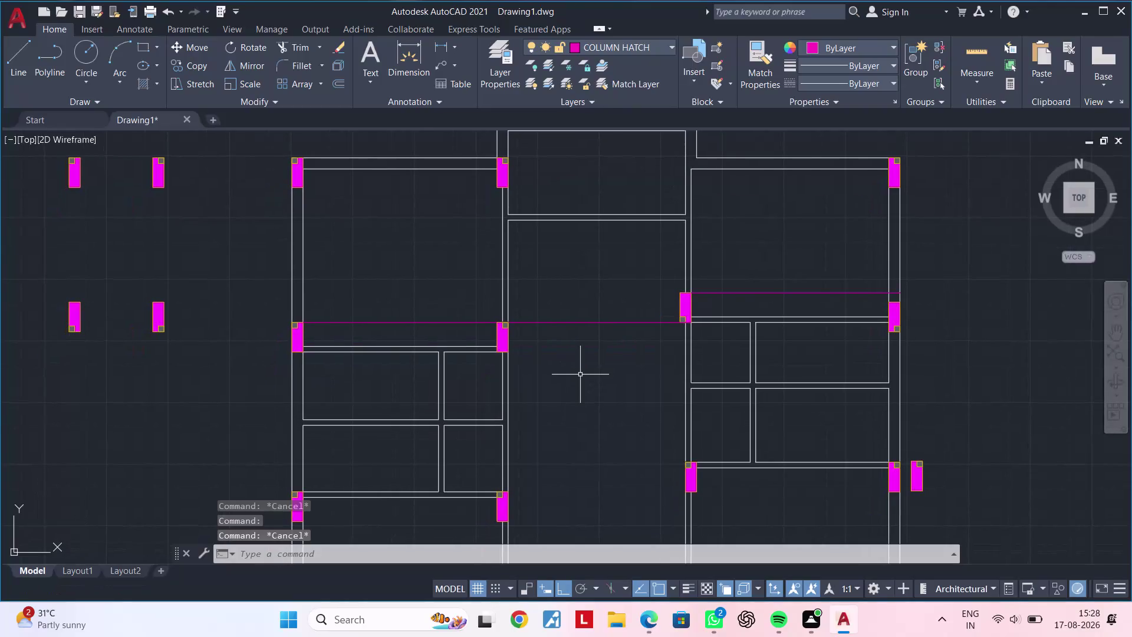
Start trimming at the right room's opening, then abandon the trim.
key(Escape)
key(Escape)
key(Escape)
text(TR)
key(space)
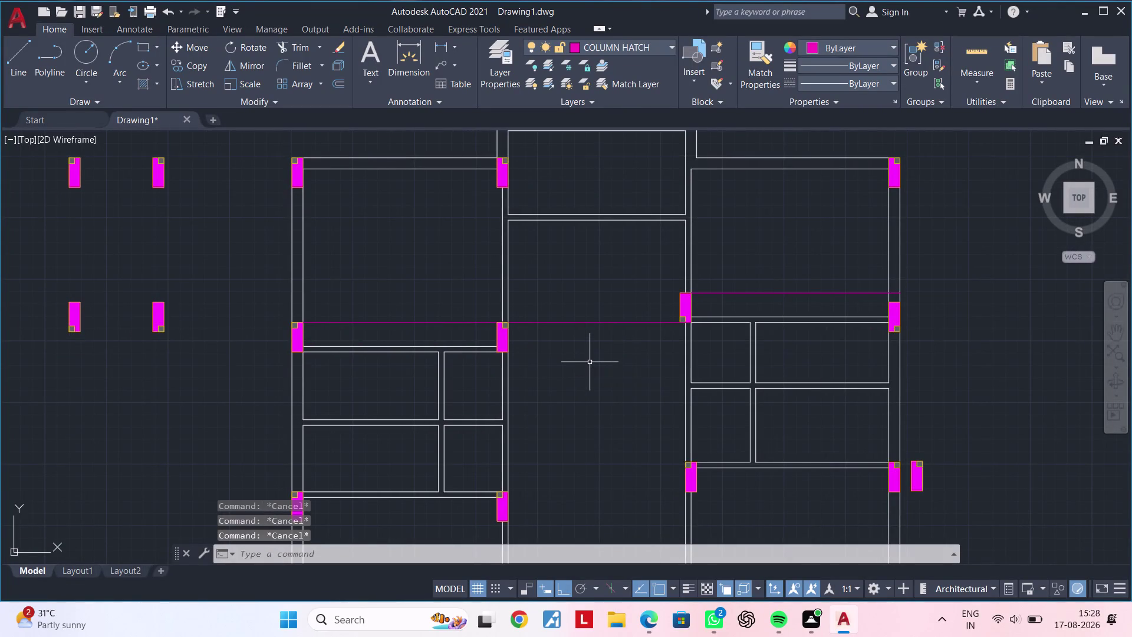
drag(589, 362, 596, 308)
key(Escape)
key(Escape)
Erase the stray magenta line crossing the right room's wall opening.
middle_drag(615, 336, 503, 354)
key(Escape)
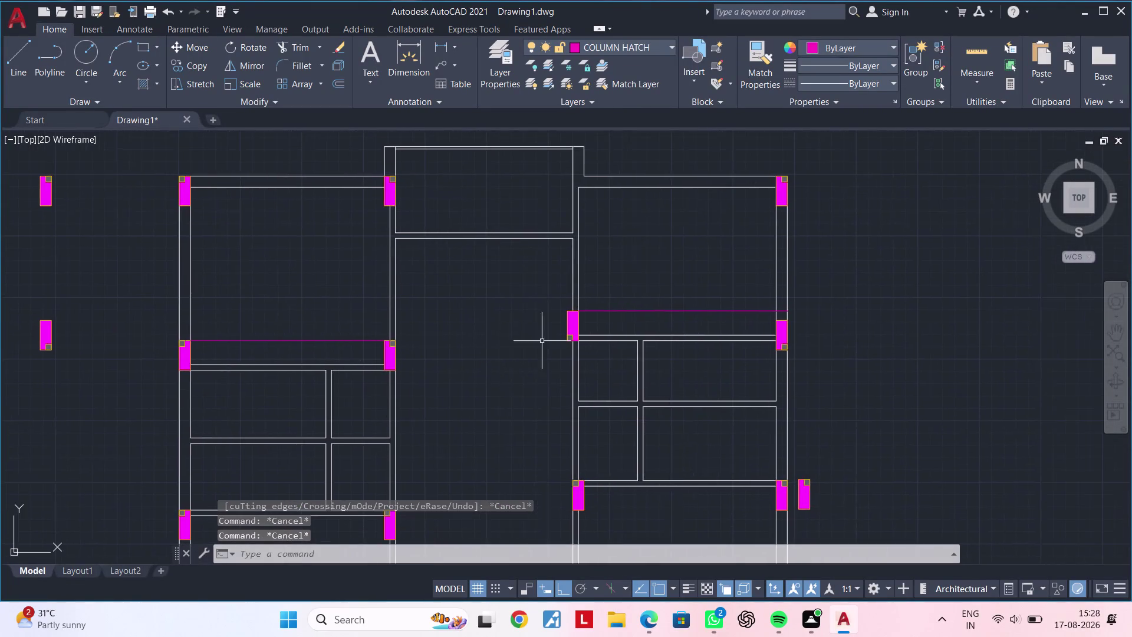
scroll(up, 3)
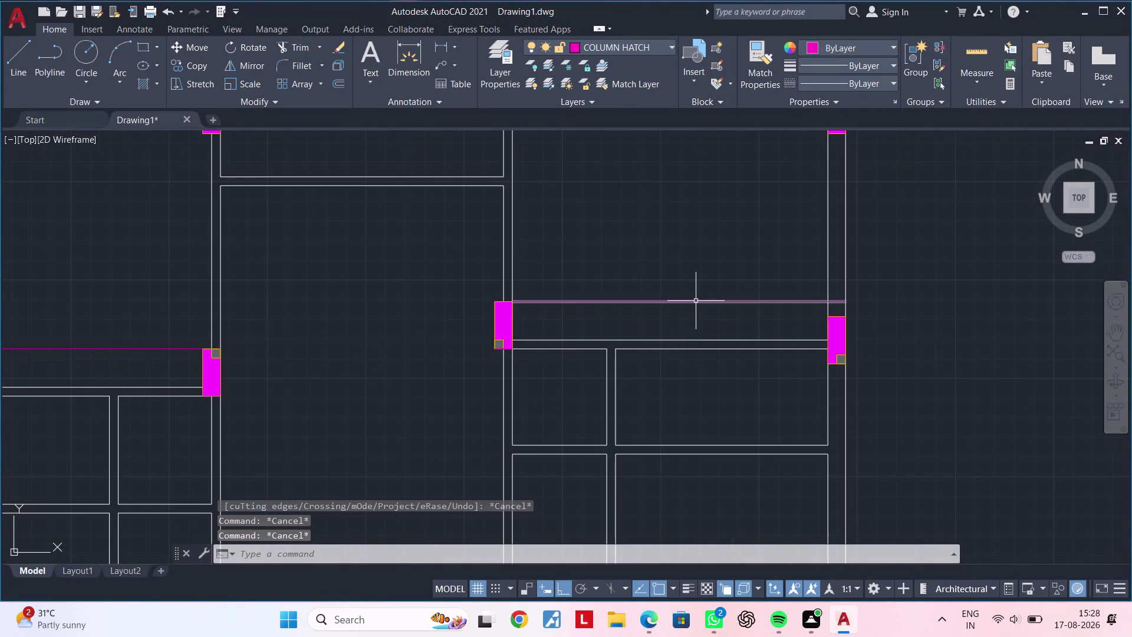
click(696, 300)
key(Delete)
scroll(down, 3)
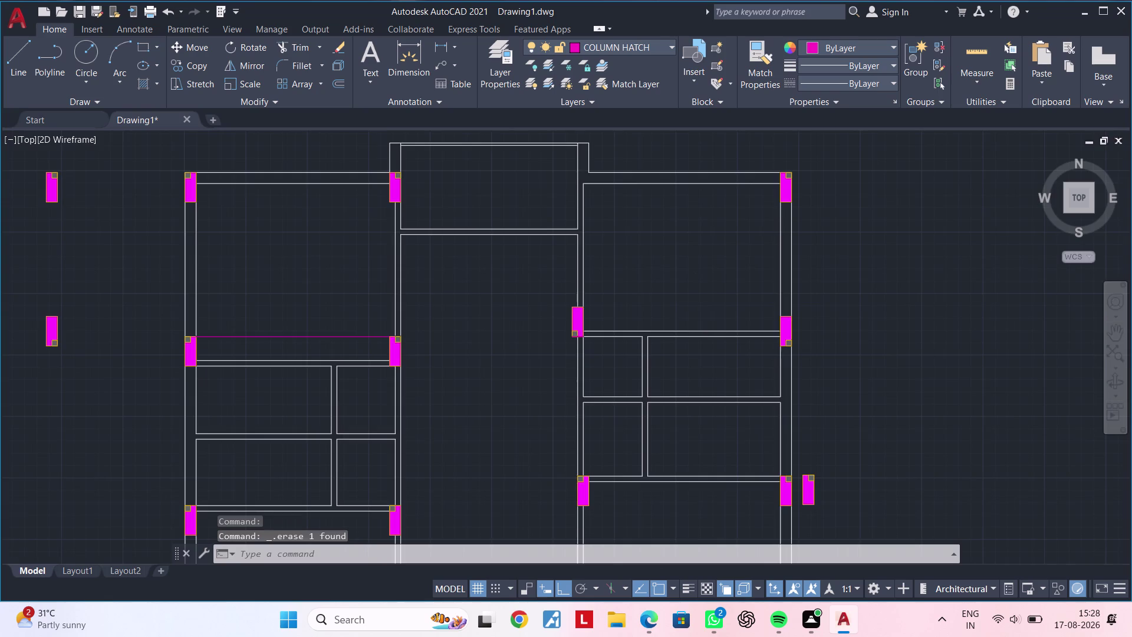
Pan and zoom back to the right room's wall opening.
middle_drag(701, 315, 613, 320)
scroll(up, 3)
middle_drag(643, 350, 674, 459)
key(Escape)
key(Escape)
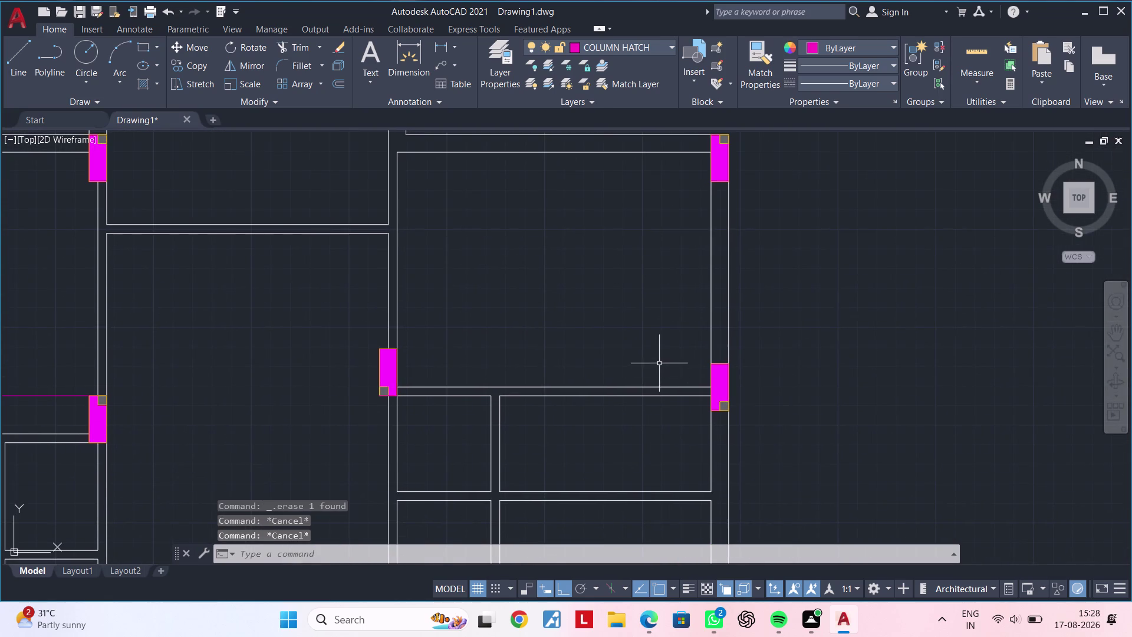
scroll(down, 3)
scroll(down, 3)
scroll(down, 3)
scroll(up, 3)
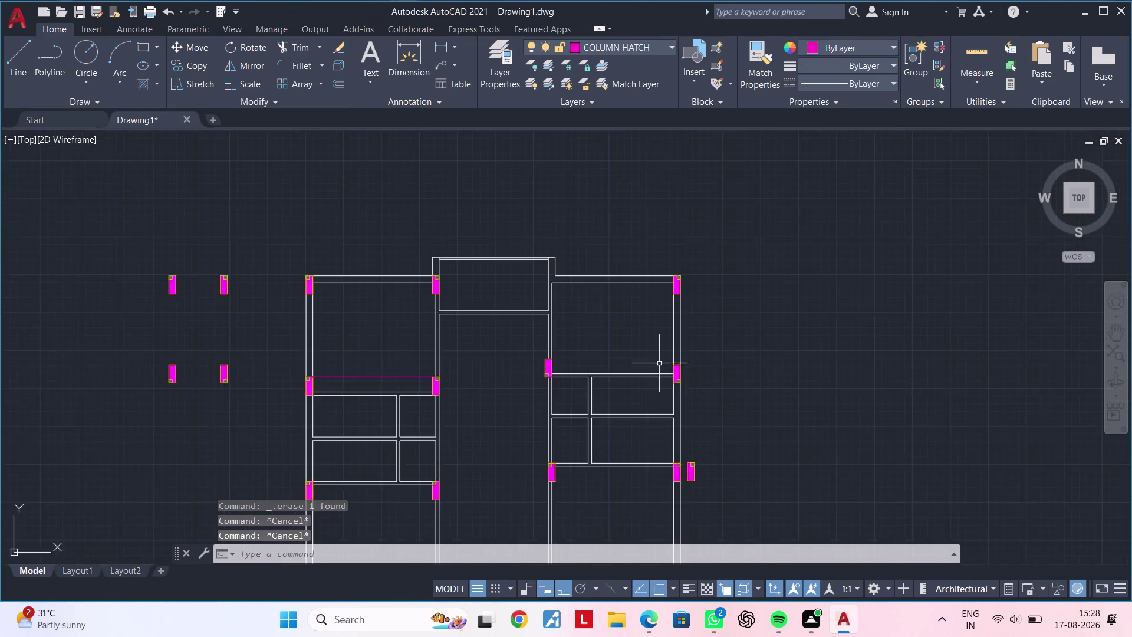
scroll(up, 3)
middle_drag(640, 382, 658, 340)
middle_drag(659, 389, 668, 366)
Begin a linear dimension at the right room's opening.
key(Escape)
key(Escape)
key(Escape)
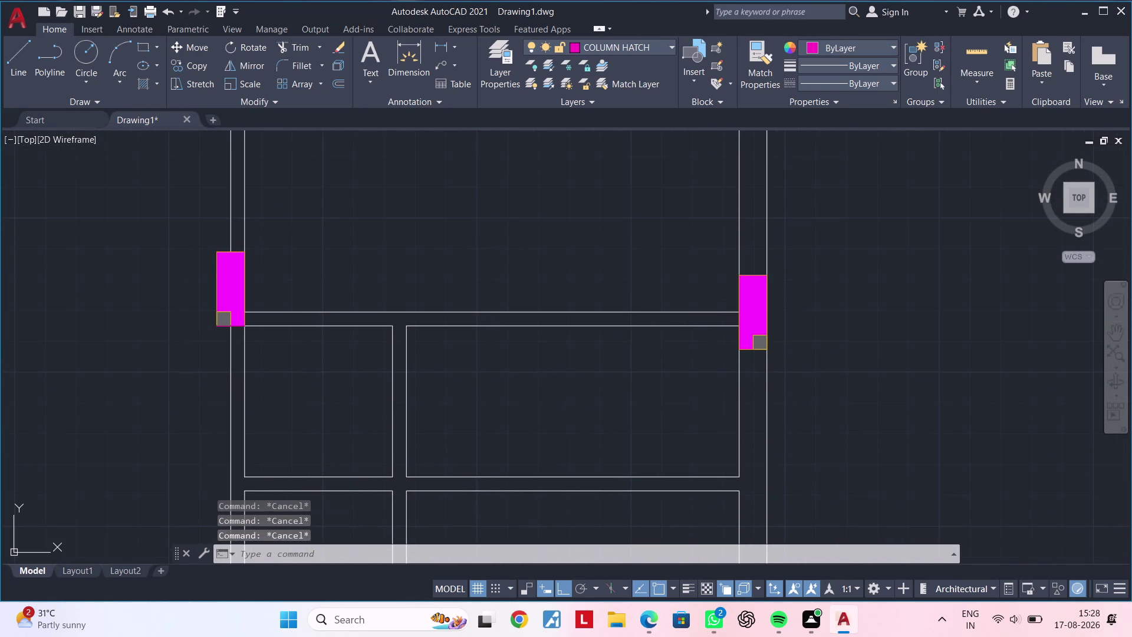
key(o)
key(Escape)
key(Escape)
click(448, 48)
scroll(up, 3)
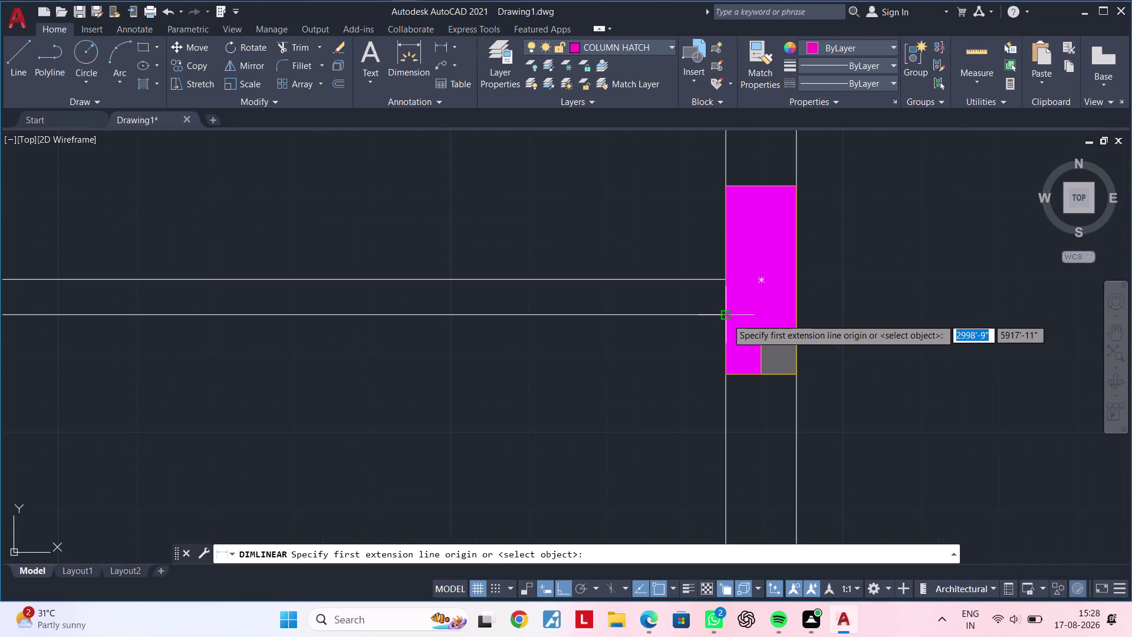
Pick the wall end and the column's lower corner to measure, then abandon the dimension.
click(723, 317)
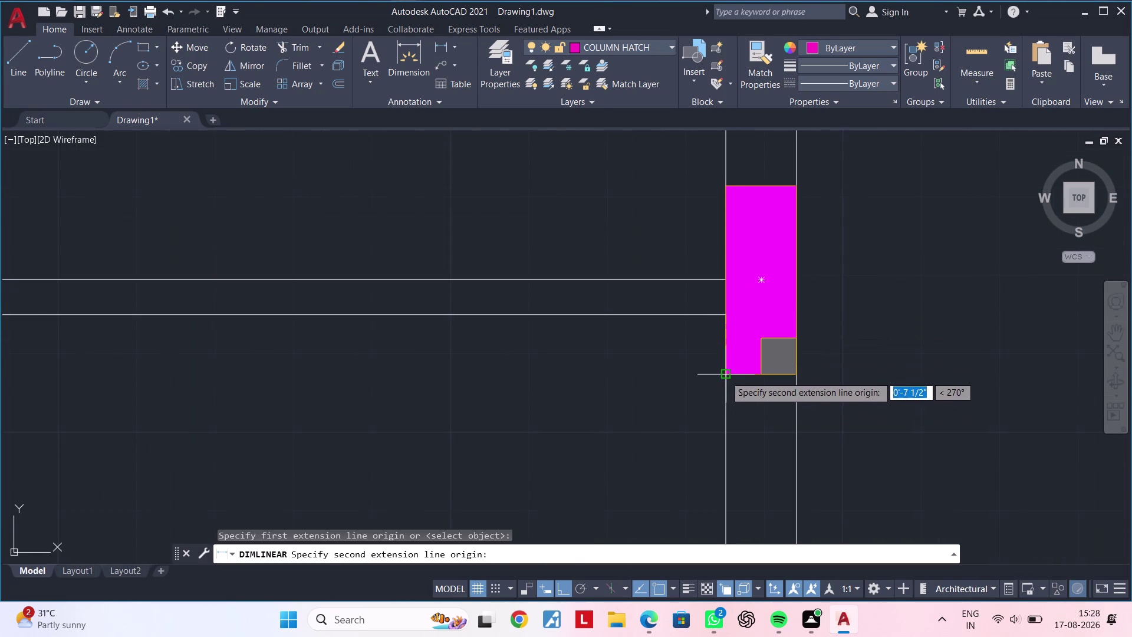
click(725, 374)
key(Escape)
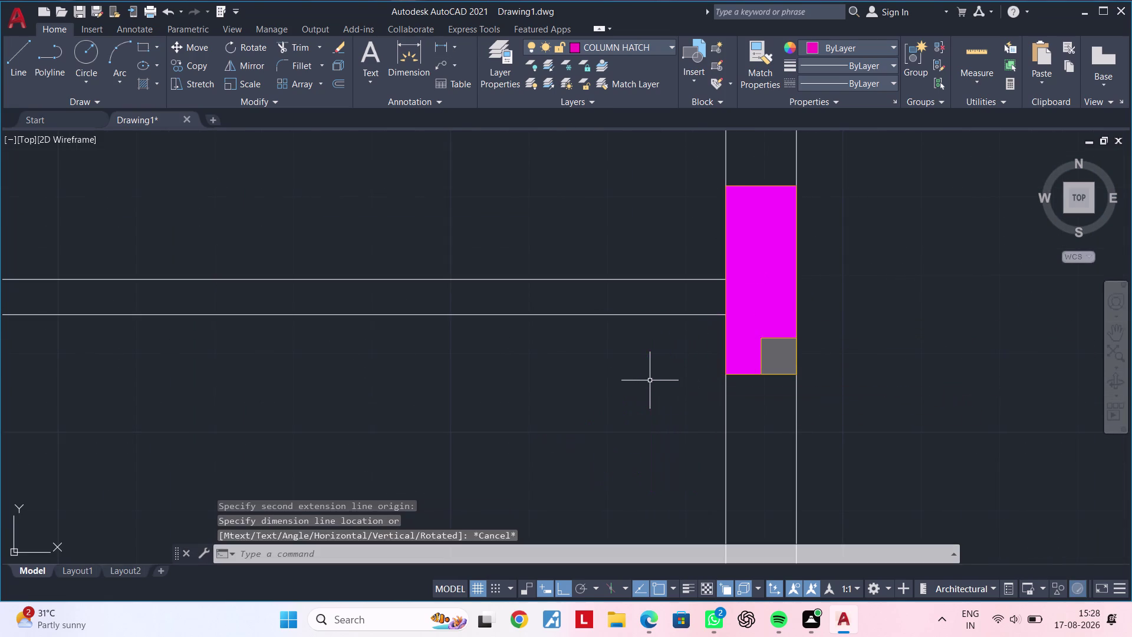
key(Escape)
scroll(down, 3)
middle_drag(649, 380, 651, 427)
key(Escape)
key(Escape)
key(Escape)
middle_drag(652, 324, 657, 318)
key(Escape)
key(Escape)
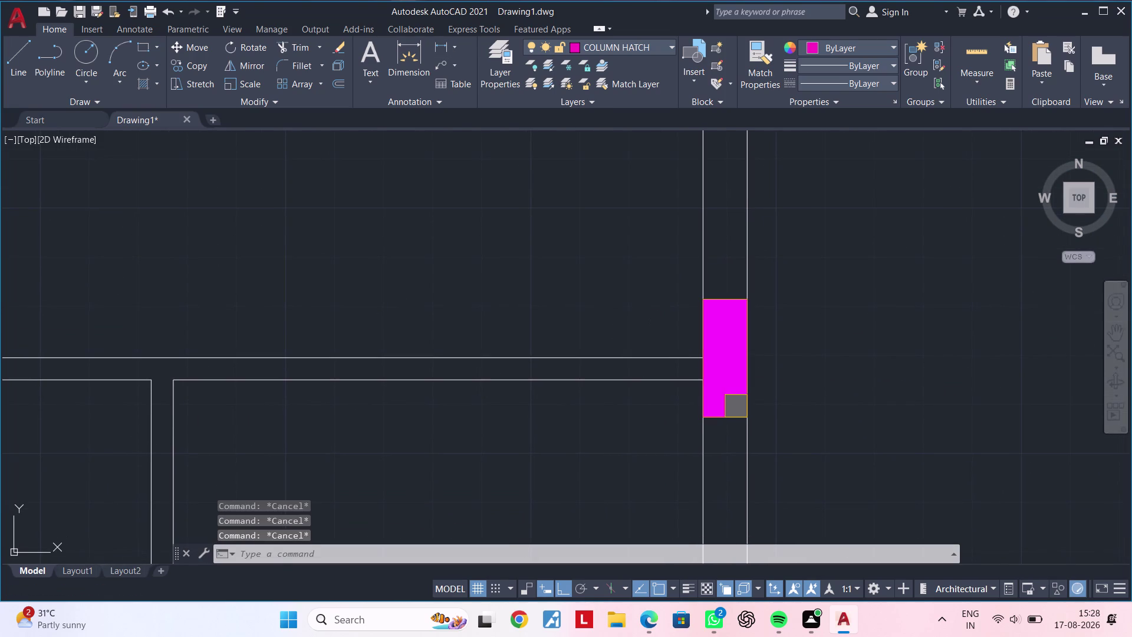
key(Escape)
key(Escape)
Offset the wall line 1'3" upward beside the column.
text(OF)
key(space)
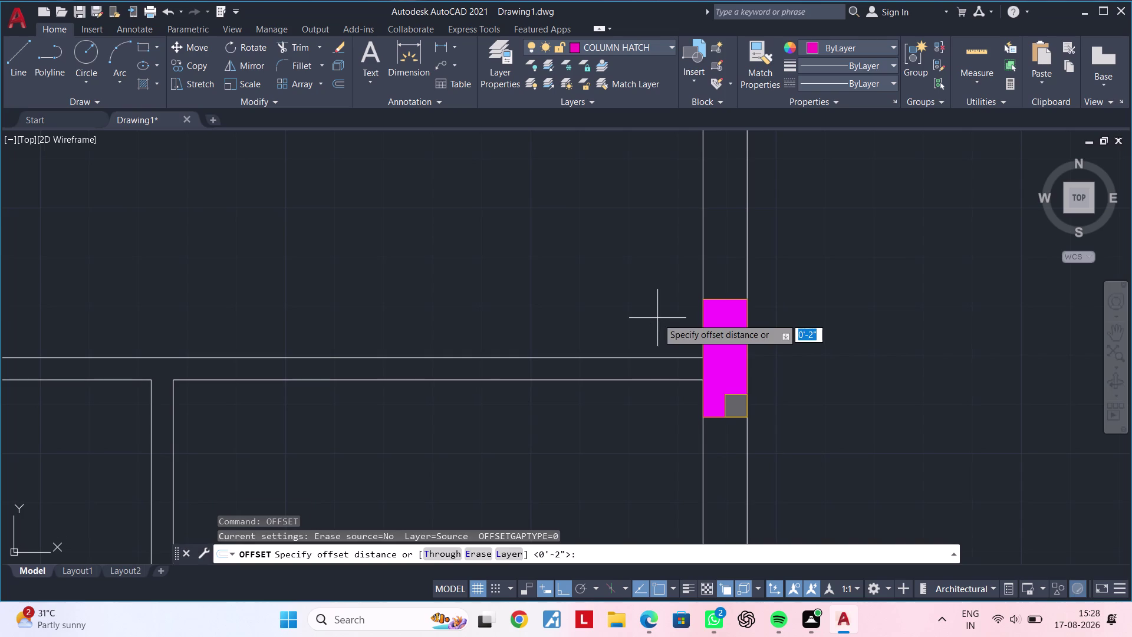
text(1'3")
key(Return)
click(672, 358)
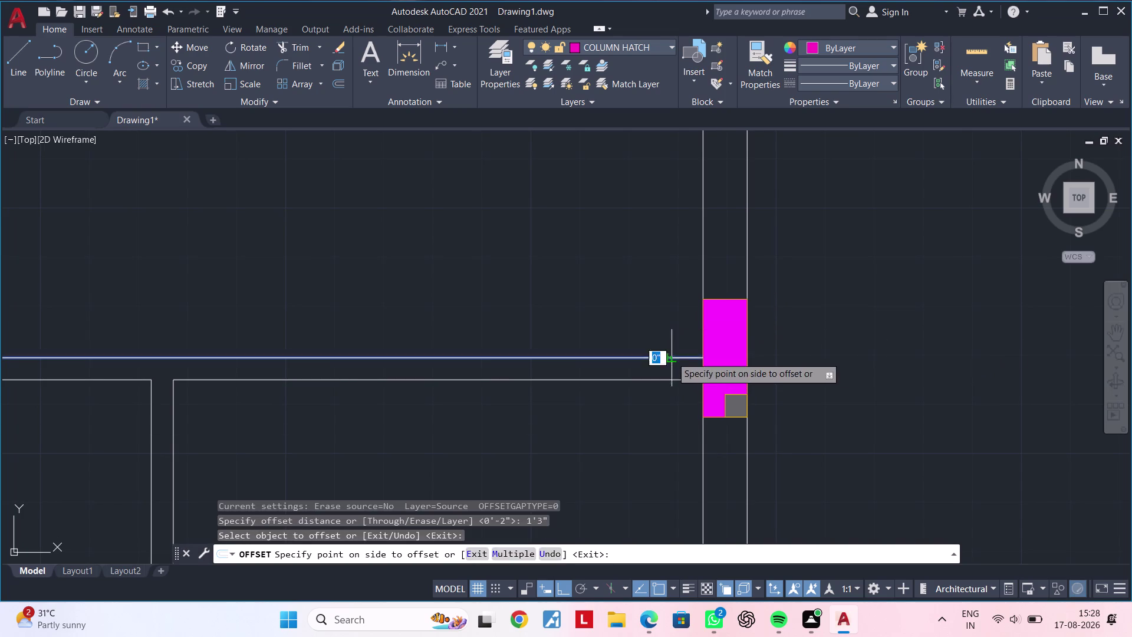
click(674, 294)
key(Escape)
key(Escape)
key(Escape)
middle_drag(699, 311, 660, 327)
key(Escape)
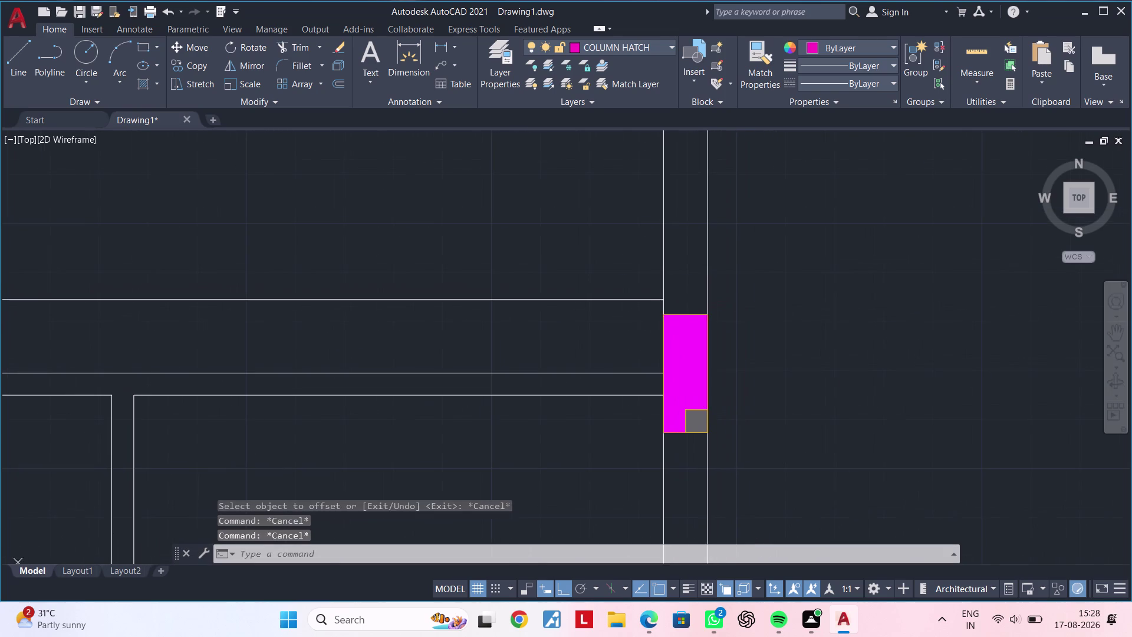
key(Escape)
click(656, 311)
Move the right column and its hatch so its top corner sits on the new wall line.
click(741, 449)
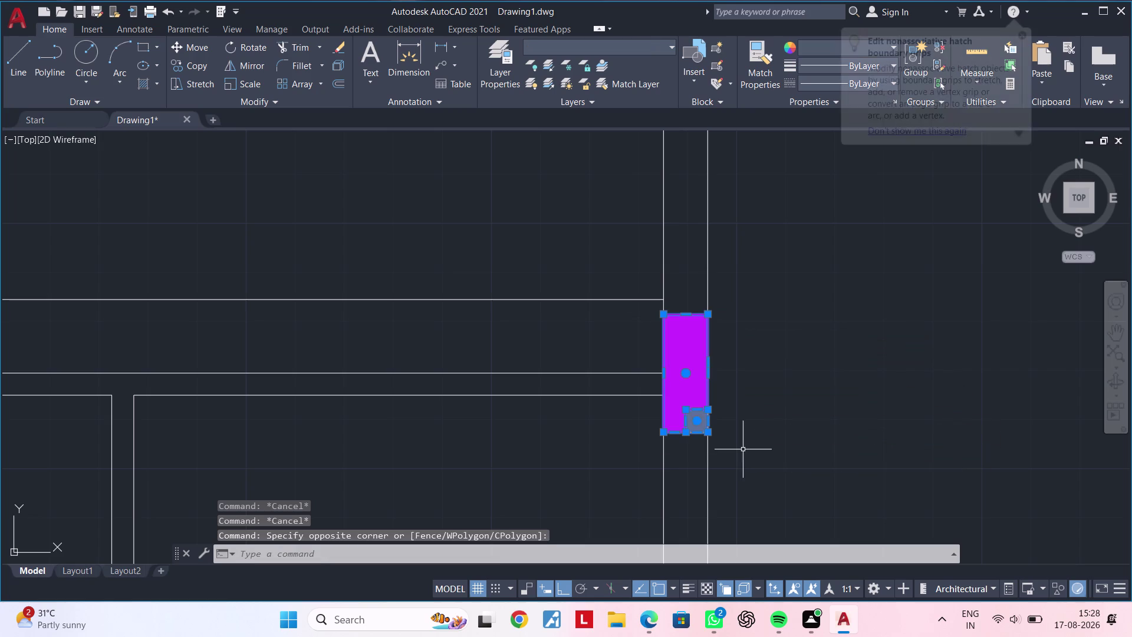
text(M)
key(space)
click(663, 313)
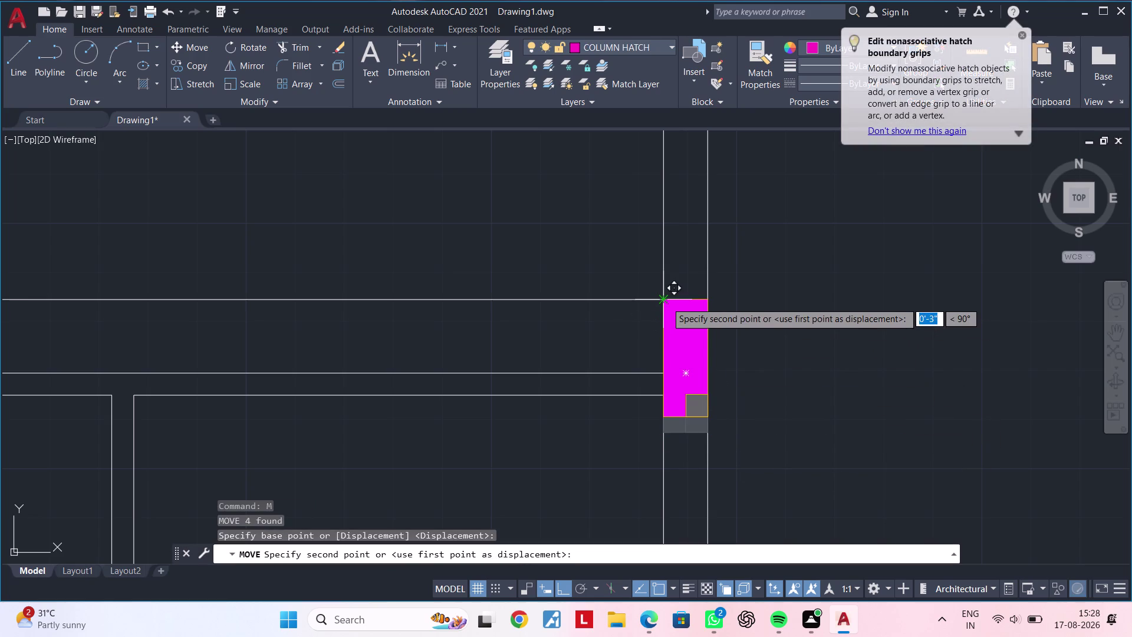
click(666, 301)
scroll(up, 3)
scroll(down, 3)
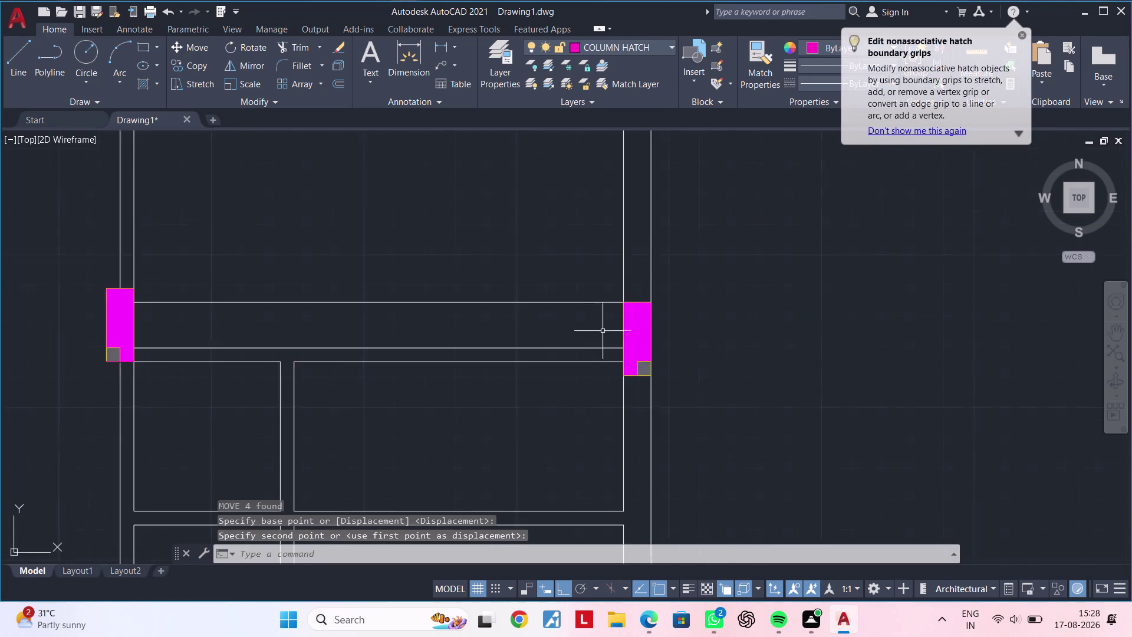
Pan to the opening's left column and make a first, cancelled selection of it.
middle_drag(582, 332, 749, 332)
middle_drag(638, 333, 732, 323)
middle_drag(702, 322, 758, 315)
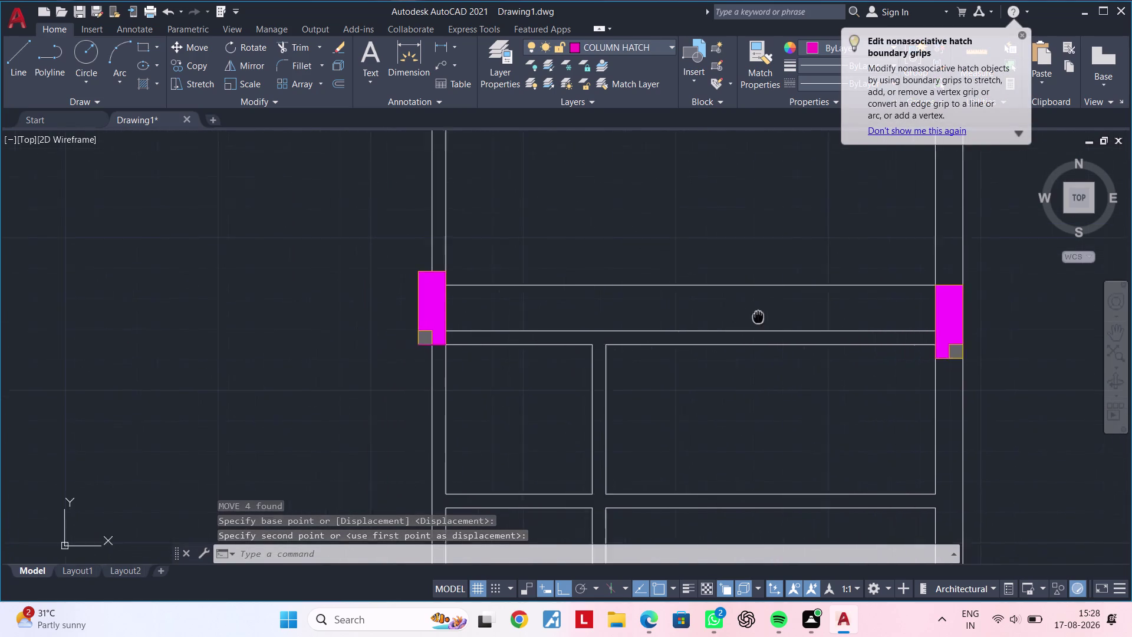
middle_drag(758, 315, 789, 313)
middle_drag(694, 320, 759, 311)
middle_drag(717, 312, 713, 343)
key(Escape)
key(Escape)
click(512, 287)
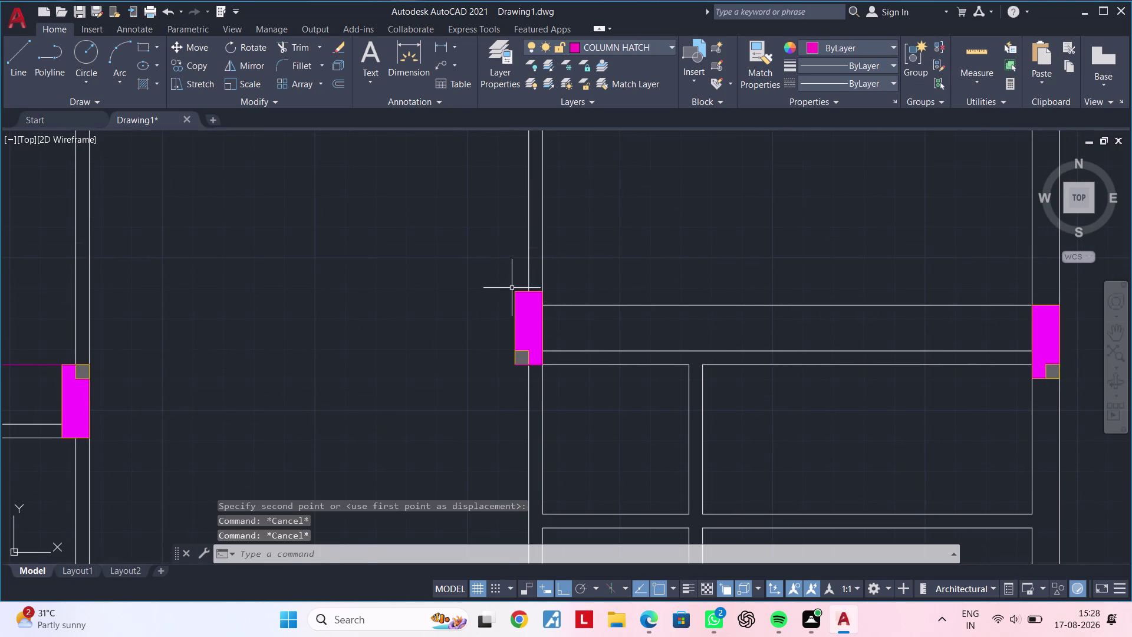
click(567, 376)
key(comma)
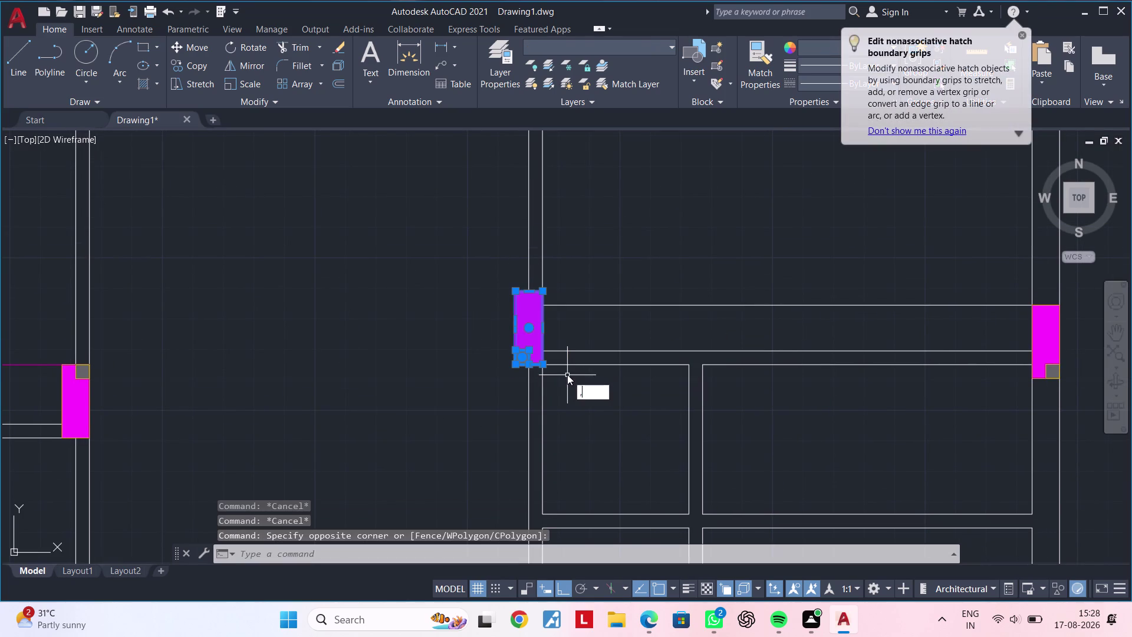
key(Escape)
key(Escape)
Move the left column so its top right corner lands on the upper wall line.
drag(477, 260, 491, 269)
click(606, 390)
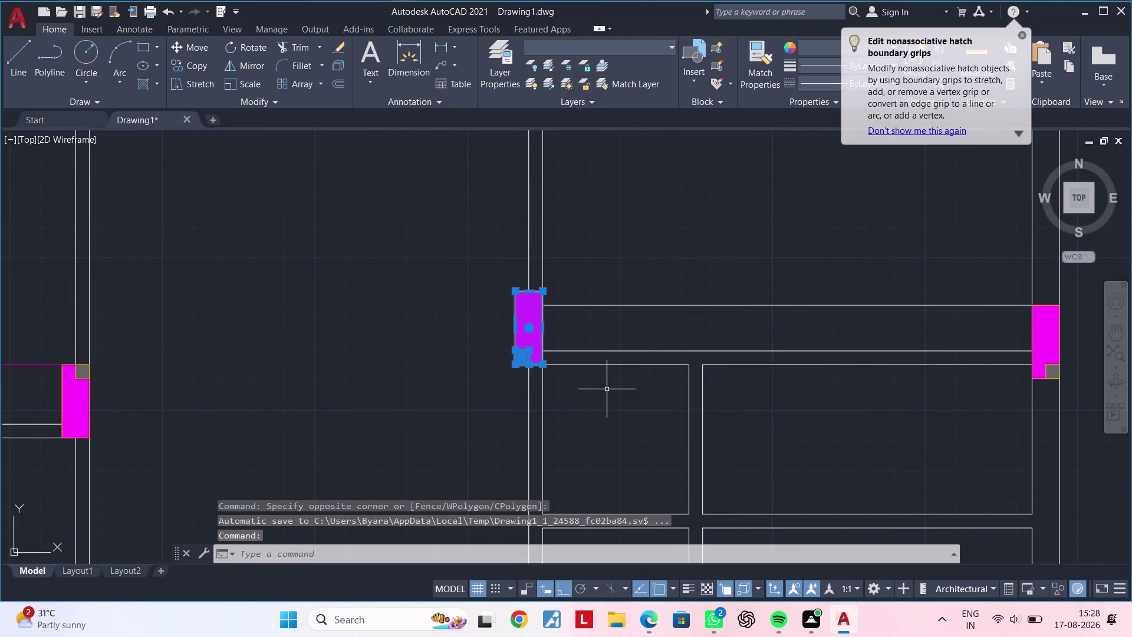
text(M)
key(space)
scroll(up, 3)
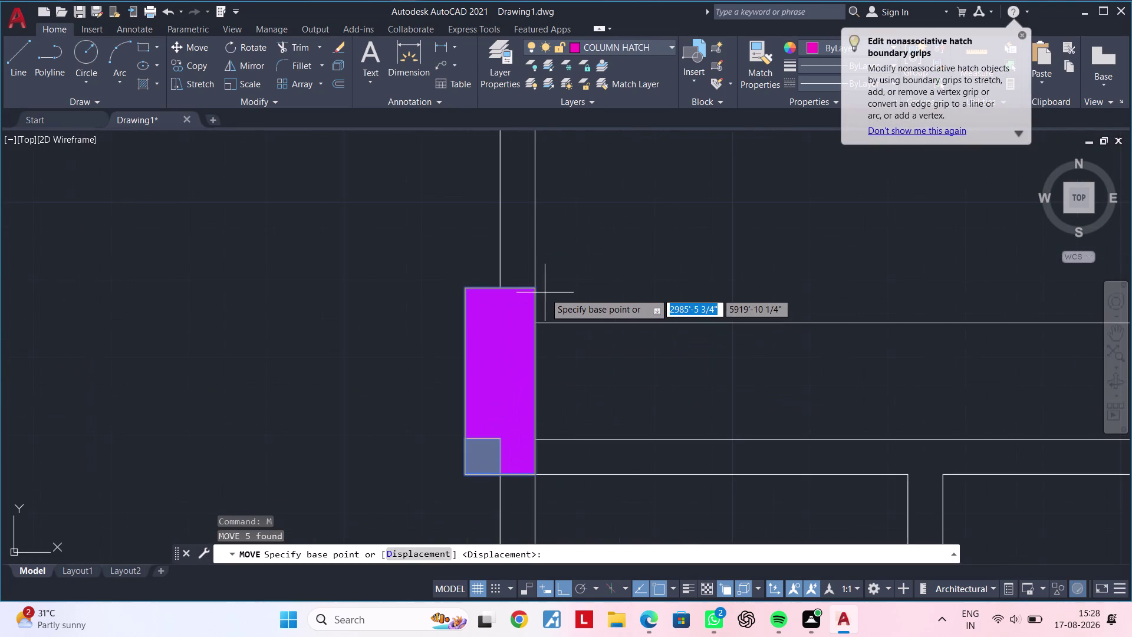
click(534, 288)
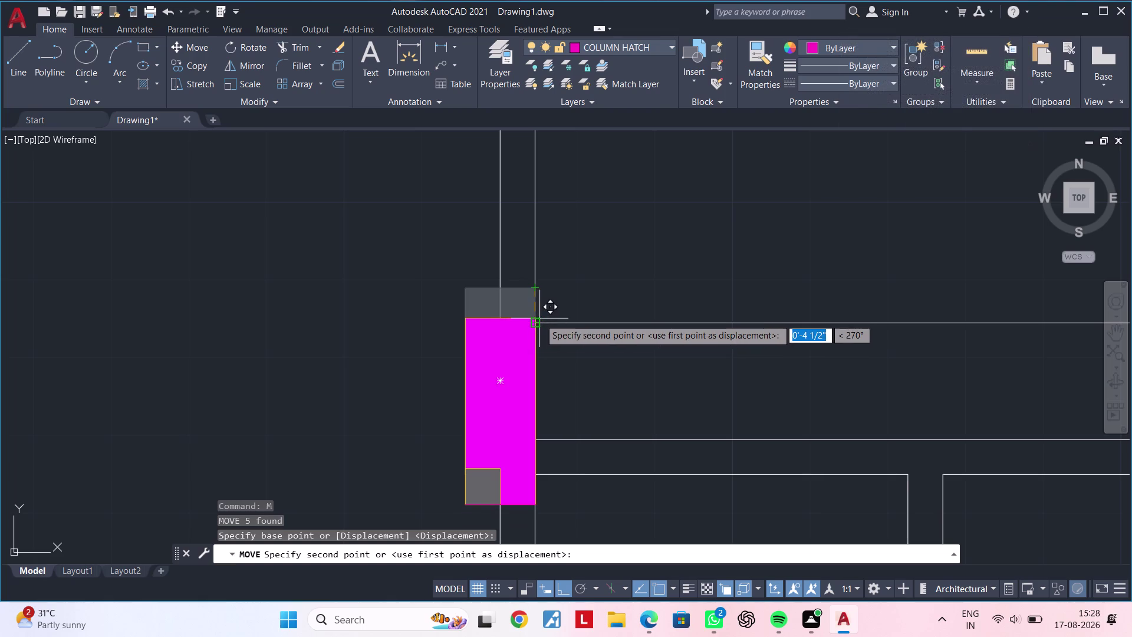
click(540, 318)
Pan out to check both columns, then select the line spanning the opening.
scroll(up, 3)
scroll(down, 3)
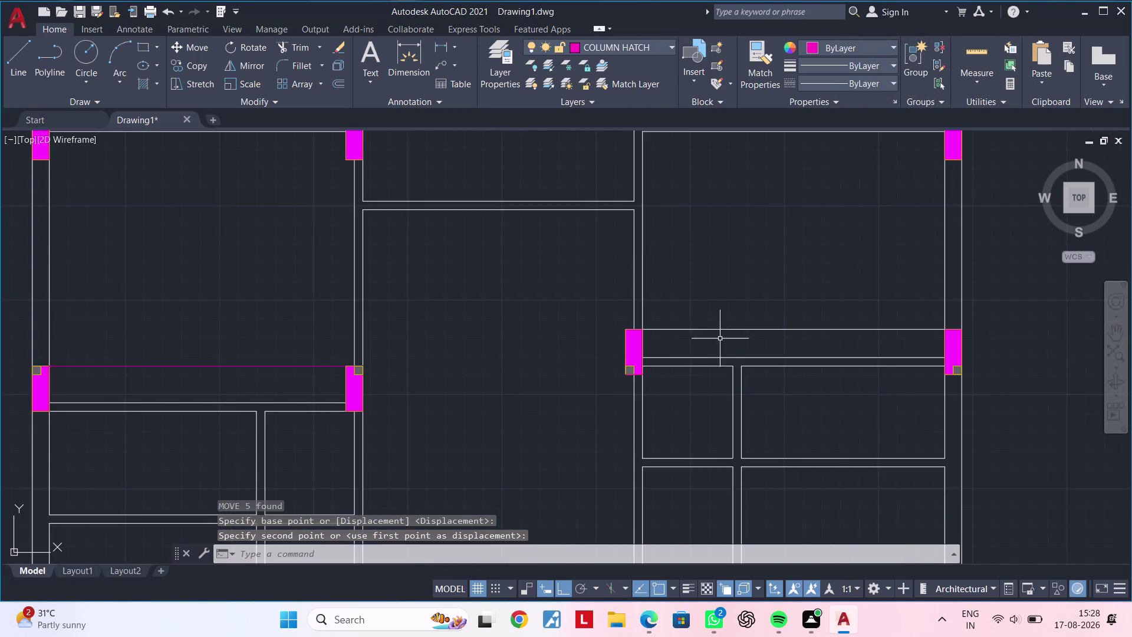
middle_drag(732, 343, 617, 321)
key(Escape)
key(Escape)
click(646, 308)
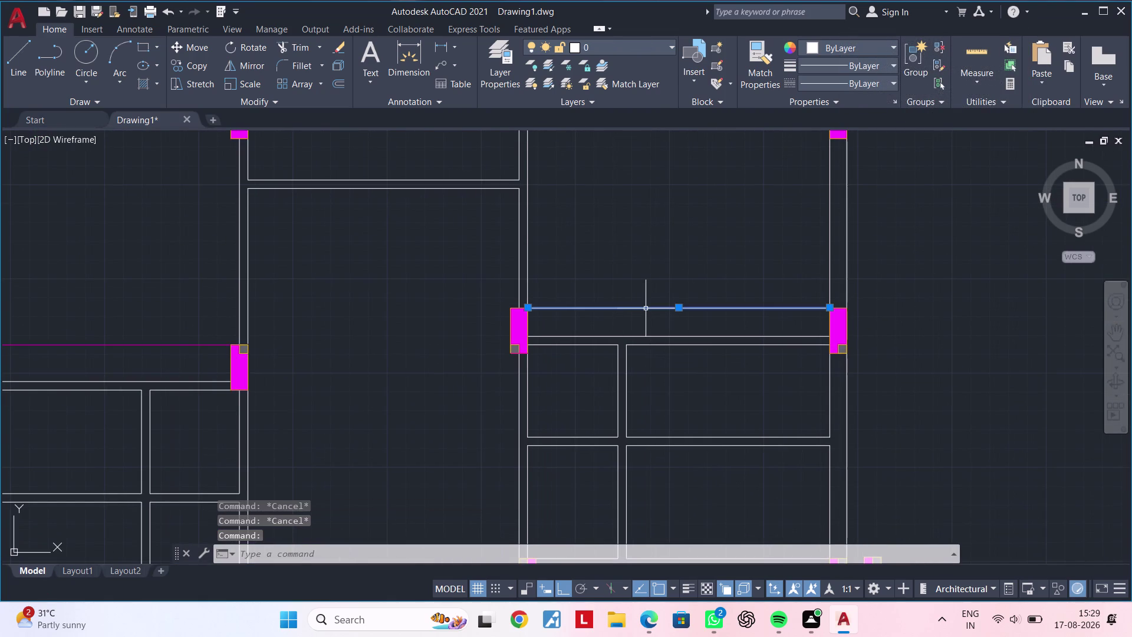
key(Delete)
scroll(down, 3)
middle_drag(646, 317, 730, 278)
middle_drag(728, 318, 790, 283)
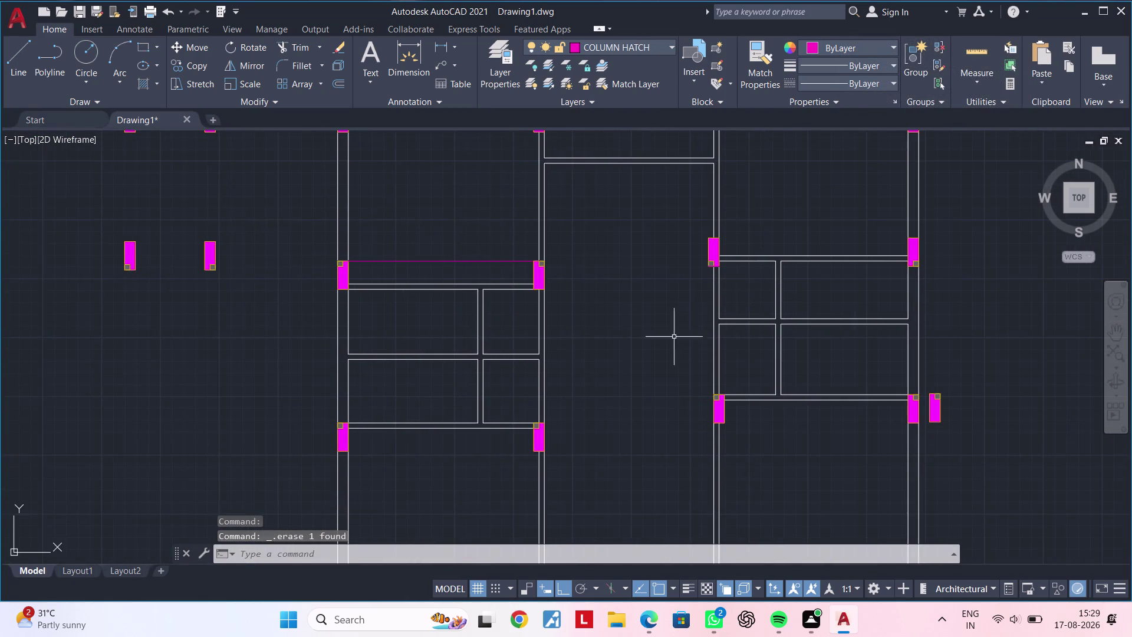
middle_drag(674, 337, 771, 291)
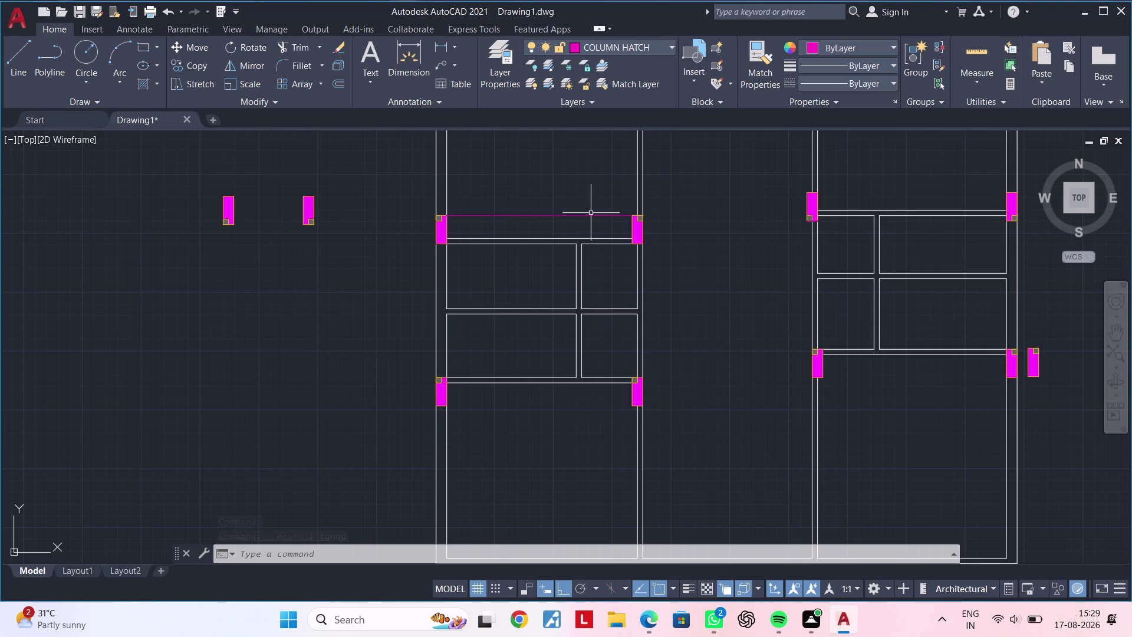
scroll(up, 3)
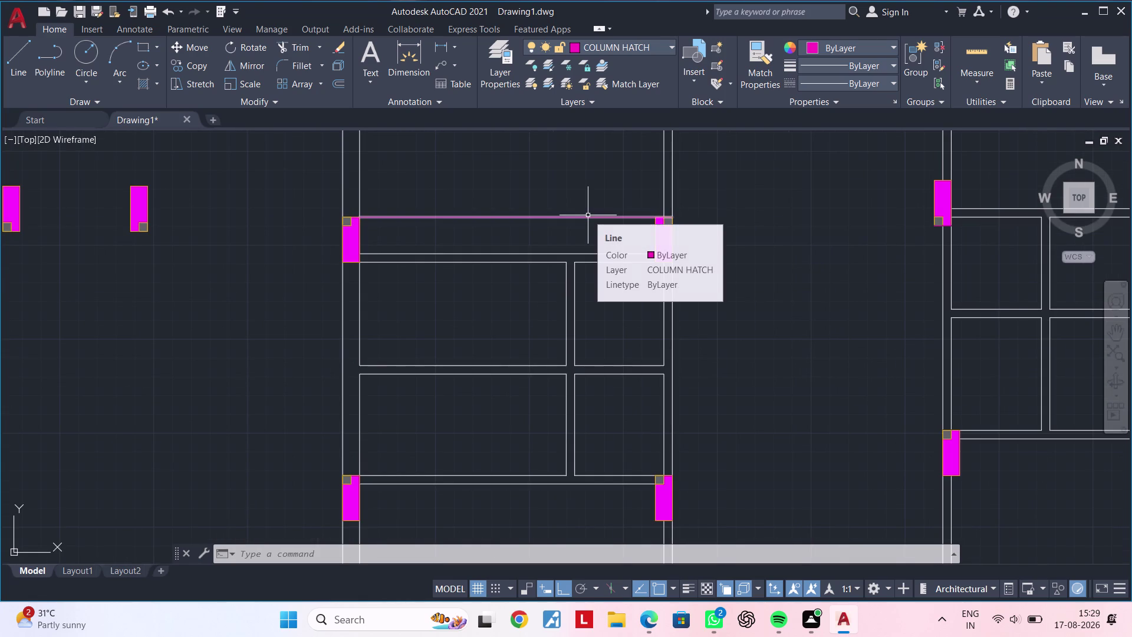
click(588, 215)
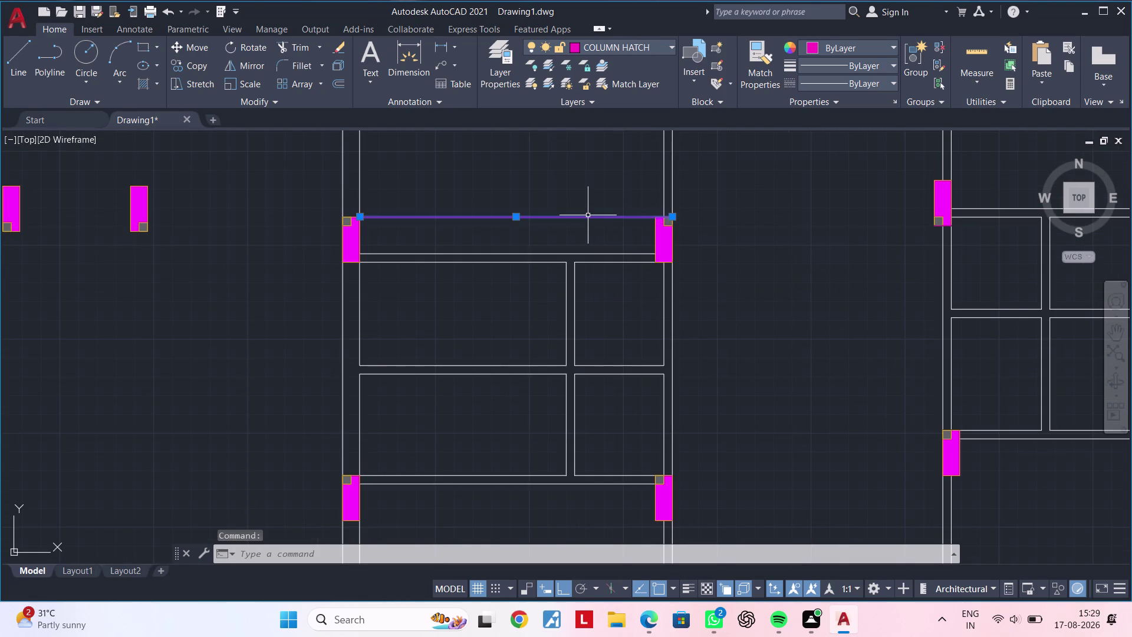
key(Delete)
middle_drag(588, 228, 470, 315)
scroll(down, 3)
middle_drag(556, 326, 571, 240)
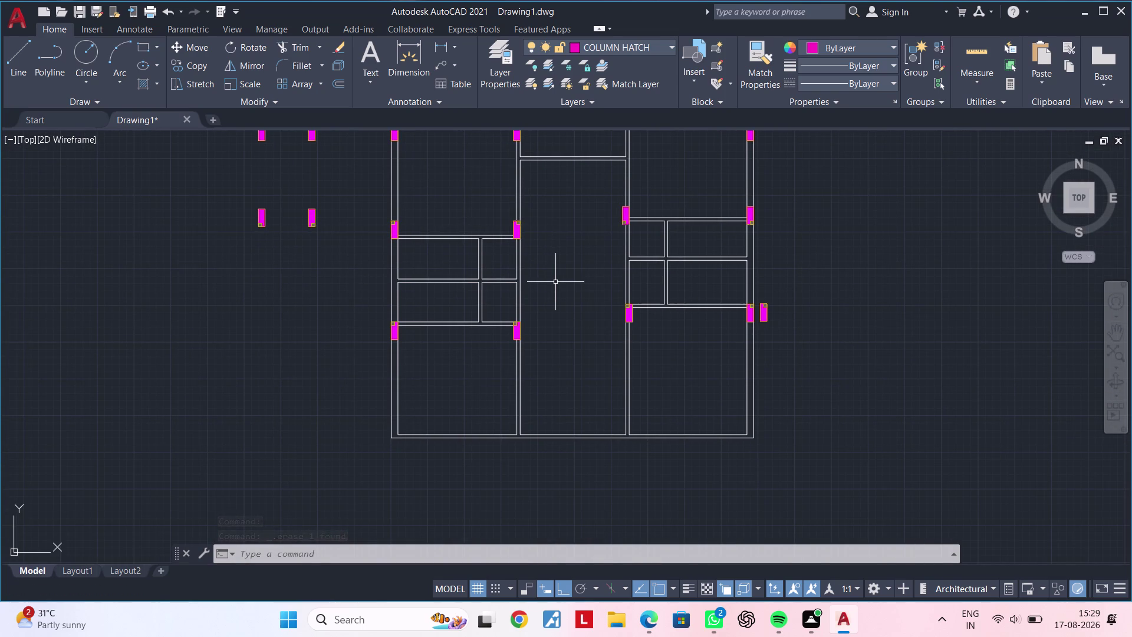
scroll(up, 3)
scroll(up, 3)
middle_drag(548, 333, 663, 332)
scroll(up, 3)
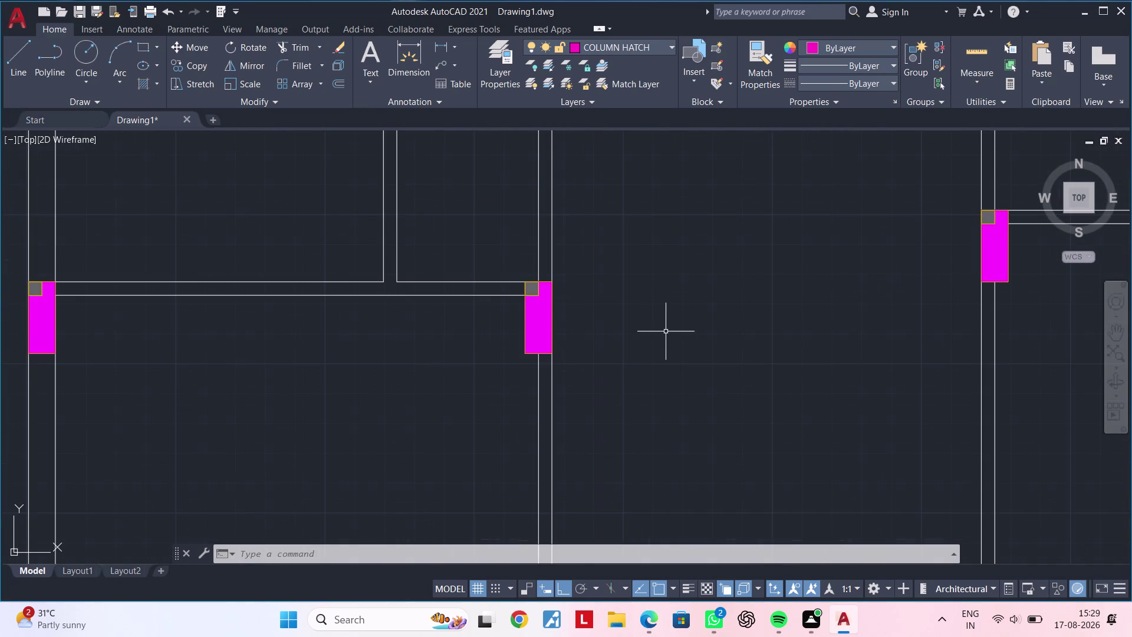
scroll(down, 3)
middle_drag(671, 337, 685, 330)
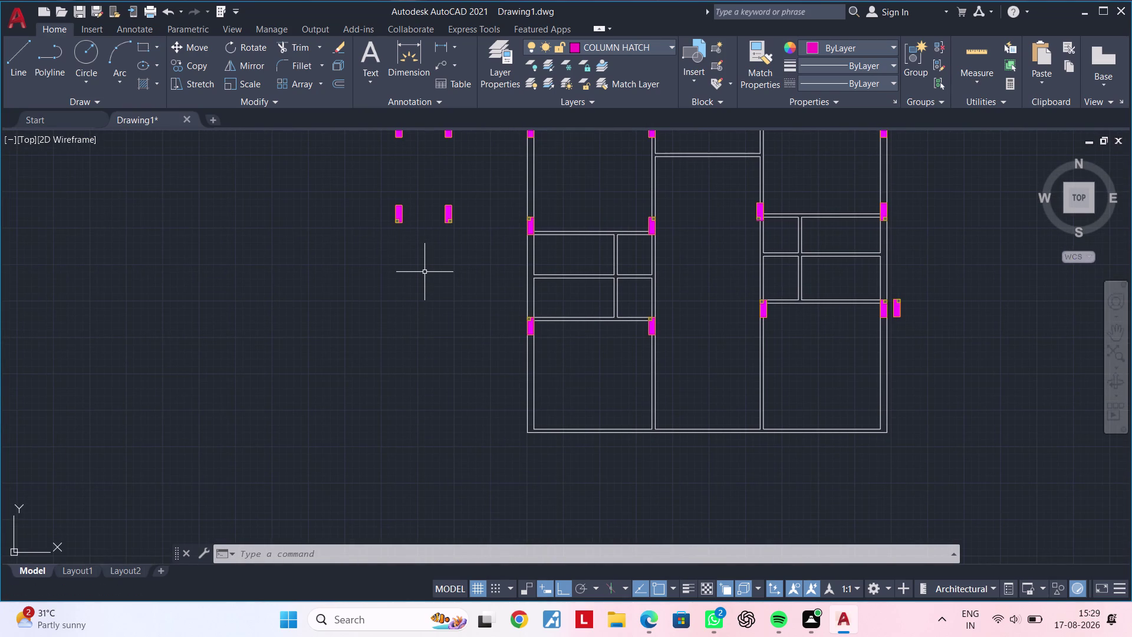
middle_click(422, 272)
scroll(up, 3)
middle_drag(425, 248, 450, 361)
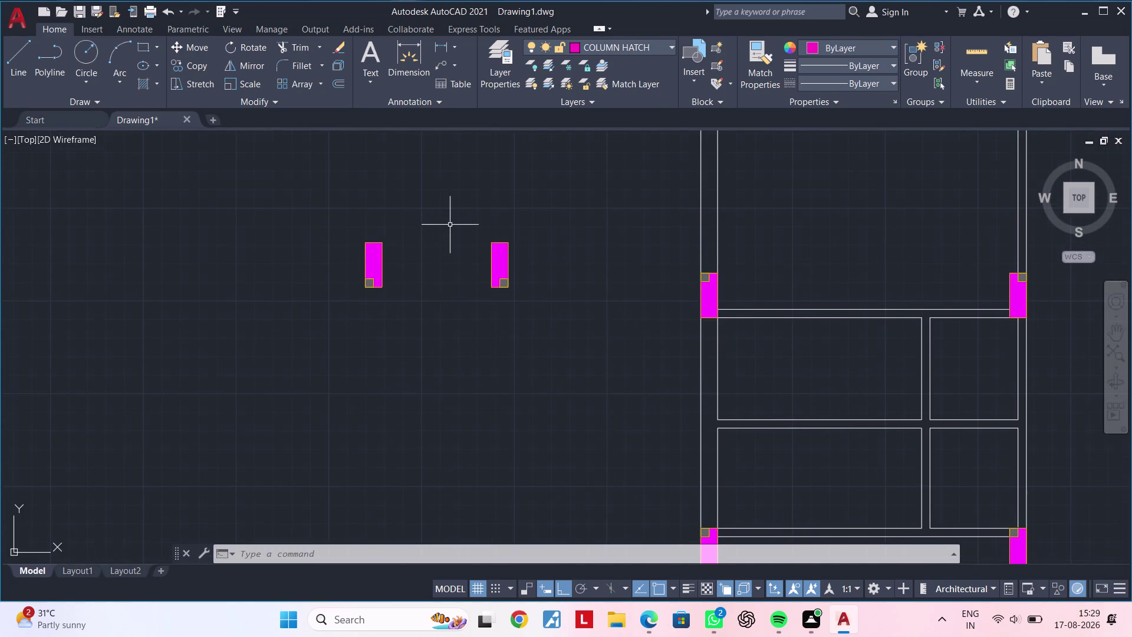
Copy the left hatched column from its corner to the bottom-left wall corner.
click(450, 224)
click(336, 304)
key(c)
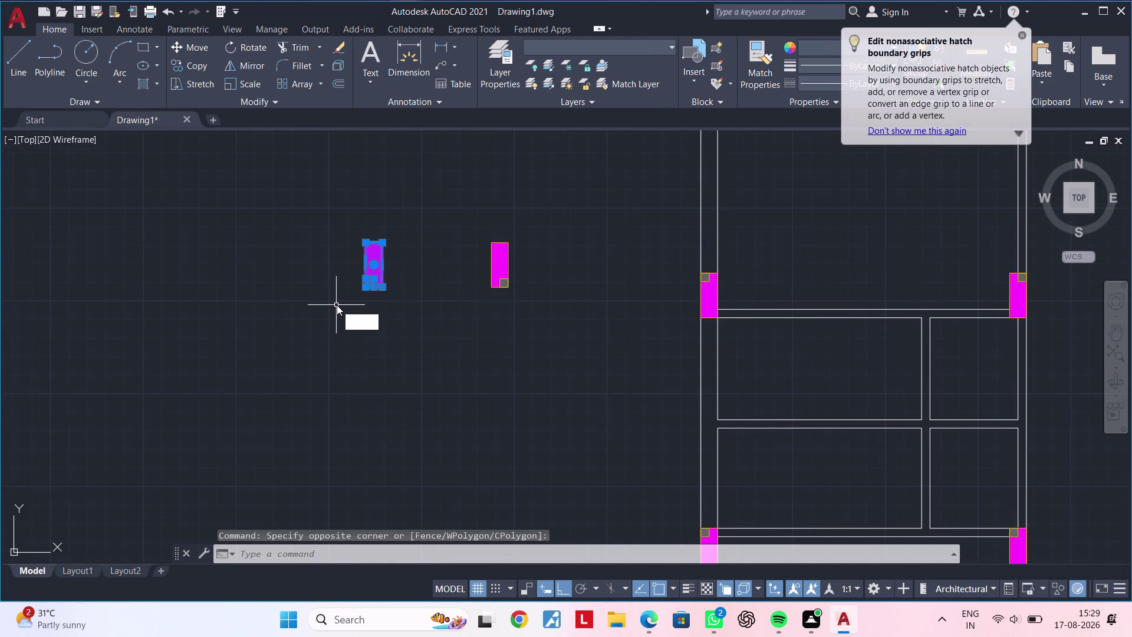
key(o)
key(space)
scroll(up, 3)
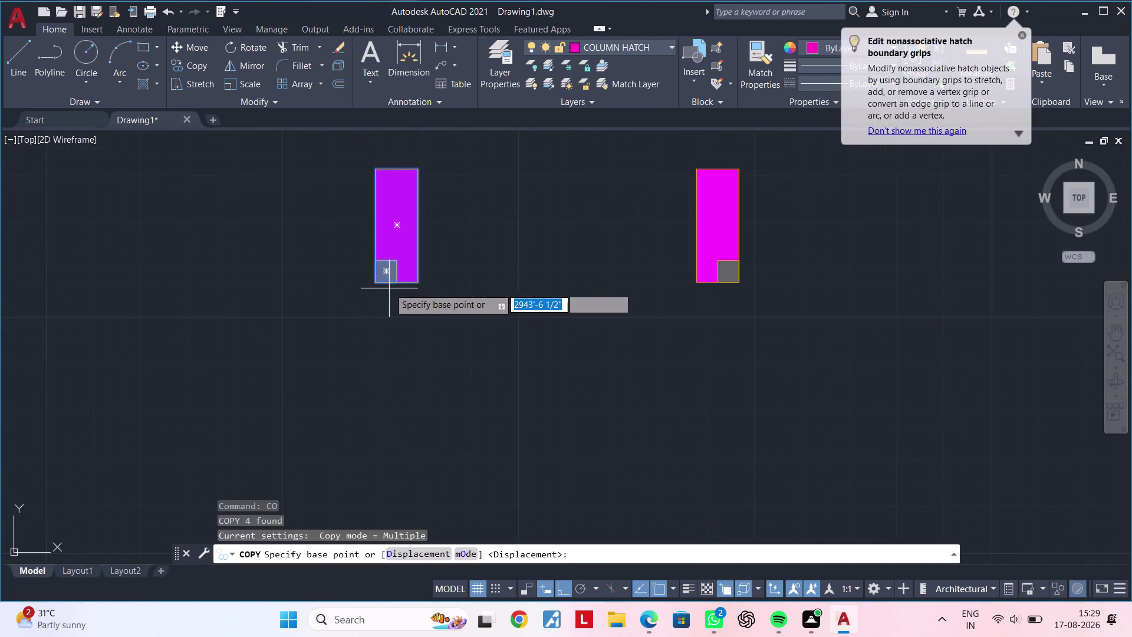
click(379, 284)
scroll(down, 3)
middle_drag(582, 386, 501, 257)
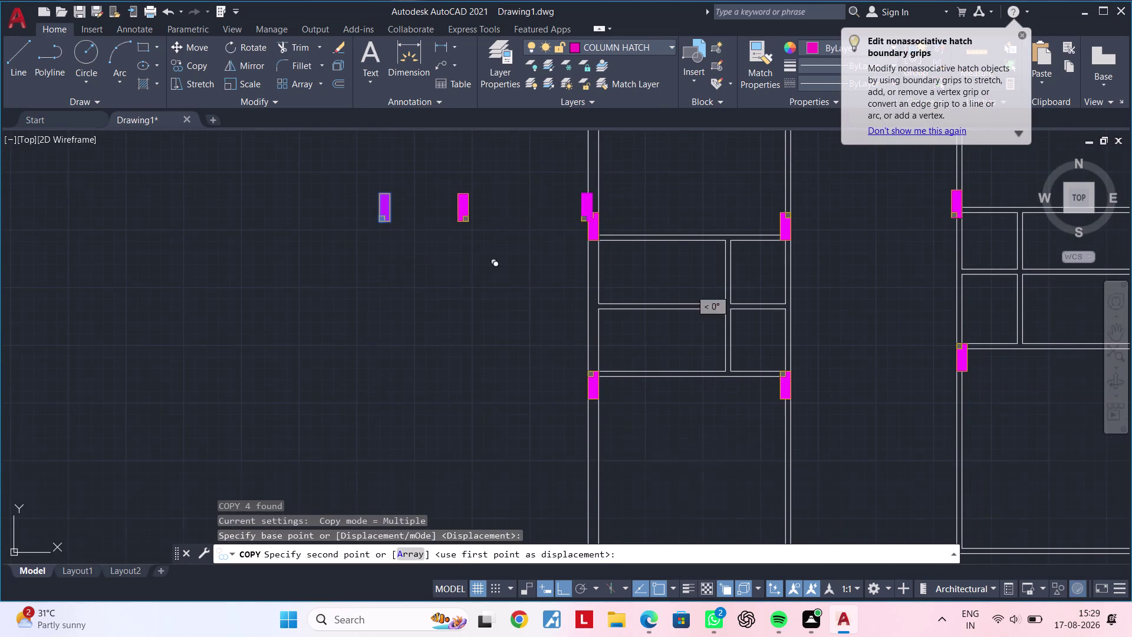
scroll(down, 3)
middle_drag(628, 380, 630, 303)
scroll(up, 3)
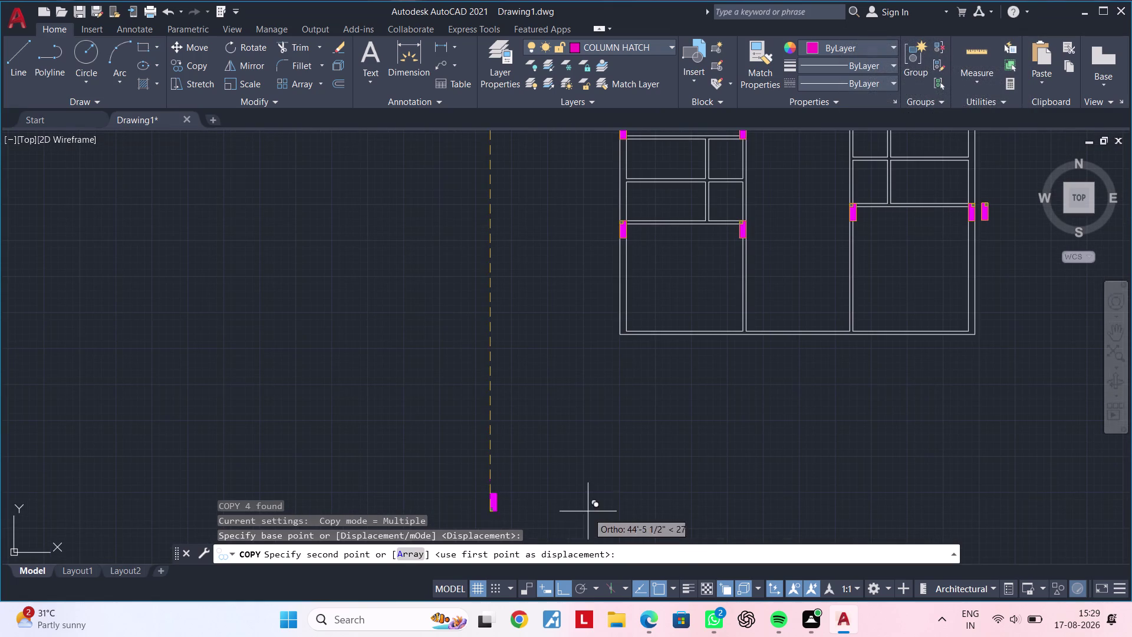
click(569, 588)
scroll(up, 3)
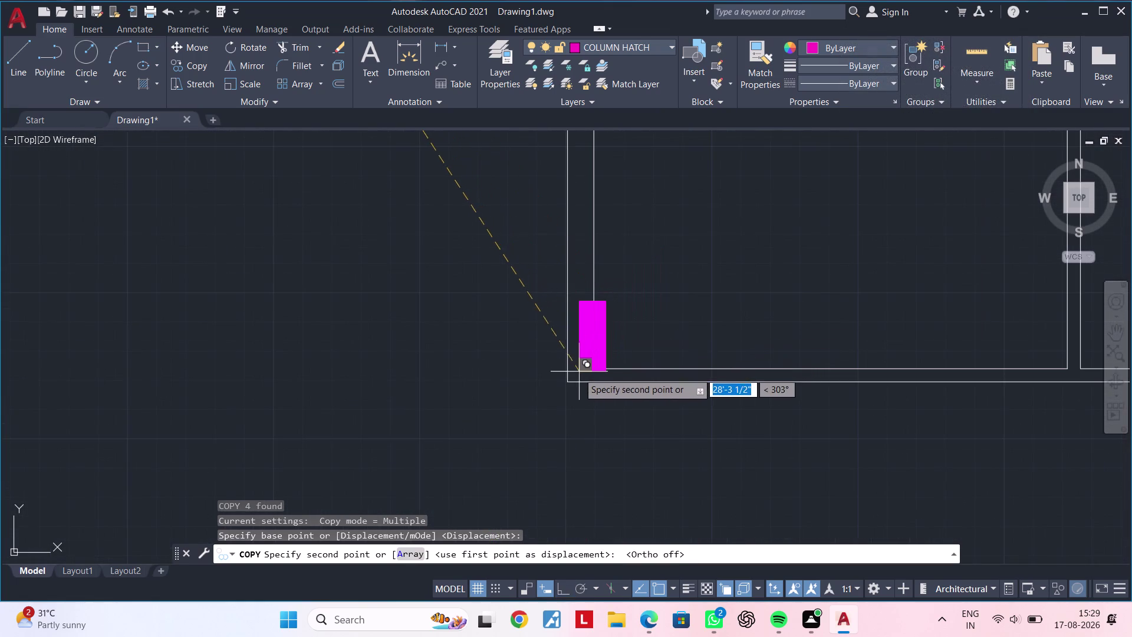
click(569, 382)
Place more column copies at the next bottom-wall junctions and the bottom-right corner.
scroll(down, 3)
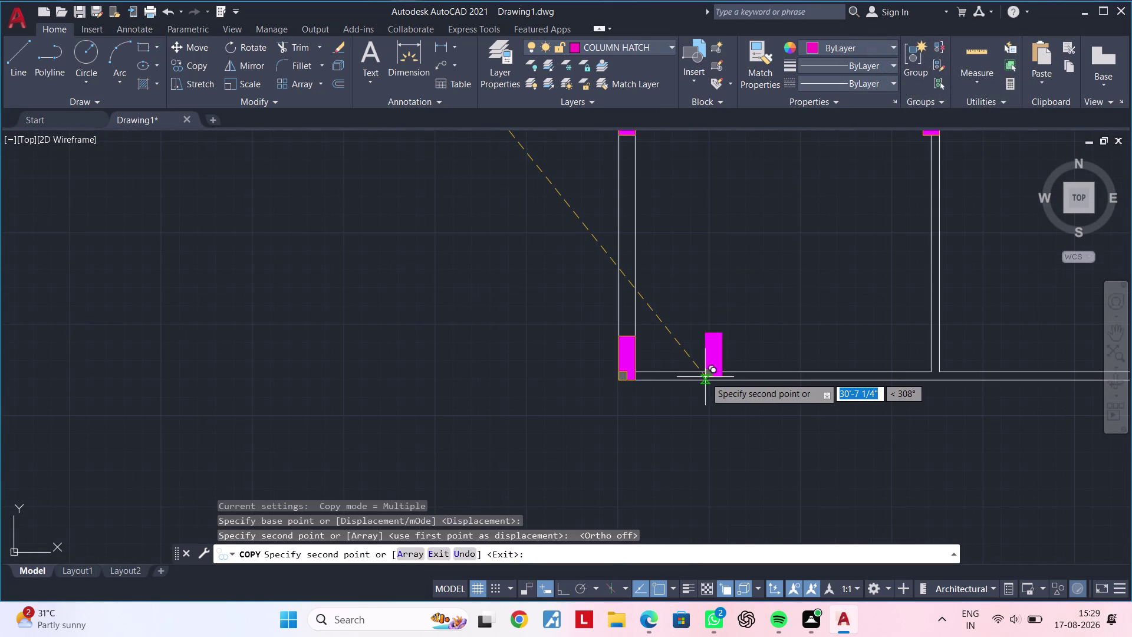
middle_drag(786, 377, 631, 382)
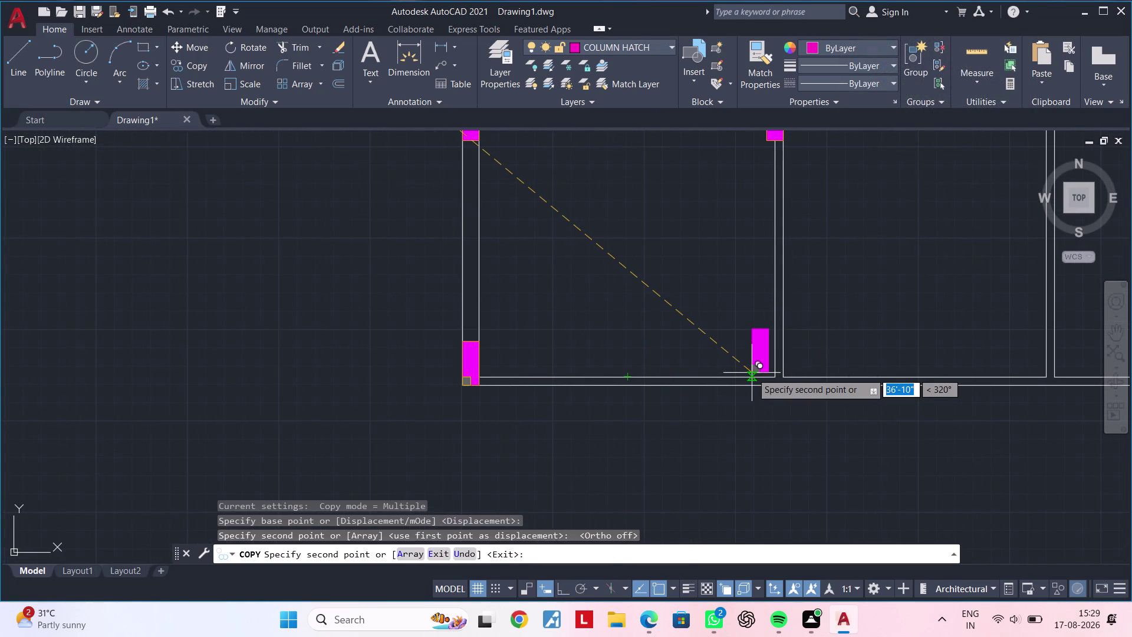
scroll(up, 3)
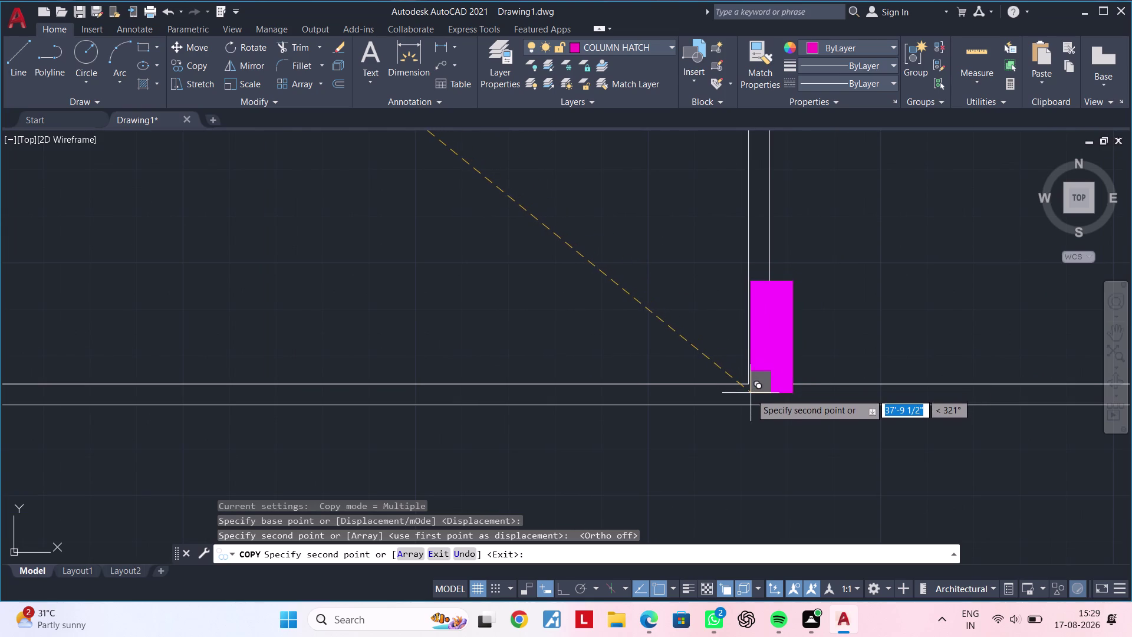
click(749, 384)
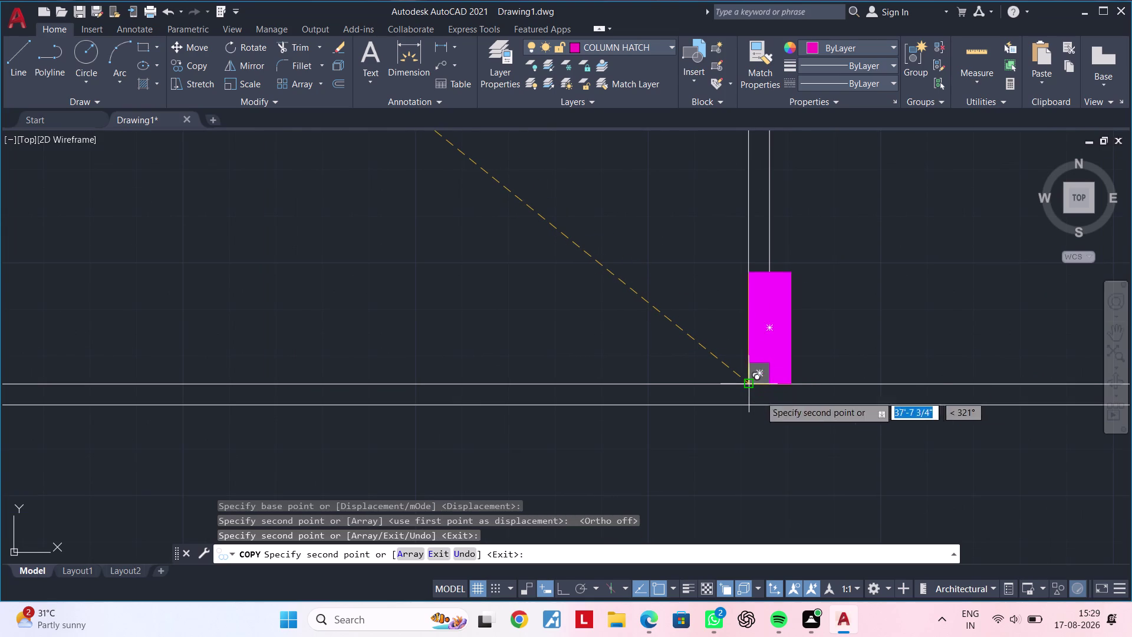
scroll(down, 3)
middle_drag(859, 393, 451, 364)
scroll(down, 3)
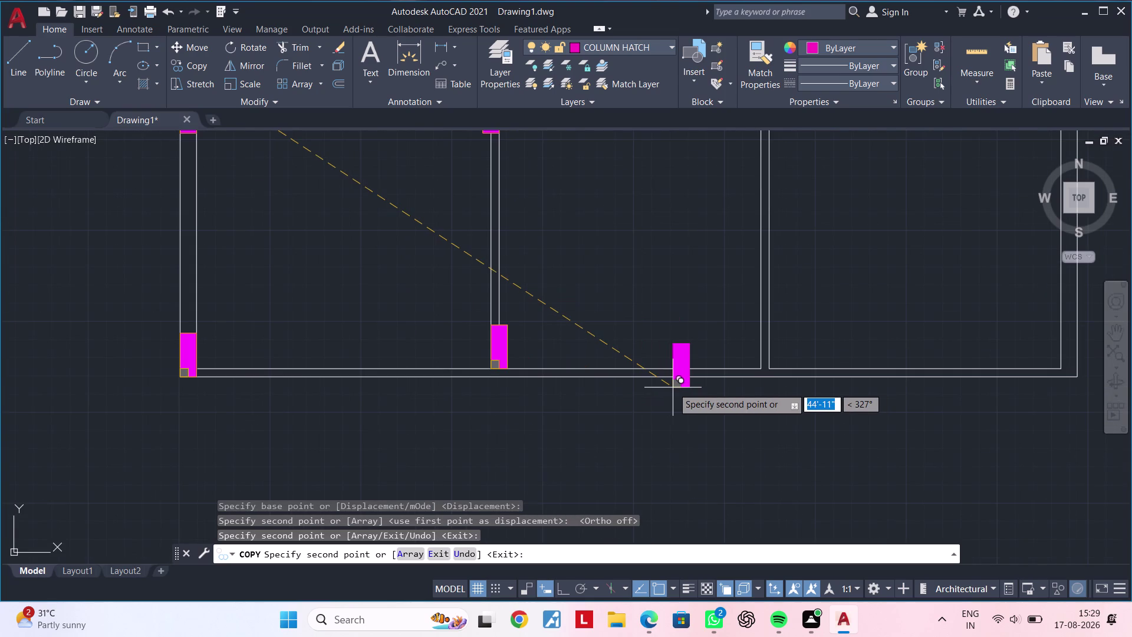
scroll(up, 3)
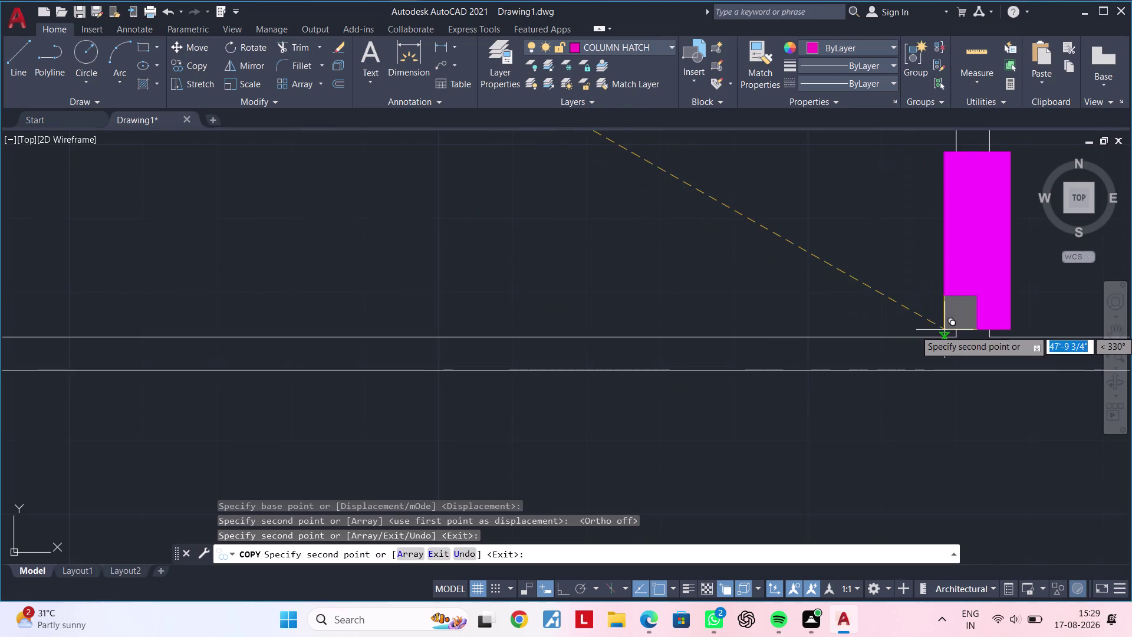
click(959, 342)
scroll(down, 3)
middle_drag(1016, 346, 825, 365)
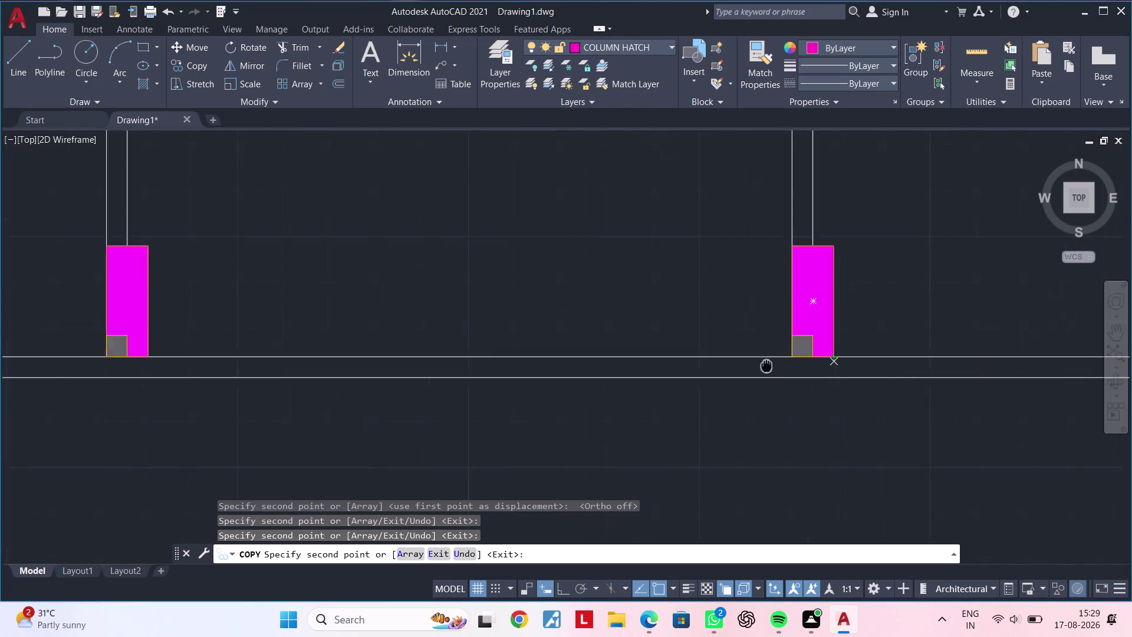
middle_drag(824, 364, 456, 364)
scroll(down, 3)
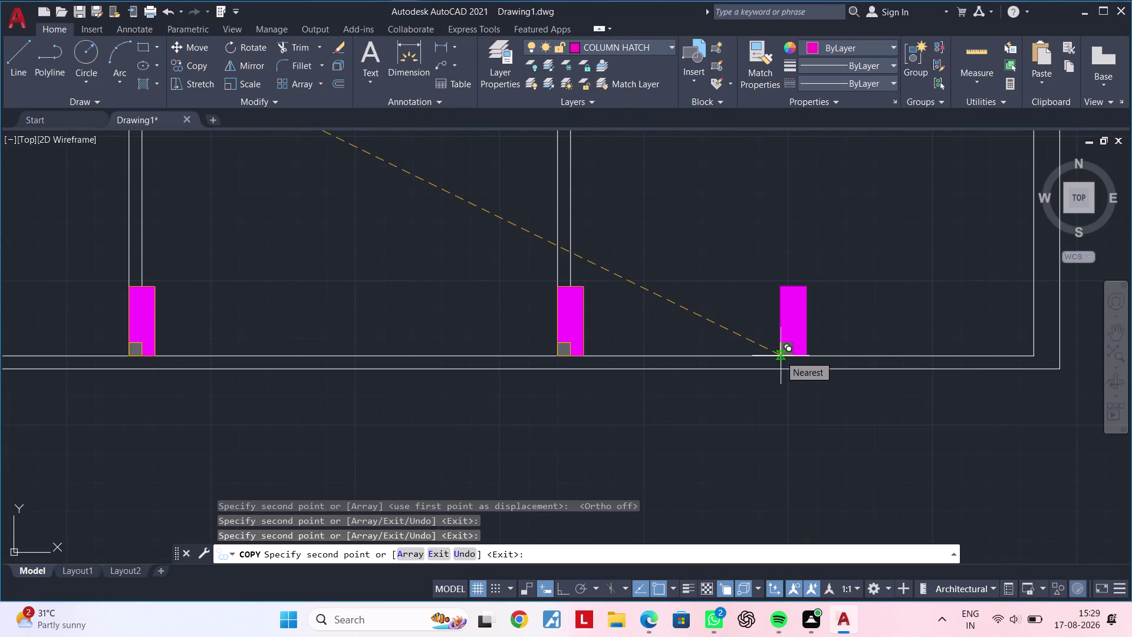
middle_drag(894, 365, 678, 368)
scroll(up, 3)
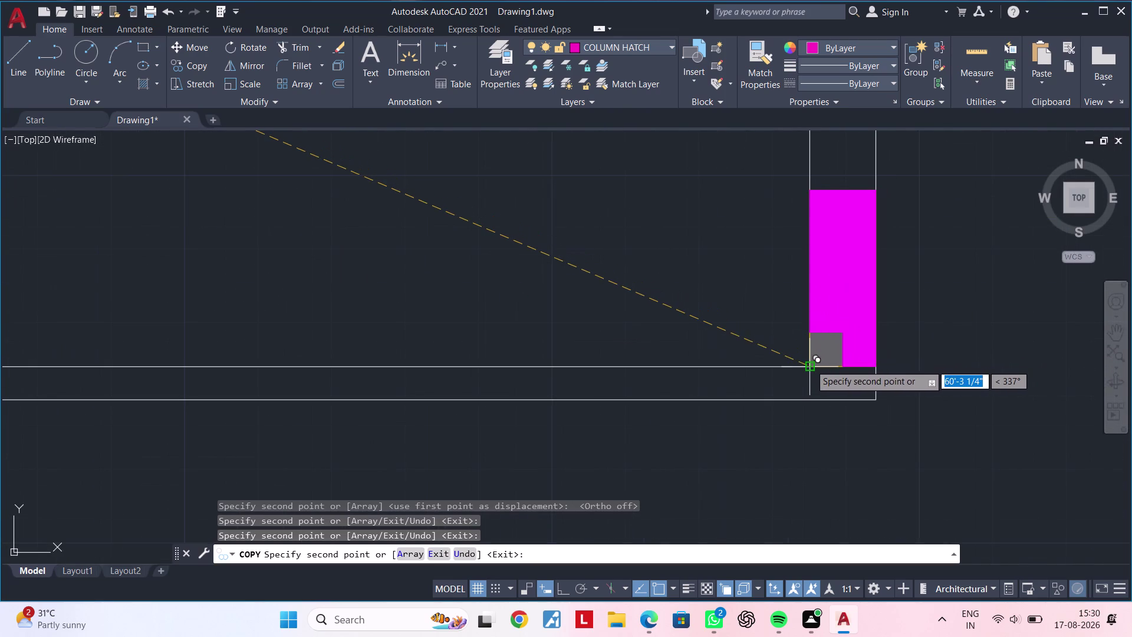
click(810, 364)
key(grave)
key(Escape)
key(Escape)
key(Escape)
Move the first misaligned column copy down 4 1/2" onto the lower wall line.
middle_drag(892, 366, 870, 383)
scroll(down, 3)
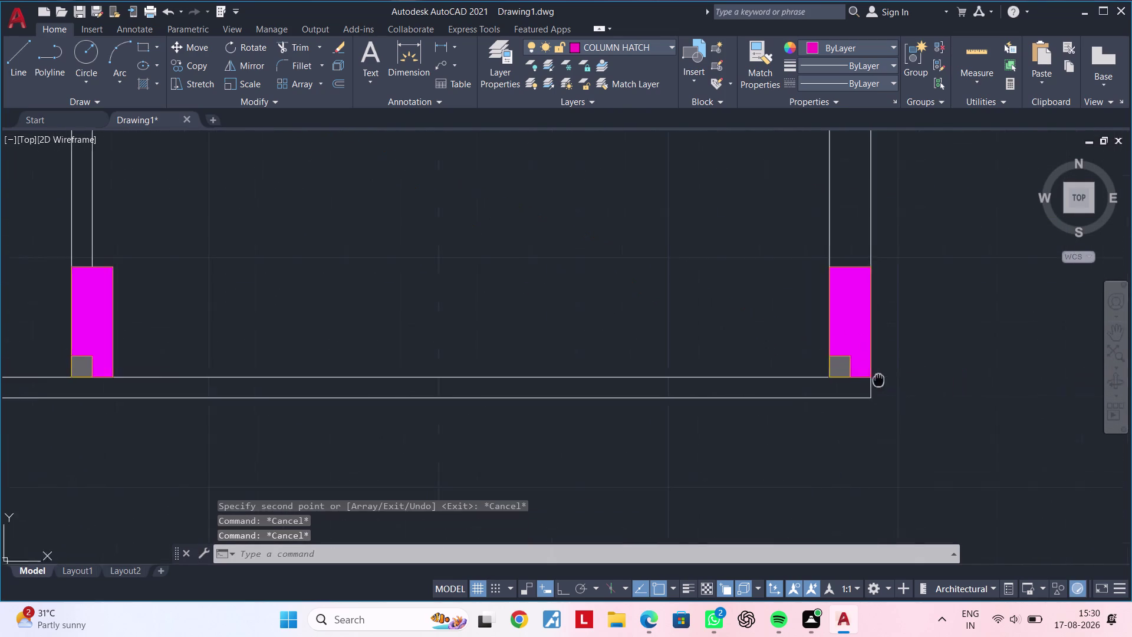
middle_drag(870, 383, 798, 400)
key(Escape)
key(Escape)
click(709, 274)
click(853, 414)
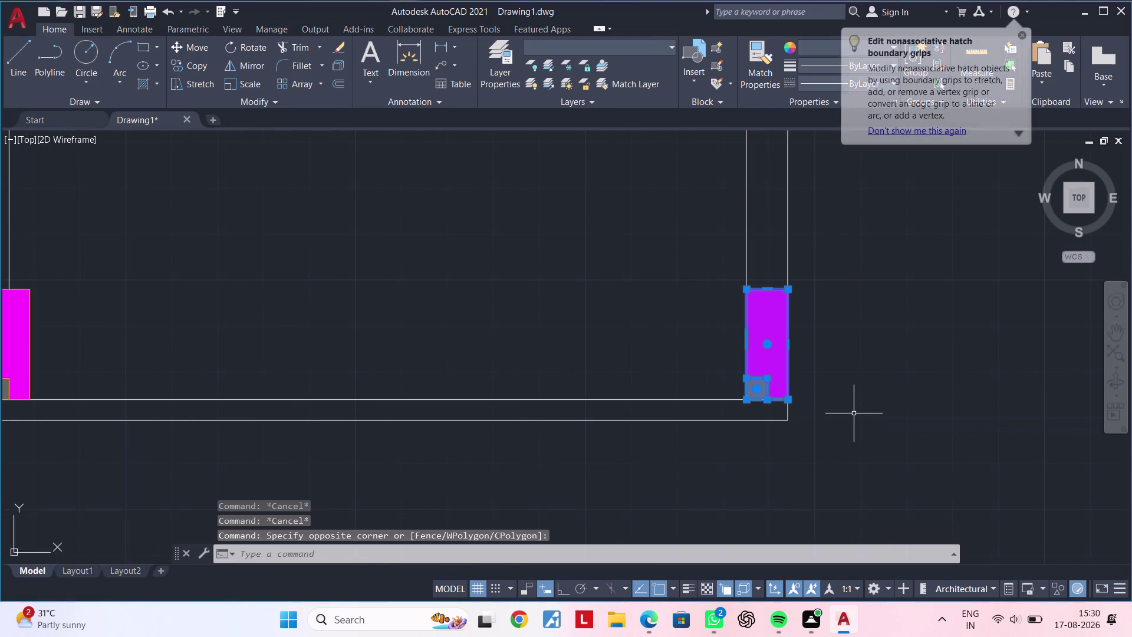
text(M)
key(space)
click(786, 398)
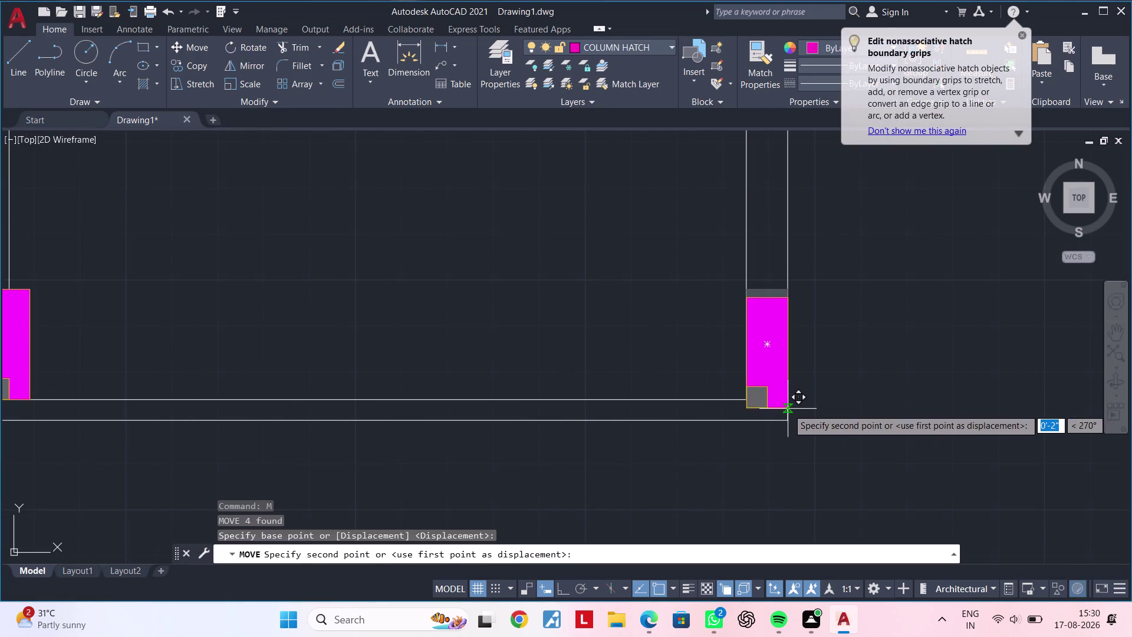
click(788, 421)
Shift the second column copy down onto the outer wall line.
middle_drag(702, 437, 1041, 430)
middle_drag(662, 420, 952, 421)
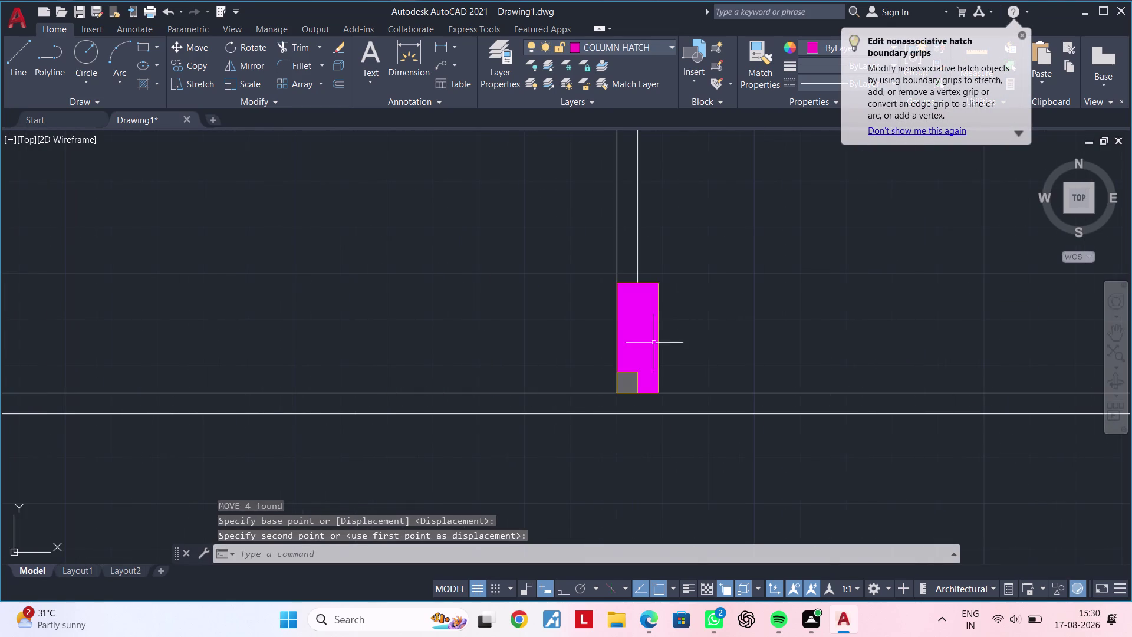
key(Escape)
drag(577, 265, 583, 267)
click(688, 394)
text(M)
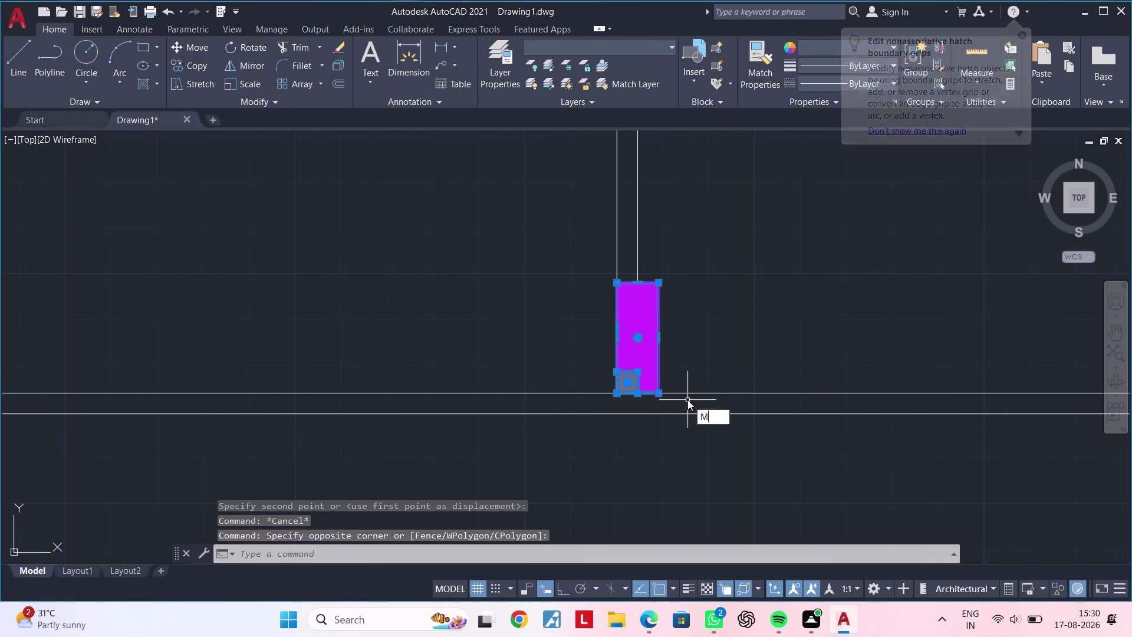
key(space)
click(660, 392)
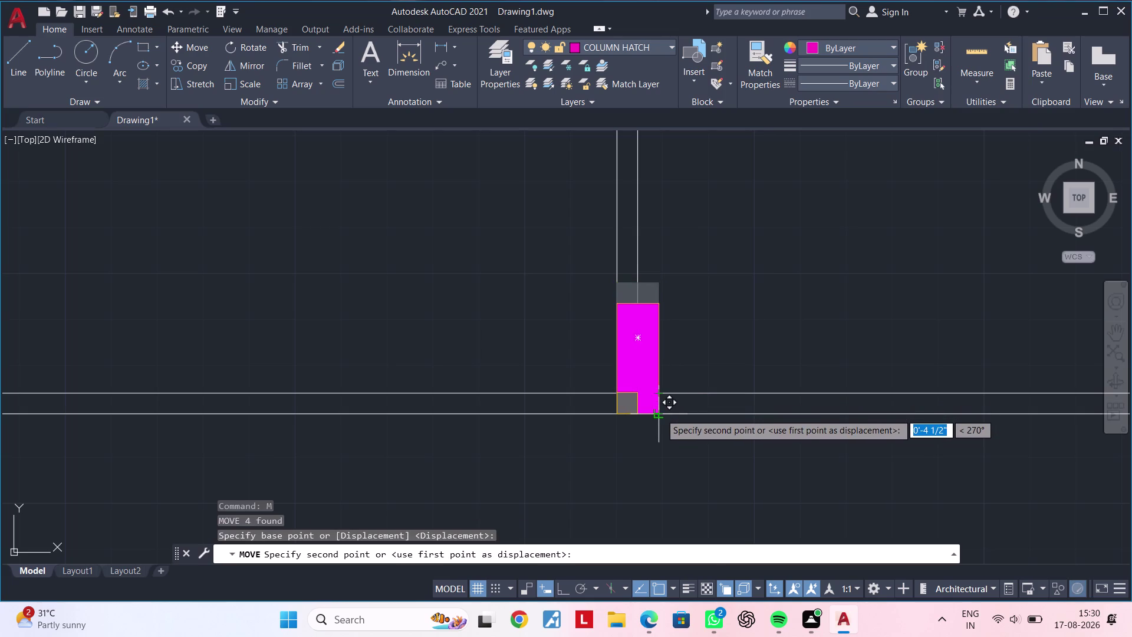
click(660, 413)
Move the third column copy down to the wall line, then review the bottom wall.
scroll(down, 3)
middle_drag(694, 391, 903, 333)
scroll(up, 3)
middle_drag(636, 340, 635, 381)
click(515, 225)
click(645, 395)
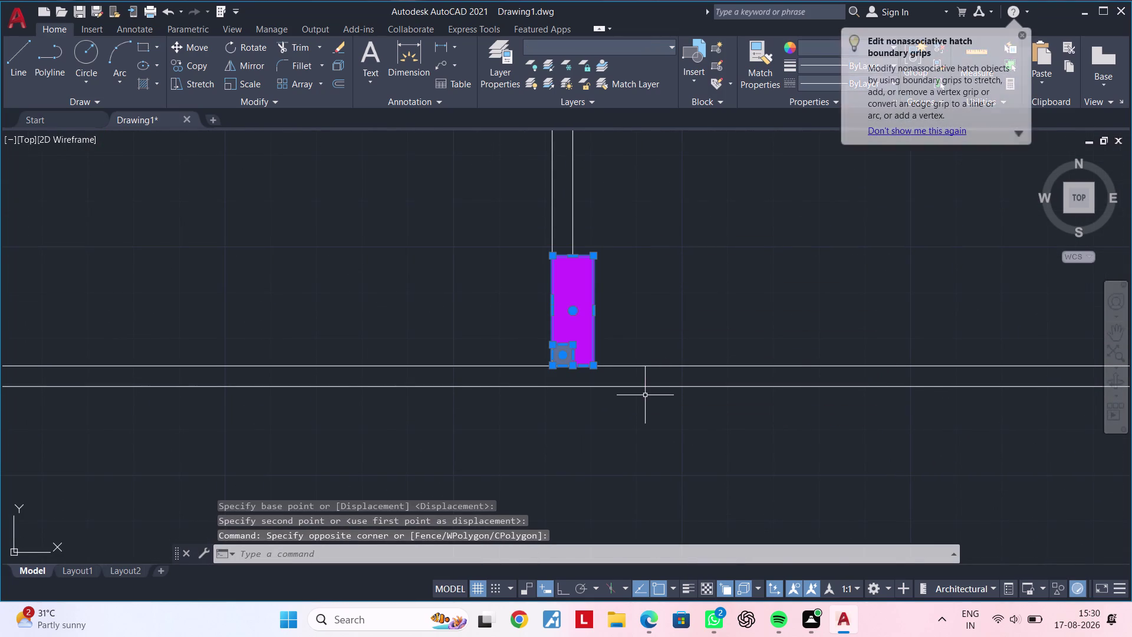
text(M)
key(space)
click(591, 363)
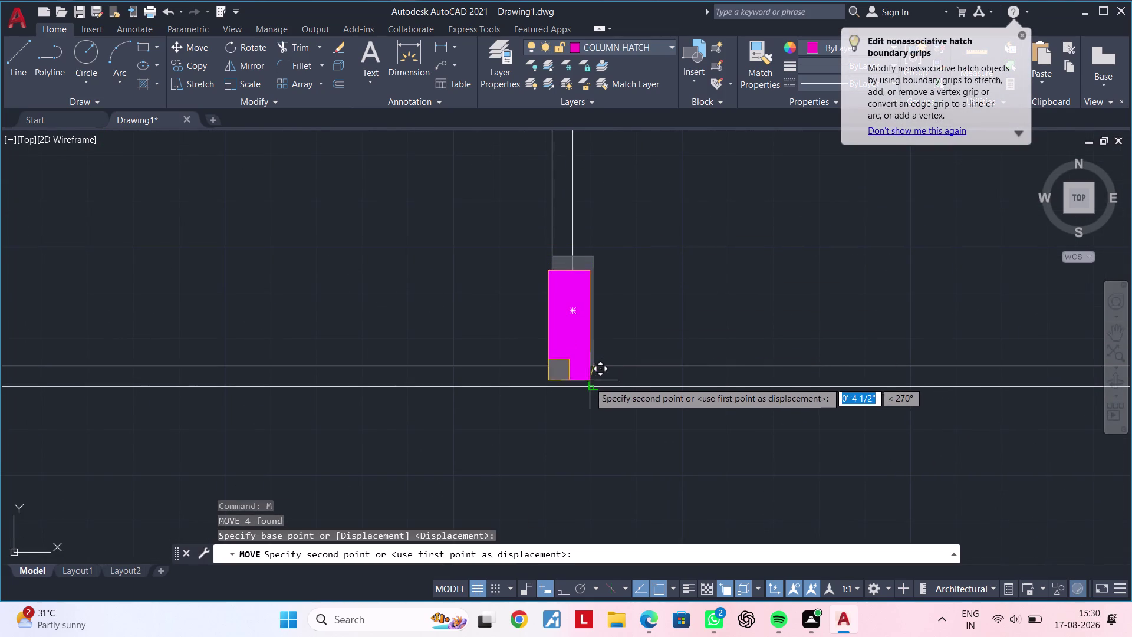
click(589, 385)
scroll(down, 3)
middle_drag(409, 396, 641, 395)
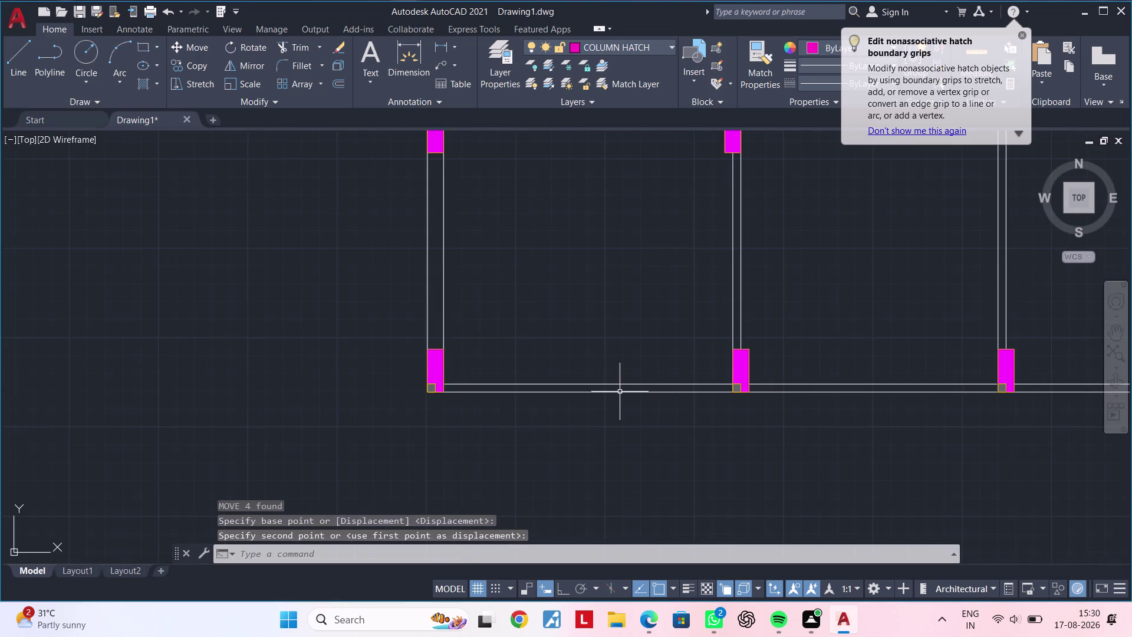
middle_drag(695, 326, 451, 386)
scroll(down, 3)
middle_drag(719, 339, 587, 392)
key(Escape)
key(Escape)
key(Escape)
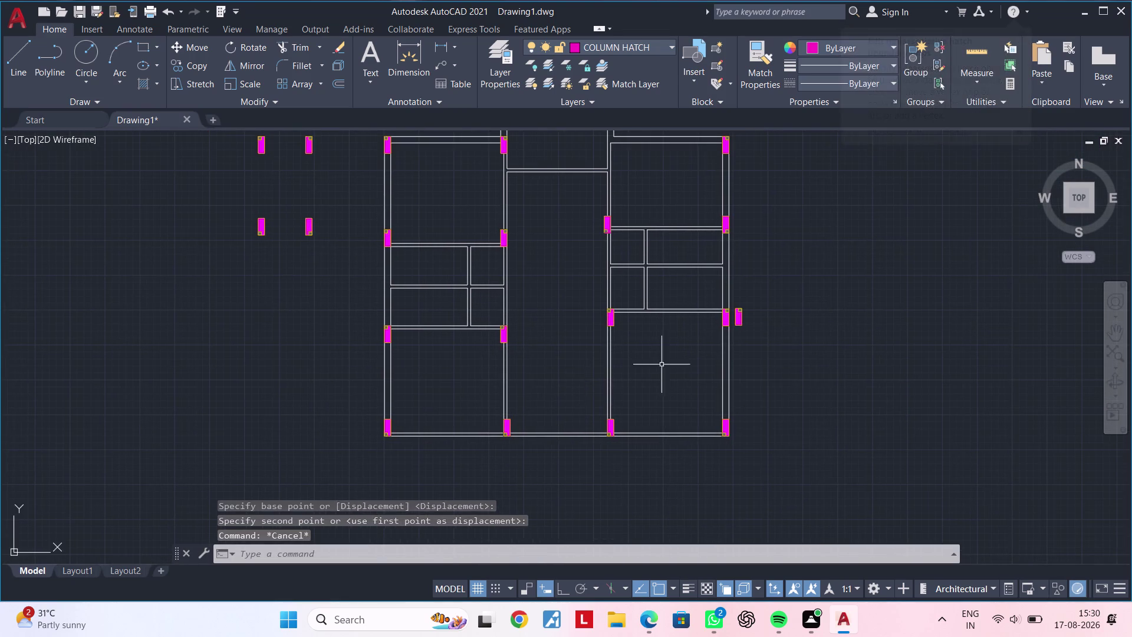
Delete the stray extra column copy and bring the whole plan into view.
scroll(up, 3)
click(676, 224)
click(742, 343)
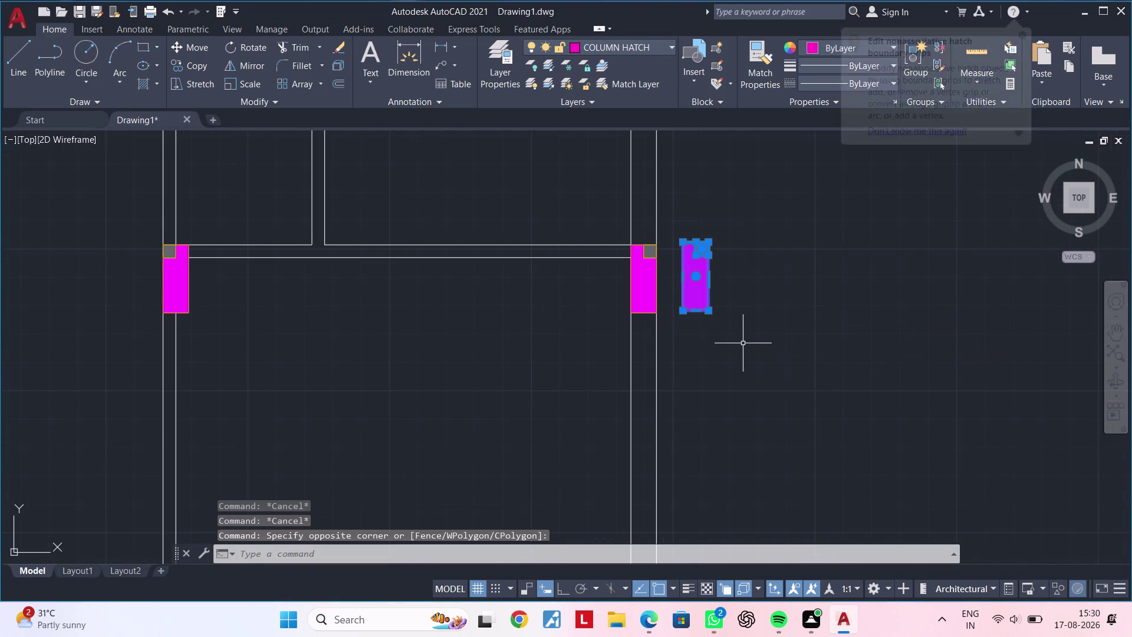
key(Delete)
scroll(down, 3)
middle_drag(748, 329, 746, 486)
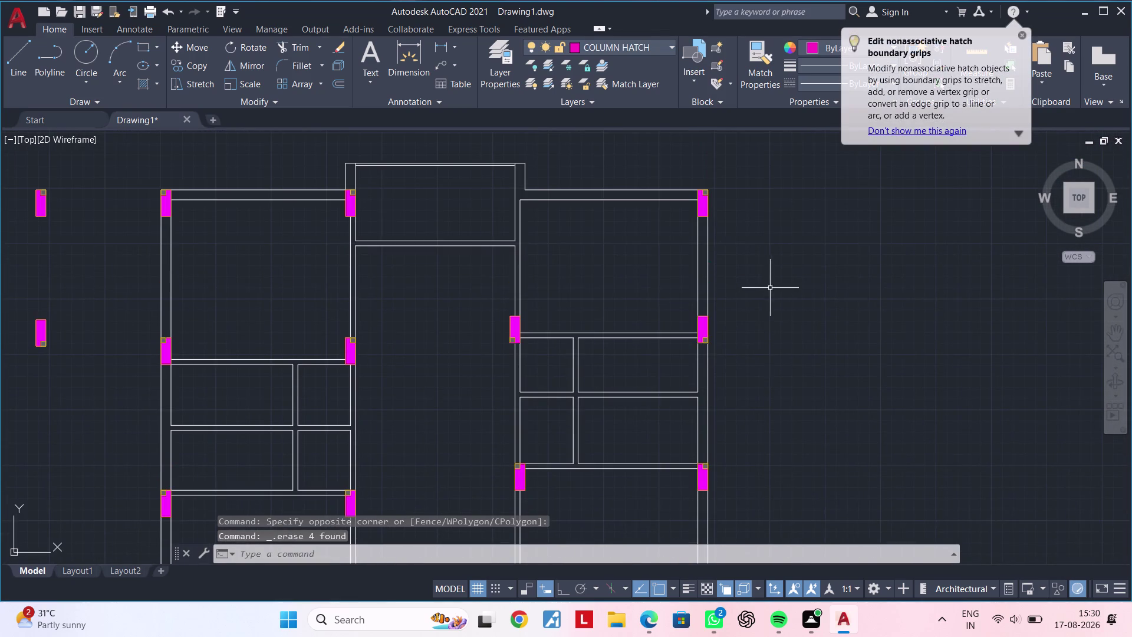
middle_drag(771, 288, 851, 285)
middle_drag(701, 270, 783, 285)
key(Escape)
key(Escape)
key(Escape)
key(Escape)
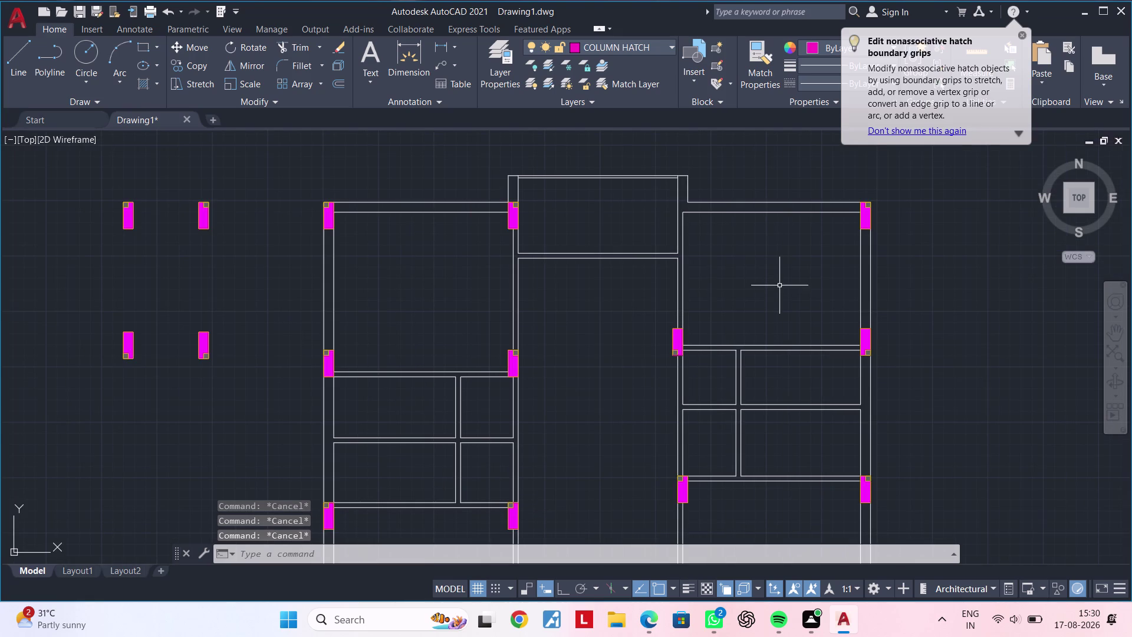
key(Escape)
key(Escape)
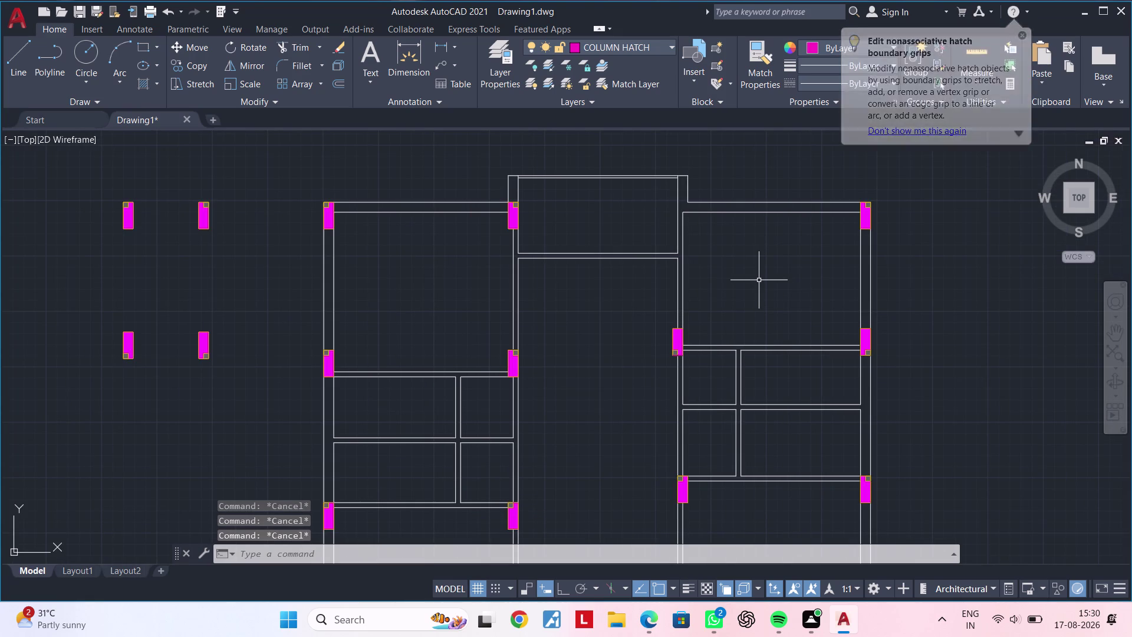
middle_drag(759, 280, 757, 303)
Move the upper-left loose column from its top corner onto the wall corner.
click(96, 207)
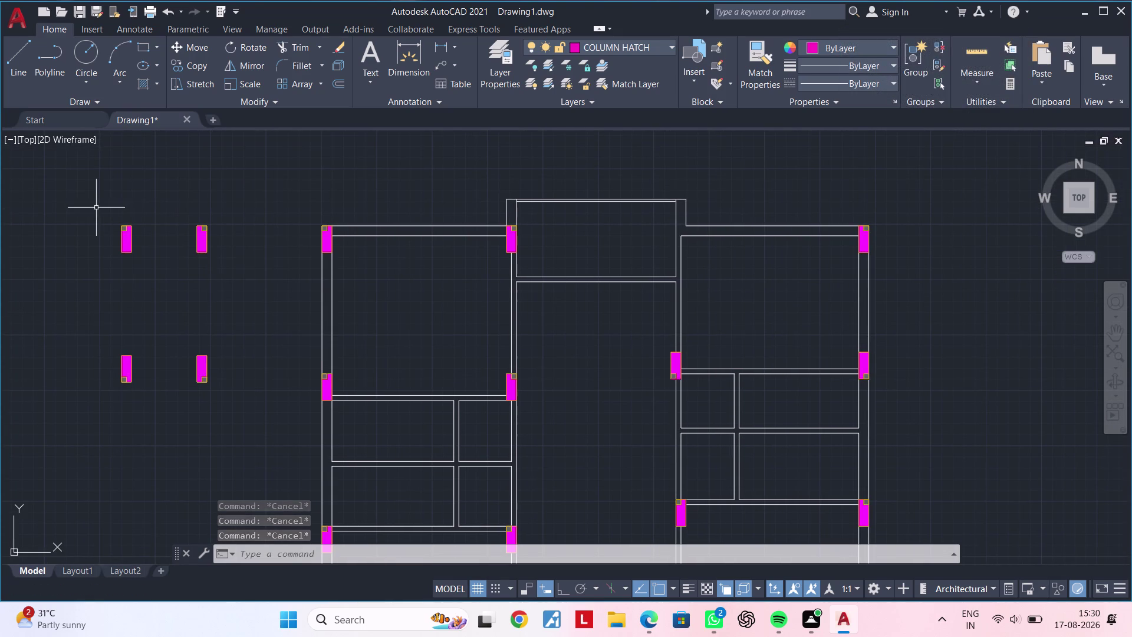
click(168, 263)
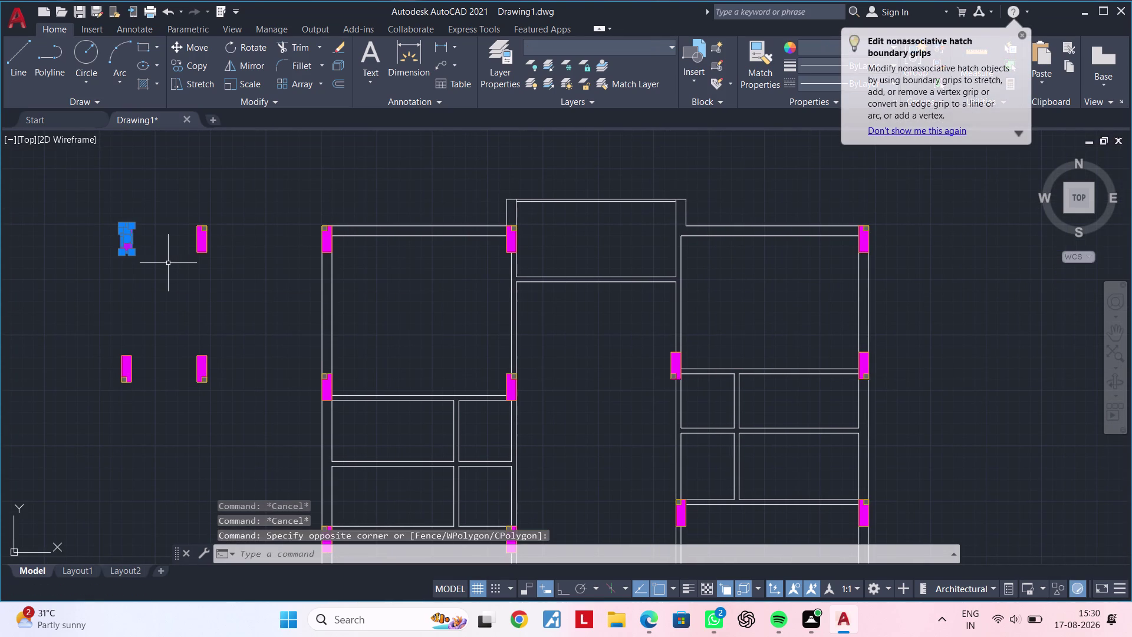
text(M)
key(space)
scroll(up, 3)
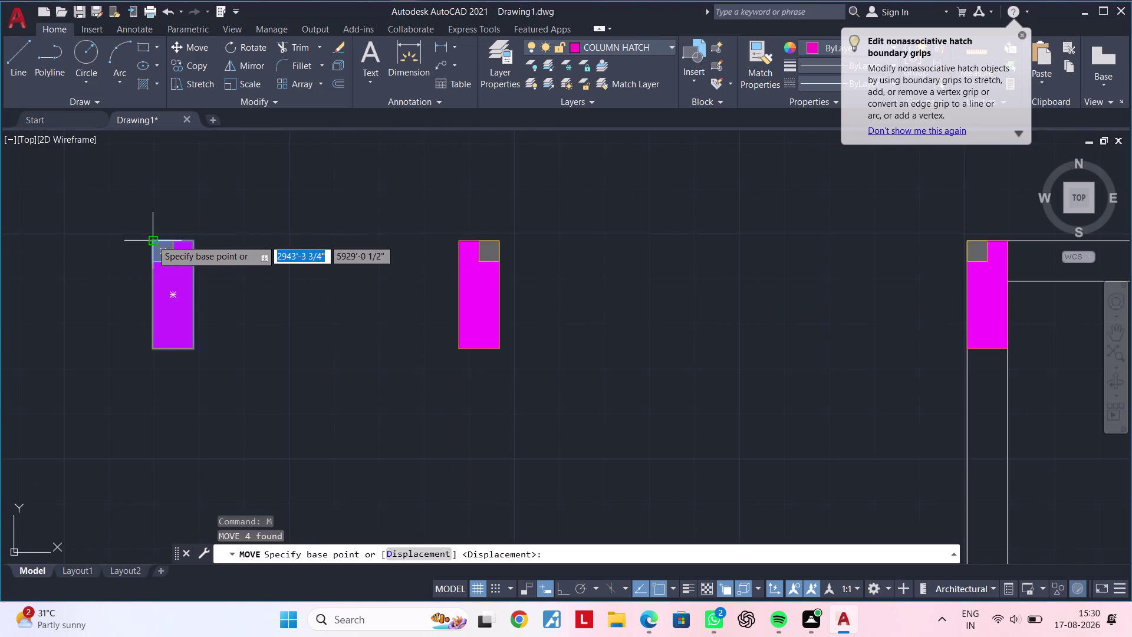
click(152, 240)
scroll(down, 3)
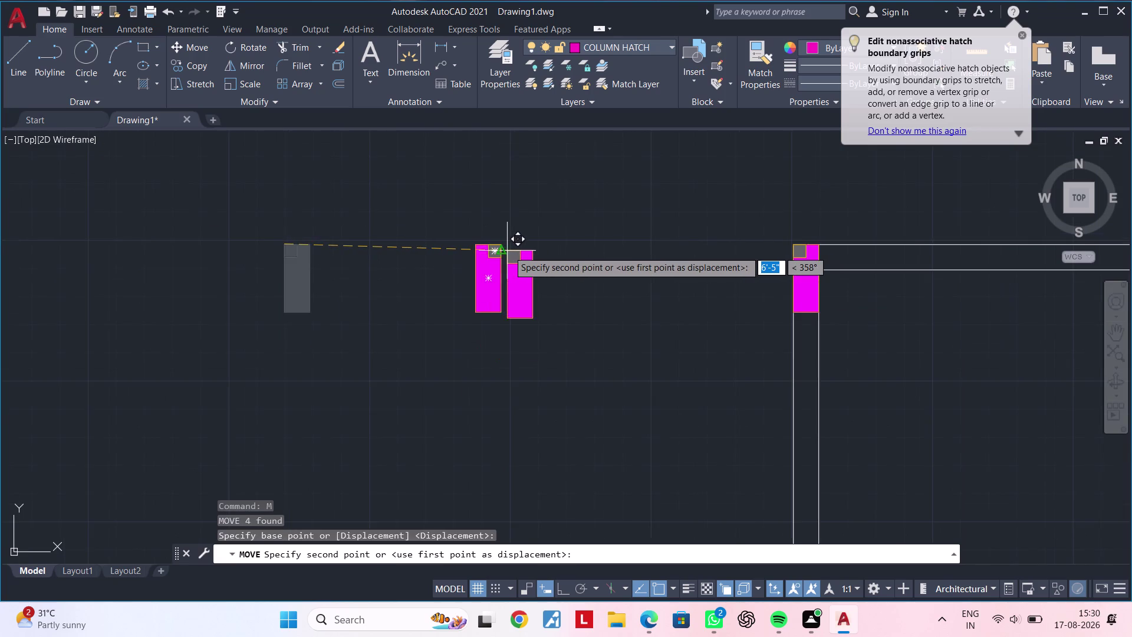
scroll(down, 3)
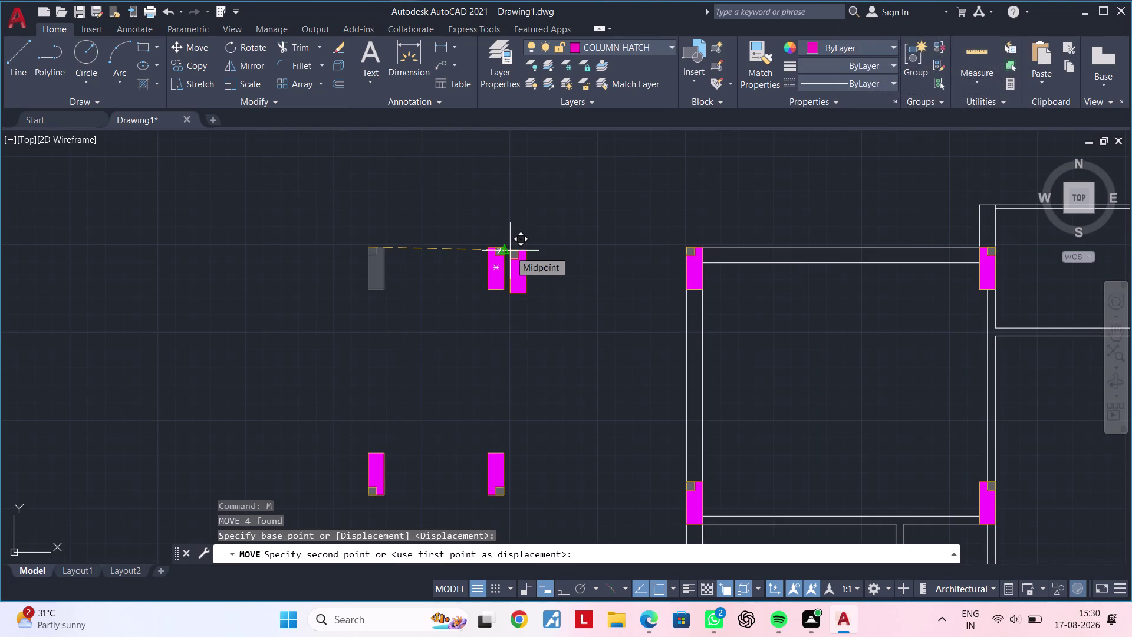
middle_drag(580, 252, 139, 262)
scroll(down, 3)
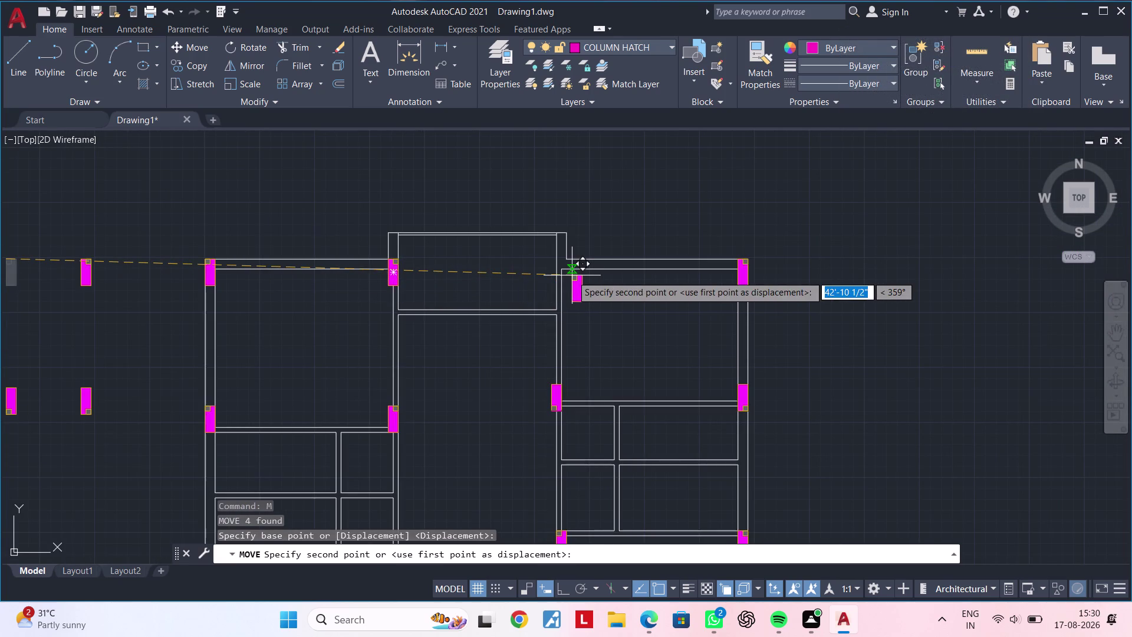
scroll(up, 3)
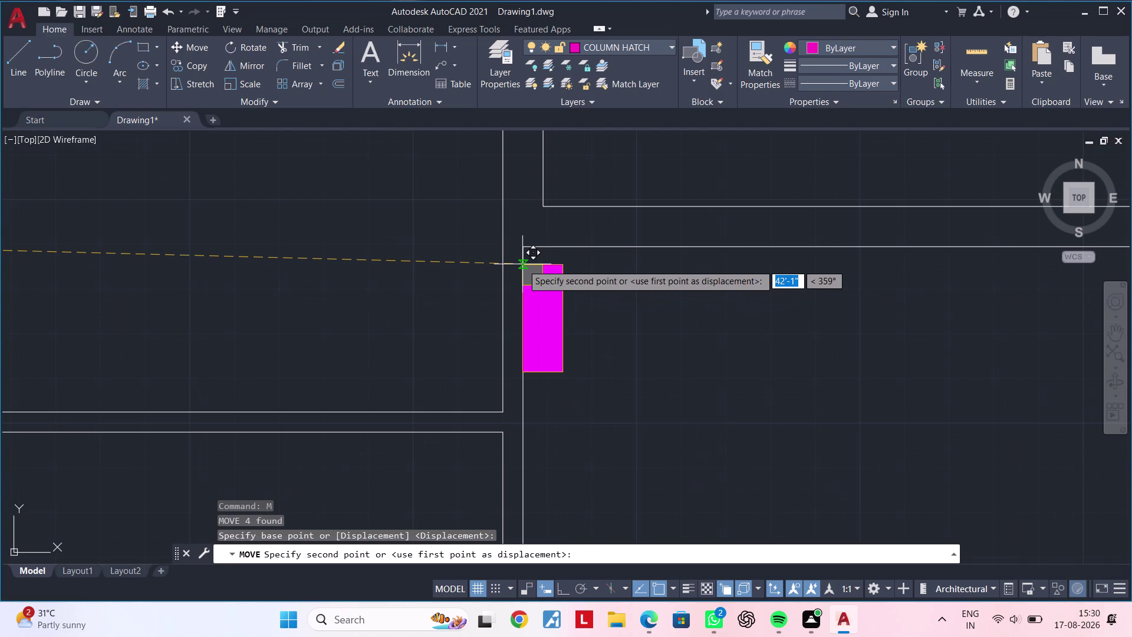
scroll(up, 3)
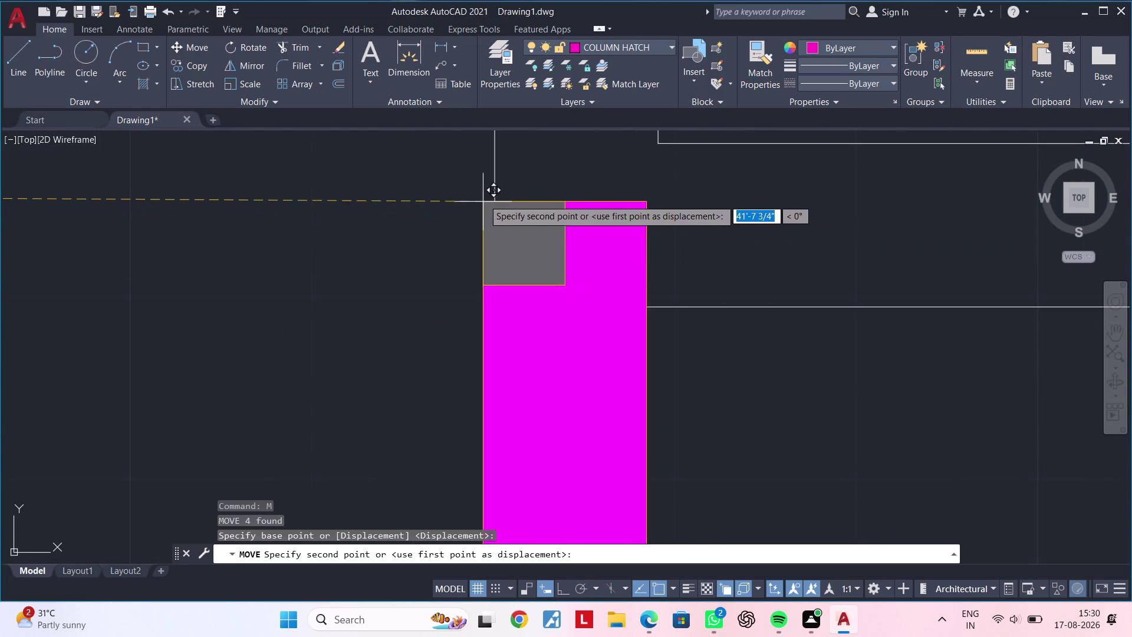
middle_drag(530, 218, 393, 442)
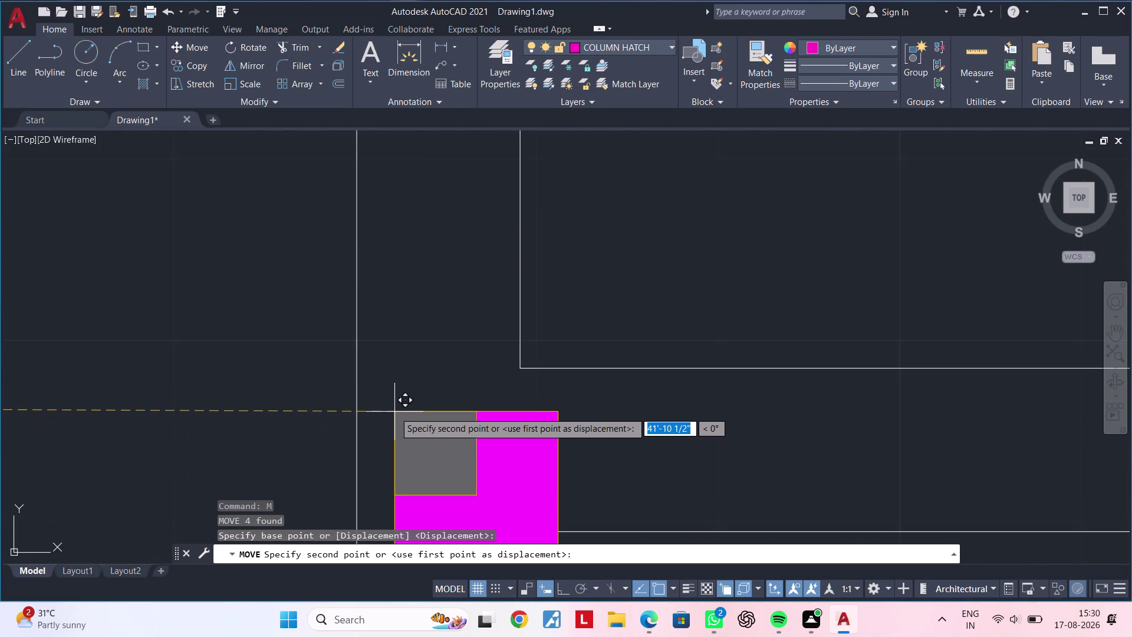
click(383, 379)
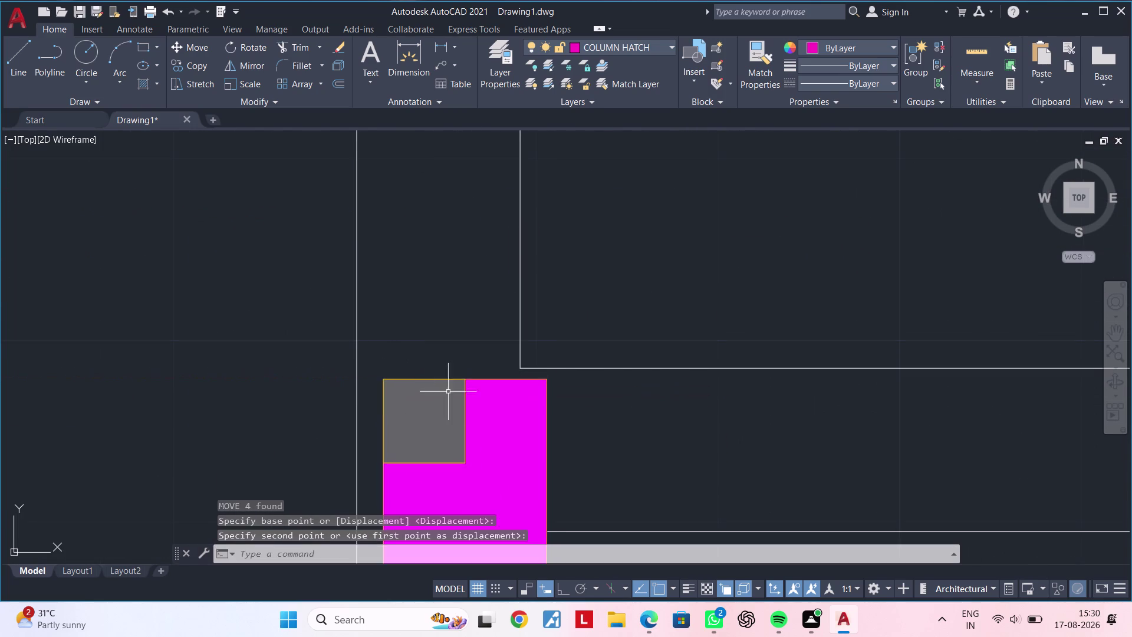
key(Escape)
Move the next column by its corner onto the matching wall corner.
scroll(down, 3)
middle_drag(473, 384, 474, 357)
key(Escape)
click(407, 340)
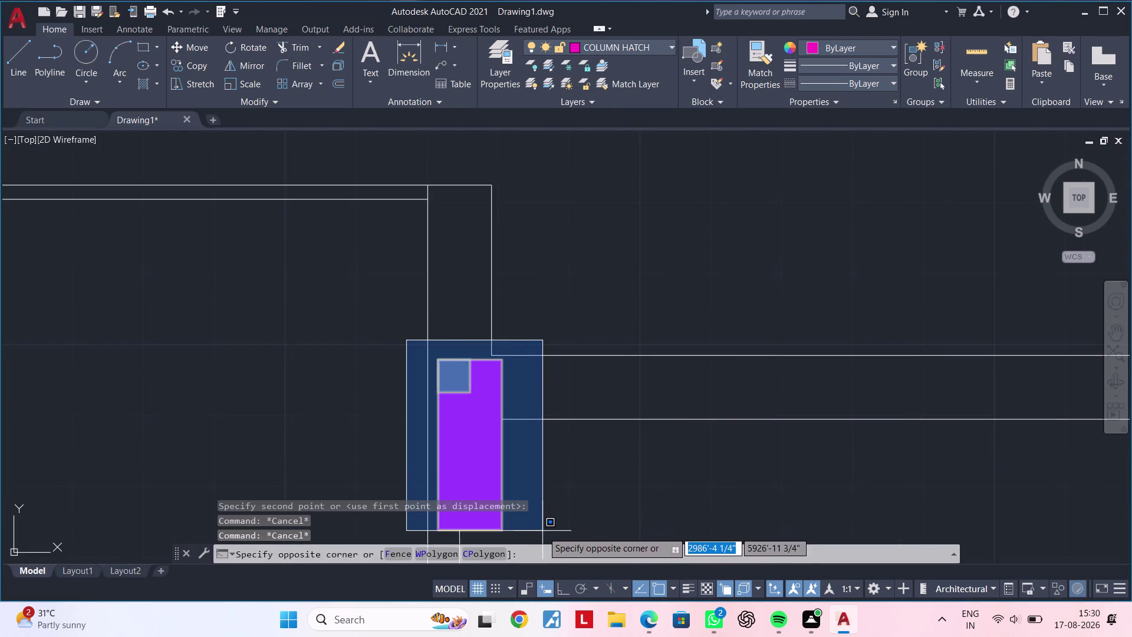
click(545, 536)
key(m)
key(space)
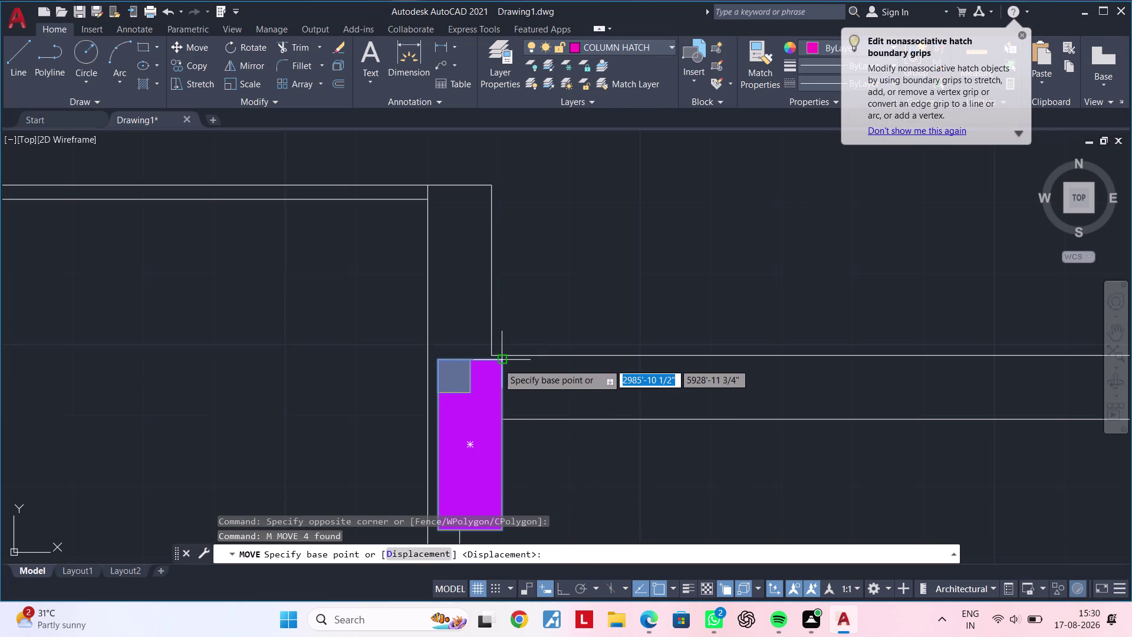
click(499, 363)
click(487, 356)
Pan along the top wall and zoom out to review the placed columns.
scroll(down, 3)
middle_drag(515, 401, 526, 353)
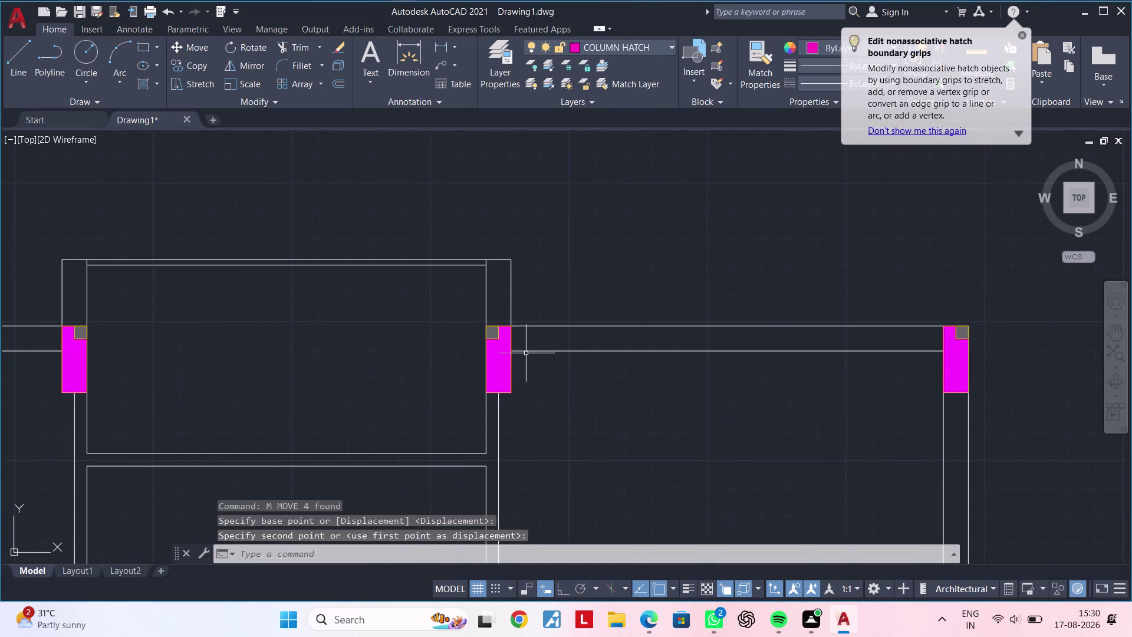
scroll(down, 3)
middle_drag(527, 373, 636, 367)
middle_drag(630, 405, 668, 371)
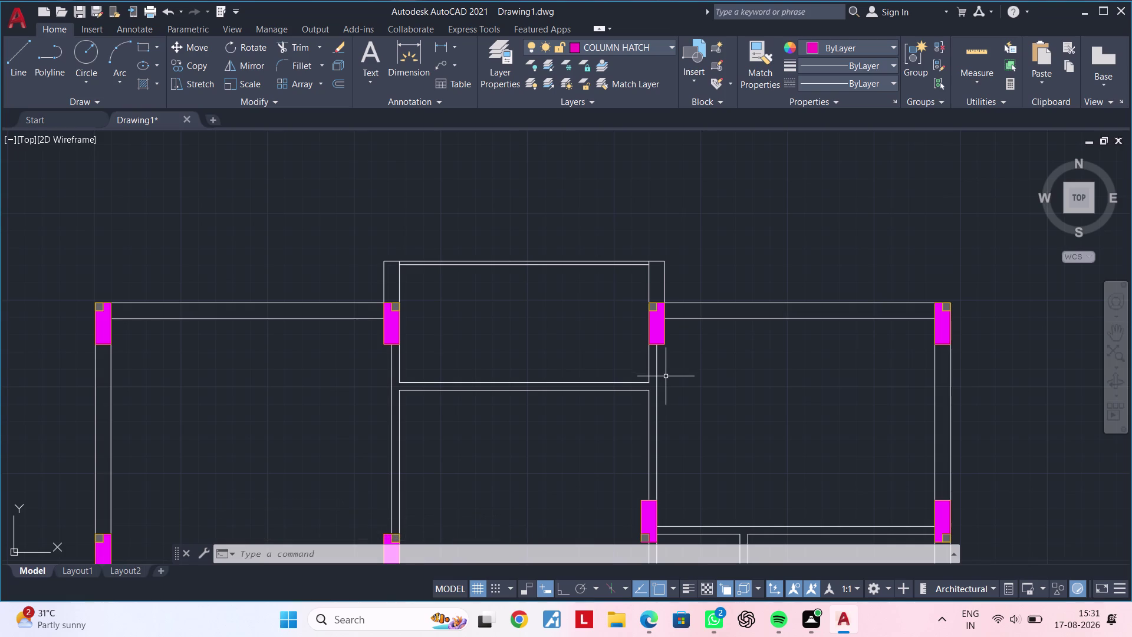
middle_drag(700, 389, 677, 382)
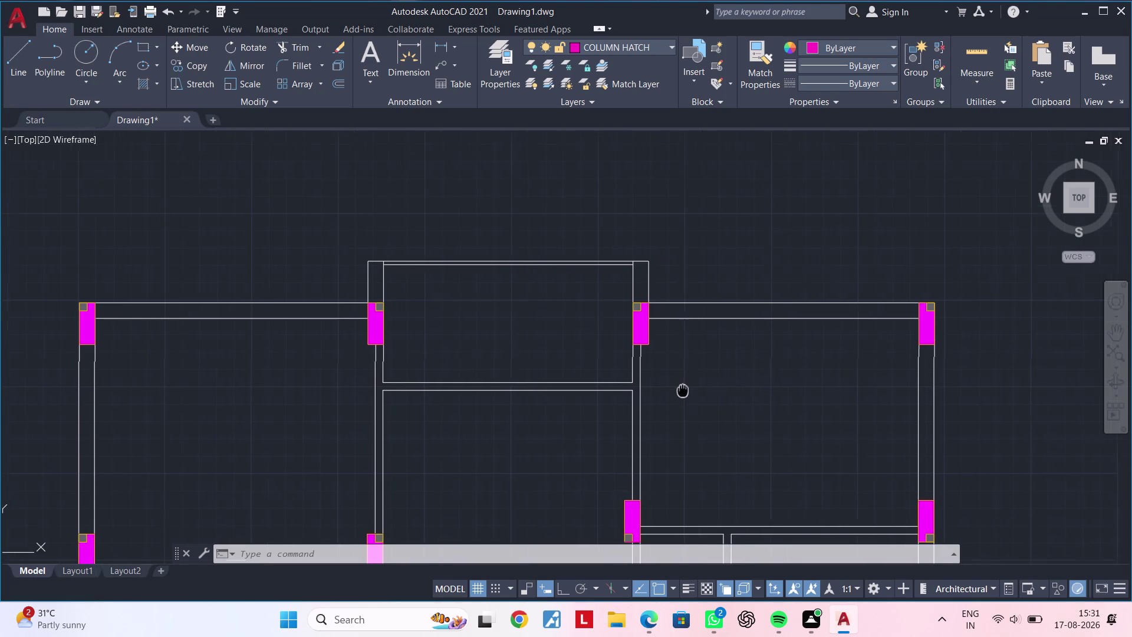
middle_drag(676, 382, 681, 340)
scroll(down, 3)
middle_drag(702, 362, 593, 265)
key(Escape)
middle_drag(452, 312, 569, 309)
key(Escape)
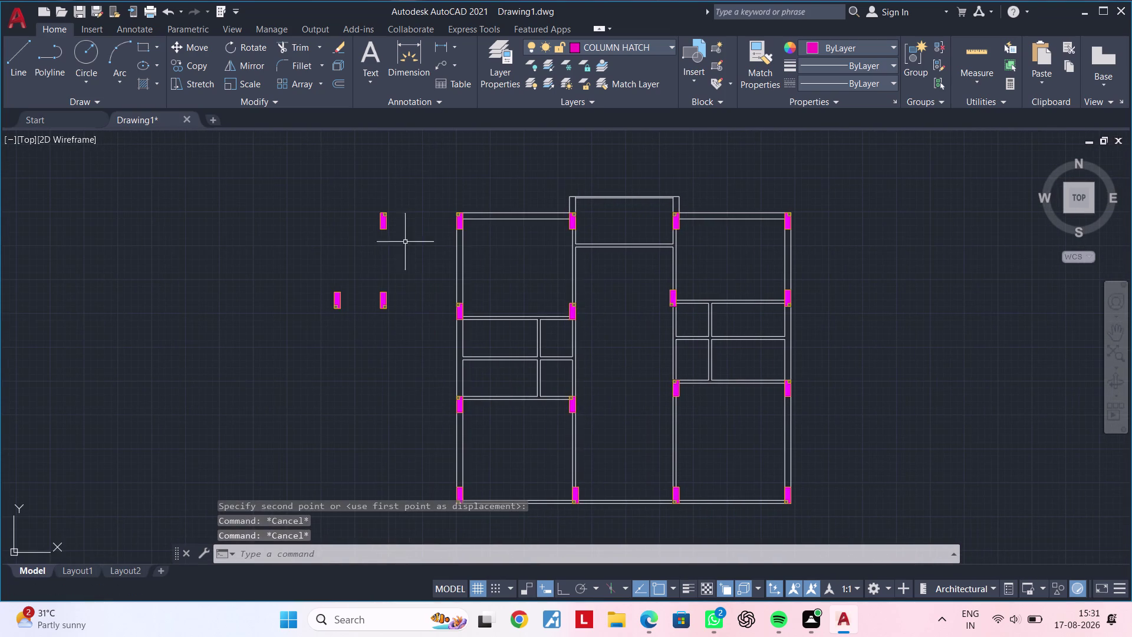
Window-select the spare columns left of the plan and erase them.
click(417, 185)
click(295, 327)
key(Delete)
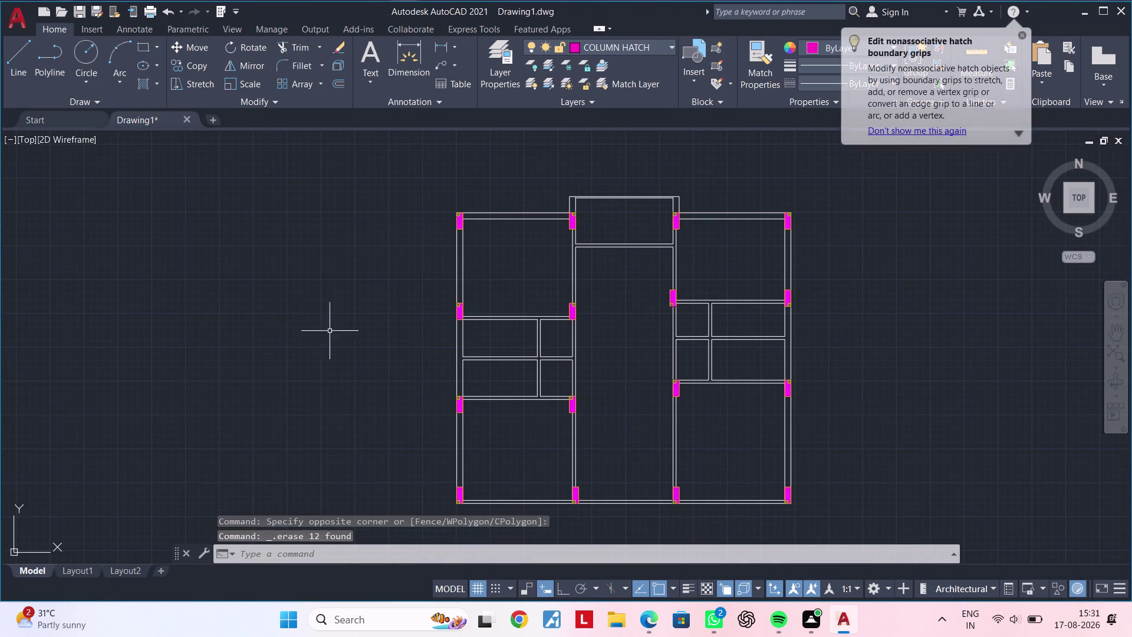
Pan and zoom to the bottom outer wall near its inner-wall junction.
middle_drag(677, 369, 486, 356)
scroll(down, 3)
middle_drag(676, 356, 472, 355)
middle_drag(887, 398, 683, 383)
scroll(up, 3)
middle_drag(707, 364, 673, 434)
scroll(up, 3)
scroll(up, 3)
middle_drag(664, 396, 677, 320)
key(Escape)
key(Escape)
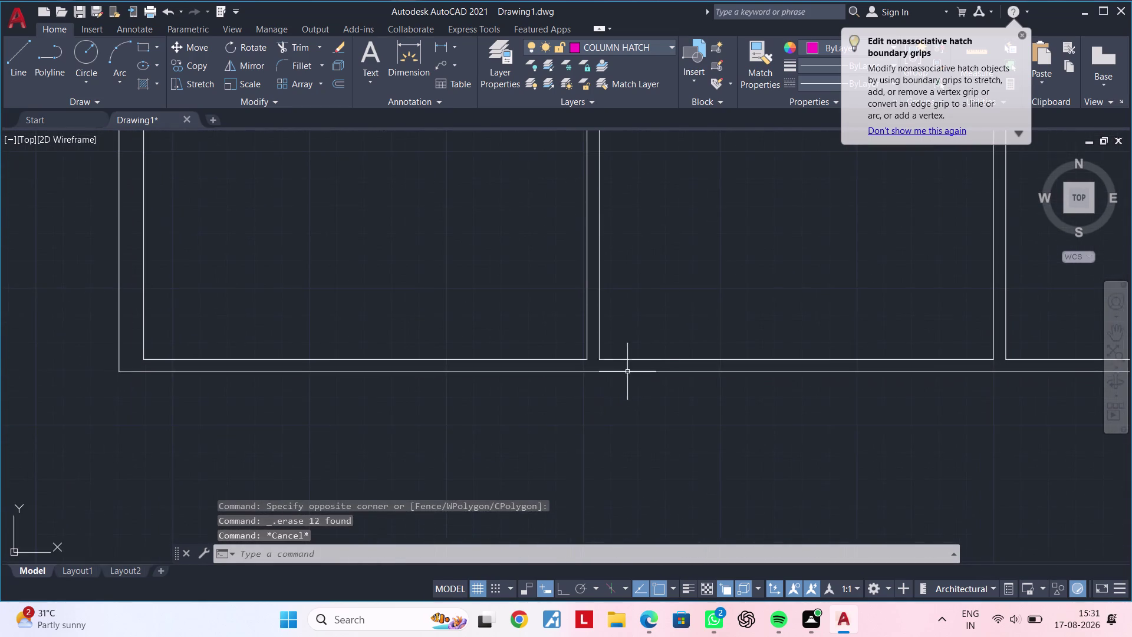
middle_drag(628, 371, 647, 340)
key(Escape)
key(Escape)
middle_drag(638, 339, 631, 364)
scroll(up, 3)
middle_drag(619, 377, 602, 419)
key(Escape)
scroll(down, 3)
scroll(down, 3)
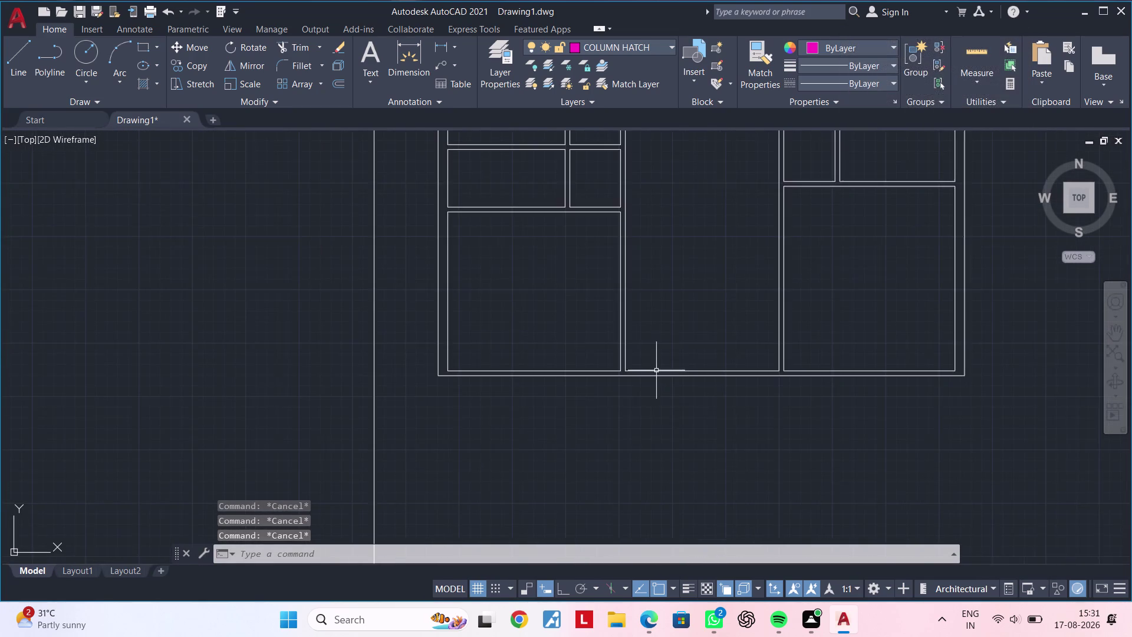
middle_drag(647, 399, 574, 437)
scroll(up, 3)
middle_drag(560, 409, 631, 376)
key(Escape)
scroll(up, 3)
middle_drag(605, 373, 635, 368)
key(Escape)
key(Escape)
key(Escape)
key(Escape)
key(Escape)
key(e)
text(X)
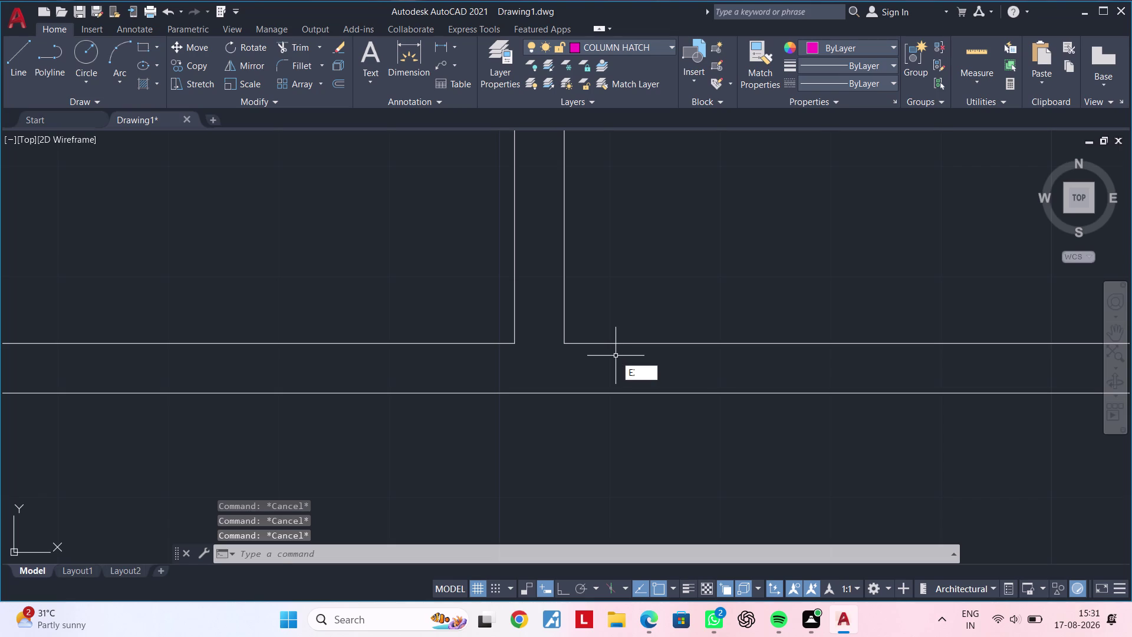
Offset the inner wall line 4" to the right.
key(space)
click(564, 324)
key(Escape)
key(Escape)
key(Escape)
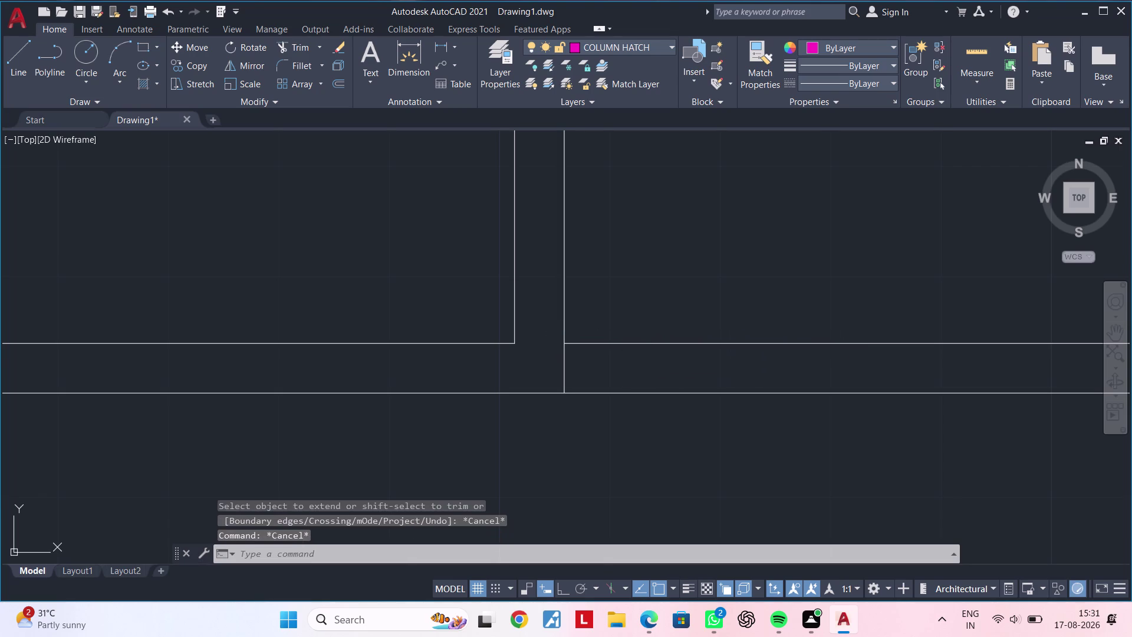
text(OF 4)
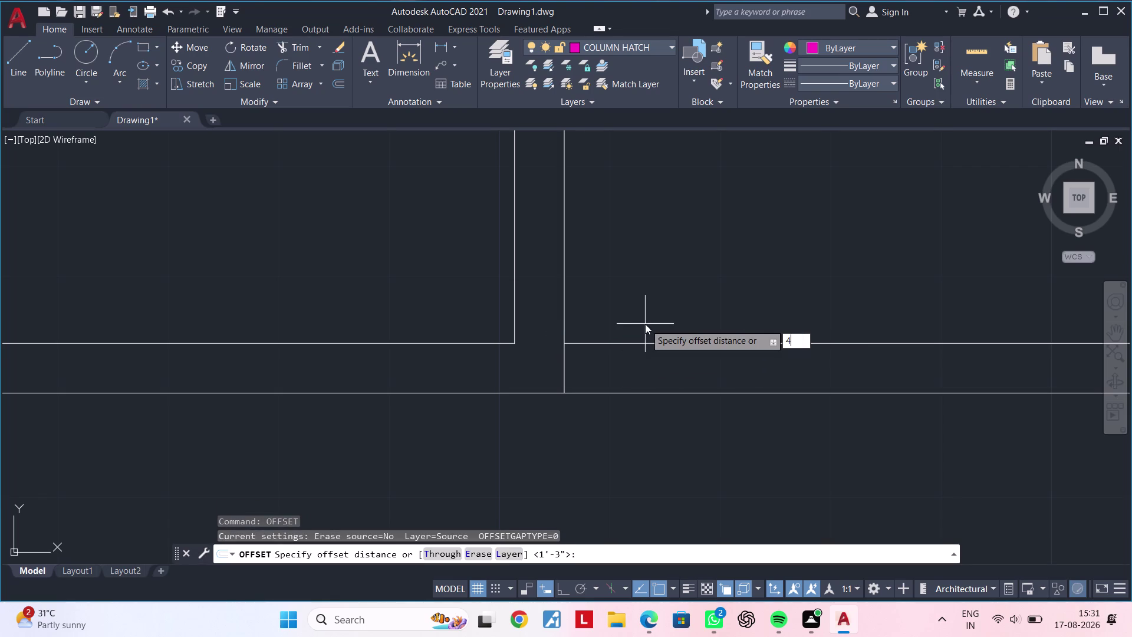
text(")
key(Return)
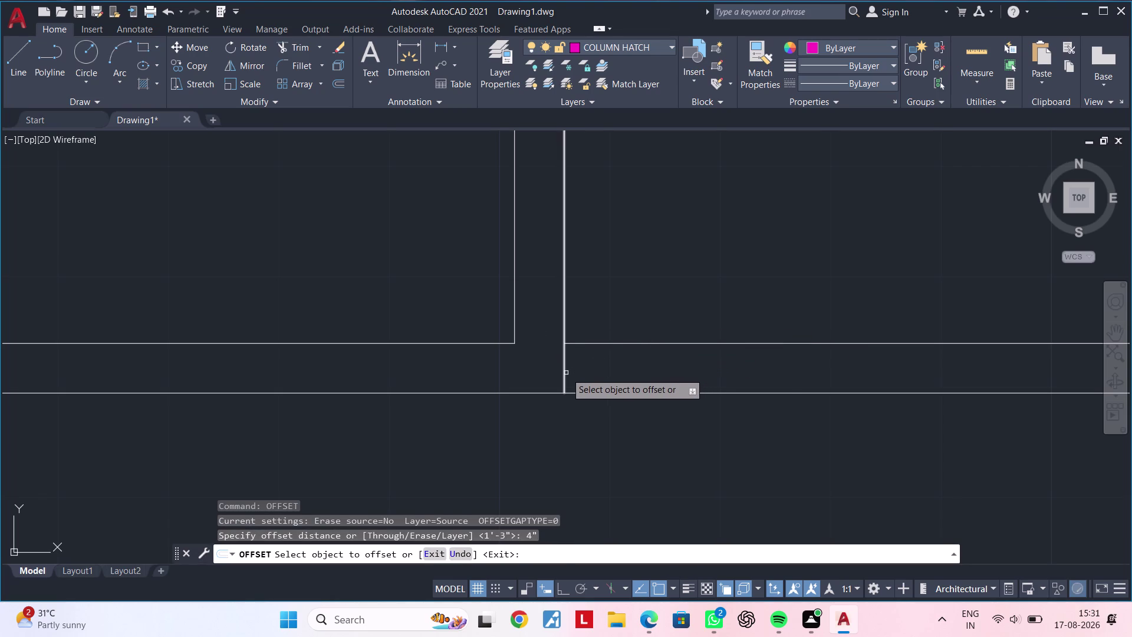
click(566, 372)
click(624, 369)
key(Escape)
key(Escape)
Trim the new line above the wall and the inner wall line between the wall faces.
text(TR)
key(space)
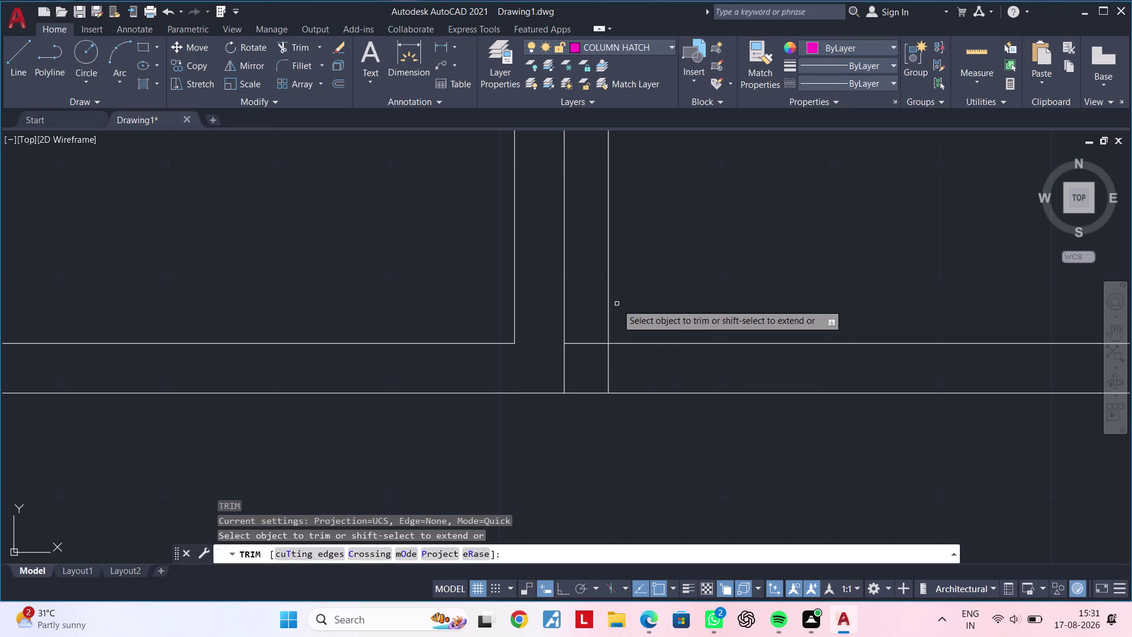
click(607, 289)
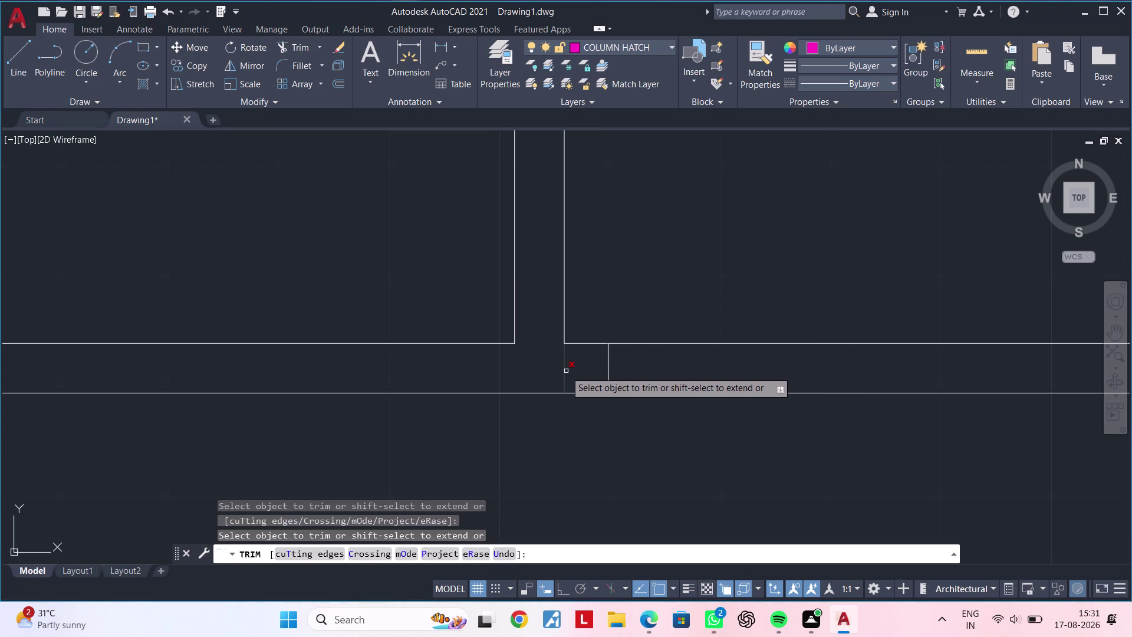
click(564, 372)
middle_drag(695, 339, 461, 342)
key(Escape)
key(Escape)
key(Escape)
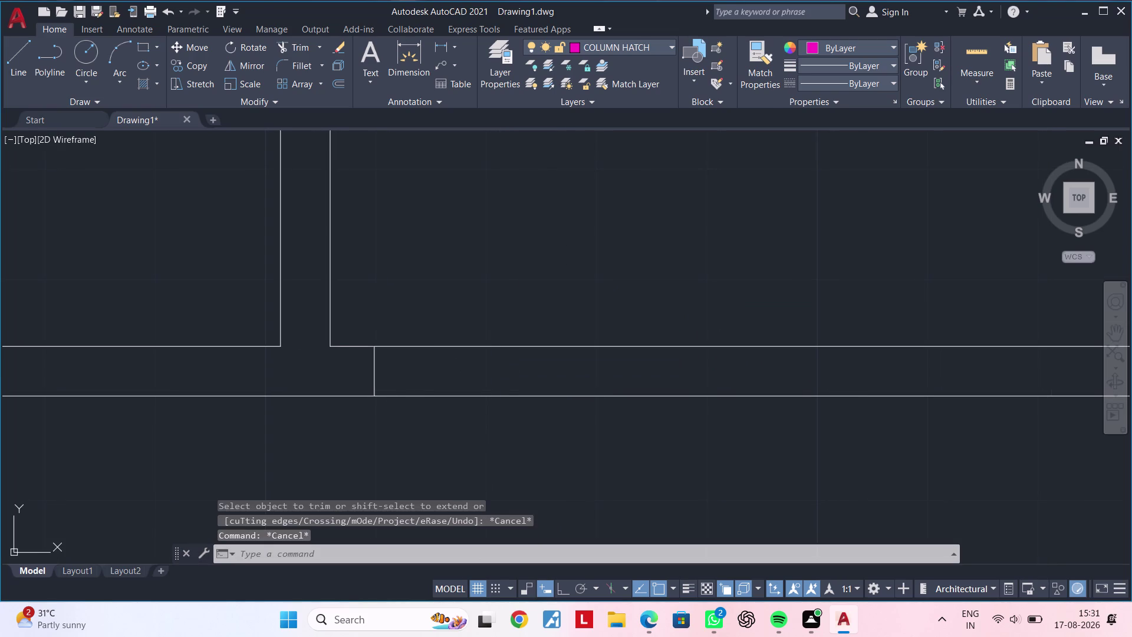
Offset the jamb line 4' to the right to create the second jamb.
text(OF 4)
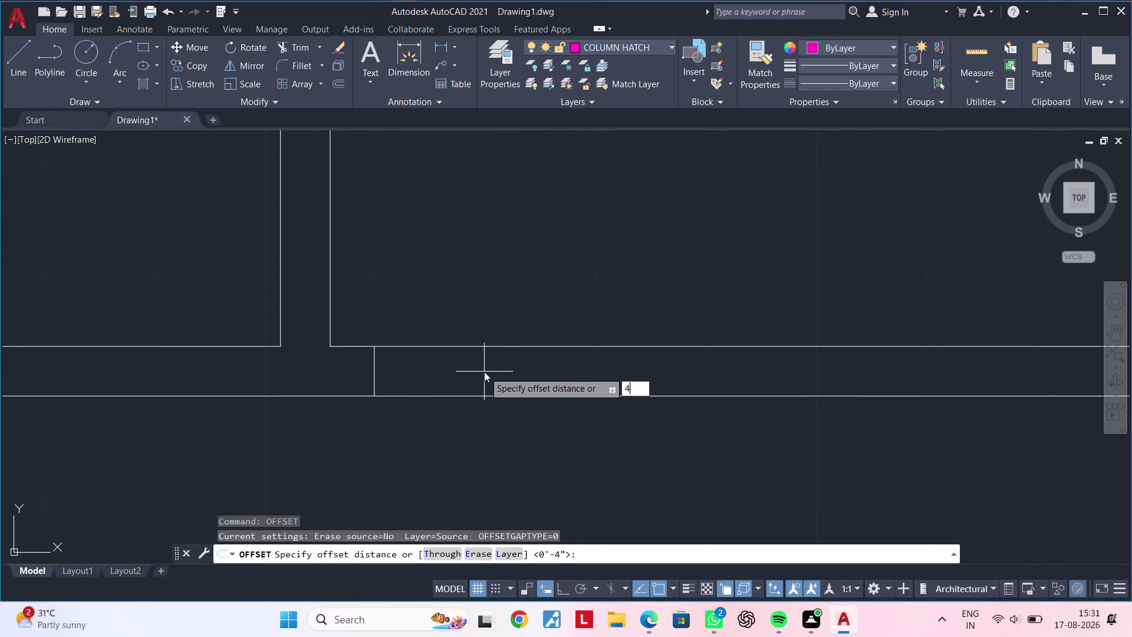
text(')
key(Return)
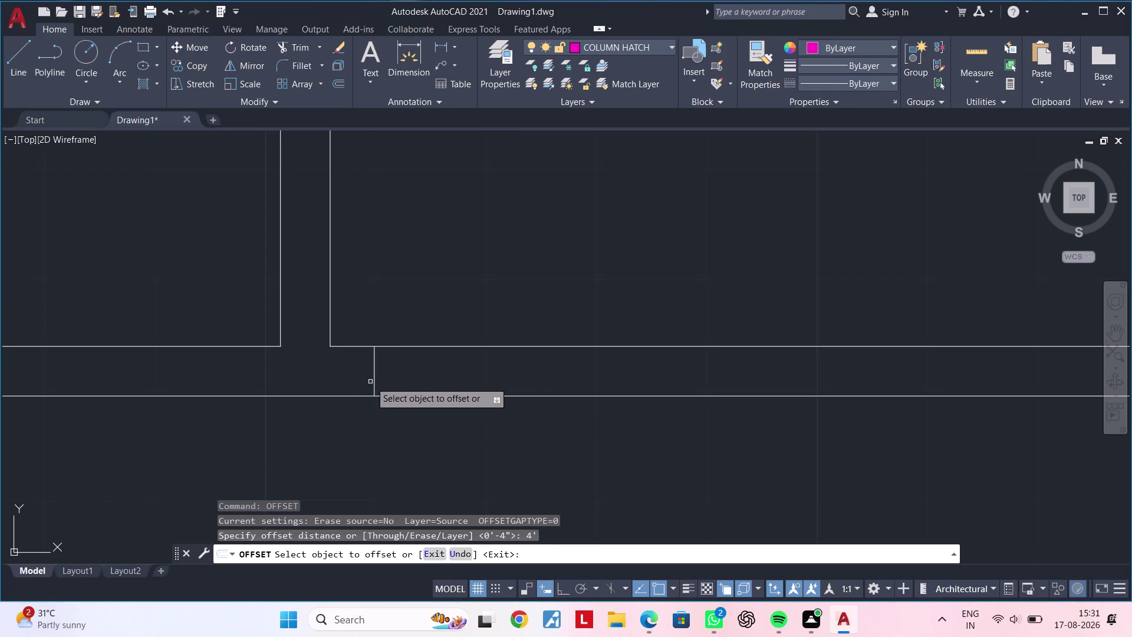
click(373, 380)
double_click(609, 382)
key(Escape)
key(Escape)
Fence-trim the wall lines between the two jambs, then zoom out to check the opening.
text(T)
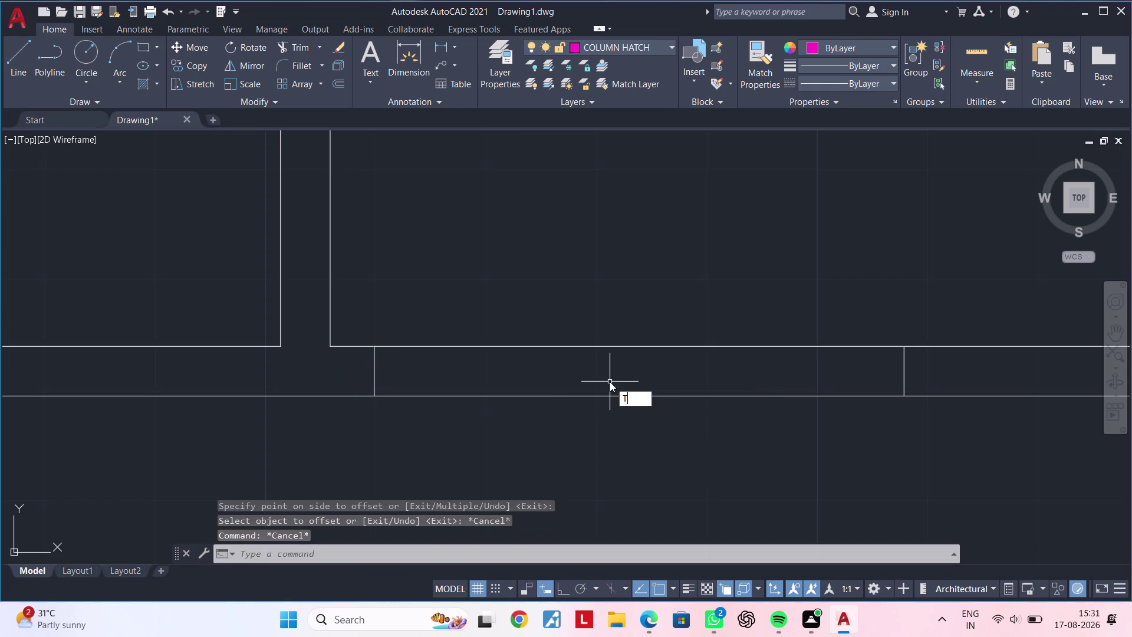
text(R)
key(space)
drag(610, 341, 611, 445)
scroll(down, 3)
middle_drag(685, 408, 596, 452)
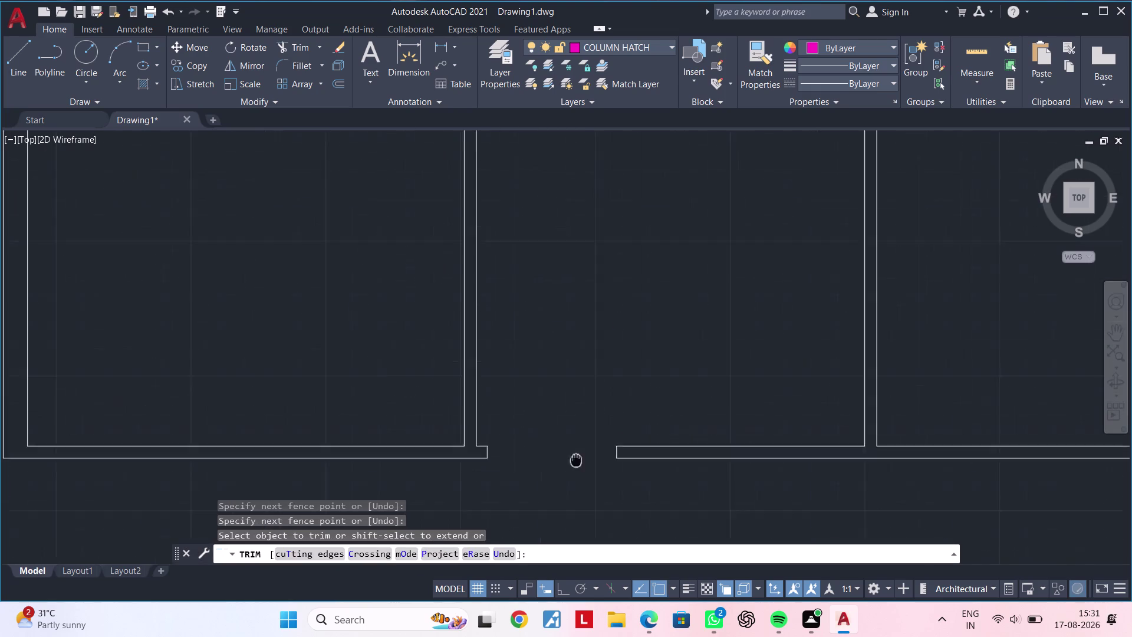
middle_drag(596, 452, 538, 476)
key(Escape)
key(Escape)
middle_drag(677, 349, 583, 439)
scroll(down, 3)
middle_drag(601, 411, 562, 434)
key(Escape)
key(Escape)
middle_drag(589, 377, 516, 405)
key(Escape)
key(Escape)
key(Escape)
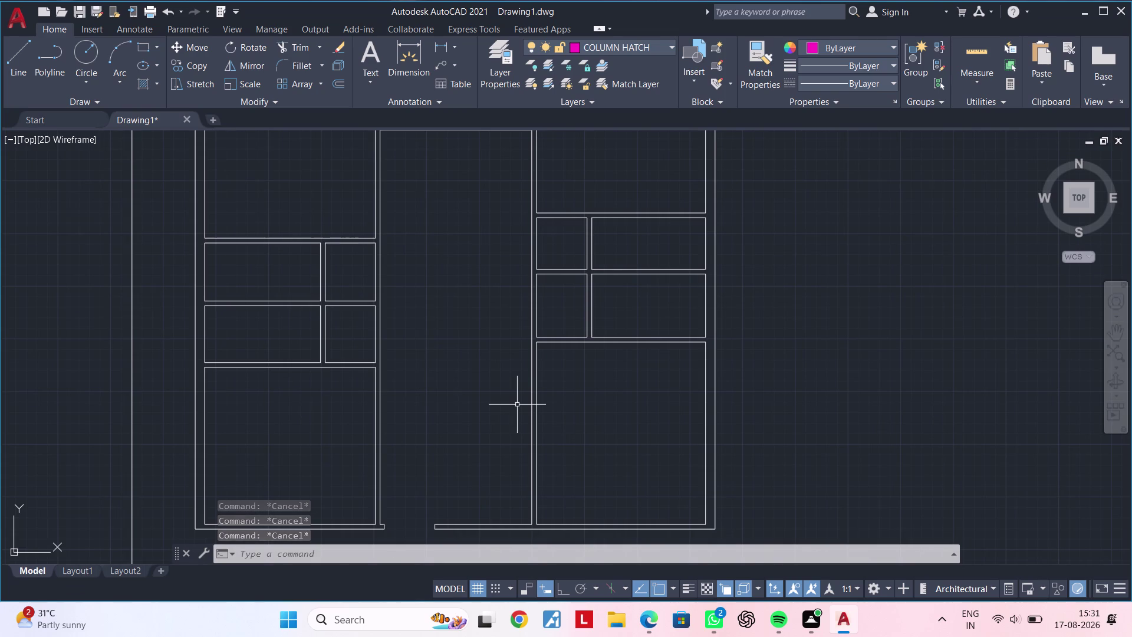
key(Escape)
key(Escape)
key(Escape)
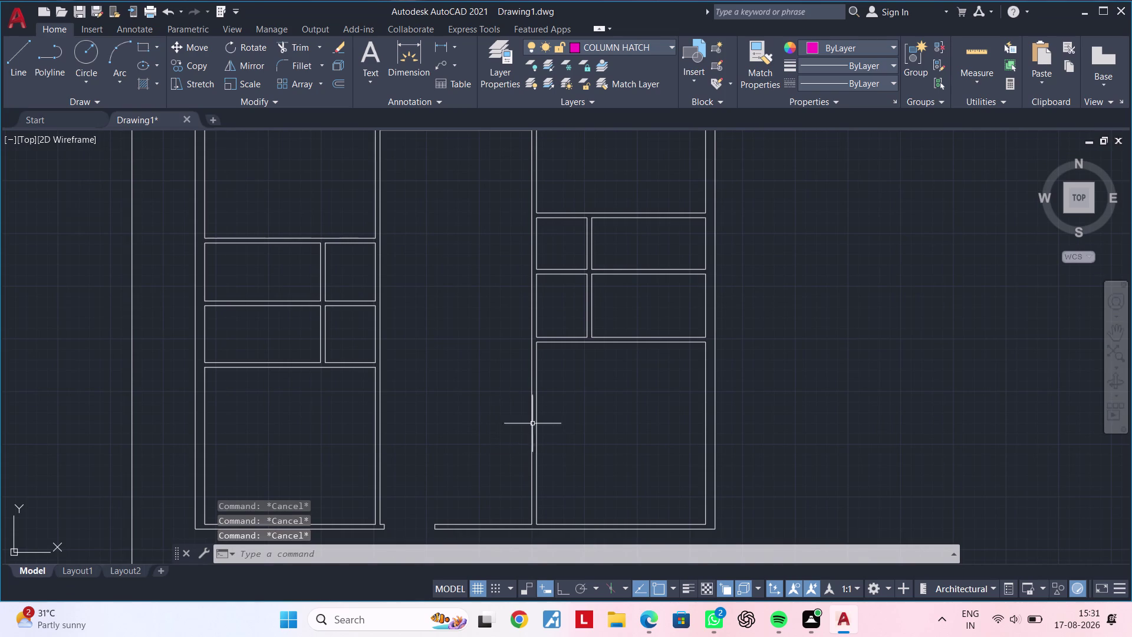
middle_drag(560, 378, 586, 332)
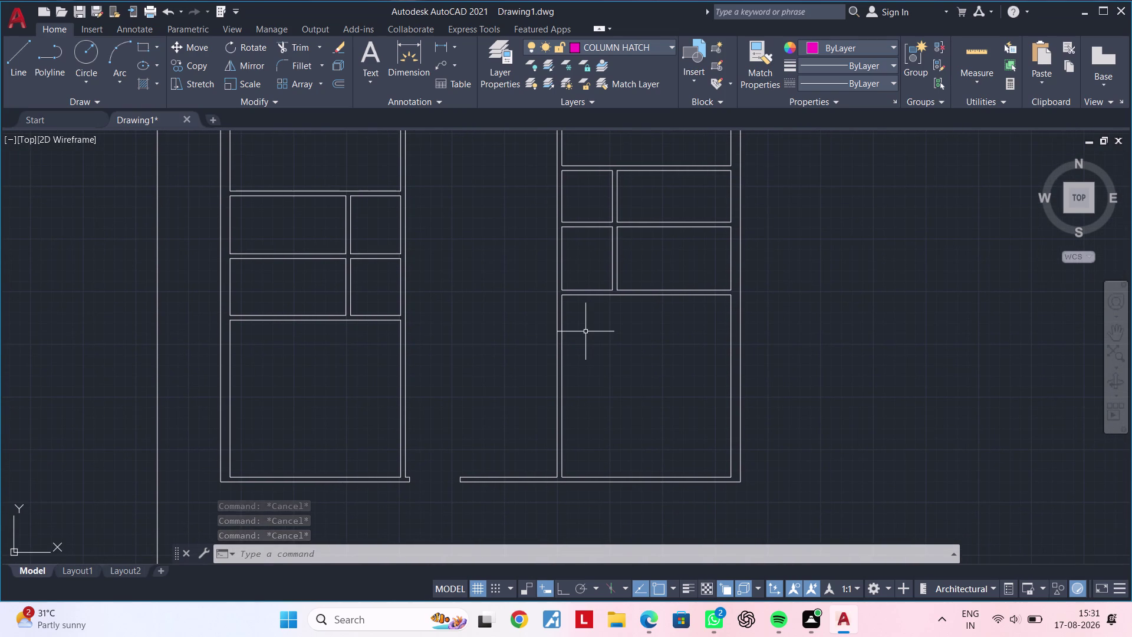
scroll(down, 3)
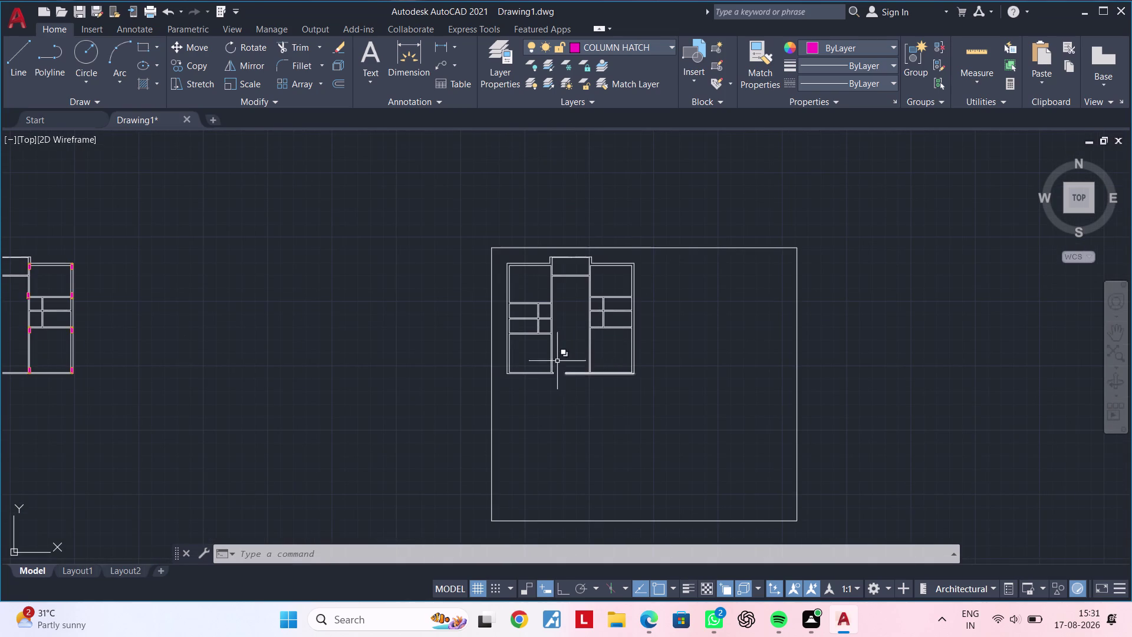
scroll(up, 3)
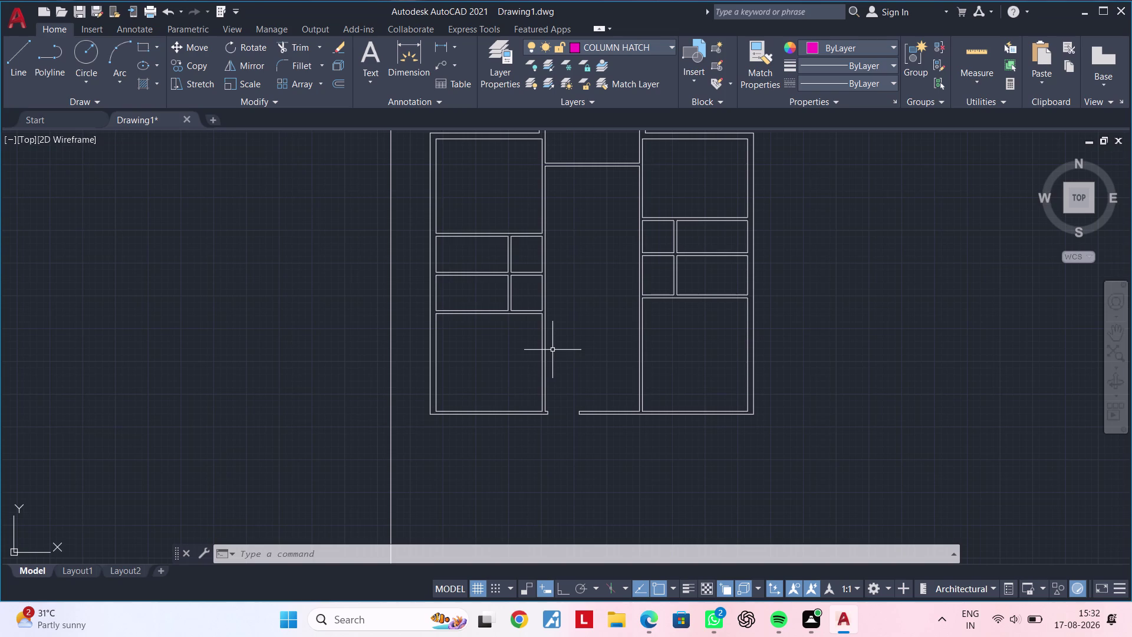
scroll(up, 3)
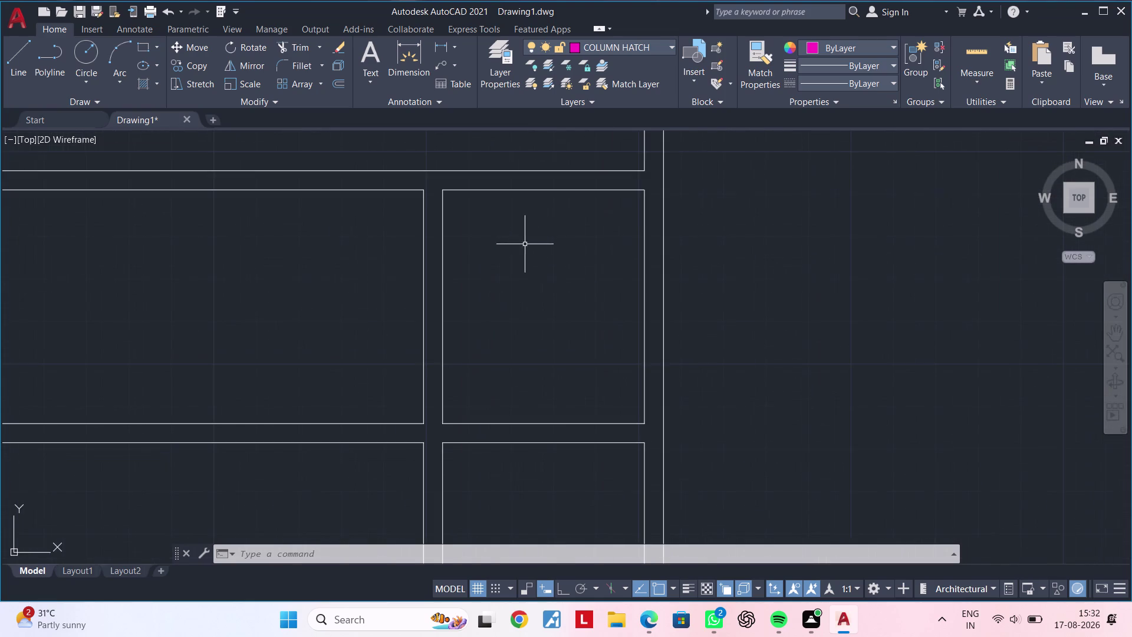
middle_drag(578, 250, 563, 391)
middle_drag(571, 358, 552, 395)
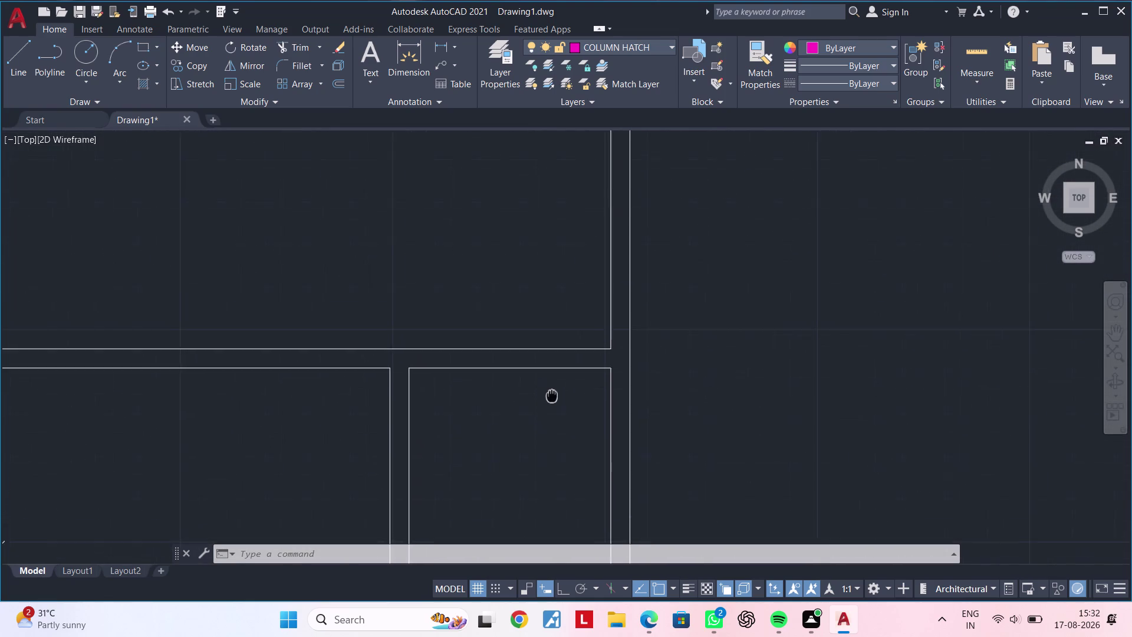
middle_drag(552, 396, 568, 314)
scroll(down, 3)
middle_drag(562, 328, 521, 392)
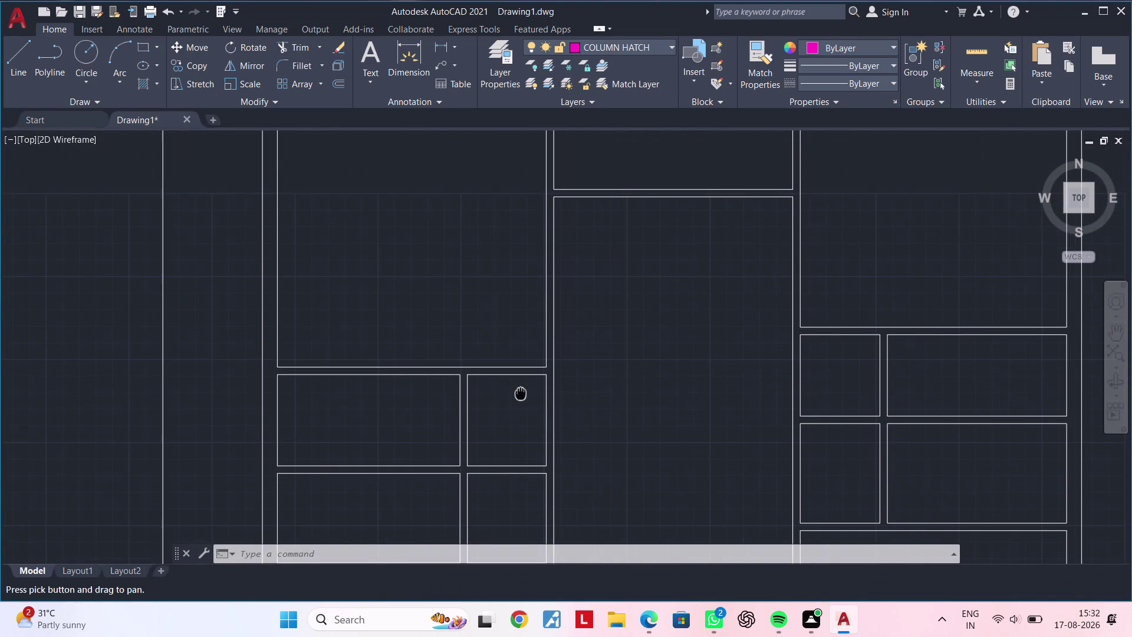
scroll(down, 3)
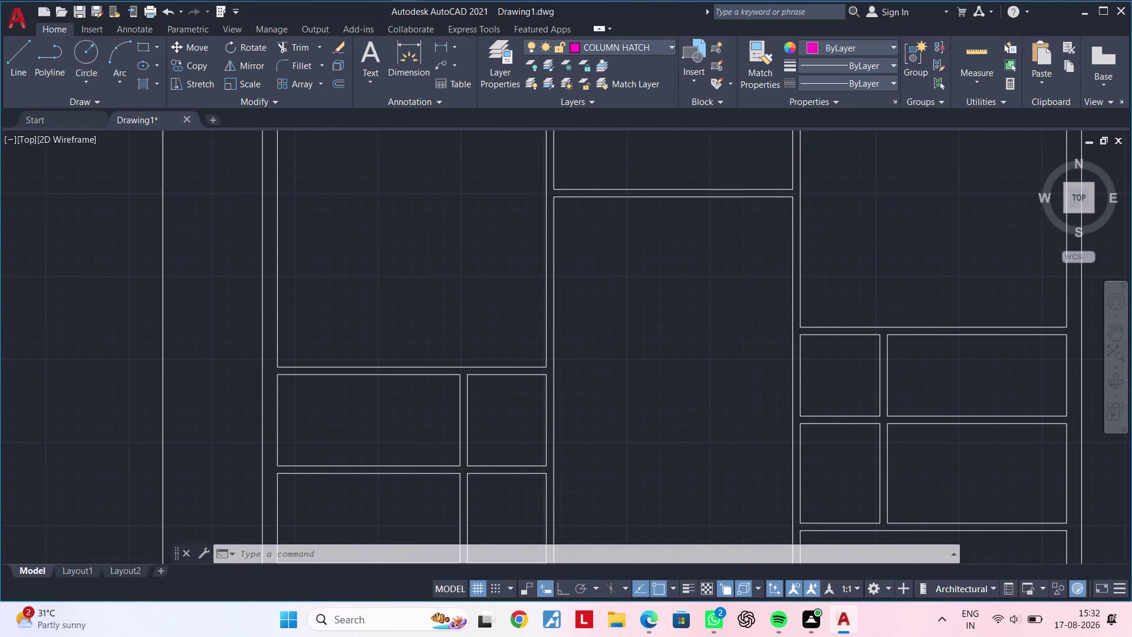
scroll(down, 3)
middle_drag(524, 390, 828, 318)
scroll(down, 3)
middle_drag(382, 345, 399, 343)
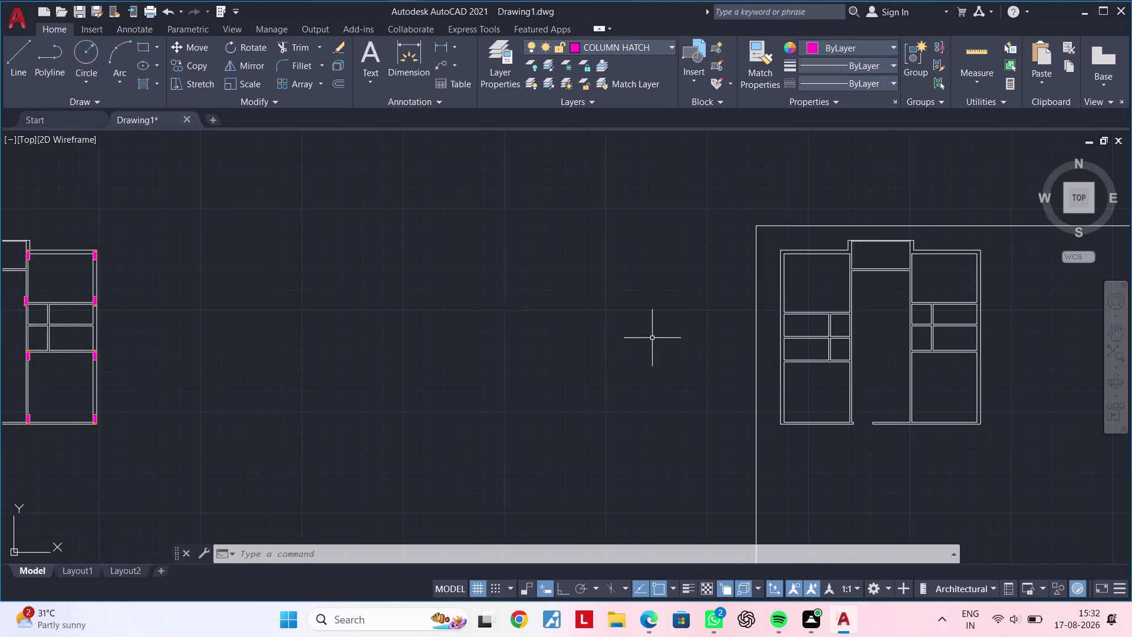
middle_drag(729, 341, 811, 342)
middle_drag(543, 339, 451, 337)
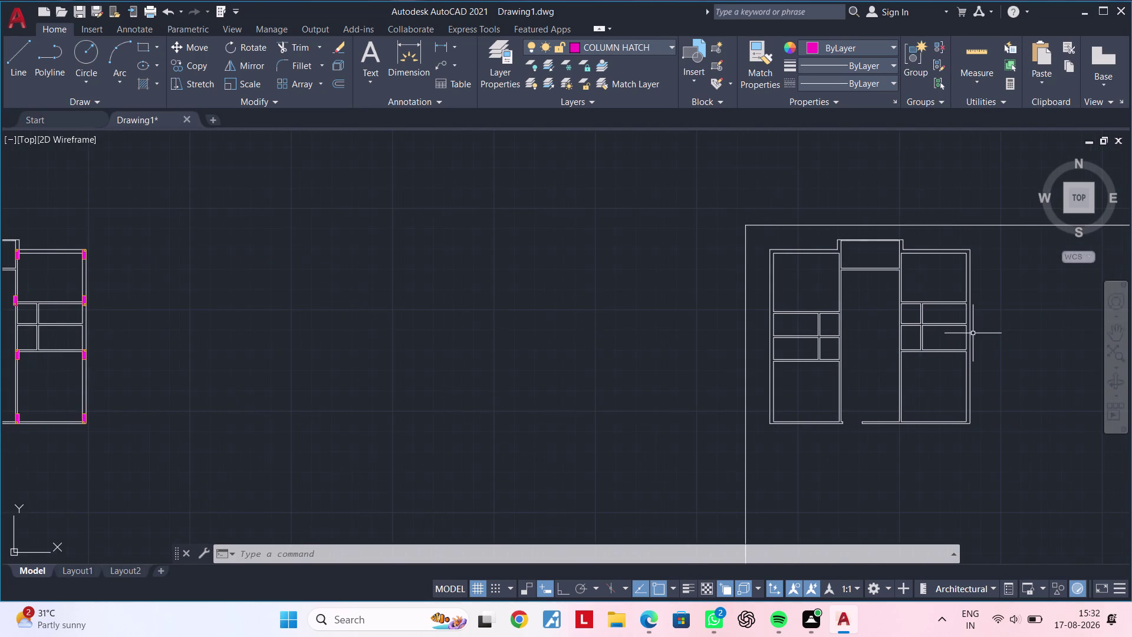
scroll(up, 3)
scroll(up, 3)
middle_drag(856, 308, 623, 388)
scroll(up, 3)
middle_drag(624, 379, 543, 433)
Try extending the vertical wall line with EXTEND, then cancel it.
middle_drag(527, 406, 528, 385)
key(Escape)
key(Escape)
text(EX)
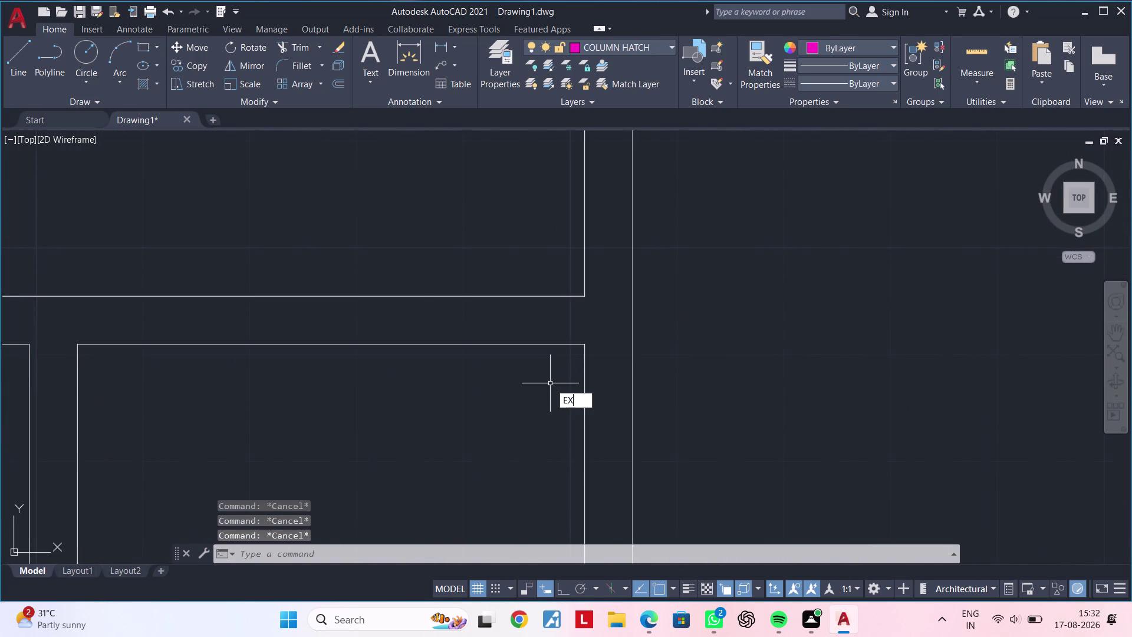
key(space)
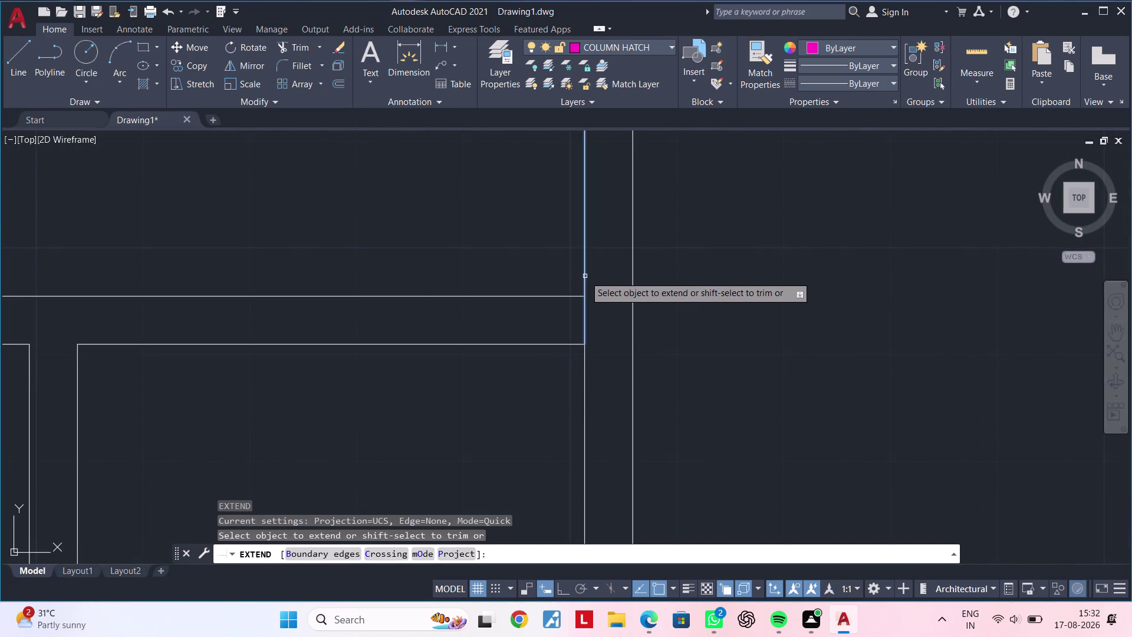
click(585, 276)
key(Escape)
middle_drag(537, 359, 580, 360)
key(Escape)
key(Escape)
key(Escape)
key(Escape)
Start an offset, then abandon it after mistyping the distance '4.'.
text(O)
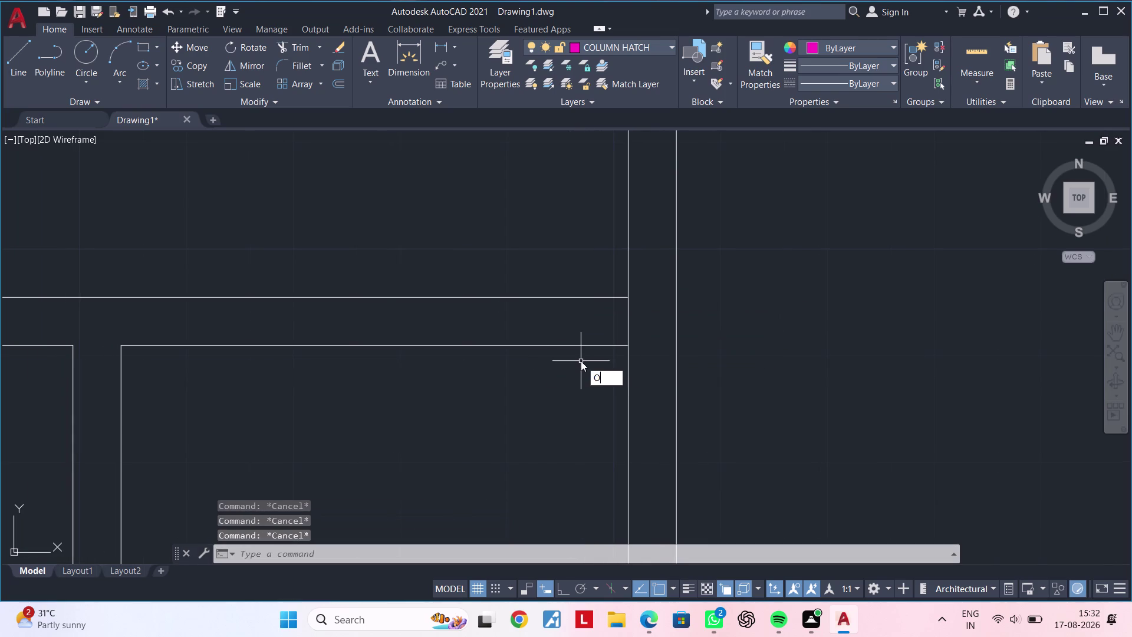
text(F)
key(space)
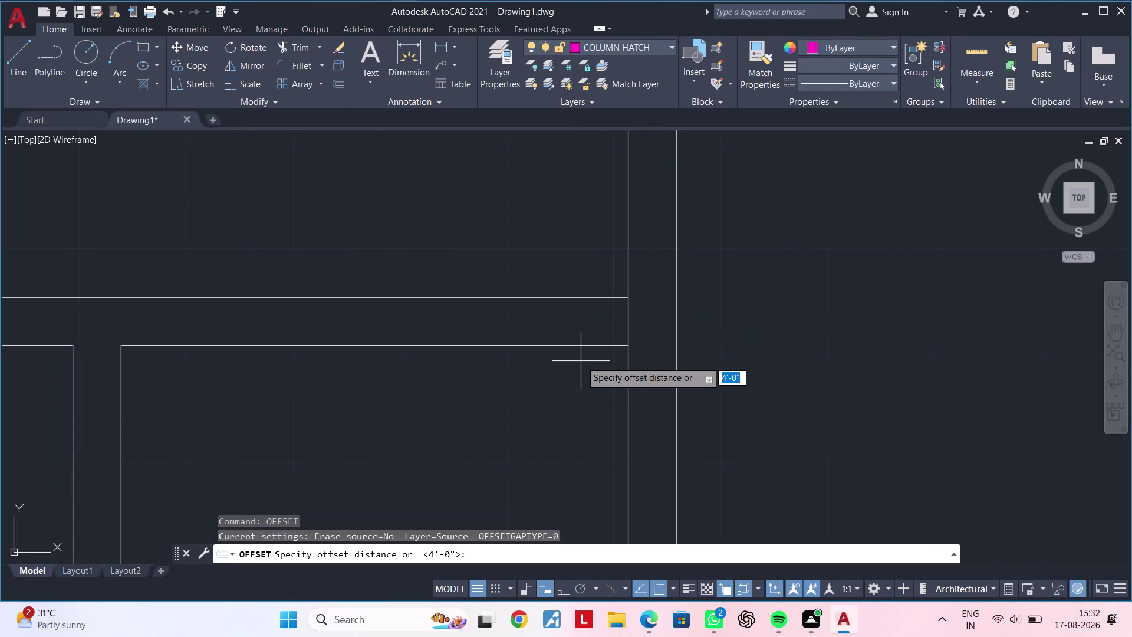
text(4.)
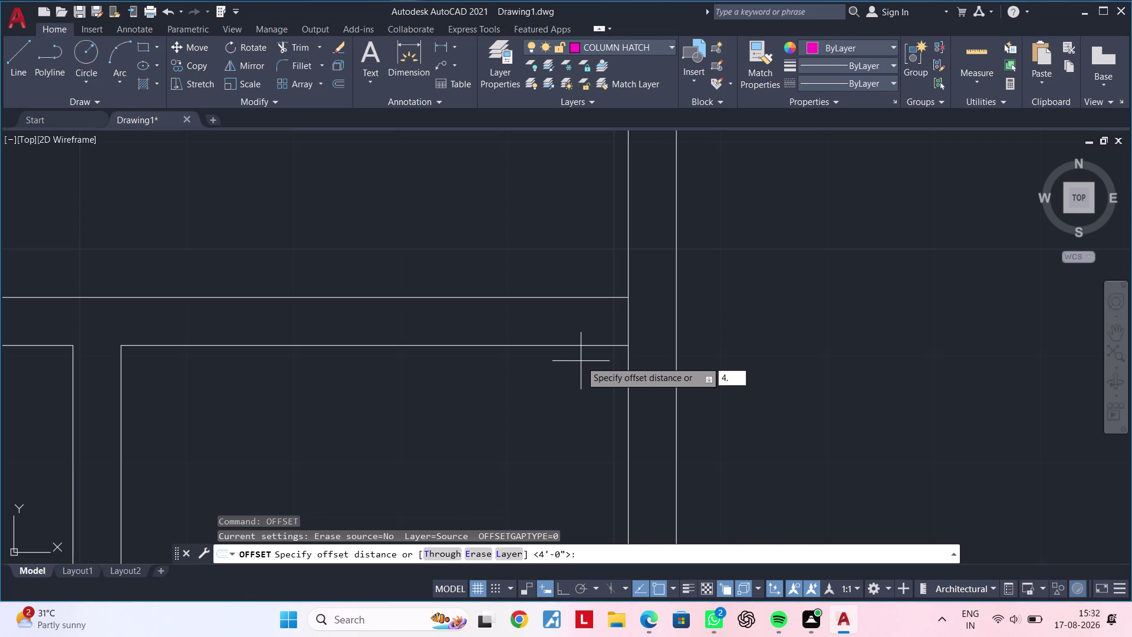
key(Escape)
key(Escape)
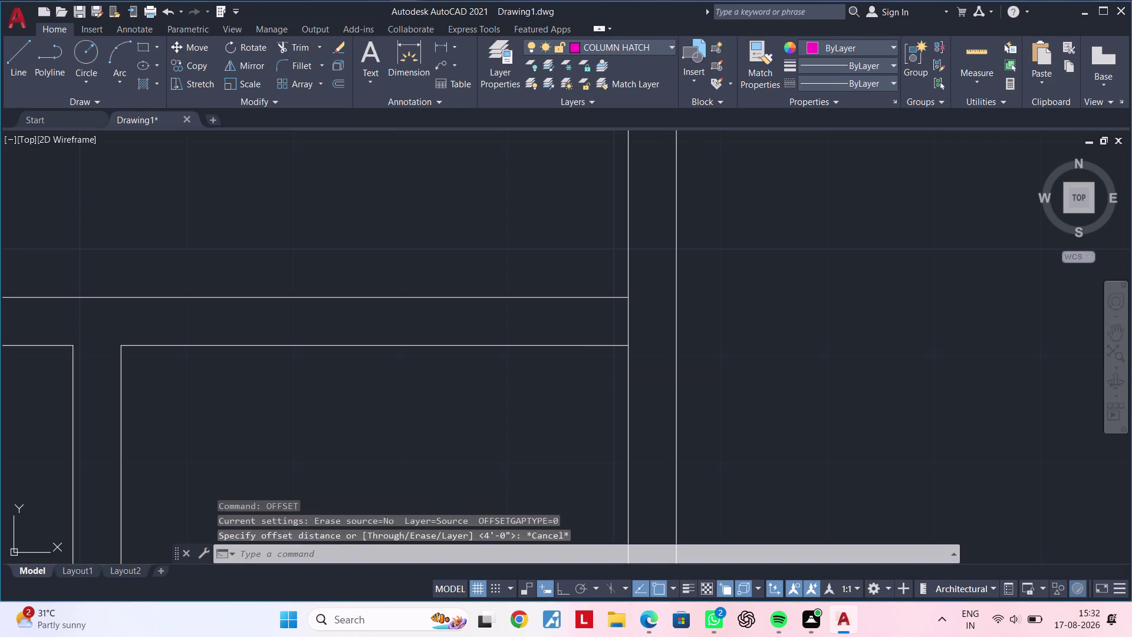
key(Escape)
key(Escape)
key(Escape)
Offset the vertical wall line 5" to the inner side as the first jamb line.
text(OF)
key(space)
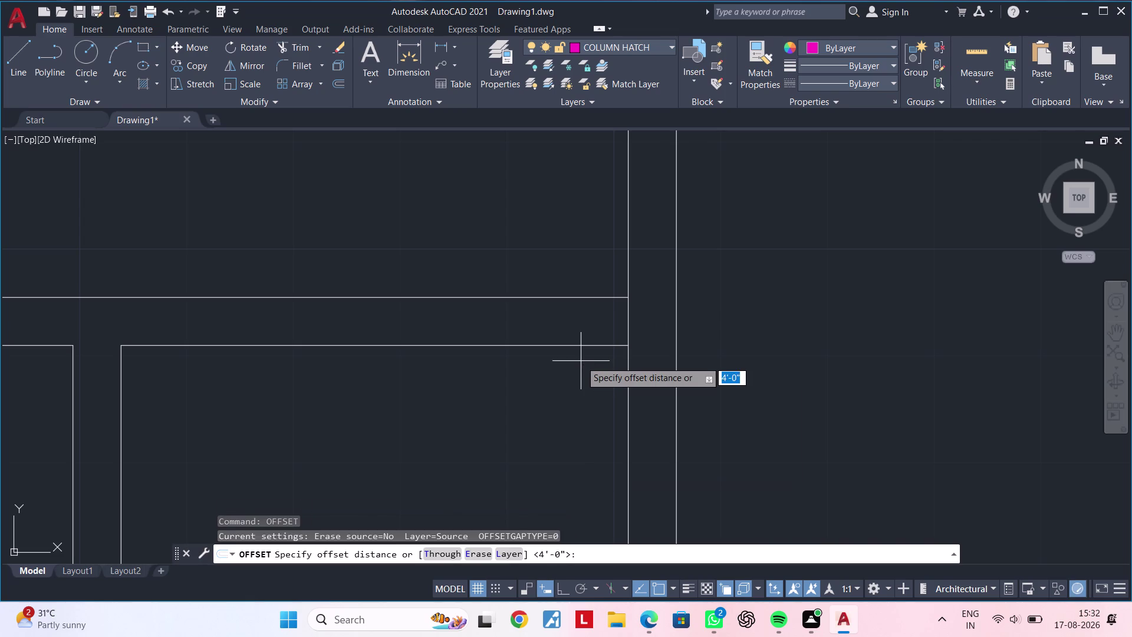
text(5")
key(Return)
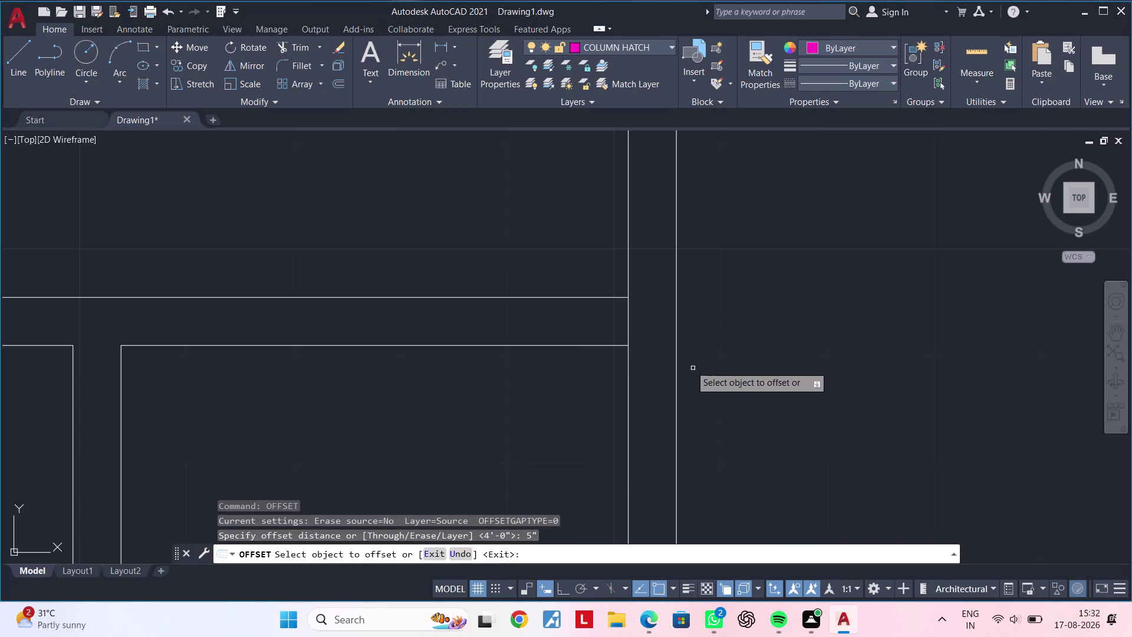
click(625, 320)
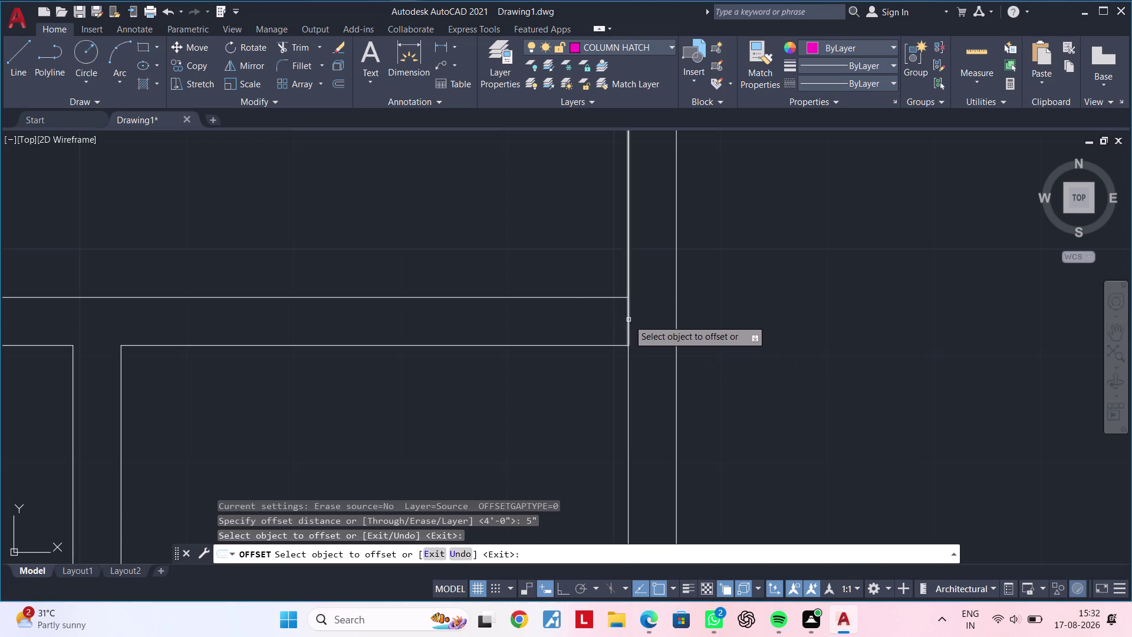
click(628, 319)
click(535, 323)
key(Escape)
key(Escape)
Trim away the excess wall segment beside the new jamb line.
text(TR)
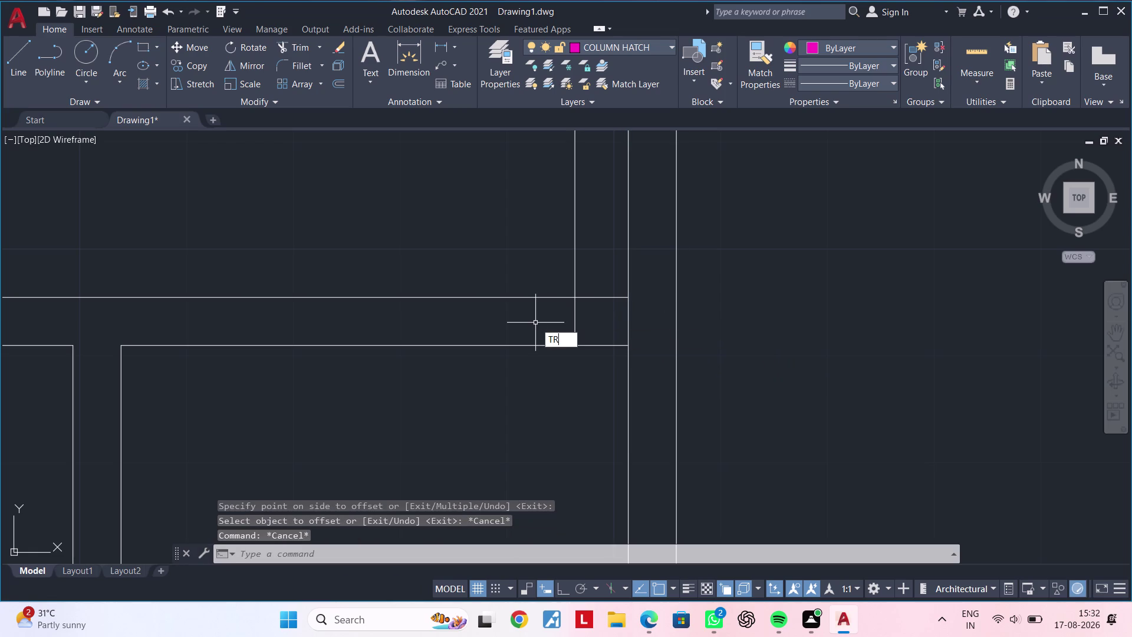
key(space)
click(575, 223)
scroll(down, 3)
middle_drag(543, 271, 630, 269)
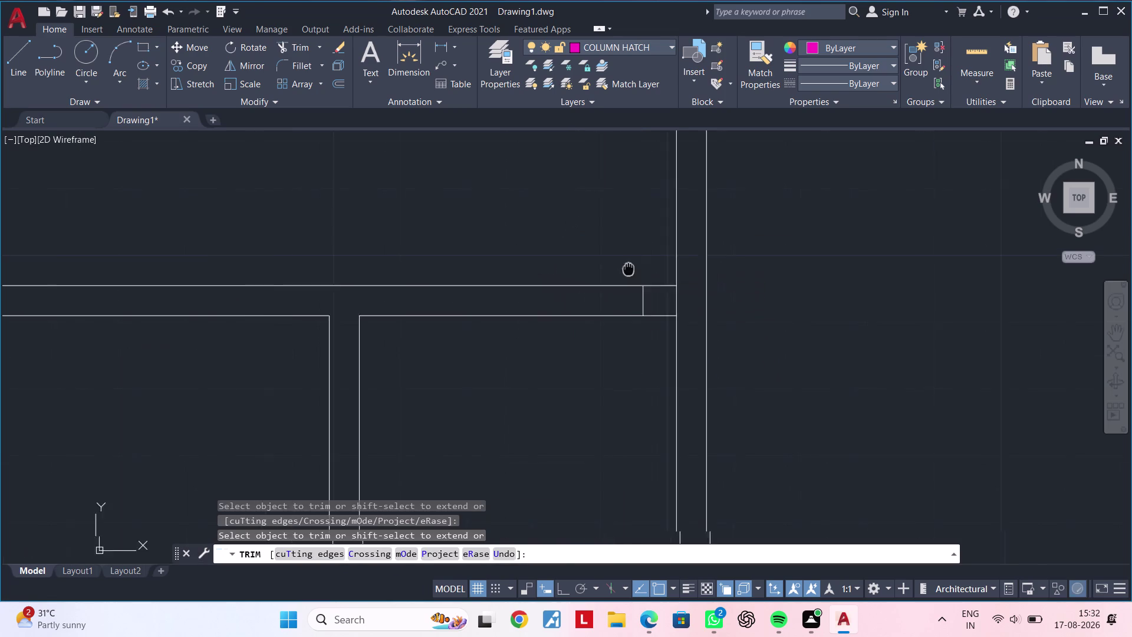
middle_drag(629, 269, 630, 269)
key(Escape)
key(Escape)
middle_drag(590, 301, 643, 302)
key(Escape)
key(Escape)
key(Escape)
Offset the jamb line 3' to the left to form the second jamb.
text(OF)
key(space)
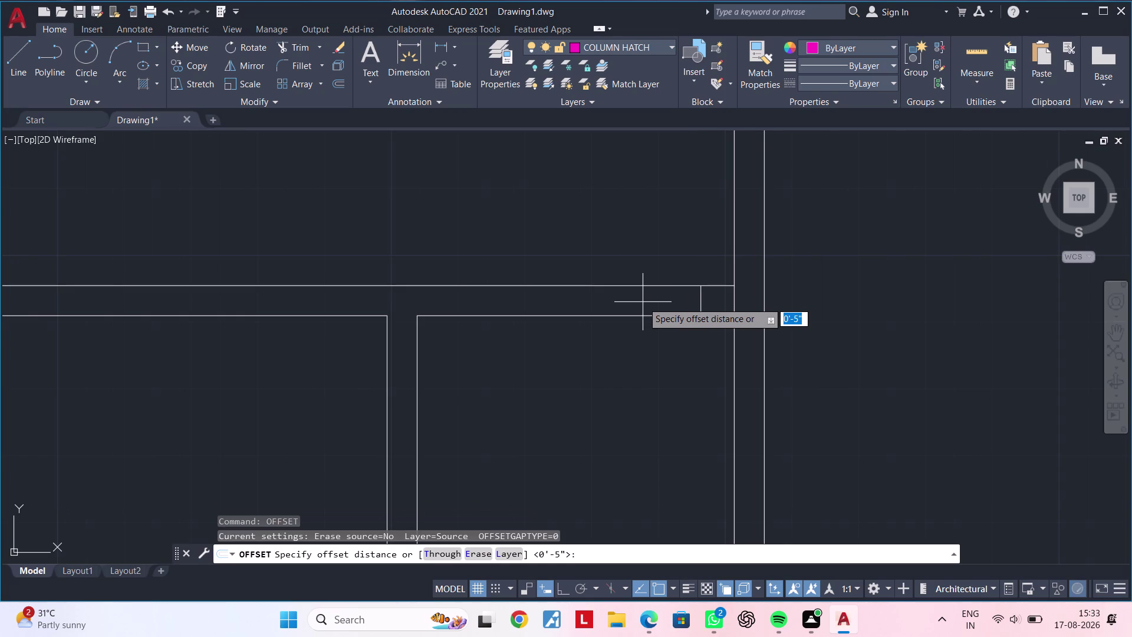
text(3')
key(Return)
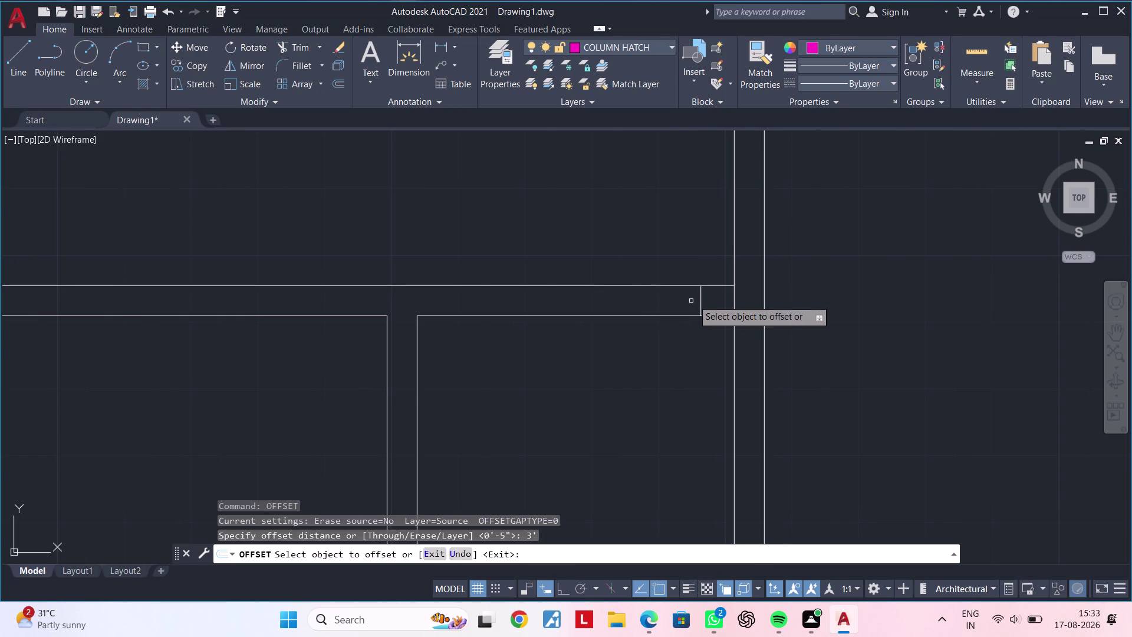
click(703, 300)
click(528, 298)
key(Escape)
key(Escape)
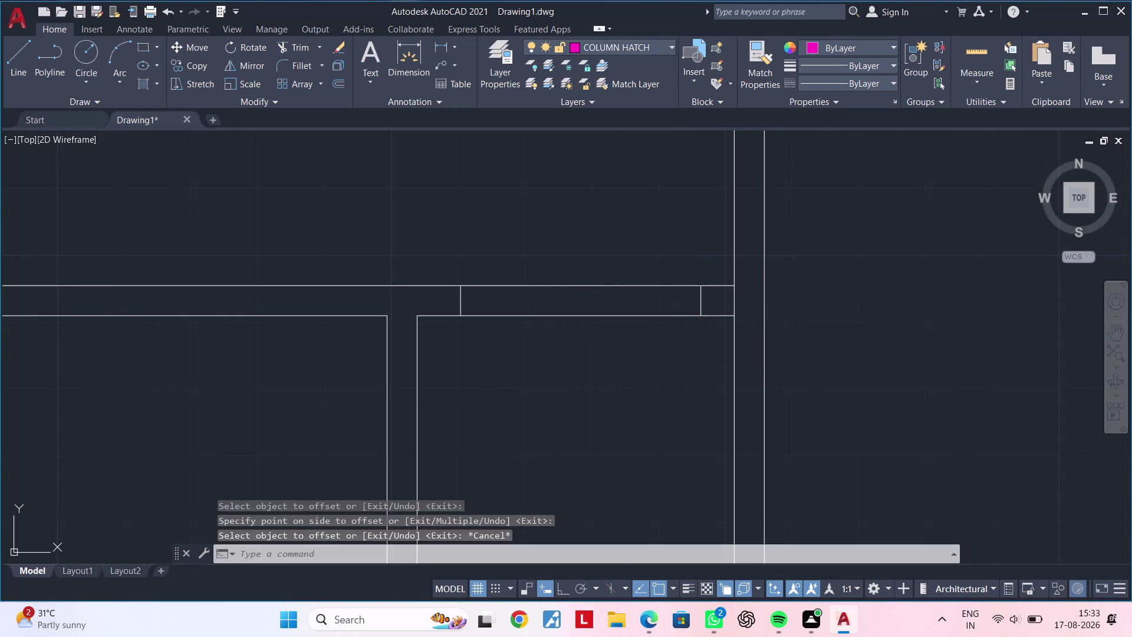
Fence-trim the wall lines between the two jambs to open the doorway.
text(TR)
key(space)
drag(569, 242, 554, 357)
click(554, 359)
middle_drag(572, 361, 633, 348)
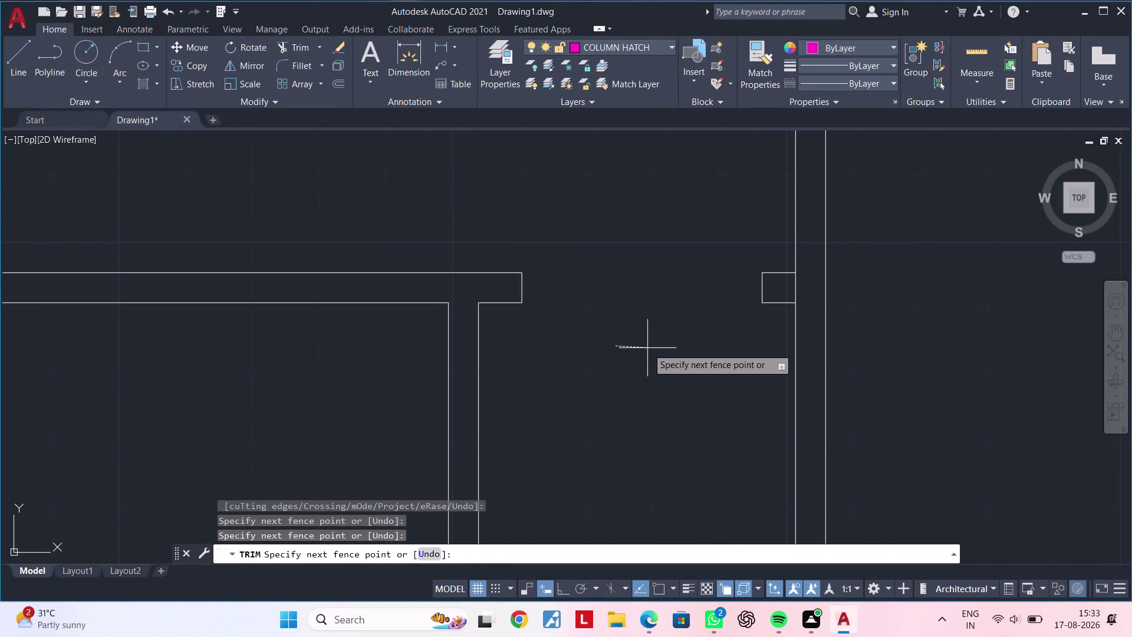
middle_drag(674, 348, 521, 370)
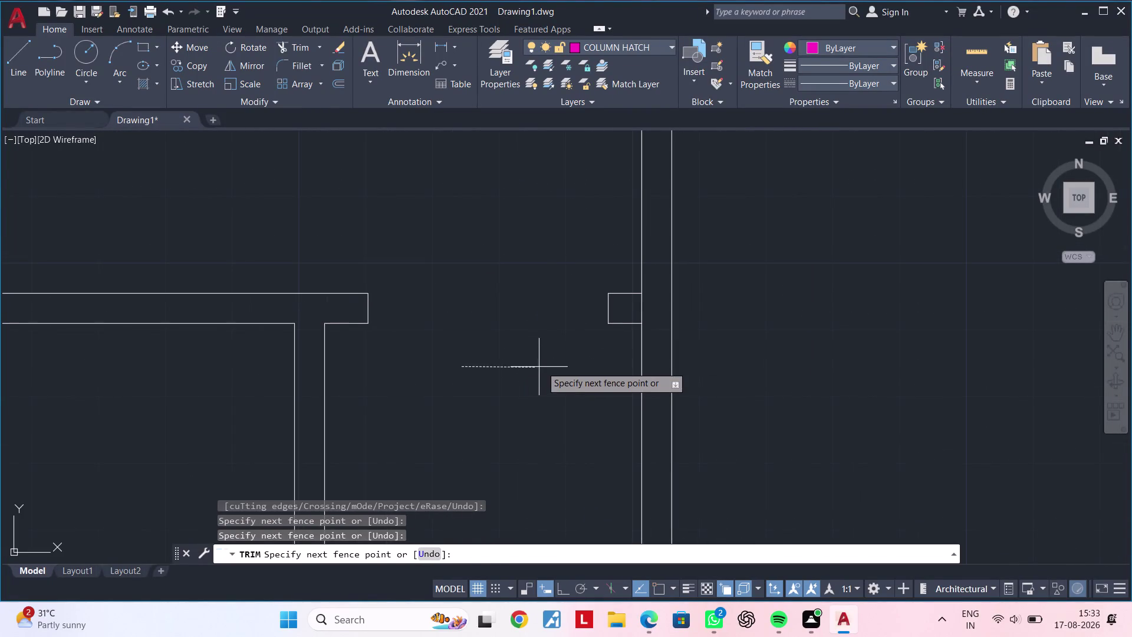
key(Escape)
key(Escape)
Try extending a jamb line with EXTEND, then cancel it.
text(EX)
key(space)
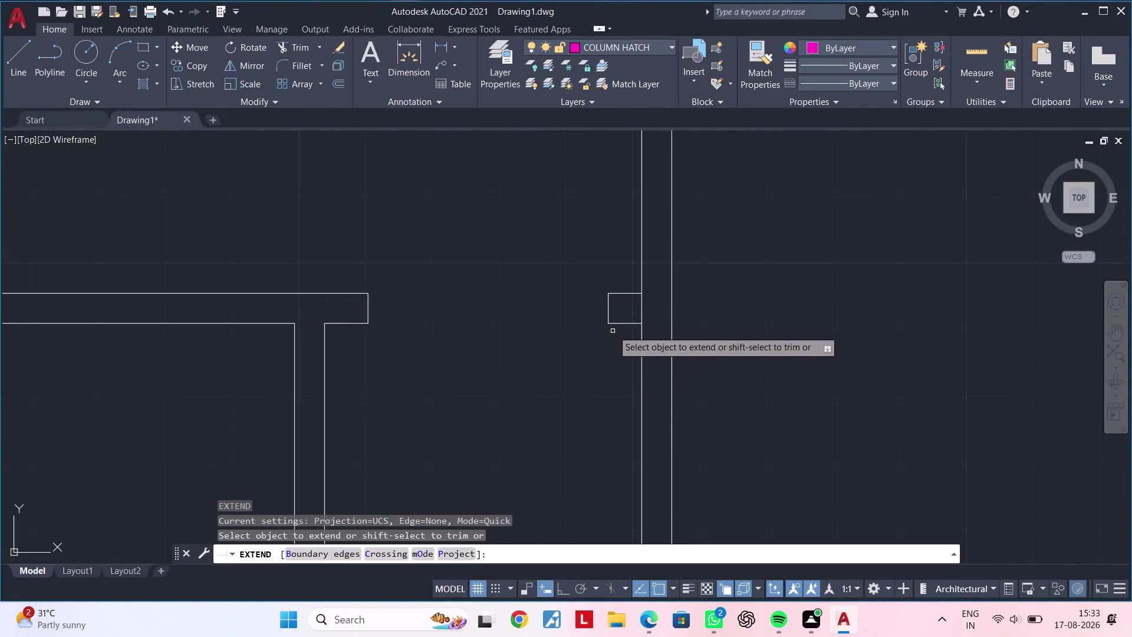
click(626, 322)
scroll(down, 3)
middle_drag(594, 387, 635, 364)
middle_drag(619, 372, 629, 333)
middle_drag(630, 336, 558, 359)
key(Escape)
key(Escape)
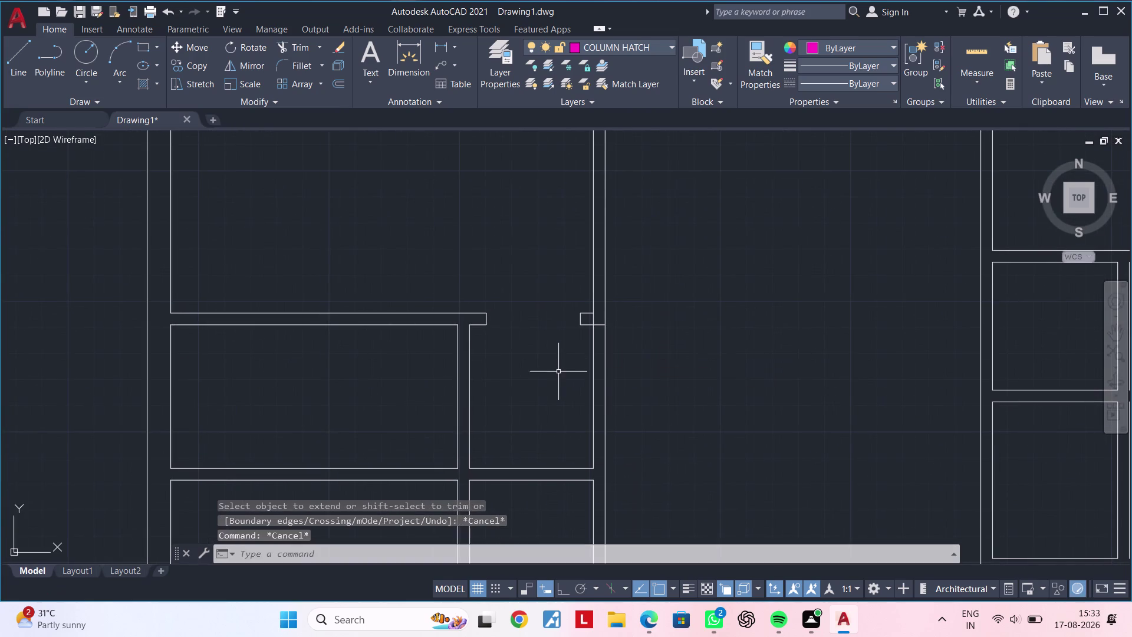
Stretch the partition line's end grip across to meet the wall.
middle_drag(558, 384, 571, 297)
middle_drag(563, 361, 569, 314)
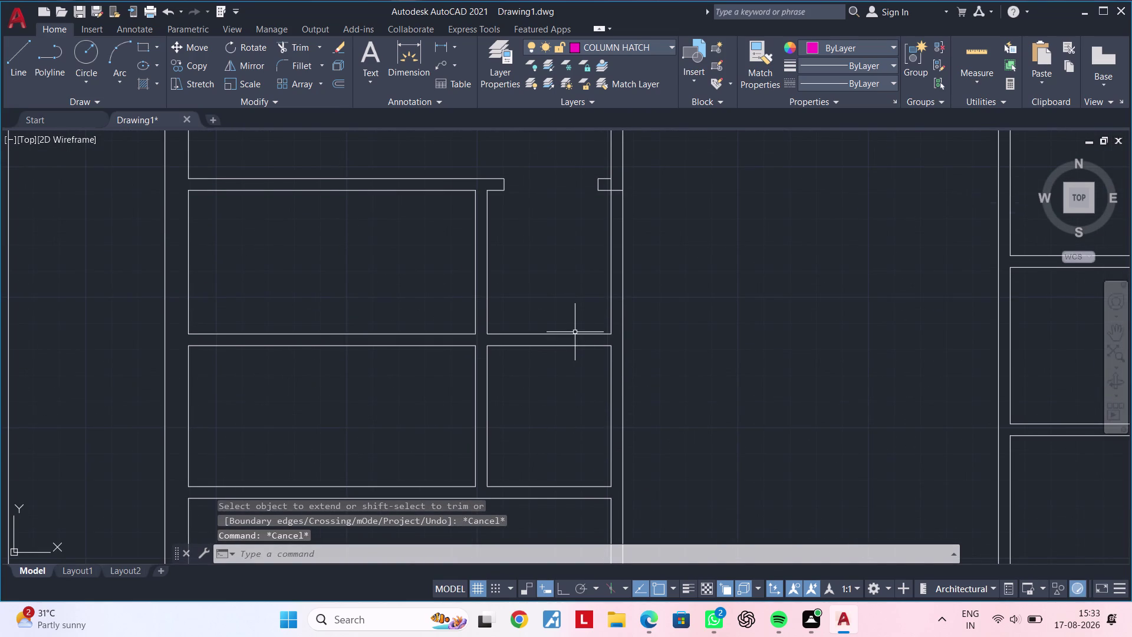
click(574, 332)
scroll(up, 3)
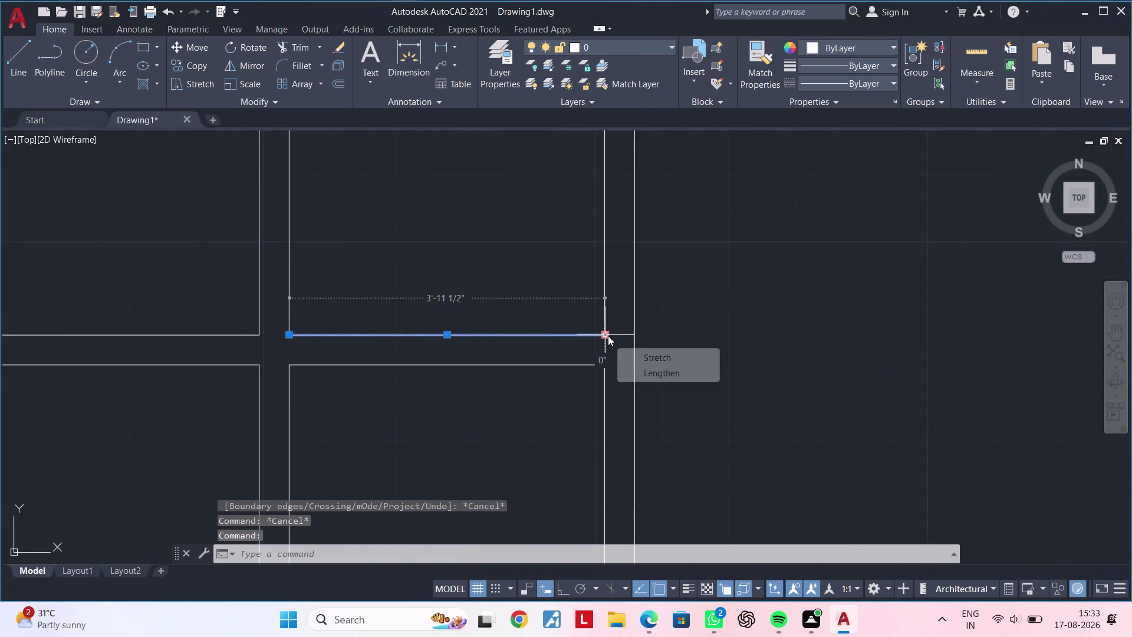
click(607, 335)
click(630, 334)
scroll(down, 3)
middle_drag(587, 301, 558, 319)
key(Escape)
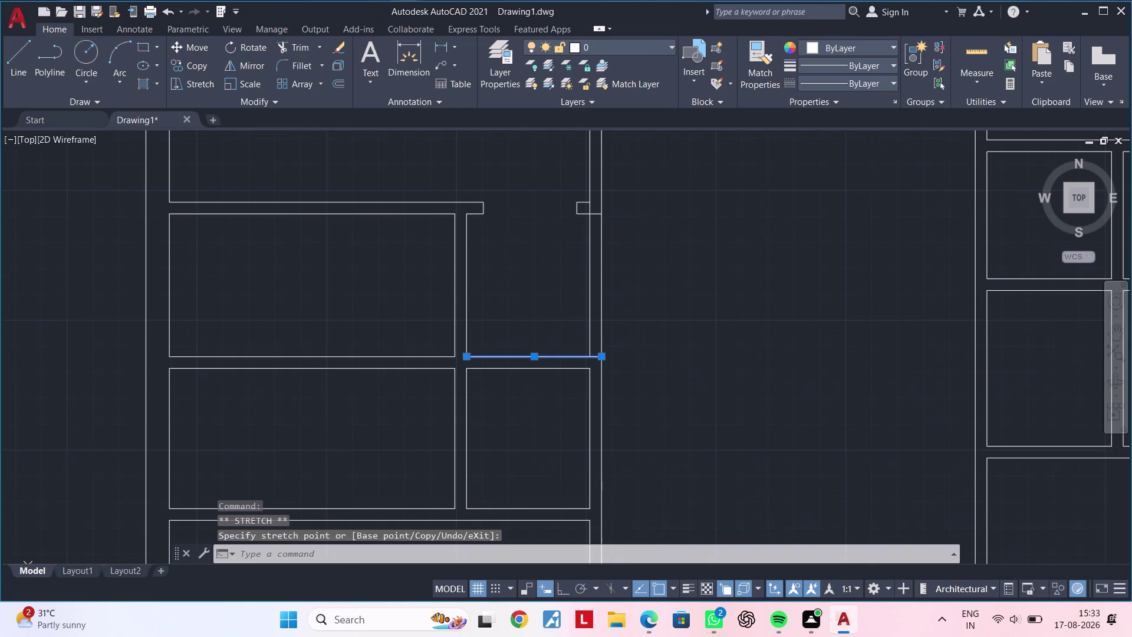
key(Escape)
Fence-trim the wall lines inside the opening and remove two leftover line pieces.
text(TR)
key(space)
drag(622, 297, 580, 299)
middle_drag(572, 297, 555, 355)
scroll(up, 3)
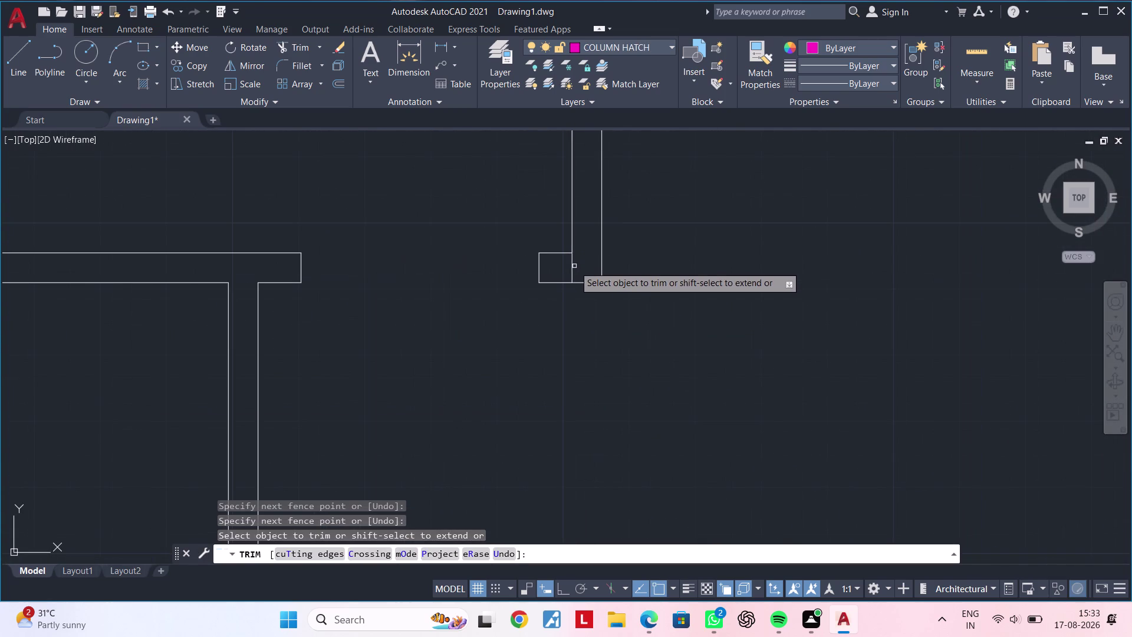
click(574, 266)
click(563, 269)
scroll(down, 3)
middle_drag(540, 323, 580, 269)
middle_drag(582, 288, 597, 265)
middle_drag(589, 255, 619, 288)
key(Escape)
key(Escape)
key(Escape)
Pan to review the cleaned opening and move toward the next wall opening.
middle_drag(607, 284, 617, 295)
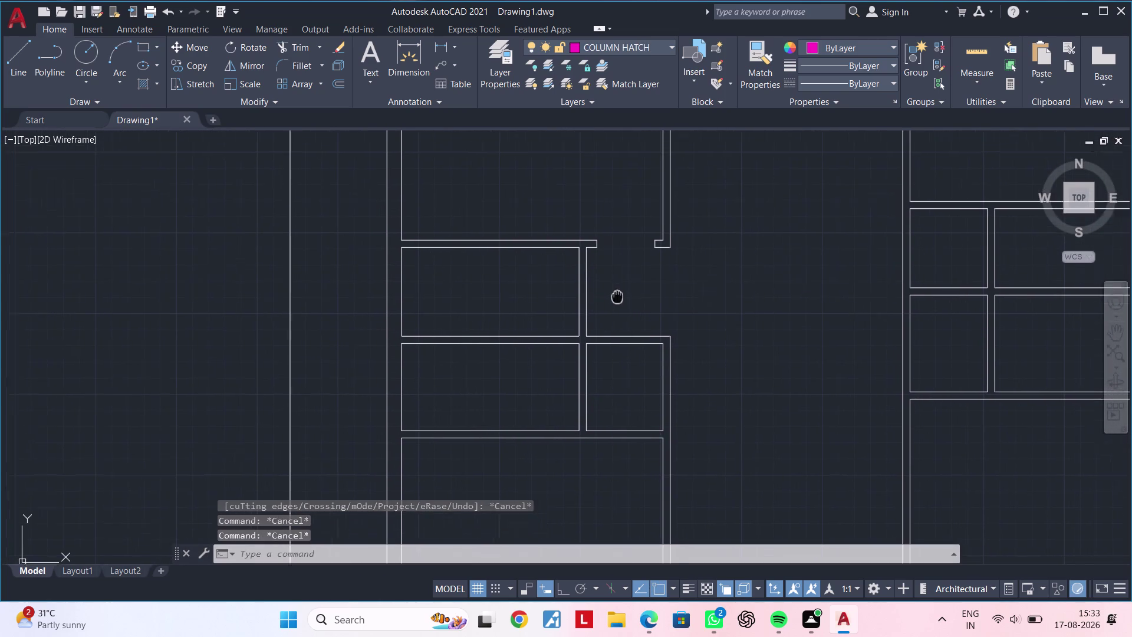
middle_drag(617, 296, 633, 315)
key(Escape)
scroll(up, 3)
middle_drag(589, 284, 563, 361)
key(Escape)
key(Escape)
key(Escape)
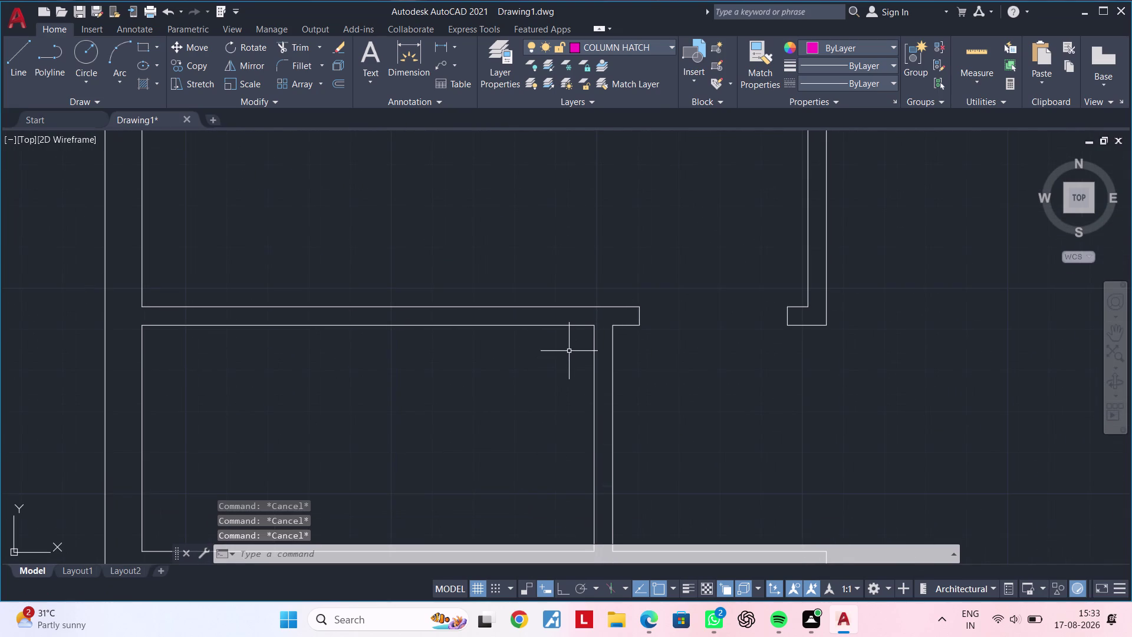
Extend a wall line near the column opening, then center the wall T-junction.
scroll(up, 3)
middle_drag(570, 360, 544, 388)
key(Escape)
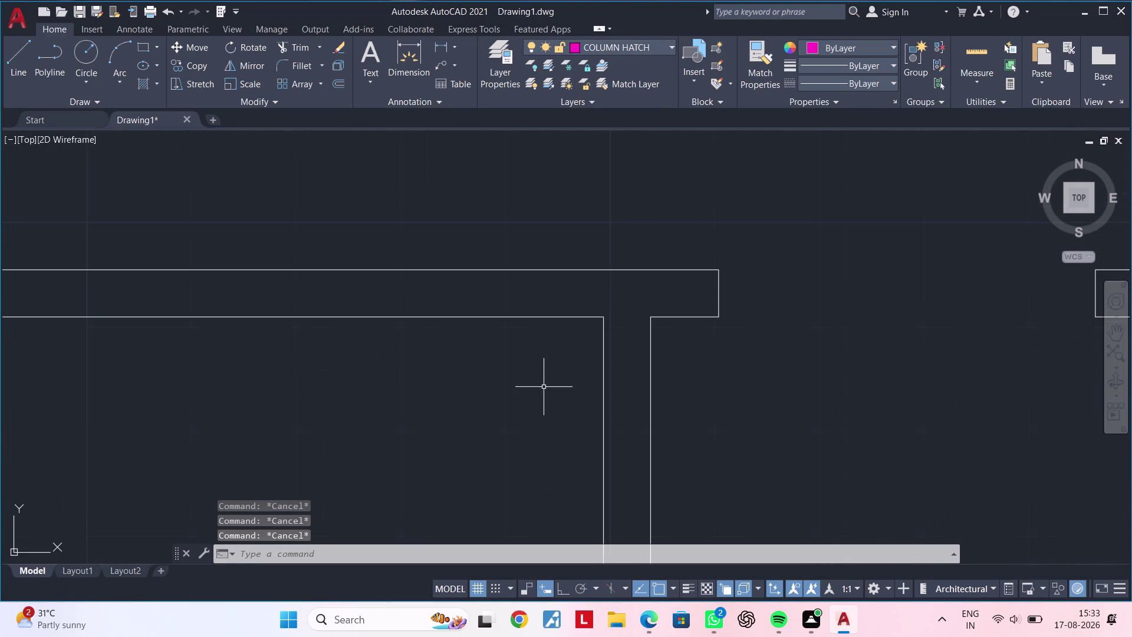
key(Escape)
key(e)
text(X)
key(space)
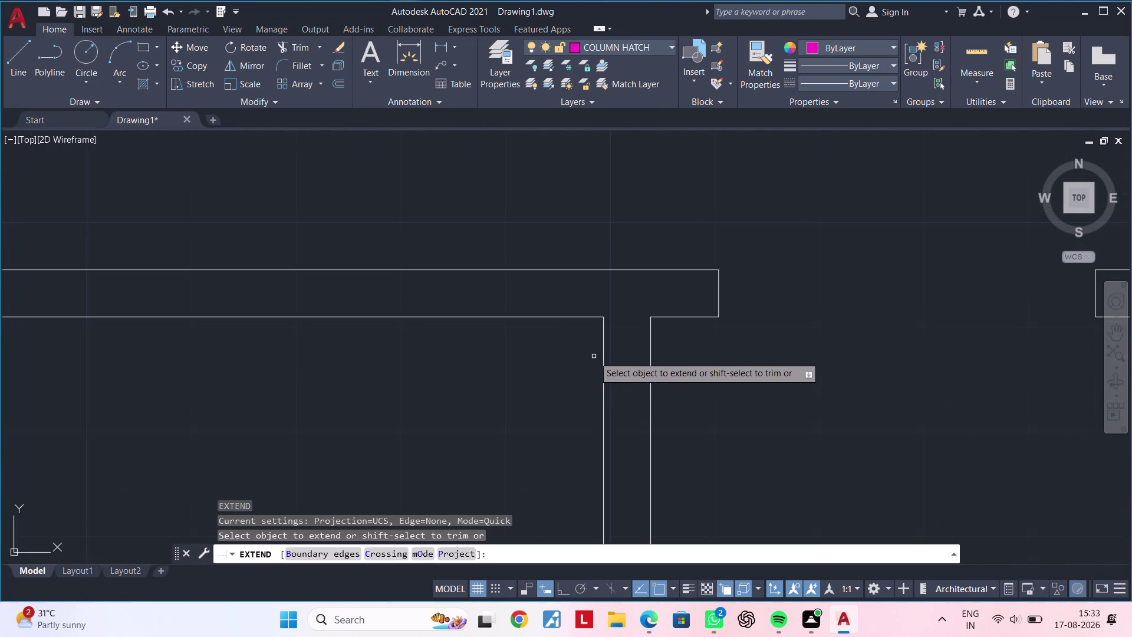
click(603, 351)
scroll(down, 3)
middle_drag(534, 367, 609, 366)
key(Escape)
key(Escape)
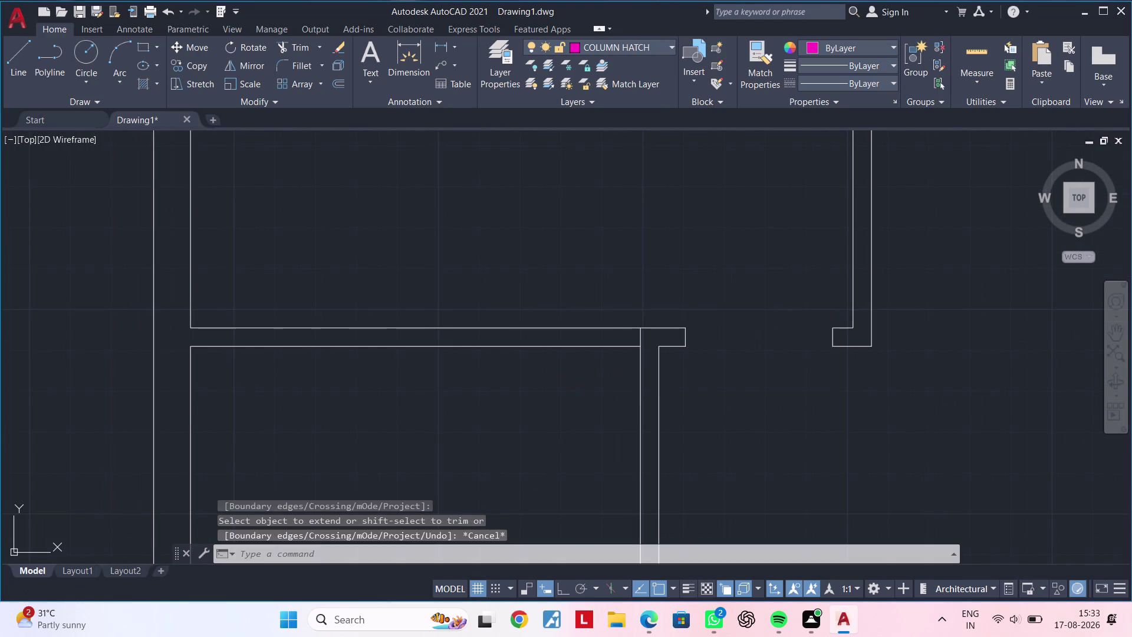
key(Escape)
key(Escape)
key(Escape)
key(Escape)
middle_drag(612, 369, 604, 417)
scroll(up, 3)
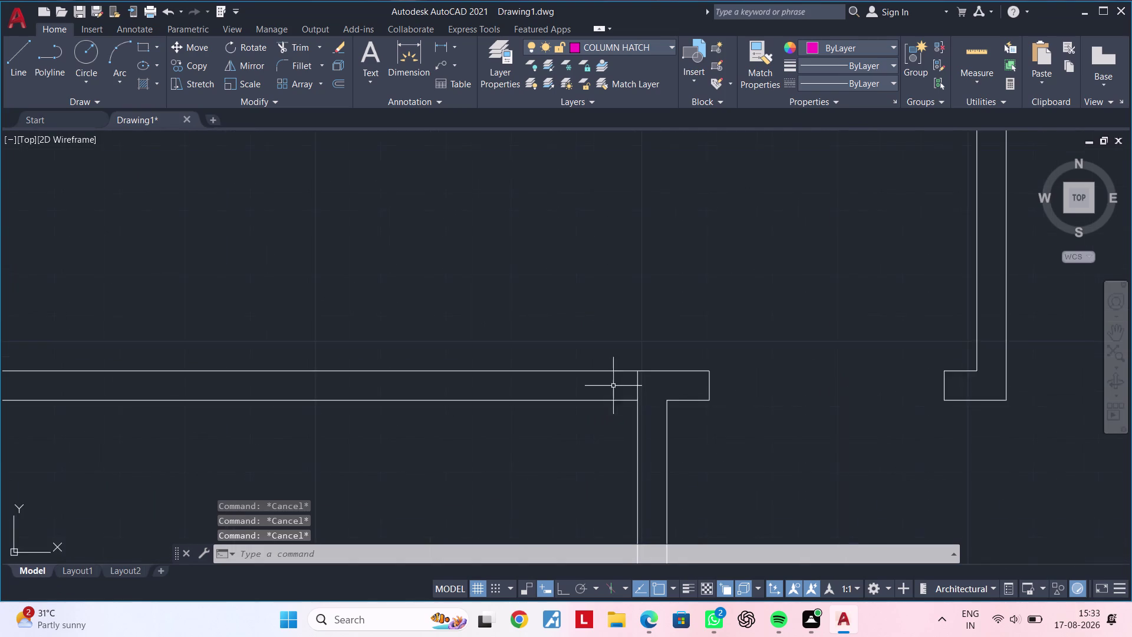
middle_drag(612, 385, 643, 376)
key(Escape)
key(Escape)
key(Escape)
Offset the wall line 4" to create the first jamb line.
text(OF)
key(space)
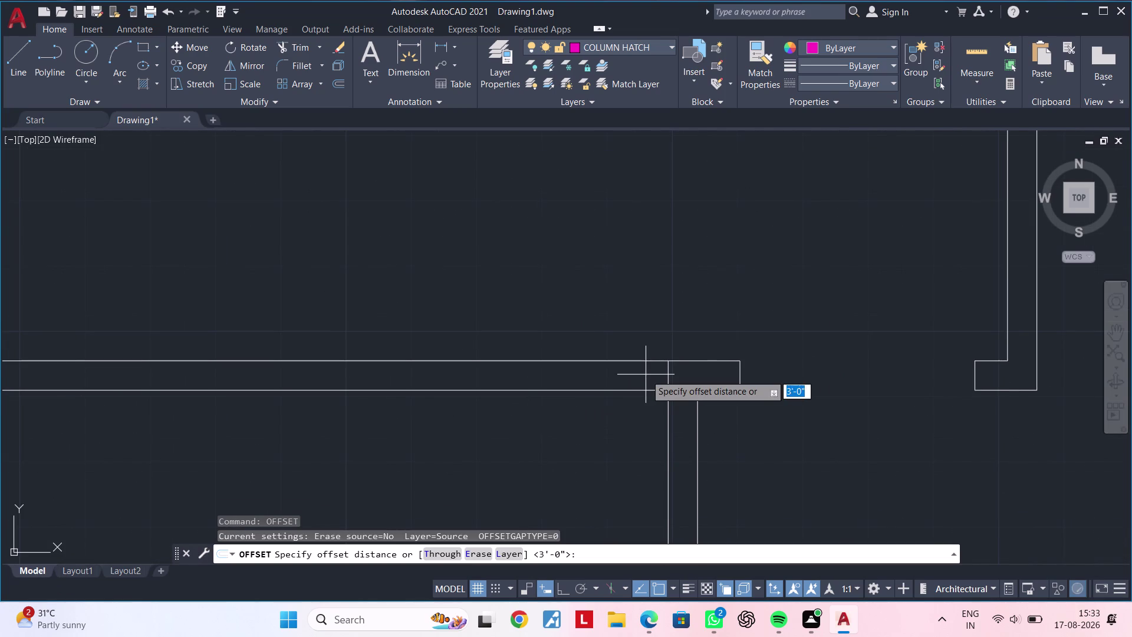
text(4")
key(Return)
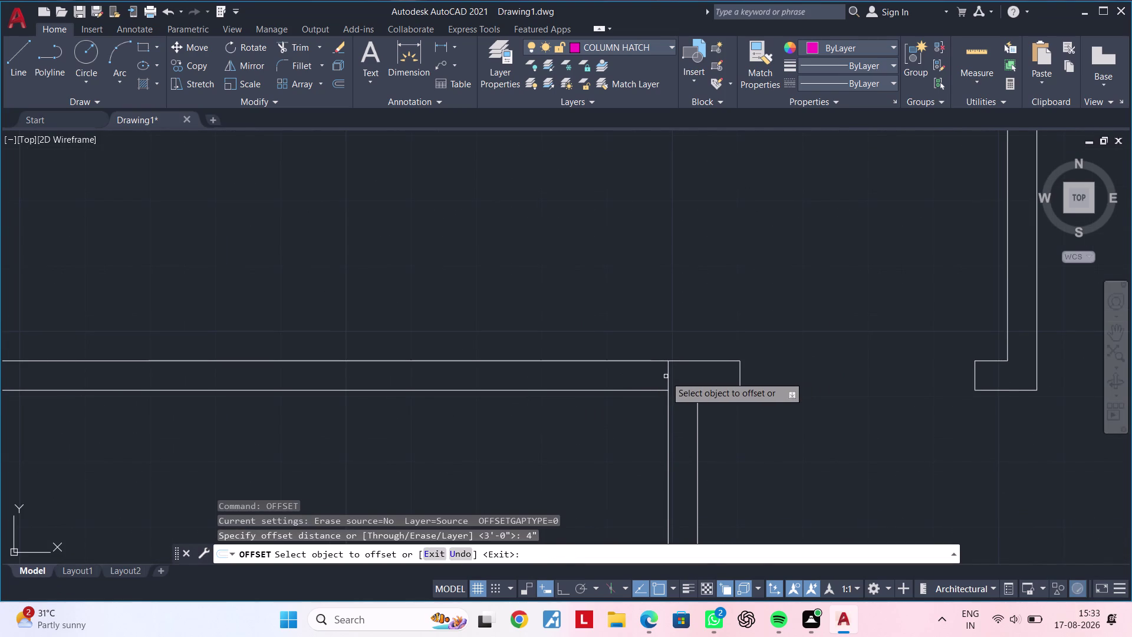
click(668, 375)
click(647, 375)
key(Escape)
key(Escape)
Trim the new 4" jamb line where it runs below the wall.
text(TR)
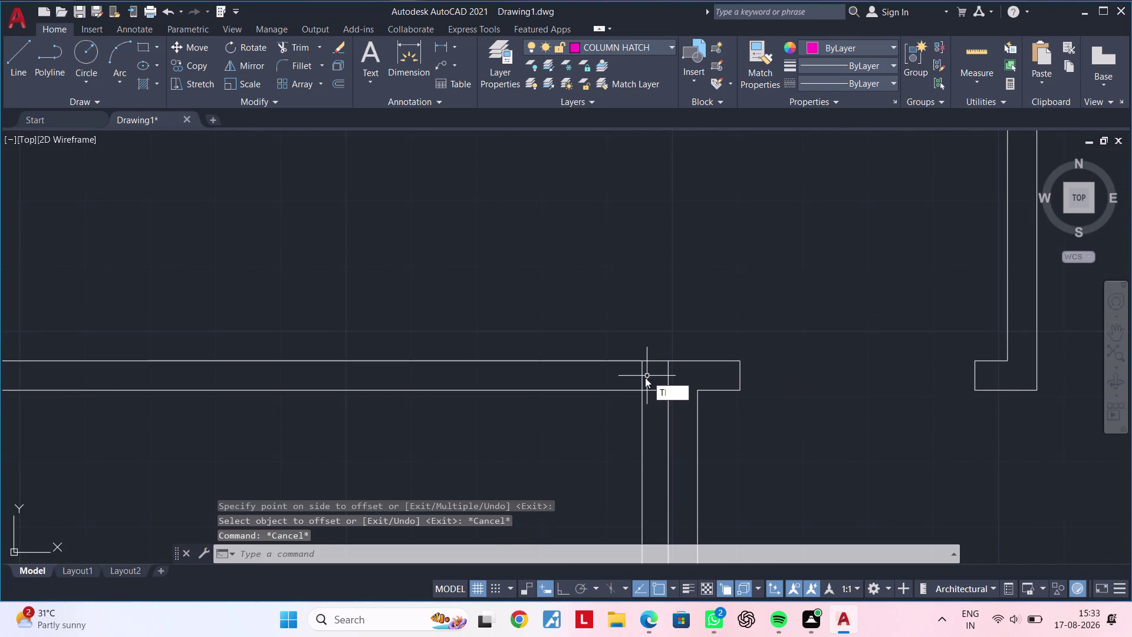
key(space)
click(642, 421)
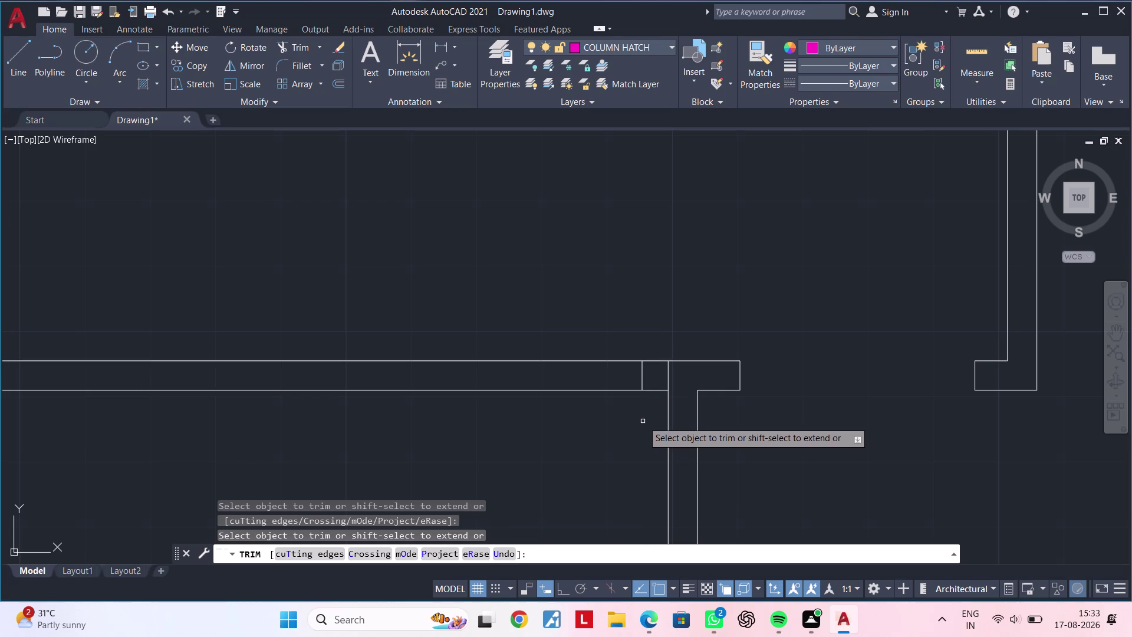
middle_drag(627, 424, 623, 462)
key(Escape)
key(Escape)
key(Escape)
key(Escape)
Offset the jamb line 2'6" to the left for the second jamb.
text(OF)
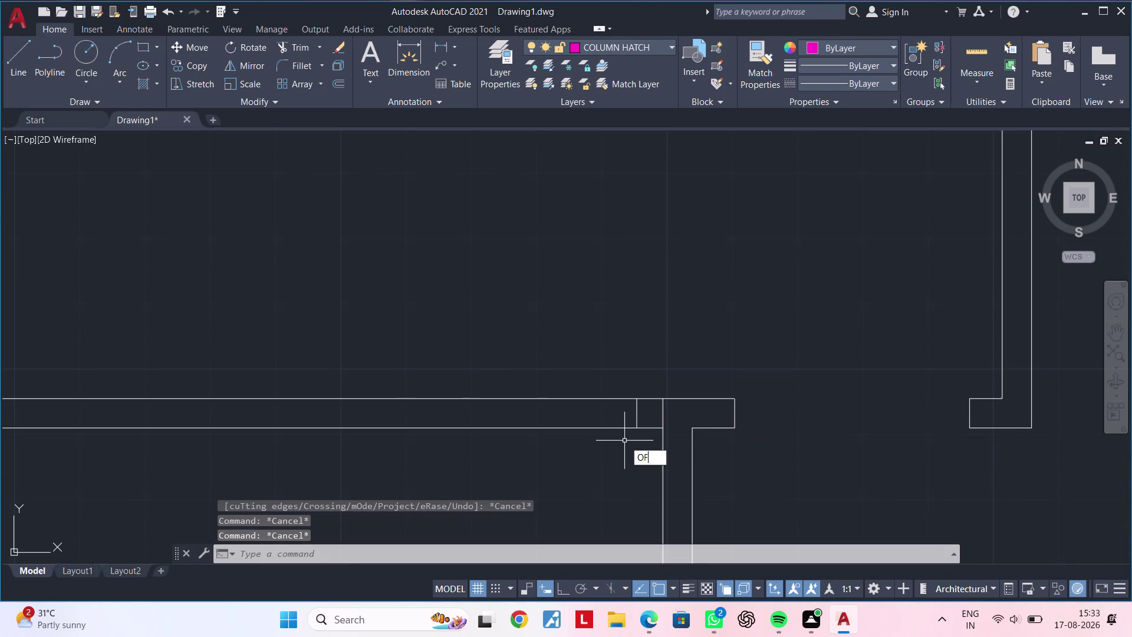
key(space)
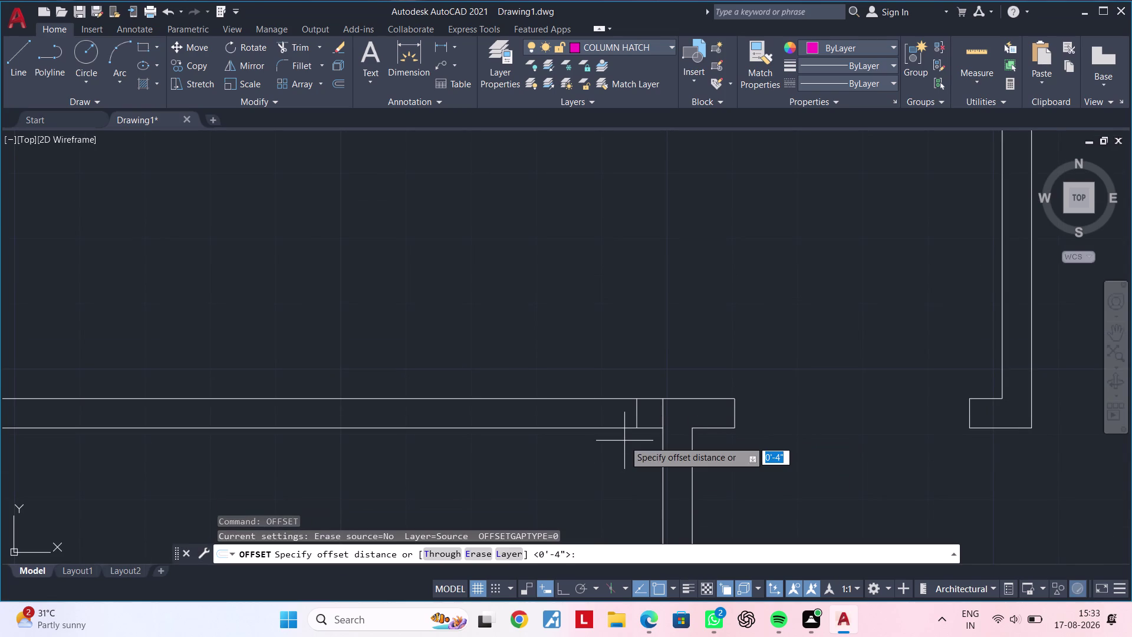
text(2')
text(6")
key(Return)
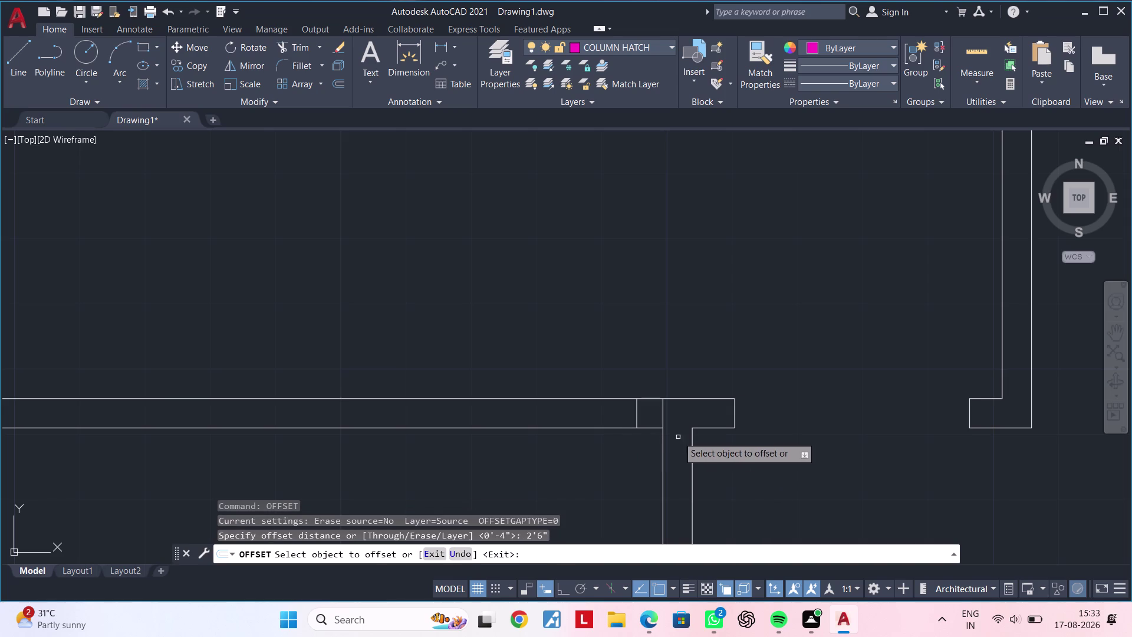
click(635, 412)
click(512, 416)
key(Escape)
key(Escape)
Trim the jamb line ends and leftover wall segments across the opening.
text(TR)
key(space)
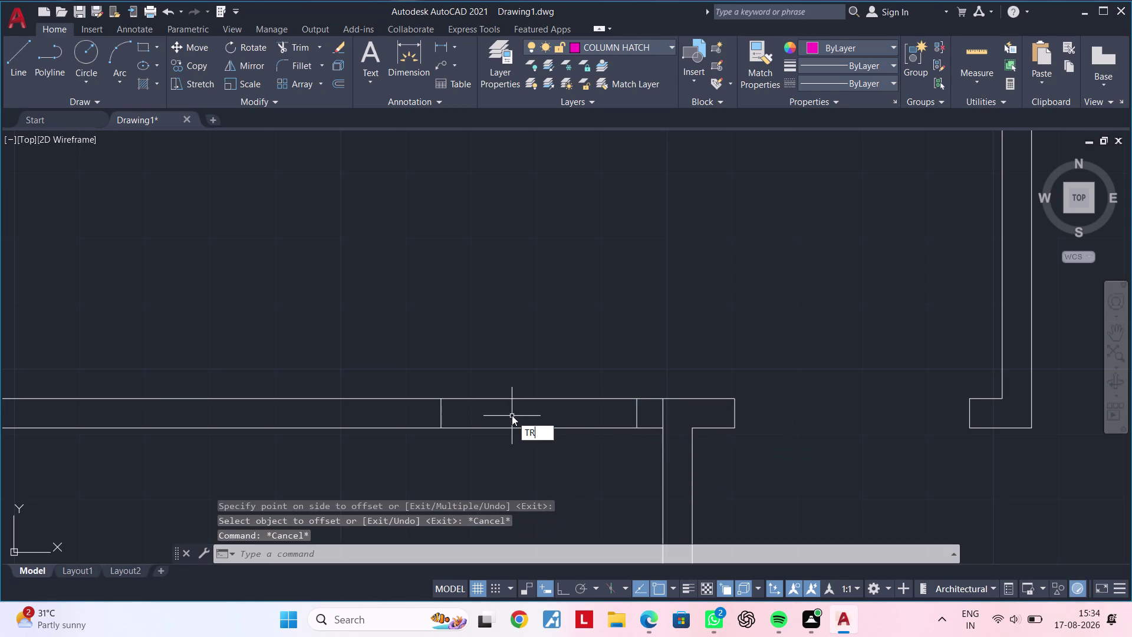
drag(536, 380, 530, 445)
click(530, 445)
middle_drag(598, 446, 558, 449)
scroll(up, 3)
click(545, 453)
click(656, 401)
scroll(down, 3)
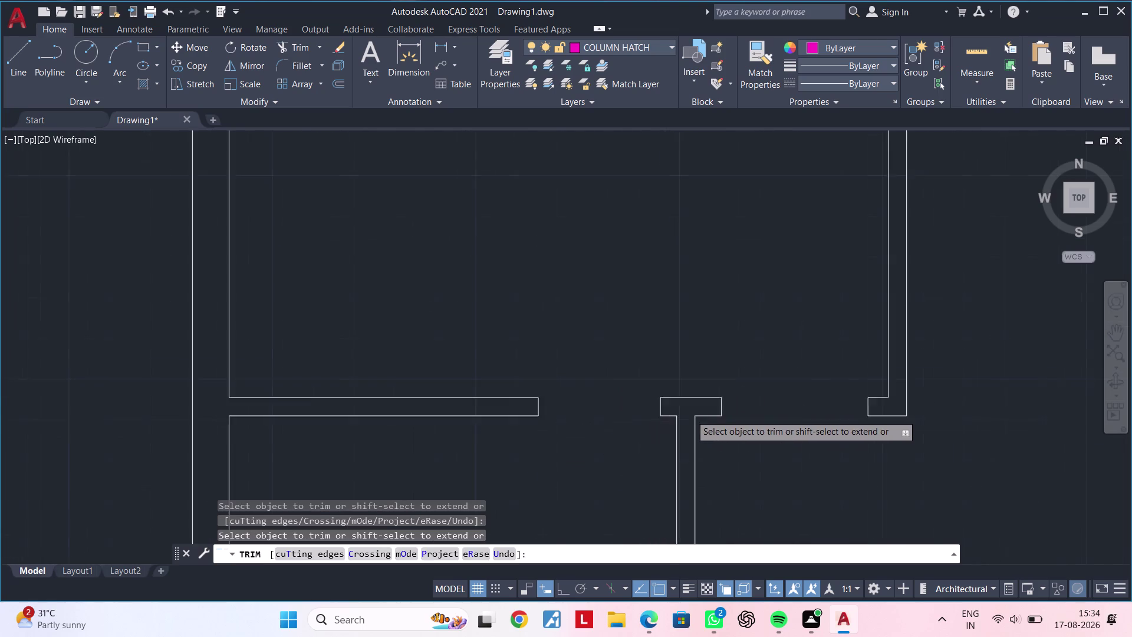
middle_drag(690, 414, 634, 305)
middle_drag(574, 358, 568, 304)
key(Escape)
key(Escape)
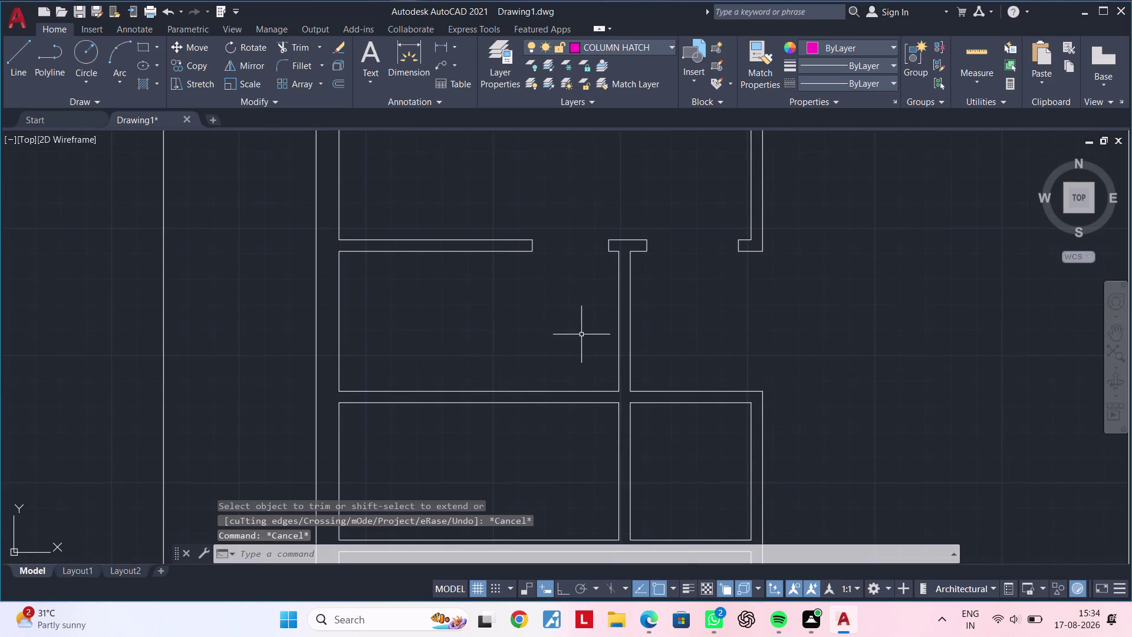
scroll(down, 3)
middle_drag(581, 334, 551, 305)
key(Escape)
key(Escape)
key(Escape)
key(Escape)
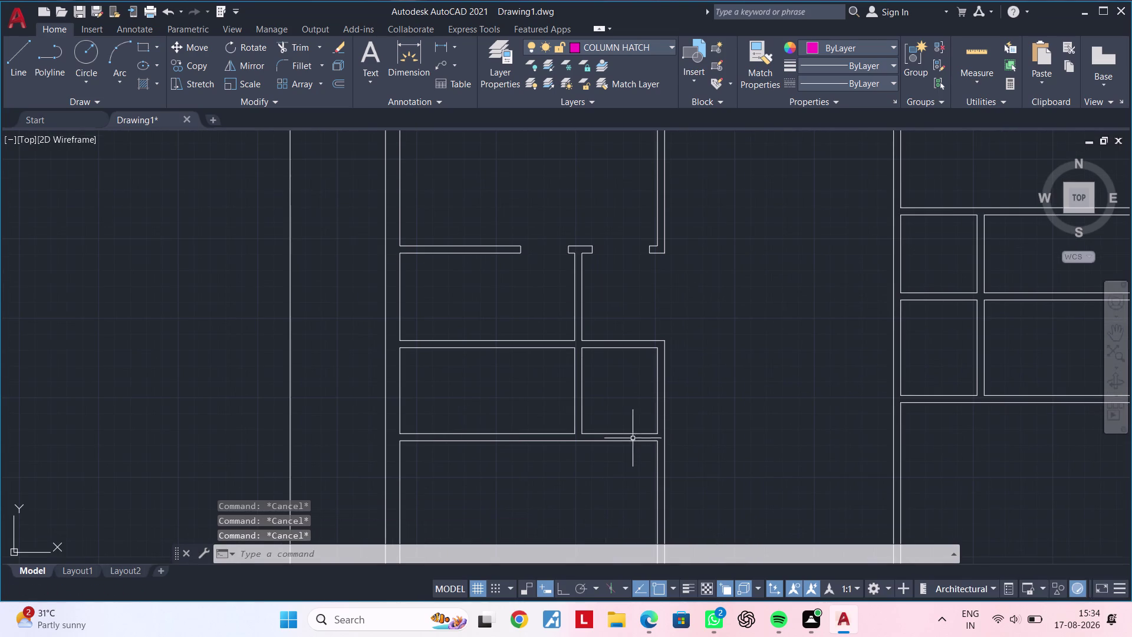
Extend a wall line at the junction below the small room.
middle_drag(592, 464, 594, 388)
scroll(up, 3)
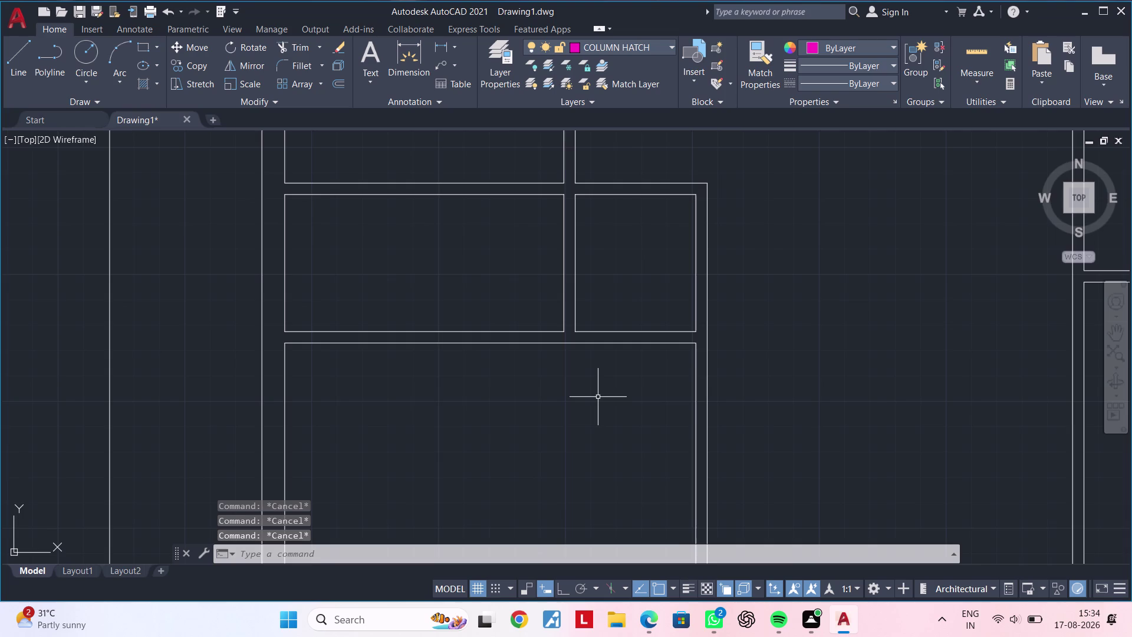
middle_drag(597, 397, 606, 372)
middle_drag(605, 372, 598, 418)
key(Escape)
key(Escape)
key(e)
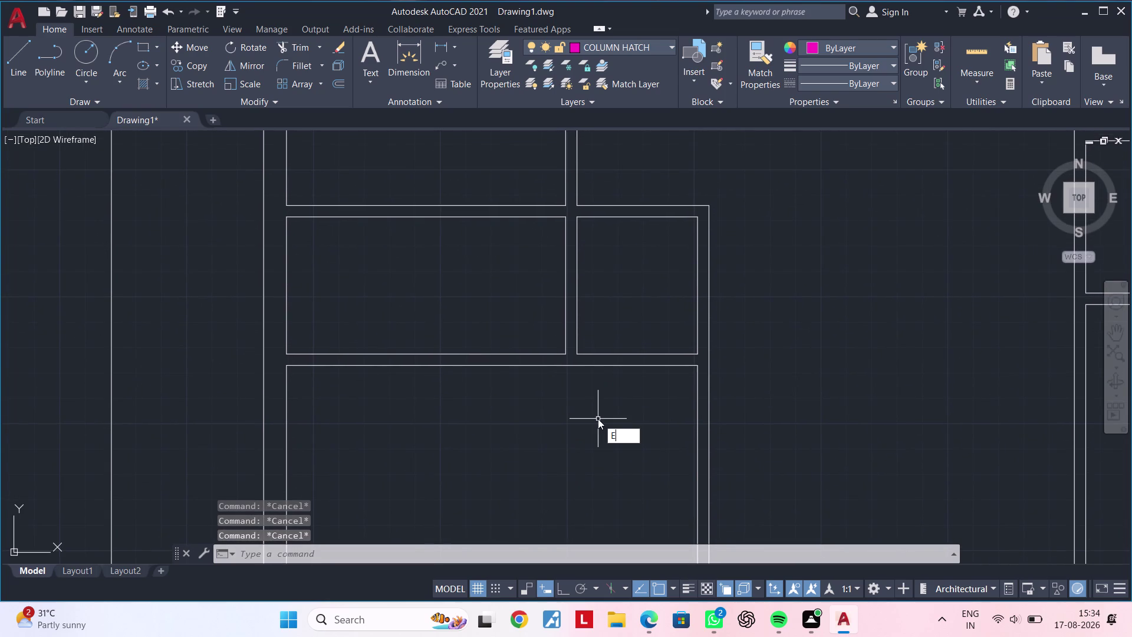
key(x)
key(space)
click(577, 338)
key(Escape)
key(Escape)
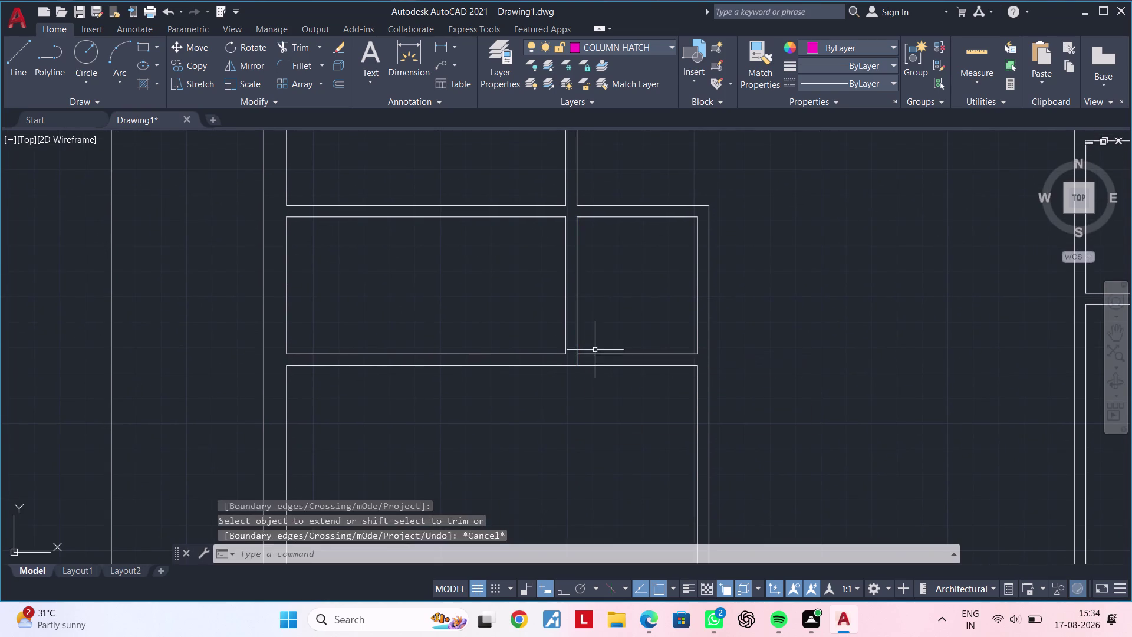
key(Escape)
text(TR)
key(space)
key(Escape)
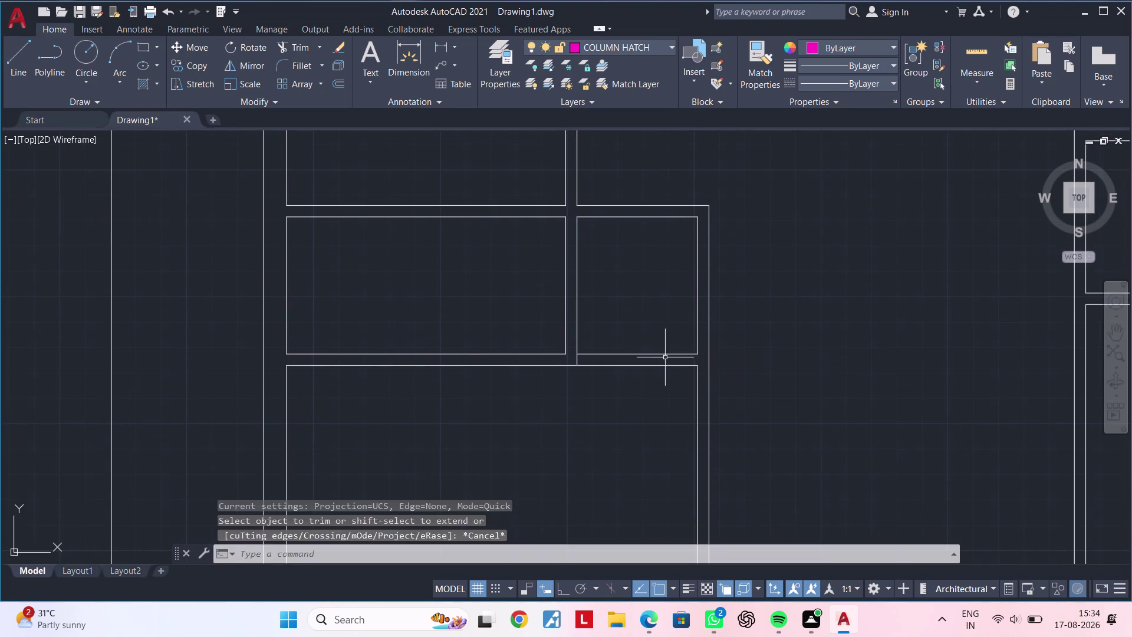
key(Escape)
key(Escape)
Extend the lower room's top wall line to the boundary and trim the crossing lines.
text(EX)
key(space)
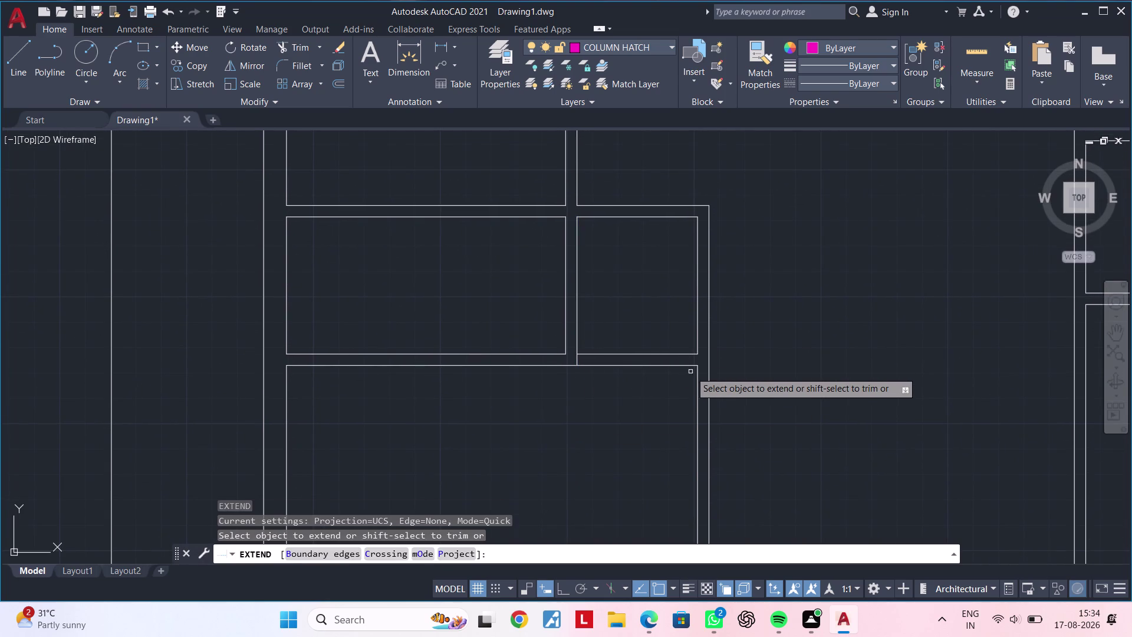
click(699, 373)
key(Escape)
key(Escape)
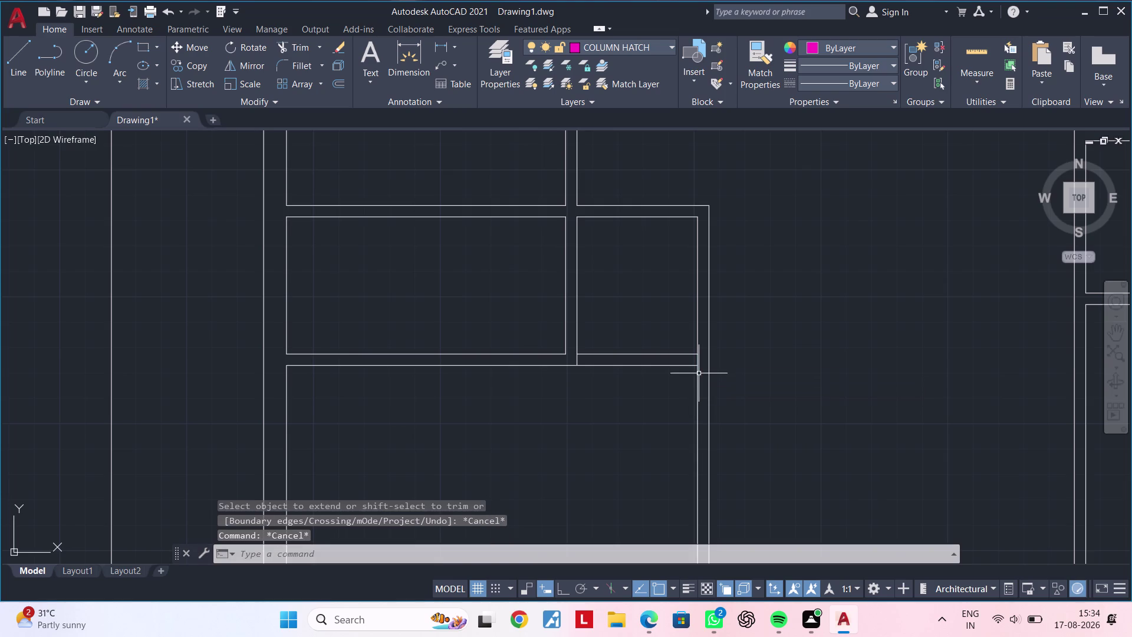
text(TR)
key(space)
drag(658, 329, 657, 397)
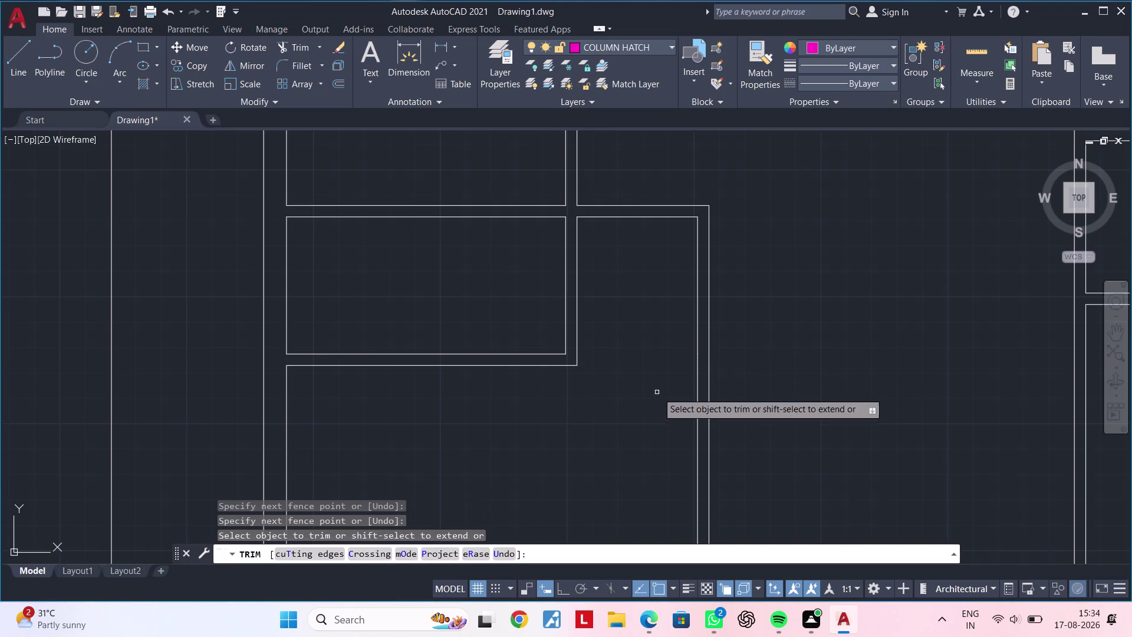
middle_drag(657, 391, 584, 399)
key(Escape)
click(623, 389)
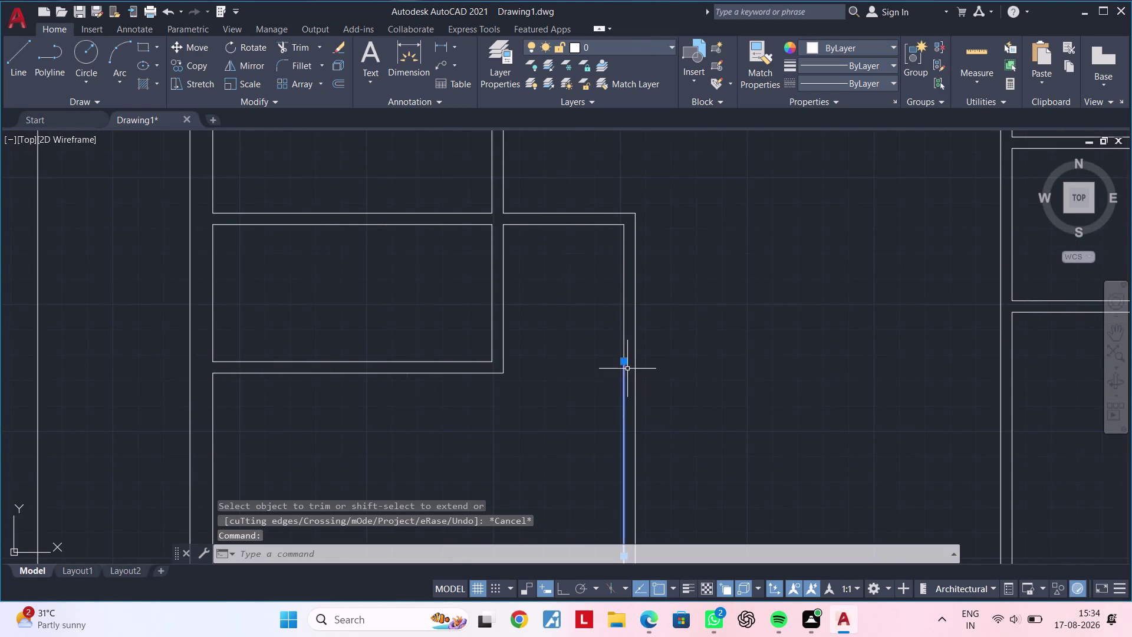
Erase the stray vertical line and grip-stretch the short wall line down to the bottom outer wall.
key(Delete)
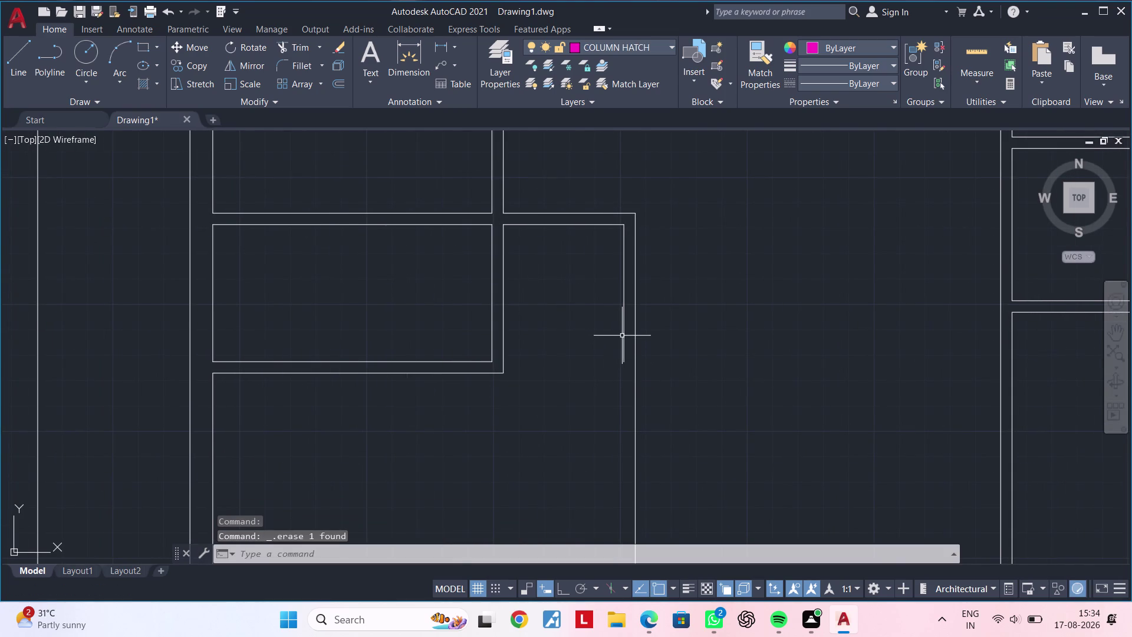
click(621, 336)
drag(625, 360, 627, 371)
scroll(down, 3)
middle_drag(631, 452, 648, 253)
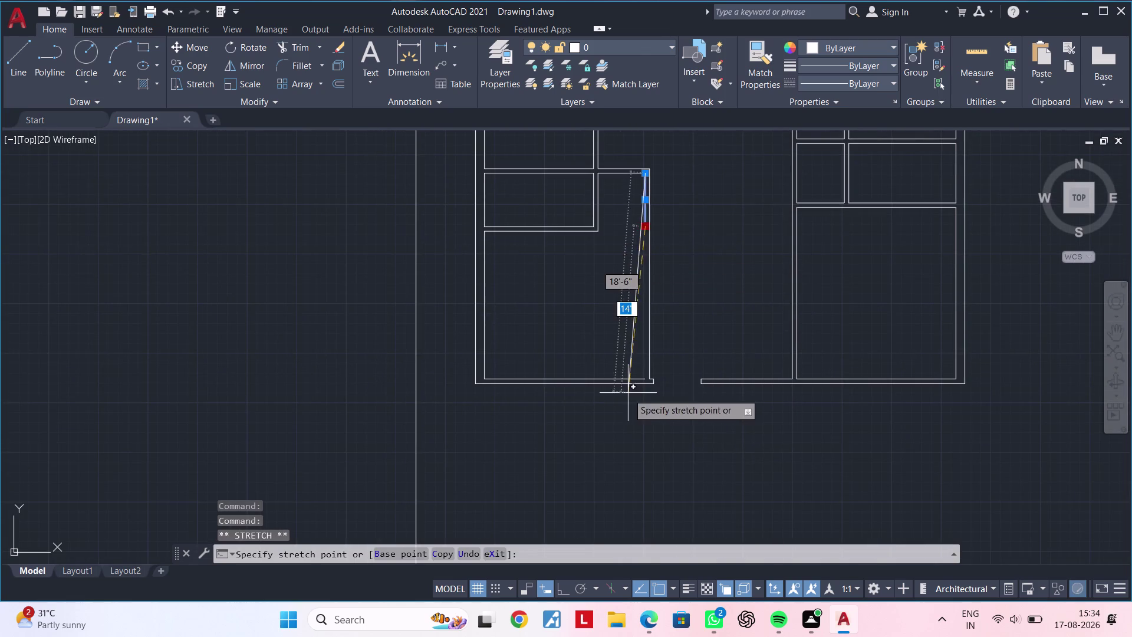
click(559, 585)
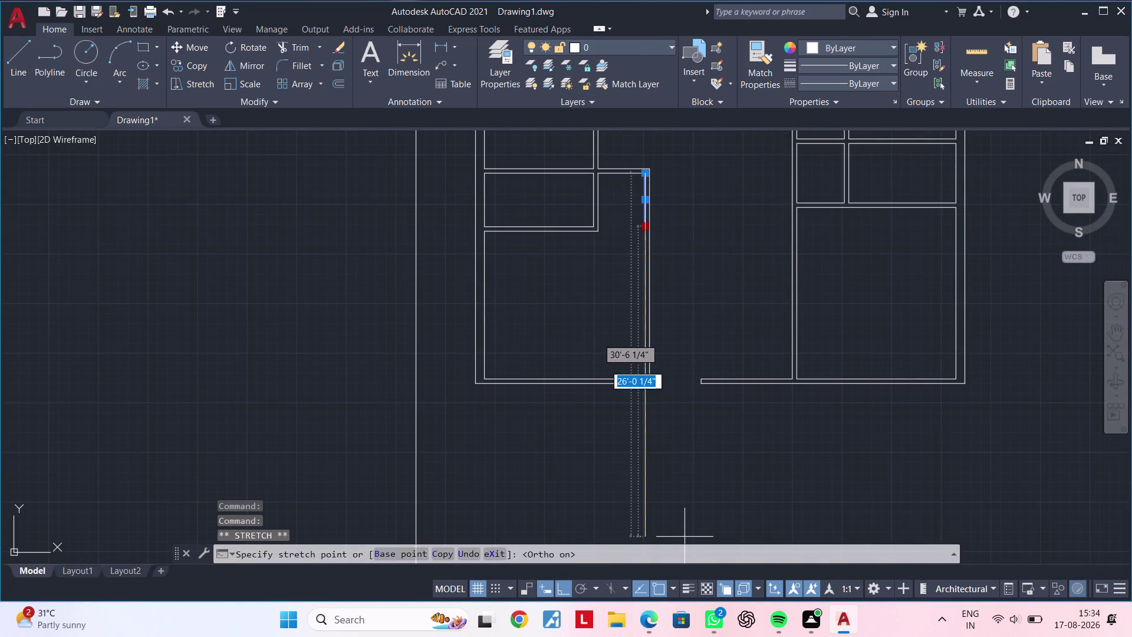
scroll(up, 3)
click(546, 485)
scroll(down, 3)
key(Escape)
key(Escape)
middle_drag(517, 357, 521, 456)
key(Escape)
middle_drag(531, 396, 585, 396)
key(Escape)
key(Escape)
scroll(up, 3)
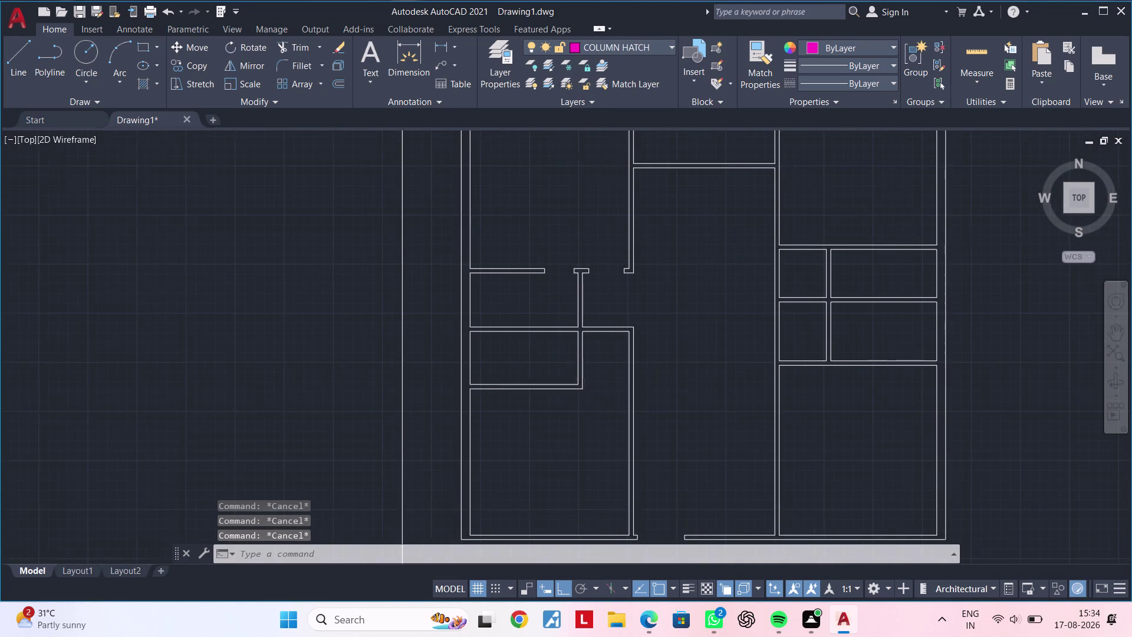
Extend the partition and bottom outer wall lines with EX to close the lower-right corner.
scroll(up, 3)
middle_drag(589, 377, 536, 387)
key(Escape)
key(Escape)
key(Escape)
key(Escape)
scroll(up, 3)
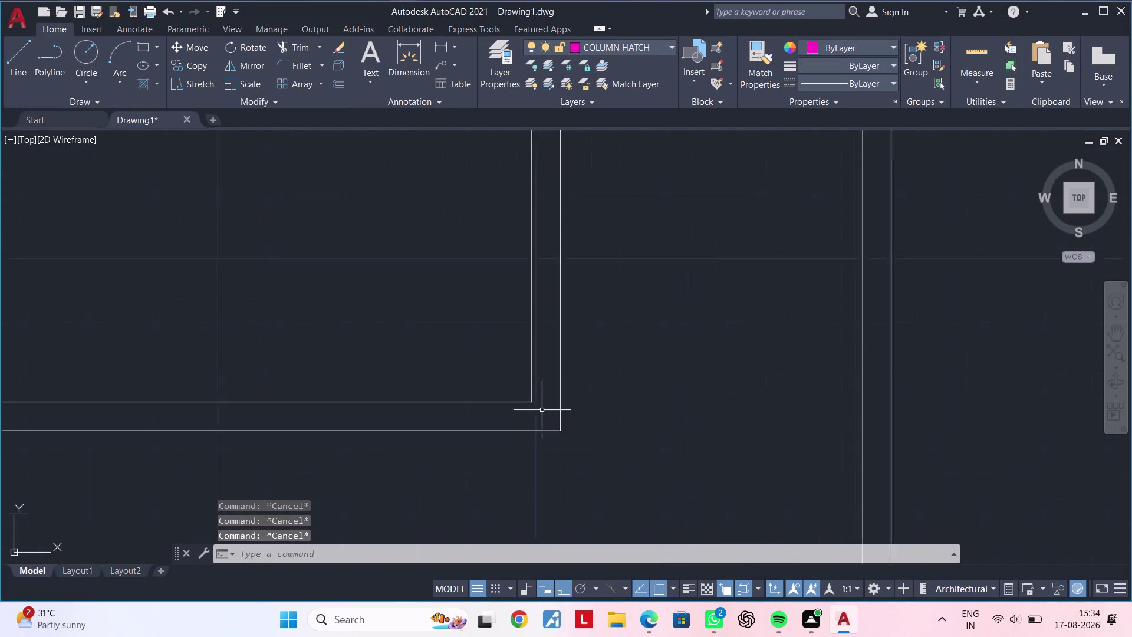
scroll(up, 3)
middle_drag(542, 422, 613, 421)
key(Escape)
key(Escape)
key(Escape)
key(Escape)
key(e)
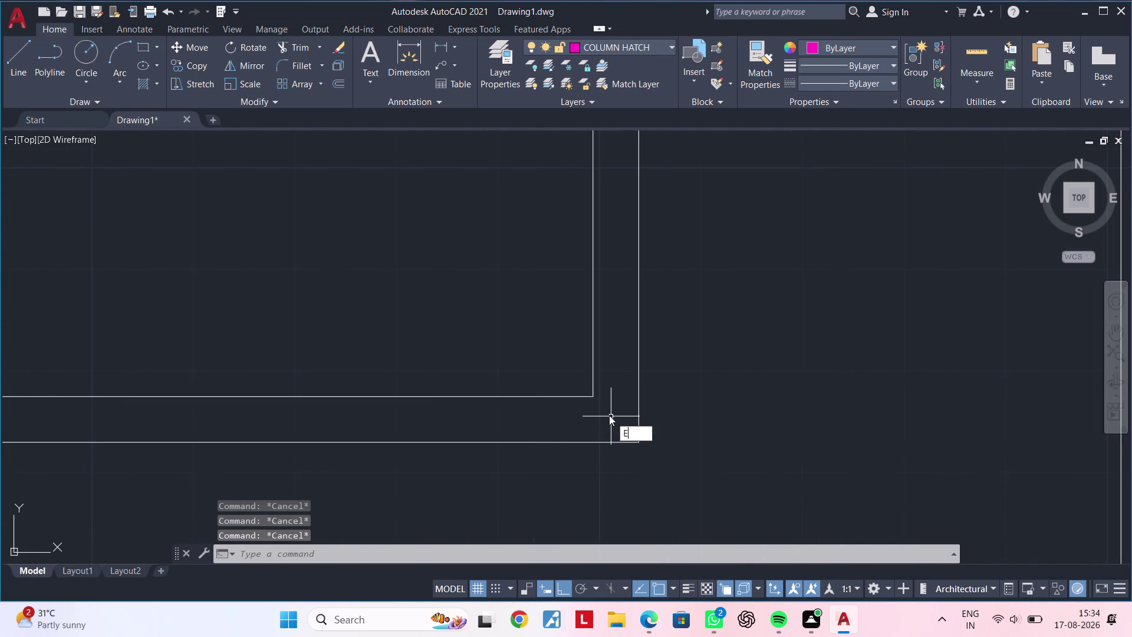
key(x)
key(space)
click(584, 396)
key(Escape)
key(Escape)
key(Escape)
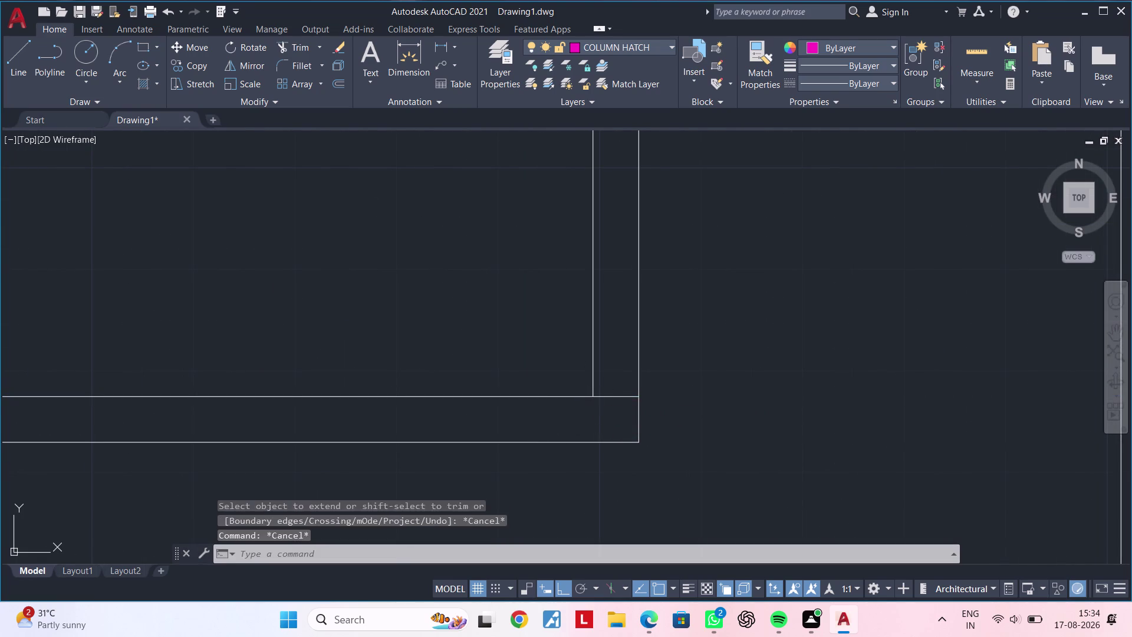
key(Escape)
key(Escape)
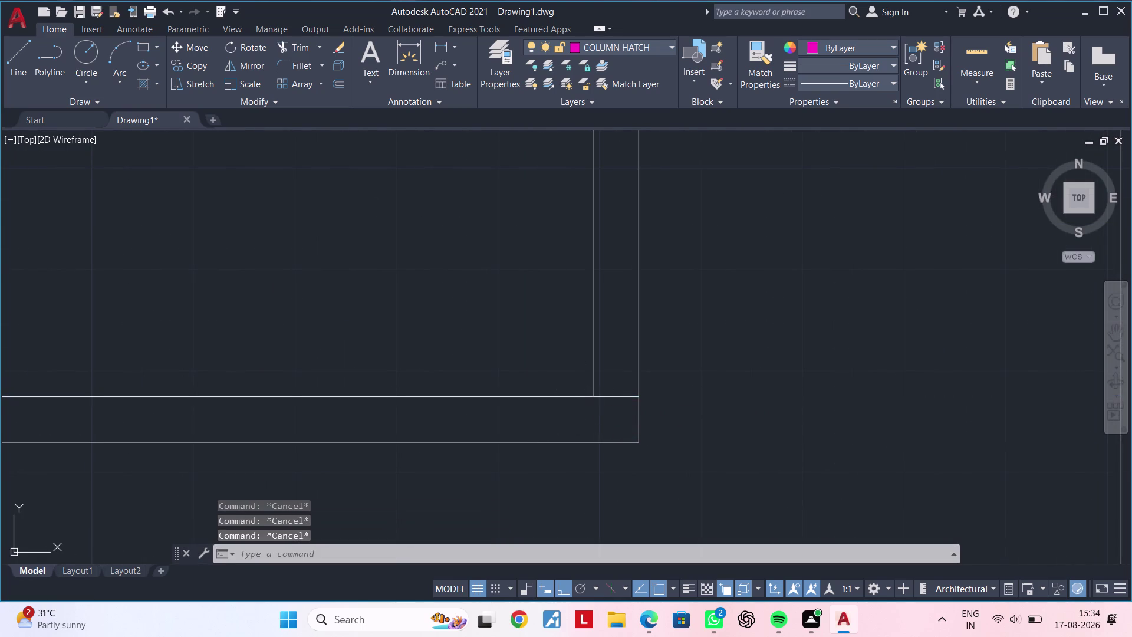
key(Escape)
scroll(down, 3)
middle_drag(573, 401, 570, 490)
key(Escape)
key(Escape)
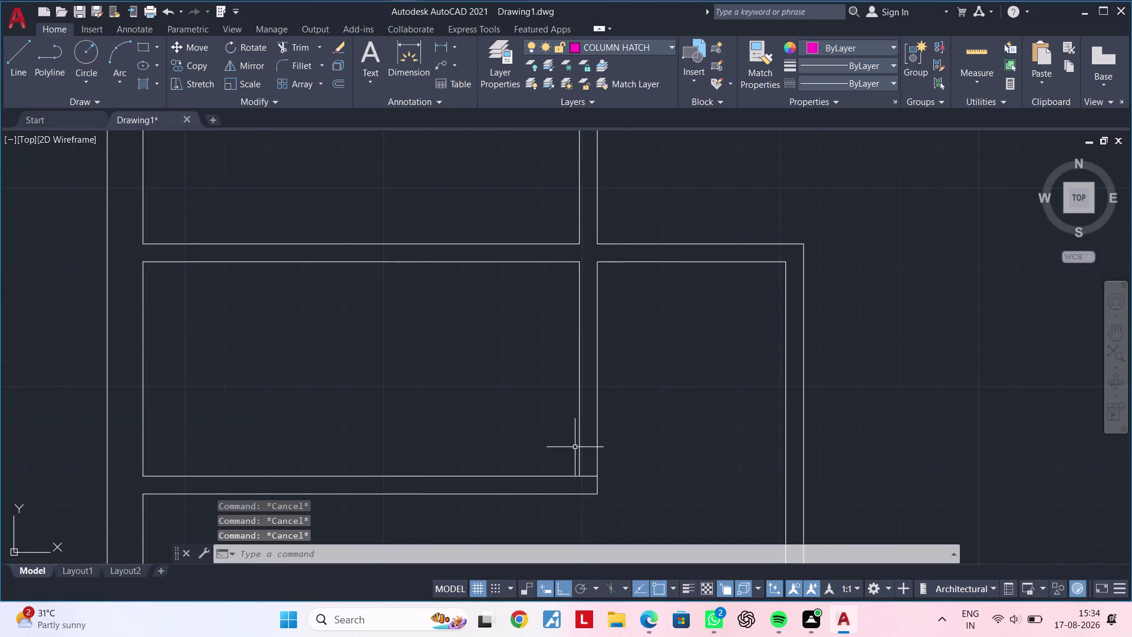
Try a 4" offset of the wall line, then cancel it.
text(OF 4)
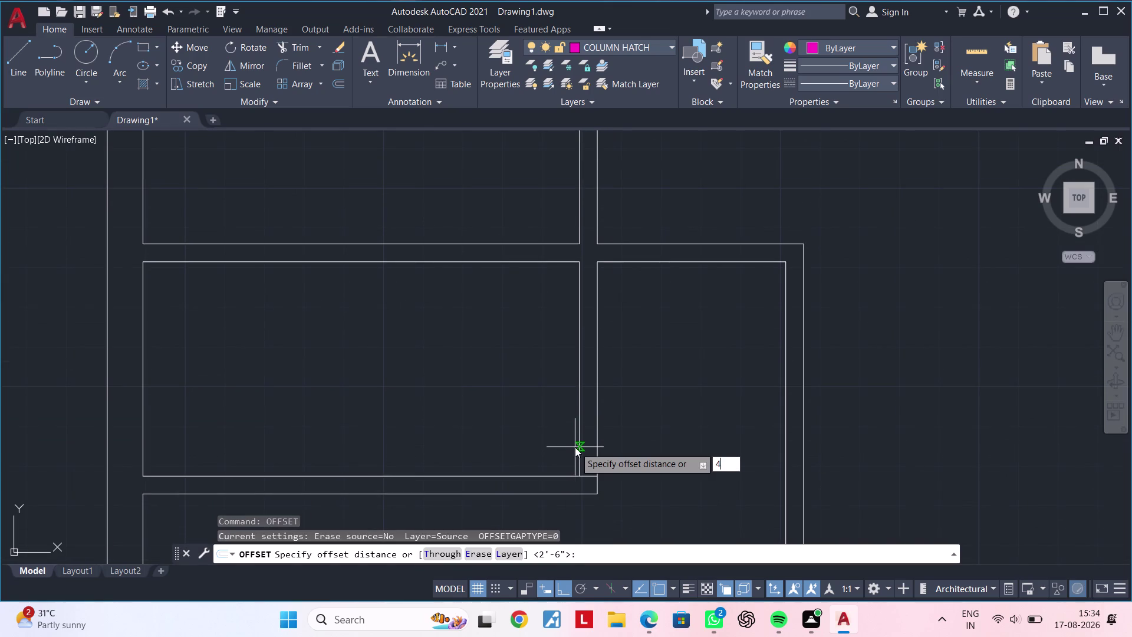
text(")
key(Return)
scroll(up, 3)
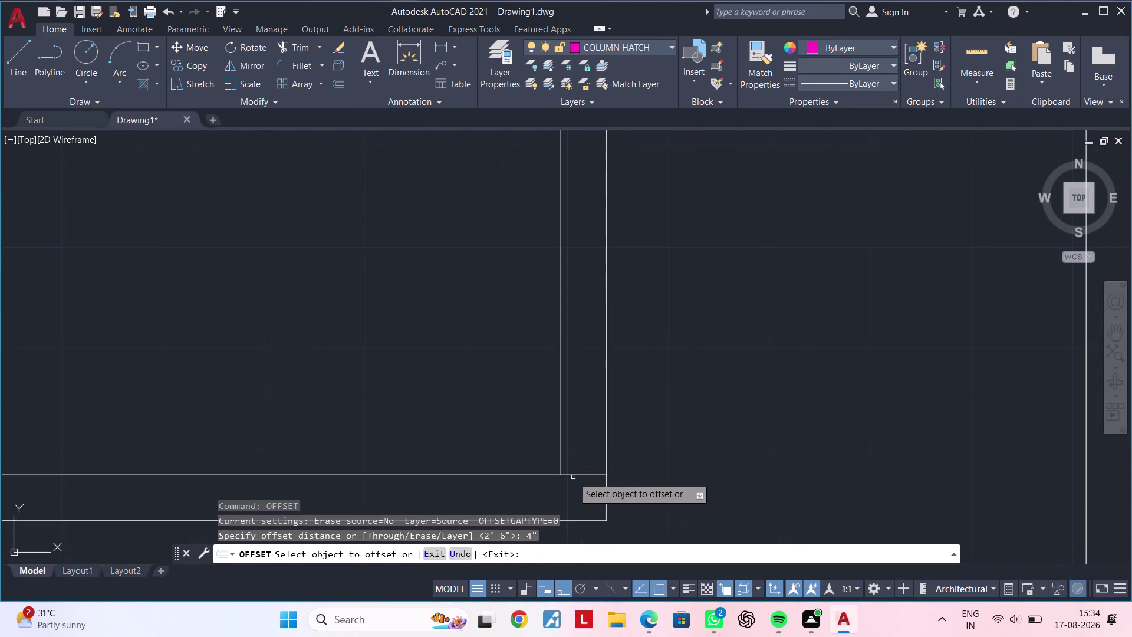
click(574, 473)
click(579, 410)
key(Escape)
key(Escape)
middle_drag(580, 426, 581, 456)
key(Escape)
key(Escape)
Offset the lower horizontal wall line 2'6" upward to mark the opening.
text(OF)
key(space)
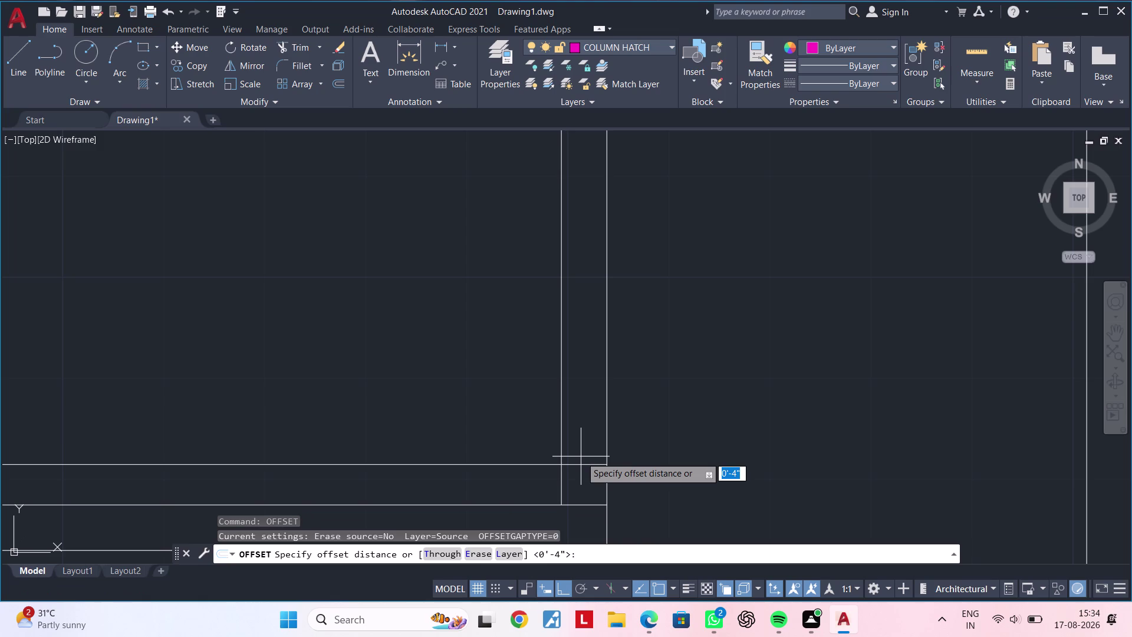
text(2'6)
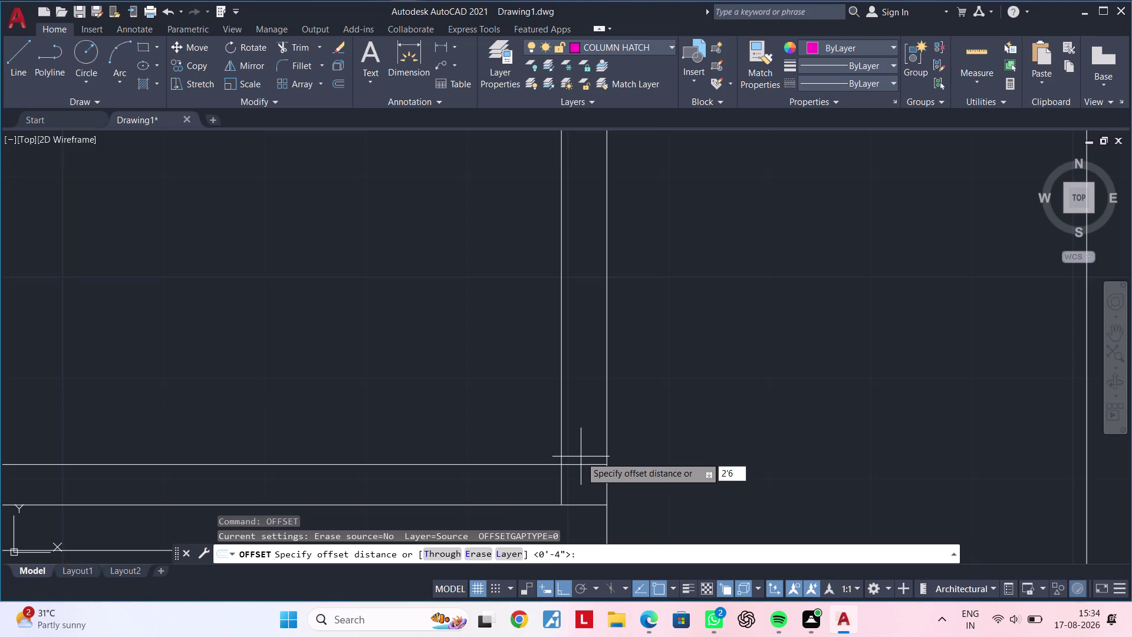
text(")
key(Return)
click(585, 464)
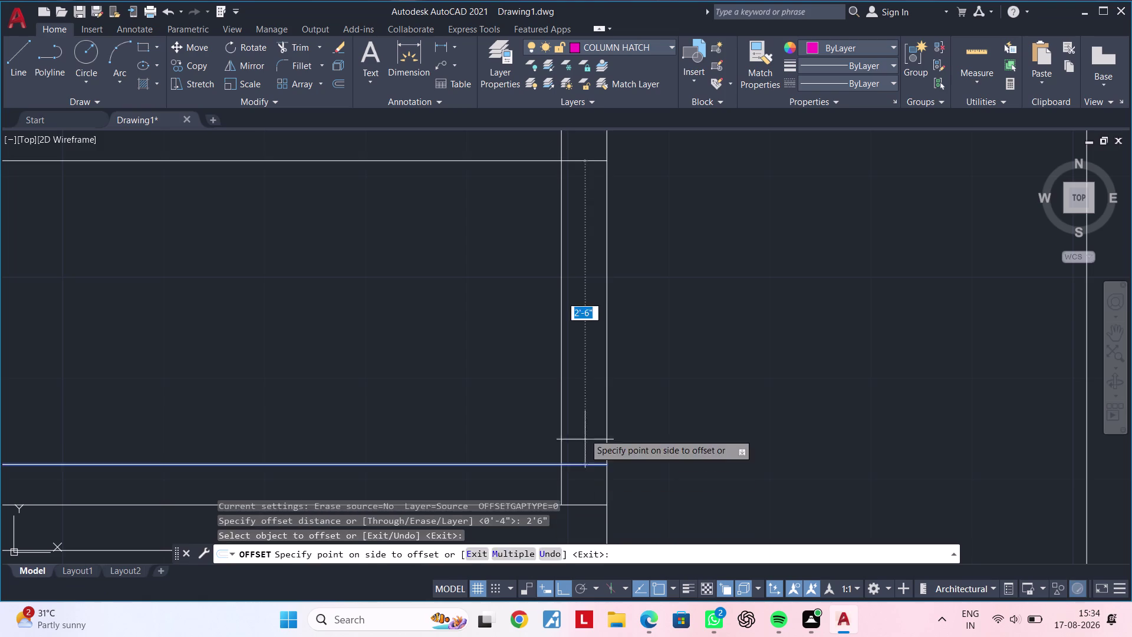
click(582, 410)
scroll(down, 3)
middle_drag(583, 411, 581, 448)
key(Escape)
key(Escape)
key(Escape)
key(Escape)
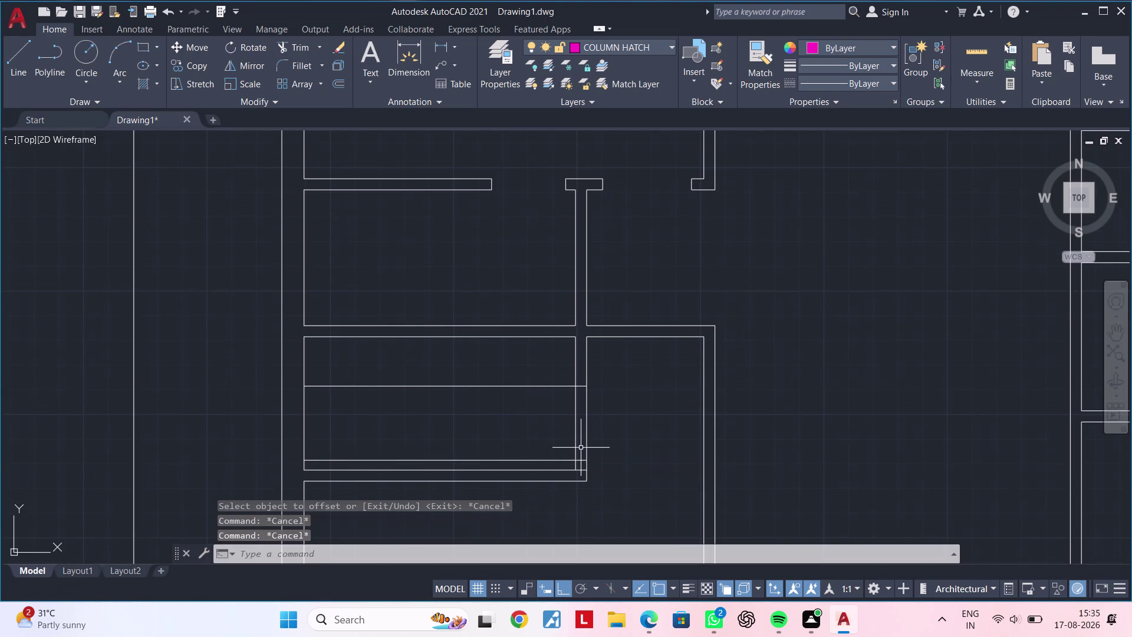
Trim the partition wall lines between the two offset lines to open the doorway.
text(TR)
key(space)
drag(558, 432, 609, 430)
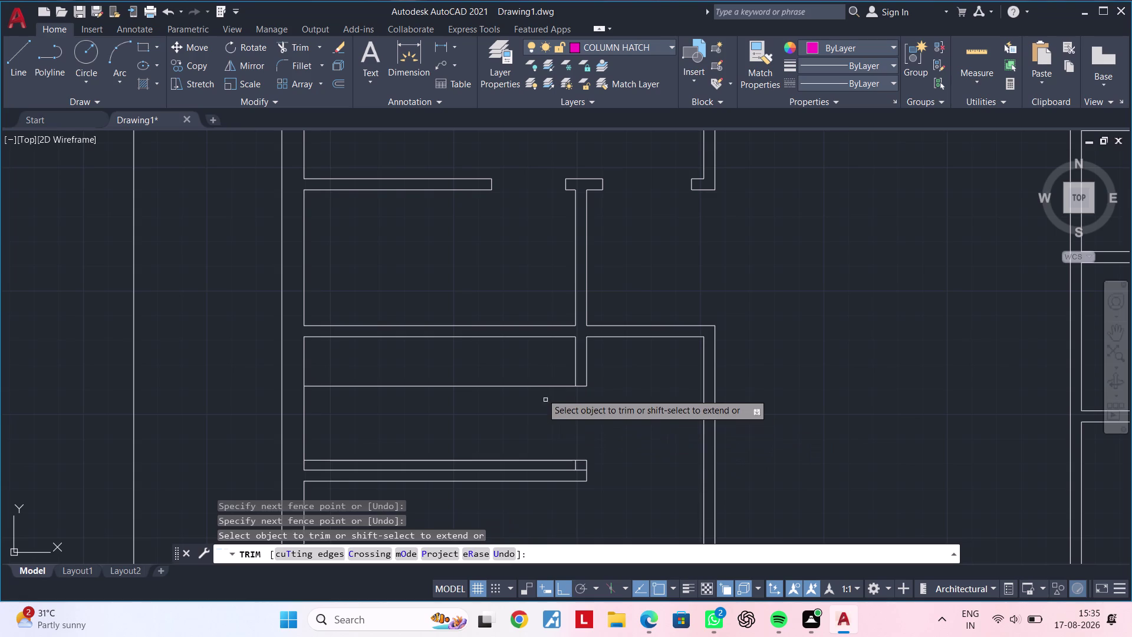
drag(538, 362, 539, 400)
click(543, 462)
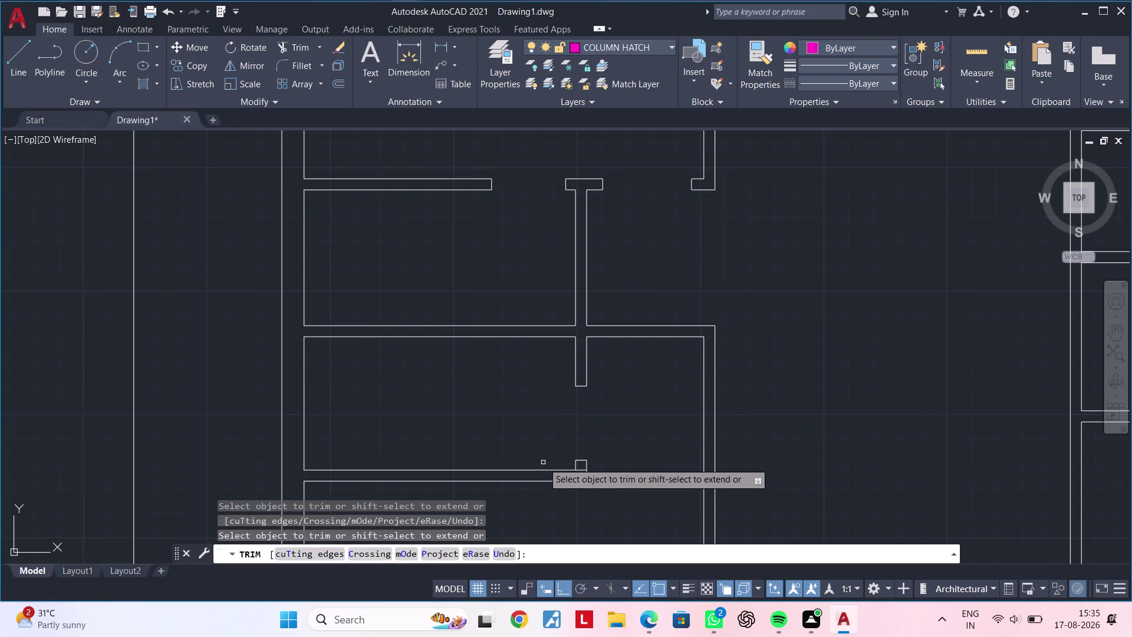
scroll(up, 3)
click(588, 471)
scroll(down, 3)
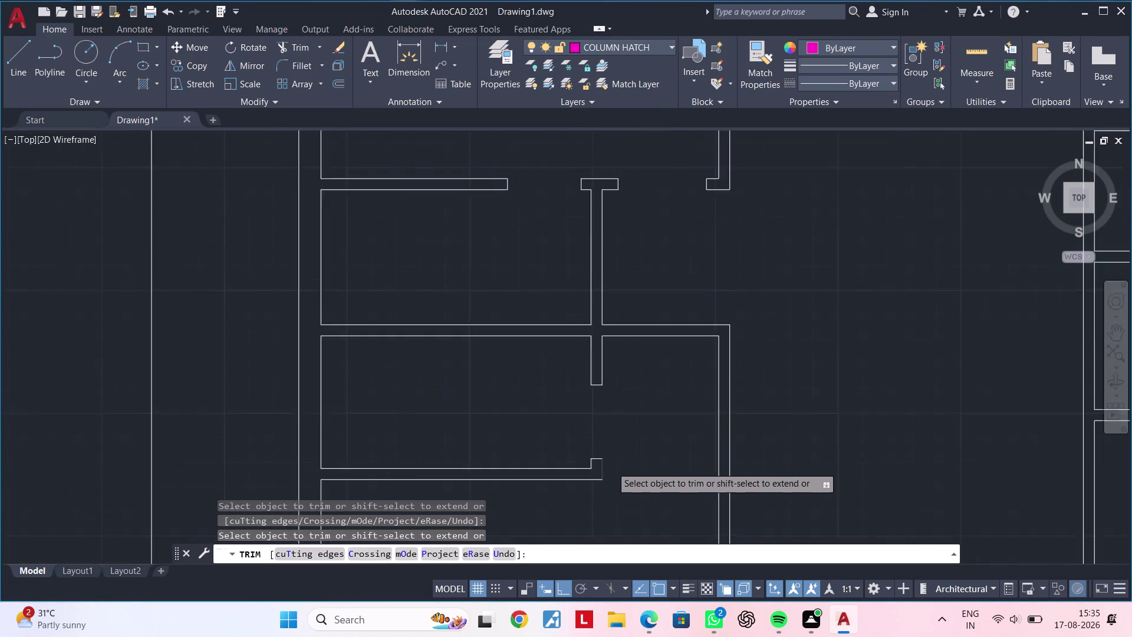
middle_drag(636, 447, 623, 371)
scroll(down, 3)
middle_drag(617, 384, 536, 388)
key(Escape)
key(Escape)
key(Escape)
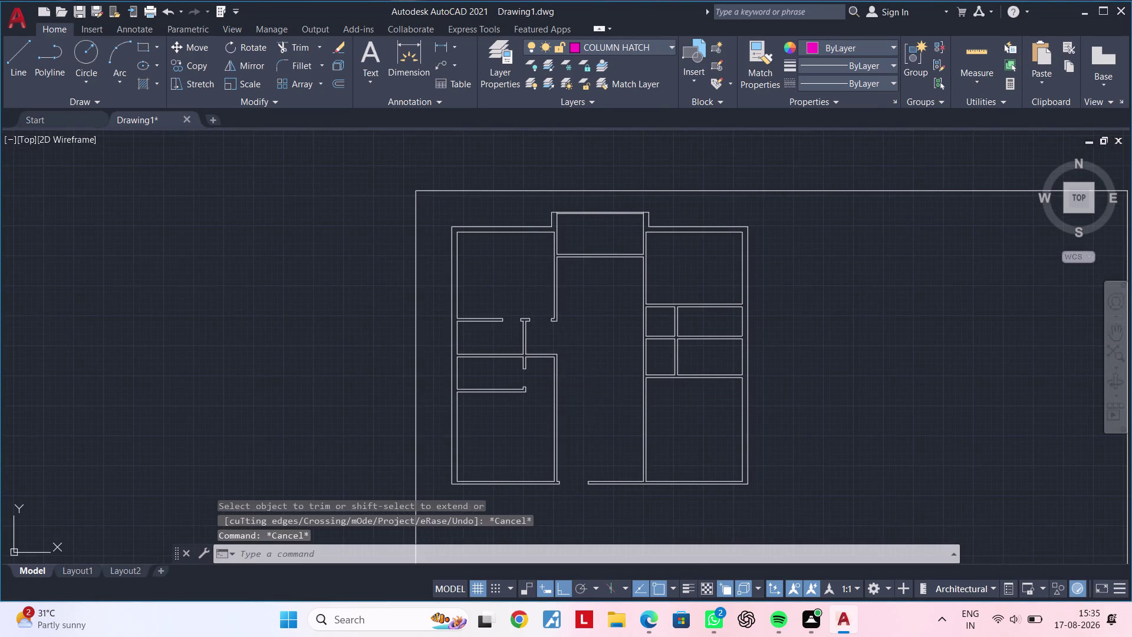
middle_drag(593, 416, 601, 386)
key(Escape)
key(Escape)
key(Escape)
key(Escape)
key(Escape)
key(Escape)
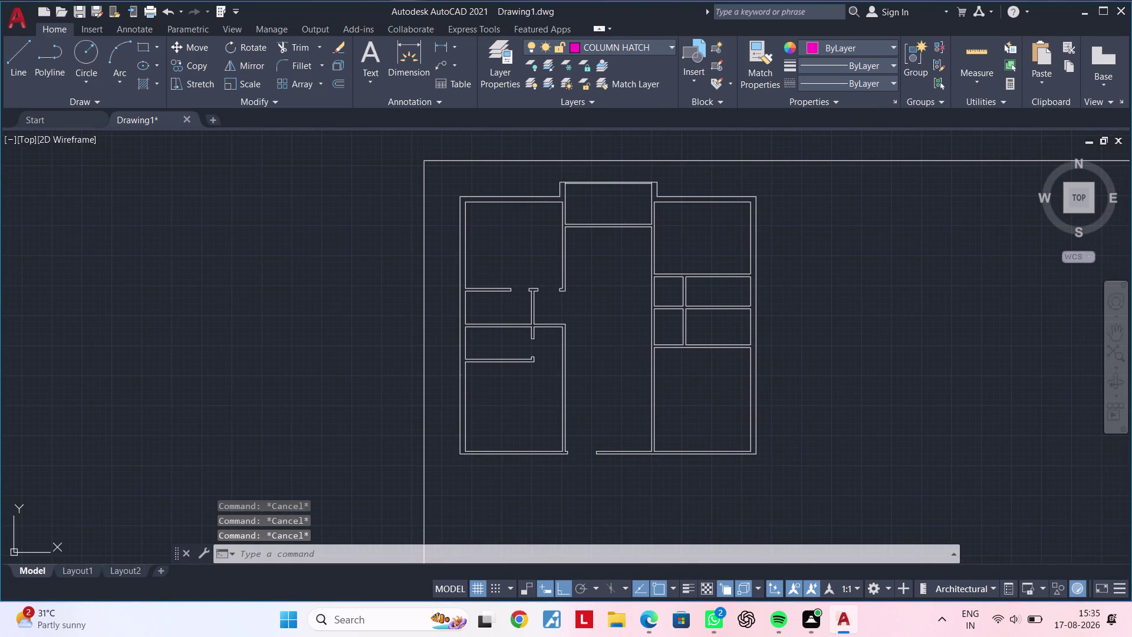
key(Escape)
key(Escape)
scroll(up, 3)
middle_drag(554, 376, 447, 421)
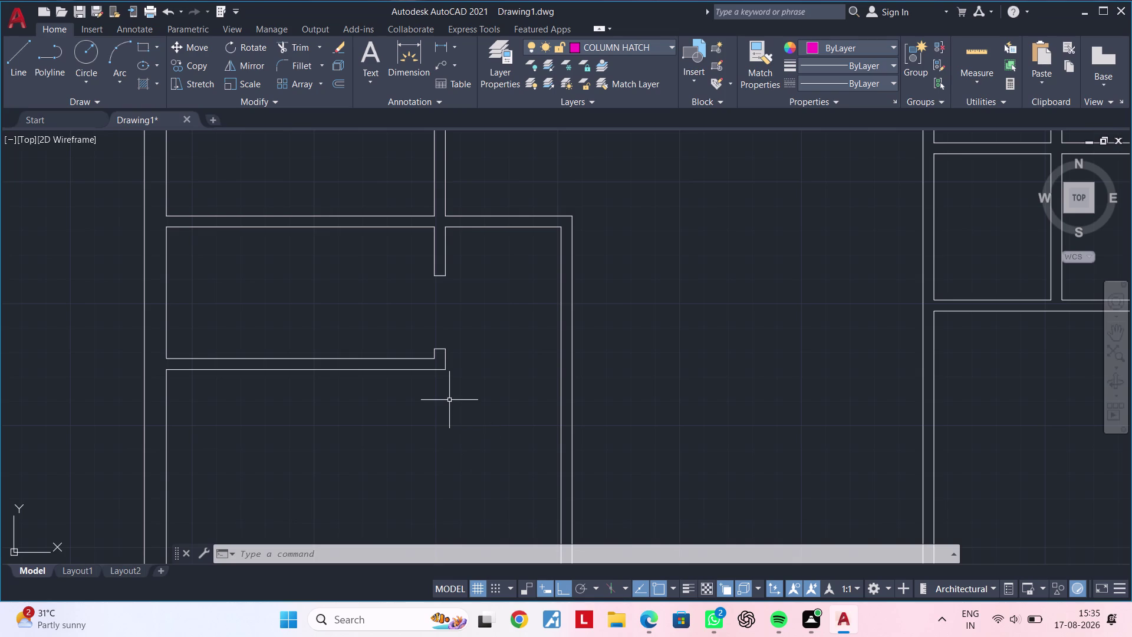
Offset the lower-left room's upper wall line 2' downward.
middle_drag(449, 399, 509, 400)
key(Escape)
key(Escape)
text(O)
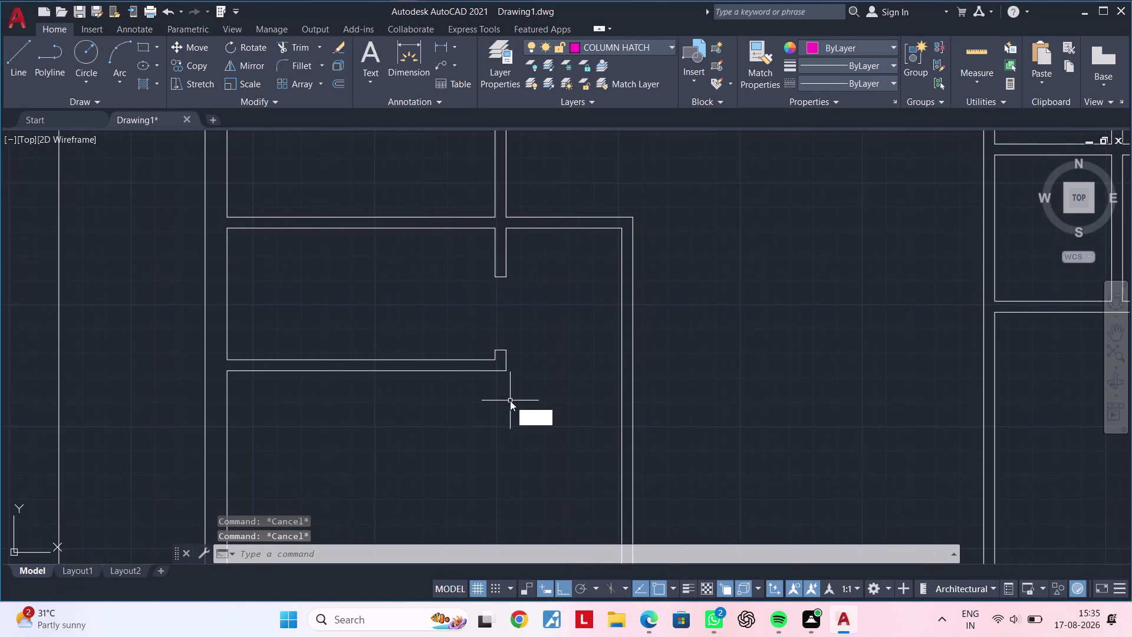
text(F)
key(space)
text(2)
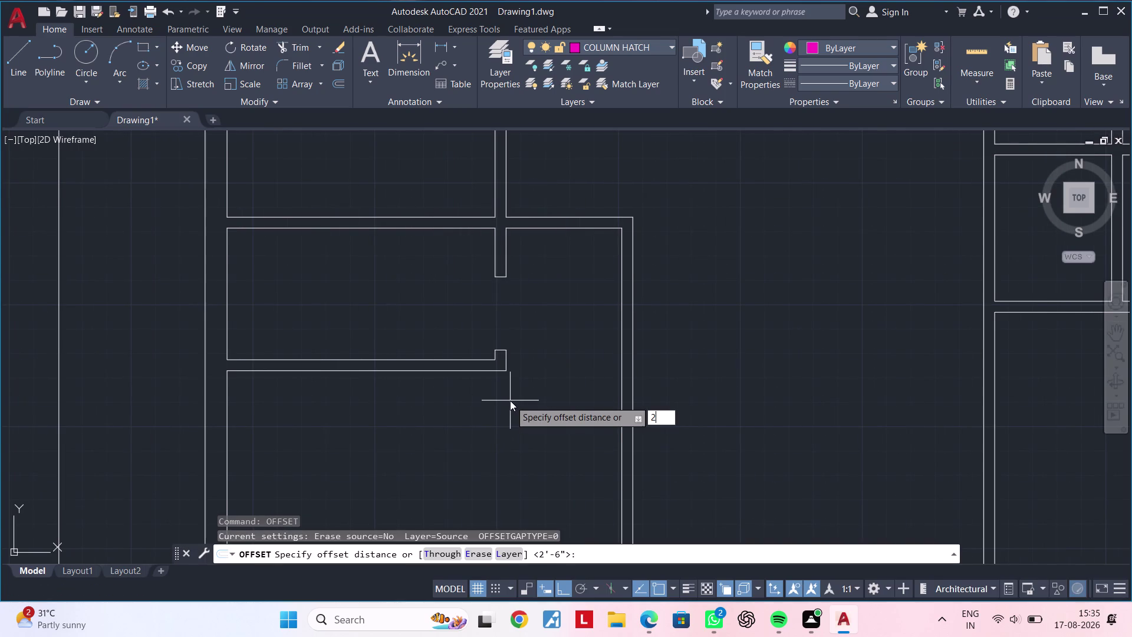
text(')
key(Return)
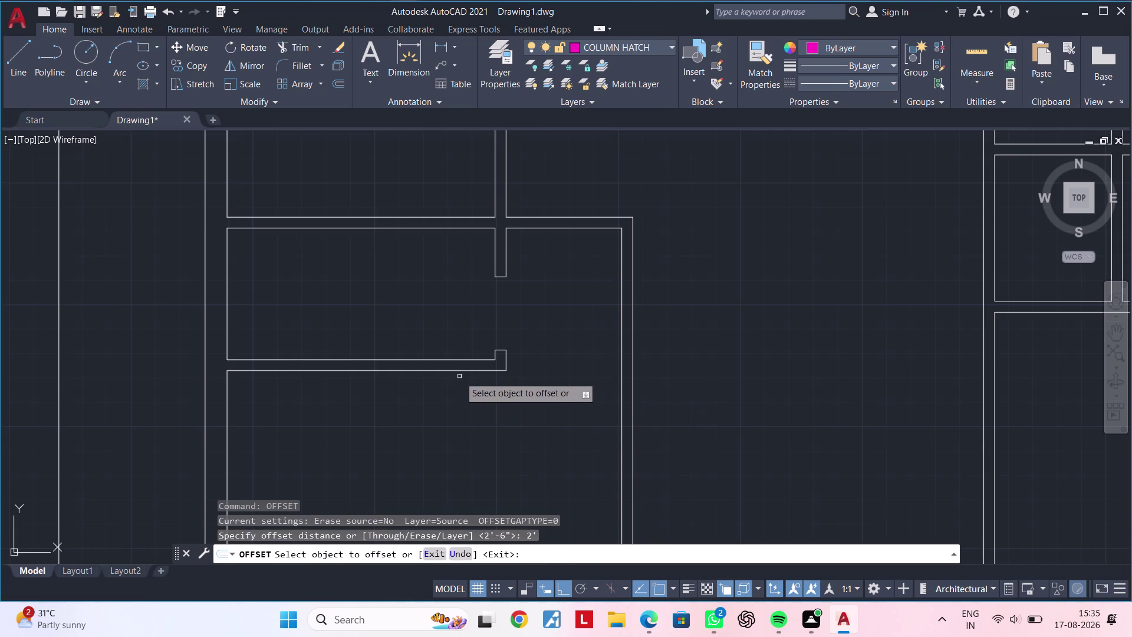
click(466, 359)
click(467, 439)
key(Escape)
key(Escape)
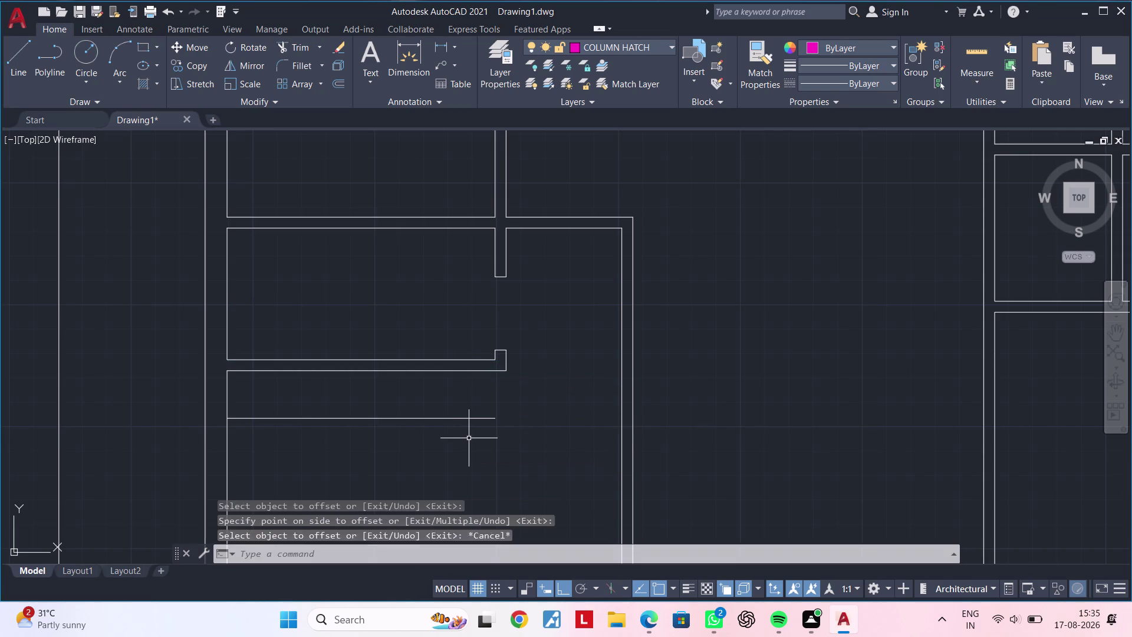
Extend the new 2' offset line across to the right-hand wall.
text(EX)
key(space)
drag(473, 410, 472, 446)
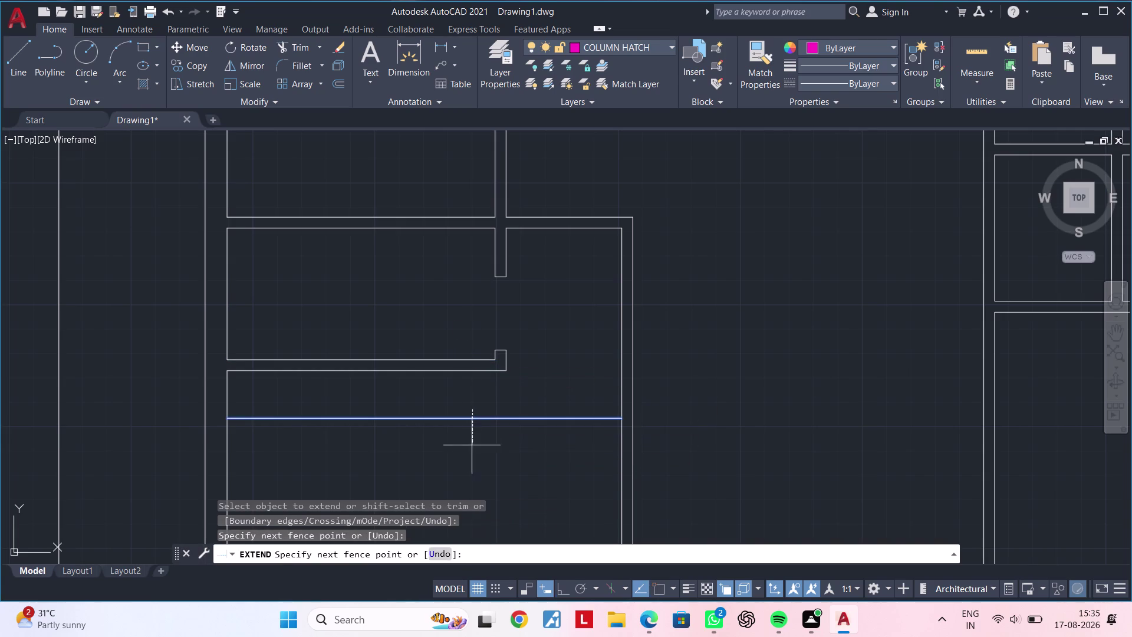
drag(471, 445, 471, 446)
drag(575, 388, 570, 438)
key(Escape)
key(Escape)
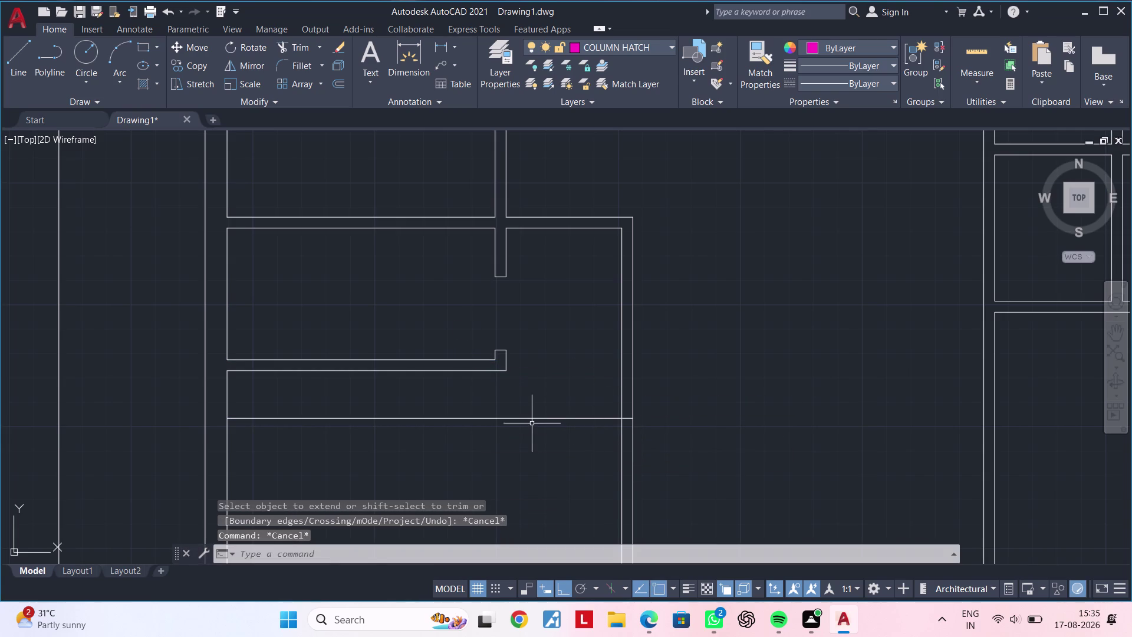
middle_drag(558, 457, 481, 440)
key(Escape)
key(Escape)
key(Escape)
key(Escape)
key(Escape)
key(Escape)
key(Escape)
key(Escape)
key(Escape)
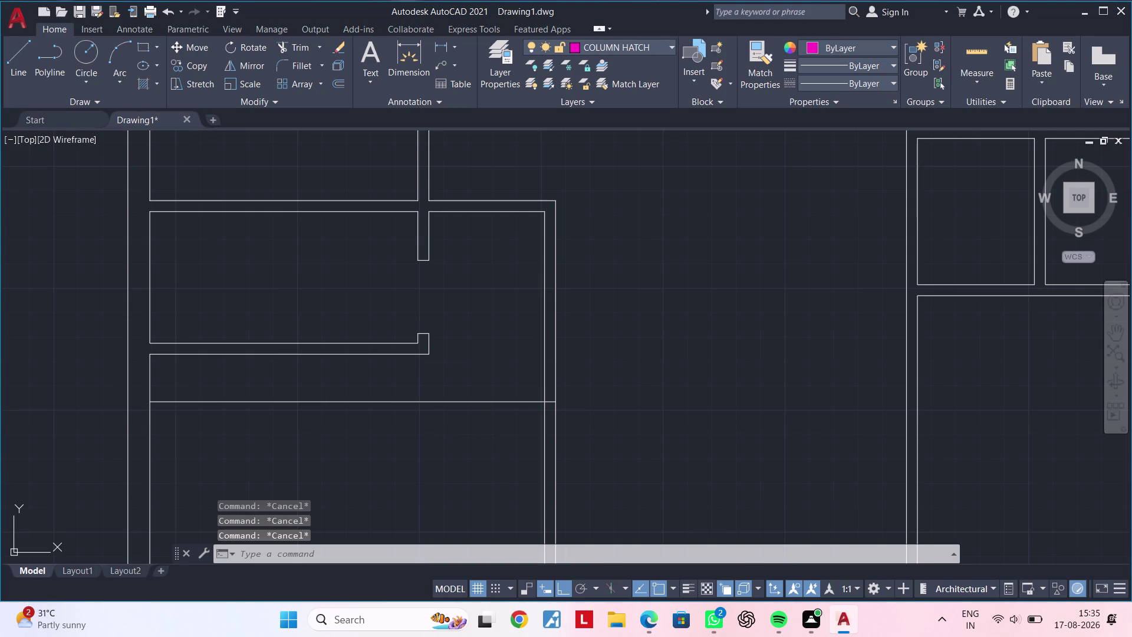
key(Escape)
key(Escape)
key(Escape)
middle_drag(496, 429, 492, 432)
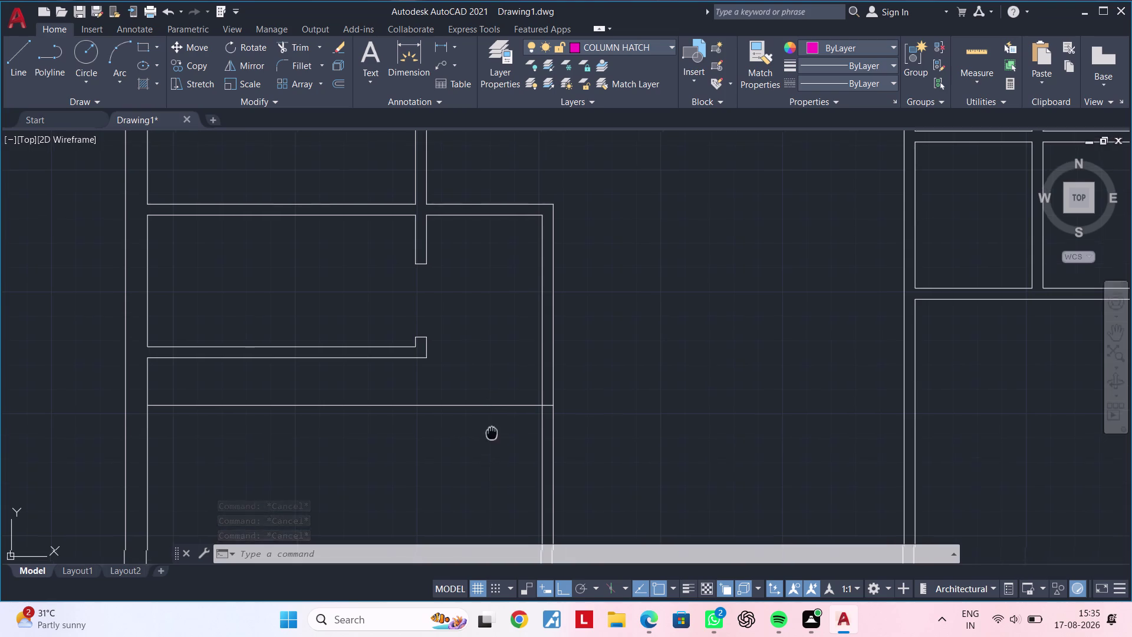
Trim the long line back to the right wall's thickness as a jamb line.
middle_drag(493, 432, 448, 424)
key(Escape)
key(Escape)
key(t)
key(r)
key(space)
drag(453, 417, 456, 378)
key(Escape)
scroll(up, 3)
middle_drag(479, 432, 413, 448)
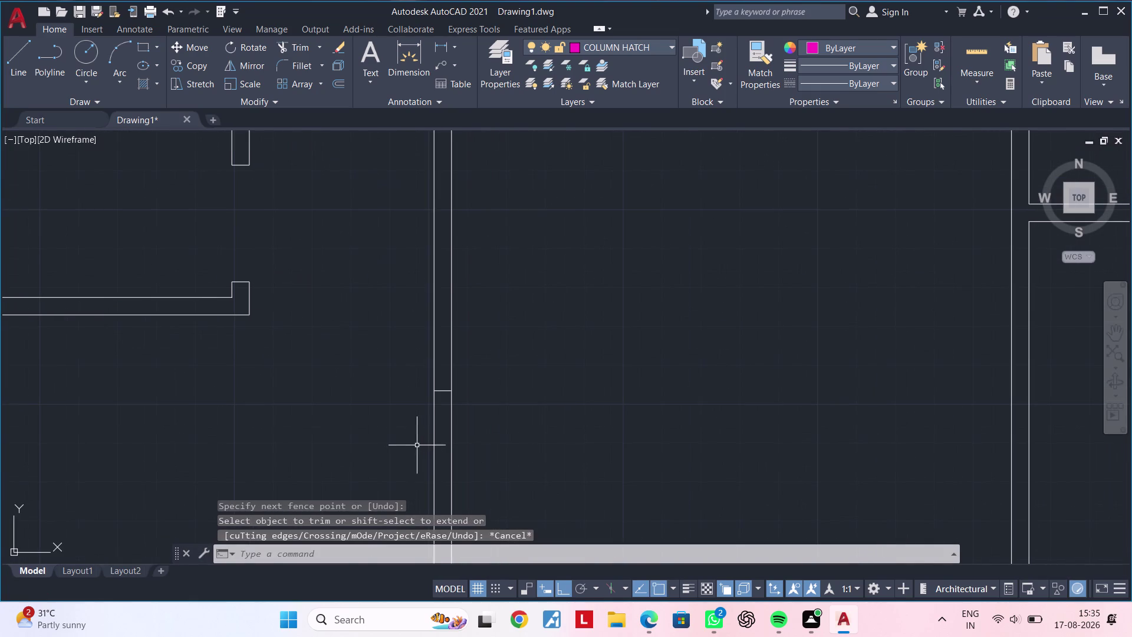
scroll(up, 3)
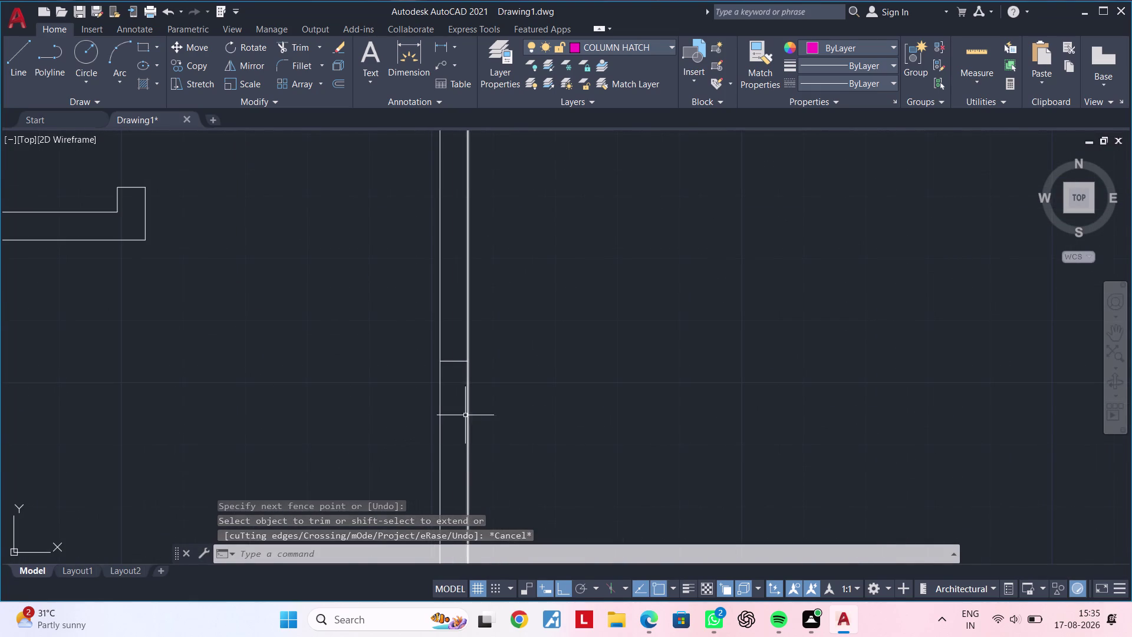
middle_drag(459, 417, 457, 454)
scroll(up, 3)
middle_drag(473, 422, 548, 421)
key(Escape)
key(Escape)
key(Escape)
key(Escape)
key(Escape)
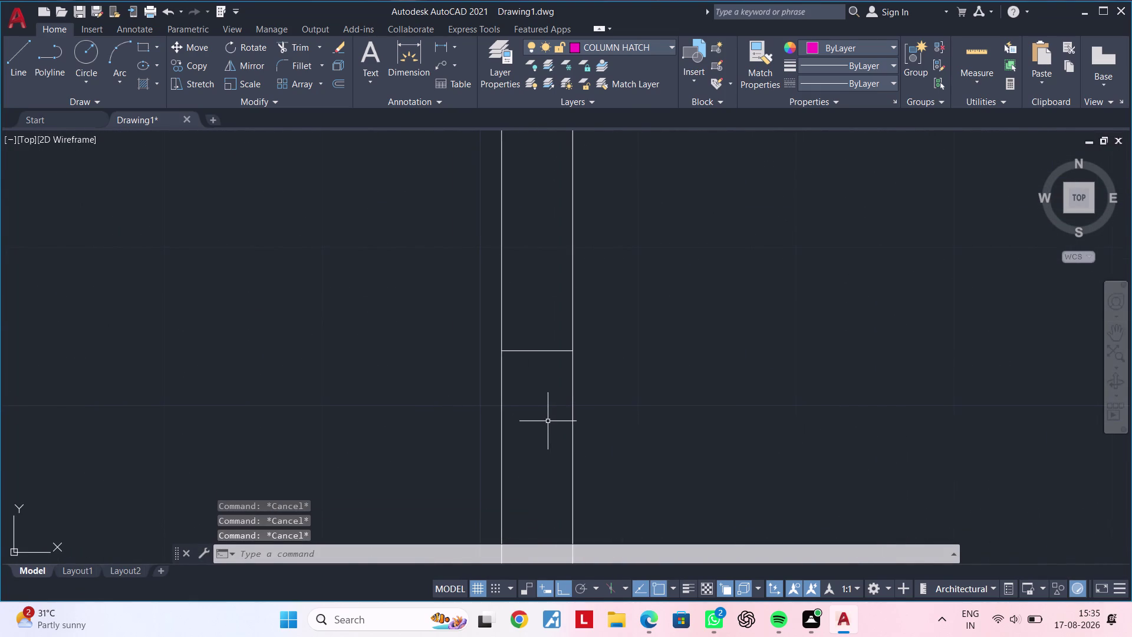
key(Escape)
key(Escape)
key(Escape)
key(Escape)
key(Escape)
key(Escape)
key(Escape)
key(Escape)
Offset the jamb line 3' along the wall to form the second jamb.
text(OF)
key(space)
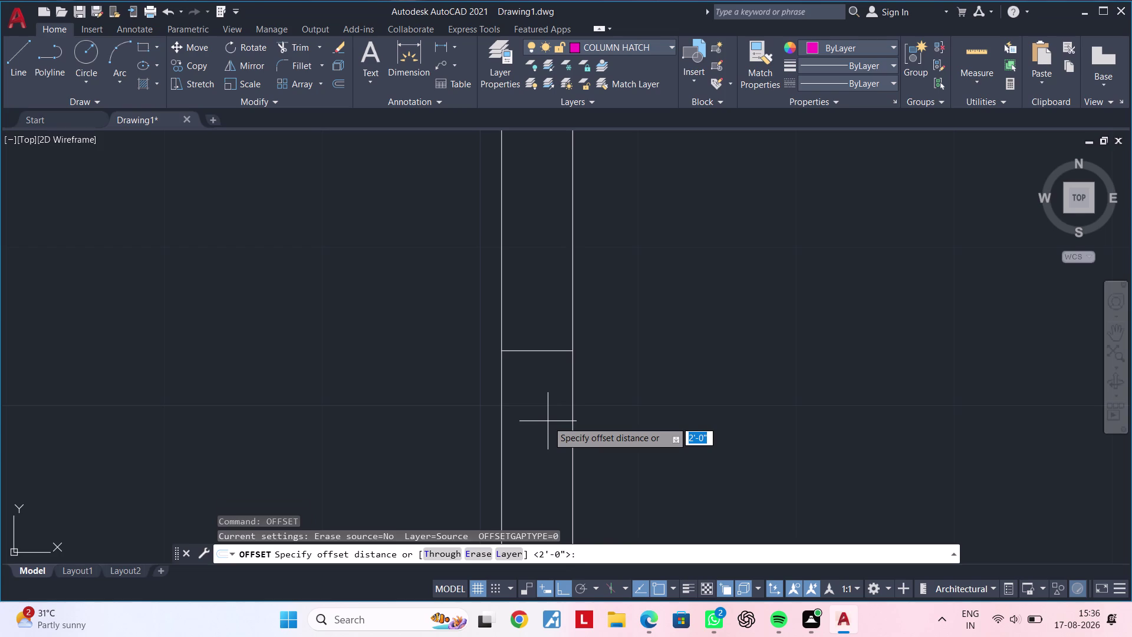
text(3')
key(Return)
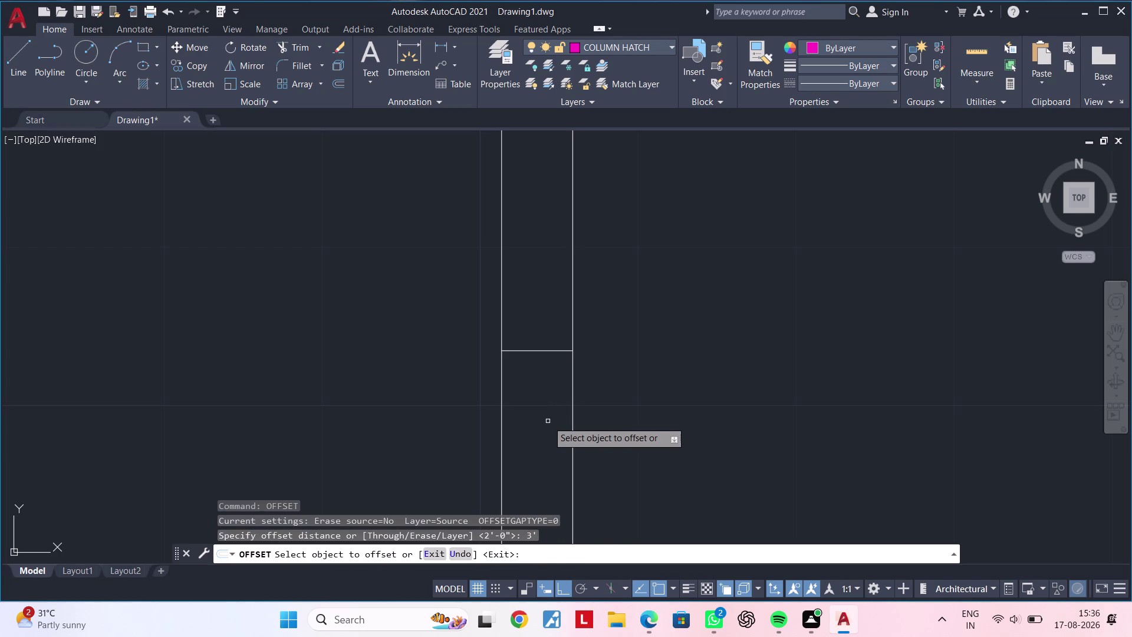
click(540, 347)
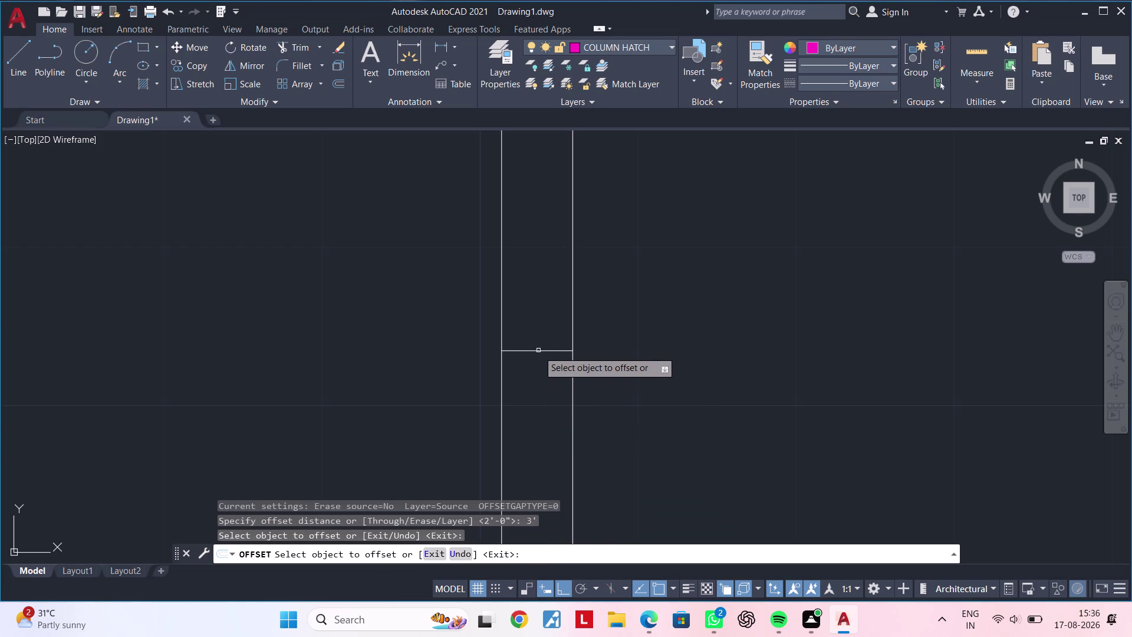
click(537, 350)
scroll(down, 3)
middle_drag(539, 438, 557, 337)
scroll(down, 3)
middle_drag(579, 461, 596, 322)
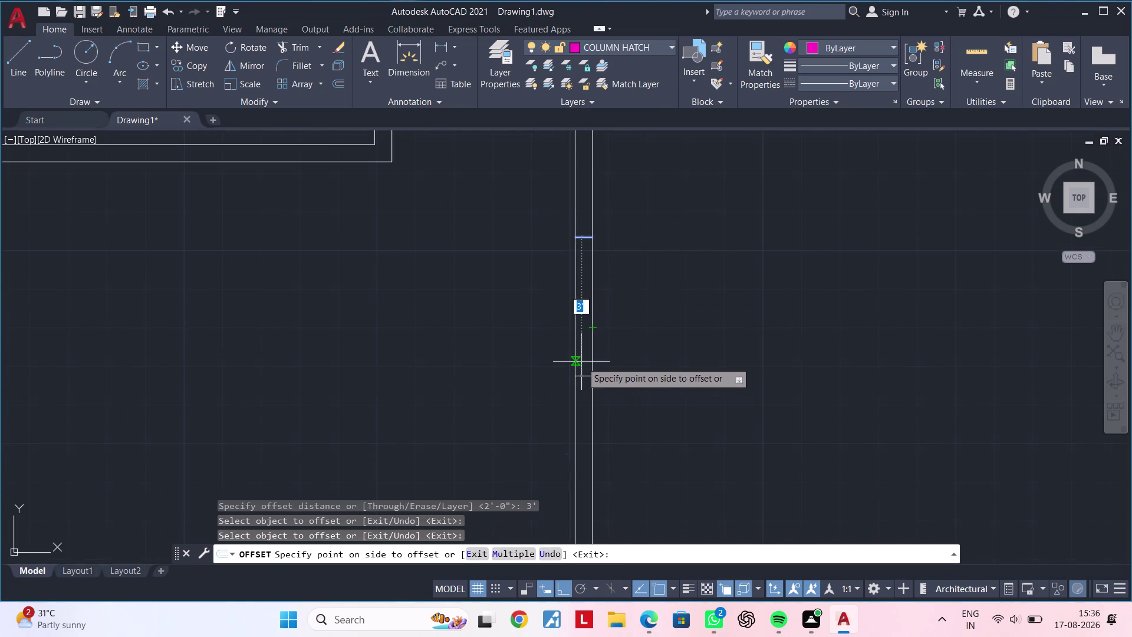
click(583, 361)
key(Escape)
key(Escape)
key(Escape)
Trim the wall lines between the two jambs to open the 3' doorway.
text(TR)
key(space)
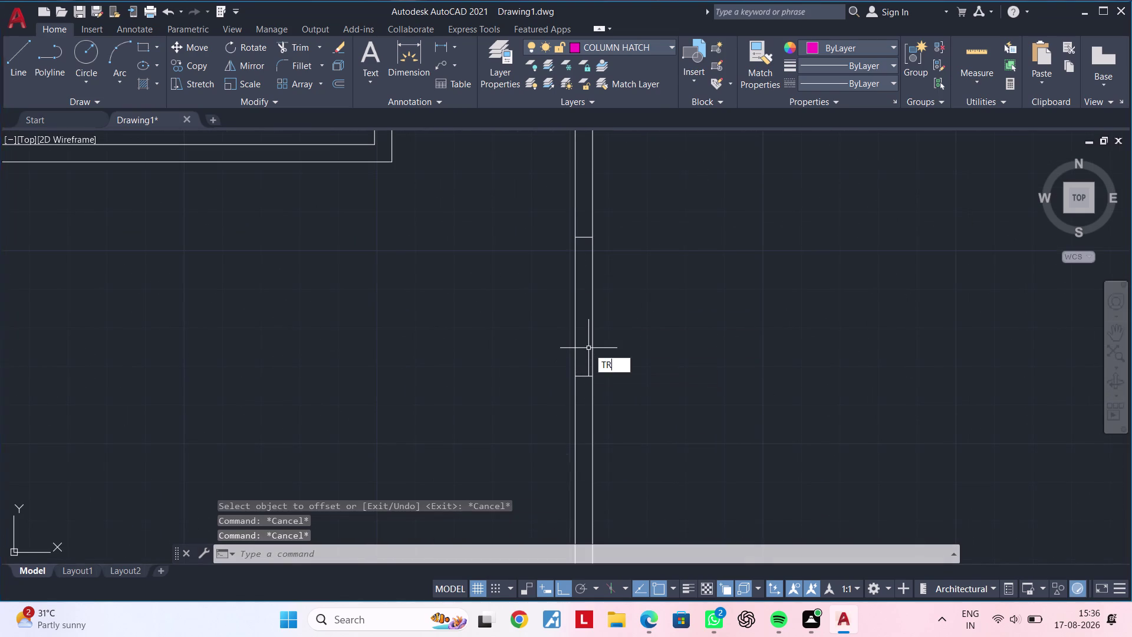
drag(617, 323, 555, 329)
scroll(down, 3)
middle_drag(537, 325, 538, 448)
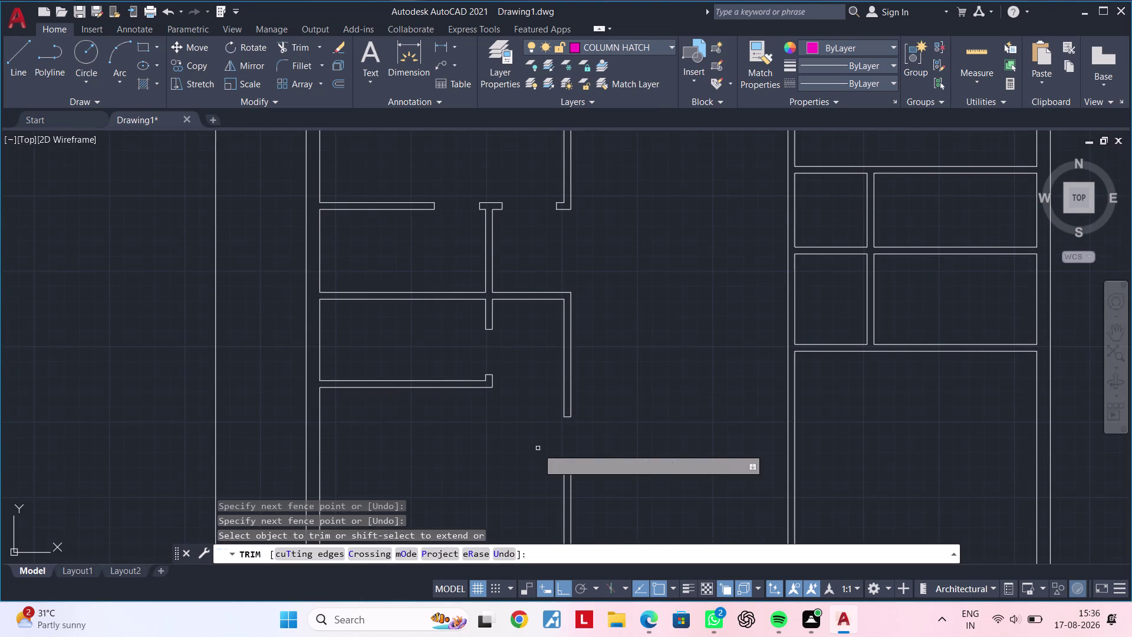
key(Escape)
key(Escape)
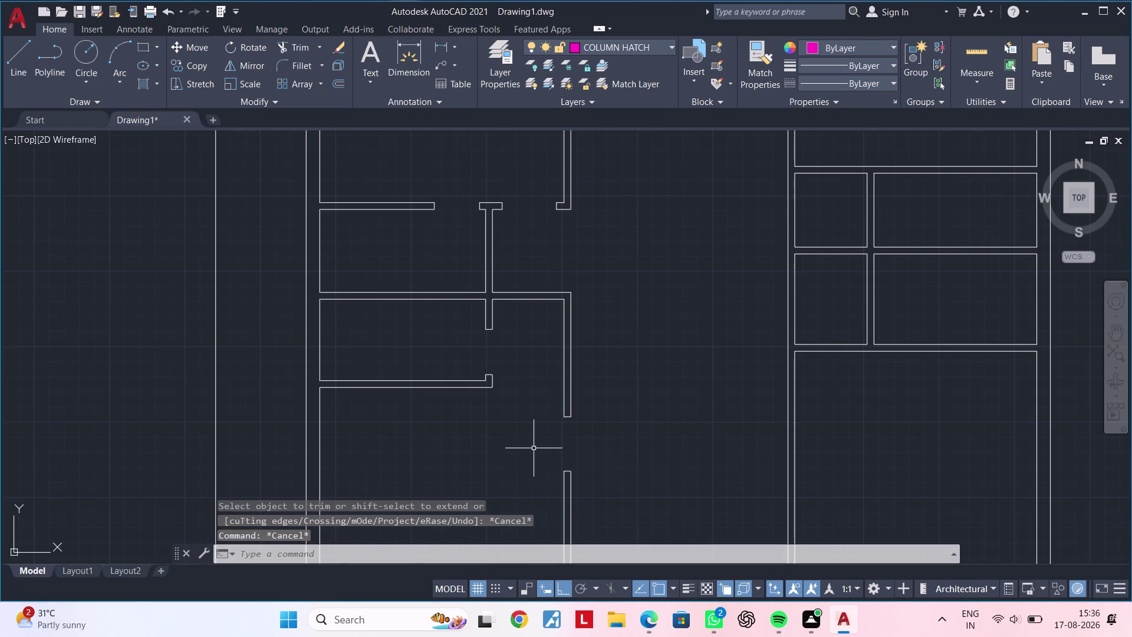
Cancel the unfinished line and survey the central and upper rooms.
middle_drag(533, 448, 497, 414)
key(Escape)
scroll(up, 3)
scroll(down, 3)
middle_drag(617, 392, 613, 392)
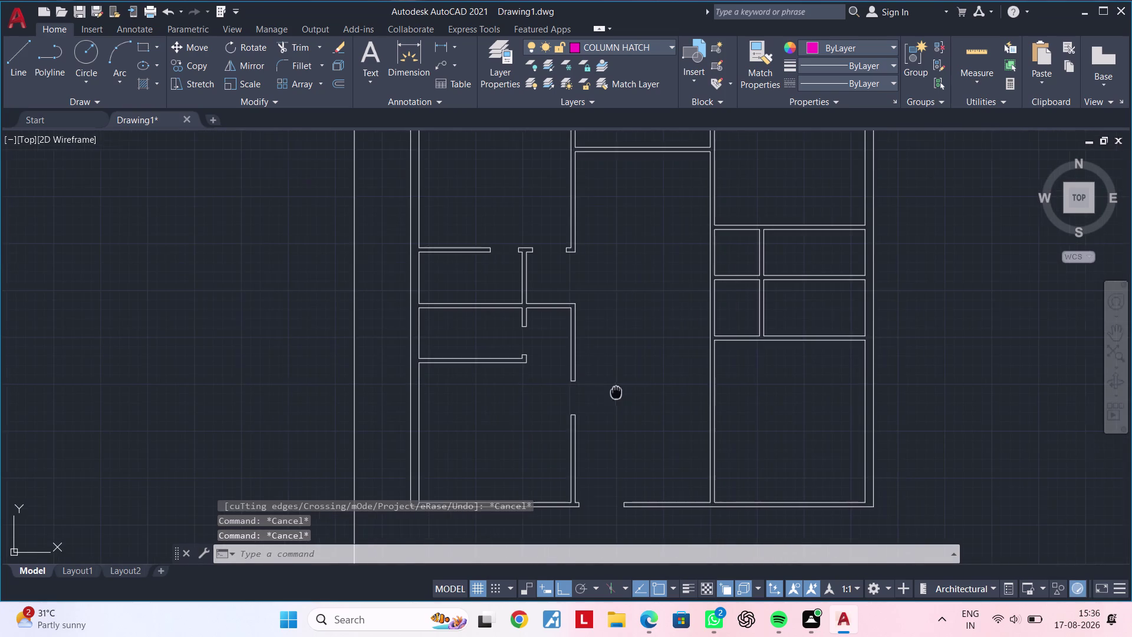
middle_drag(612, 392, 426, 395)
middle_drag(488, 378, 529, 265)
middle_drag(523, 279, 490, 400)
scroll(down, 3)
middle_drag(504, 376, 454, 410)
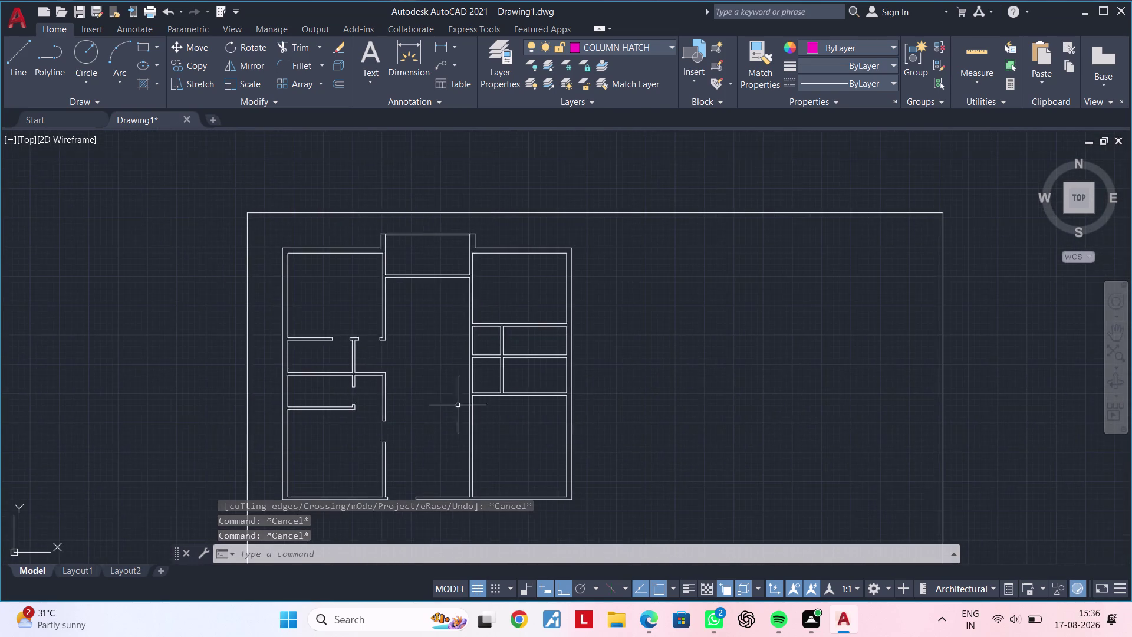
scroll(up, 3)
middle_drag(506, 319, 593, 446)
scroll(down, 3)
middle_drag(565, 412, 652, 392)
scroll(up, 3)
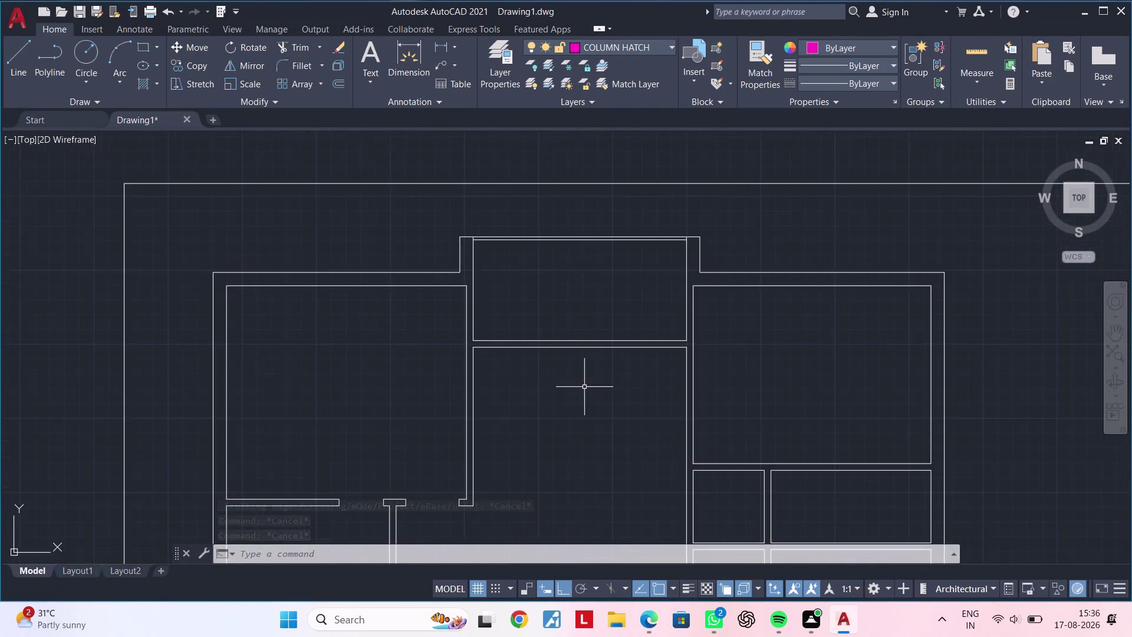
middle_drag(588, 395, 548, 418)
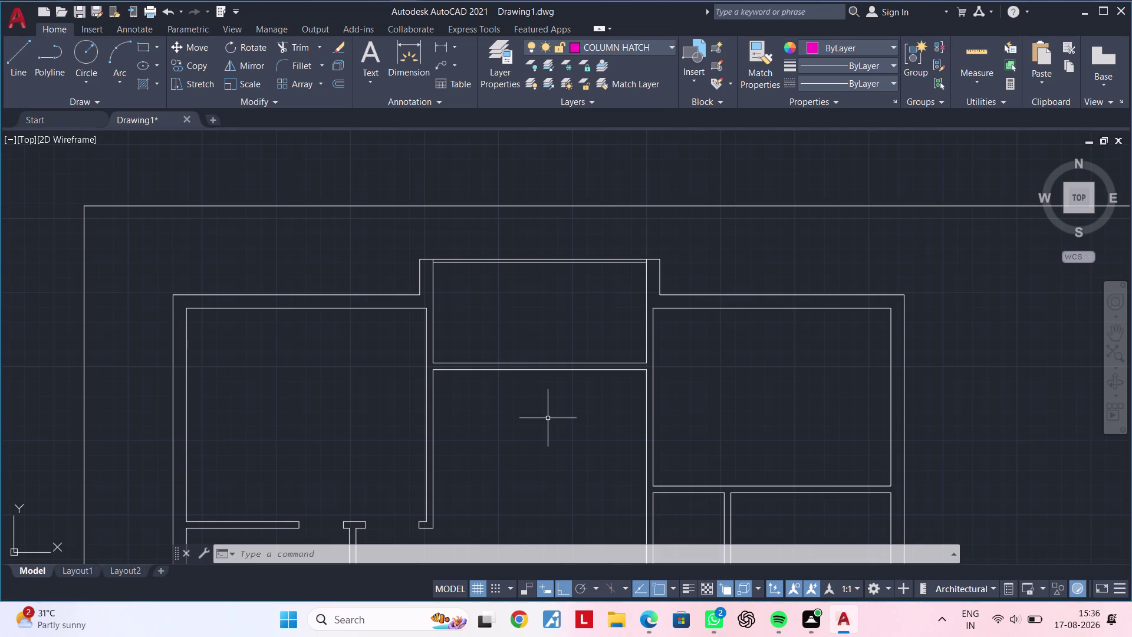
Clear running commands and bring the columns beside the right-hand rooms into view.
key(Escape)
key(Escape)
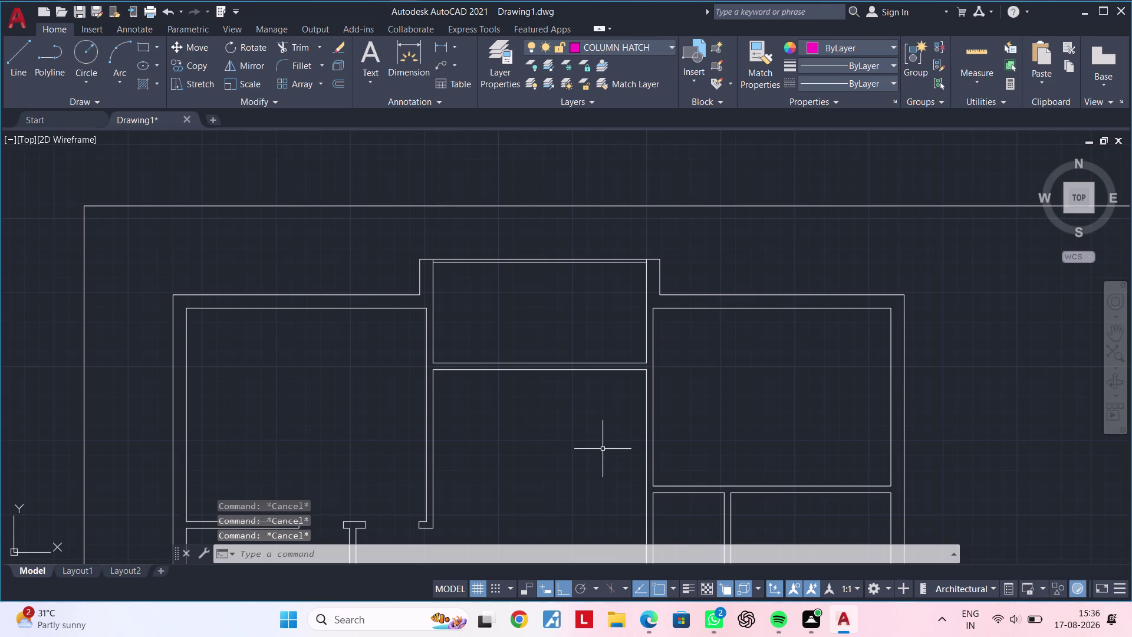
middle_drag(590, 424, 590, 366)
middle_drag(754, 425, 744, 383)
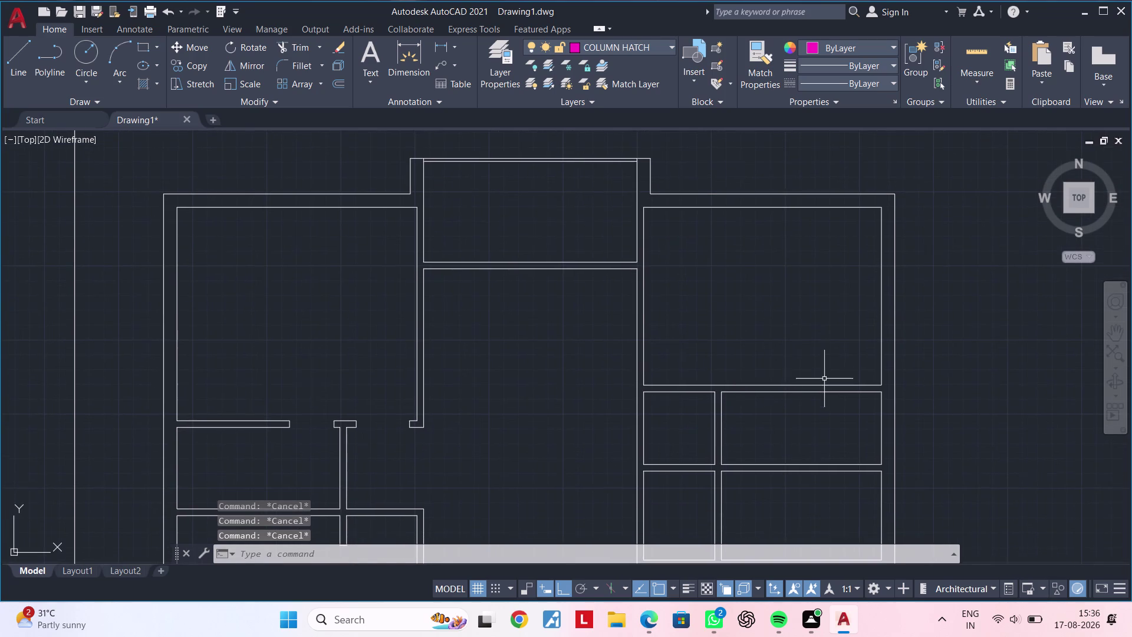
scroll(down, 3)
middle_drag(803, 388, 888, 366)
scroll(down, 3)
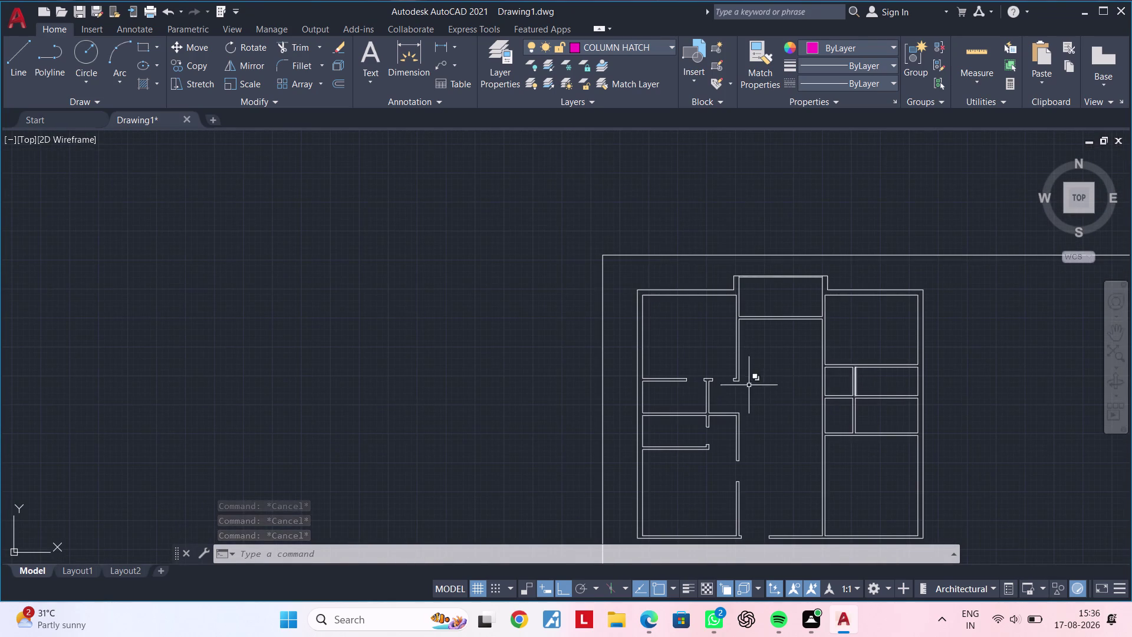
middle_drag(718, 385, 1037, 369)
middle_drag(649, 368, 990, 316)
middle_drag(599, 346, 839, 339)
scroll(up, 3)
middle_drag(496, 306, 629, 327)
middle_drag(619, 308, 625, 352)
key(Escape)
key(Escape)
key(Escape)
key(Escape)
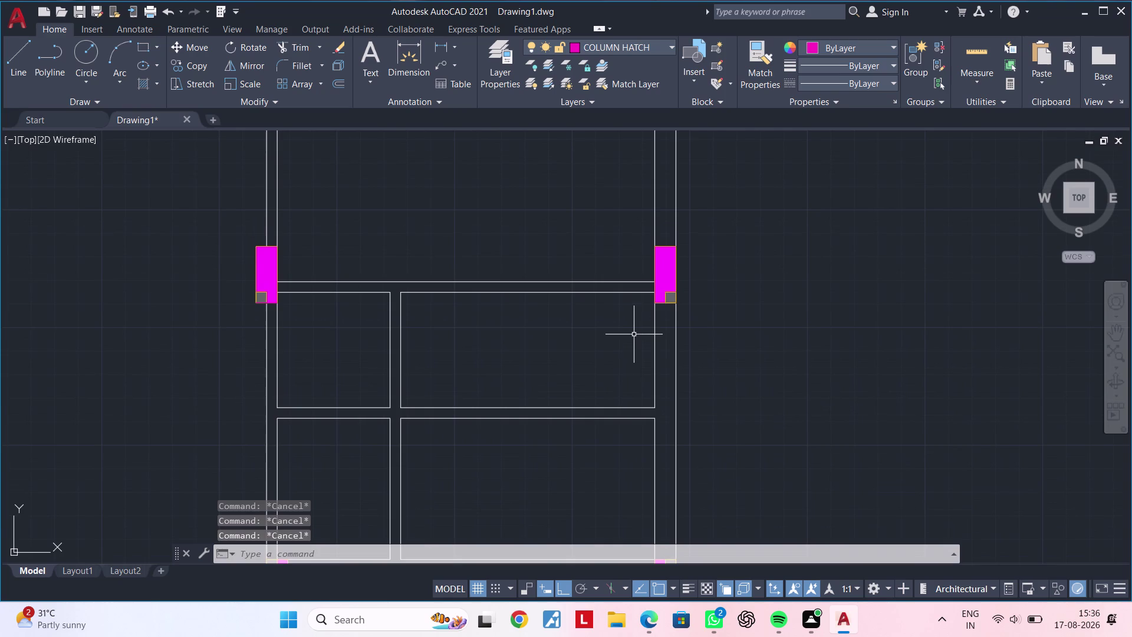
Start a line with L, then cancel it without drawing anything.
text(L)
key(space)
scroll(up, 3)
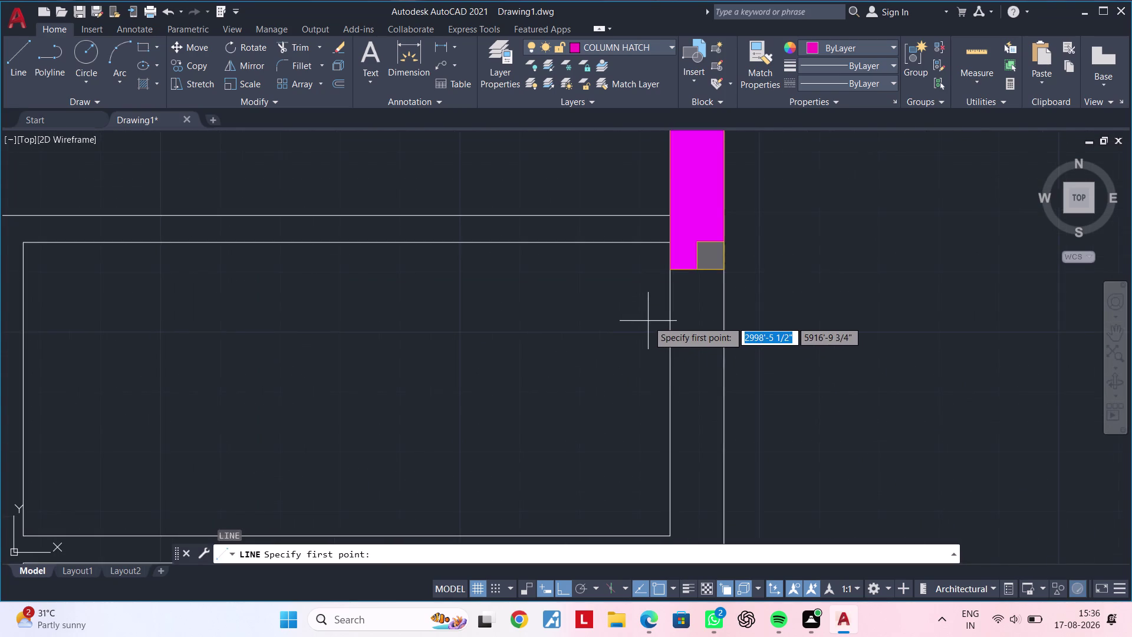
scroll(down, 3)
scroll(up, 3)
key(Escape)
key(Escape)
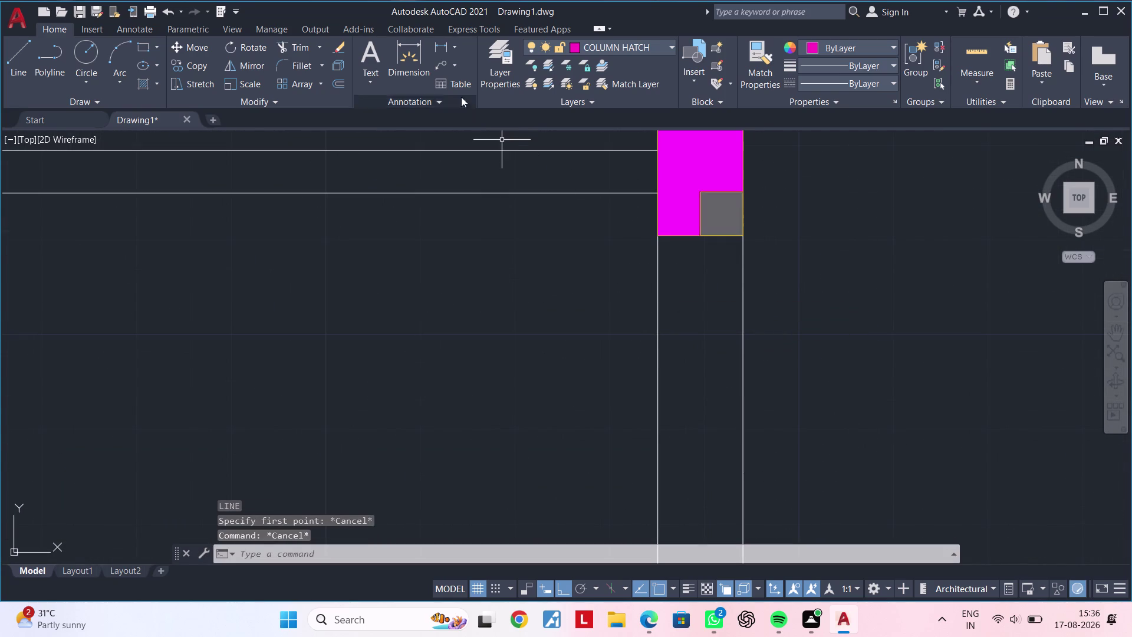
Start a linear dimension from the Annotation panel beside the columns.
click(444, 45)
scroll(down, 3)
middle_drag(440, 290, 565, 290)
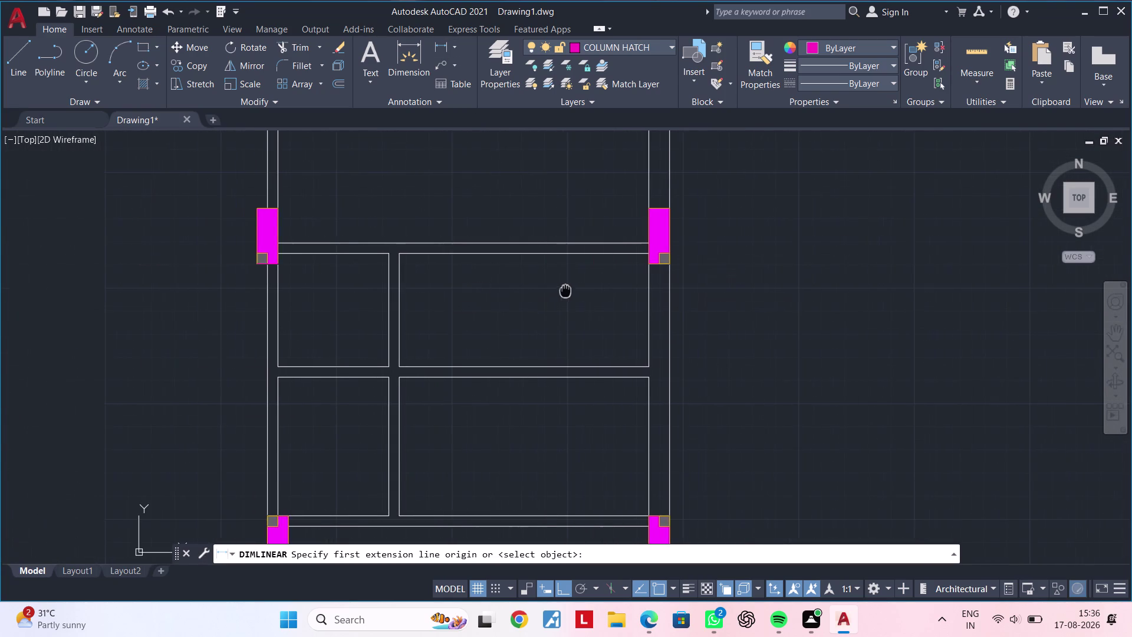
Preview a linear dimension from the upper column corner to the wall line, then cancel it.
middle_drag(564, 290, 566, 291)
middle_drag(571, 291, 620, 291)
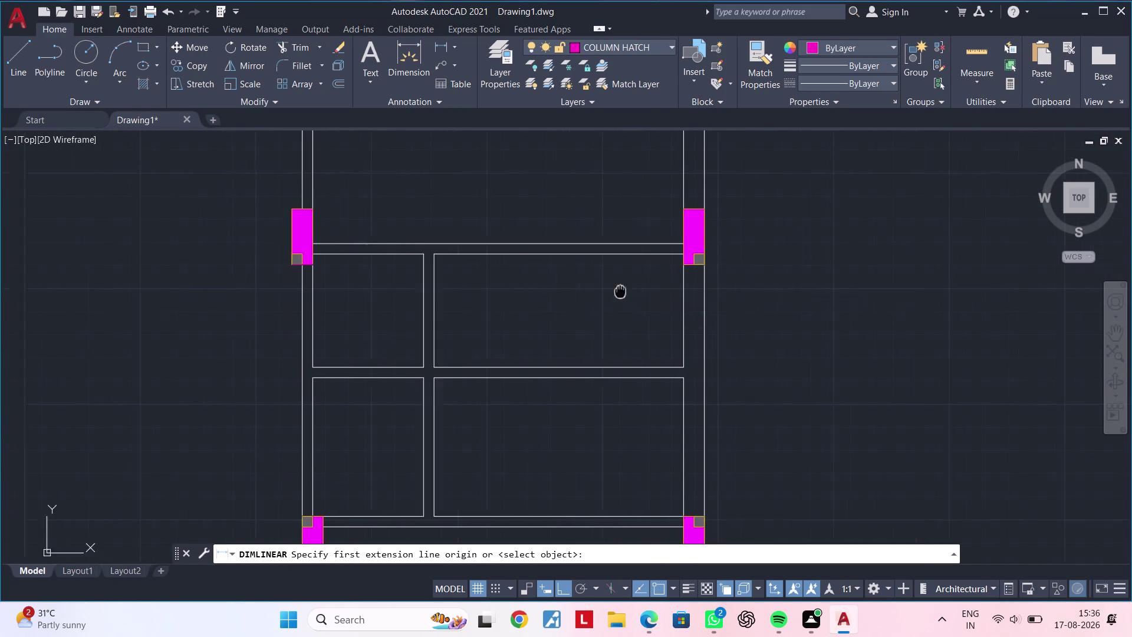
middle_drag(620, 291, 689, 291)
scroll(up, 3)
scroll(up, 3)
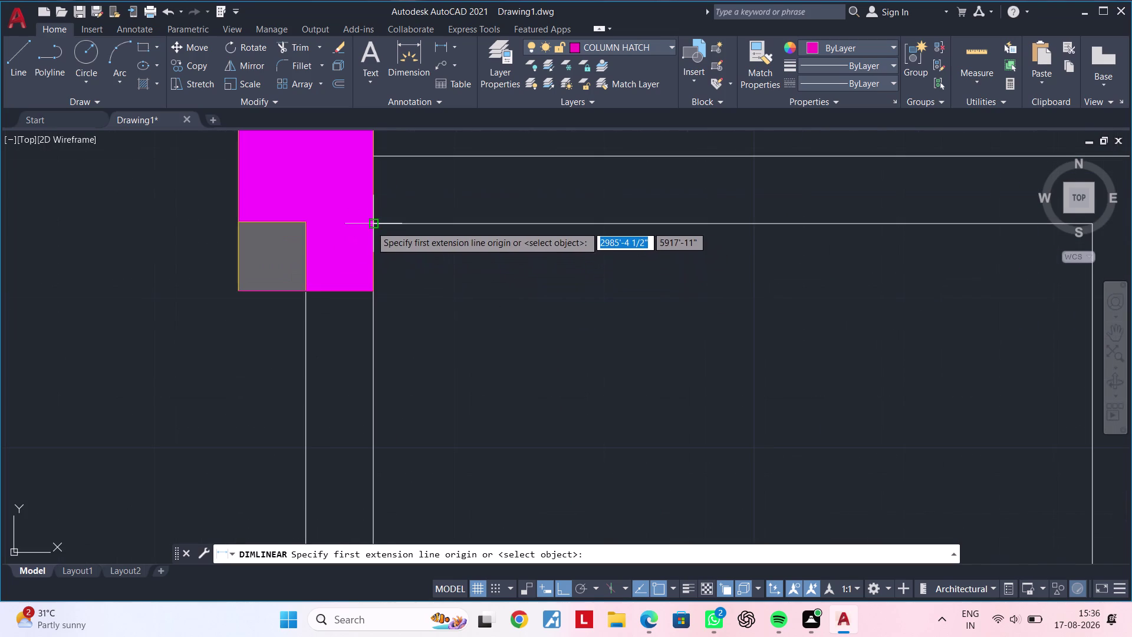
click(373, 225)
click(372, 290)
scroll(down, 3)
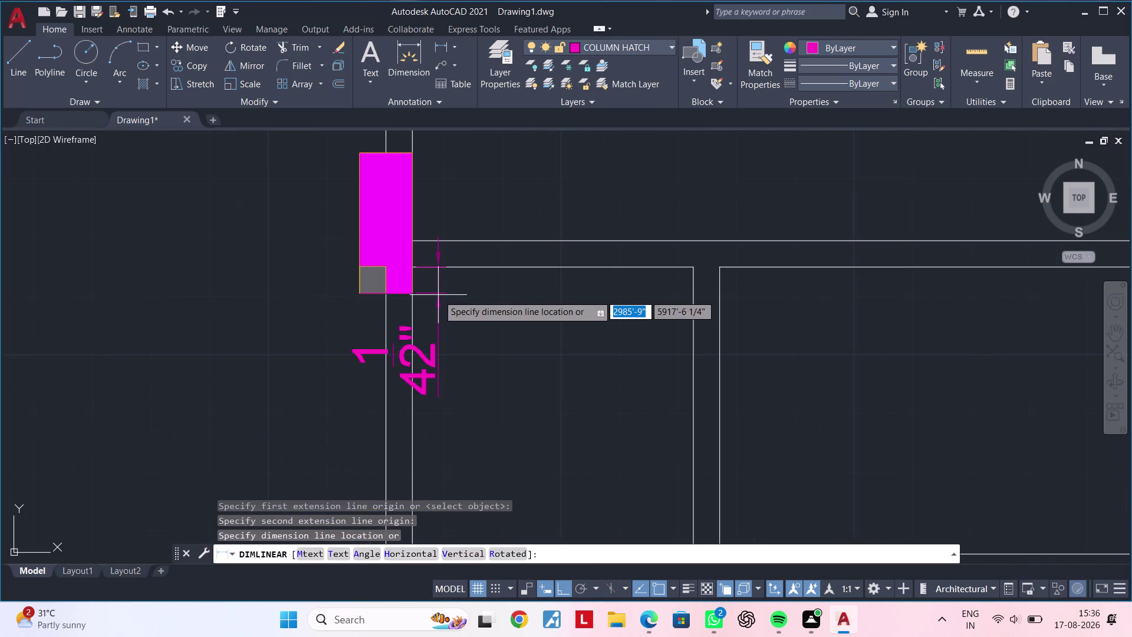
key(Escape)
key(Escape)
scroll(down, 3)
middle_drag(786, 321, 525, 322)
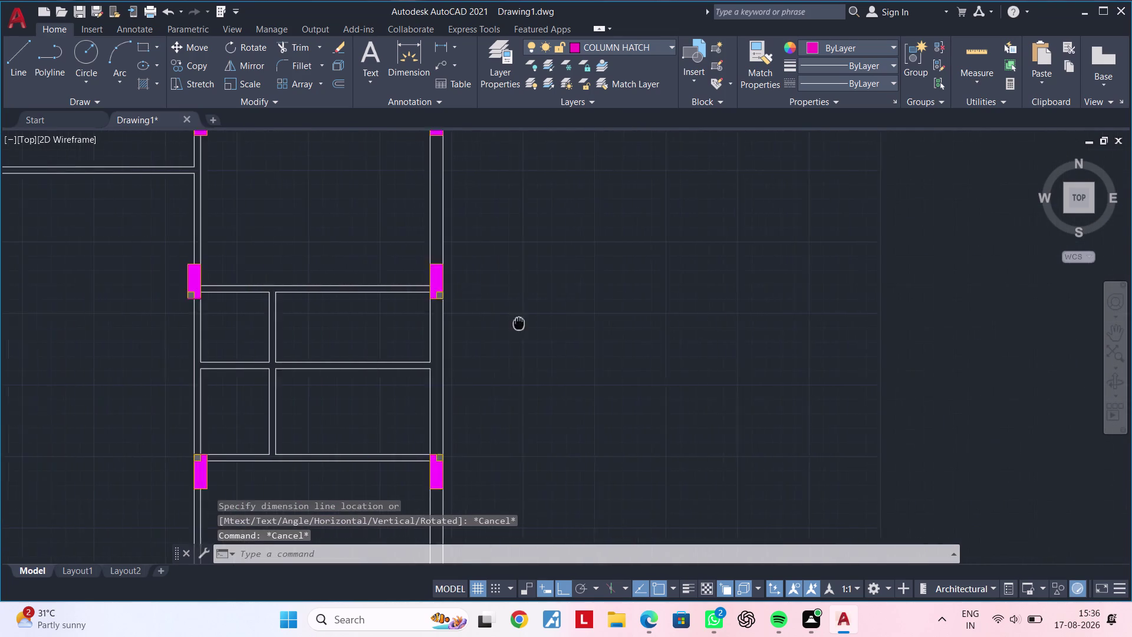
Look across the plan and over the small right-hand rooms.
middle_drag(526, 322, 477, 322)
scroll(down, 3)
middle_drag(882, 320, 383, 309)
scroll(down, 3)
middle_drag(813, 339, 393, 329)
scroll(up, 3)
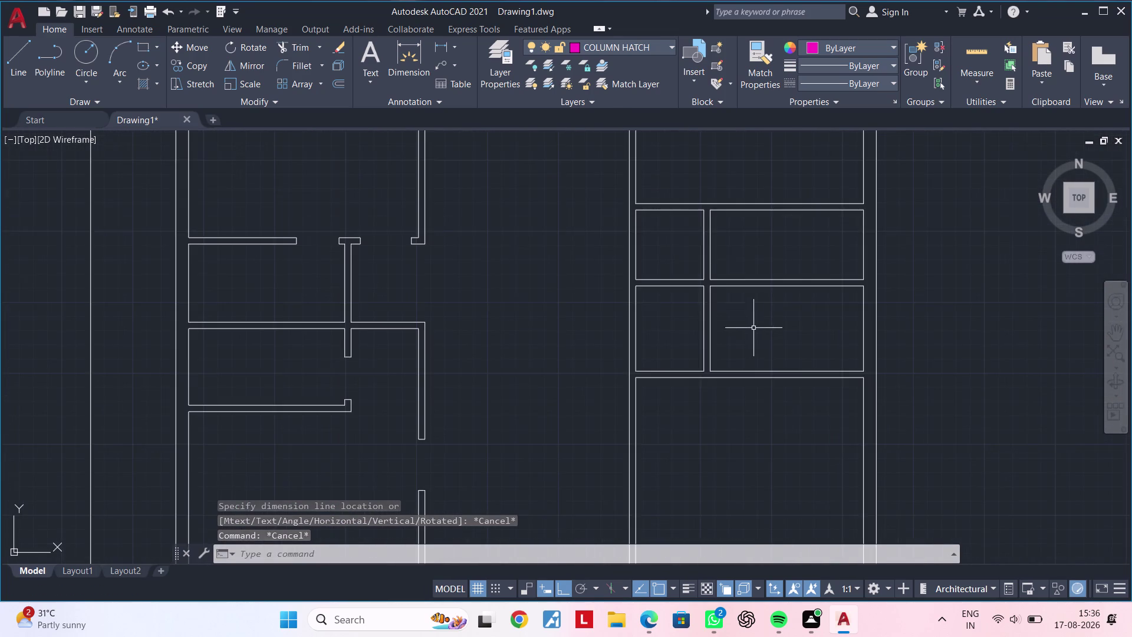
scroll(up, 3)
middle_drag(671, 232, 692, 358)
middle_drag(646, 337, 534, 373)
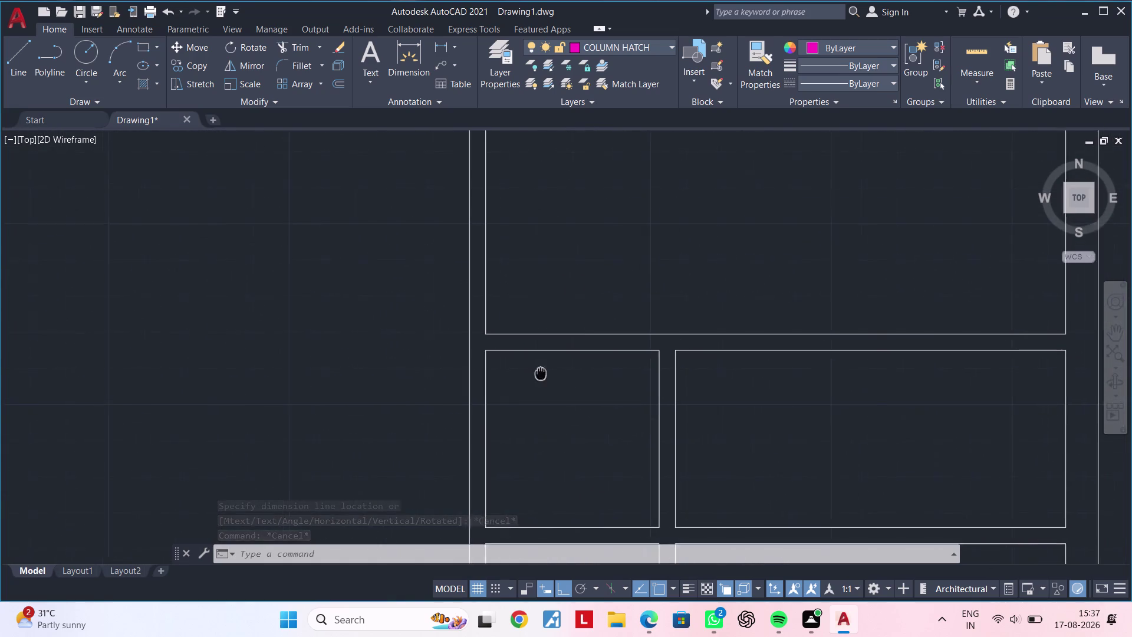
middle_drag(534, 374, 621, 338)
scroll(down, 3)
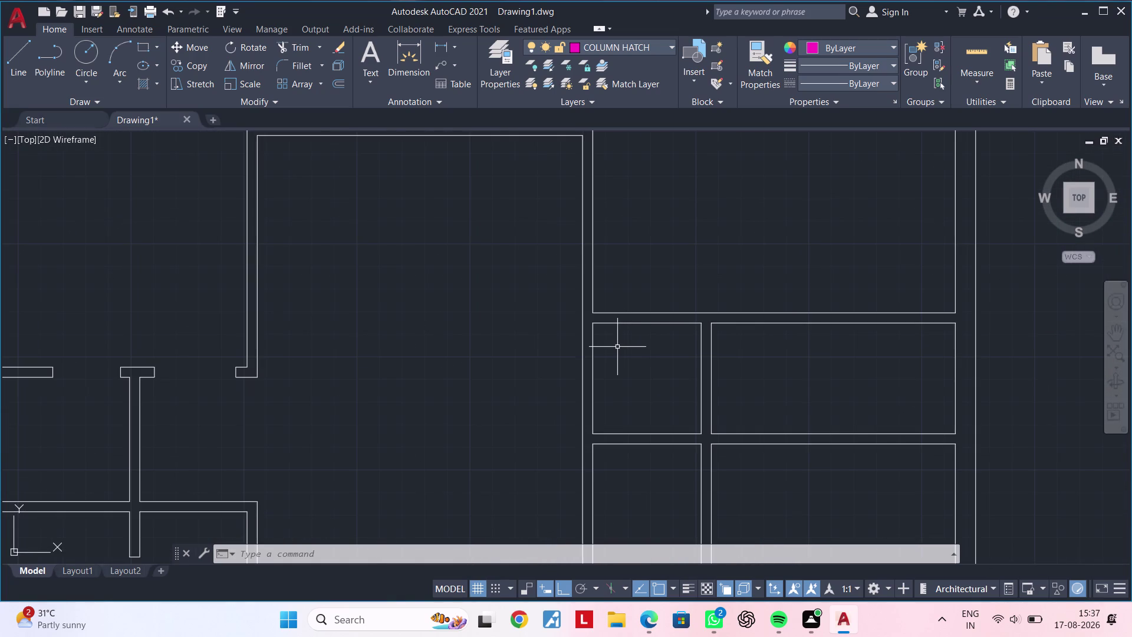
Clear any running command and zoom out to survey the full plan and hatched columns.
key(Escape)
key(Escape)
key(Escape)
scroll(down, 3)
scroll(down, 3)
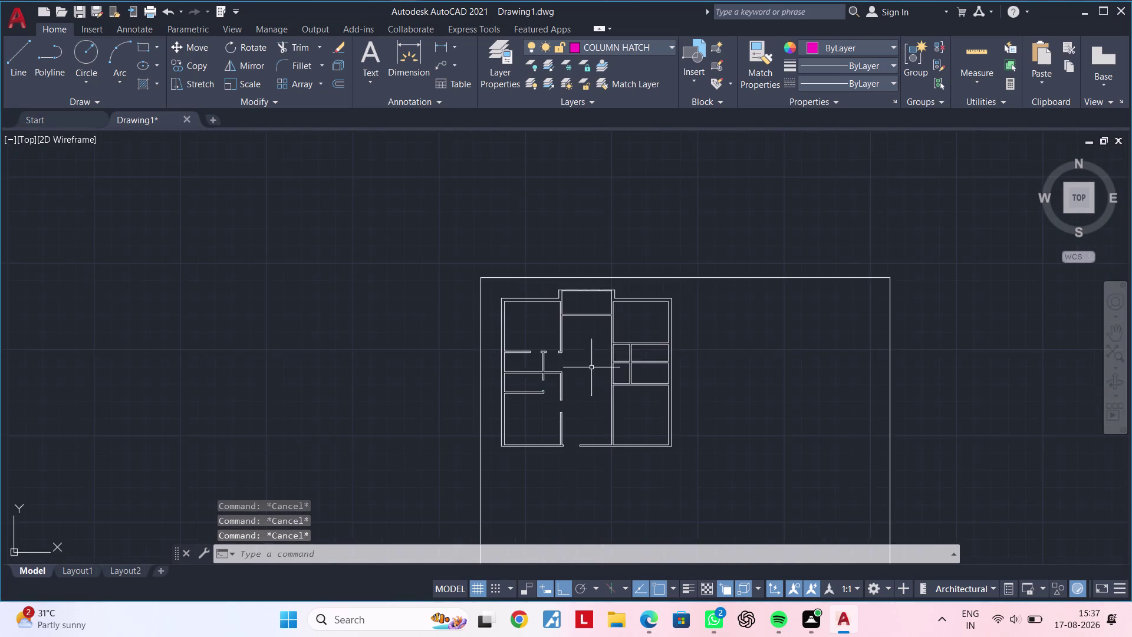
middle_drag(525, 375, 947, 333)
scroll(down, 3)
scroll(up, 3)
middle_drag(819, 353, 901, 351)
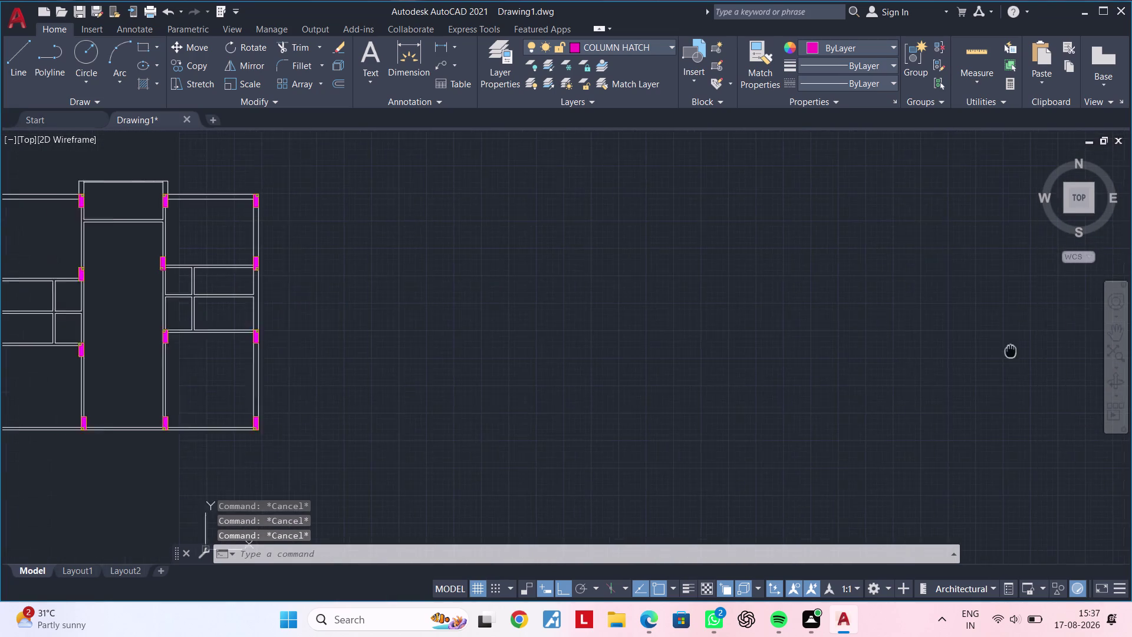
middle_drag(901, 351, 496, 357)
middle_drag(971, 353, 754, 372)
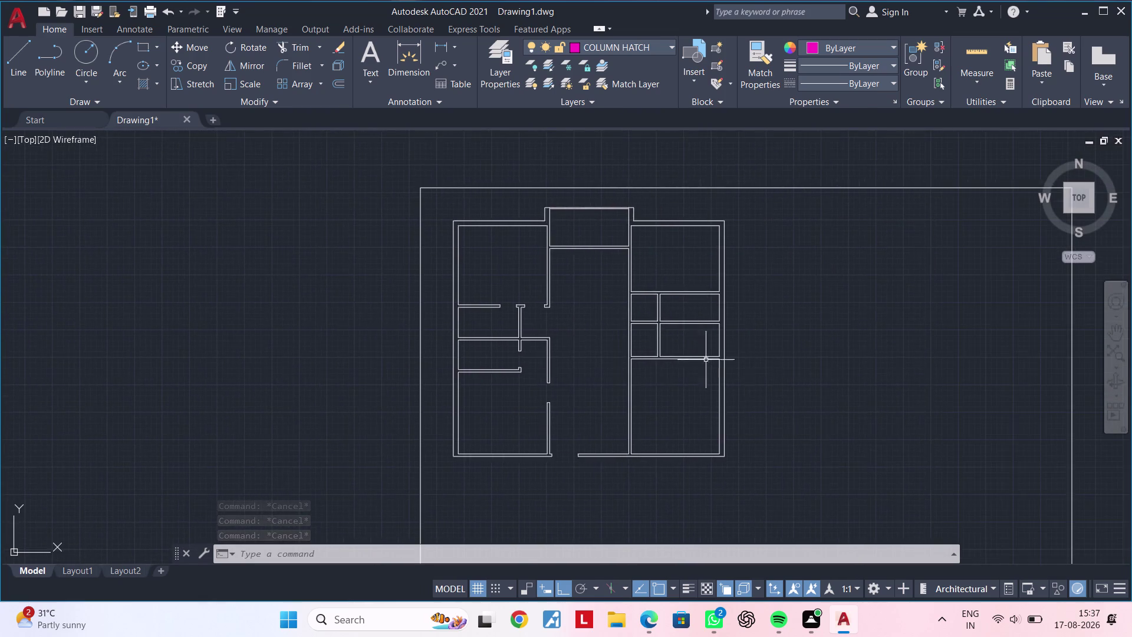
scroll(up, 3)
scroll(down, 3)
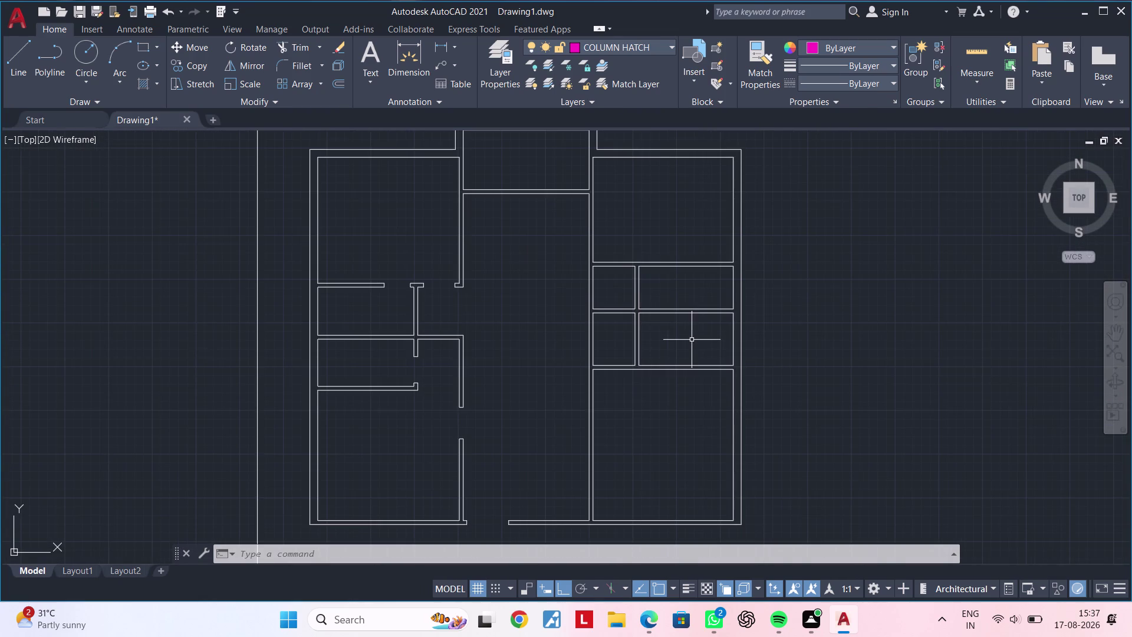
Zoom in on the small right-hand rooms and enter EX to start EXTEND.
middle_drag(610, 285, 605, 329)
scroll(up, 3)
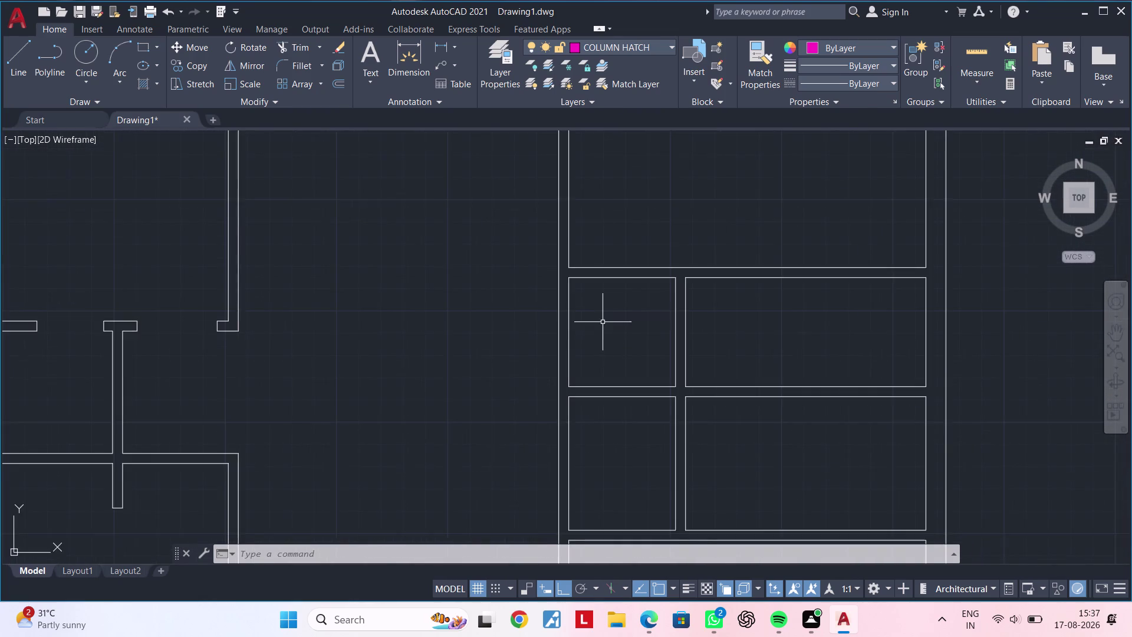
middle_drag(603, 322, 589, 372)
scroll(up, 3)
key(e)
text(X)
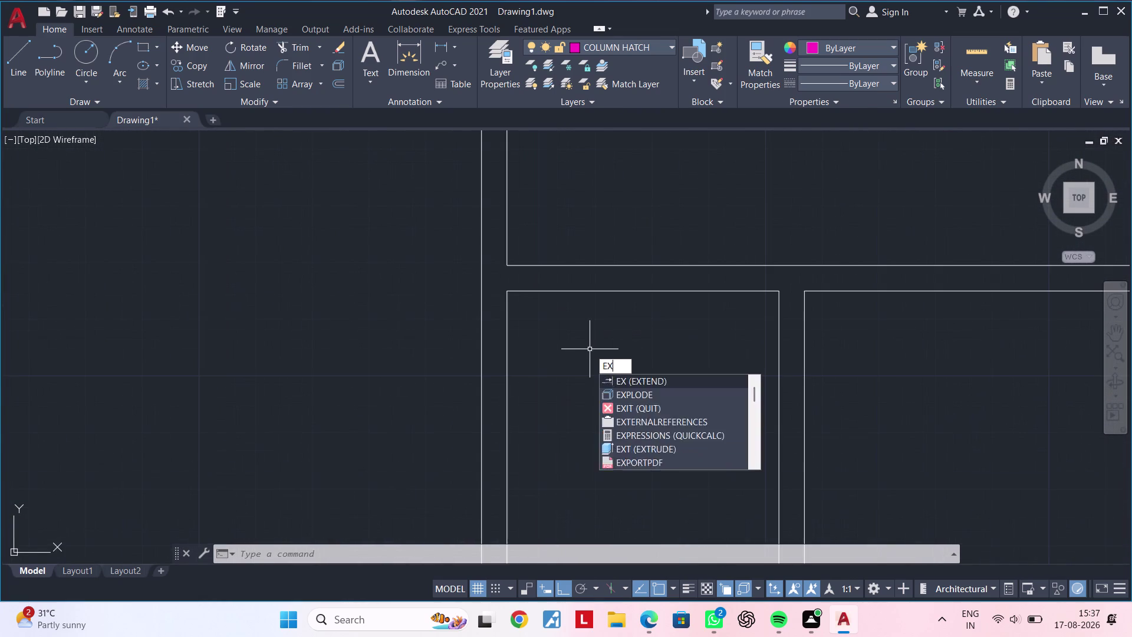
key(space)
click(576, 291)
scroll(down, 3)
middle_drag(577, 346, 578, 344)
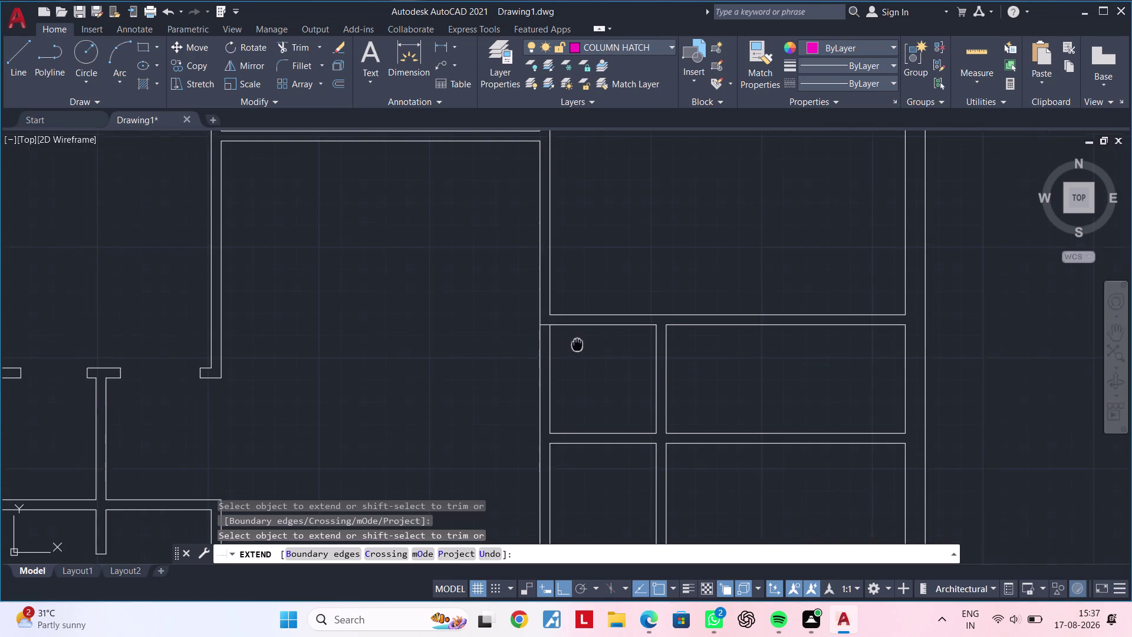
middle_drag(577, 343, 586, 311)
click(579, 398)
middle_drag(597, 331, 594, 342)
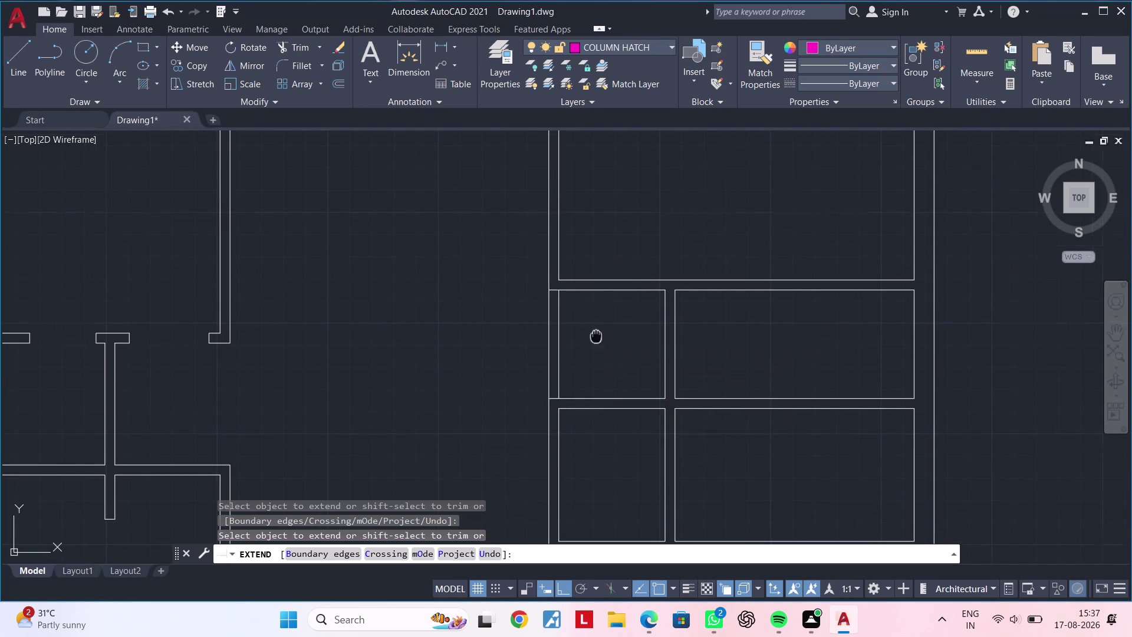
middle_drag(594, 342, 580, 393)
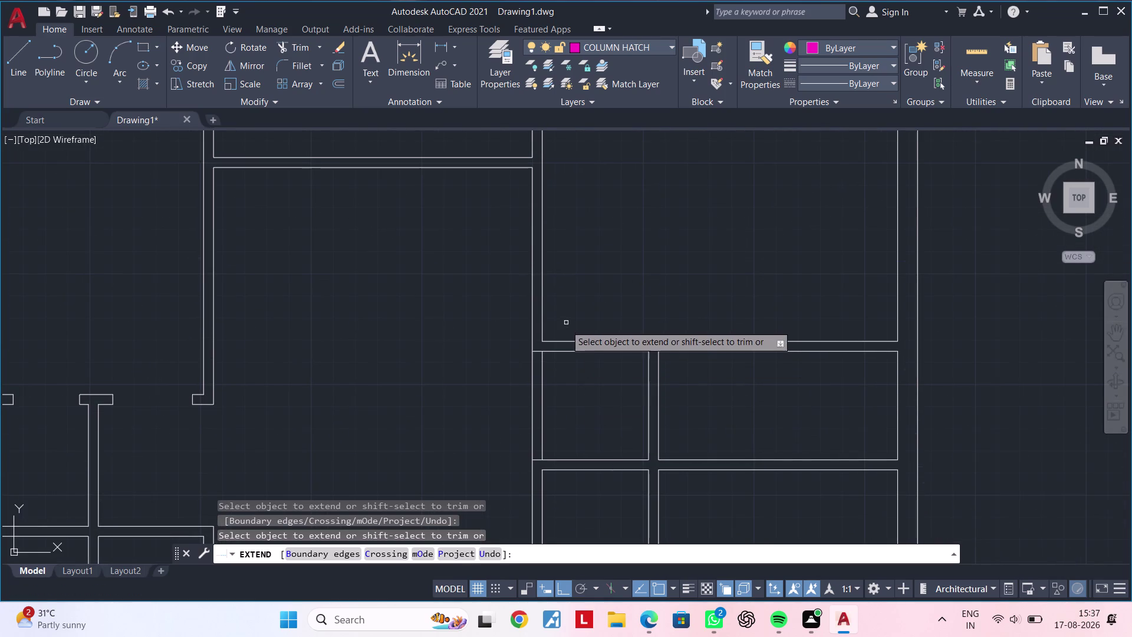
click(560, 340)
key(Escape)
key(Escape)
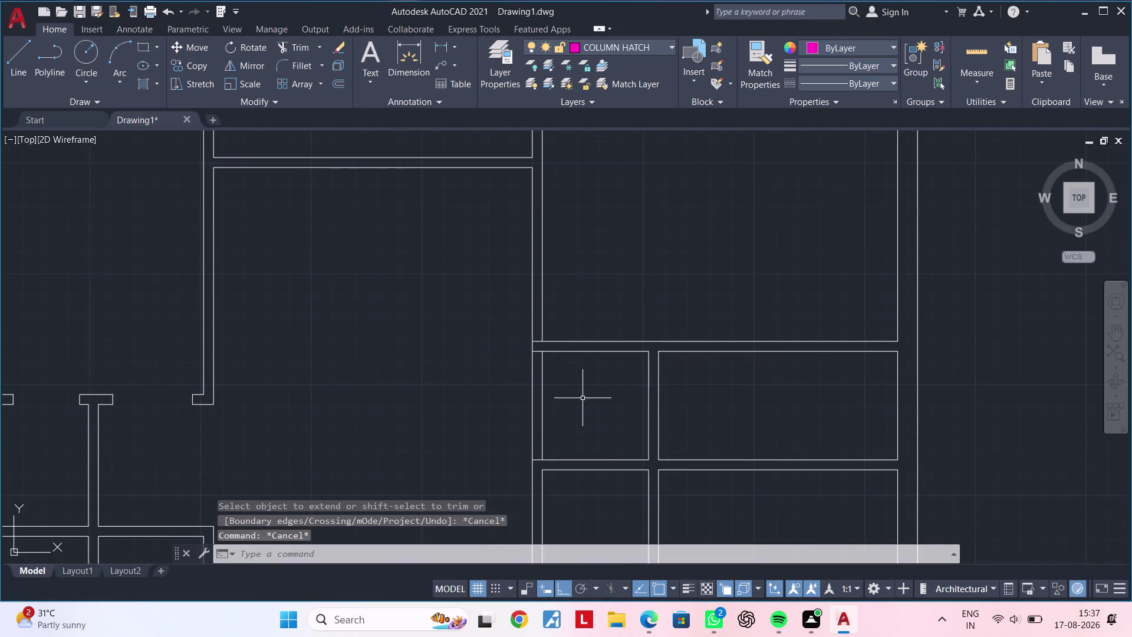
middle_drag(595, 388, 512, 413)
key(Escape)
key(Escape)
middle_drag(514, 406, 558, 376)
key(Escape)
key(Escape)
key(Escape)
key(Escape)
key(Escape)
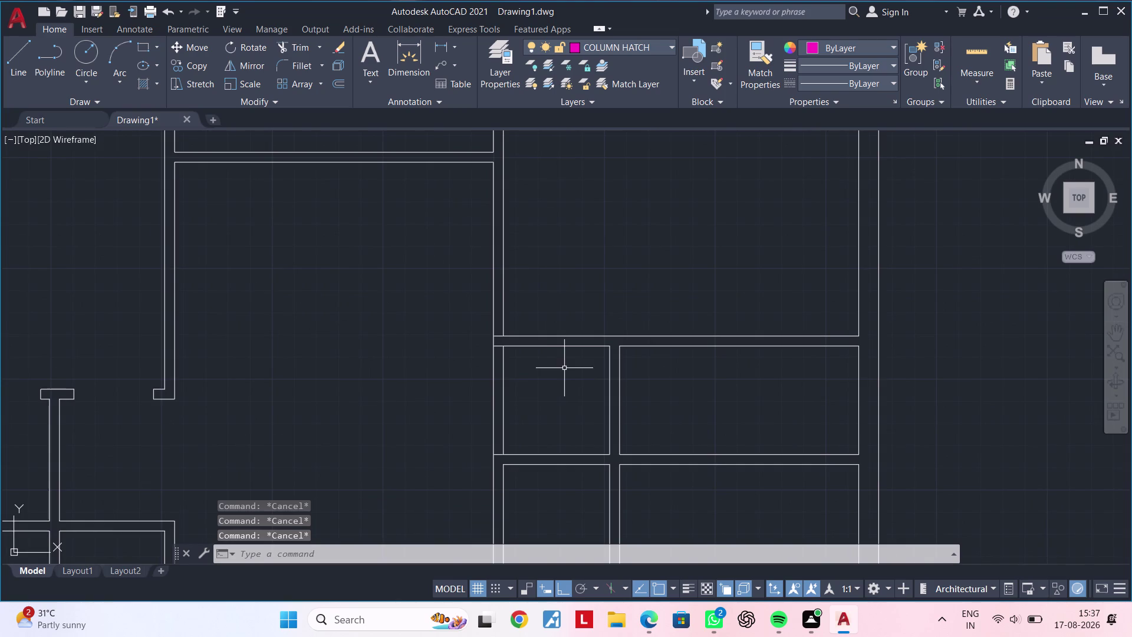
scroll(down, 3)
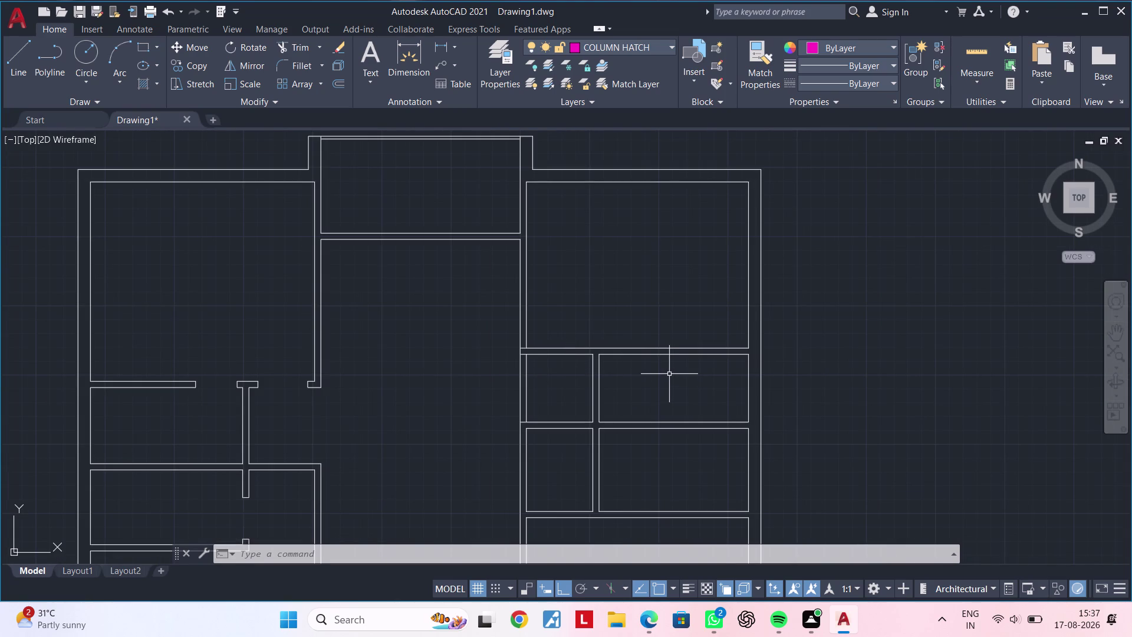
Offset the wall line 1'4.5" into the small room.
key(Escape)
key(Escape)
text(OF 1)
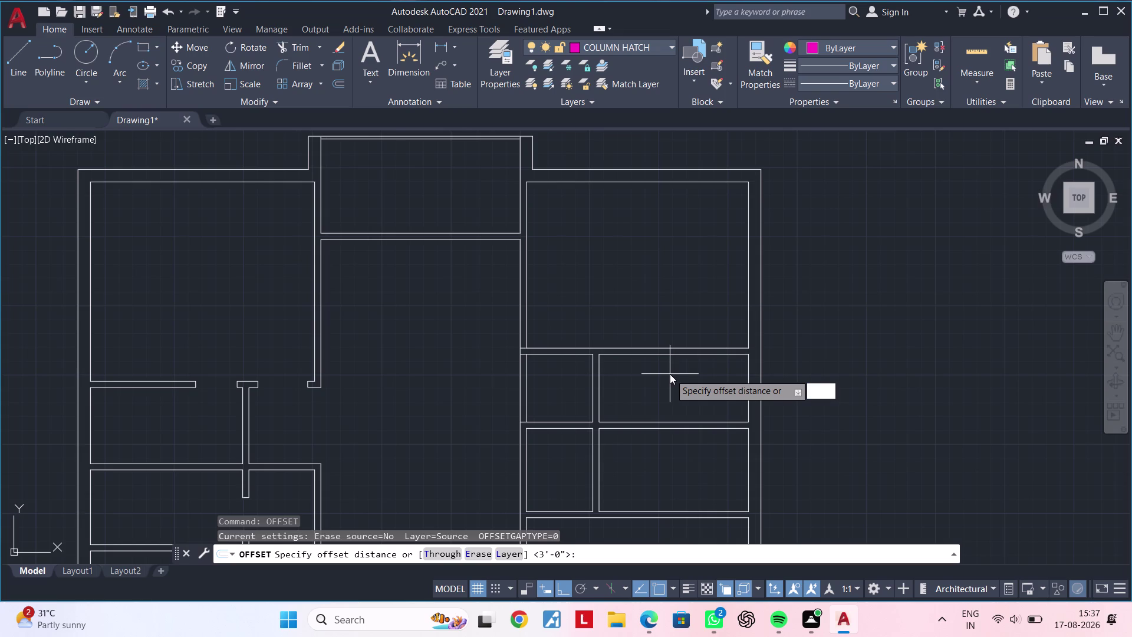
text('4.5)
text(")
key(Return)
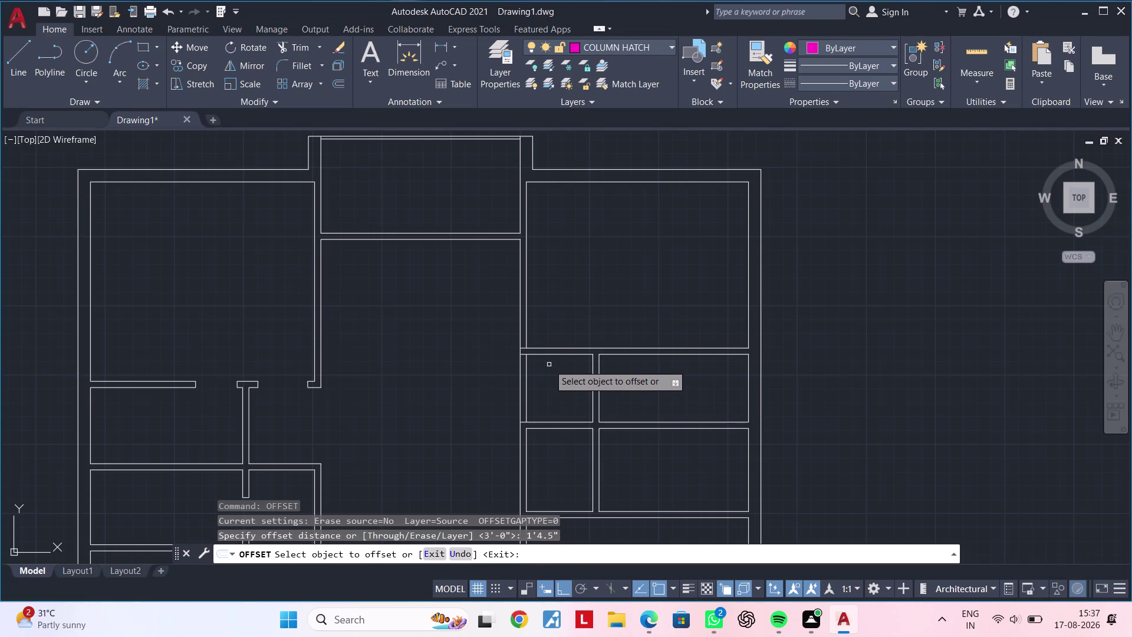
scroll(up, 3)
click(554, 350)
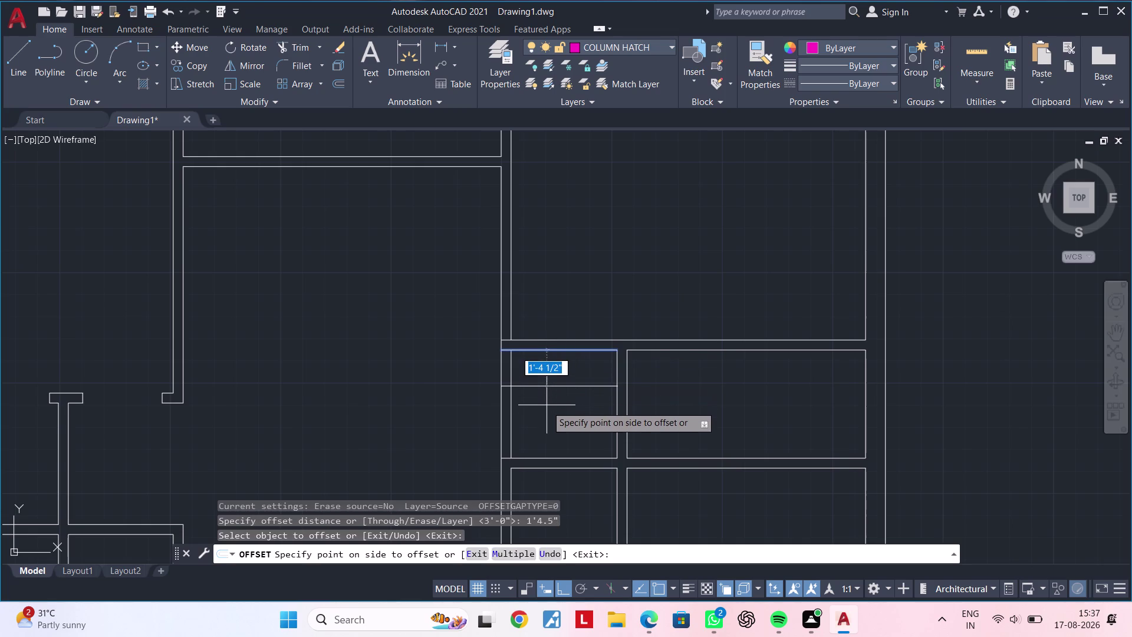
click(547, 405)
key(Escape)
key(Escape)
key(Escape)
Trim away the excess piece of the new offset line.
text(TR)
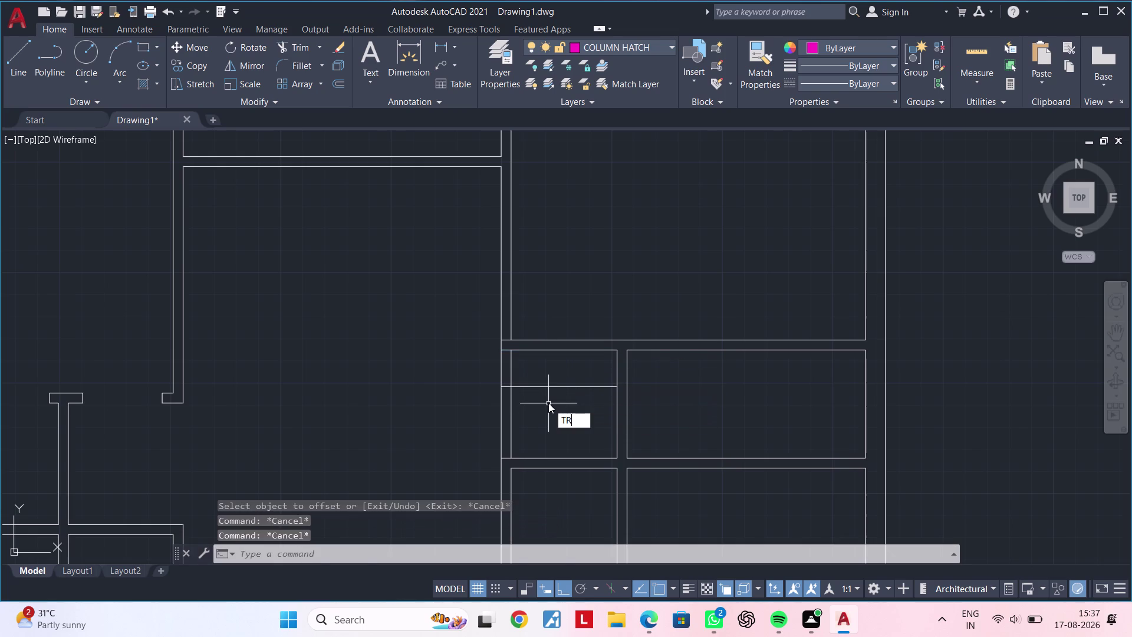
key(space)
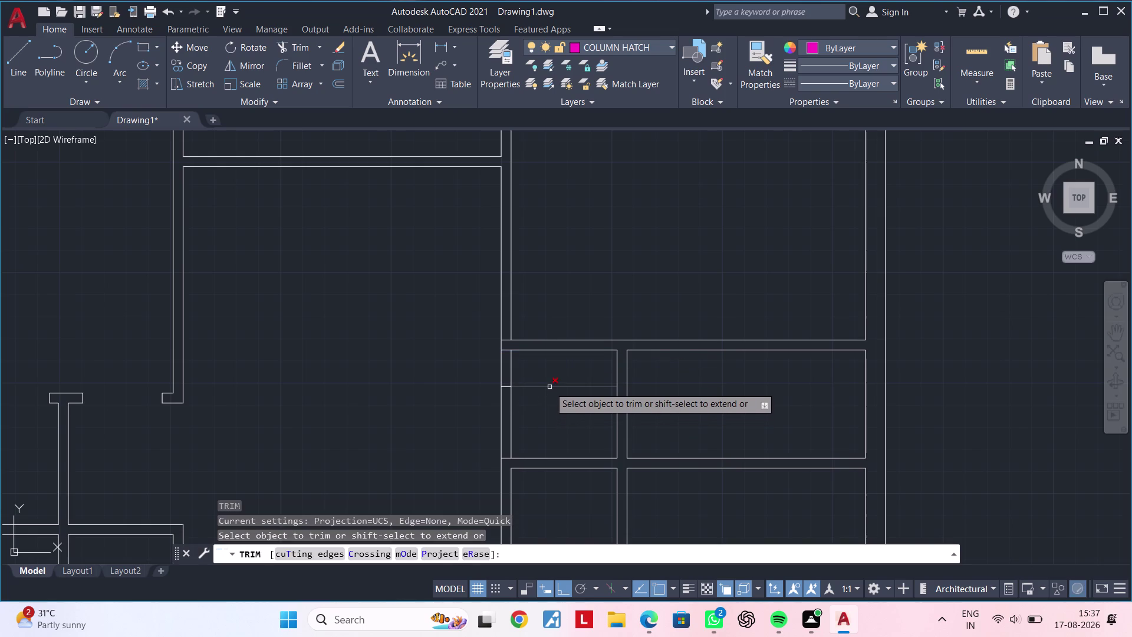
click(550, 386)
key(Escape)
key(Escape)
key(Escape)
Start extending the jamb line to a boundary, then cancel it.
text(E)
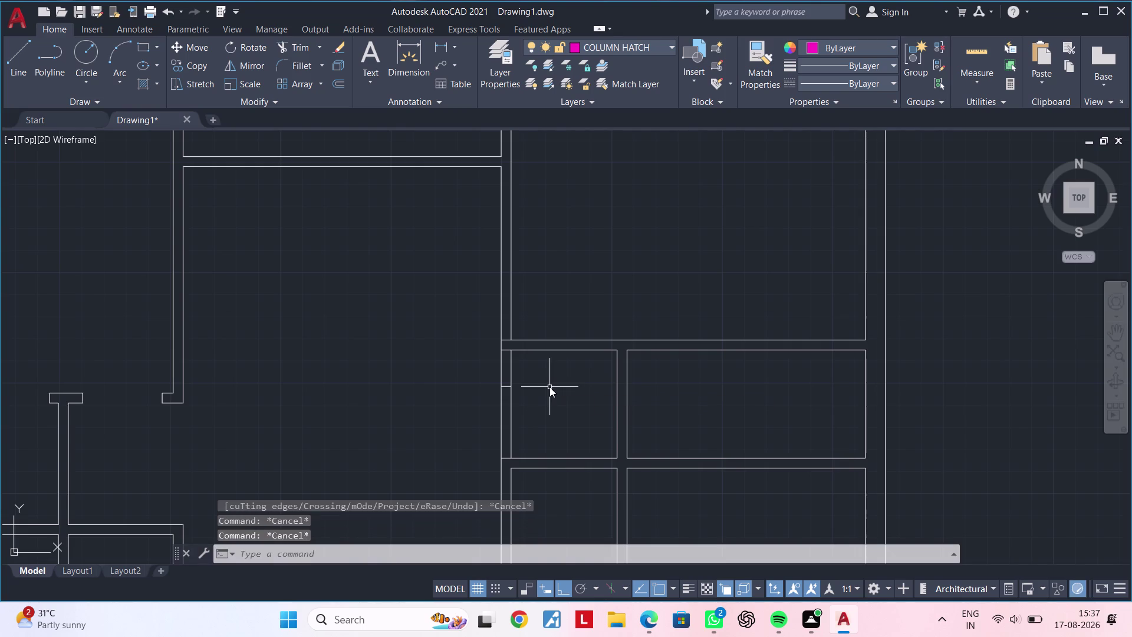
text(X)
key(space)
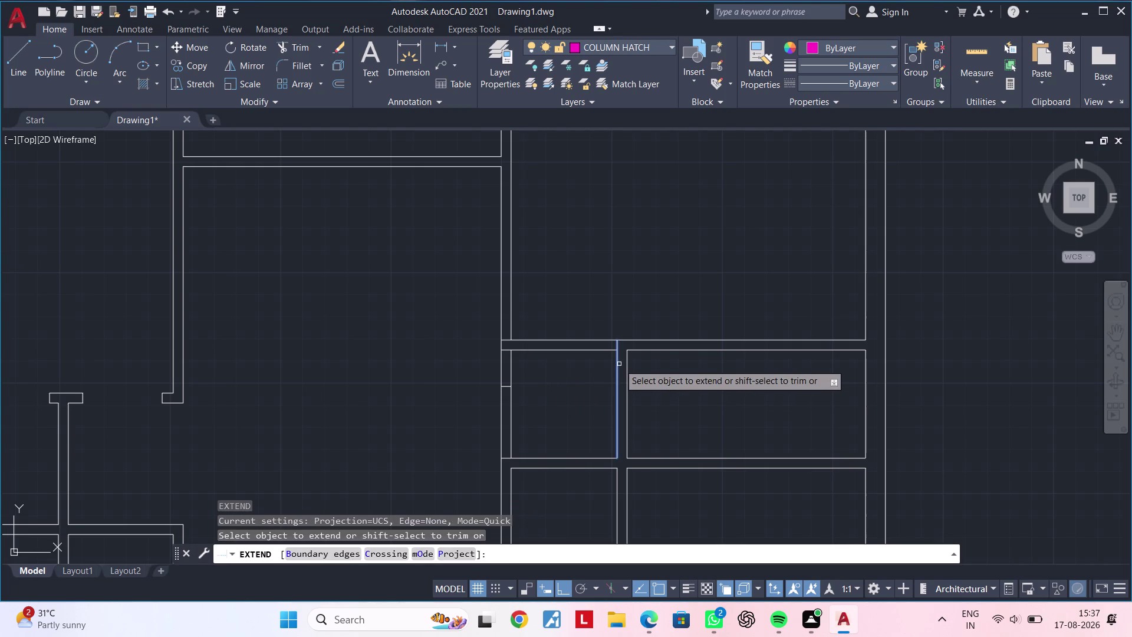
click(619, 363)
key(Escape)
key(Escape)
key(Escape)
Fence-trim the jamb lines crossing the opening and a short segment beside them.
text(TR)
key(space)
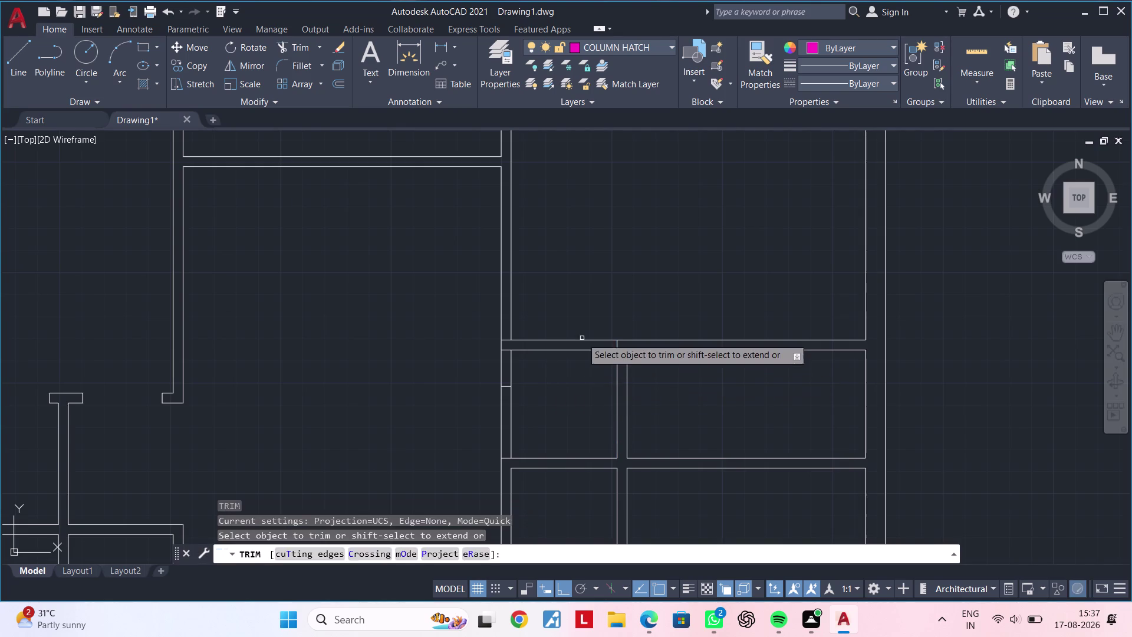
drag(585, 300, 579, 362)
drag(579, 364, 578, 372)
click(553, 384)
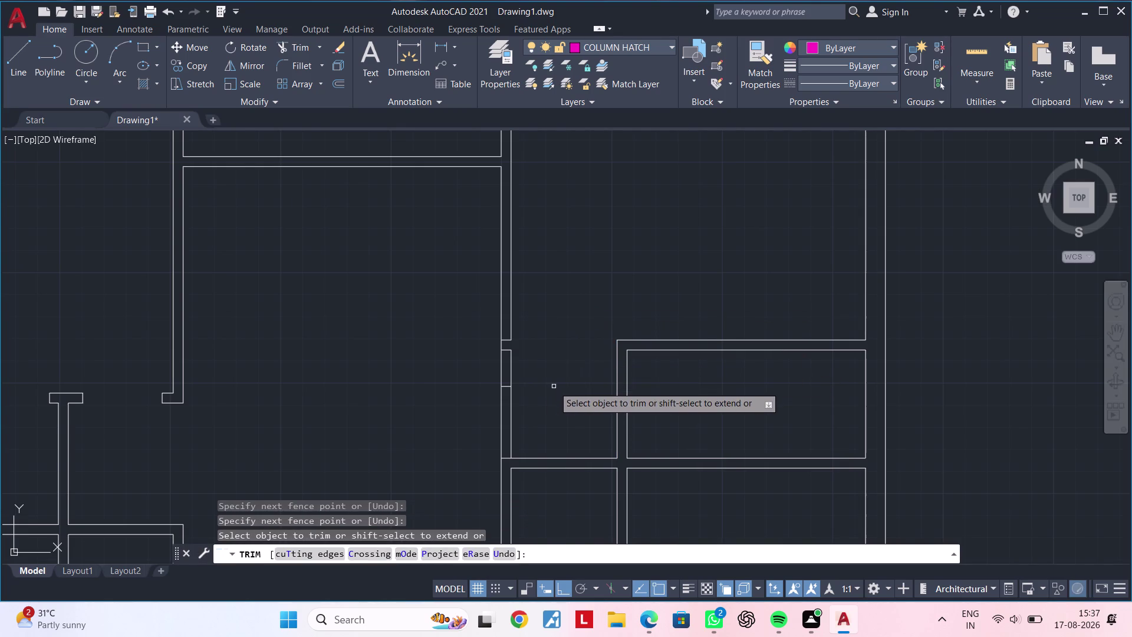
middle_drag(560, 383, 613, 382)
key(Escape)
key(Escape)
scroll(up, 3)
middle_drag(606, 347, 648, 346)
scroll(up, 3)
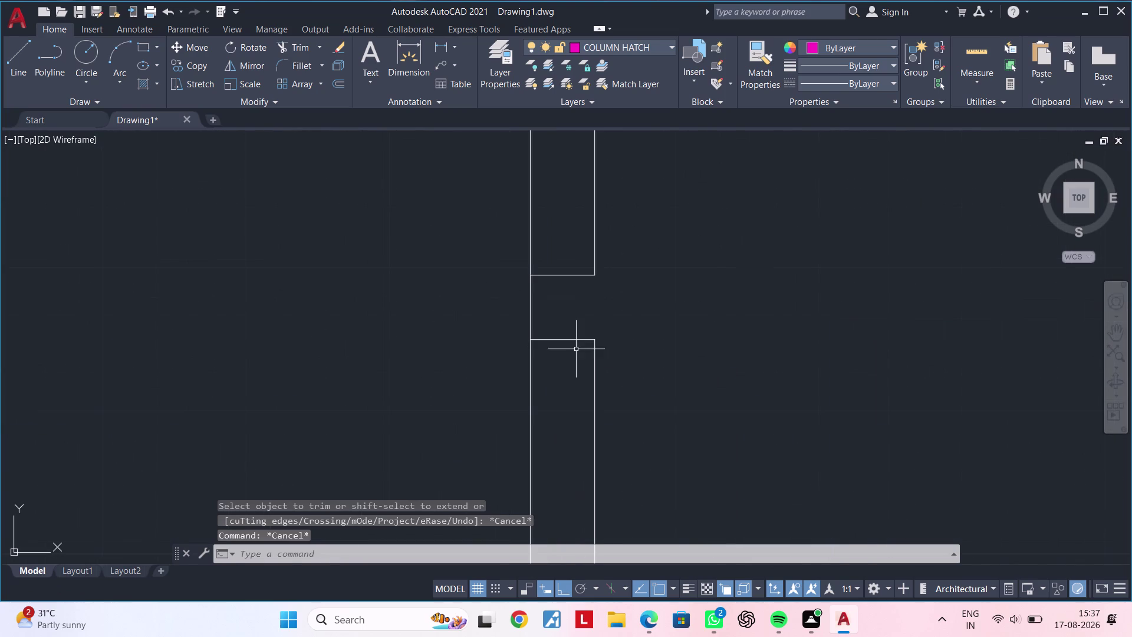
Erase the leftover jamb stub lines beside the column.
click(572, 358)
click(564, 263)
key(Delete)
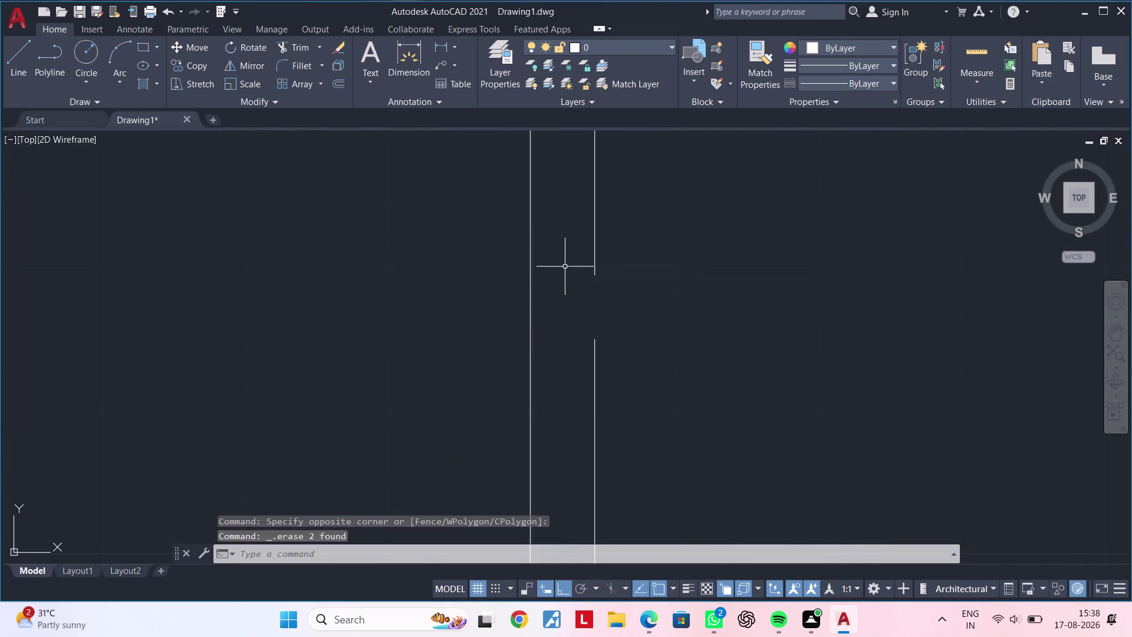
click(596, 272)
scroll(down, 3)
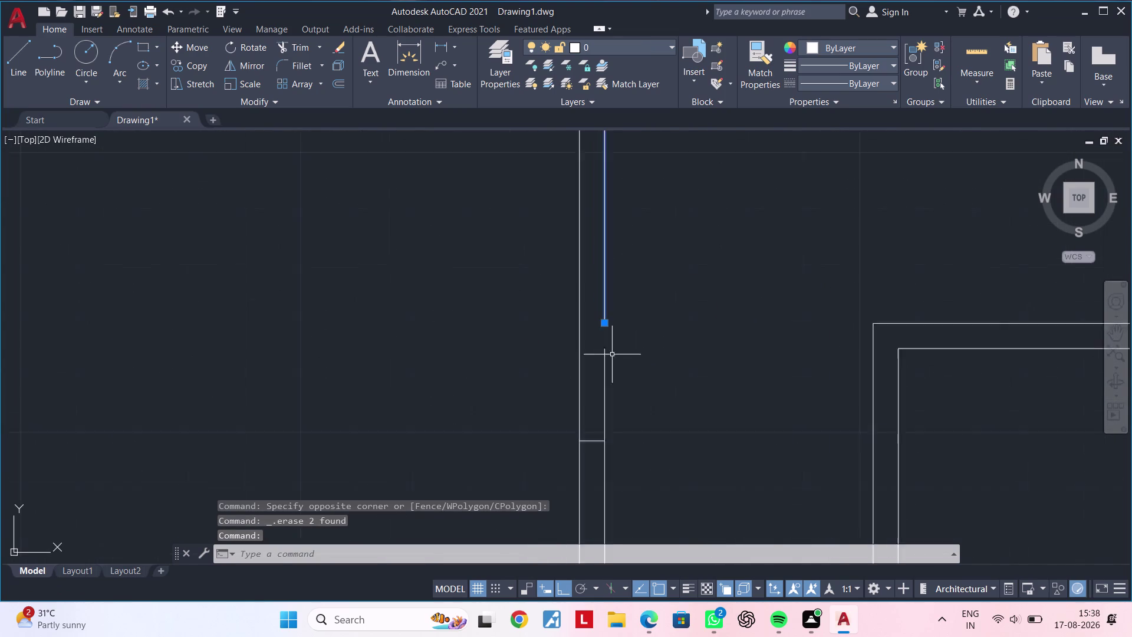
scroll(down, 3)
middle_drag(633, 375, 641, 325)
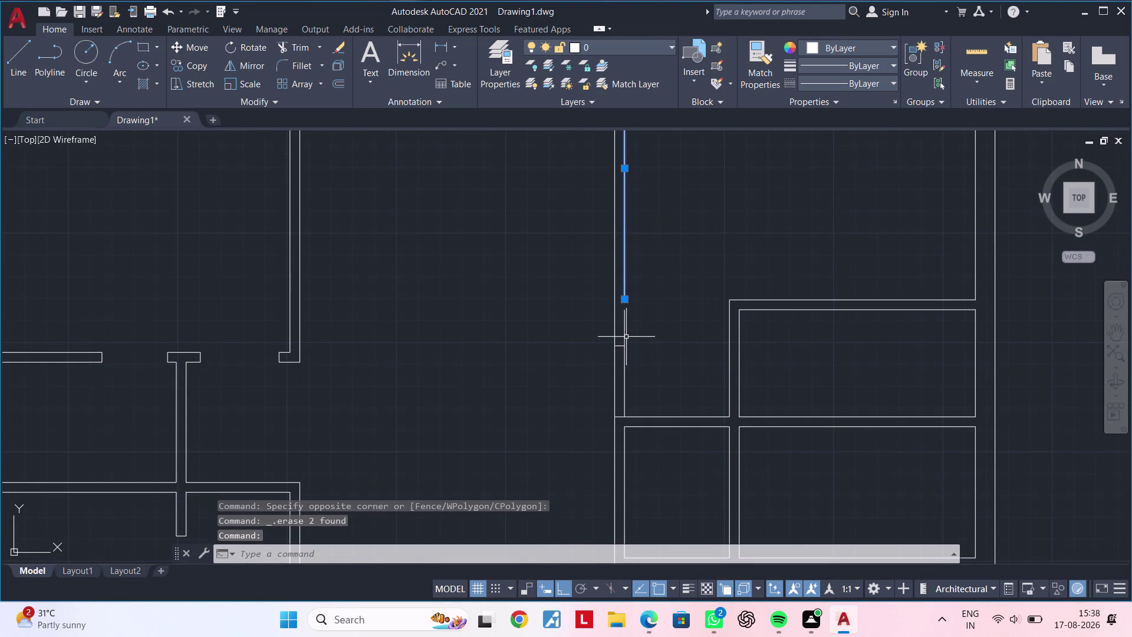
Erase the remaining short stub, restoring the wall line after an accidental deletion.
click(624, 336)
key(Delete)
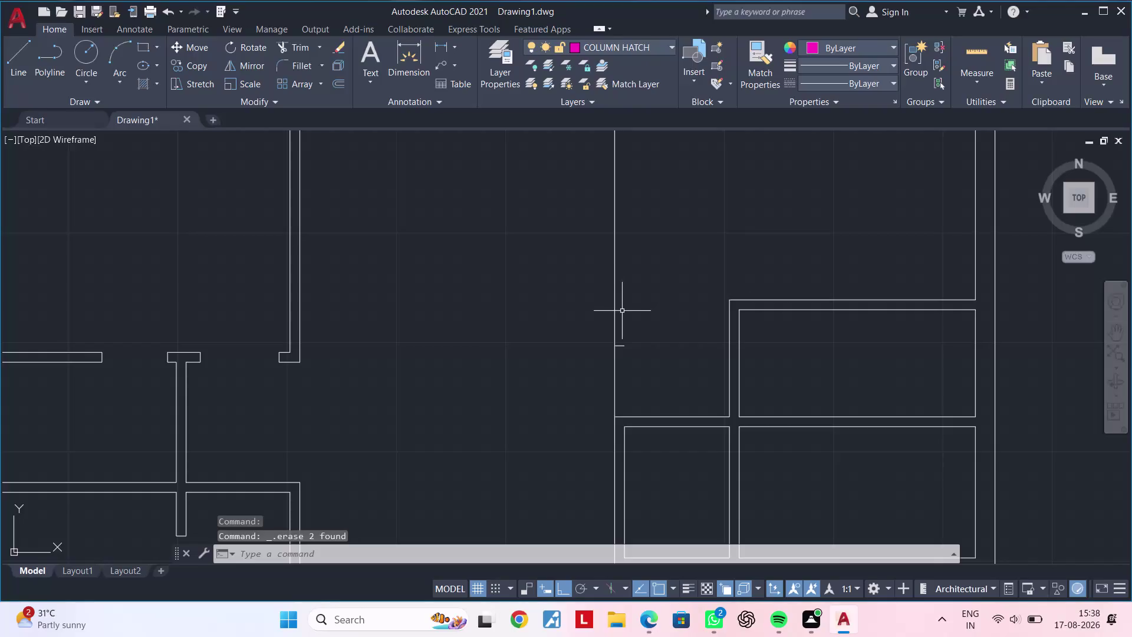
key(ctrl+z)
key(Escape)
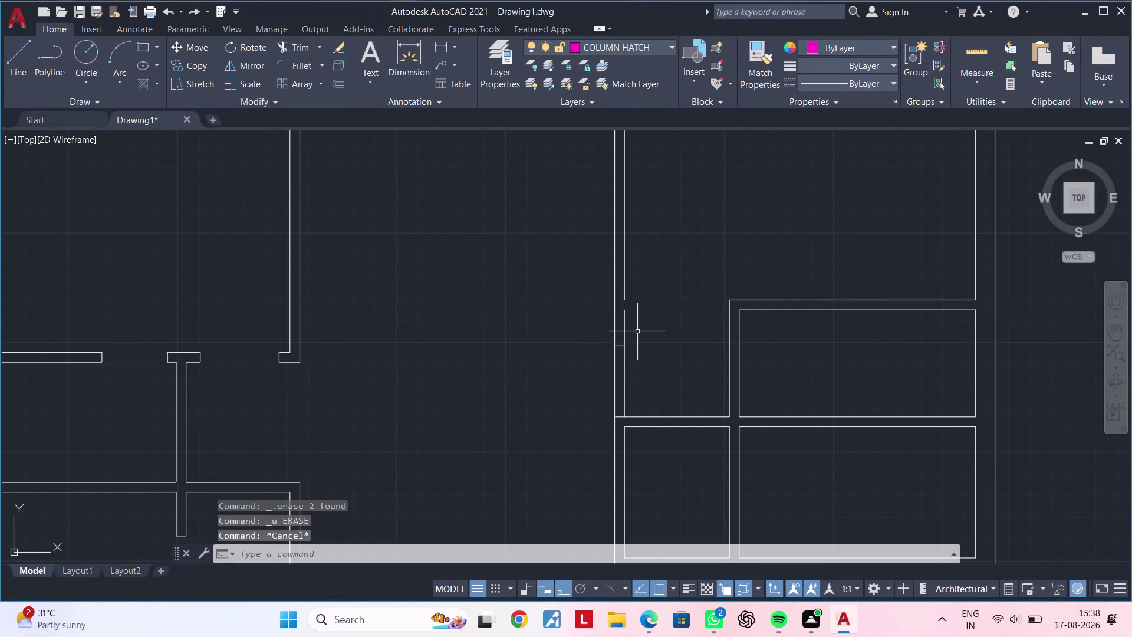
click(624, 331)
key(Delete)
Grip-stretch the vertical wall line's lower end down to the corner.
scroll(up, 3)
click(618, 292)
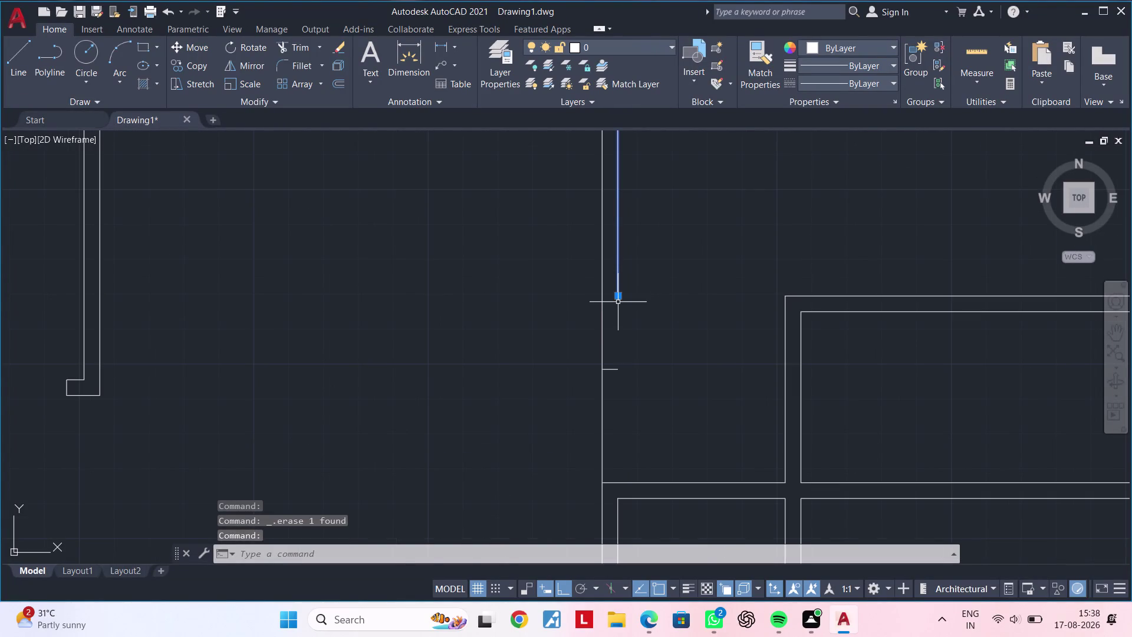
click(617, 298)
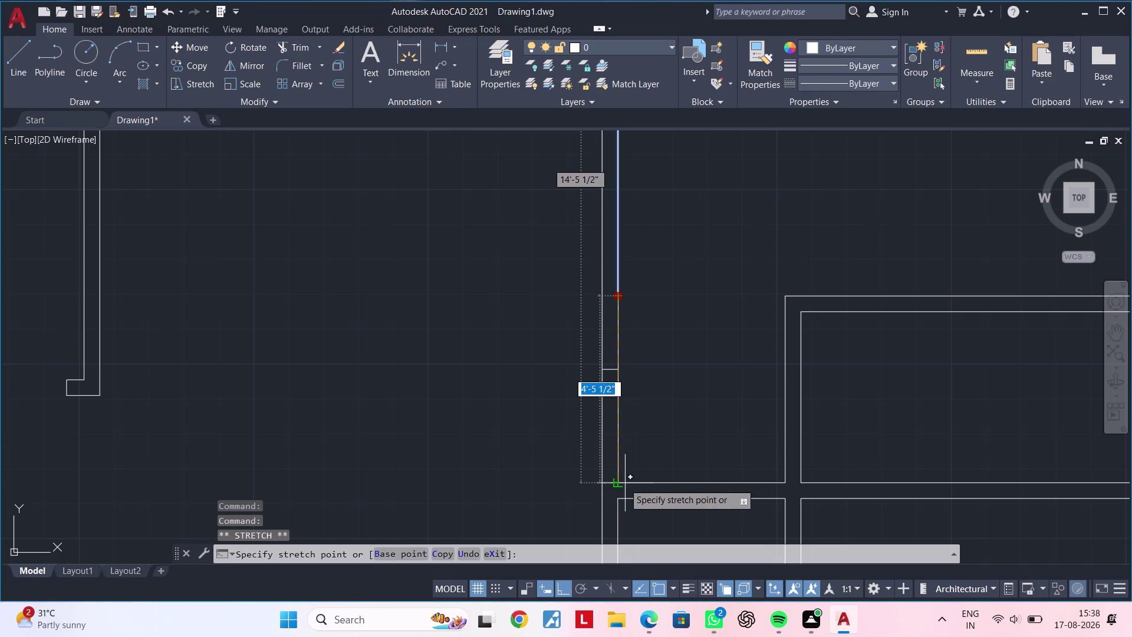
click(620, 480)
scroll(up, 3)
scroll(down, 3)
middle_drag(682, 409, 685, 406)
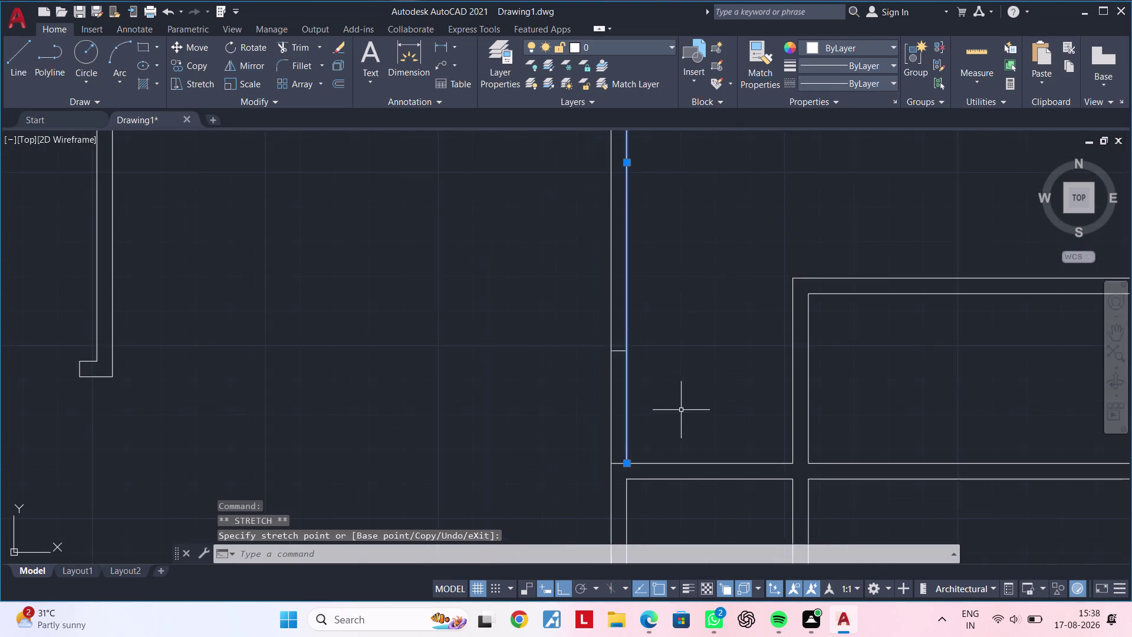
middle_drag(685, 406, 697, 395)
key(Escape)
key(Escape)
key(Escape)
key(Escape)
Fence-trim the jamb stub at the wall end.
scroll(up, 3)
middle_drag(689, 374, 707, 363)
scroll(down, 3)
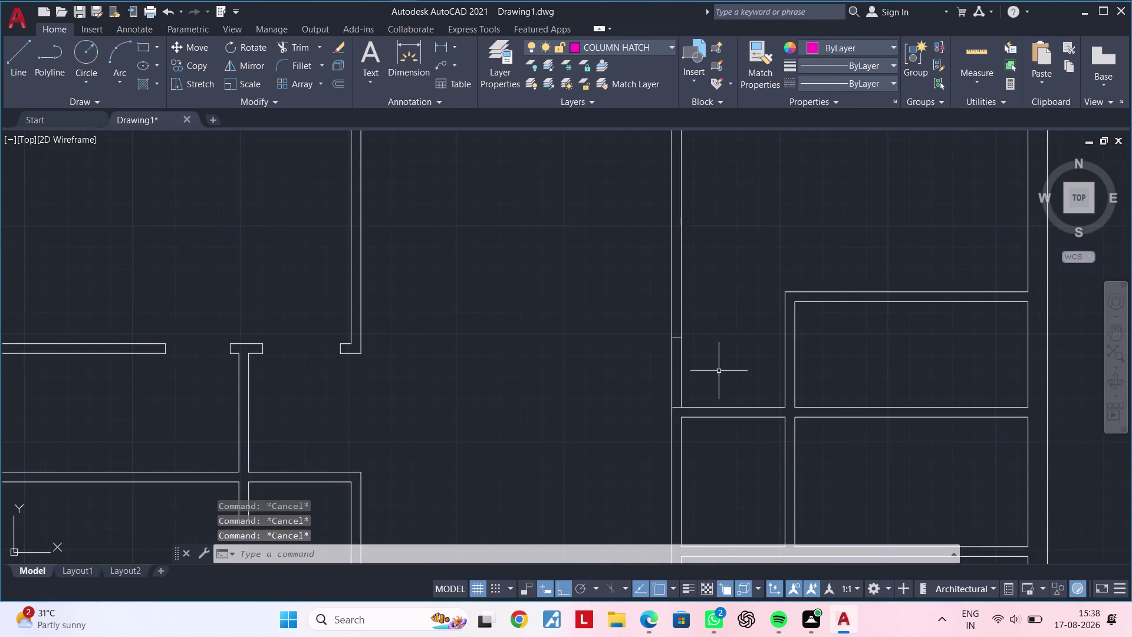
middle_drag(702, 377, 629, 390)
key(Escape)
key(Escape)
key(Escape)
key(Escape)
text(TR)
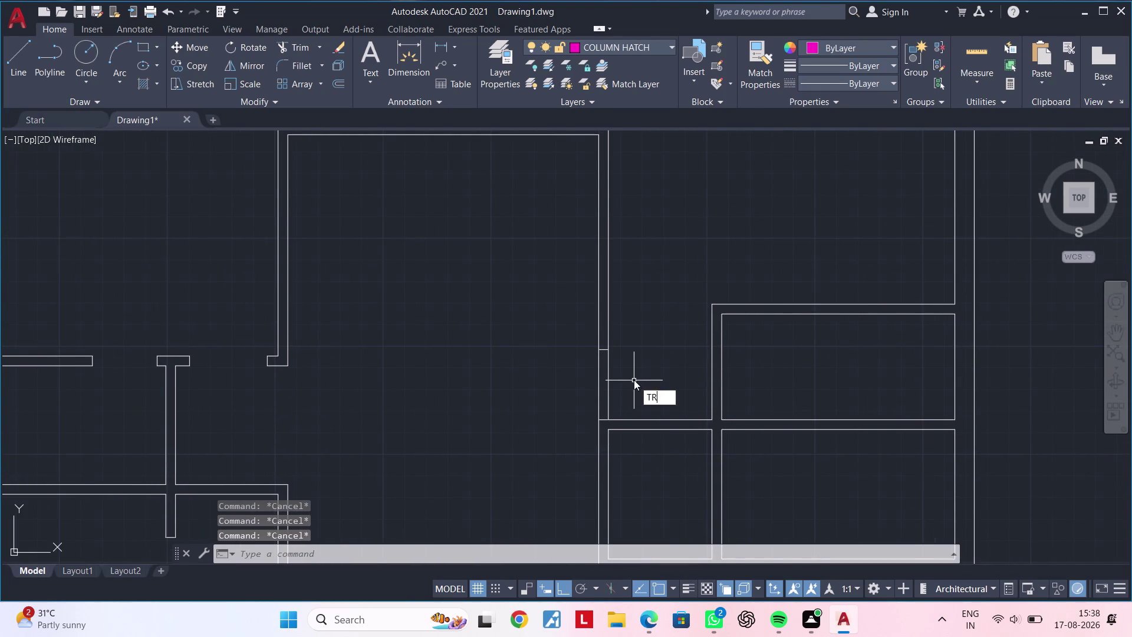
key(space)
drag(641, 383, 548, 391)
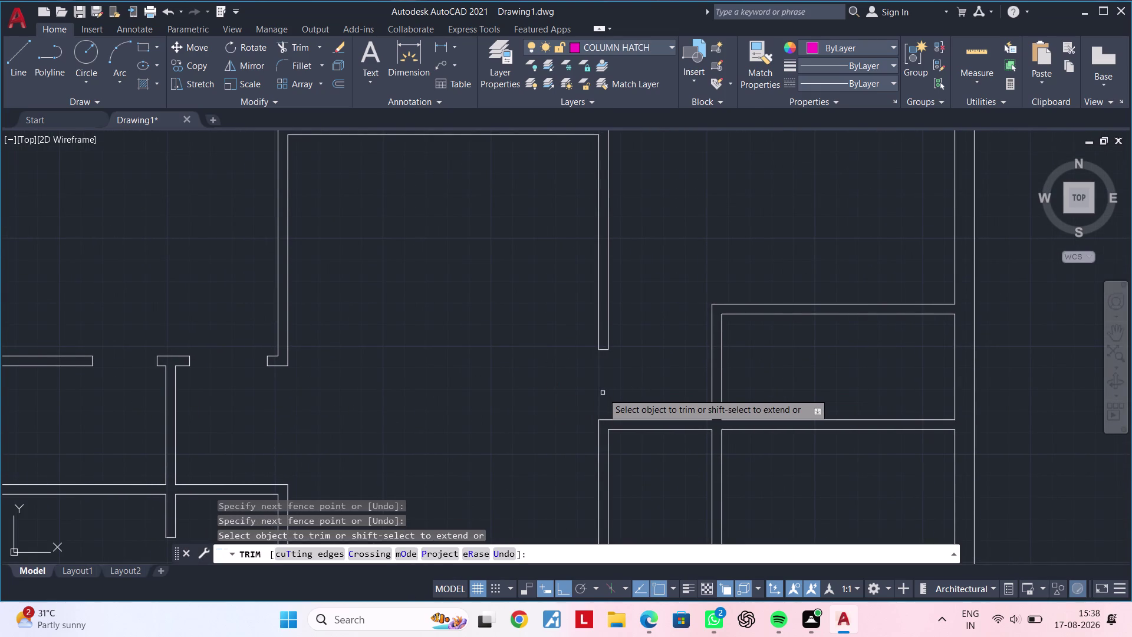
scroll(down, 3)
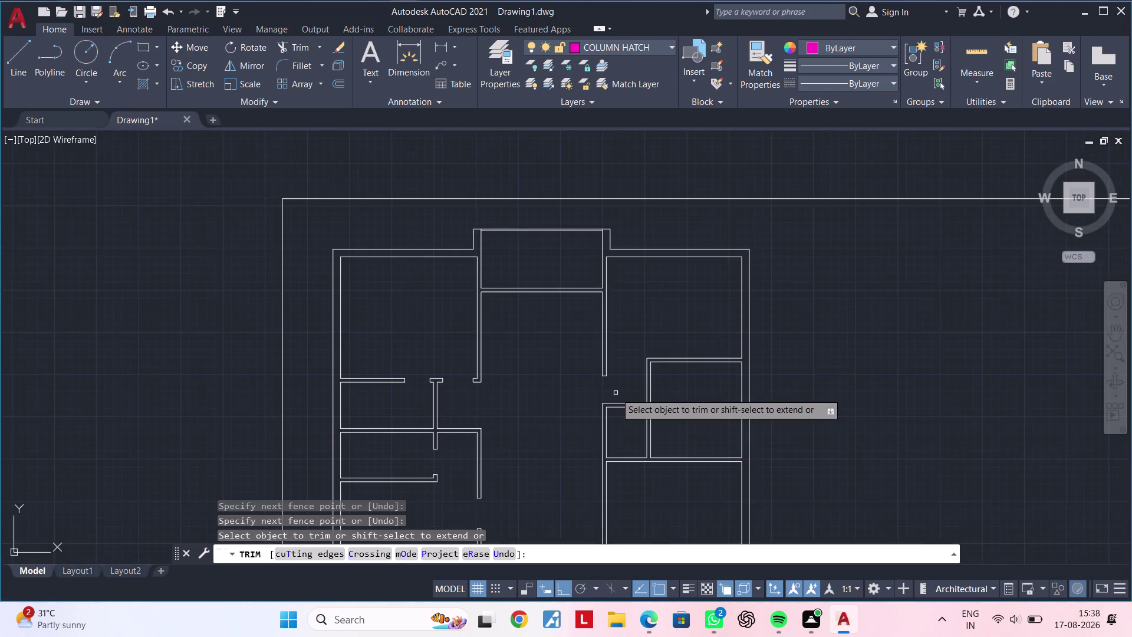
middle_drag(615, 392, 664, 346)
scroll(up, 3)
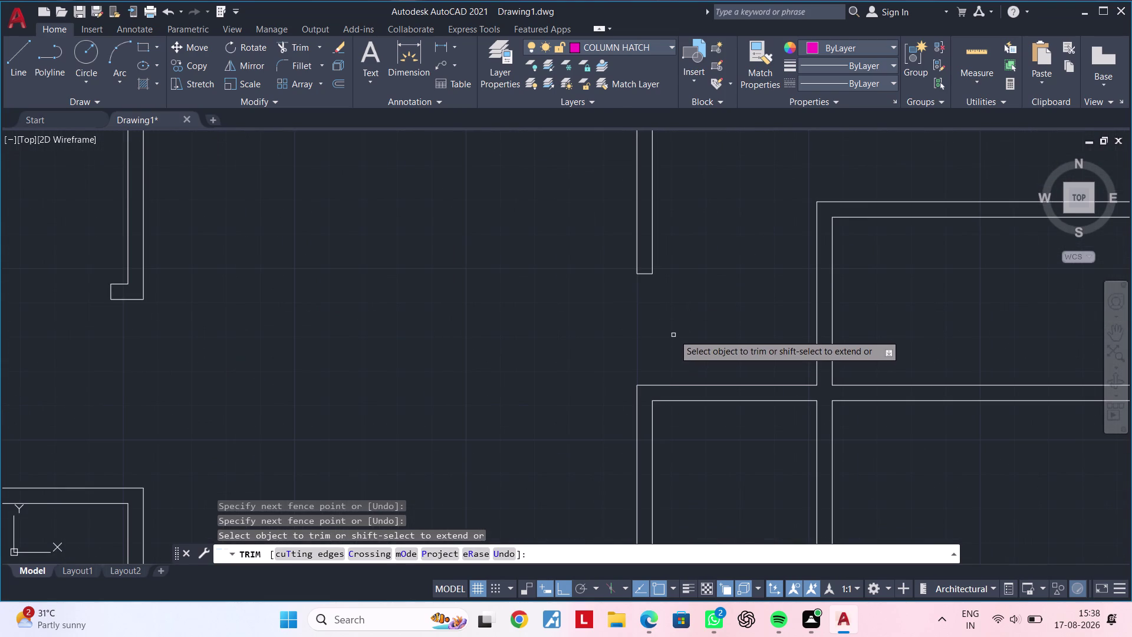
middle_drag(675, 334, 553, 421)
middle_drag(554, 405, 627, 391)
Finish trimming and pan the view to the next wall end.
key(Escape)
key(Escape)
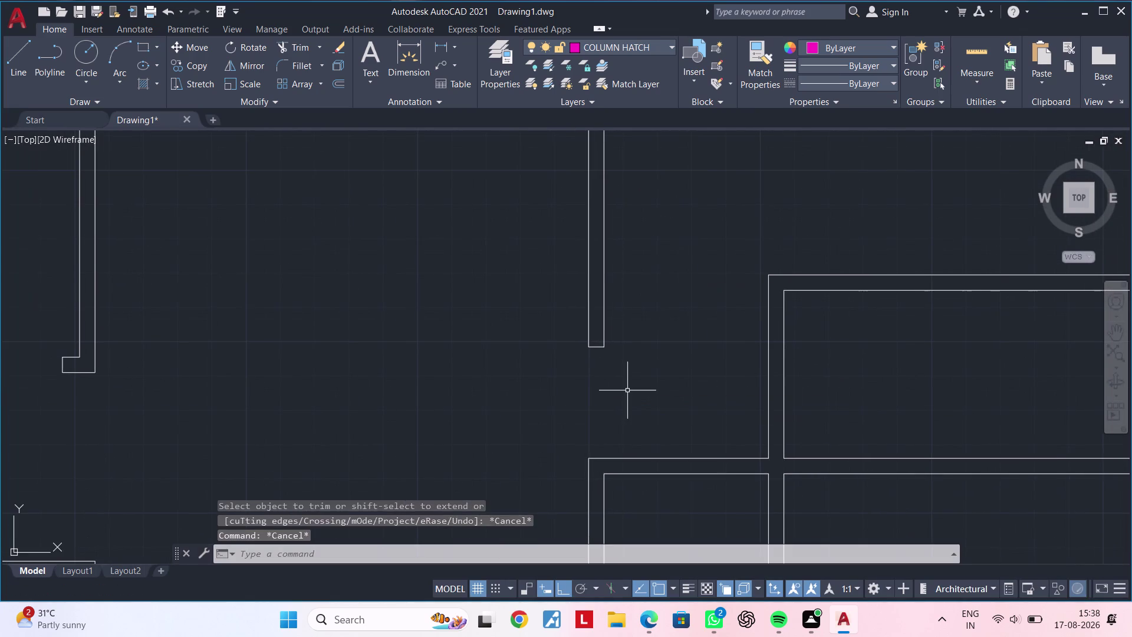
key(Escape)
scroll(up, 3)
middle_drag(605, 350, 619, 426)
scroll(down, 3)
key(Escape)
scroll(up, 3)
middle_drag(608, 420, 640, 418)
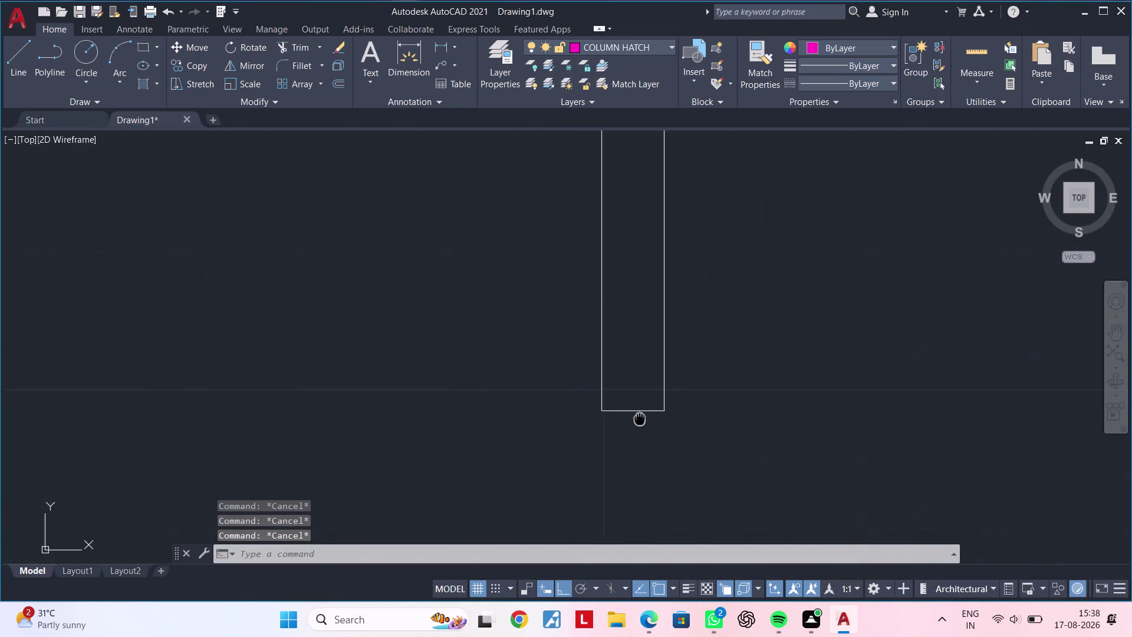
middle_drag(640, 418, 643, 417)
click(635, 411)
key(Escape)
key(Escape)
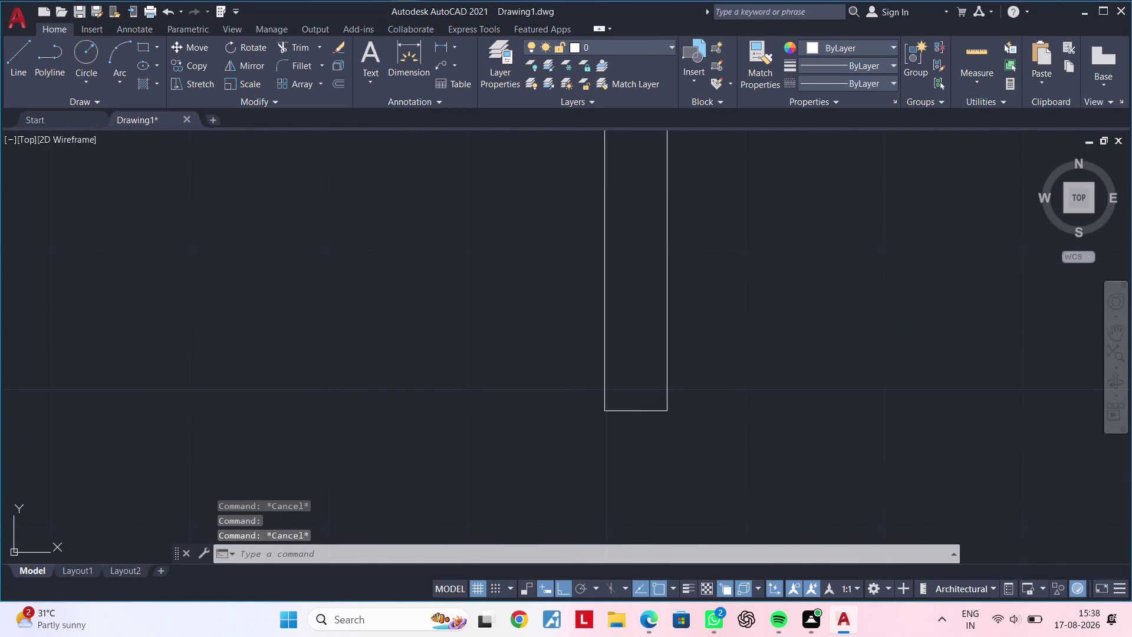
key(Escape)
click(627, 408)
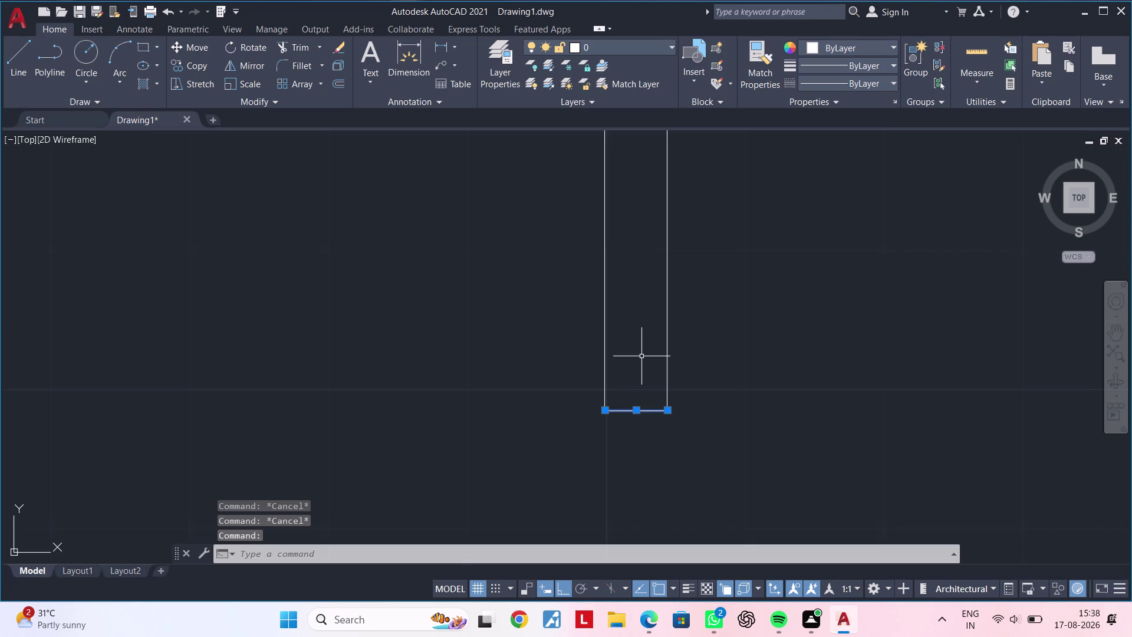
text(OF)
key(space)
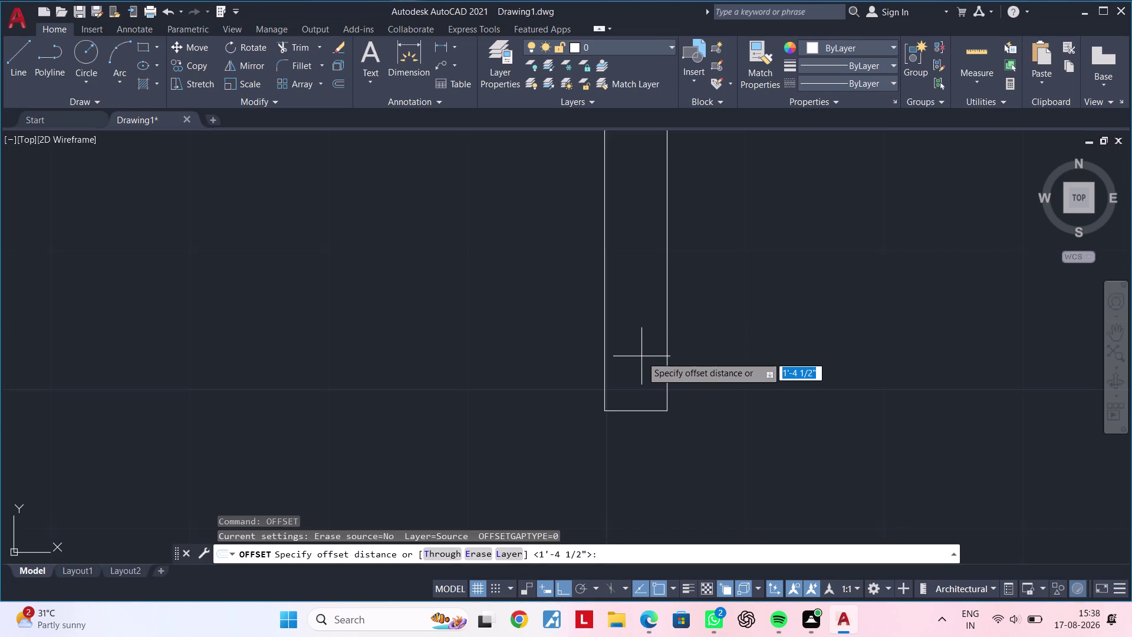
text(2')
key(Return)
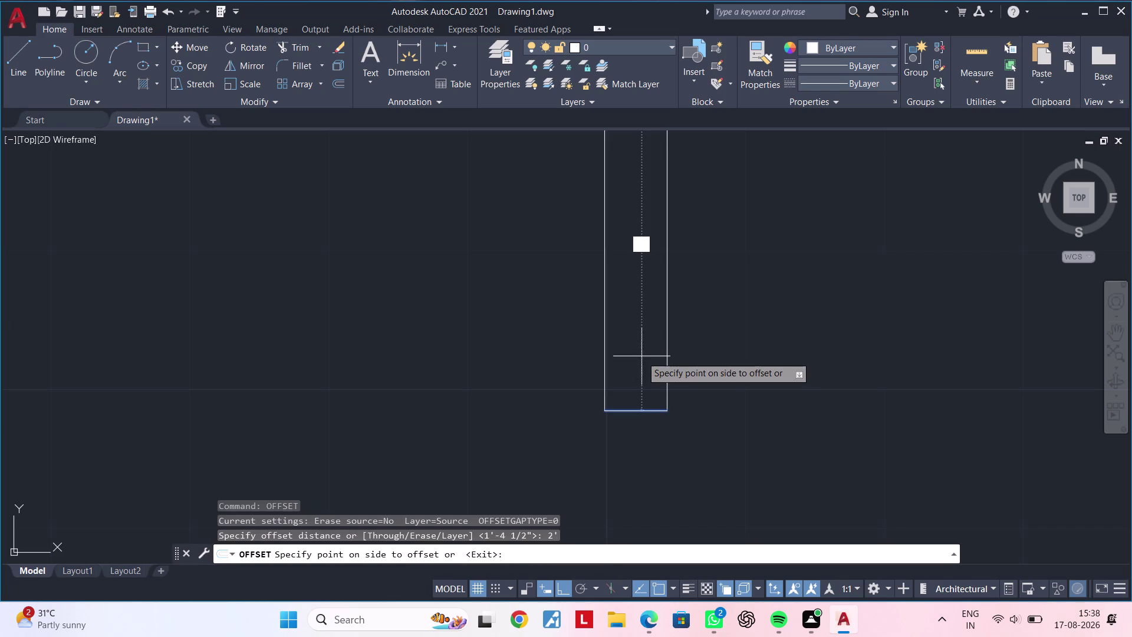
scroll(down, 3)
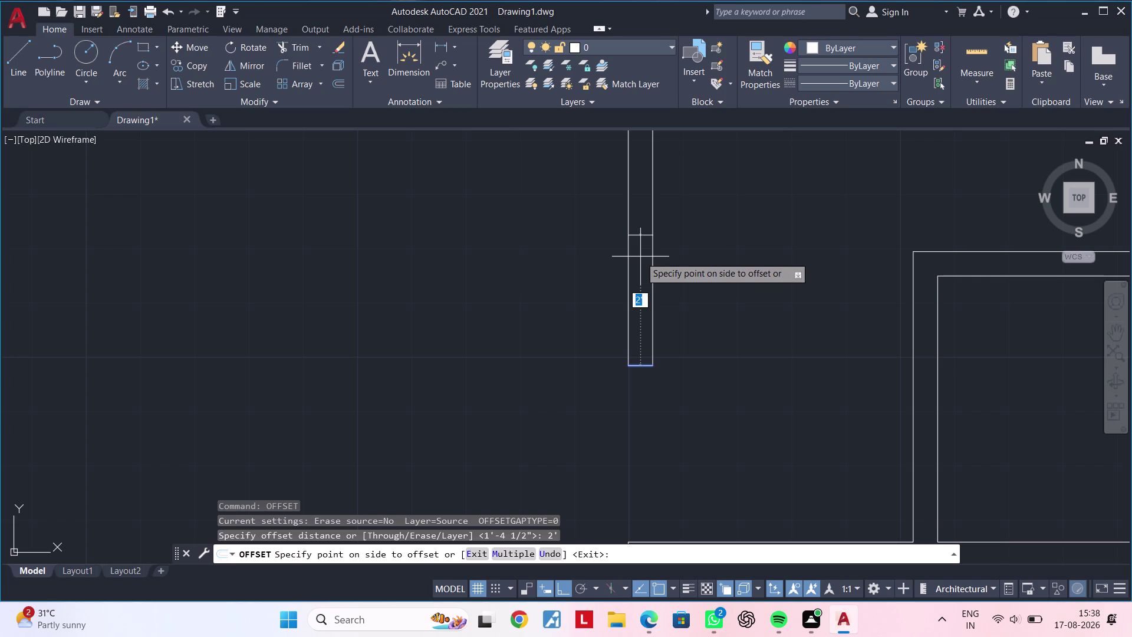
key(Escape)
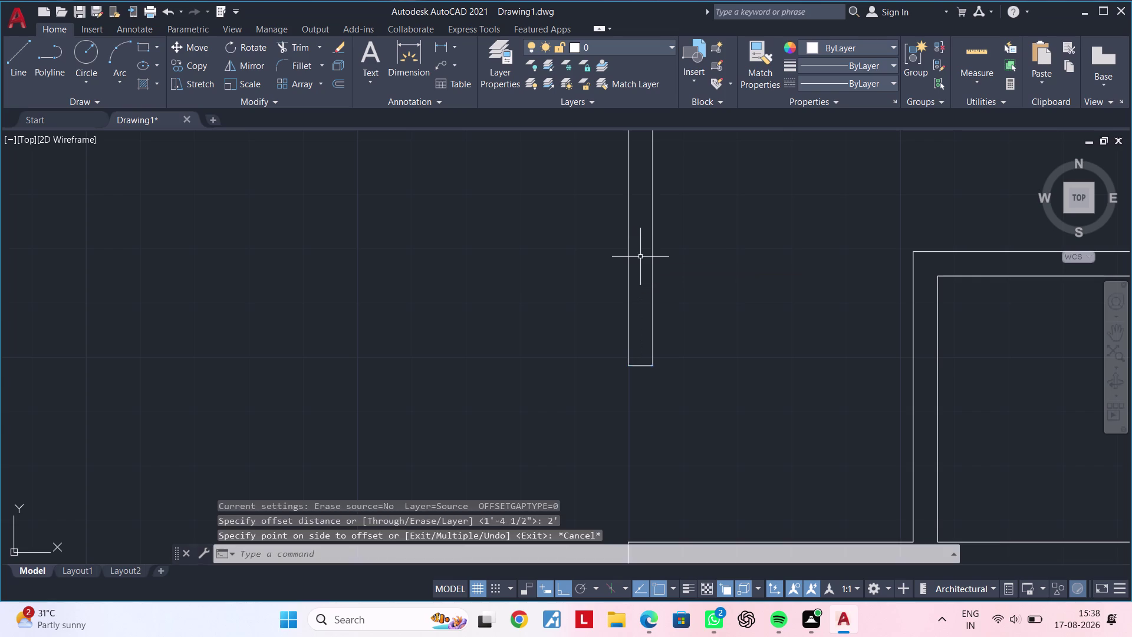
key(Escape)
scroll(down, 3)
middle_drag(701, 299, 688, 239)
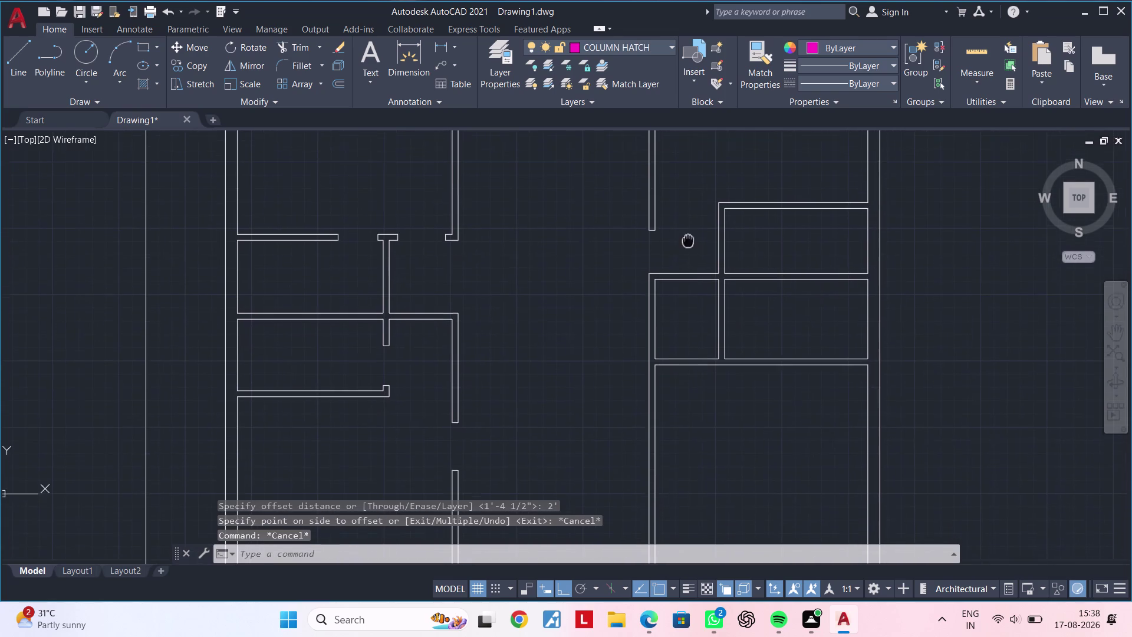
middle_drag(688, 240, 688, 238)
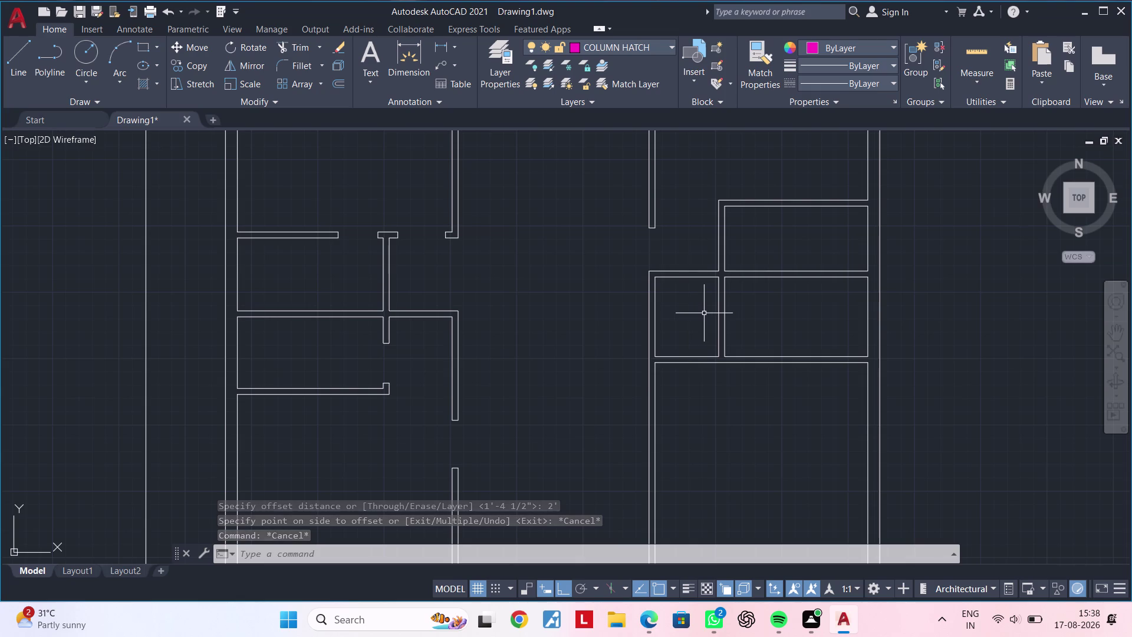
scroll(up, 3)
middle_drag(750, 229, 728, 339)
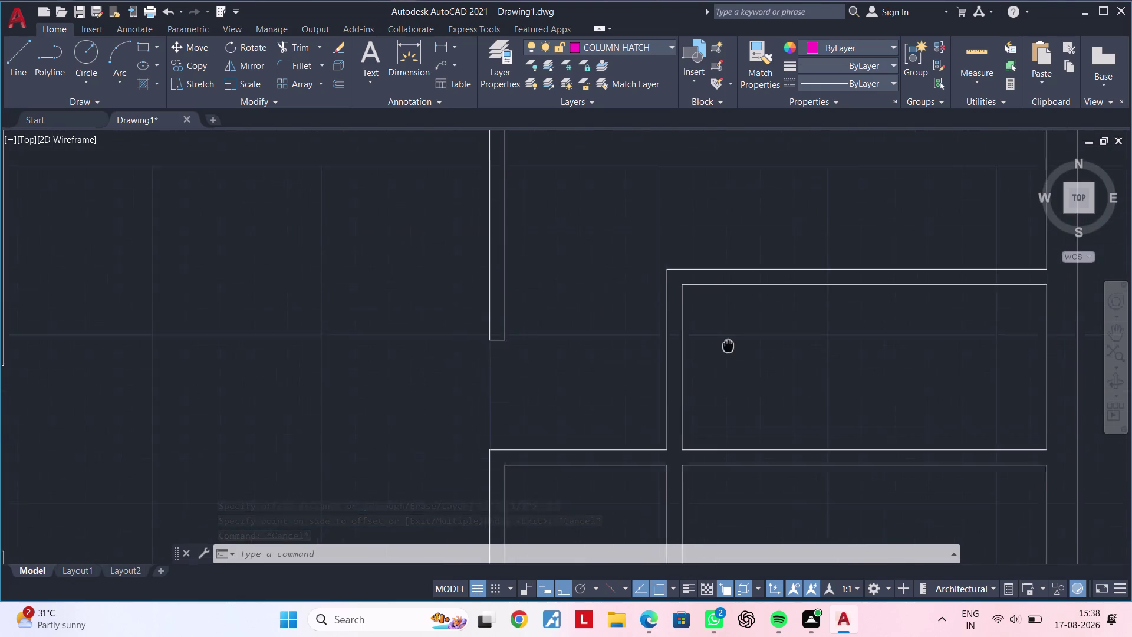
middle_drag(728, 339, 727, 356)
scroll(up, 3)
Pan to the inner wall corner and start, then cancel, extending the inner wall line.
middle_drag(699, 336, 685, 418)
key(Escape)
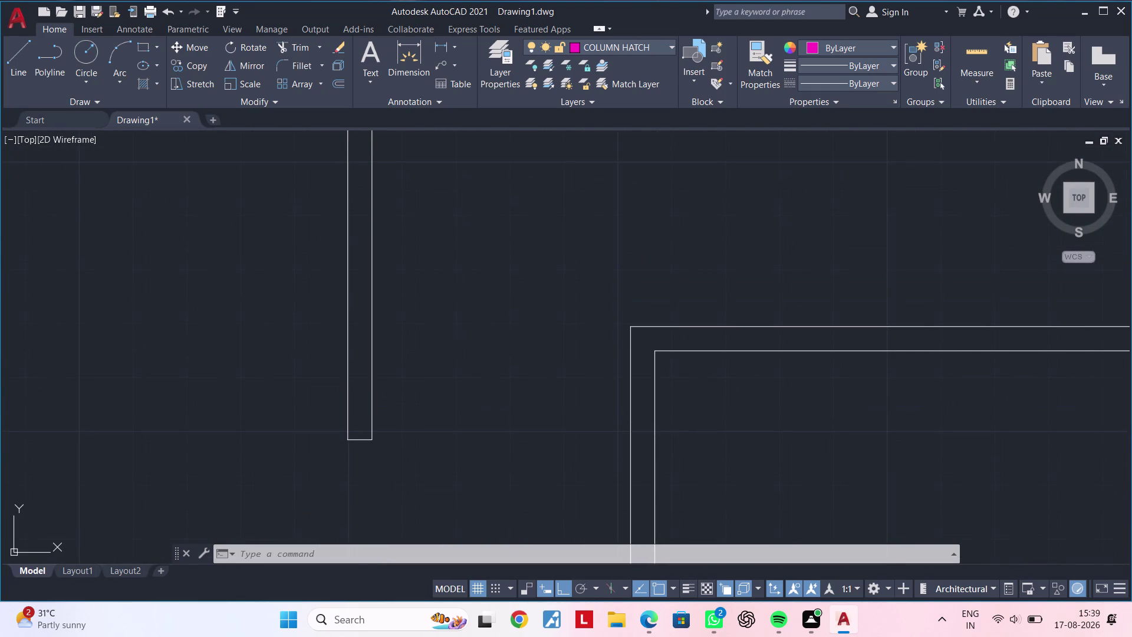
key(Escape)
key(Escape)
key(e)
text(X)
key(space)
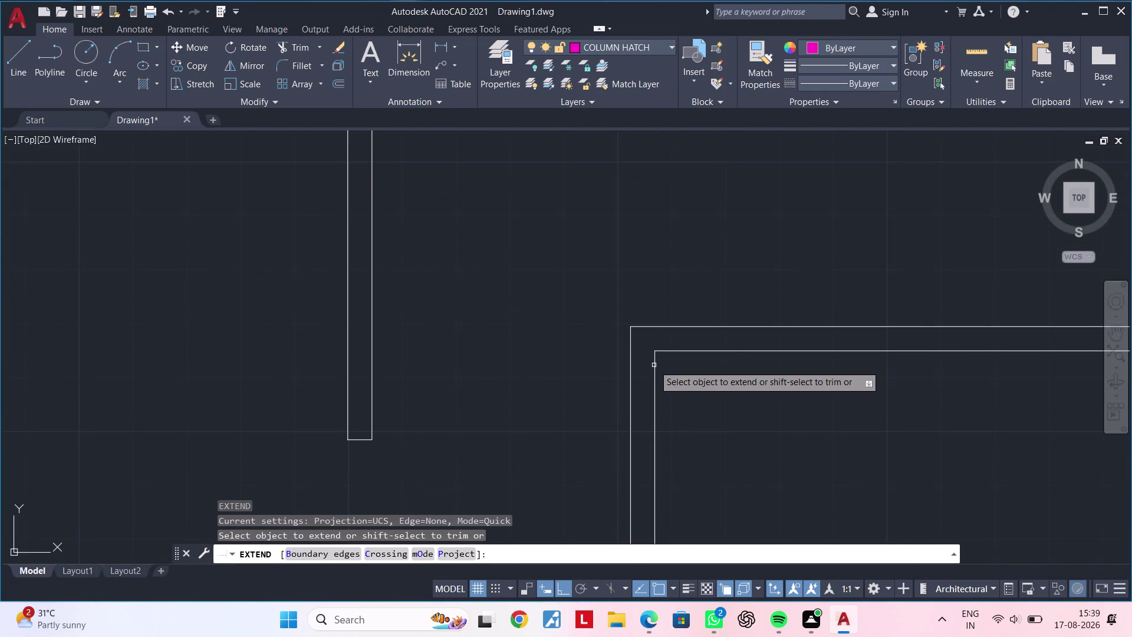
click(654, 365)
key(Escape)
key(Escape)
key(Escape)
Offset the wall line 4" to the right and trim the new jamb's excess.
text(O)
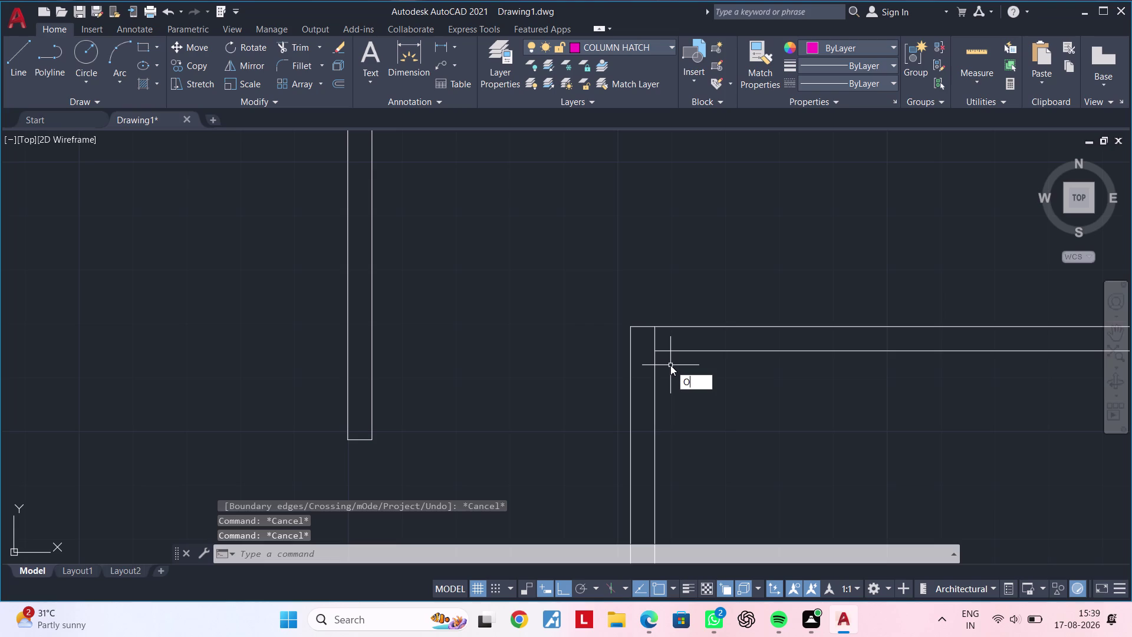
text(F 4")
key(Return)
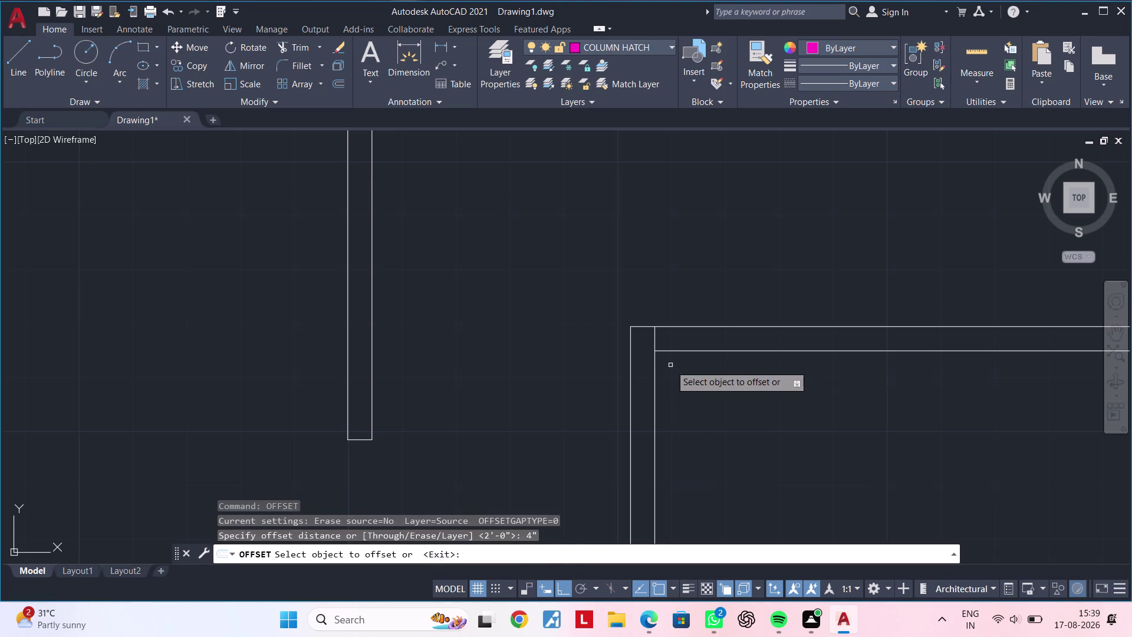
click(655, 342)
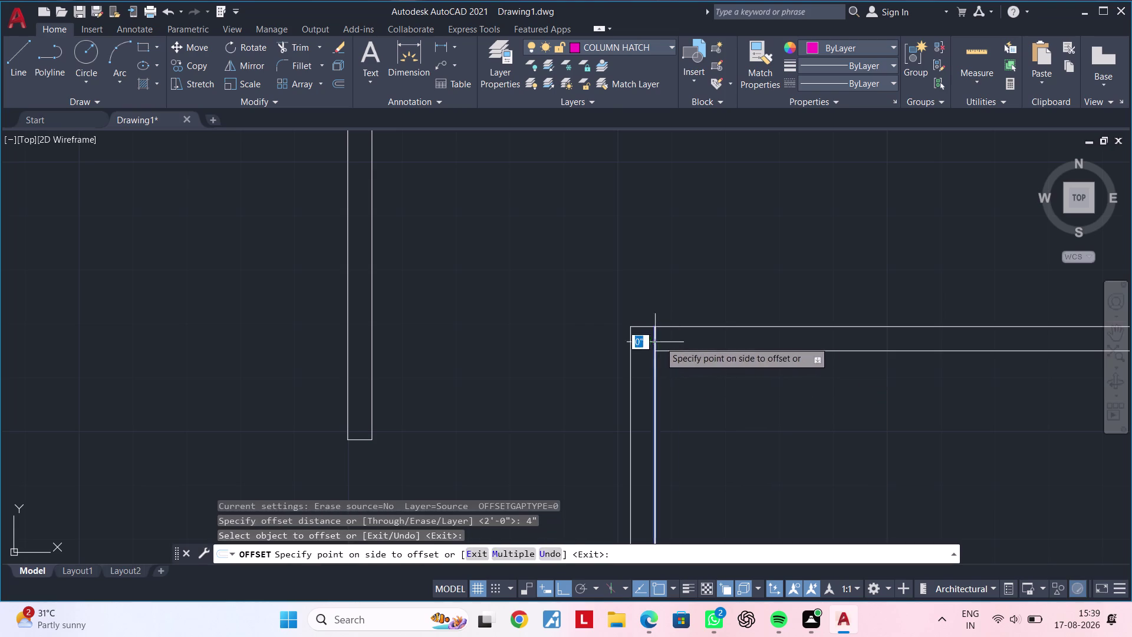
click(684, 339)
key(Escape)
key(Escape)
text(TR)
key(space)
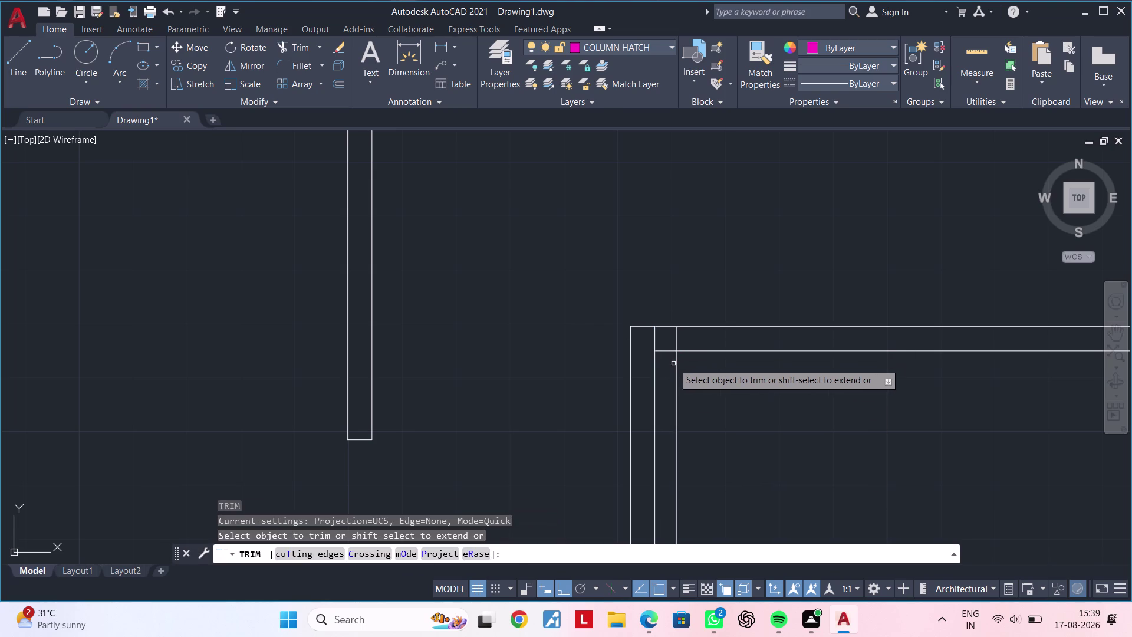
click(676, 363)
click(656, 339)
key(Escape)
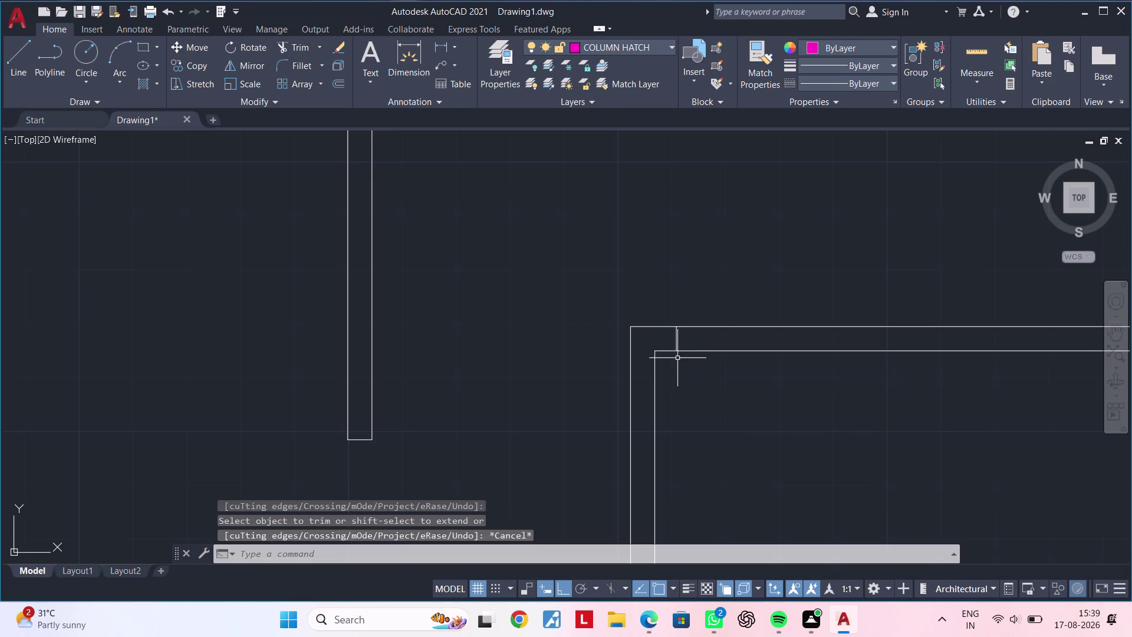
key(Escape)
Offset the new jamb line 2'6" to the right for the second jamb.
scroll(up, 3)
middle_drag(683, 382, 655, 410)
key(Escape)
key(Escape)
key(Escape)
text(OF)
key(space)
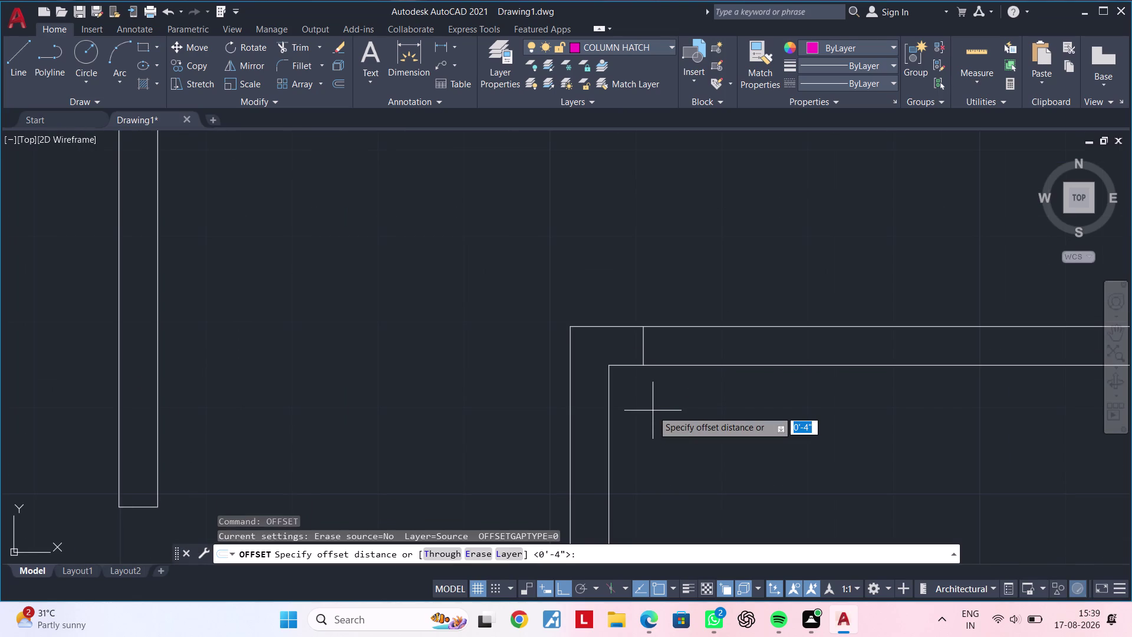
text(2')
text(6")
key(Return)
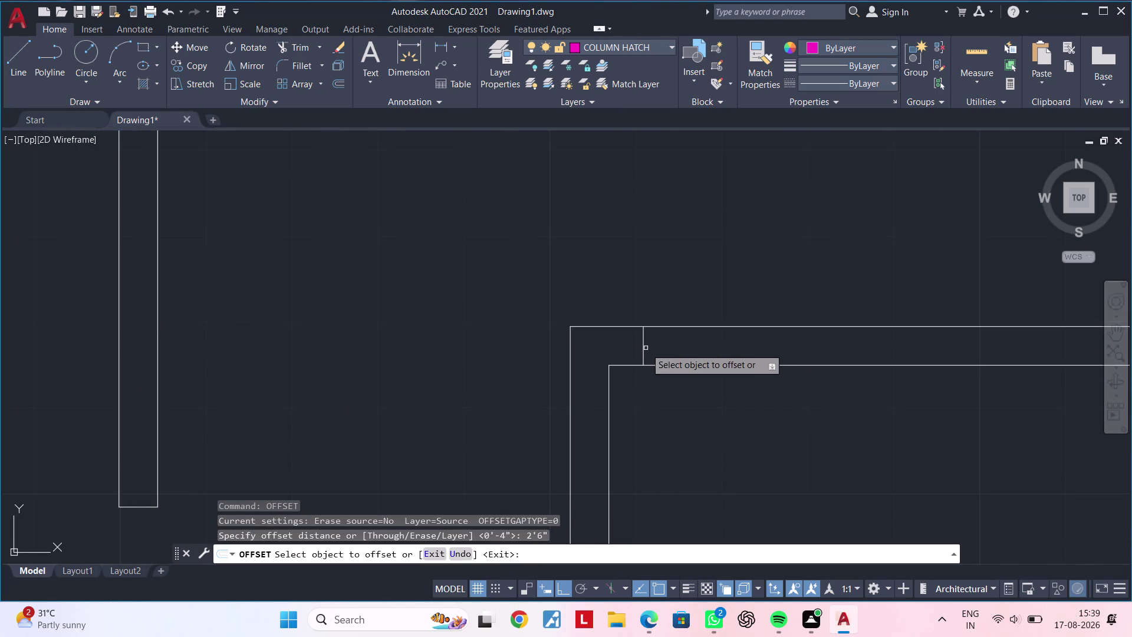
click(644, 351)
click(703, 349)
scroll(down, 3)
middle_drag(719, 352, 581, 385)
key(Escape)
Trim away the wall lines between the two jambs with fence cuts.
key(Escape)
key(t)
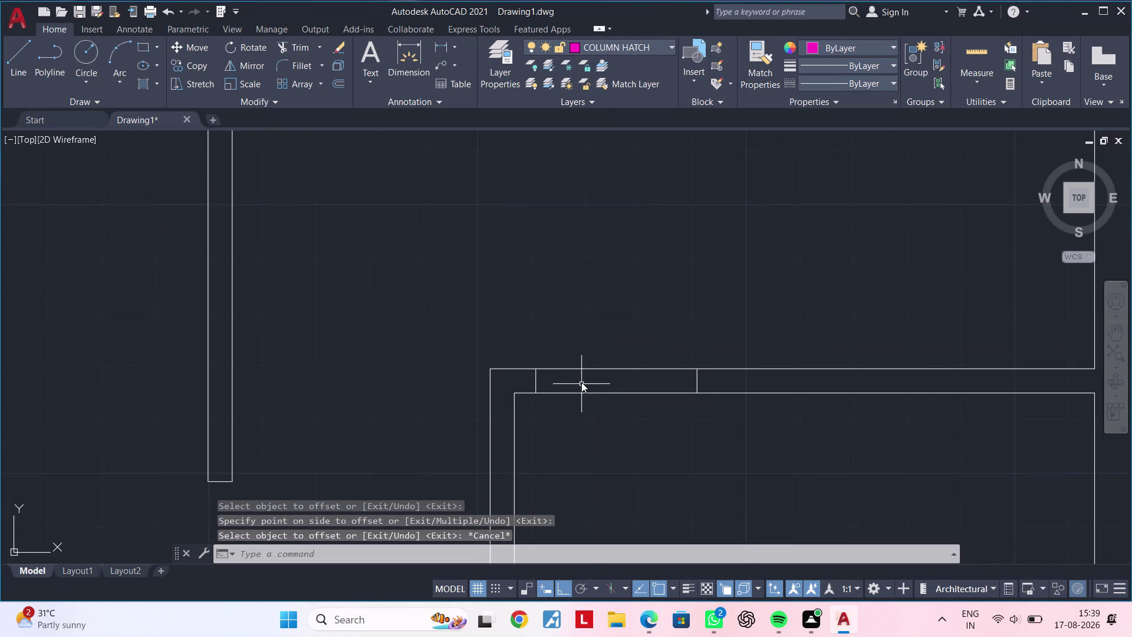
key(r)
key(space)
drag(596, 348, 596, 366)
drag(597, 379, 597, 401)
drag(596, 407, 596, 413)
scroll(down, 3)
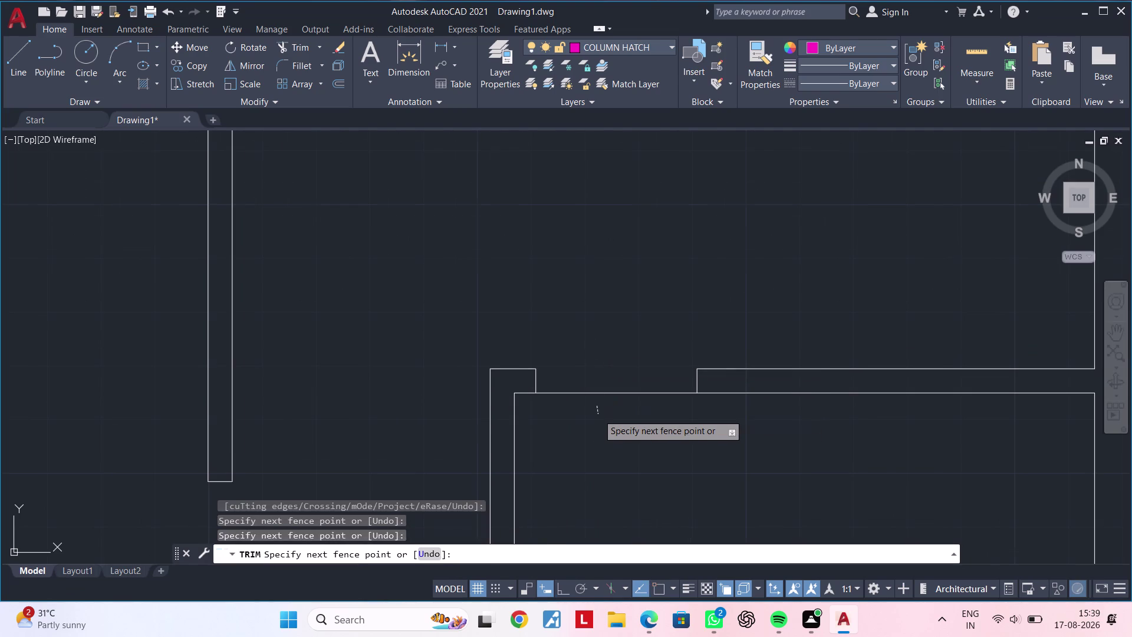
click(606, 383)
scroll(down, 3)
Pan across the floor plan and zoom in on the next wall junction.
middle_drag(619, 419, 637, 282)
scroll(up, 3)
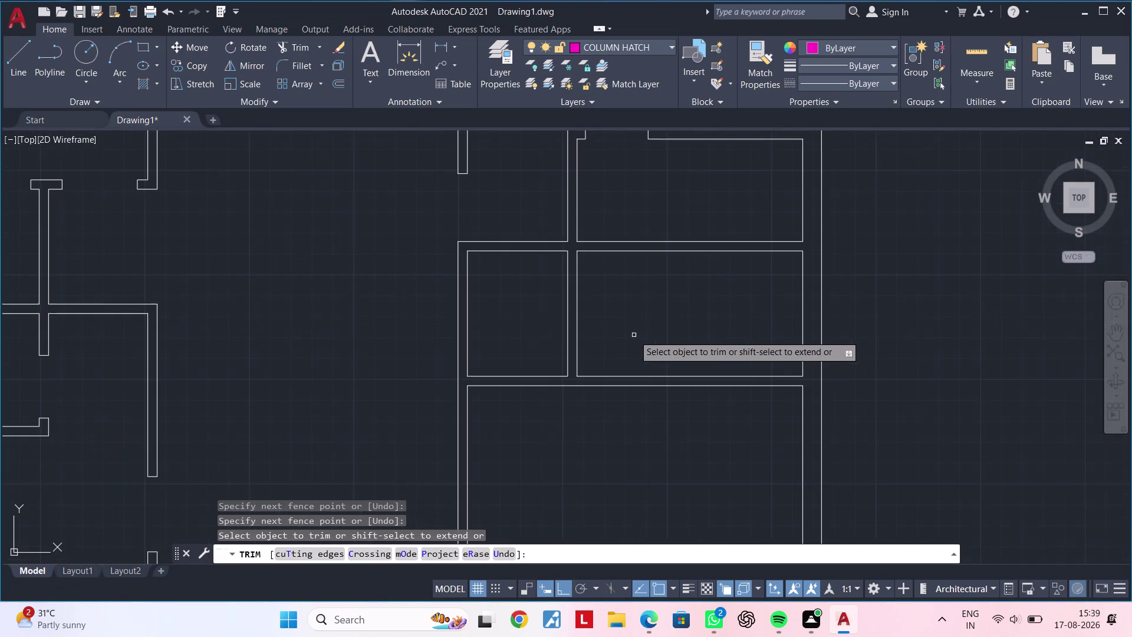
middle_drag(629, 323, 630, 423)
scroll(down, 3)
middle_drag(630, 413, 684, 289)
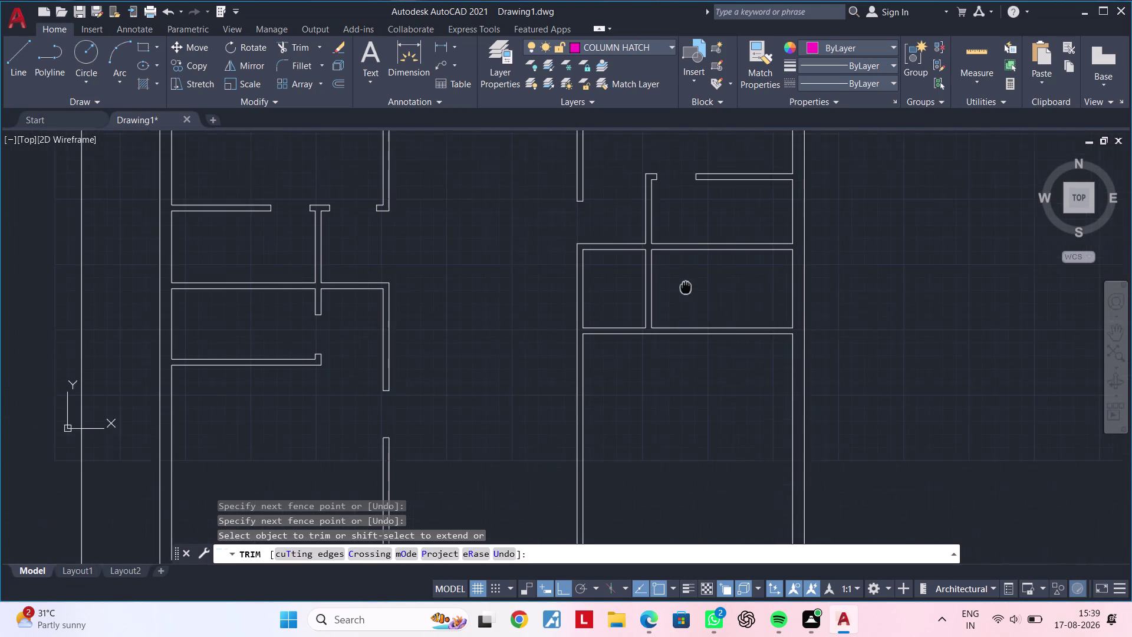
middle_drag(683, 290, 685, 287)
middle_drag(645, 362, 686, 345)
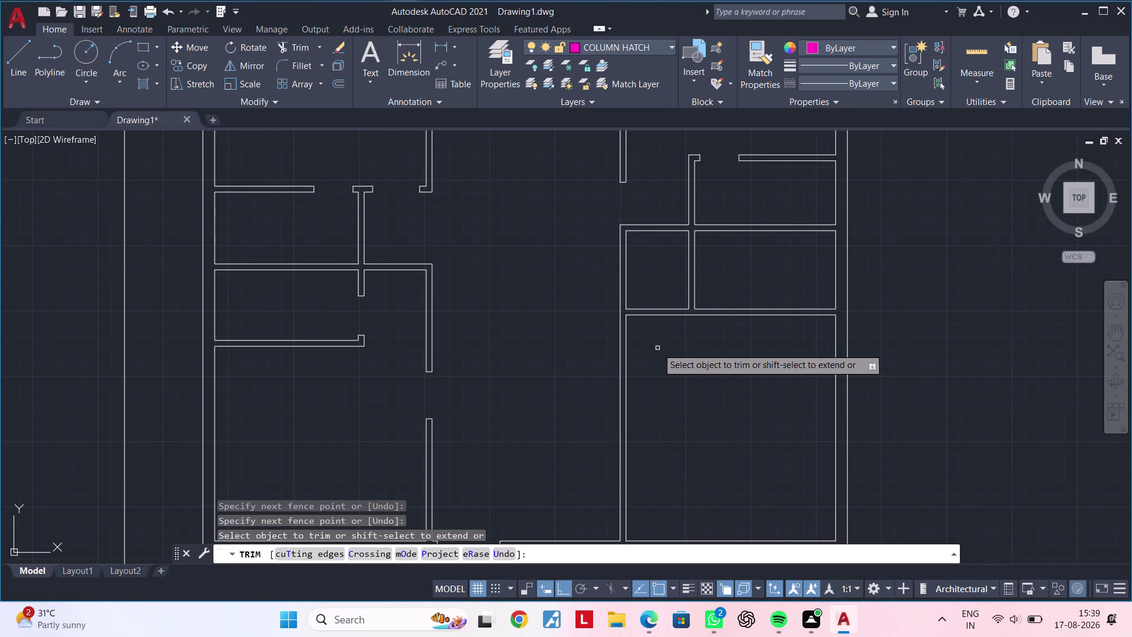
key(Escape)
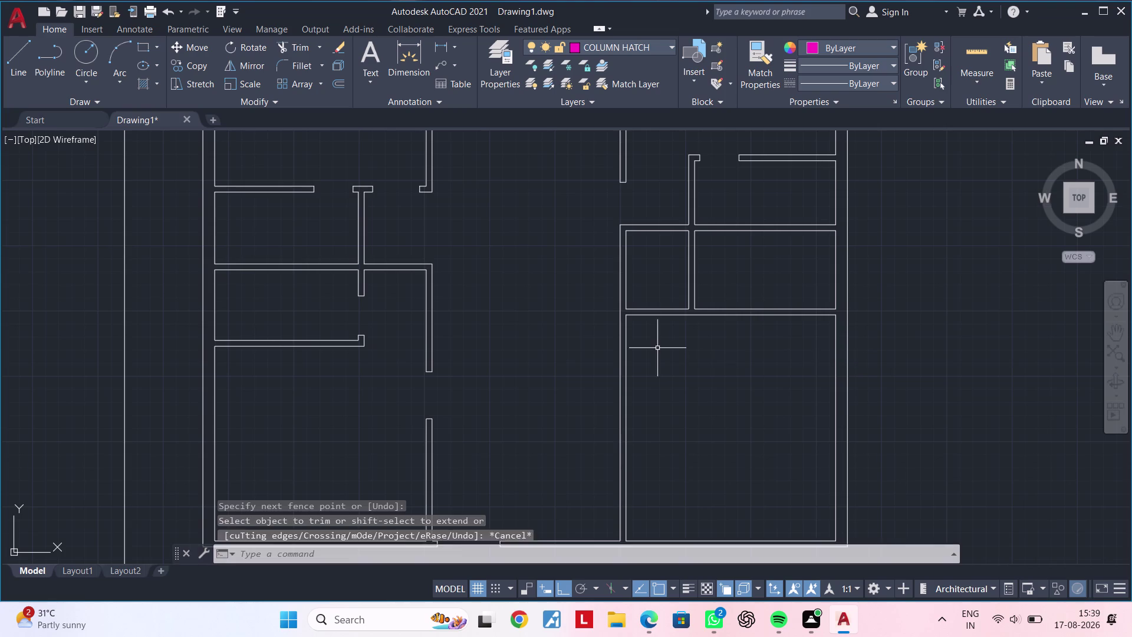
key(Escape)
key(Escape)
scroll(up, 3)
middle_drag(639, 327, 626, 395)
Cancel an accidental Extend command and recenter the view on the wall junction.
key(Escape)
key(Escape)
key(Escape)
key(e)
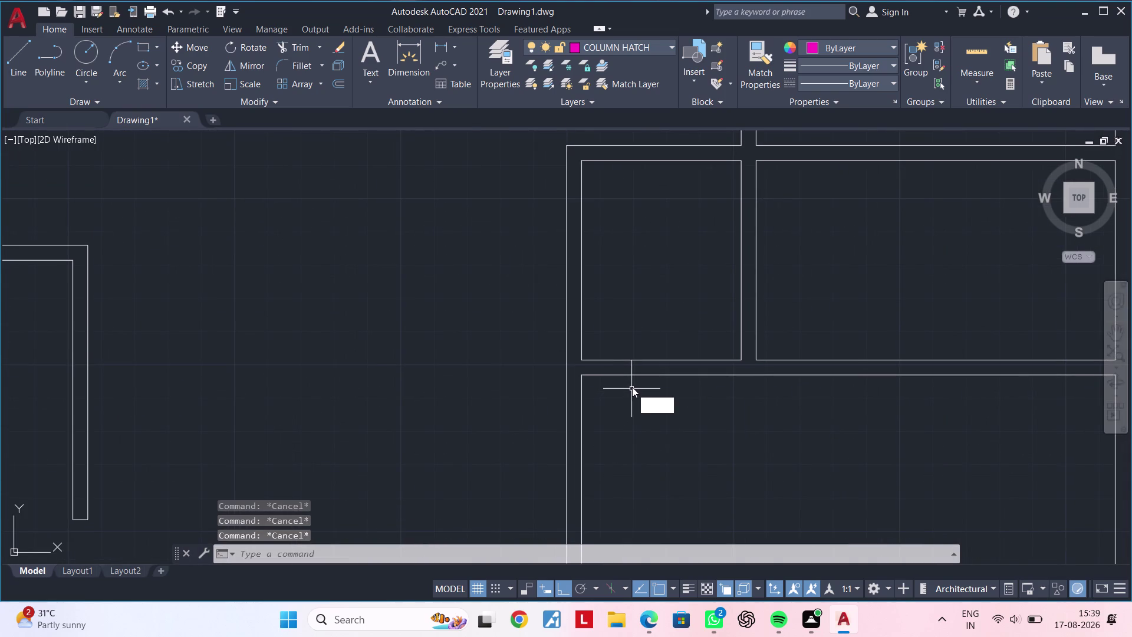
key(x)
key(space)
click(631, 359)
key(Escape)
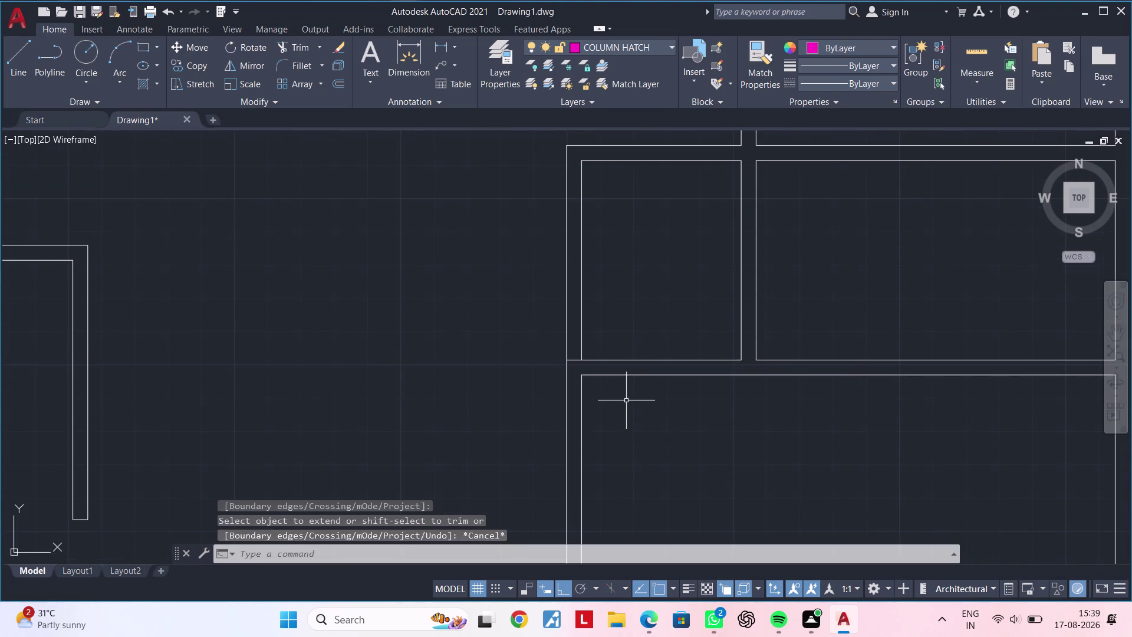
key(Escape)
middle_click(645, 375)
key(Escape)
key(Escape)
middle_drag(649, 369, 659, 343)
key(Escape)
key(Escape)
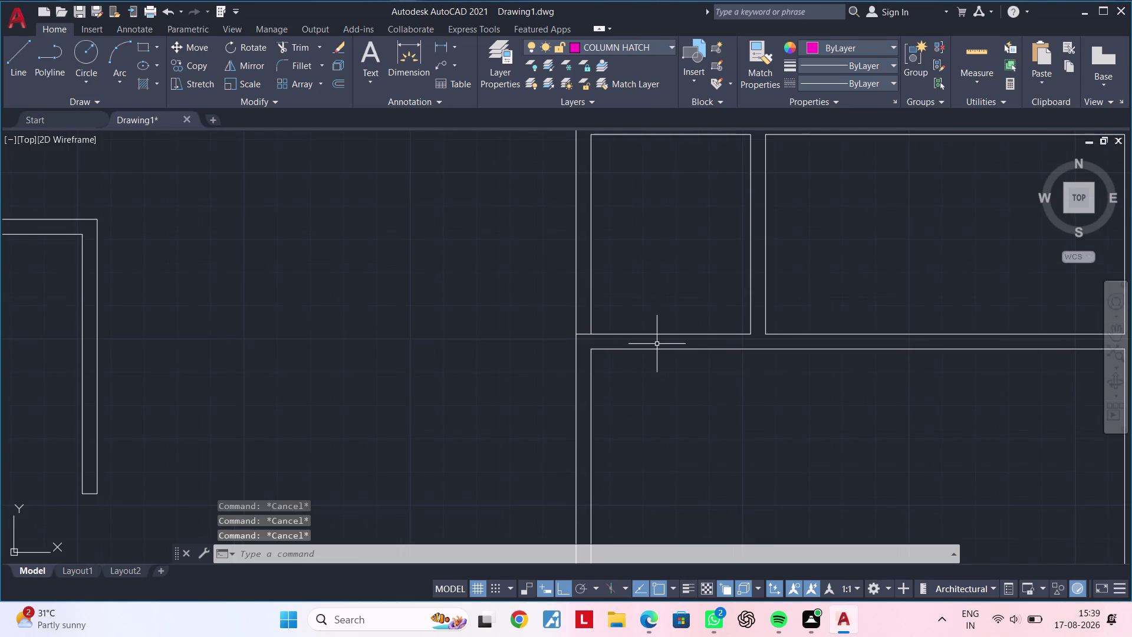
Offset the horizontal wall line 2' down and trim it to the wall thickness.
text(OF 2')
key(Return)
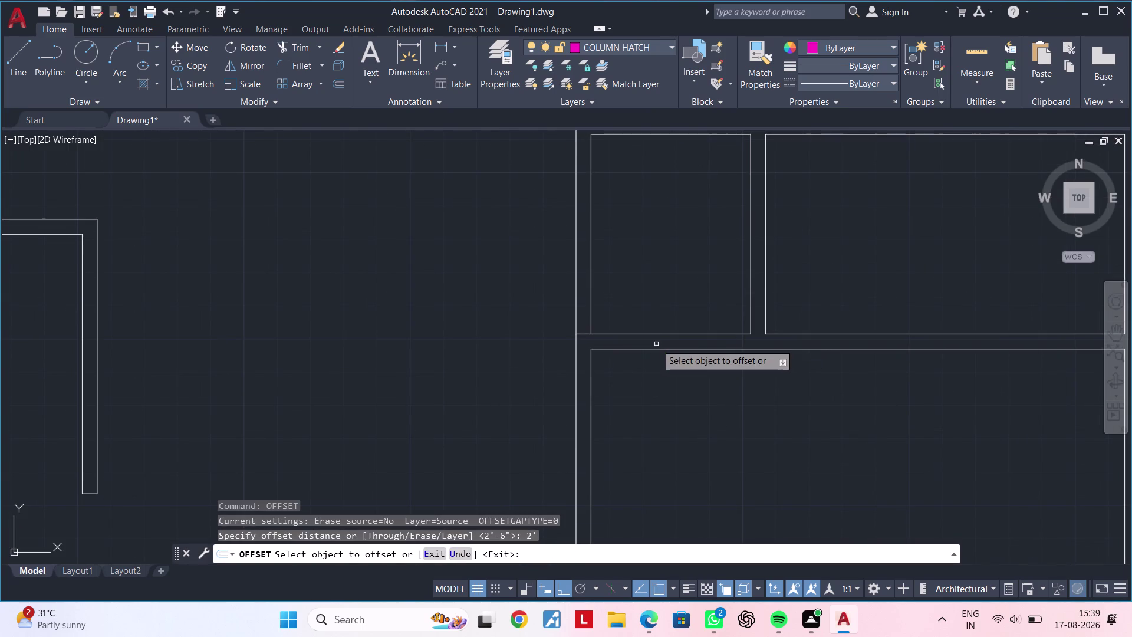
click(649, 332)
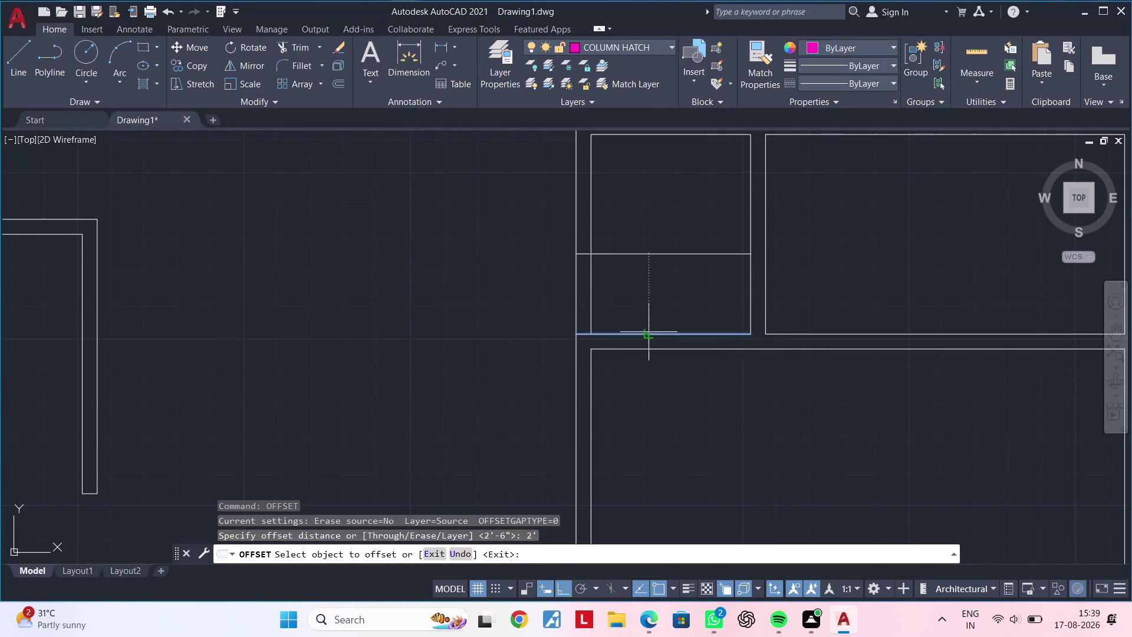
click(650, 426)
middle_drag(657, 445, 661, 395)
key(Escape)
key(Escape)
text(TR)
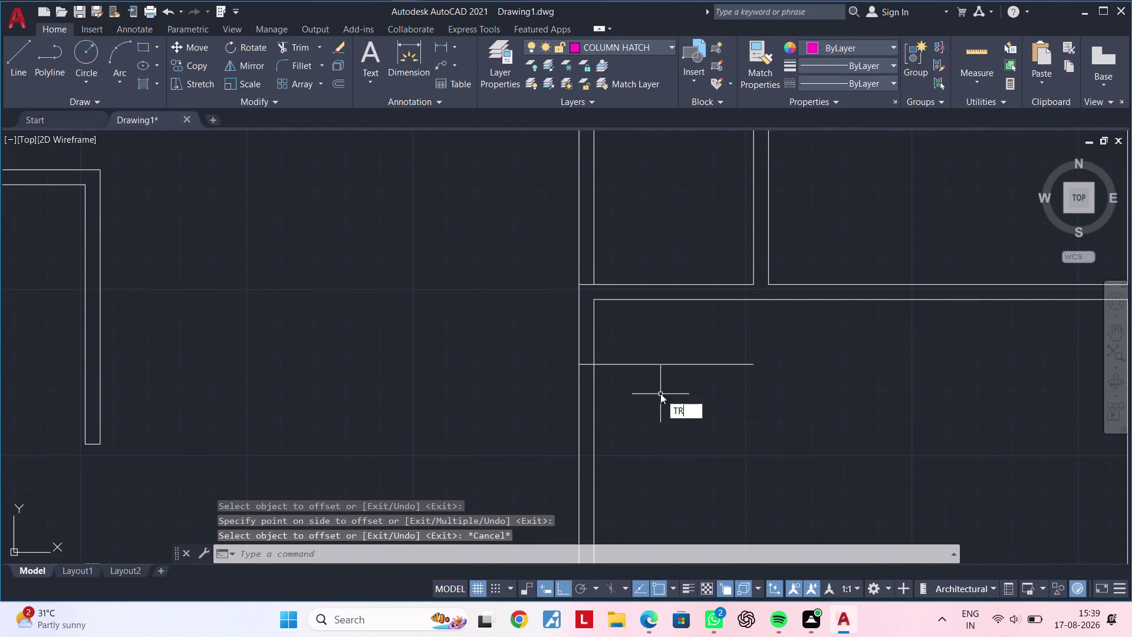
key(space)
drag(655, 391, 663, 343)
middle_drag(655, 357, 715, 310)
key(Escape)
key(Escape)
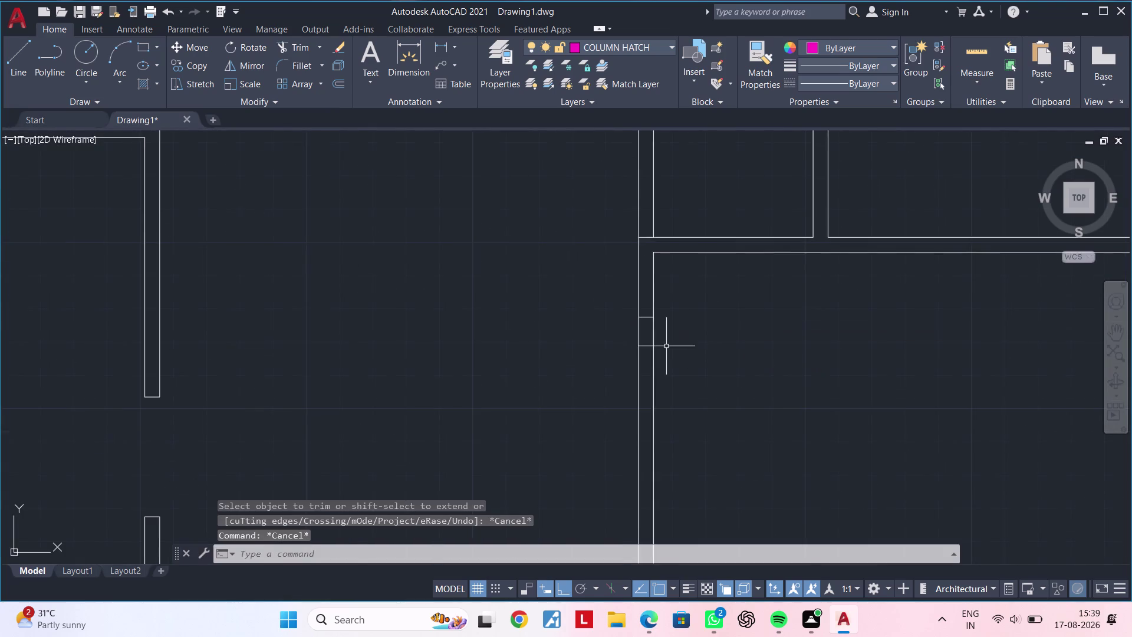
Offset the short jamb line 3' downward to form the second jamb.
scroll(up, 3)
middle_drag(662, 342, 686, 345)
key(Escape)
key(Escape)
text(OF)
key(space)
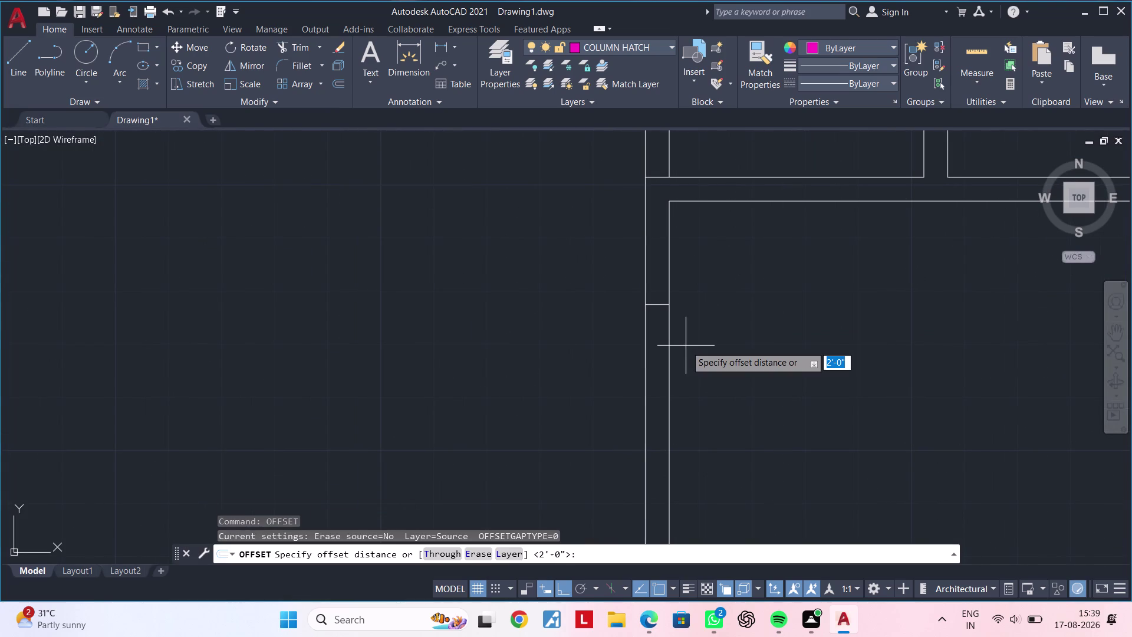
text(3)
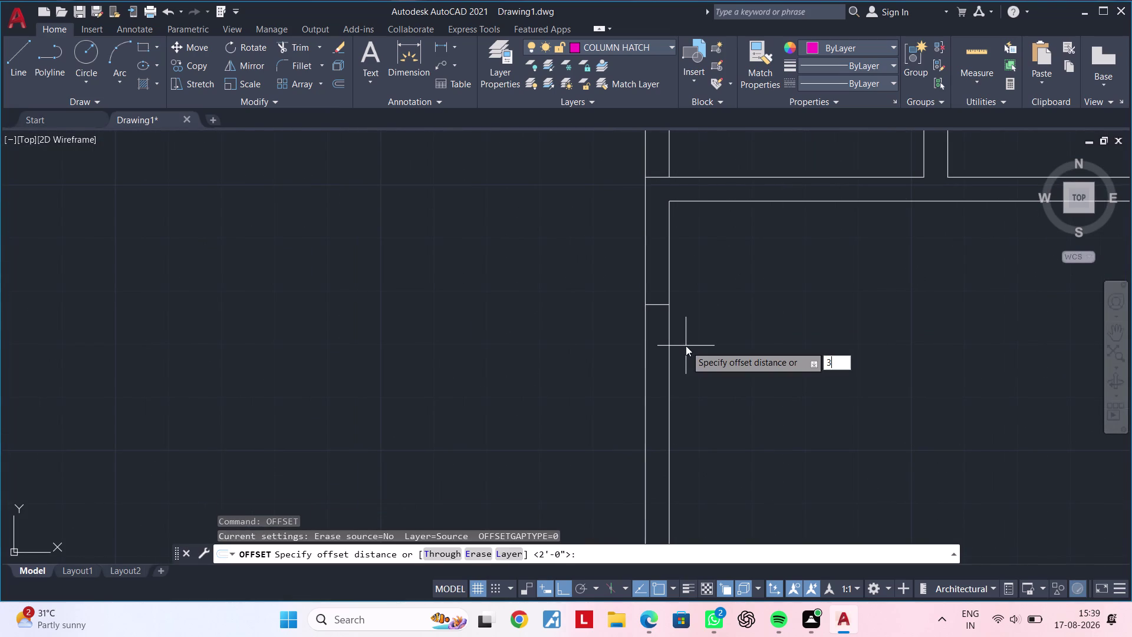
text(')
key(Return)
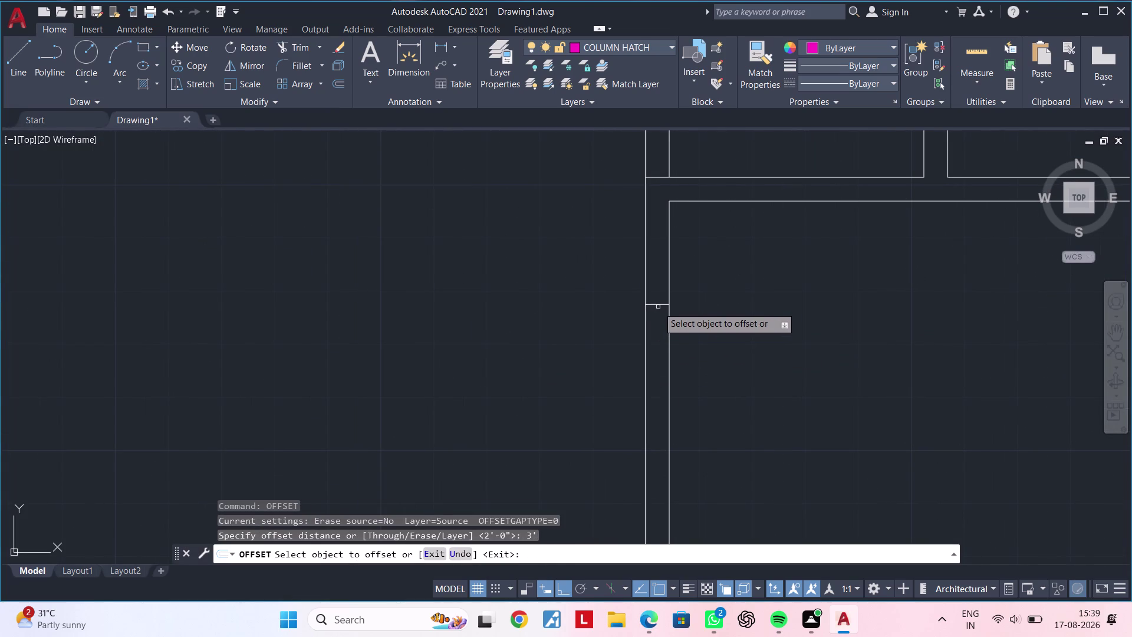
click(658, 304)
click(662, 352)
middle_drag(664, 360, 659, 312)
scroll(down, 3)
key(Escape)
key(Escape)
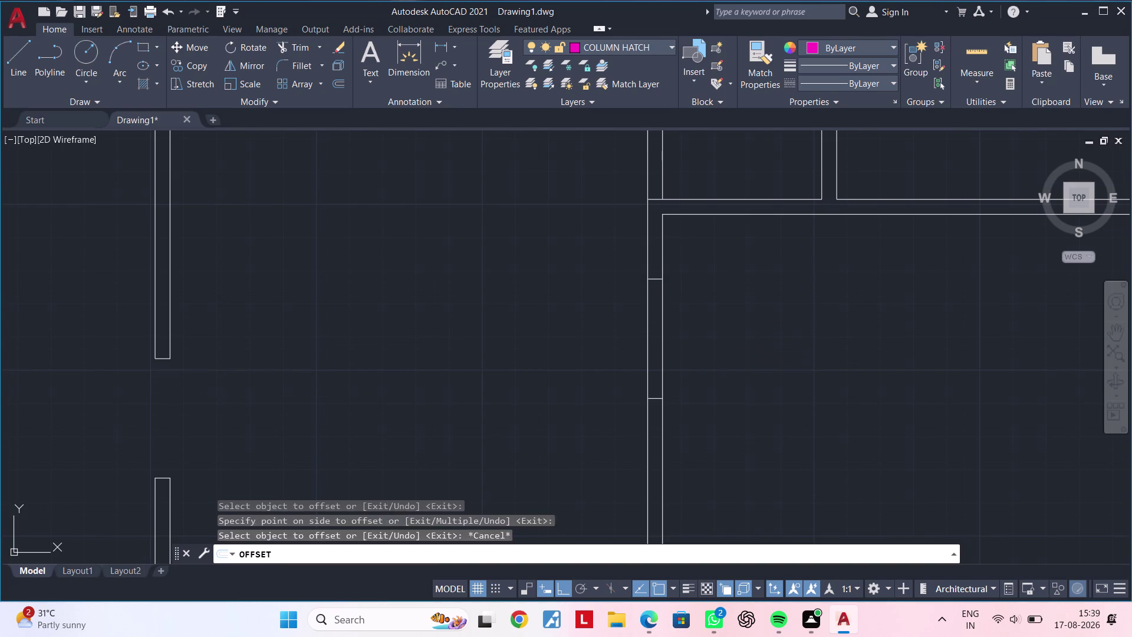
key(Escape)
Trim the vertical wall lines between the two jambs to open the gap.
text(TR)
key(space)
drag(701, 320, 620, 336)
middle_drag(722, 301, 659, 433)
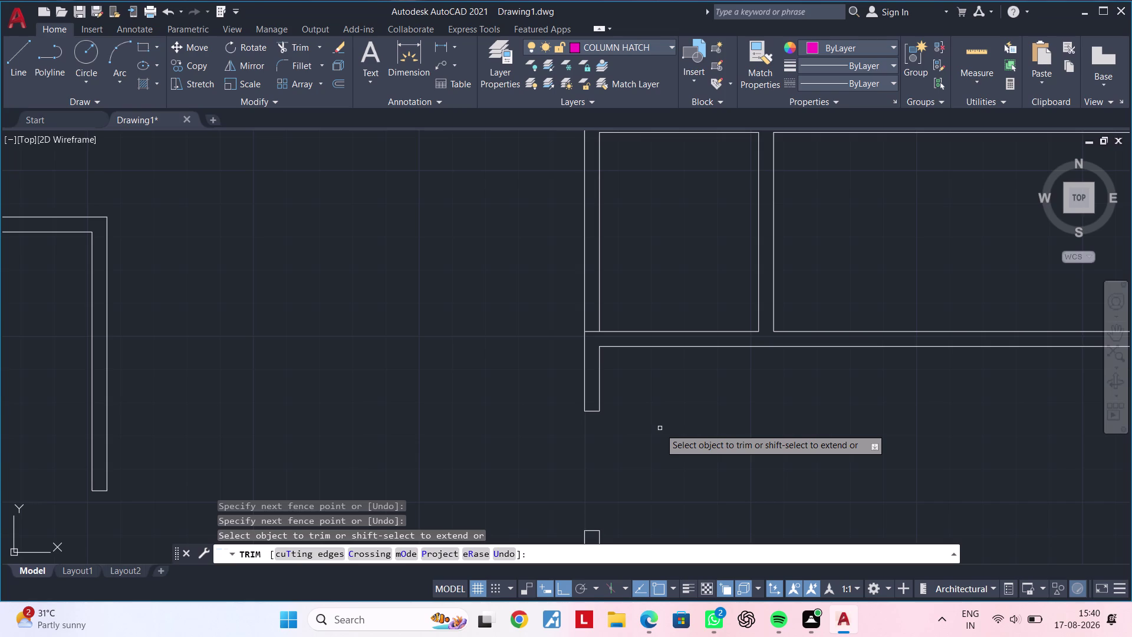
scroll(up, 3)
middle_drag(672, 385, 645, 416)
key(Escape)
key(Escape)
key(Escape)
key(Escape)
key(Escape)
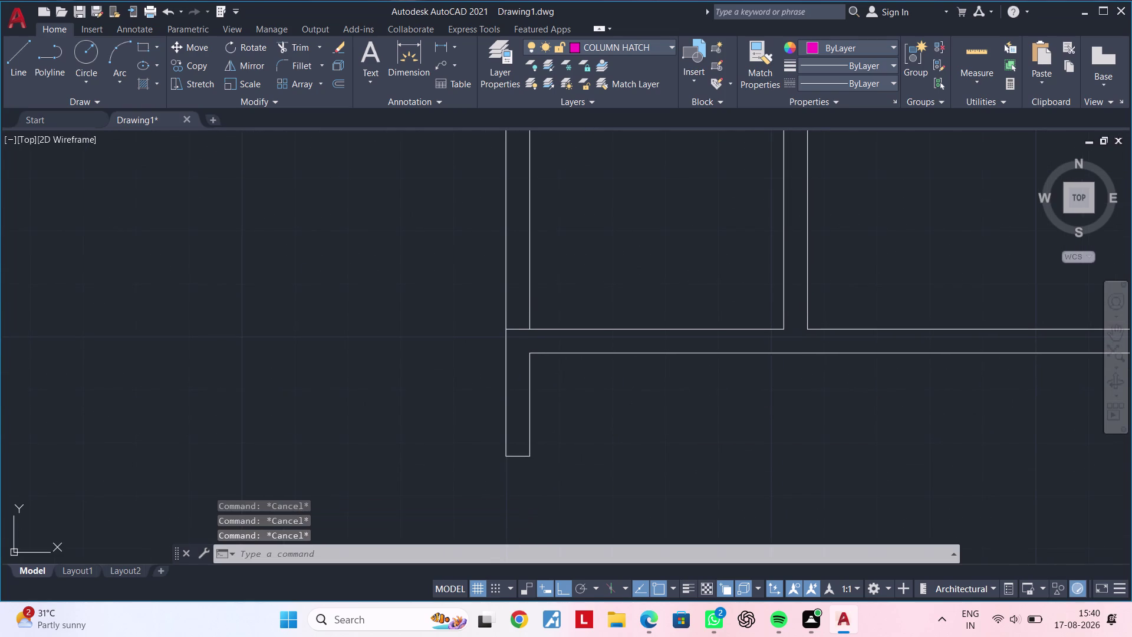
Start a line, then a 2" offset of the vertical wall line, cancelling both.
text(L)
key(space)
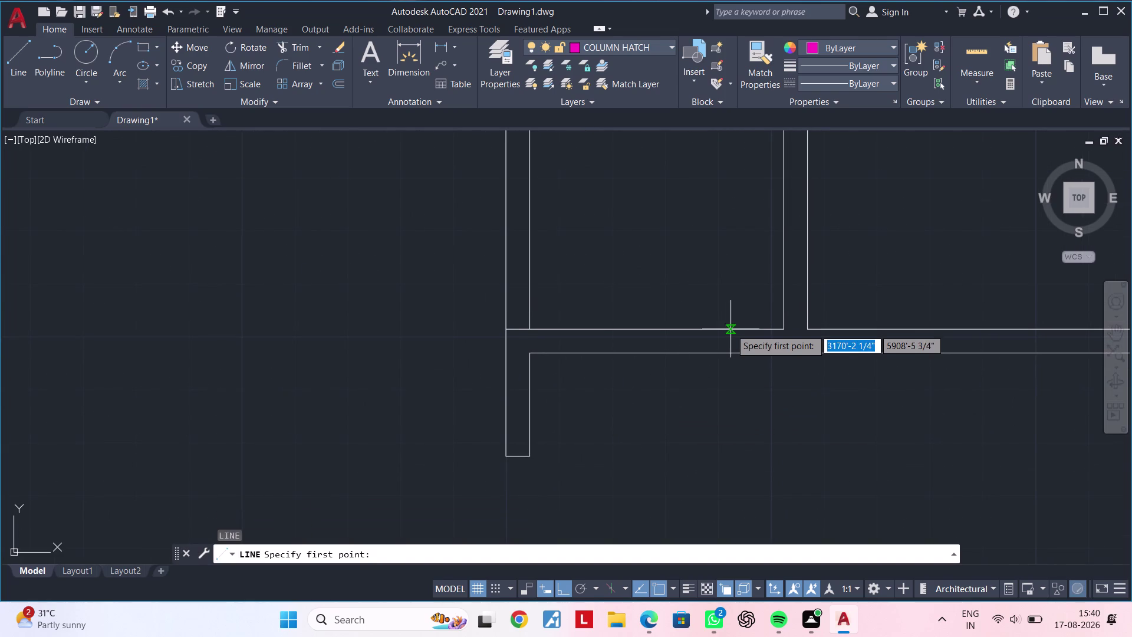
key(Escape)
key(Escape)
key(Escape)
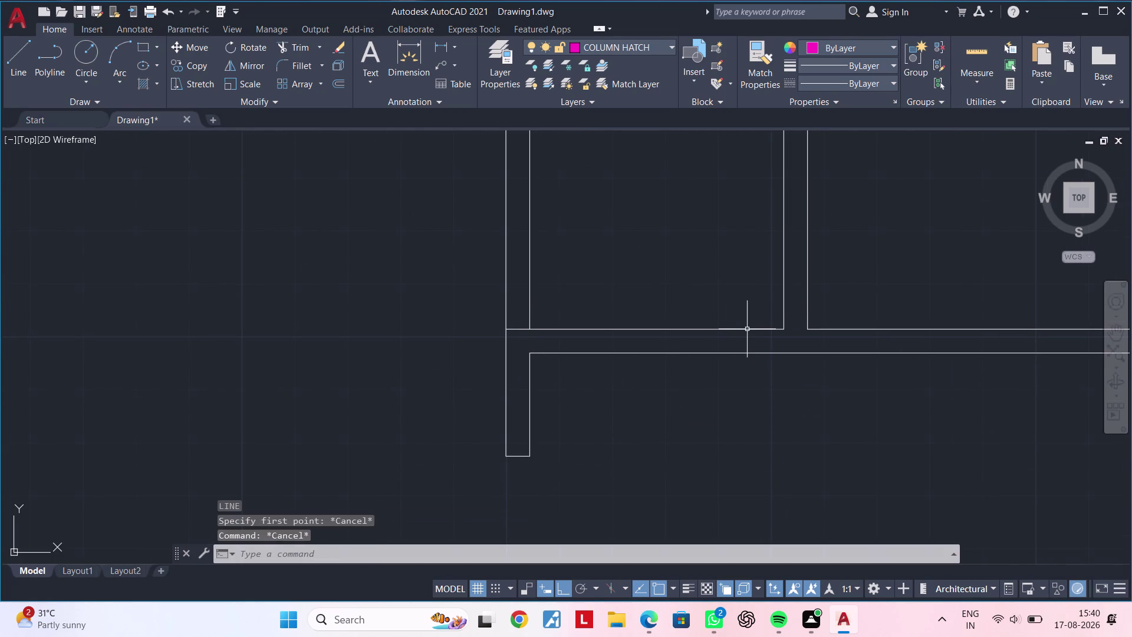
text(OF 2")
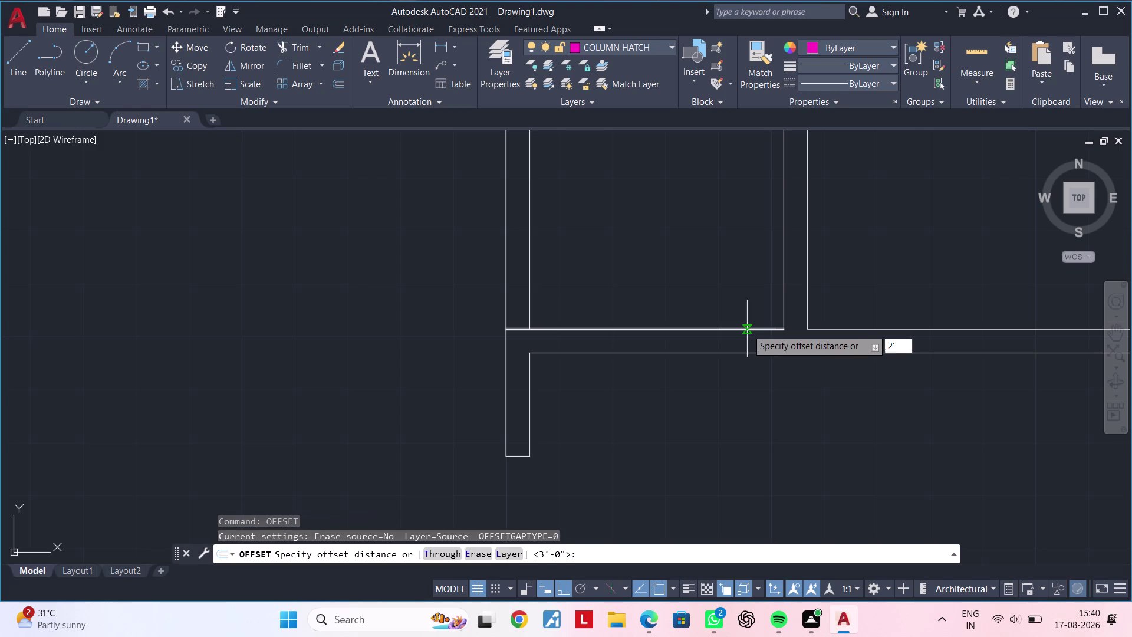
key(Return)
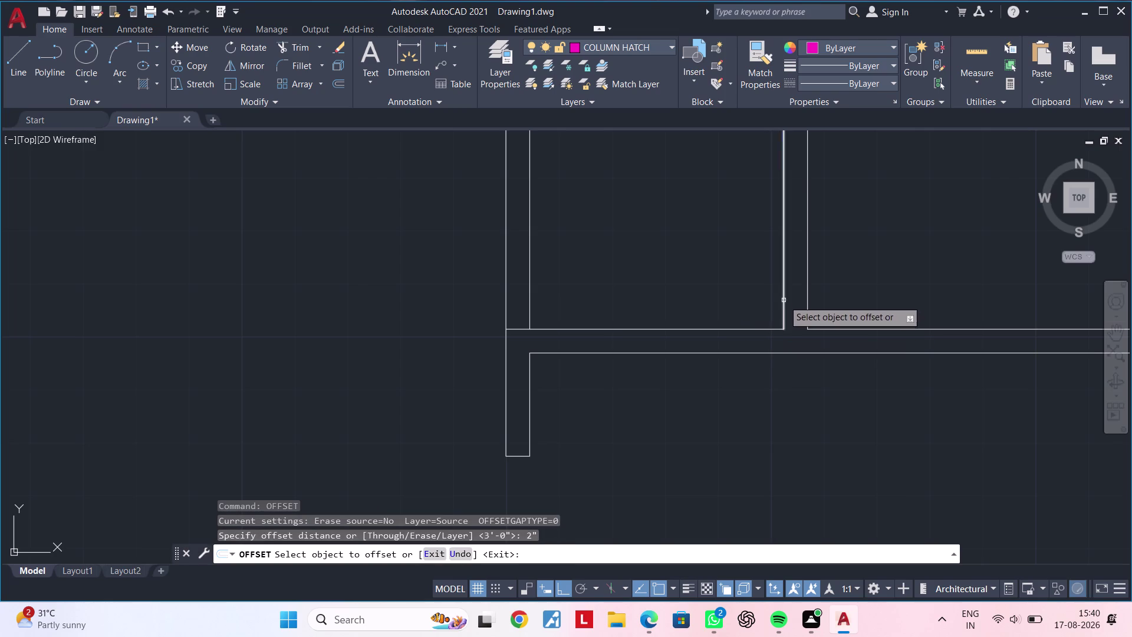
click(783, 300)
key(Escape)
key(Escape)
key(Escape)
key(Escape)
key(Escape)
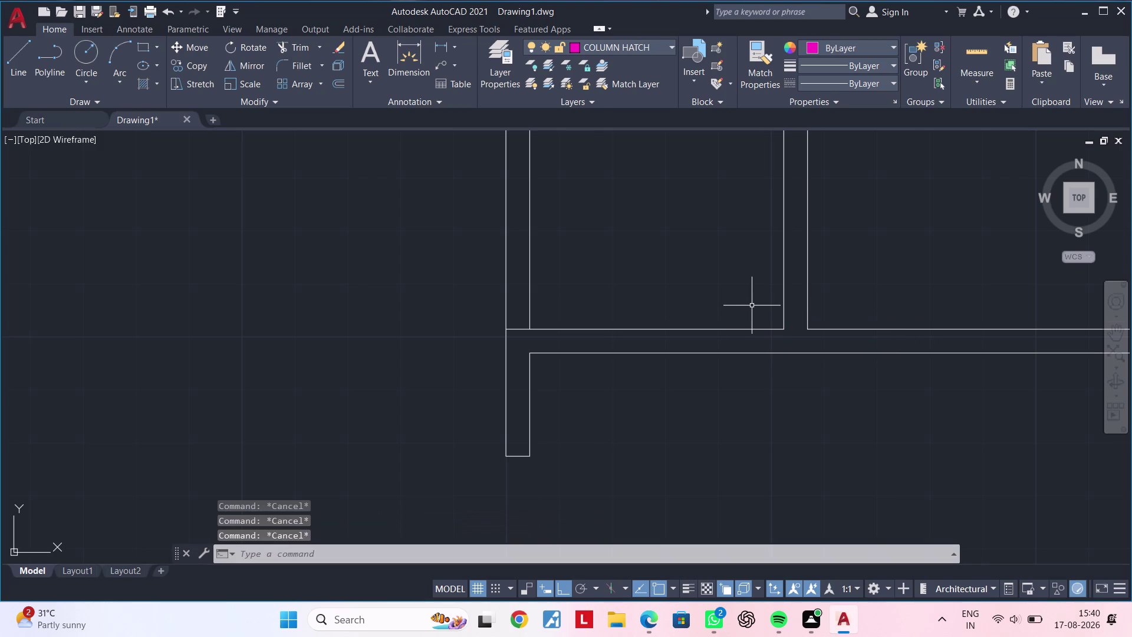
key(Escape)
Try a 1' offset of the wall line and an Extend, abandoning both.
text(OF 1)
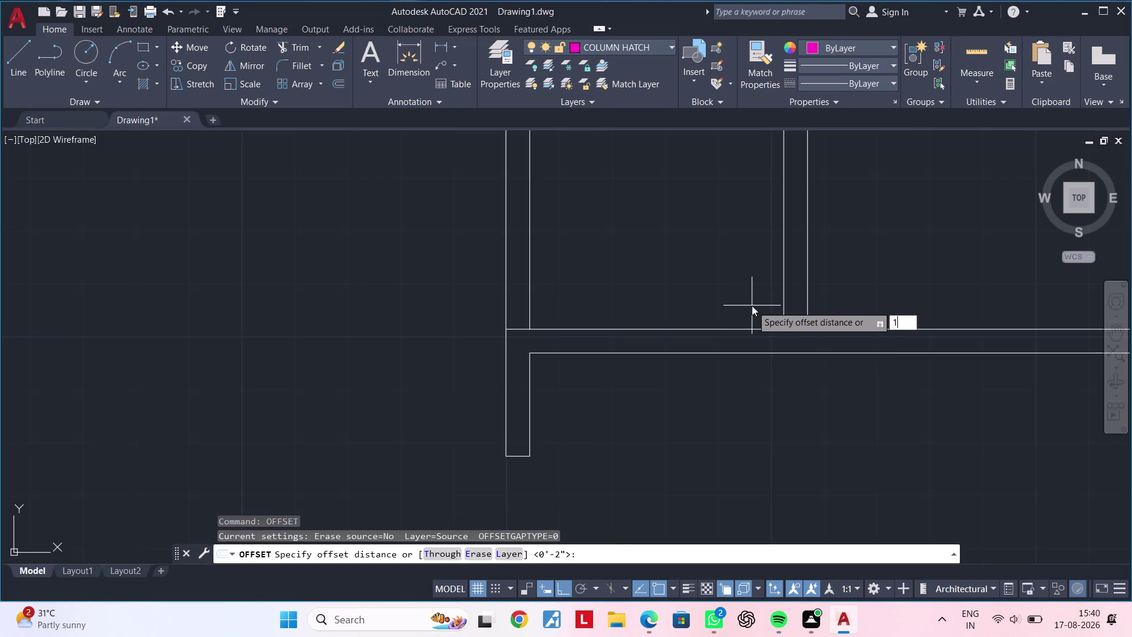
text(')
key(Return)
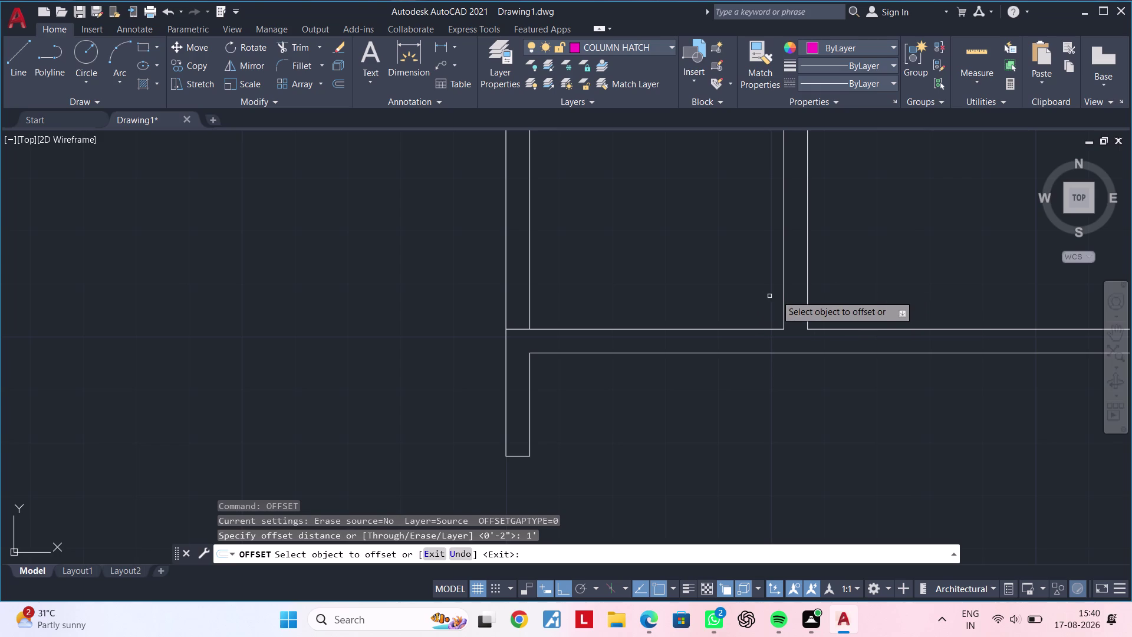
click(782, 294)
click(709, 304)
key(Escape)
key(Escape)
key(Escape)
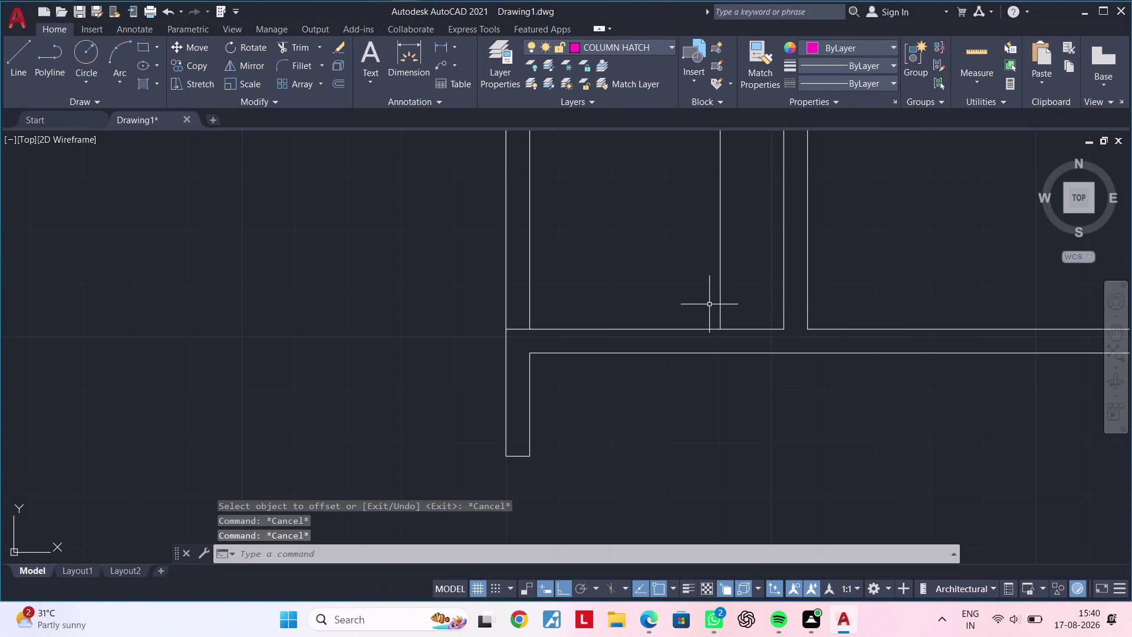
text(EX)
key(space)
click(719, 298)
key(Escape)
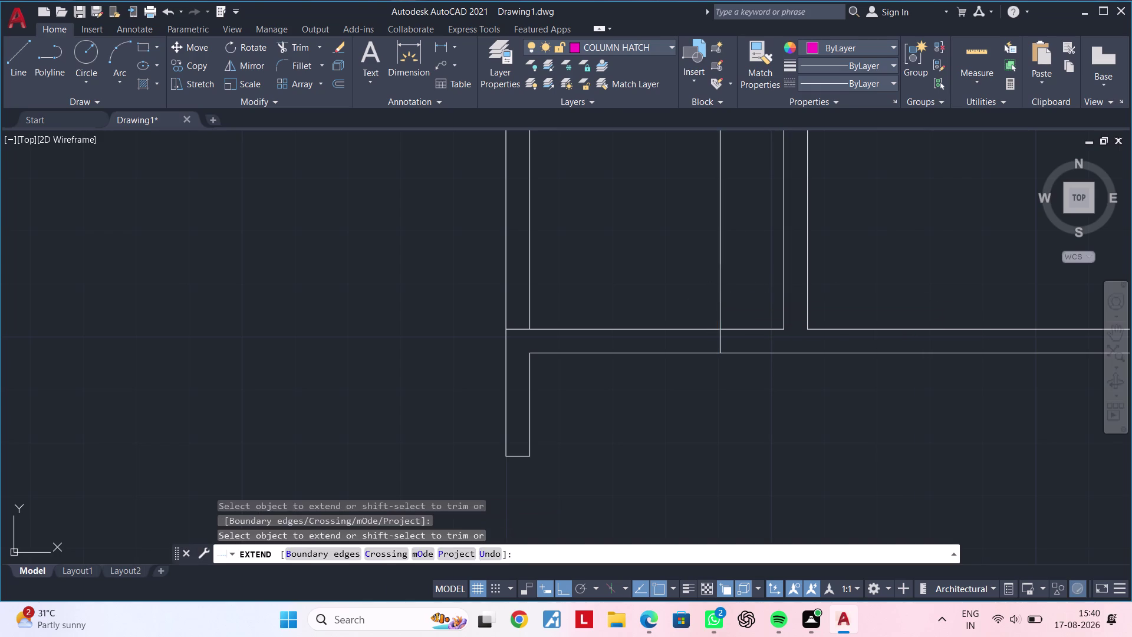
Trim the jamb line above the wall junction with a fence.
text(TR)
key(space)
drag(732, 296, 692, 304)
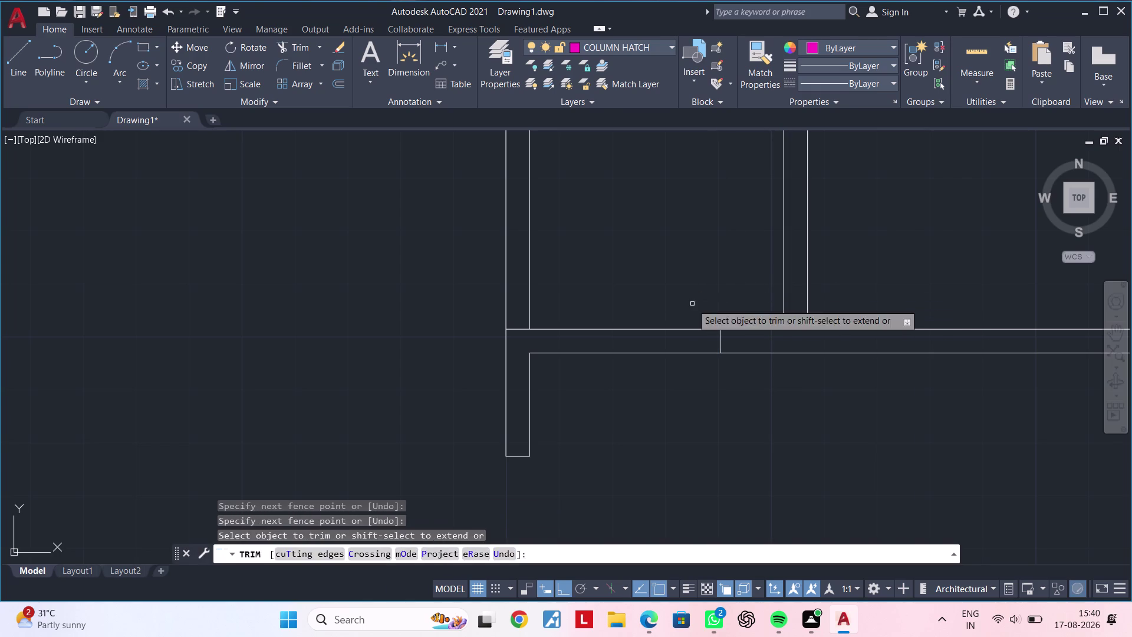
key(Escape)
middle_drag(708, 317, 763, 280)
key(Escape)
key(Escape)
key(Escape)
key(Escape)
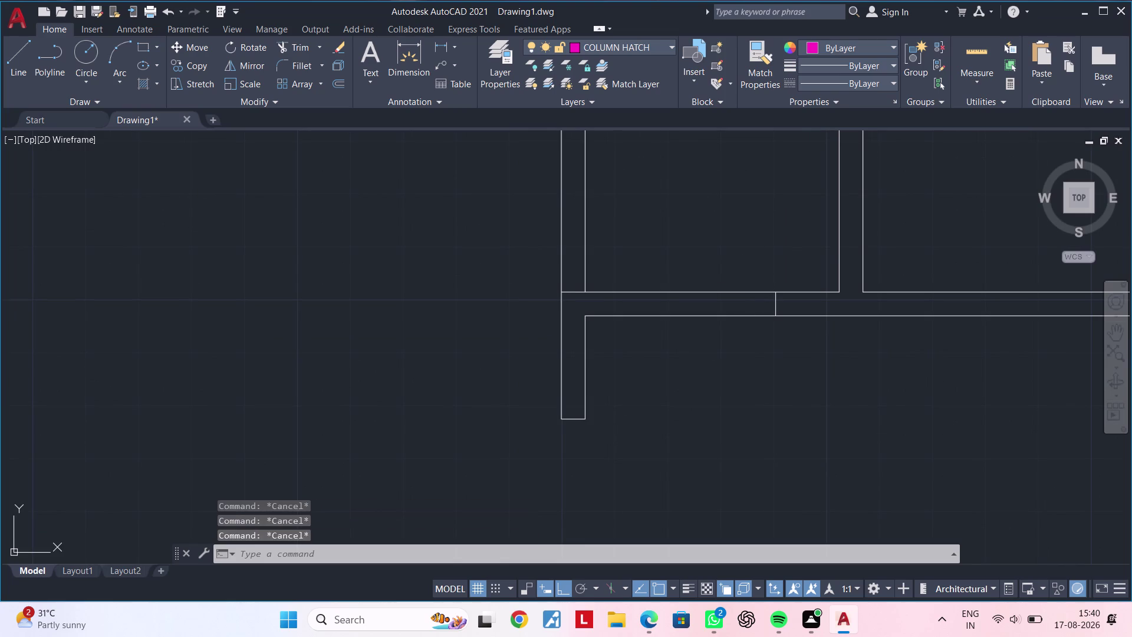
key(Escape)
key(Escape)
Fence-trim the short jamb stub between the wall lines, then center on the broken wall.
text(T)
text(R)
key(space)
drag(722, 270, 713, 340)
middle_drag(696, 341, 724, 401)
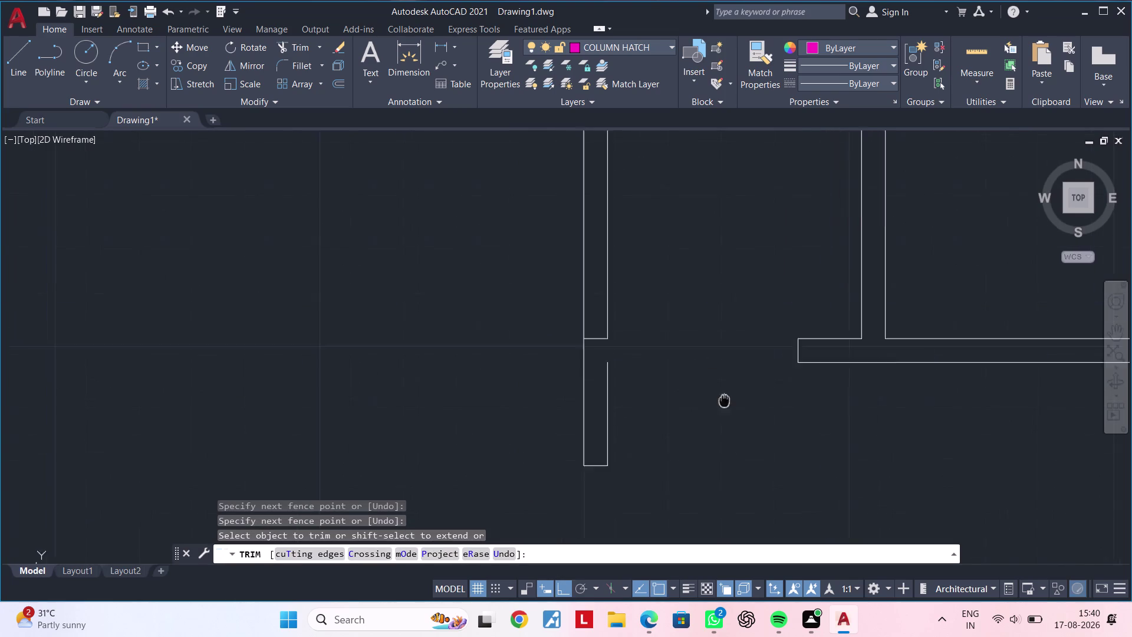
middle_drag(725, 400, 734, 425)
middle_drag(702, 403, 753, 371)
key(Escape)
key(Escape)
key(Escape)
Delete the short stray wall line.
key(e)
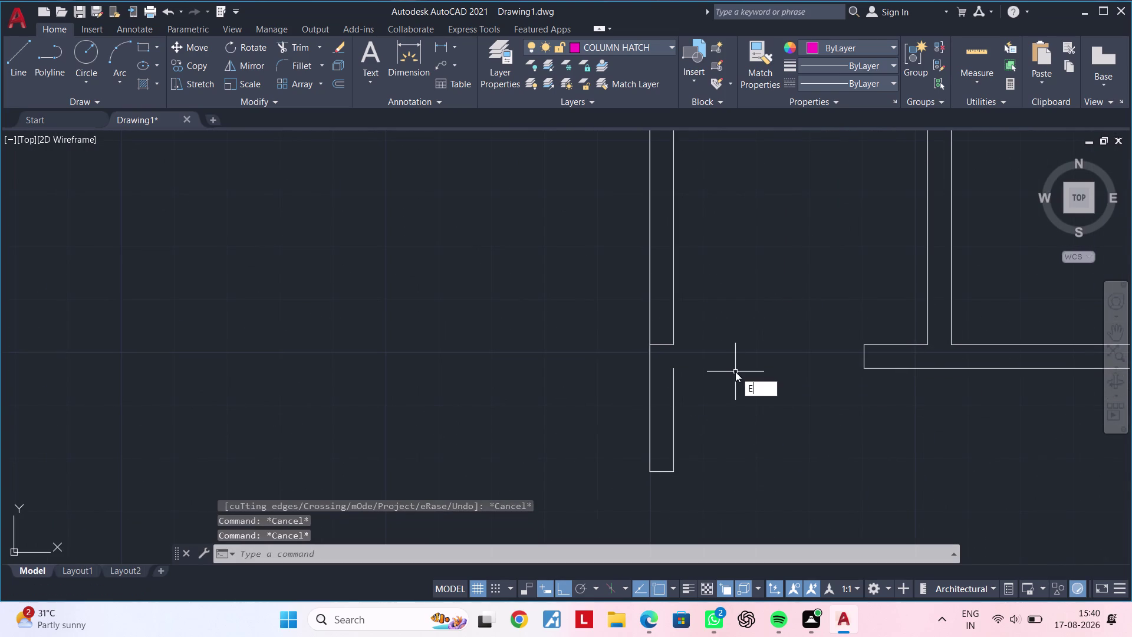
key(Escape)
click(673, 377)
key(Delete)
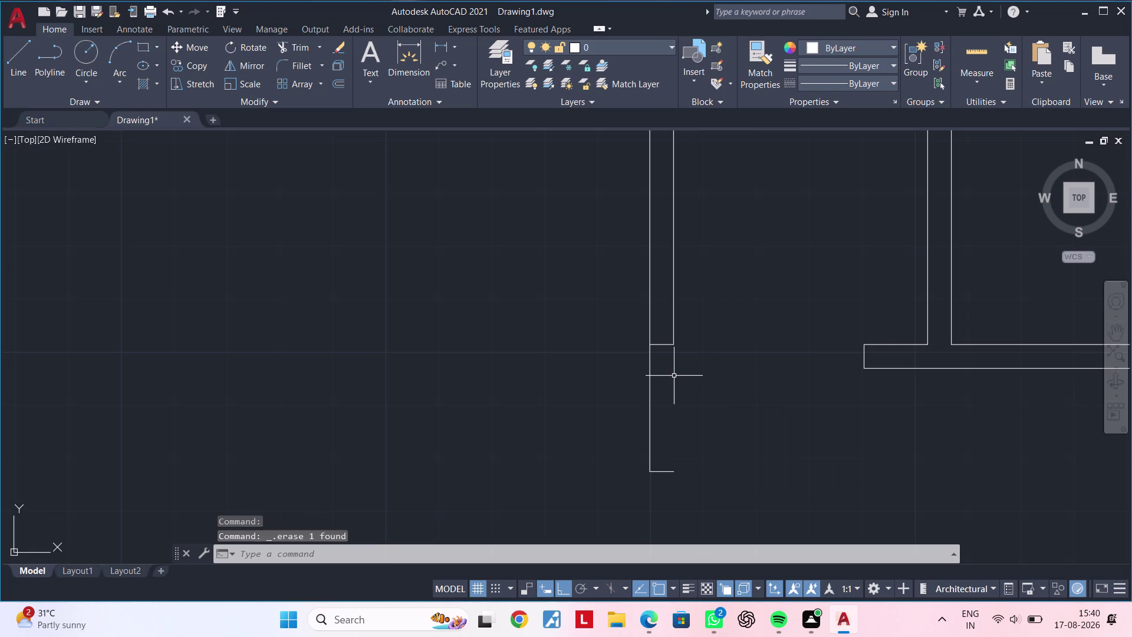
Grip-stretch the wall line above the gap down to the bottom edge.
click(676, 309)
click(673, 314)
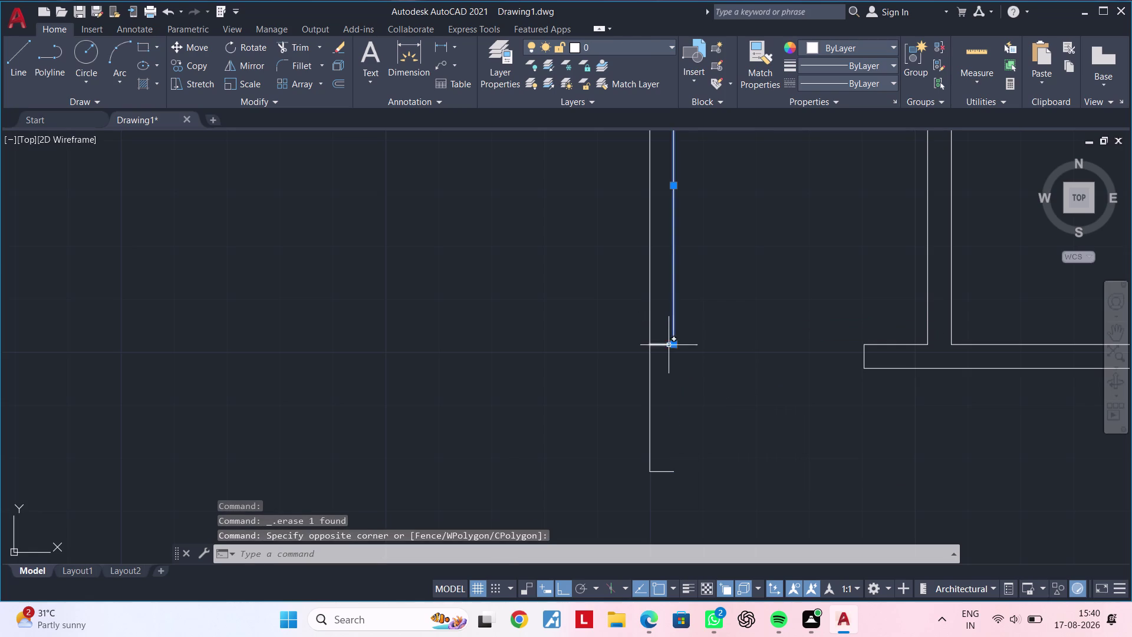
click(674, 345)
click(676, 470)
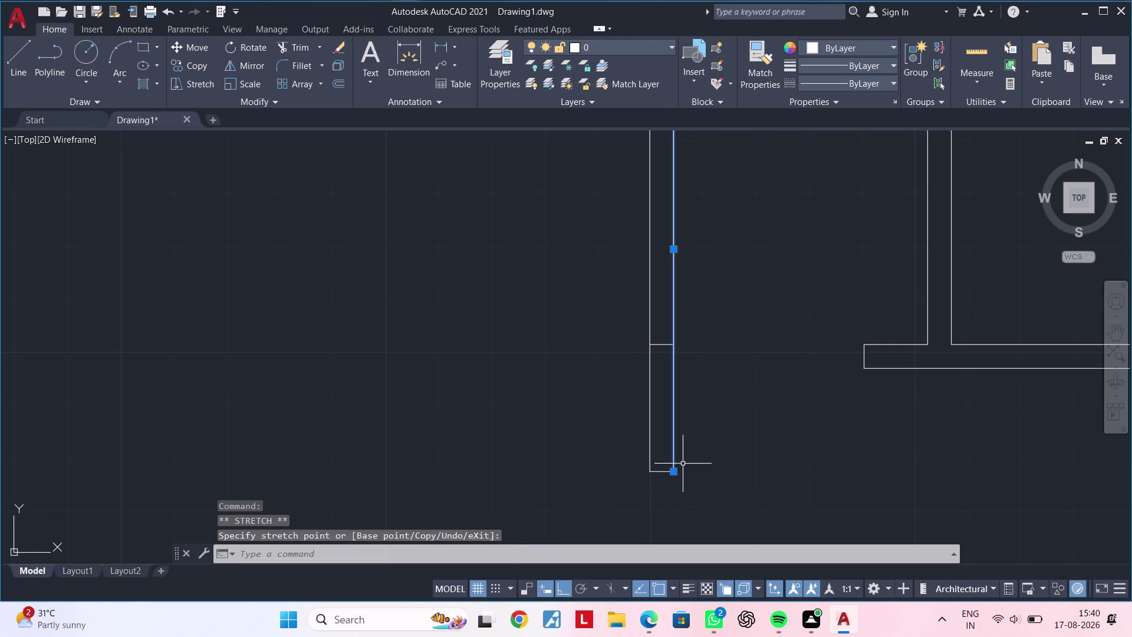
key(Escape)
Zoom and pan out to show the whole upper part of the plan.
scroll(down, 3)
key(Escape)
middle_drag(765, 443, 661, 415)
key(Escape)
key(Escape)
scroll(down, 3)
middle_drag(663, 418, 627, 361)
key(Escape)
scroll(up, 3)
scroll(down, 3)
middle_drag(646, 358, 559, 372)
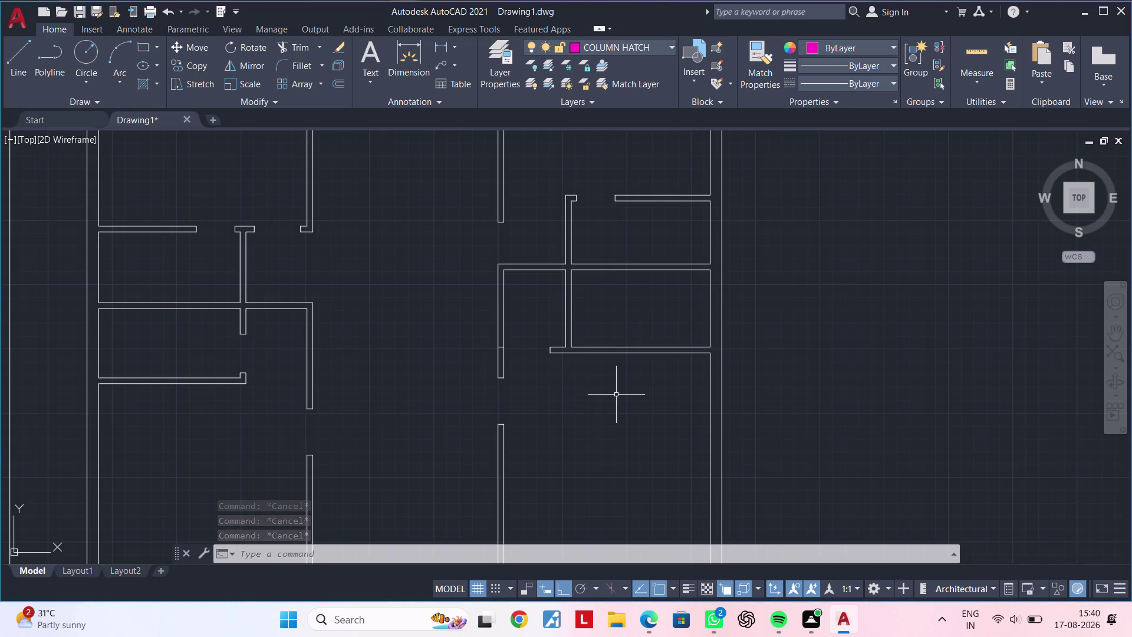
Zoom in on the T-shaped wall junction; an EXtend attempt is abandoned.
middle_drag(607, 394, 671, 393)
scroll(up, 3)
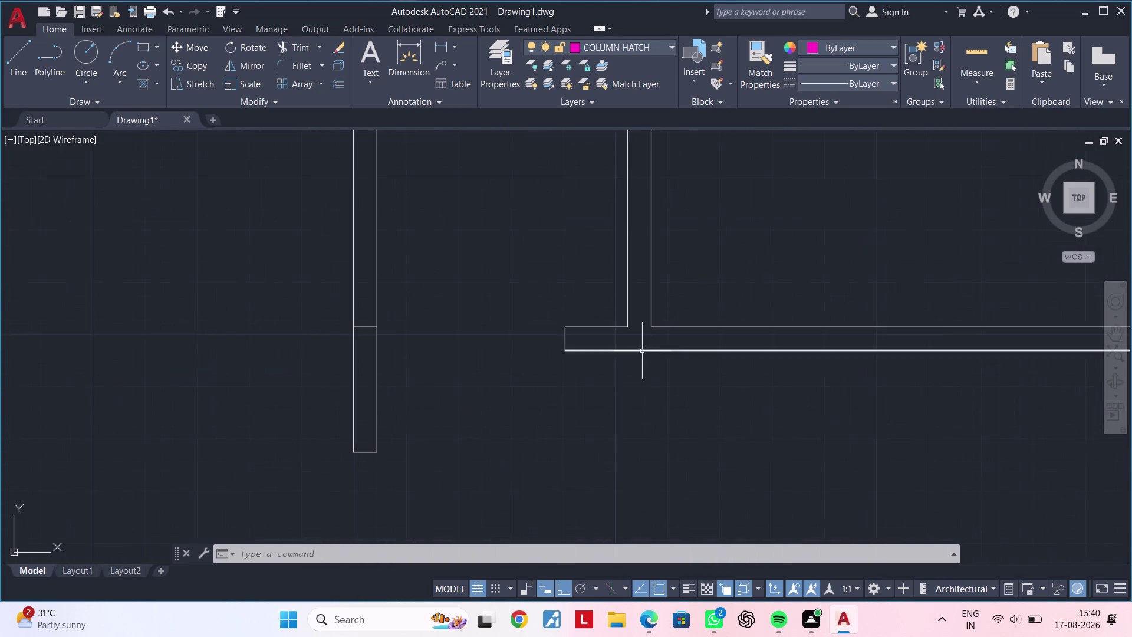
middle_drag(642, 354, 631, 398)
scroll(up, 3)
middle_drag(629, 380, 603, 388)
key(Escape)
key(Escape)
text(E)
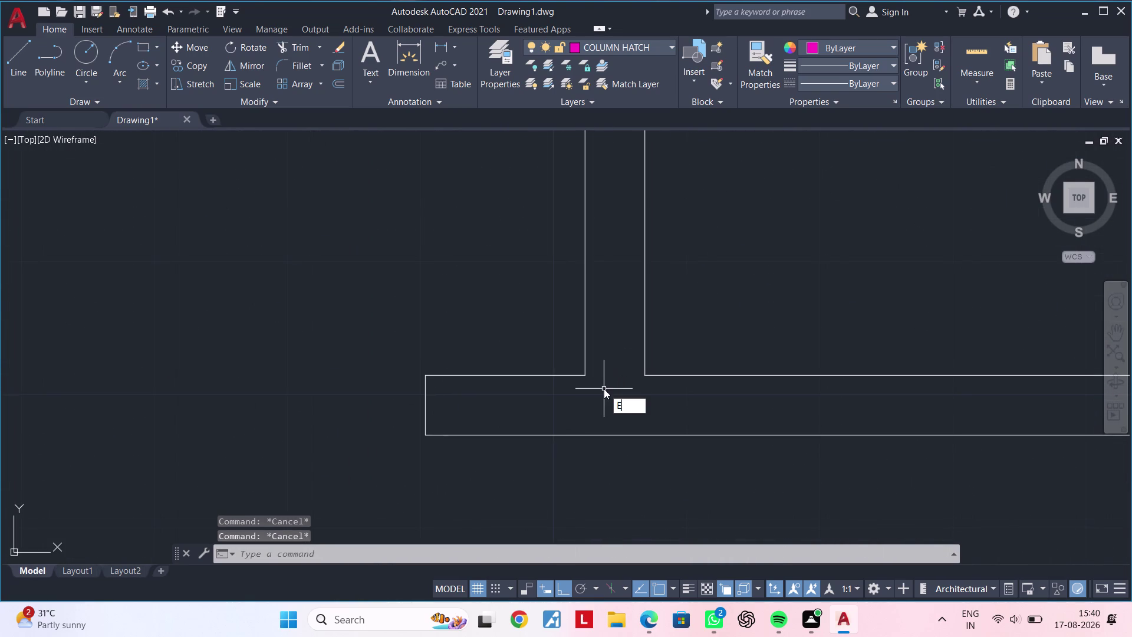
text(X)
key(space)
click(576, 374)
key(Escape)
key(Escape)
Offset the wall line 2'6" toward the room side.
middle_drag(606, 389, 606, 391)
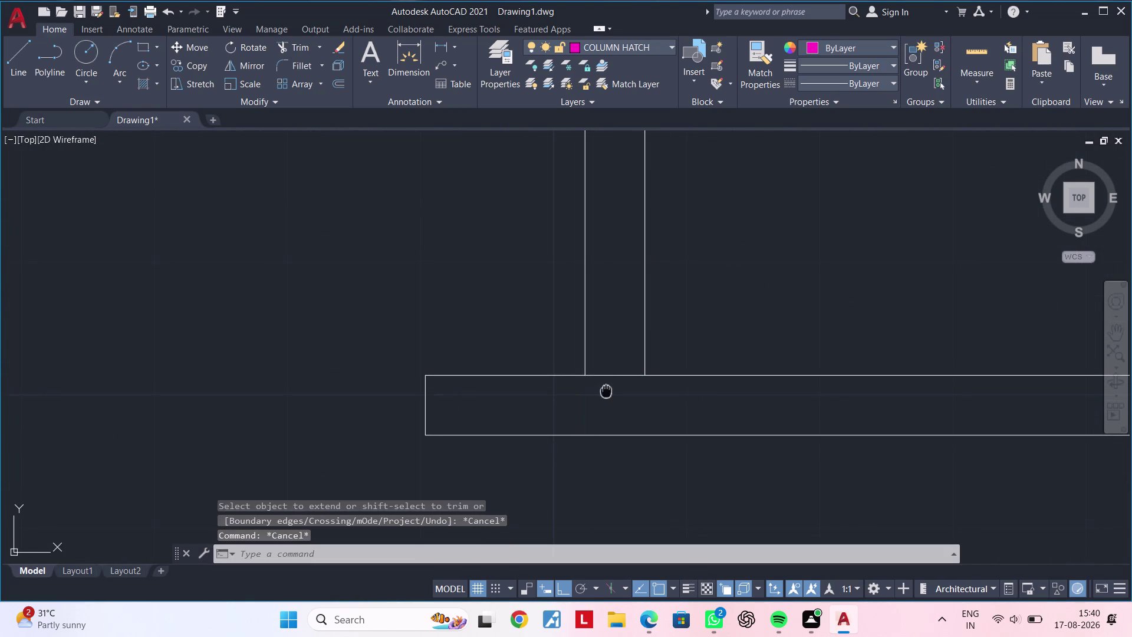
middle_drag(606, 391, 606, 424)
key(Escape)
key(Escape)
key(Escape)
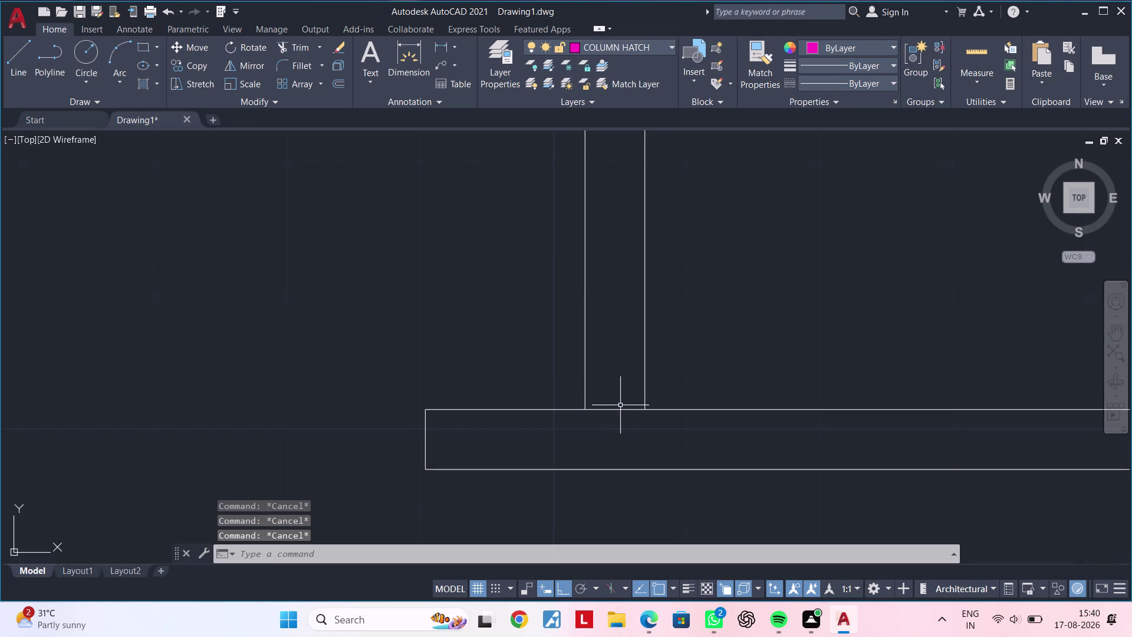
text(OF)
key(space)
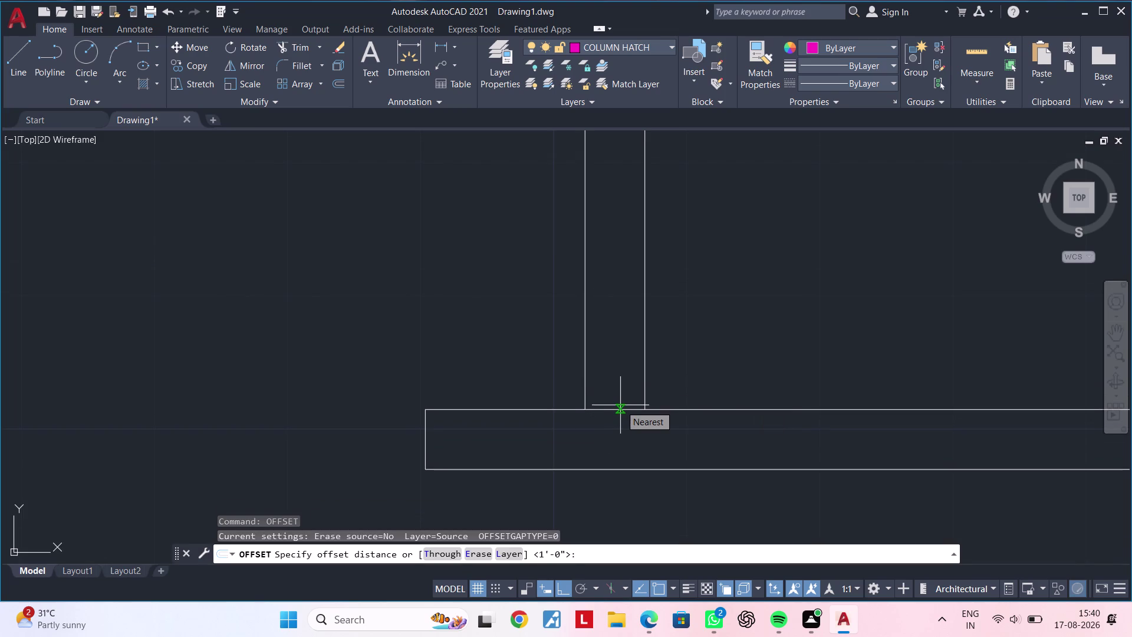
text(2)
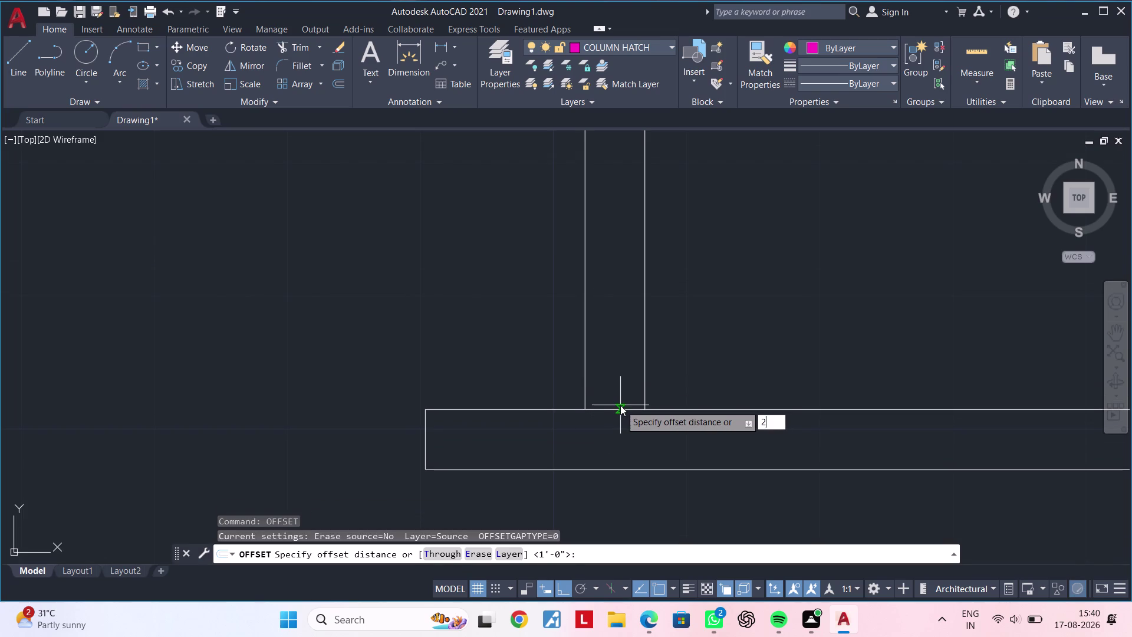
text(\6|)
key(BackSpace)
key(BackSpace)
key(BackSpace)
key(apostrophe)
text(6")
key(Return)
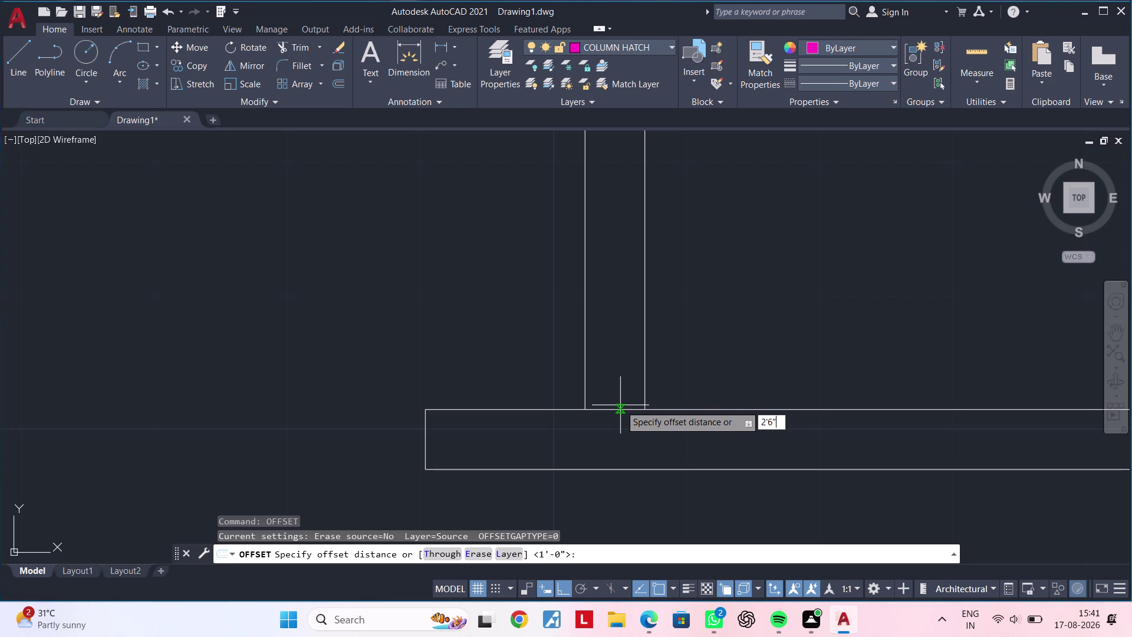
click(630, 410)
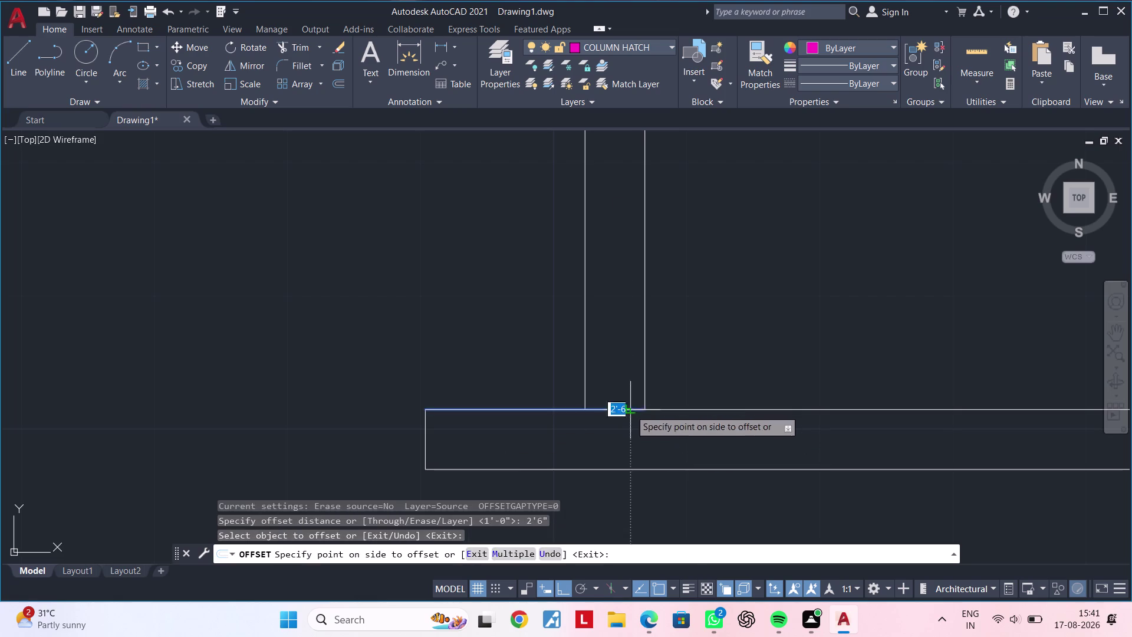
click(629, 319)
key(Escape)
key(Escape)
key(Escape)
Trim the copied line back to the wall, then cancel the trim.
text(TR)
key(space)
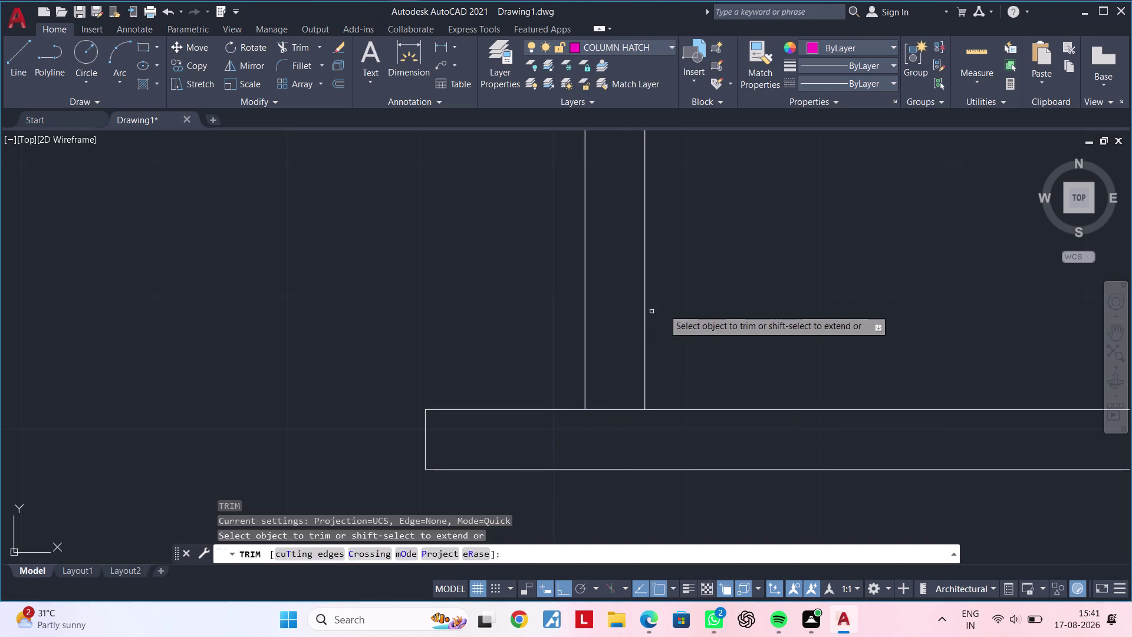
drag(681, 307, 544, 308)
scroll(down, 3)
middle_drag(615, 311, 597, 362)
key(Escape)
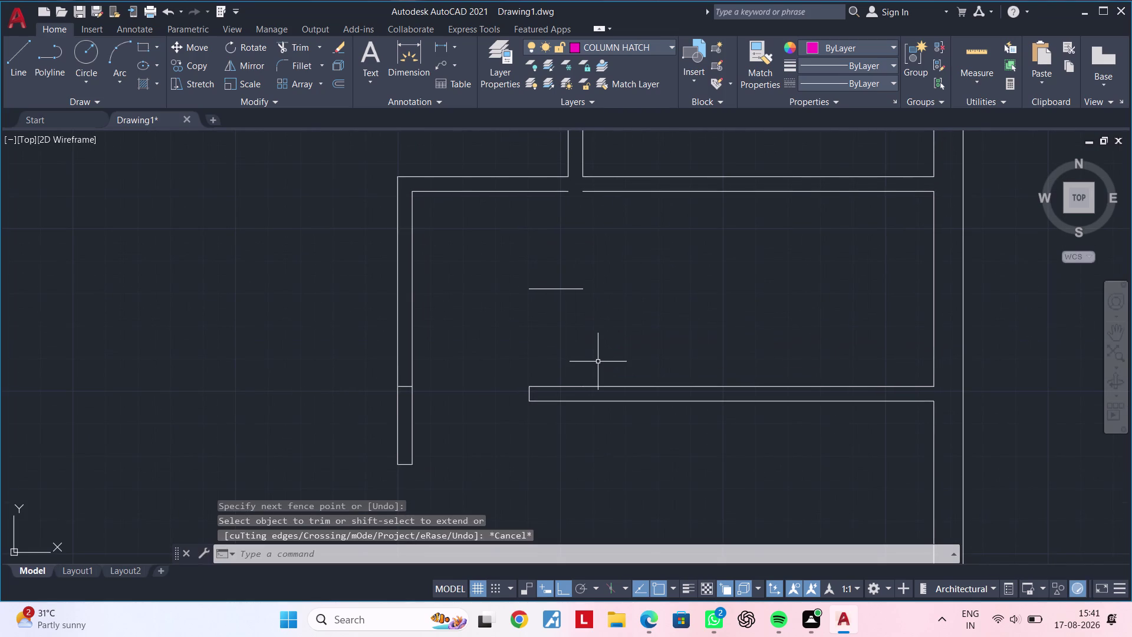
Cancel the accidental CUTCLIP and undo the last trim.
key(ctrl+x)
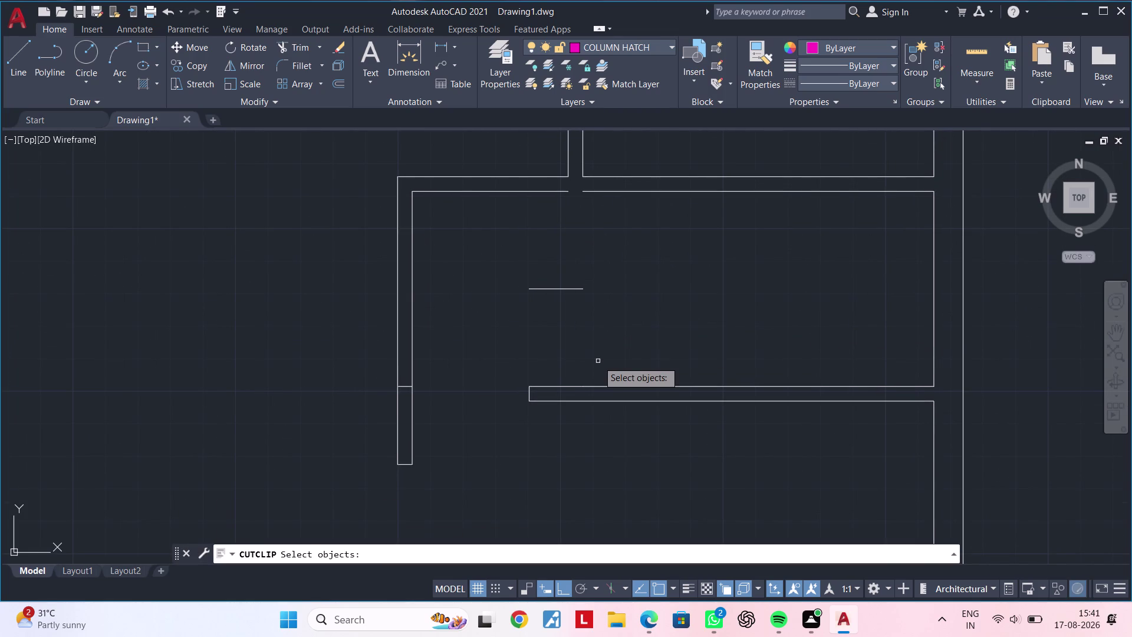
key(ctrl+x)
key(Escape)
key(Escape)
key(ctrl+z)
key(ctrl+z)
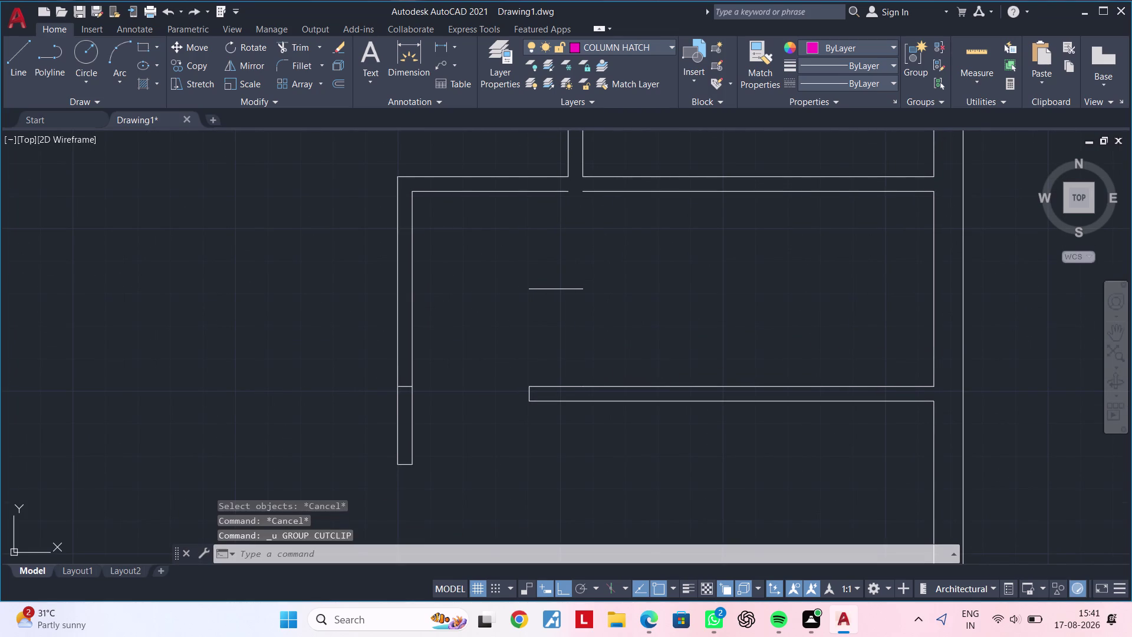
key(ctrl+z)
Trim the wall open between the two cross lines for the 2'6" doorway.
scroll(down, 3)
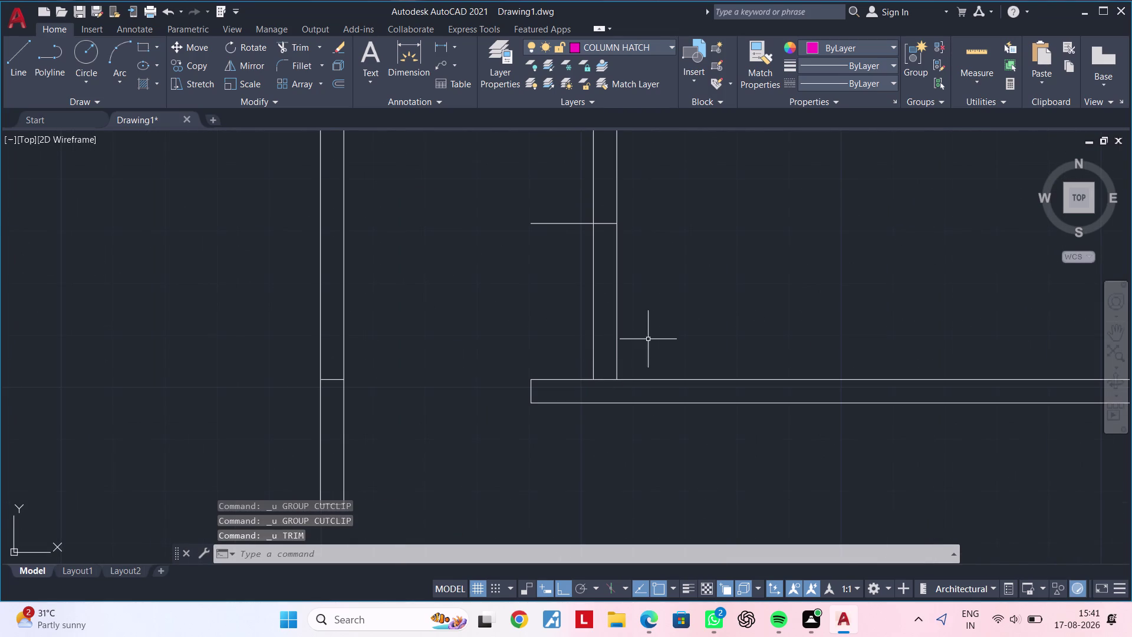
middle_drag(649, 339, 643, 365)
key(Escape)
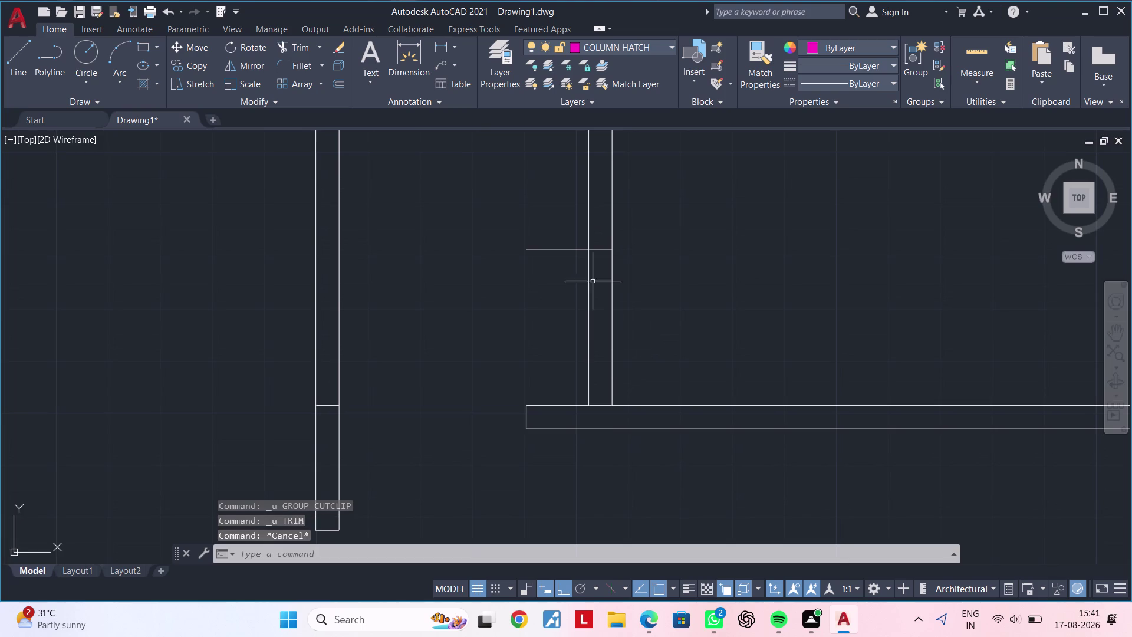
scroll(up, 3)
scroll(down, 3)
key(Escape)
key(Escape)
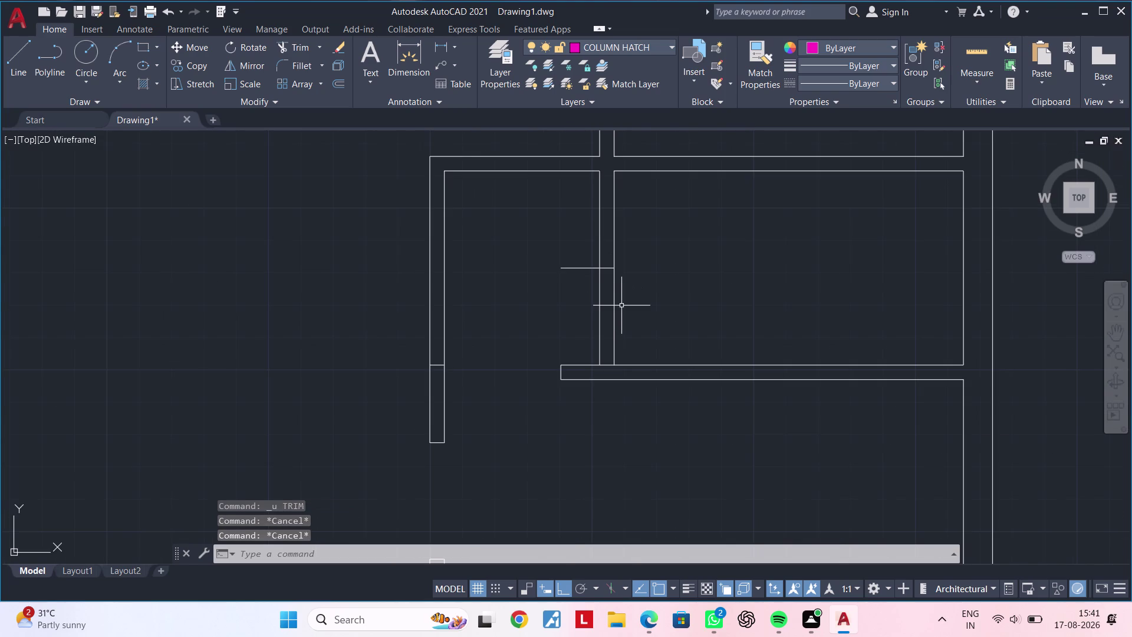
key(t)
key(r)
key(space)
drag(639, 306, 589, 305)
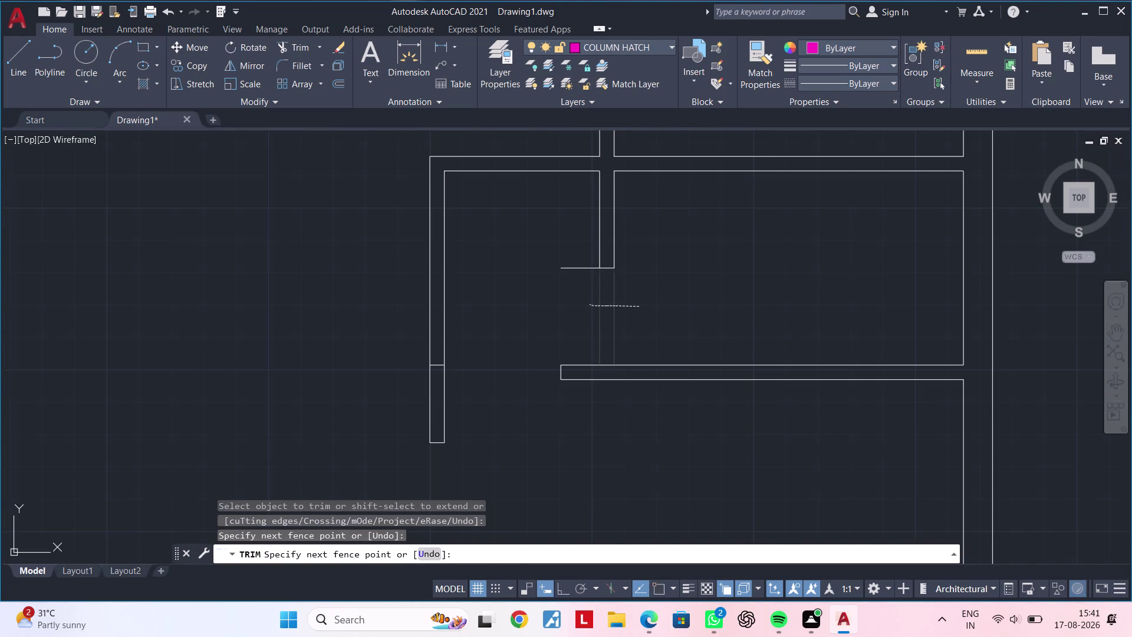
click(590, 266)
Delete the stray wall line along the wall.
scroll(up, 3)
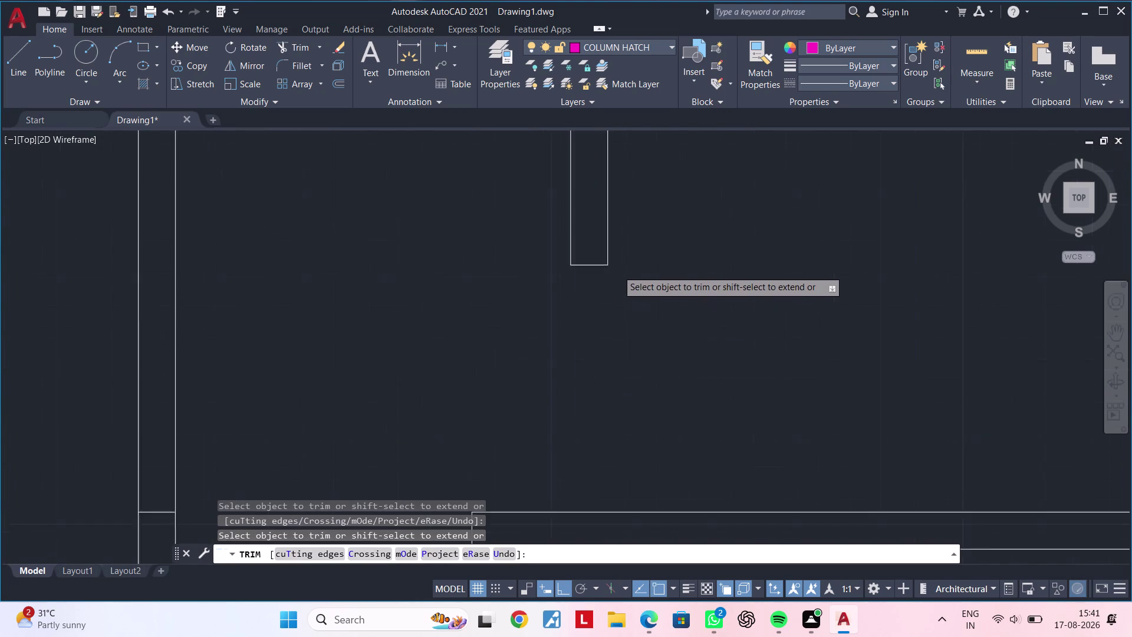
scroll(up, 3)
scroll(down, 3)
middle_drag(612, 312, 640, 273)
scroll(up, 3)
key(Escape)
key(Escape)
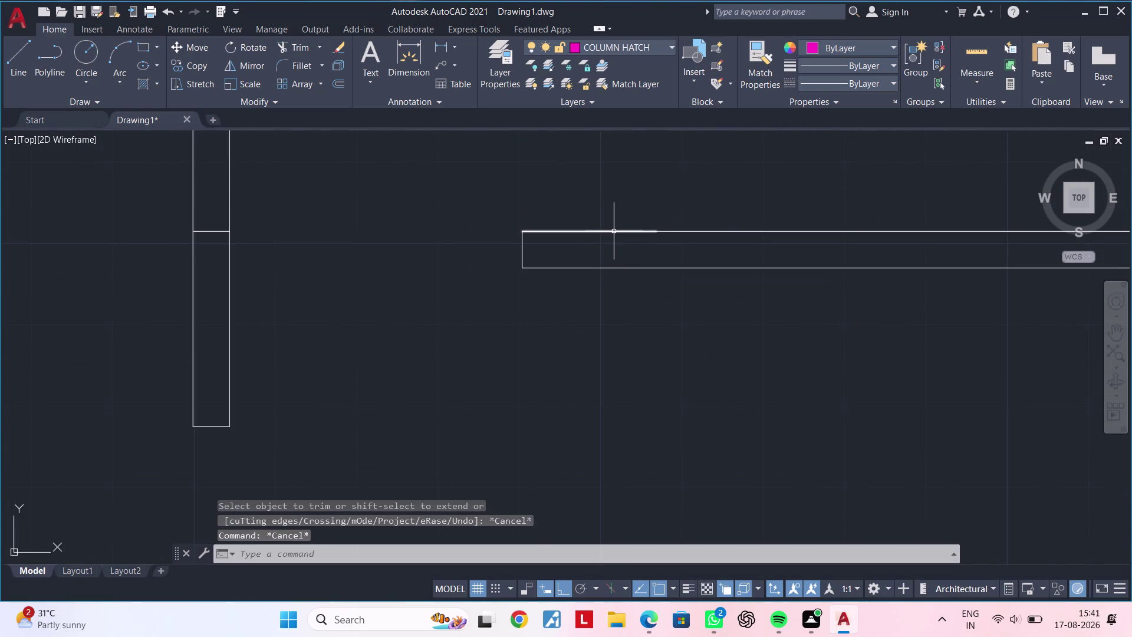
click(614, 231)
middle_drag(630, 243, 577, 289)
key(Delete)
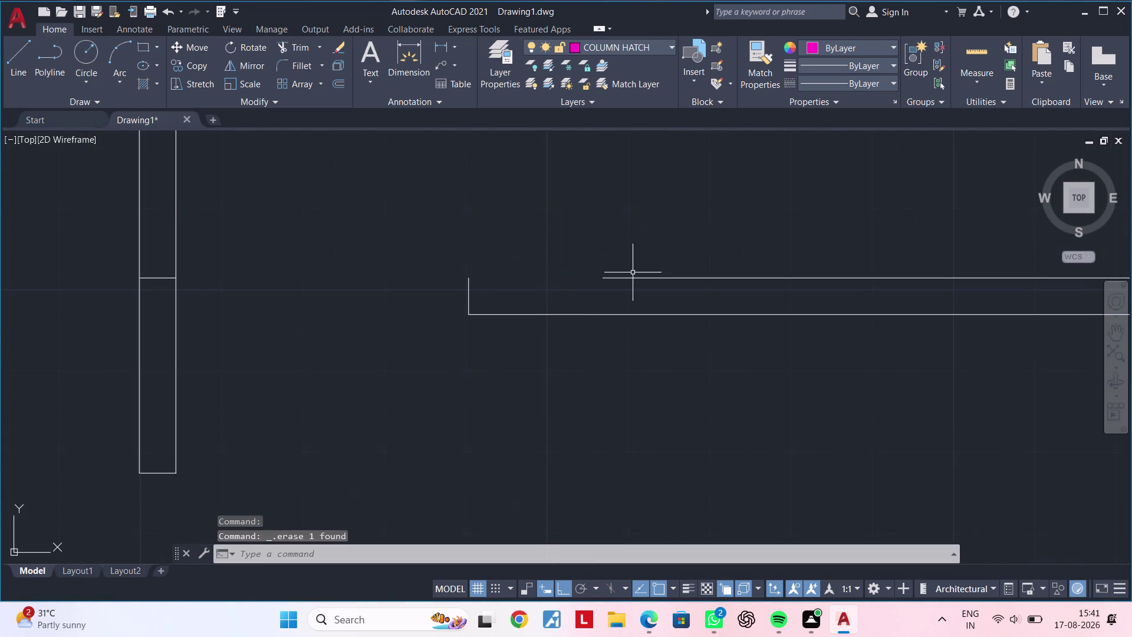
Grip-stretch the remaining wall line's left end to the corner, then zoom out to the whole plan.
click(634, 277)
click(603, 276)
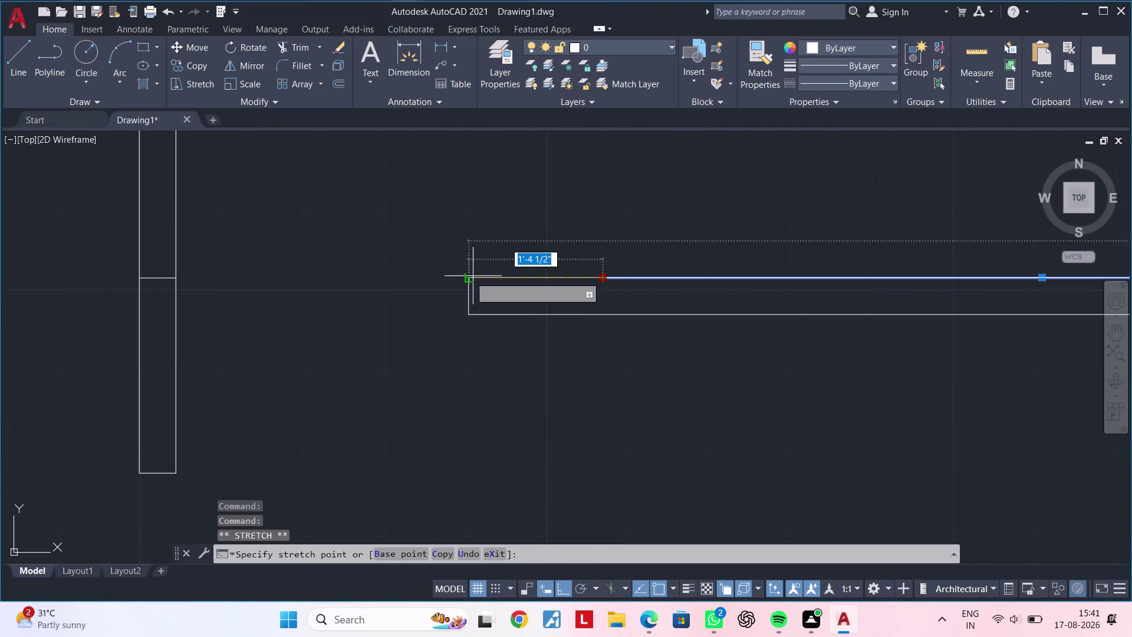
click(468, 276)
key(Escape)
scroll(down, 3)
key(Escape)
key(Escape)
scroll(down, 3)
middle_drag(523, 318, 587, 305)
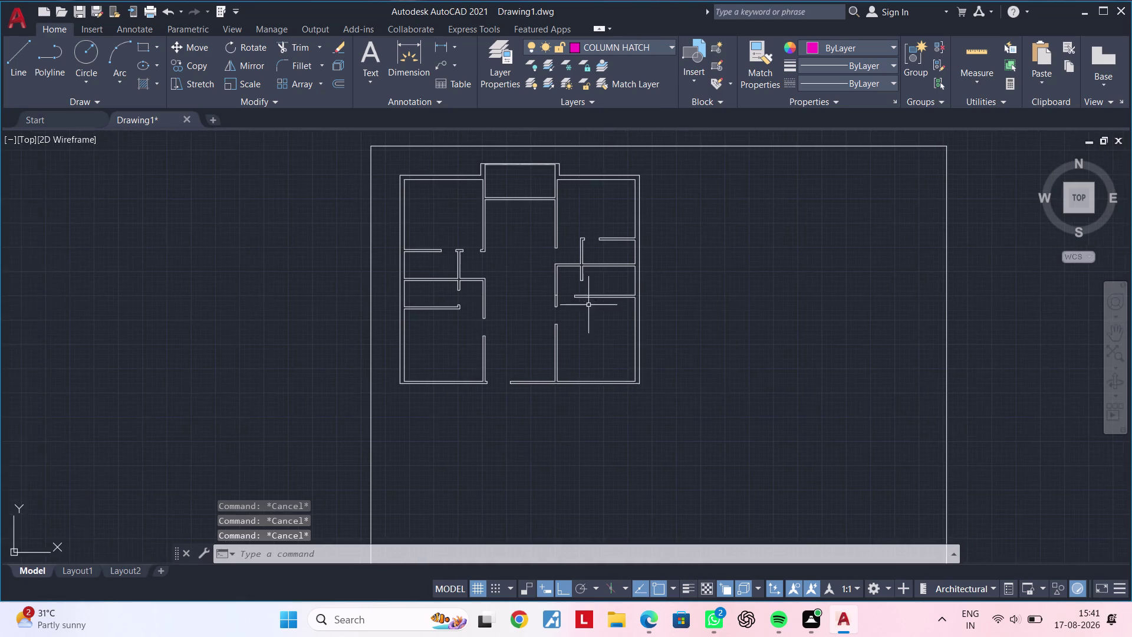
Pan and zoom across the wall plan toward the central wall openings.
scroll(up, 3)
scroll(down, 3)
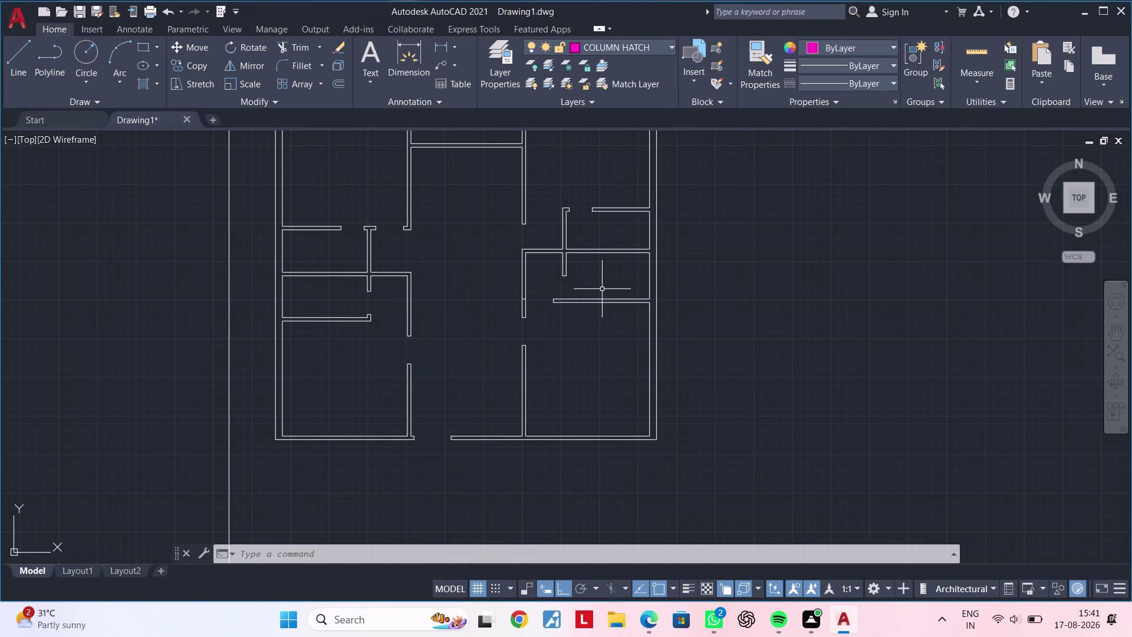
key(Escape)
key(Escape)
key(Escape)
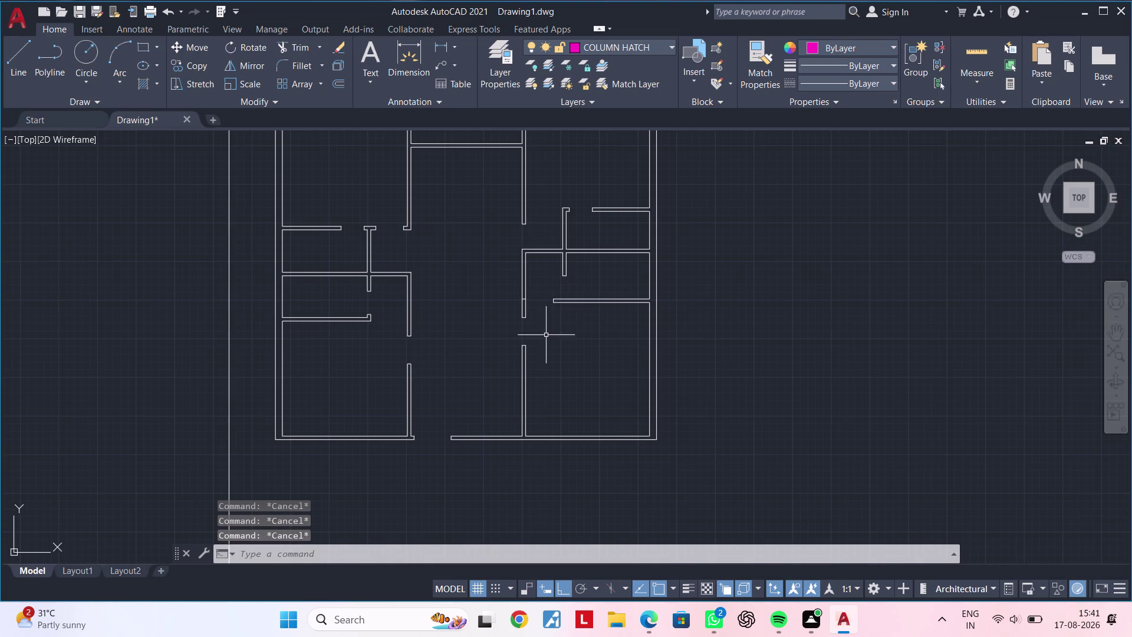
middle_drag(545, 334, 619, 303)
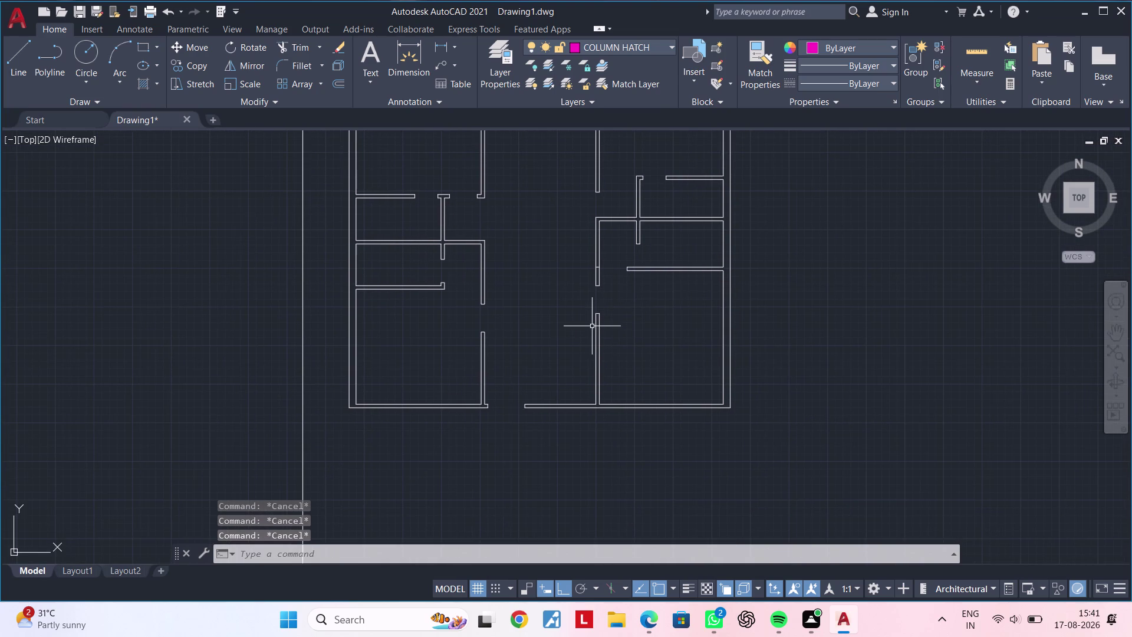
key(Escape)
key(Escape)
scroll(down, 3)
middle_drag(572, 369, 549, 473)
scroll(up, 3)
middle_drag(514, 388, 594, 370)
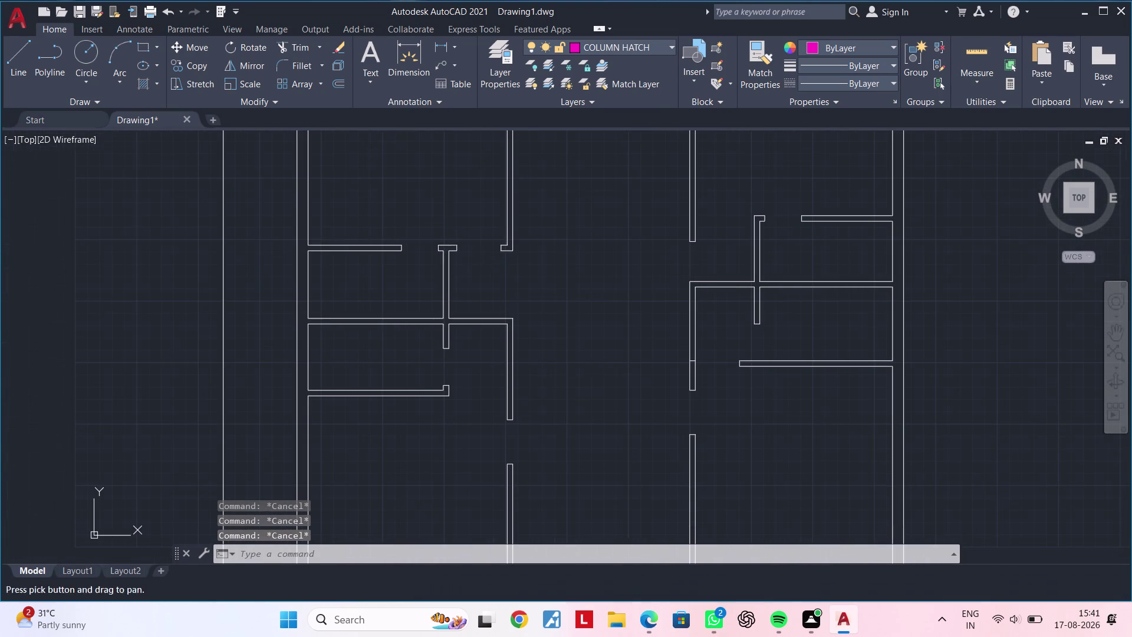
Delete the stray short line at the wall end near the corridor.
middle_drag(601, 410, 613, 345)
scroll(up, 3)
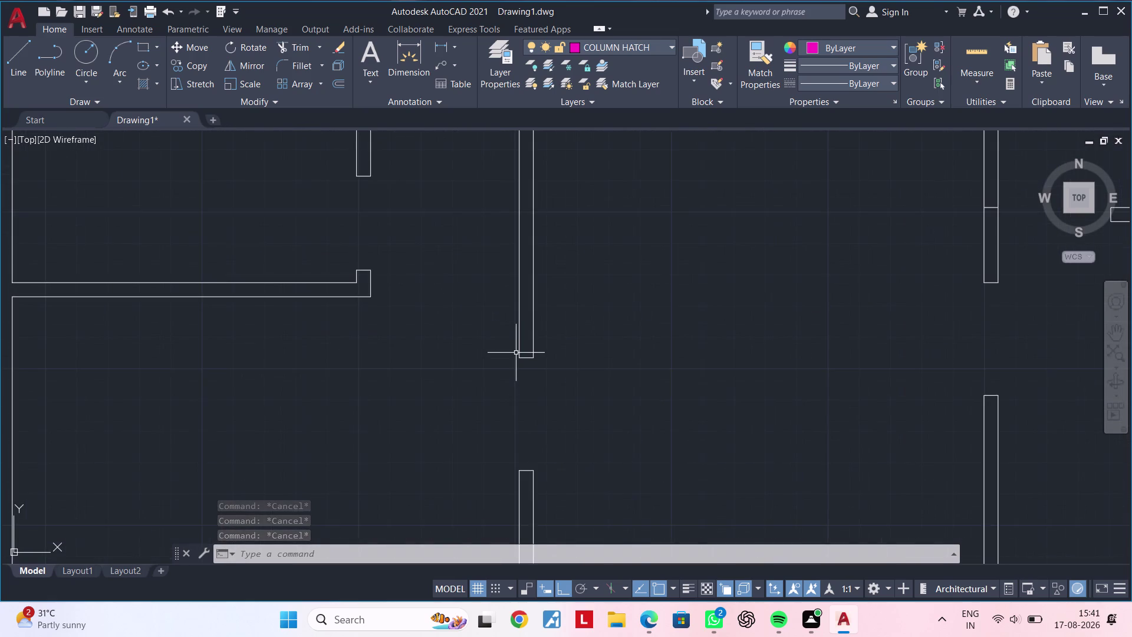
scroll(down, 3)
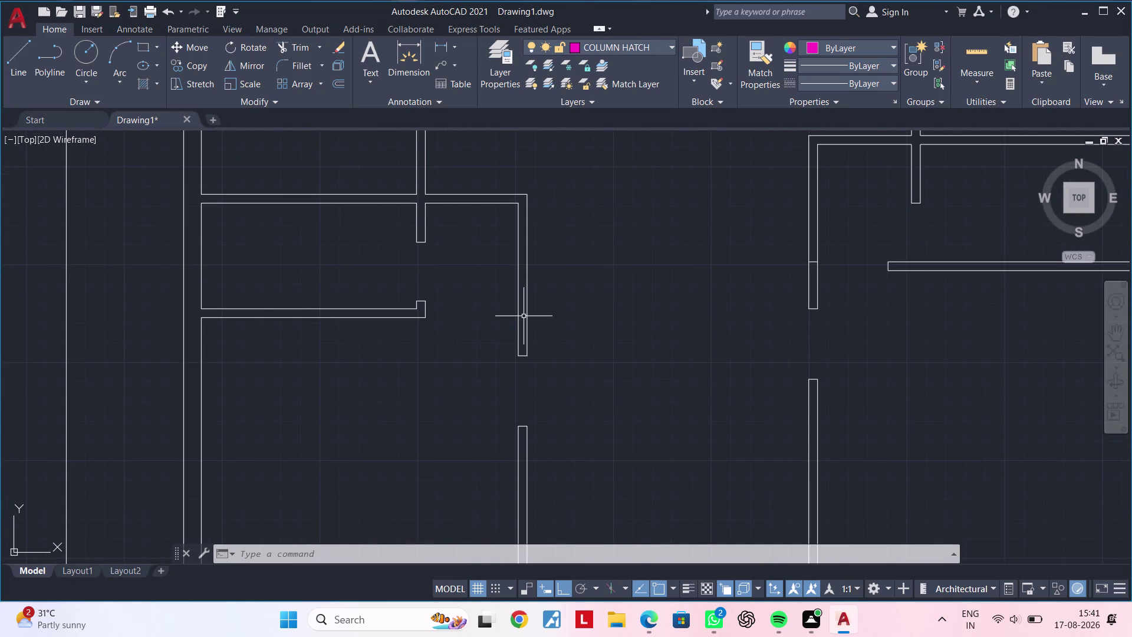
scroll(down, 3)
scroll(up, 3)
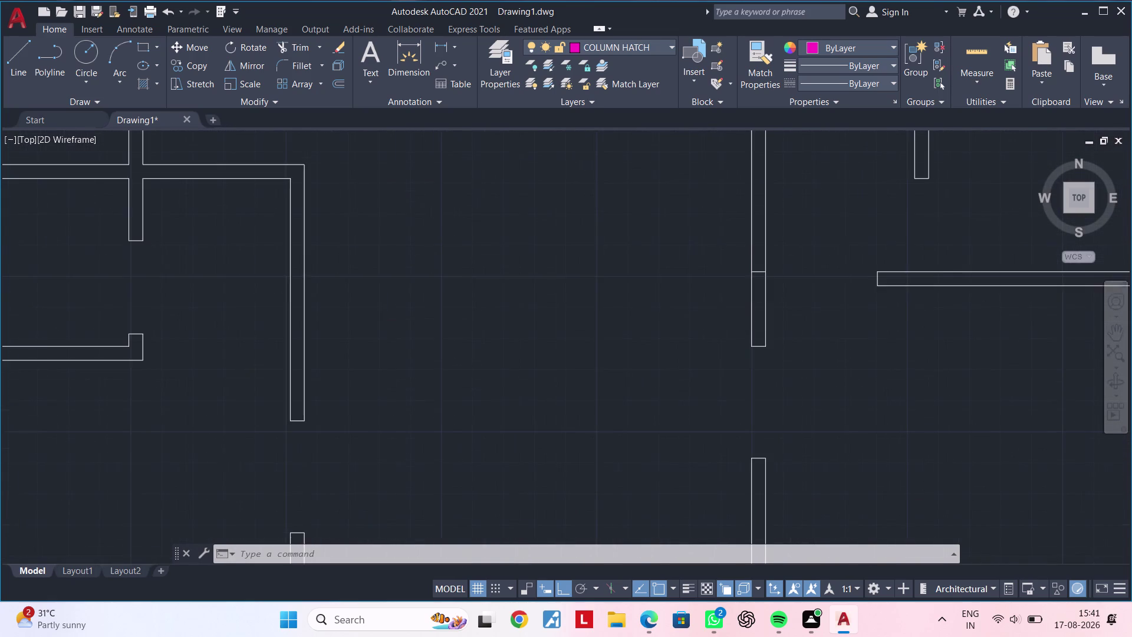
scroll(up, 3)
click(761, 230)
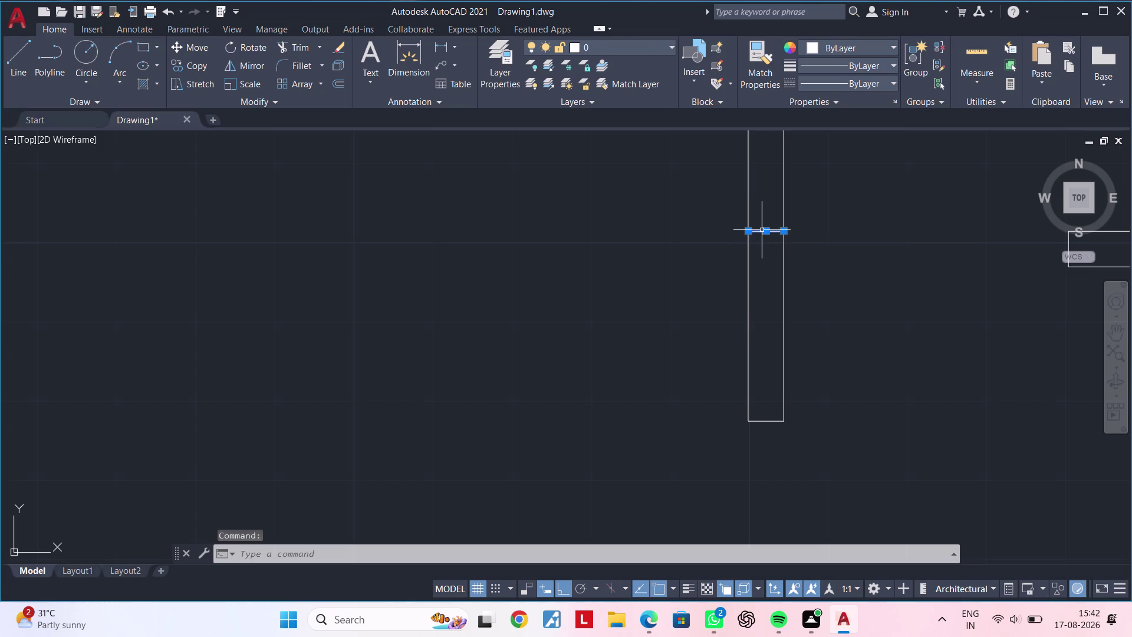
key(Delete)
Zoom out to show the column plan and wall plan side by side.
scroll(down, 3)
middle_drag(757, 287, 679, 416)
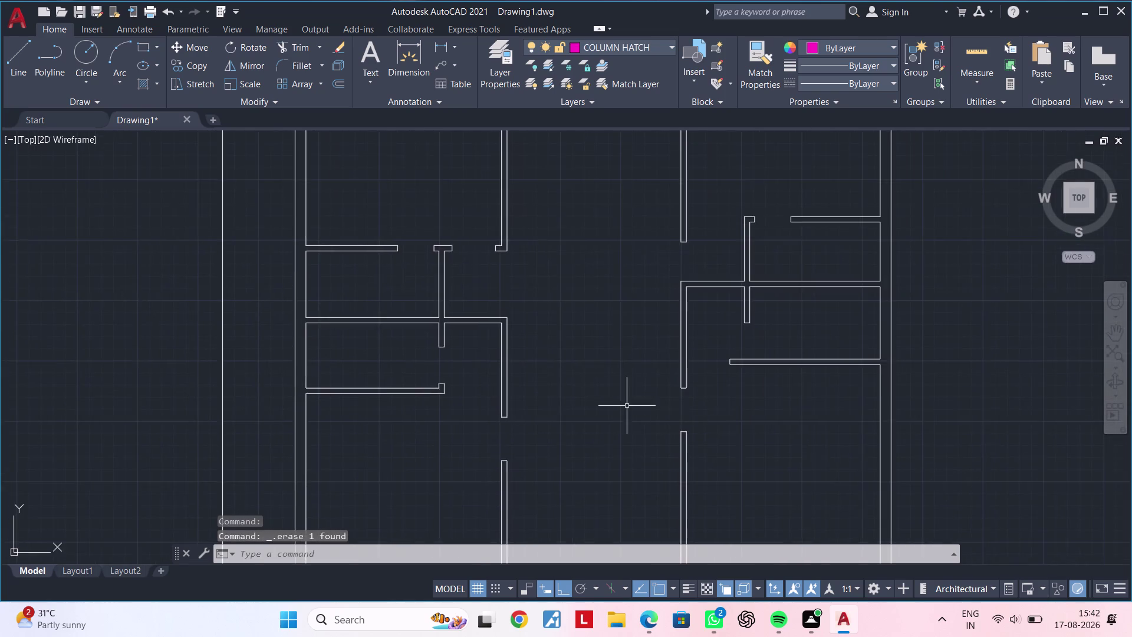
middle_drag(640, 384, 715, 325)
scroll(down, 3)
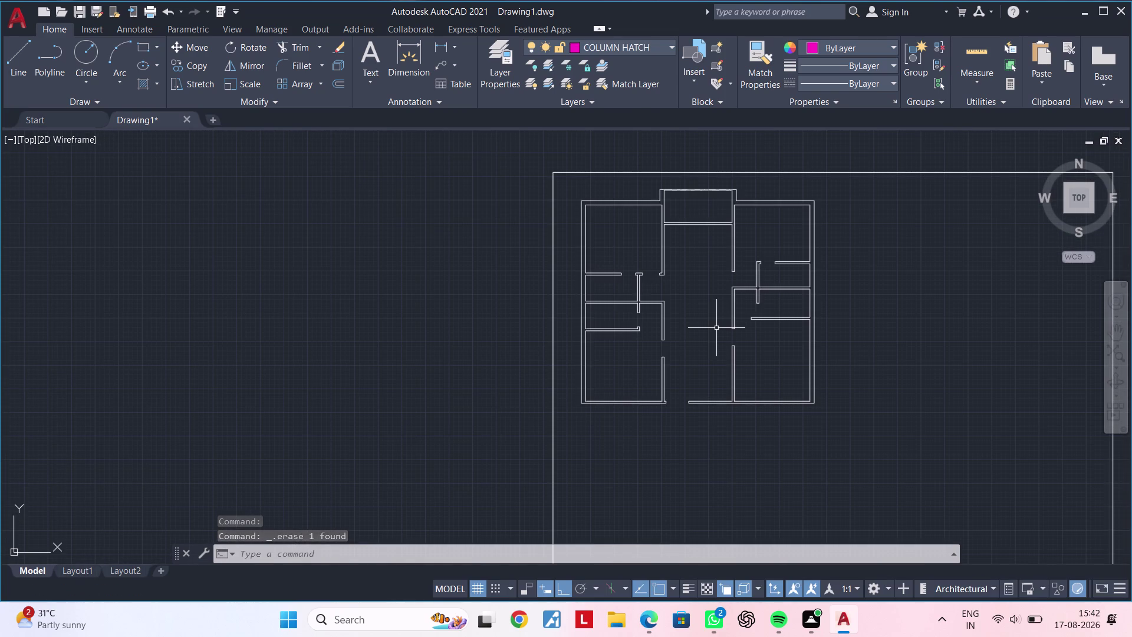
middle_drag(709, 327, 729, 321)
scroll(down, 3)
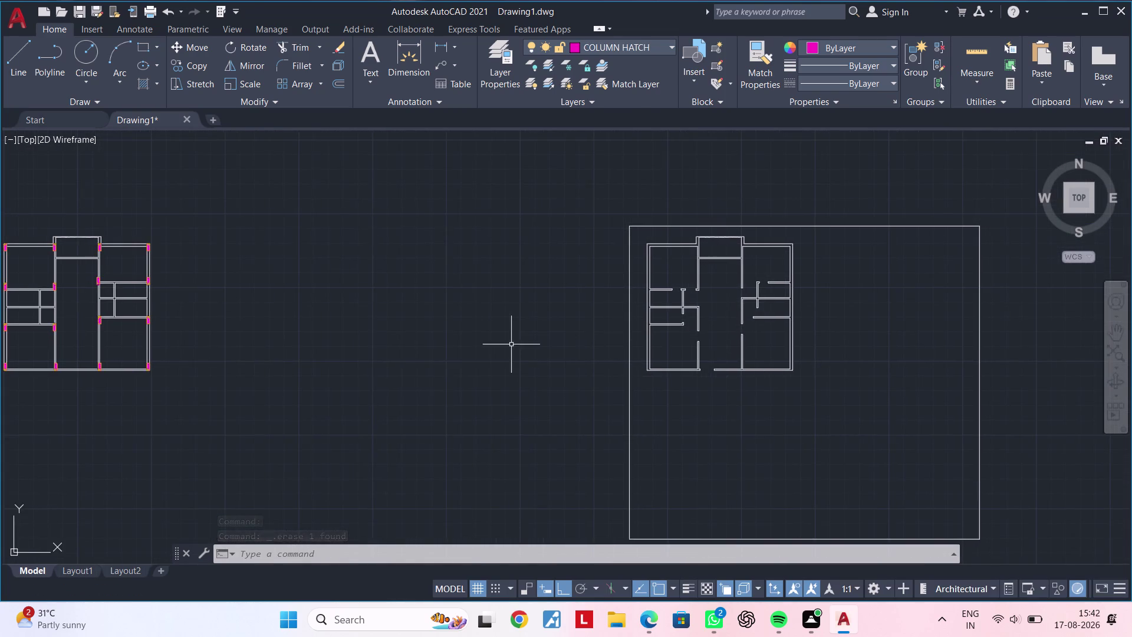
middle_drag(510, 344, 780, 331)
middle_drag(586, 333, 714, 333)
Try a window around the whole column plan, then cancel and clear that selection.
click(361, 195)
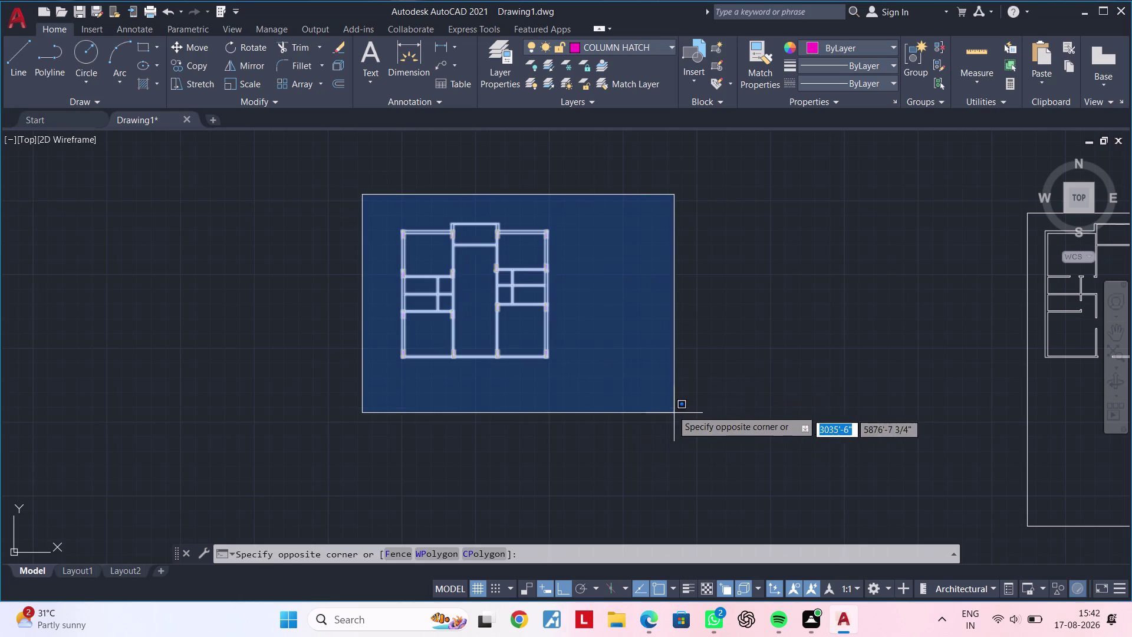
click(668, 405)
key(c)
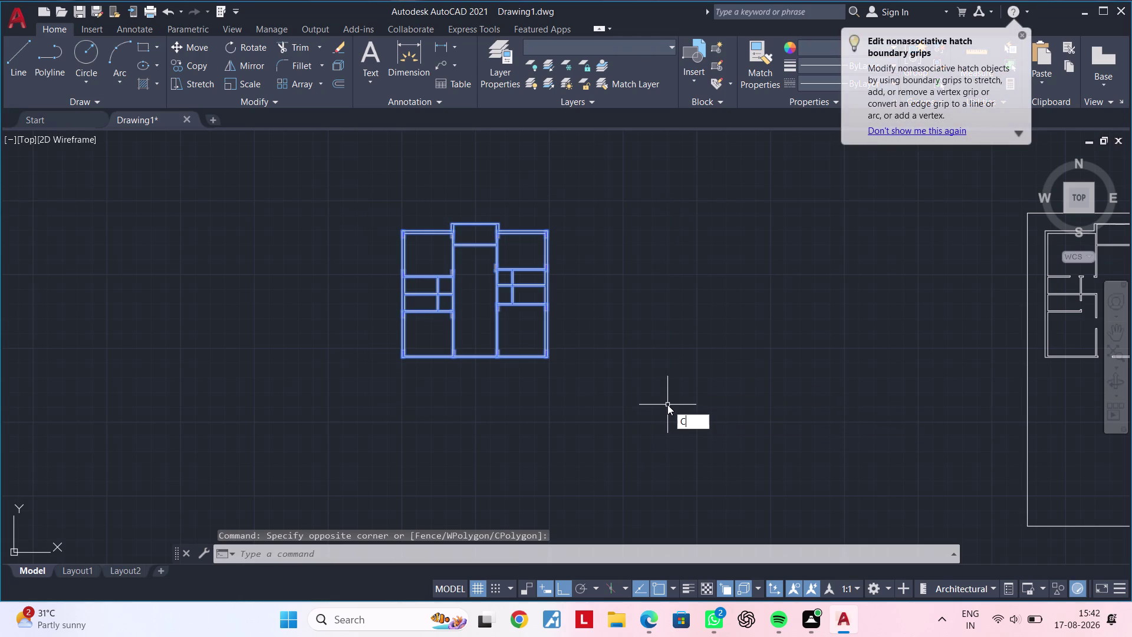
key(Escape)
key(Escape)
key(Escape)
scroll(up, 3)
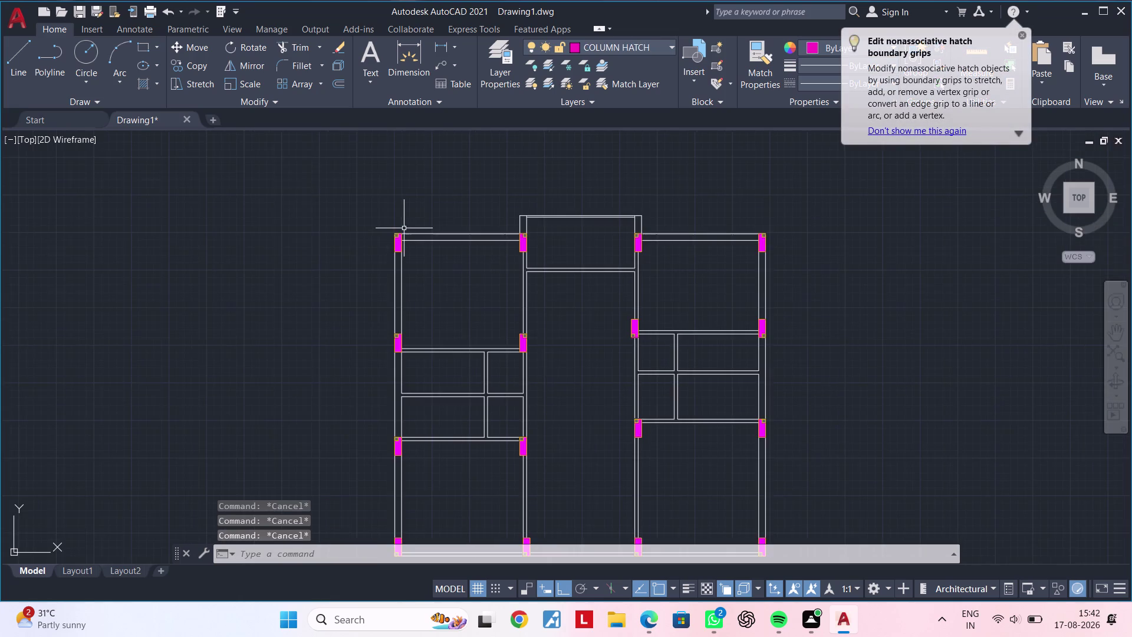
scroll(down, 3)
key(Escape)
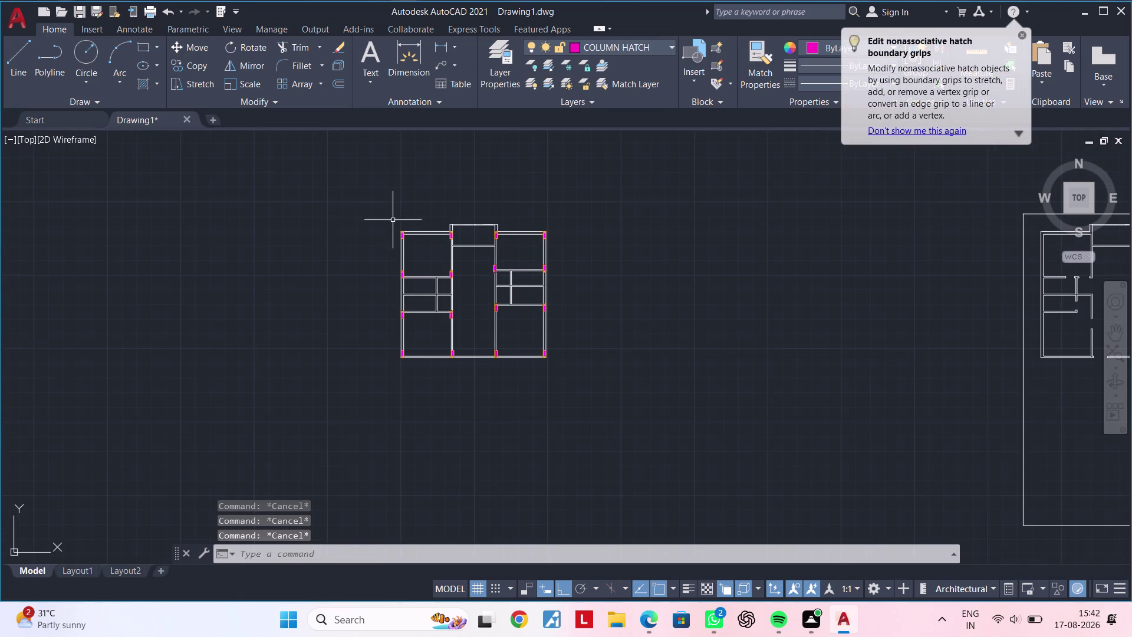
scroll(up, 3)
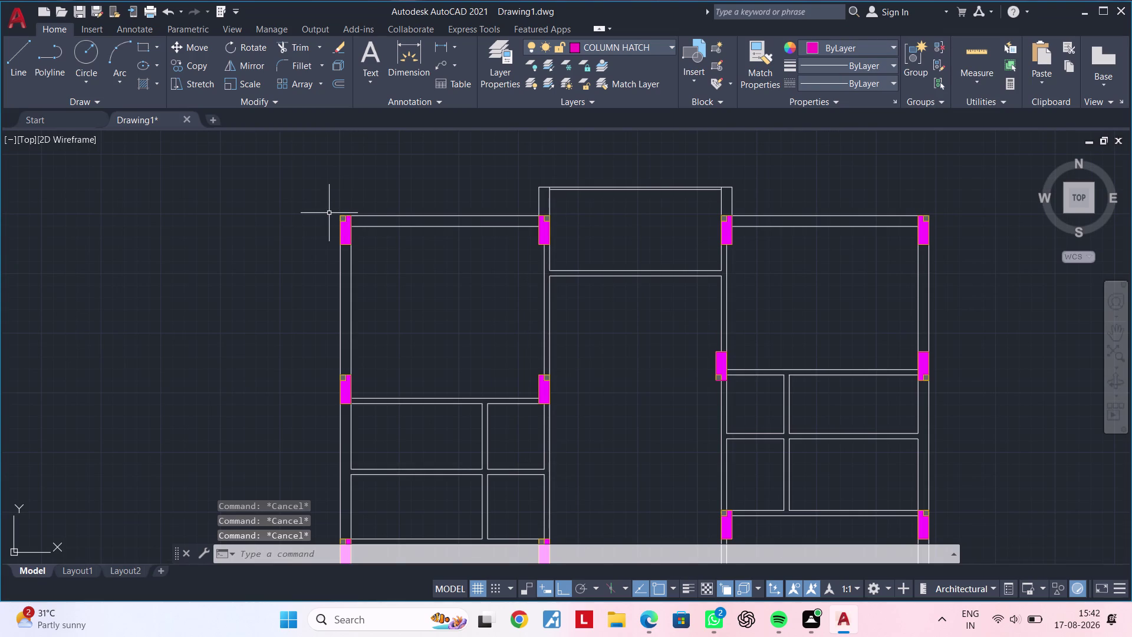
key(Escape)
key(Escape)
scroll(up, 3)
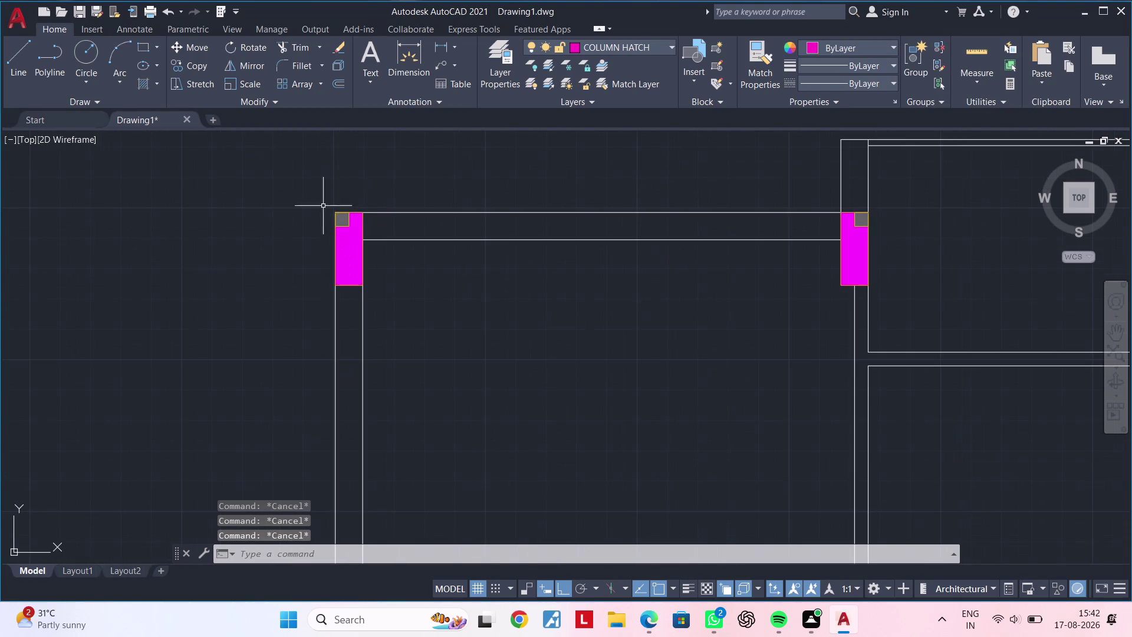
Window-select the magenta column hatches along the top wall, through the top-right column.
click(301, 189)
click(465, 360)
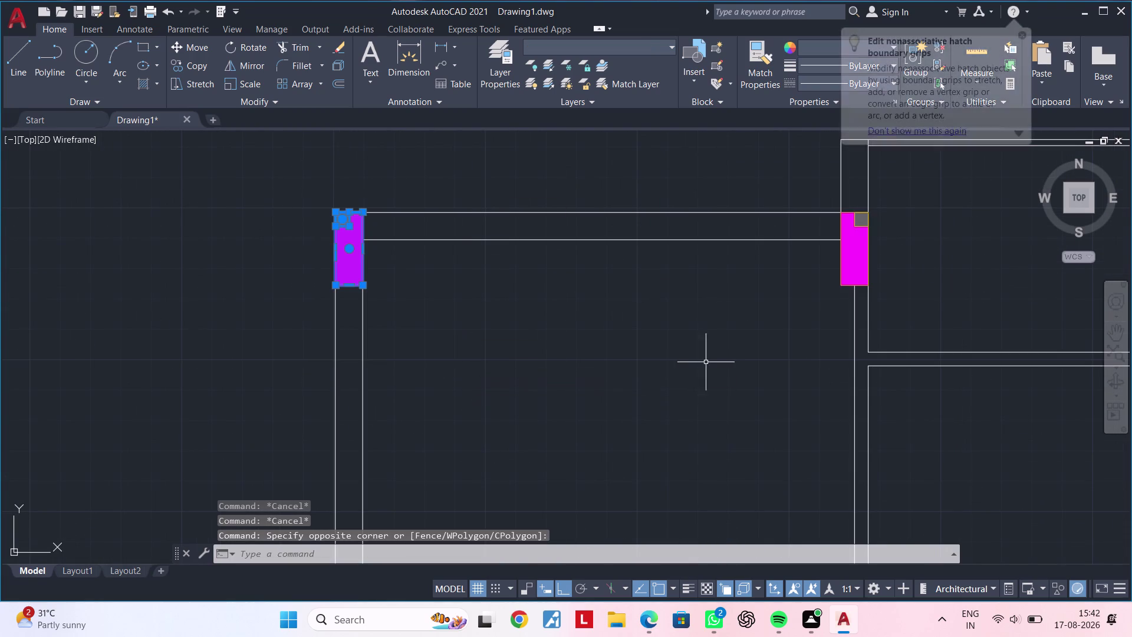
middle_drag(696, 364, 226, 366)
click(337, 191)
click(476, 306)
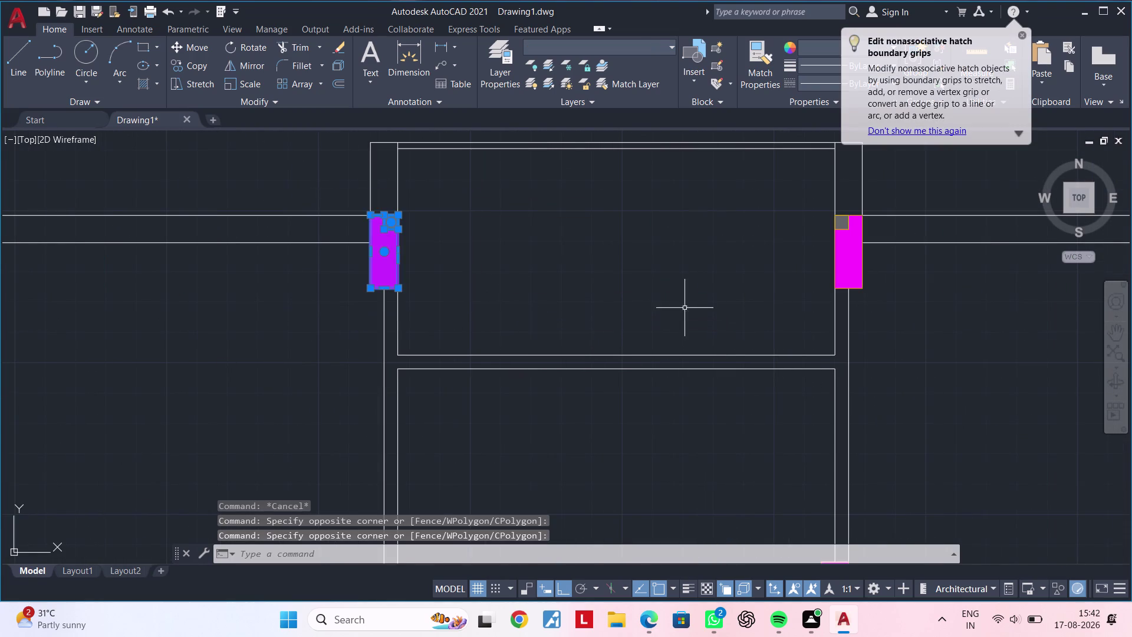
middle_drag(721, 306, 500, 329)
middle_drag(378, 329, 366, 328)
click(527, 211)
click(778, 332)
scroll(down, 3)
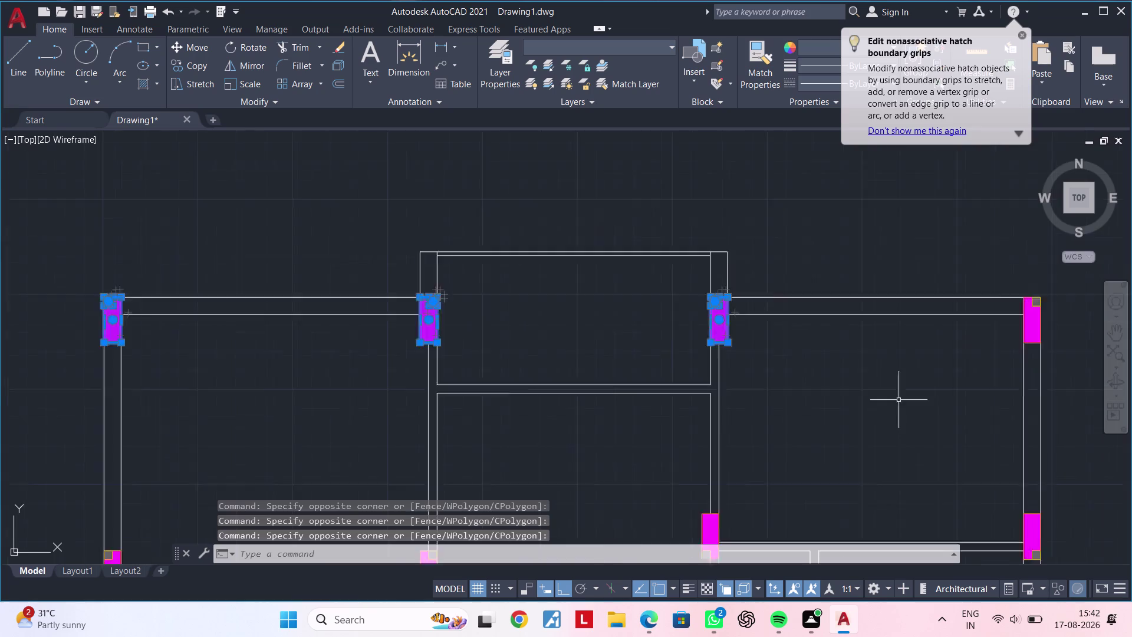
scroll(down, 3)
middle_drag(921, 411, 553, 383)
scroll(up, 3)
click(584, 243)
click(713, 394)
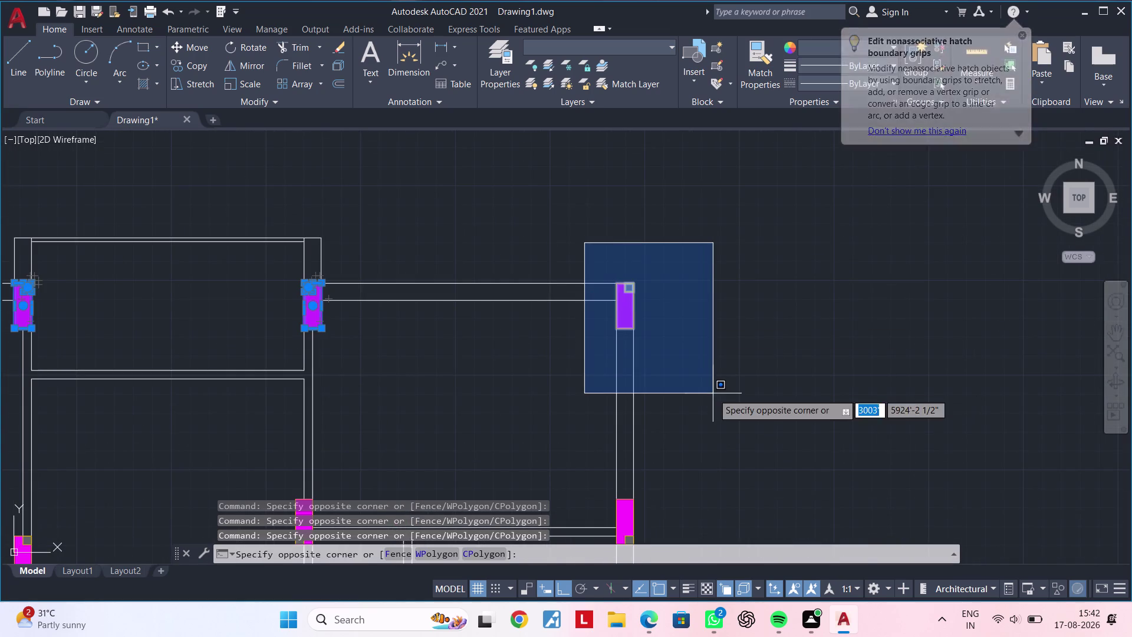
Add the right-wall column hatches and the middle columns of the right block.
scroll(down, 3)
middle_drag(704, 431, 713, 264)
scroll(up, 3)
drag(664, 251, 683, 266)
click(779, 333)
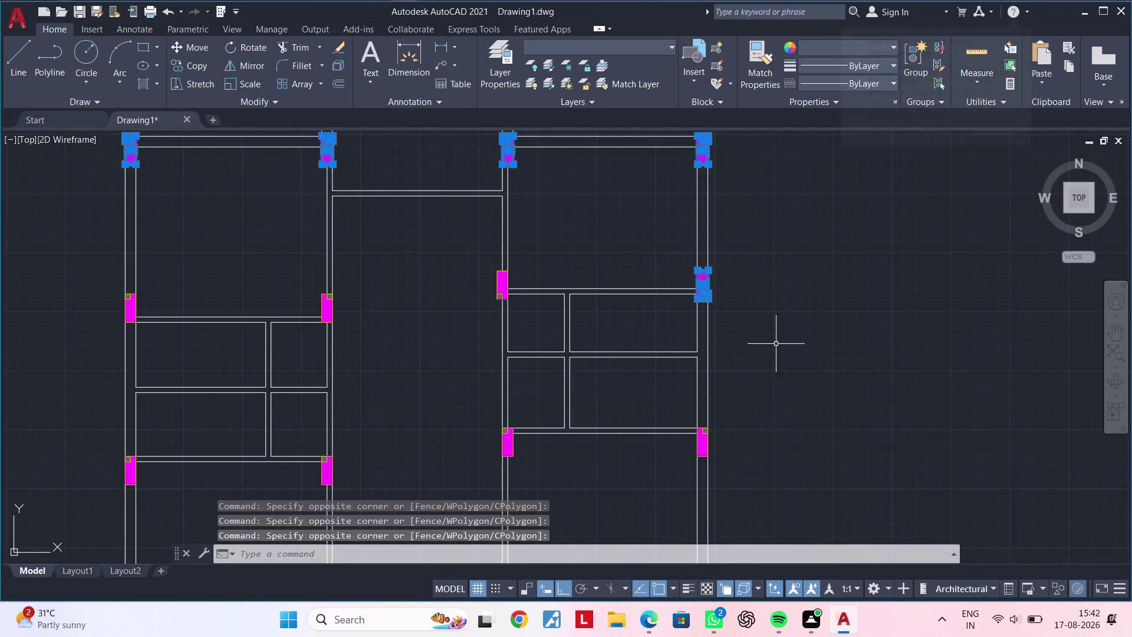
click(683, 401)
click(726, 468)
middle_drag(627, 445, 767, 386)
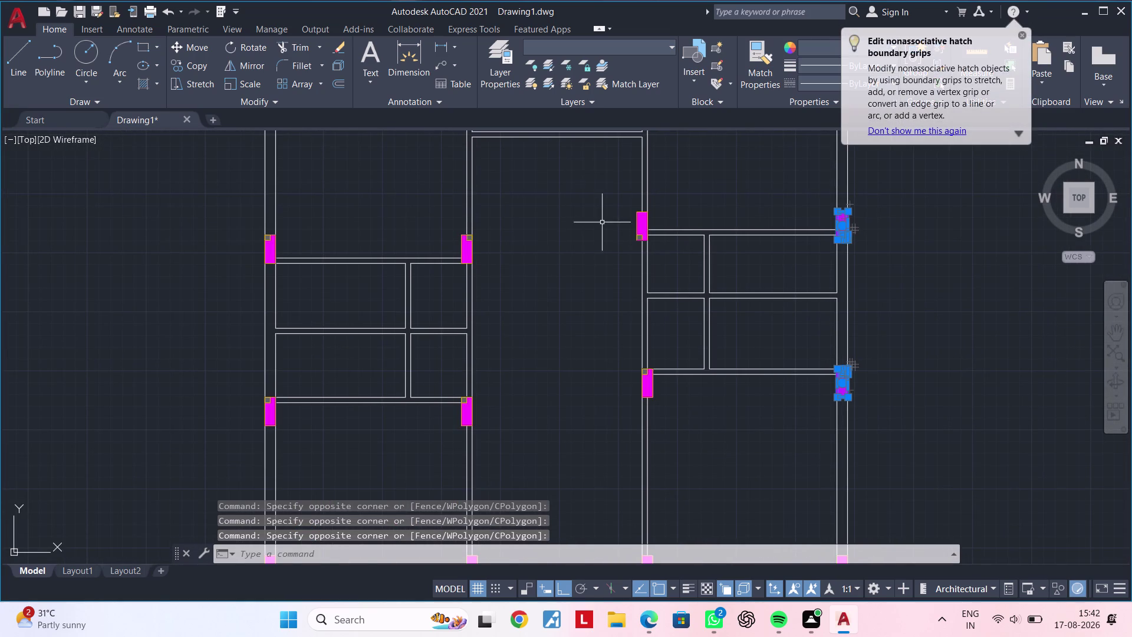
click(601, 192)
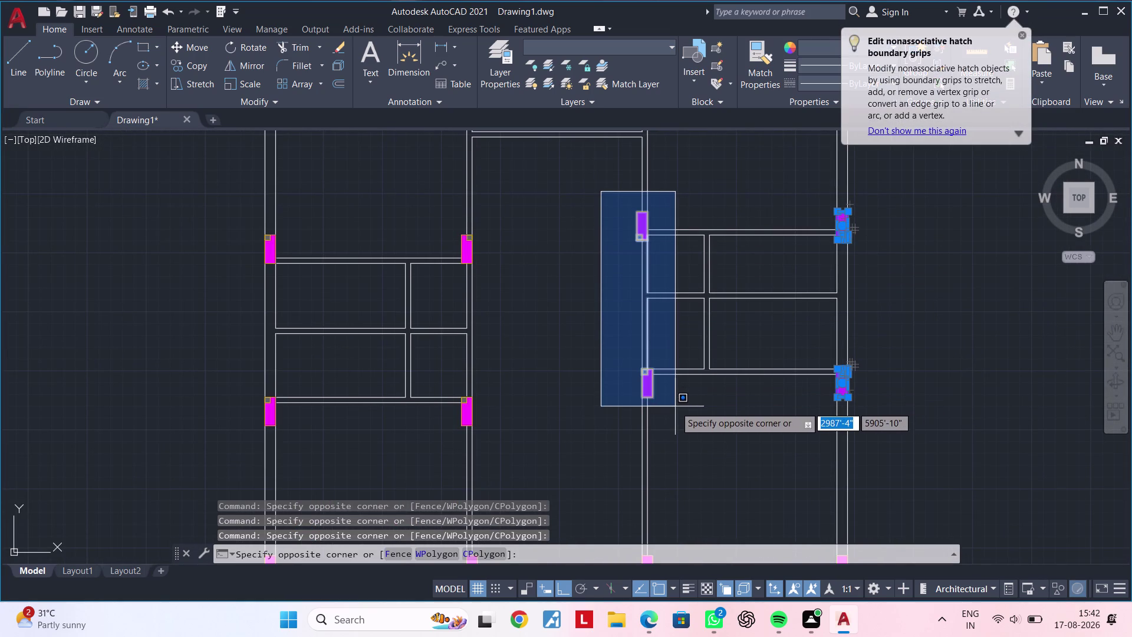
click(668, 270)
click(625, 338)
click(685, 429)
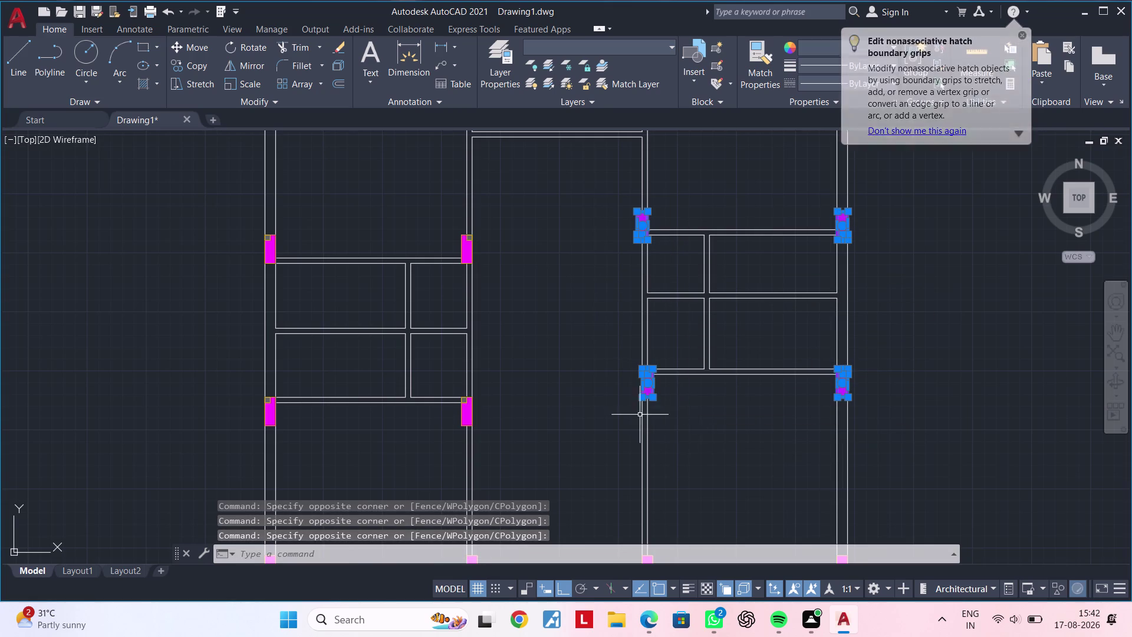
Add the column hatches in the left block, including the upper-left column.
click(443, 220)
click(503, 282)
click(450, 378)
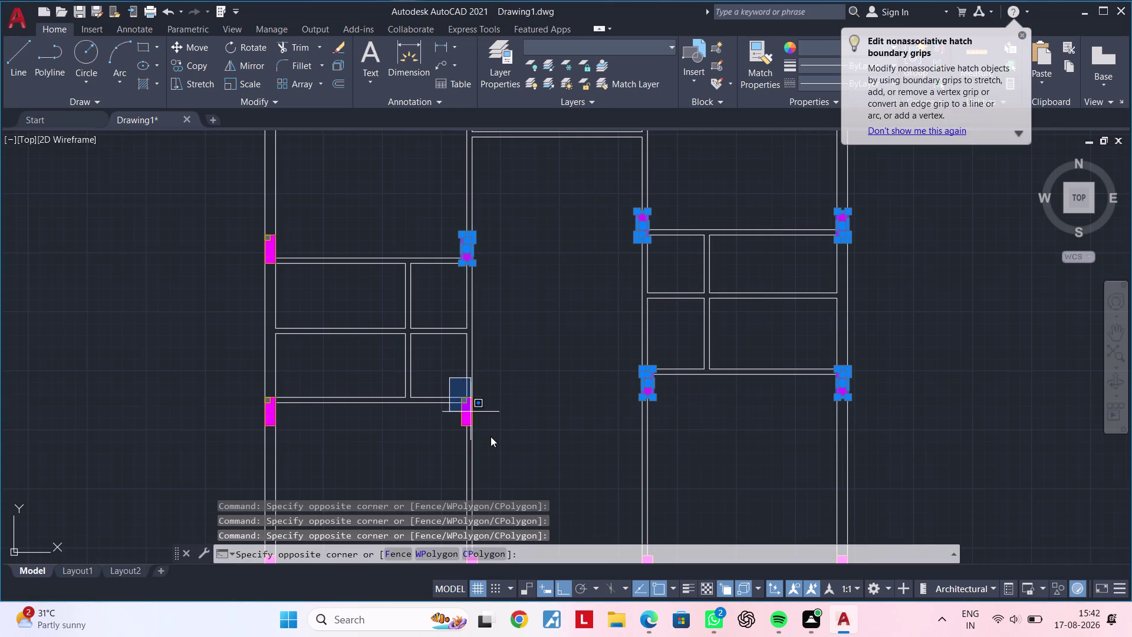
click(497, 443)
middle_drag(402, 438, 624, 382)
click(465, 160)
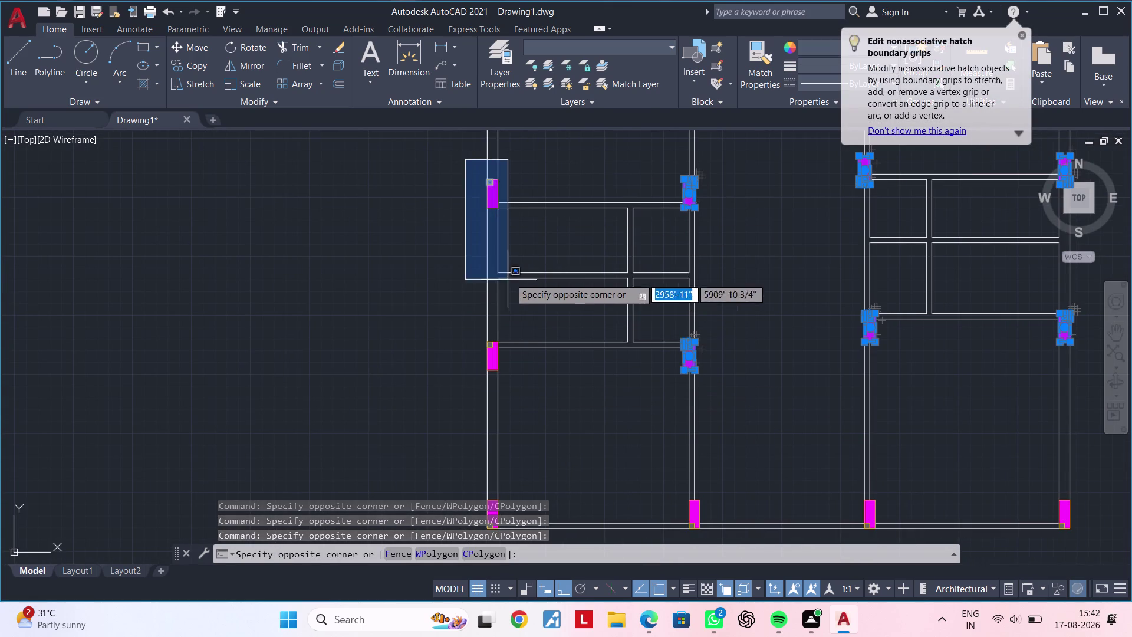
click(531, 253)
click(474, 327)
click(530, 406)
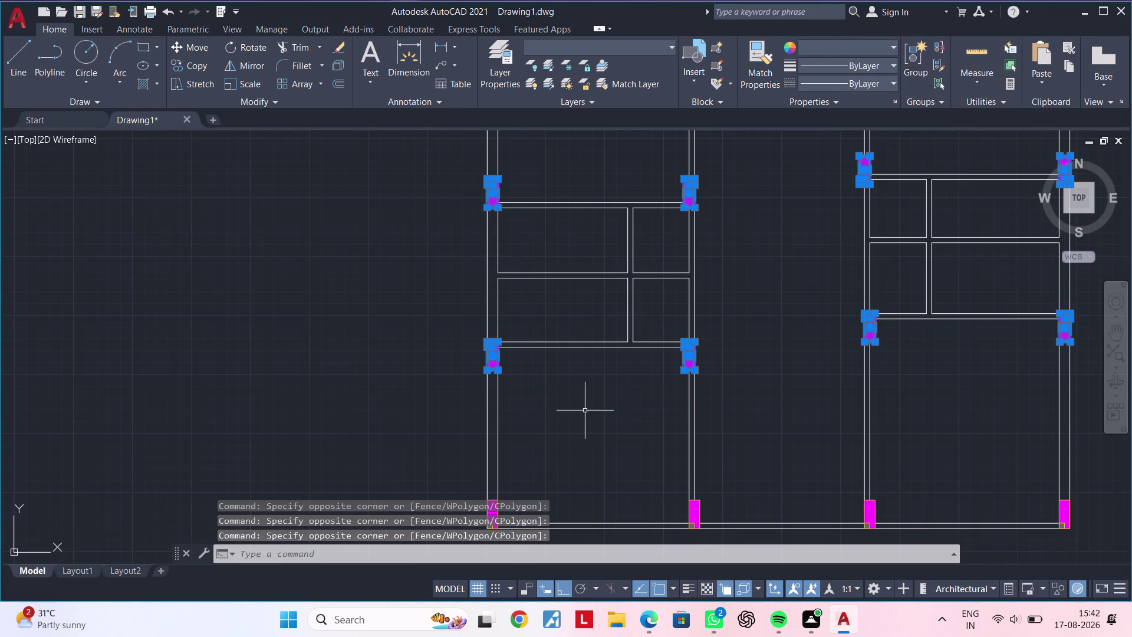
Add the column hatches along the bottom wall, then zoom out to the whole plan.
middle_drag(588, 413, 589, 221)
click(470, 297)
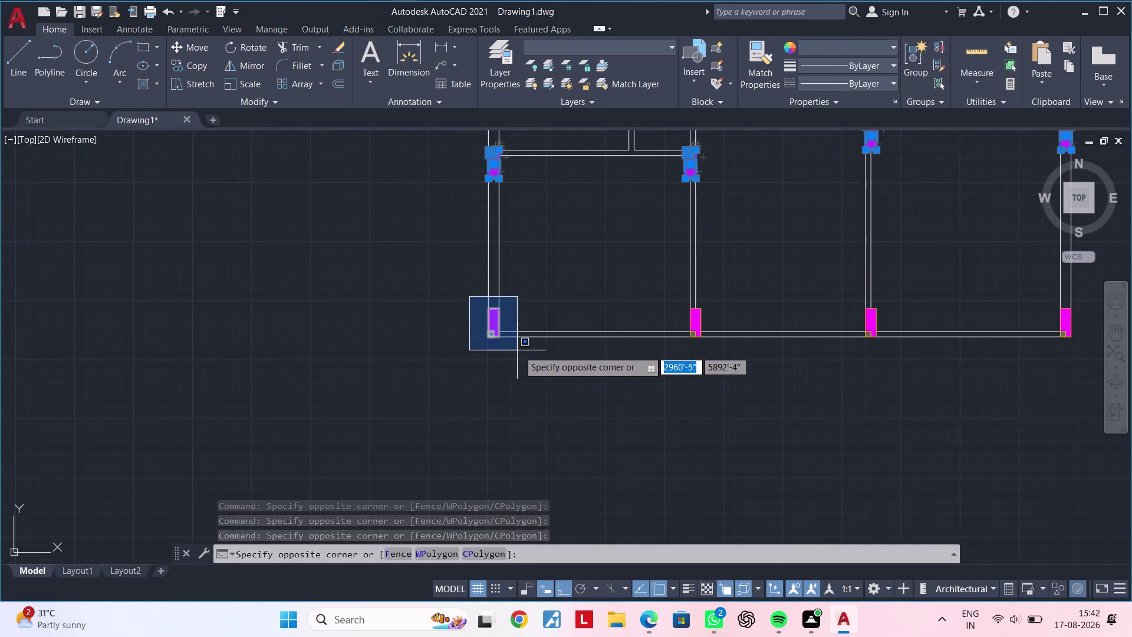
click(518, 350)
middle_drag(631, 311, 452, 309)
drag(464, 294, 470, 295)
click(567, 367)
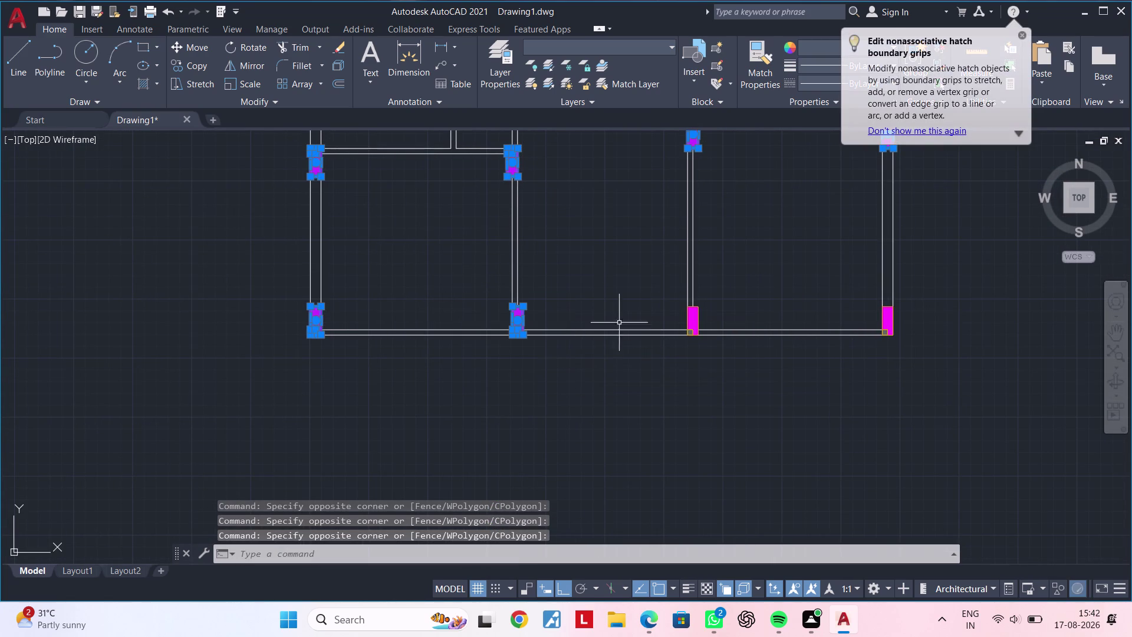
click(624, 313)
click(763, 342)
click(667, 294)
click(747, 347)
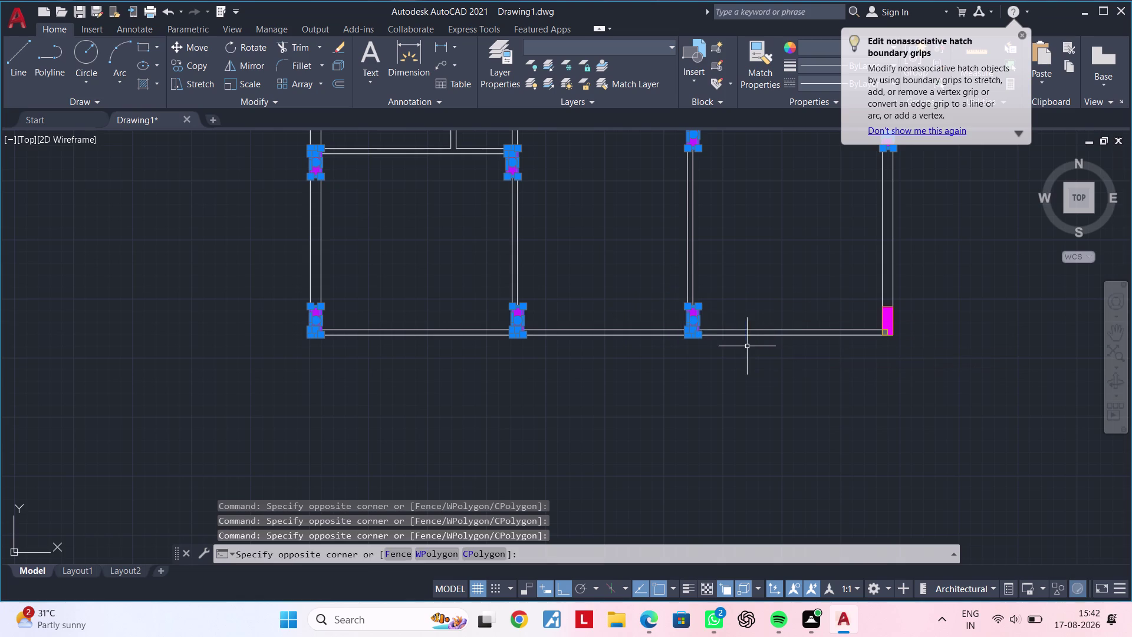
middle_drag(764, 344, 460, 375)
click(531, 320)
click(653, 388)
scroll(down, 3)
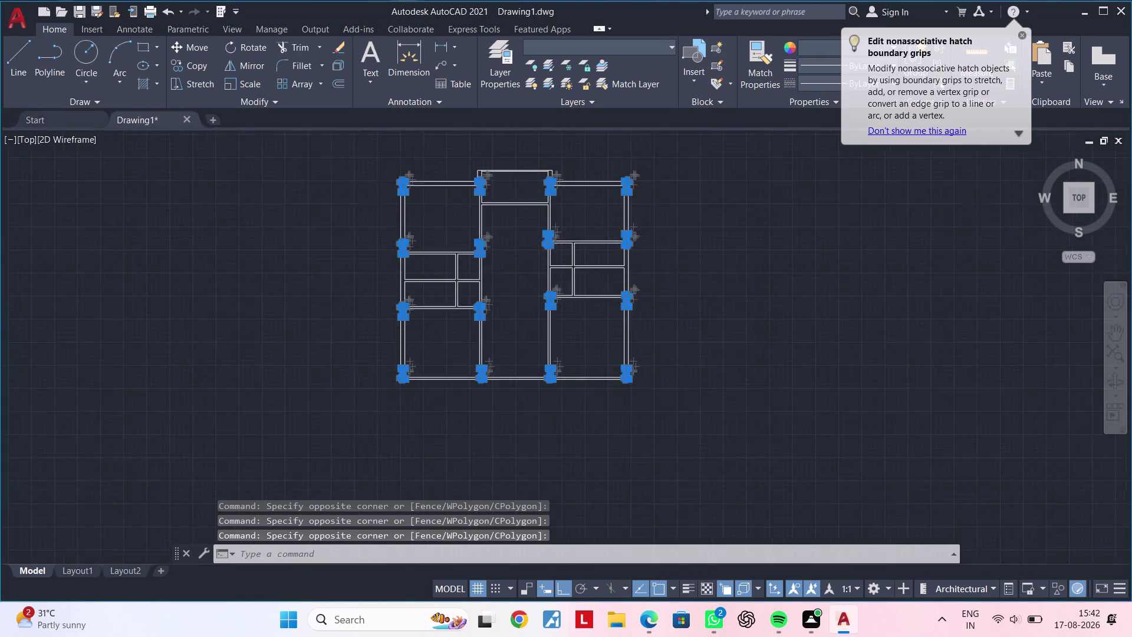
middle_drag(718, 356, 694, 447)
Start the Copy command (CO) for the selected columns, fixing the mistyped name.
key(c)
text(IO)
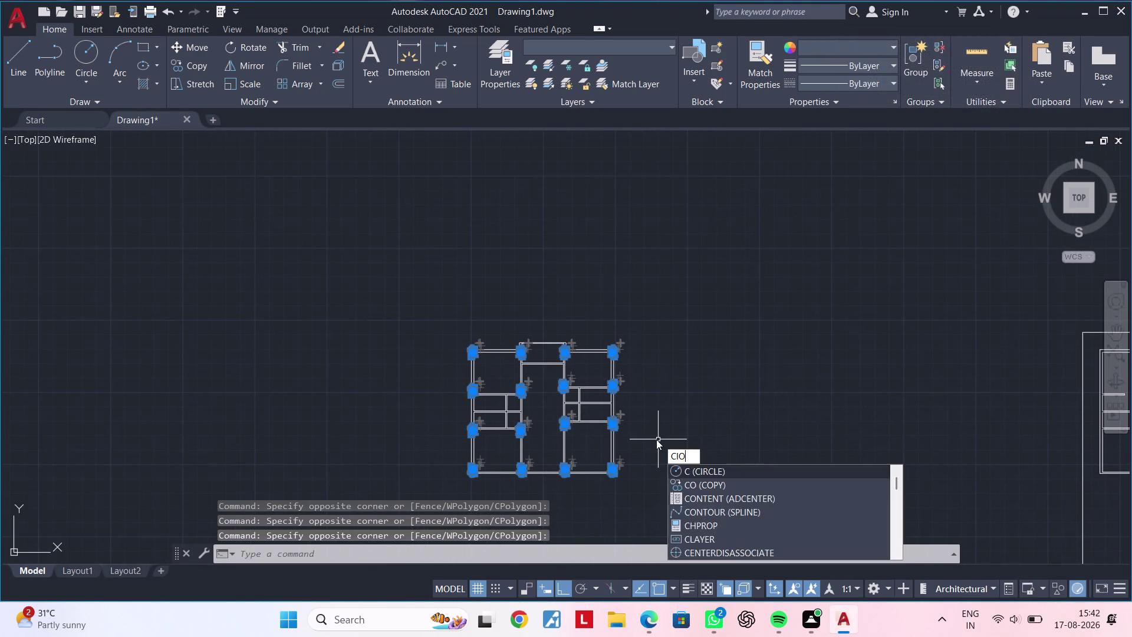
key(BackSpace)
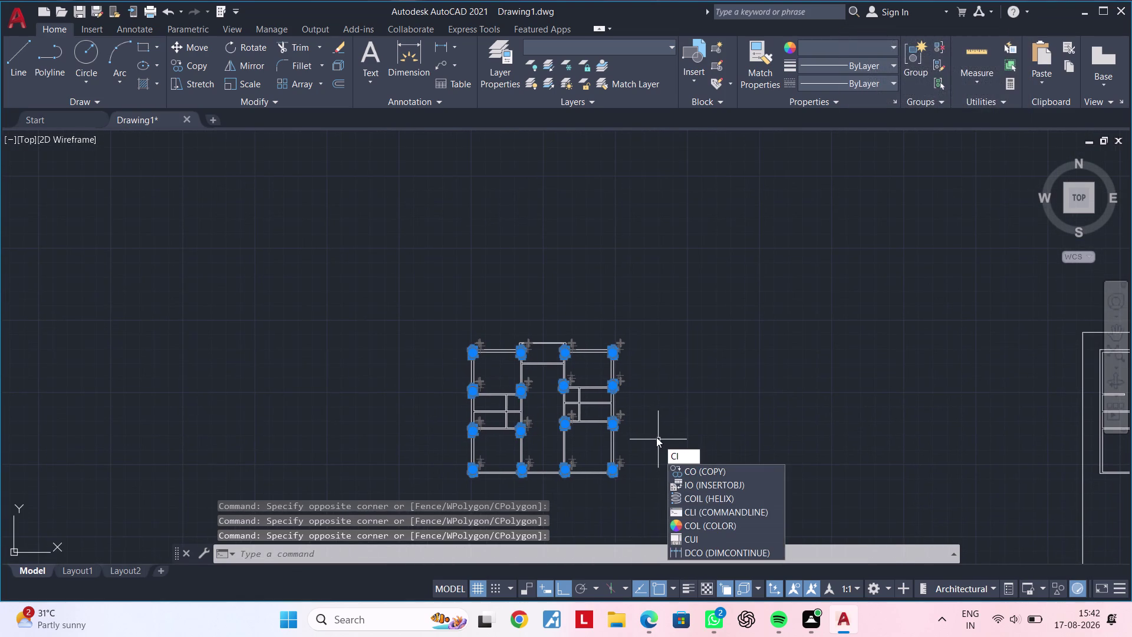
key(BackSpace)
key(o)
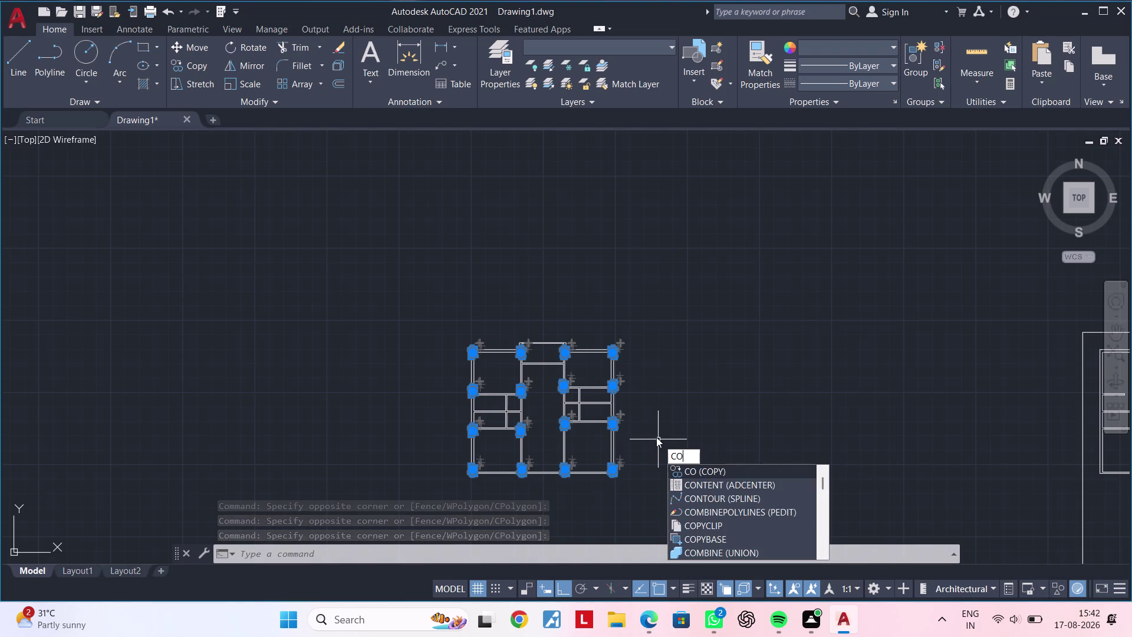
key(space)
Copy the columns from a base point on the left plan to the matching point on the framed plan.
scroll(up, 3)
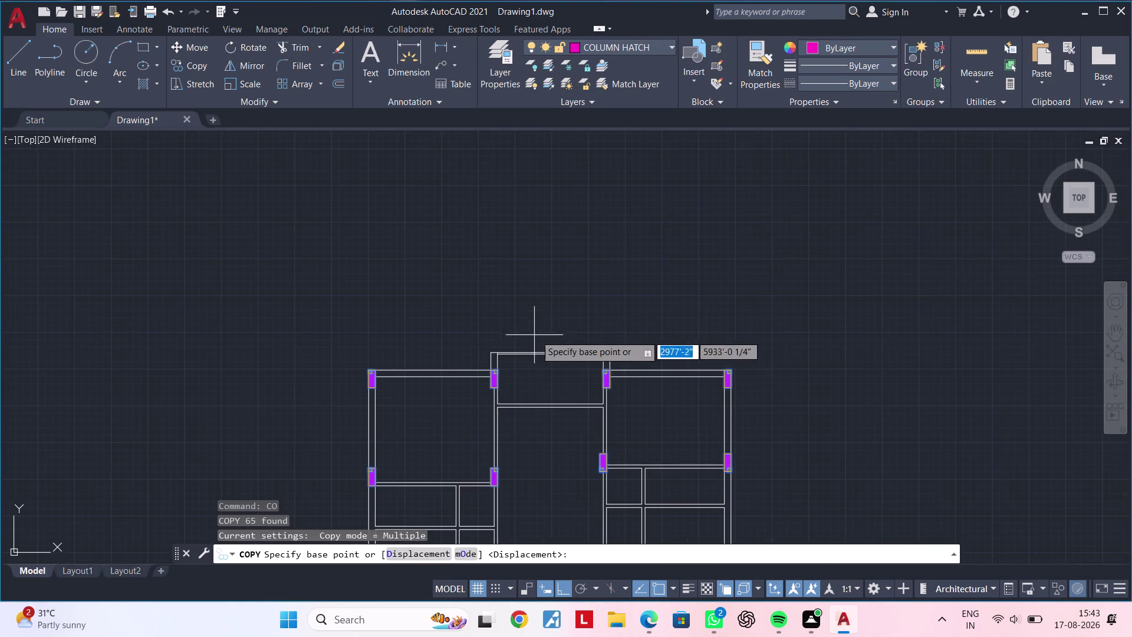
click(548, 356)
scroll(down, 3)
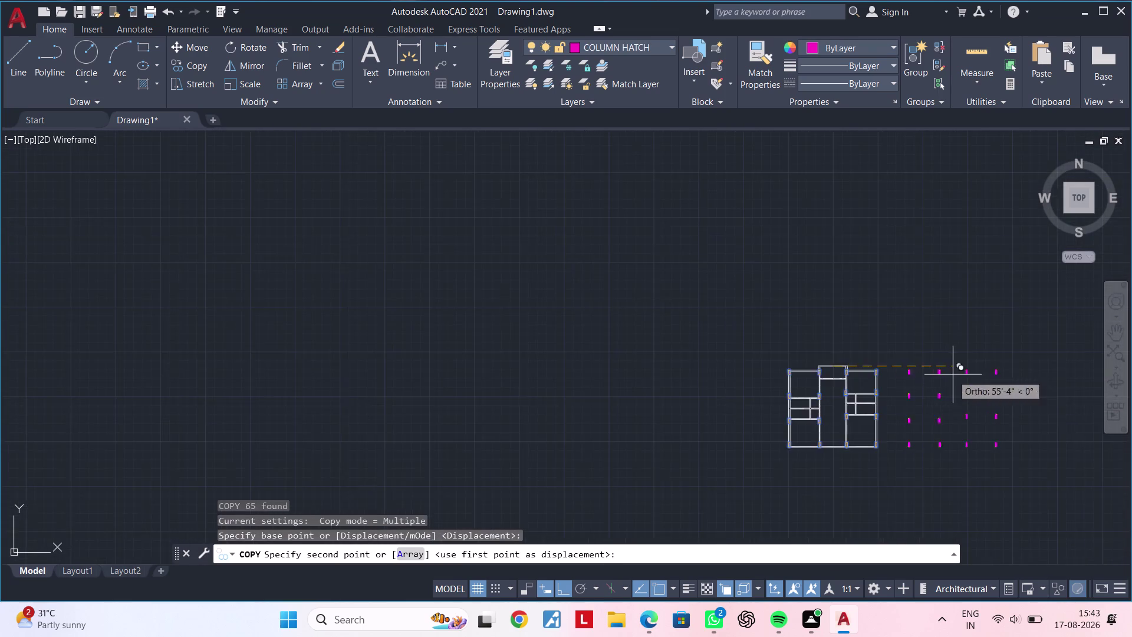
middle_drag(953, 374, 288, 349)
scroll(up, 3)
scroll(down, 3)
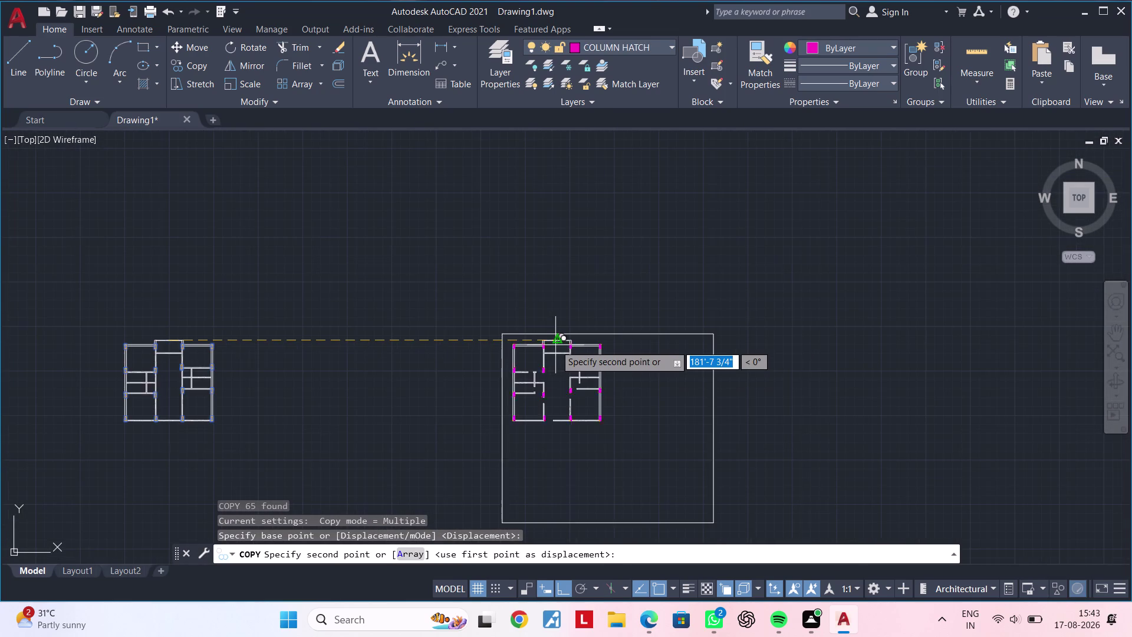
scroll(up, 3)
scroll(up, 3)
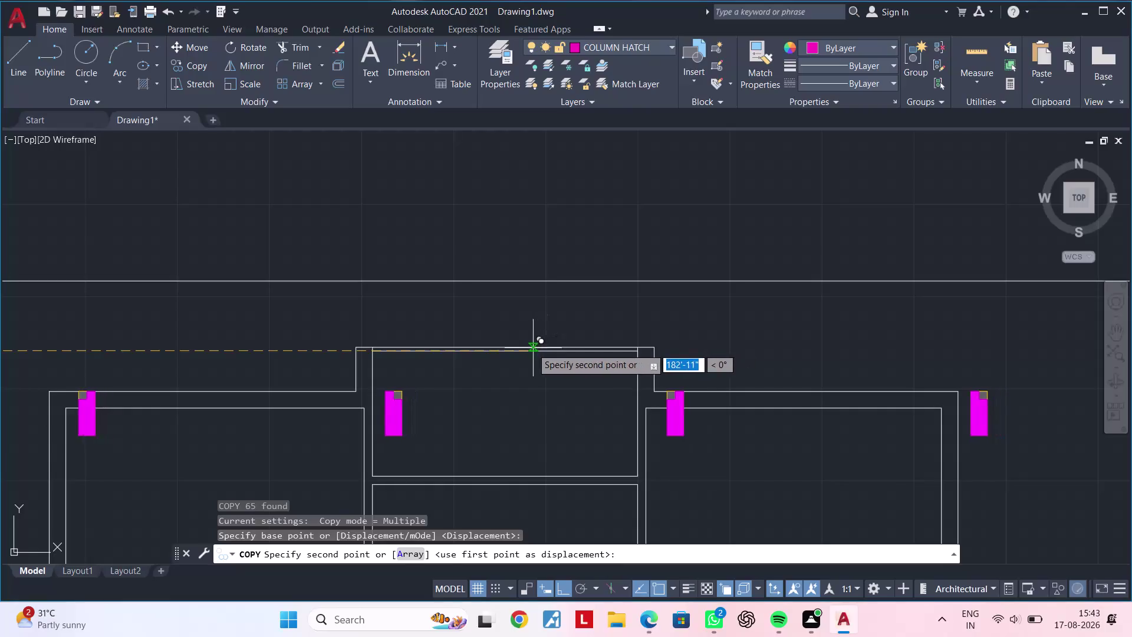
click(509, 349)
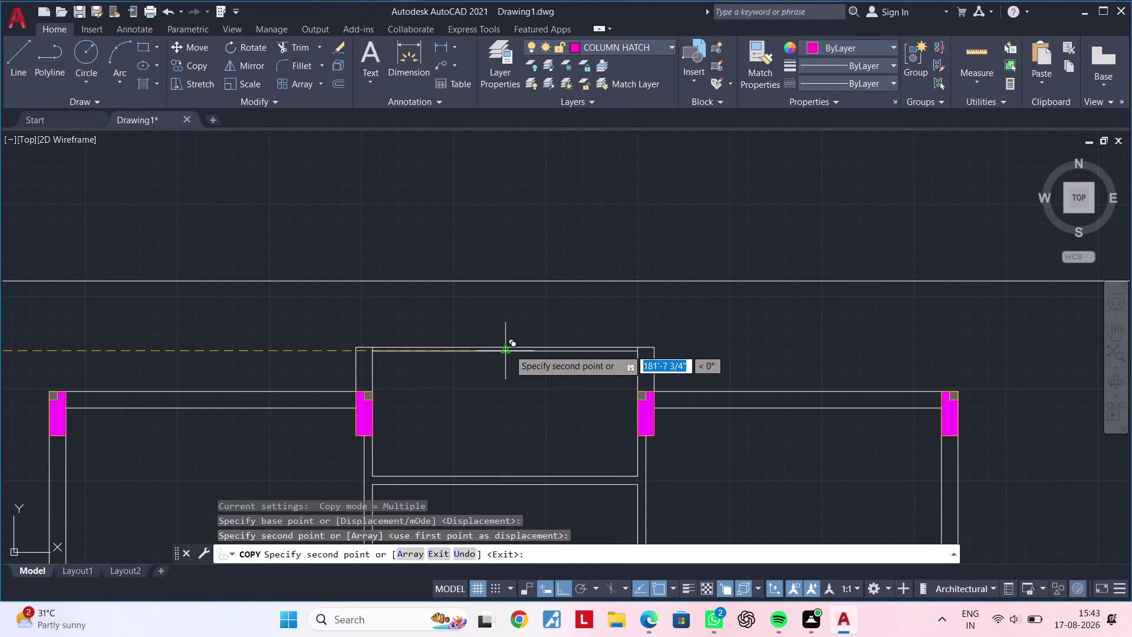
scroll(down, 3)
key(Escape)
scroll(down, 3)
middle_drag(522, 401, 628, 309)
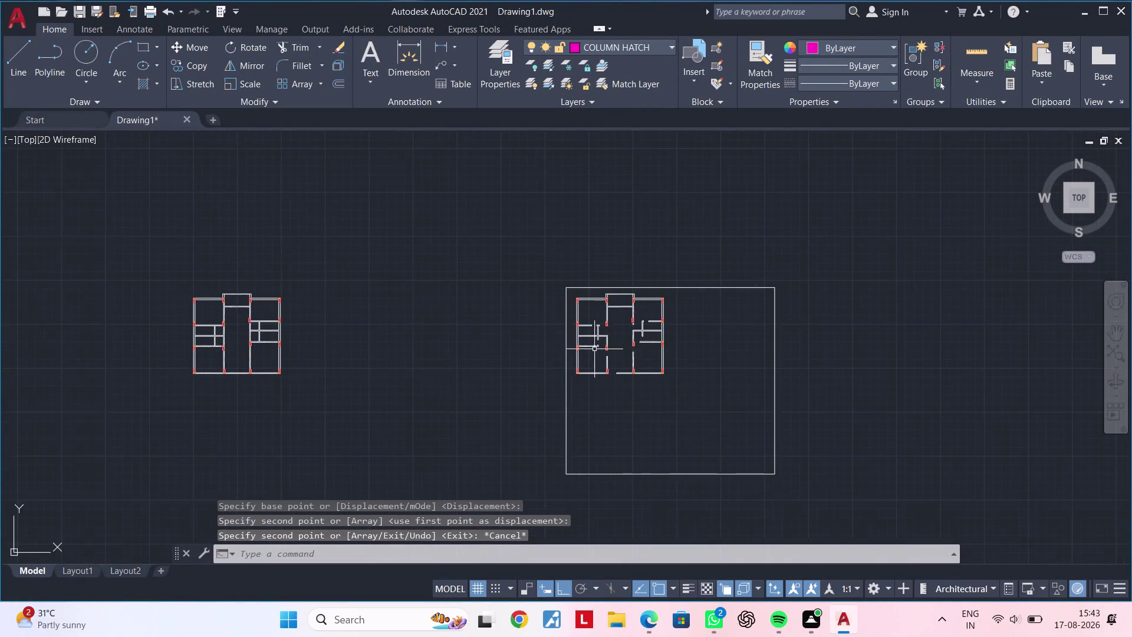
scroll(up, 3)
scroll(up, 3)
middle_drag(641, 343, 695, 295)
scroll(down, 3)
scroll(up, 3)
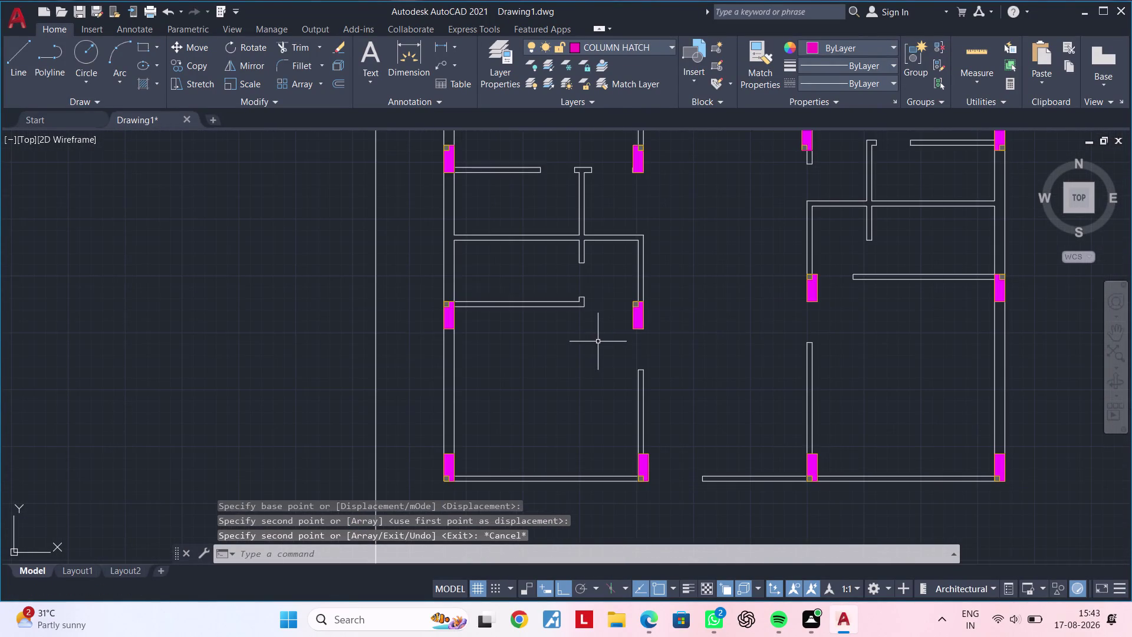
scroll(up, 3)
scroll(down, 3)
scroll(down, 3)
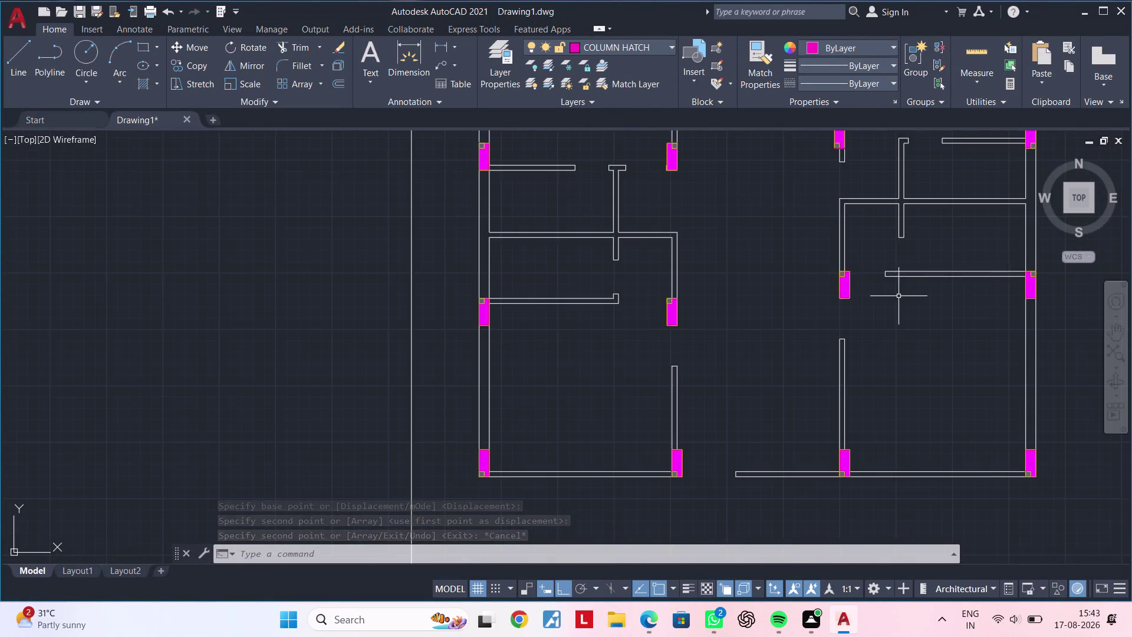
middle_drag(891, 297, 671, 339)
scroll(up, 3)
scroll(down, 3)
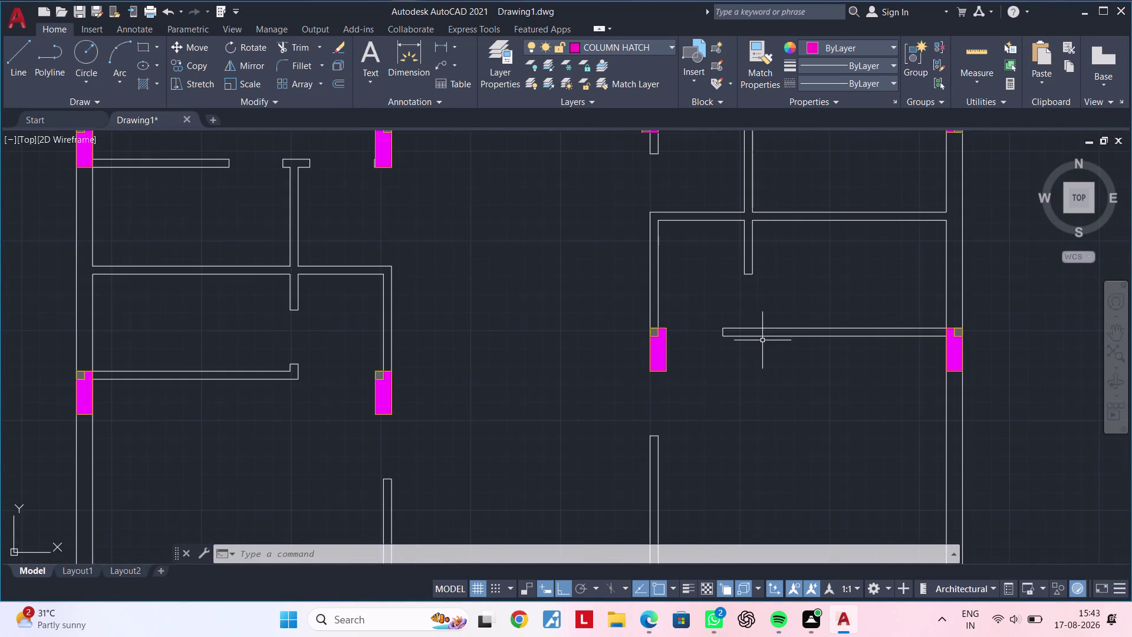
scroll(down, 3)
scroll(up, 3)
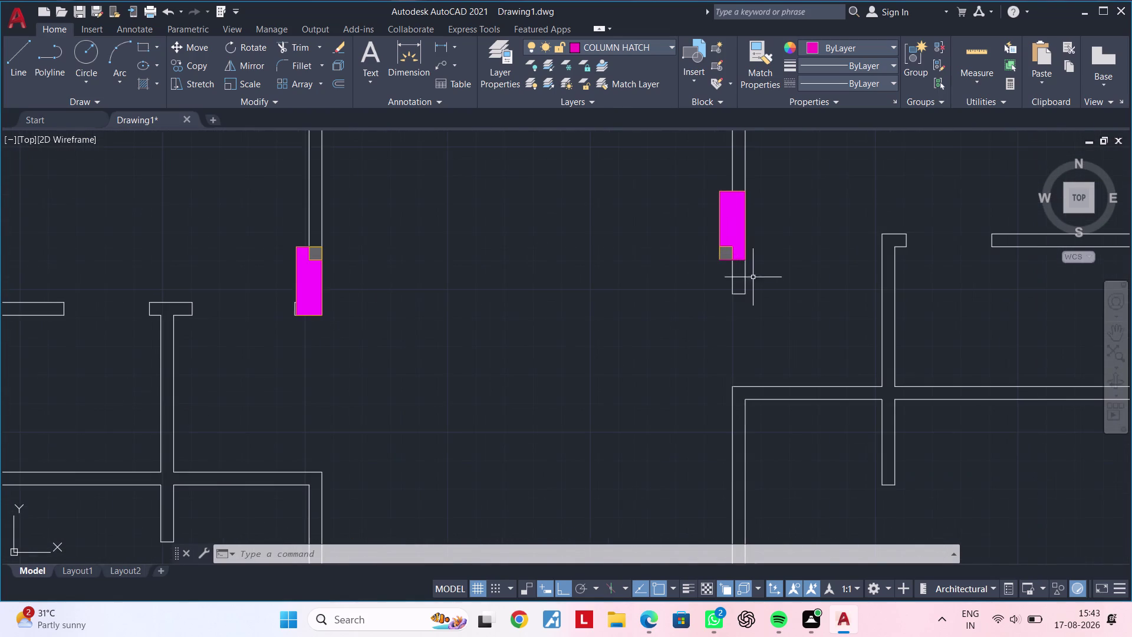
middle_drag(759, 287, 588, 325)
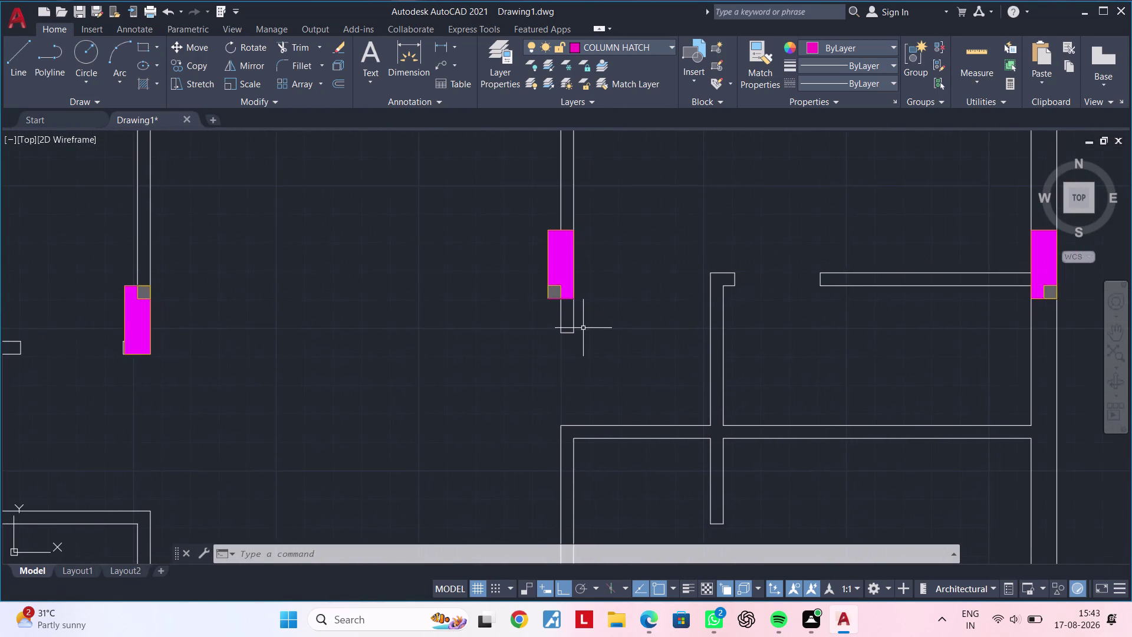
scroll(up, 3)
scroll(down, 3)
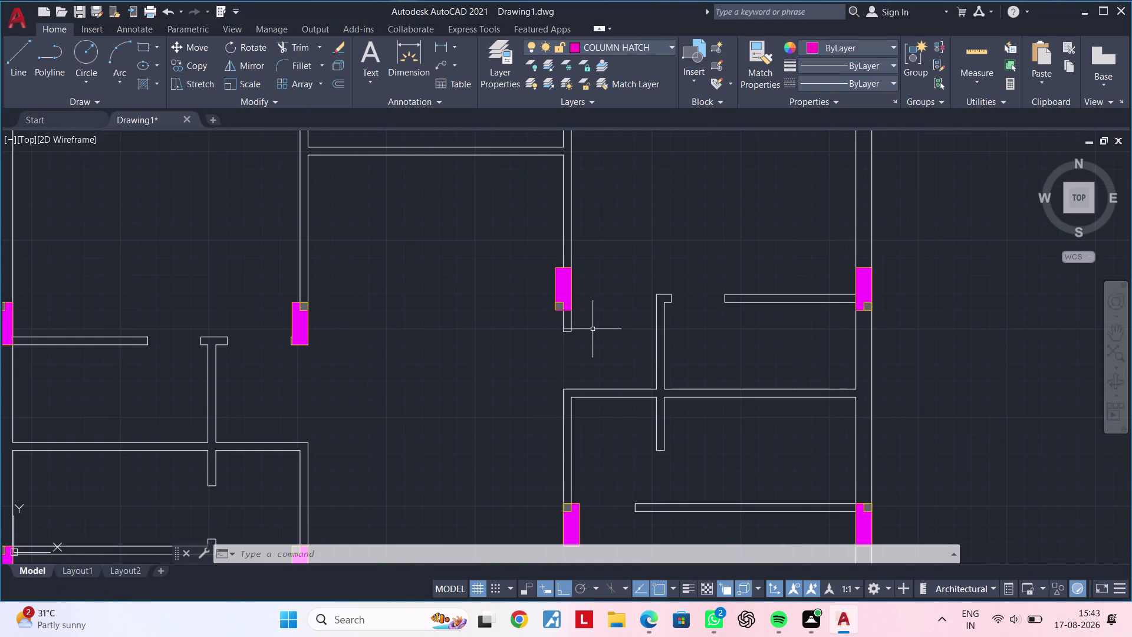
middle_drag(578, 365, 535, 398)
scroll(up, 3)
middle_drag(533, 358, 668, 364)
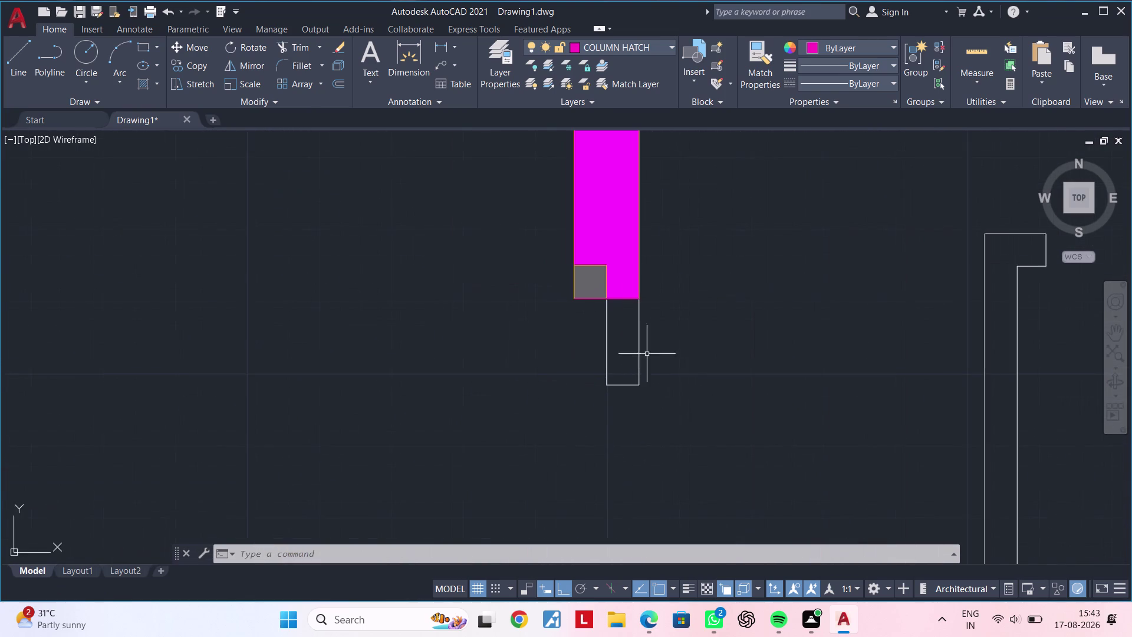
scroll(up, 3)
scroll(down, 3)
scroll(up, 3)
middle_drag(698, 332, 675, 398)
scroll(up, 3)
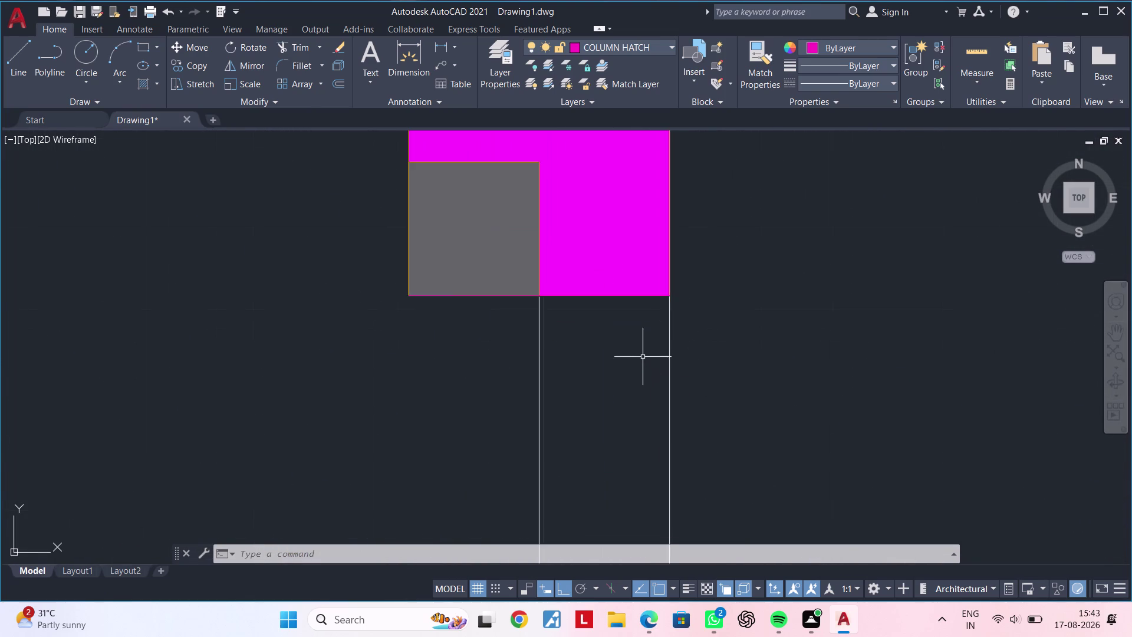
middle_drag(665, 351, 632, 419)
key(Escape)
key(Escape)
key(Escape)
key(Escape)
key(Escape)
scroll(down, 3)
middle_drag(637, 415, 659, 326)
click(633, 449)
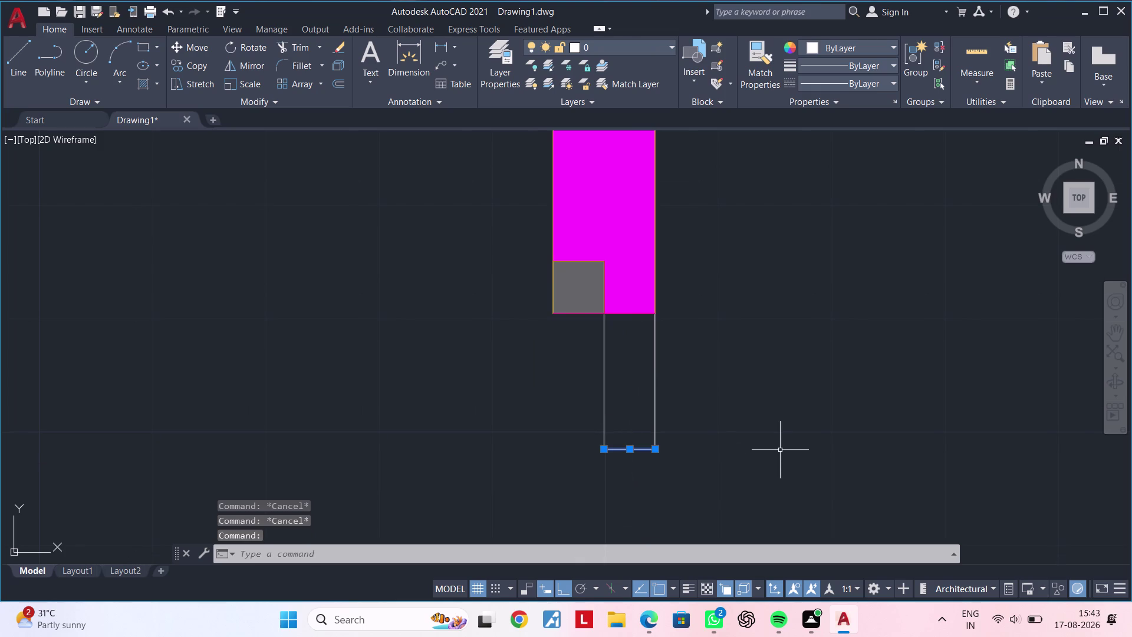
Begin moving the selected end line, then cancel the move.
text(M)
key(space)
click(628, 447)
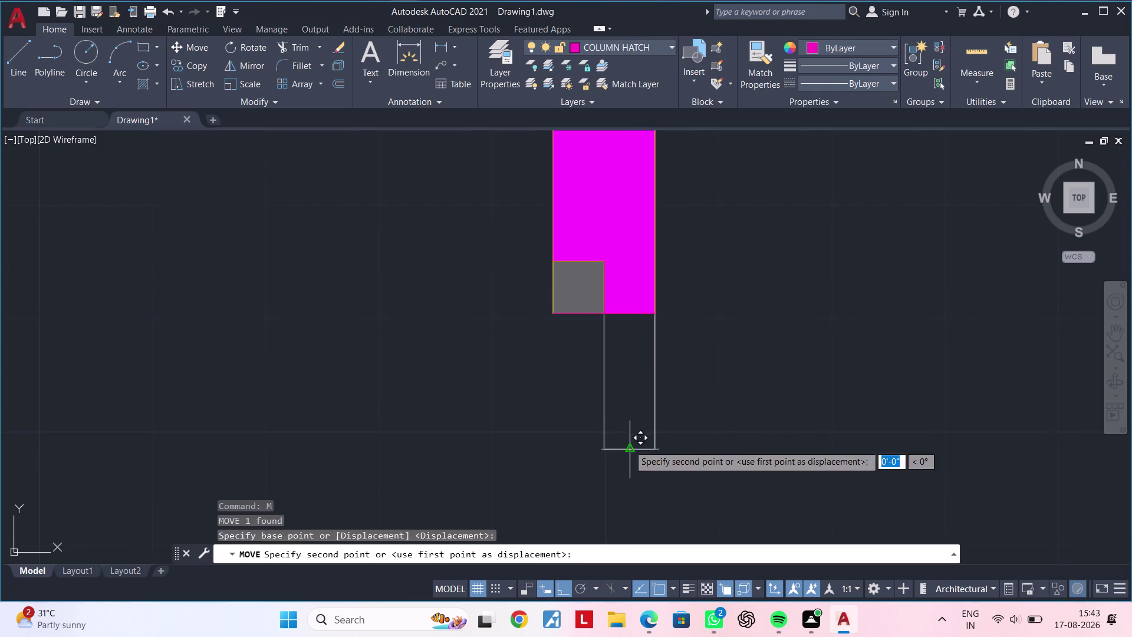
click(631, 315)
key(Escape)
key(Escape)
key(Escape)
Trim (TR) the jamb segments back to the column edge, choosing the line among overlapping objects.
text(T)
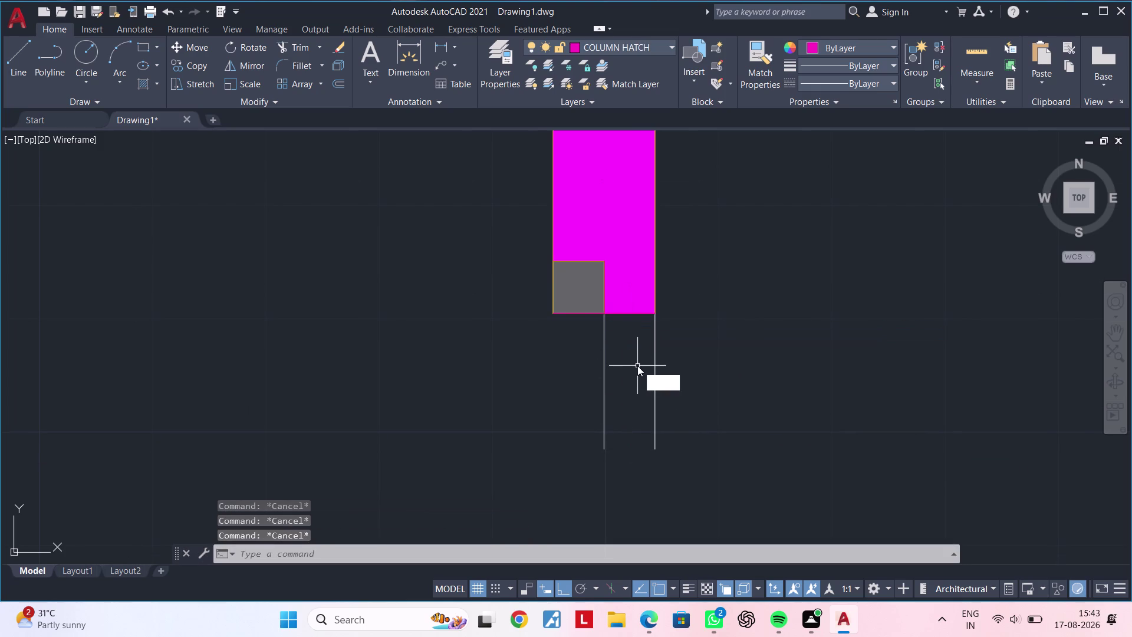
text(R)
key(space)
drag(682, 368, 582, 365)
scroll(down, 3)
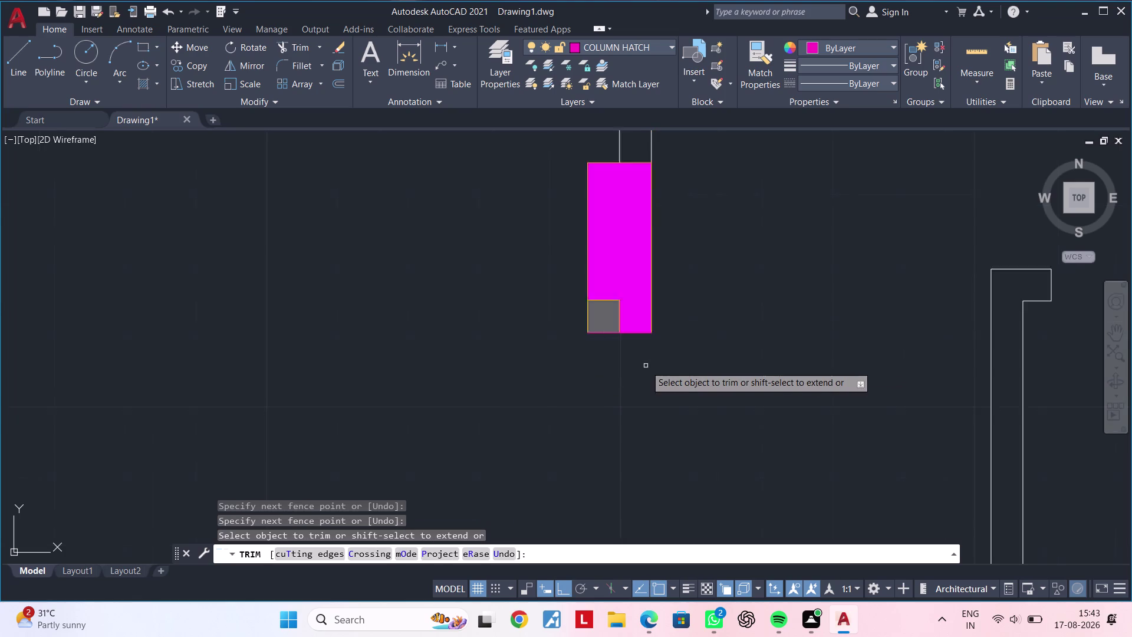
scroll(down, 3)
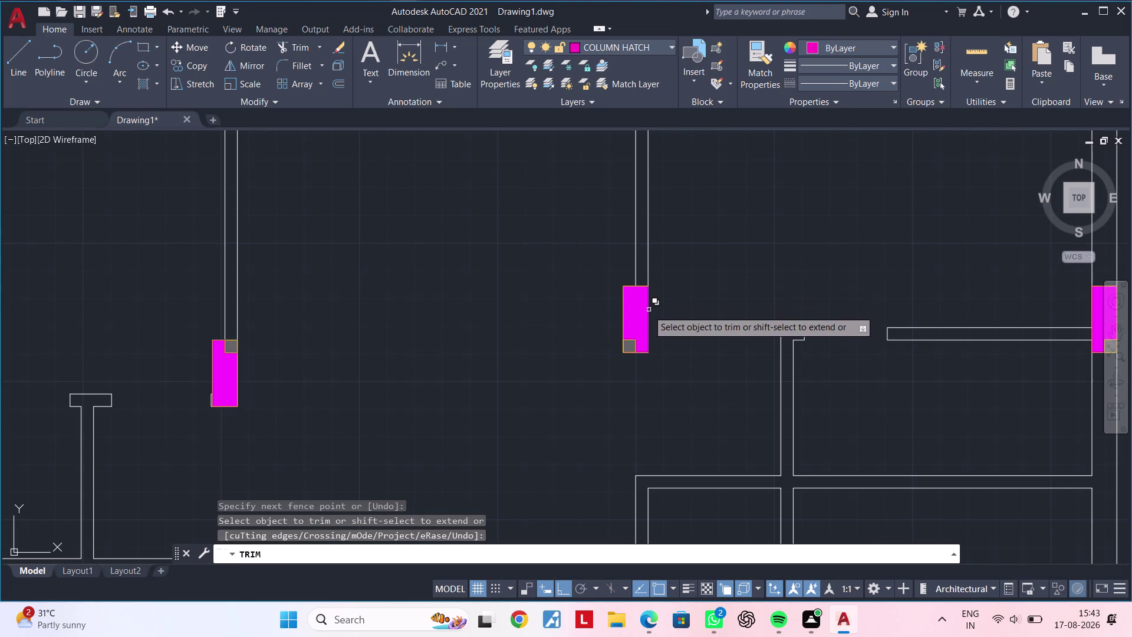
scroll(up, 3)
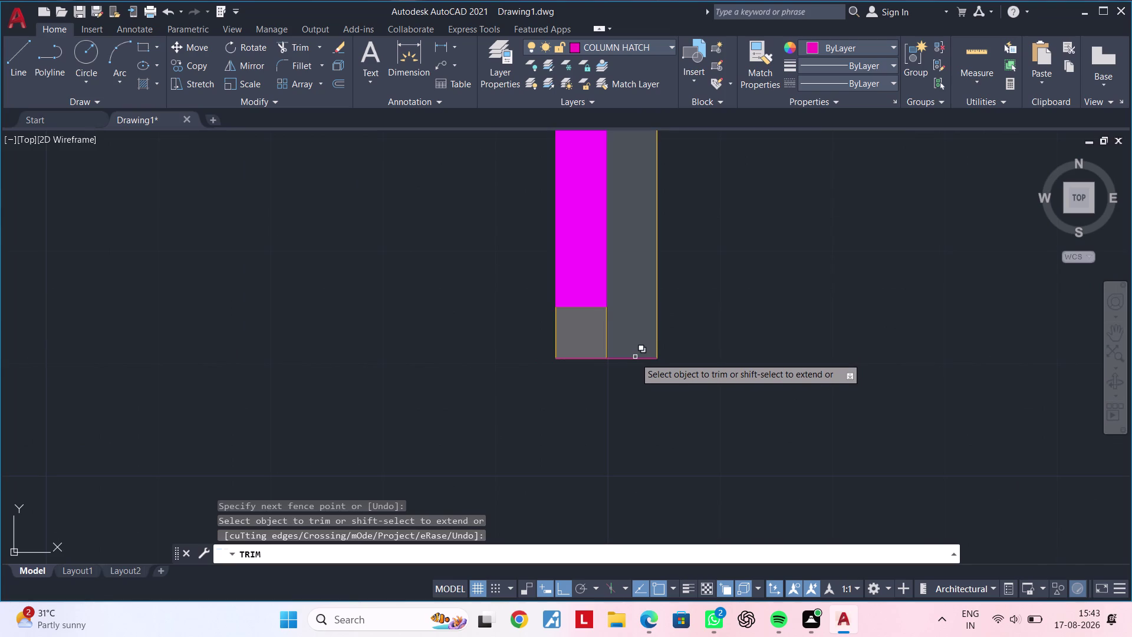
click(634, 358)
key(Escape)
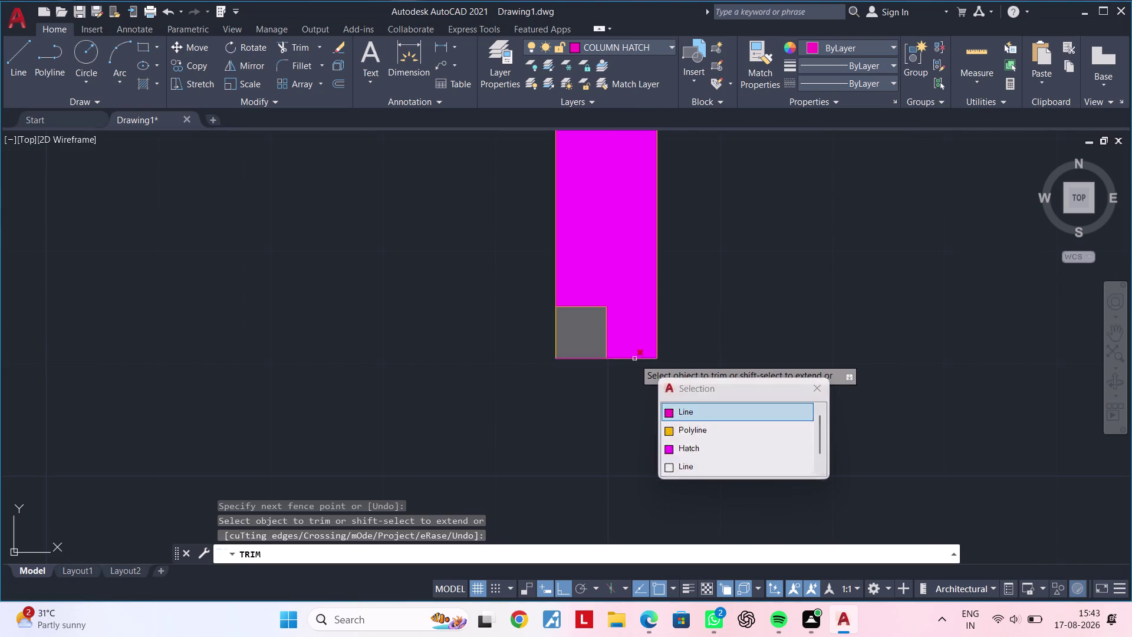
key(Escape)
scroll(down, 3)
scroll(down, 3)
middle_drag(671, 372, 641, 373)
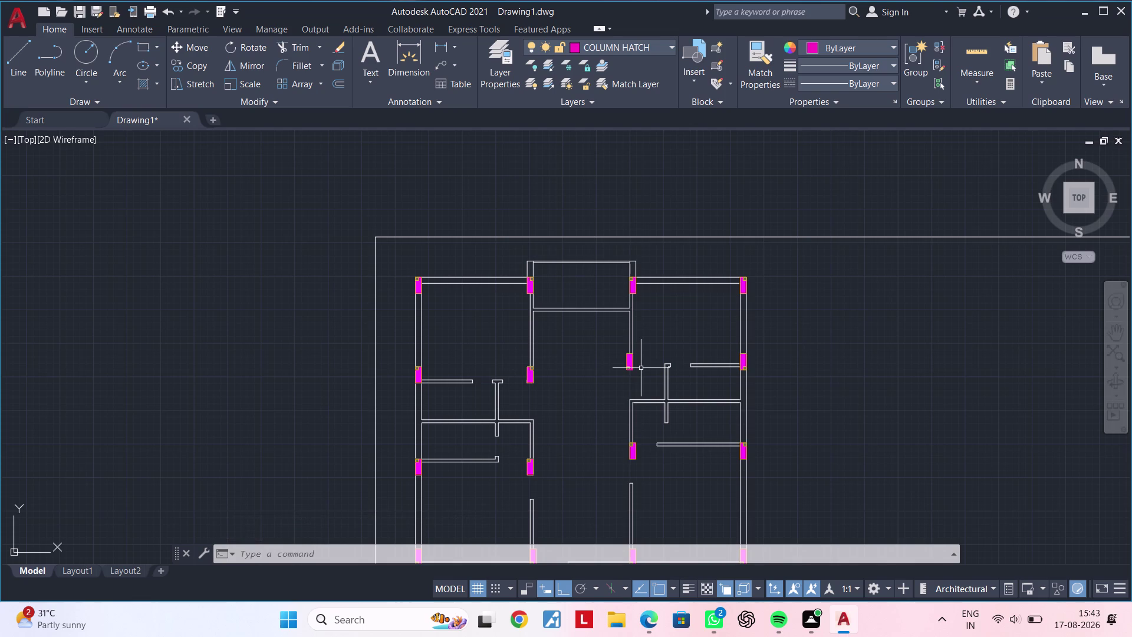
key(Escape)
key(Escape)
Pan to the next columns that still have wall stubs, clearing pending commands.
scroll(up, 3)
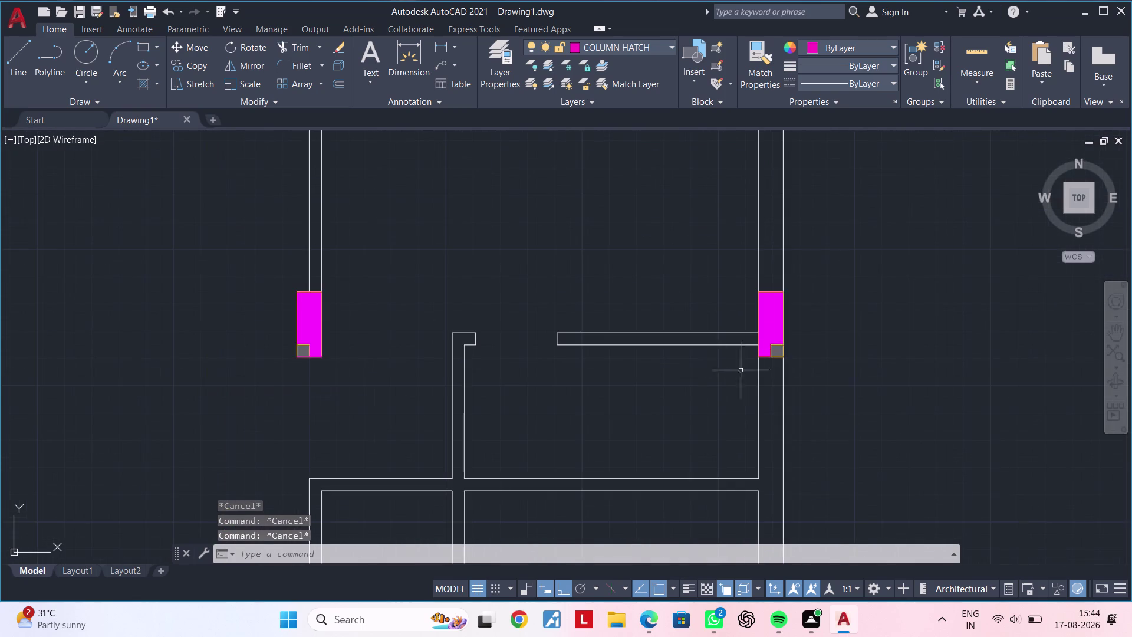
scroll(up, 3)
middle_drag(732, 389, 619, 391)
scroll(down, 3)
scroll(up, 3)
middle_drag(617, 383, 509, 340)
key(Escape)
key(Escape)
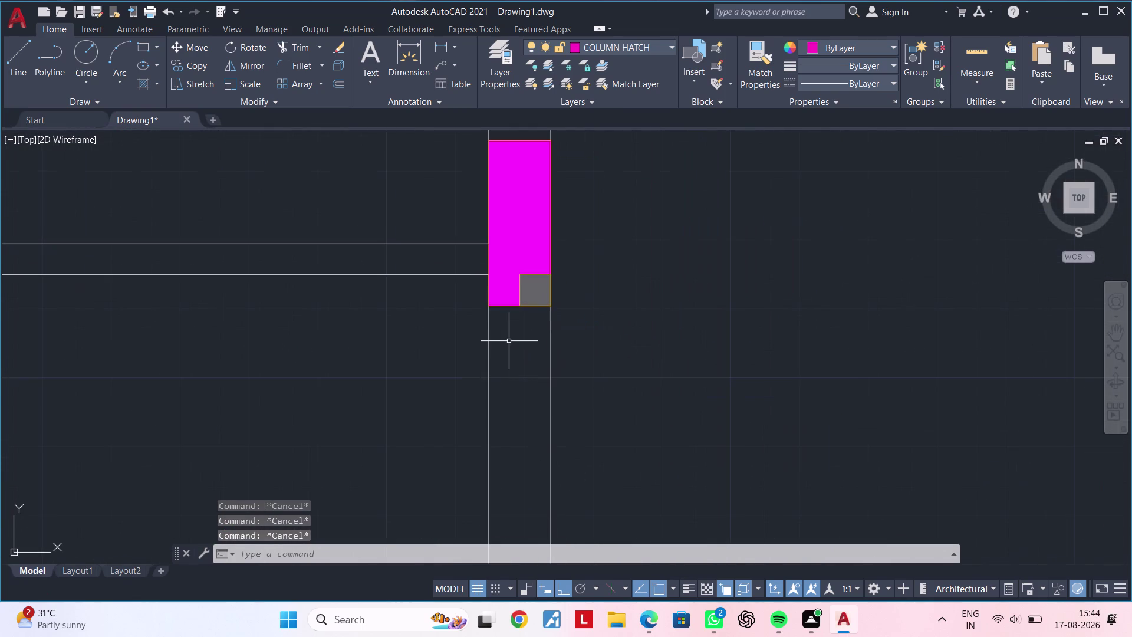
Draw a 9" by 1'4½" rectangle below the right-wall magenta column.
text(REC)
key(space)
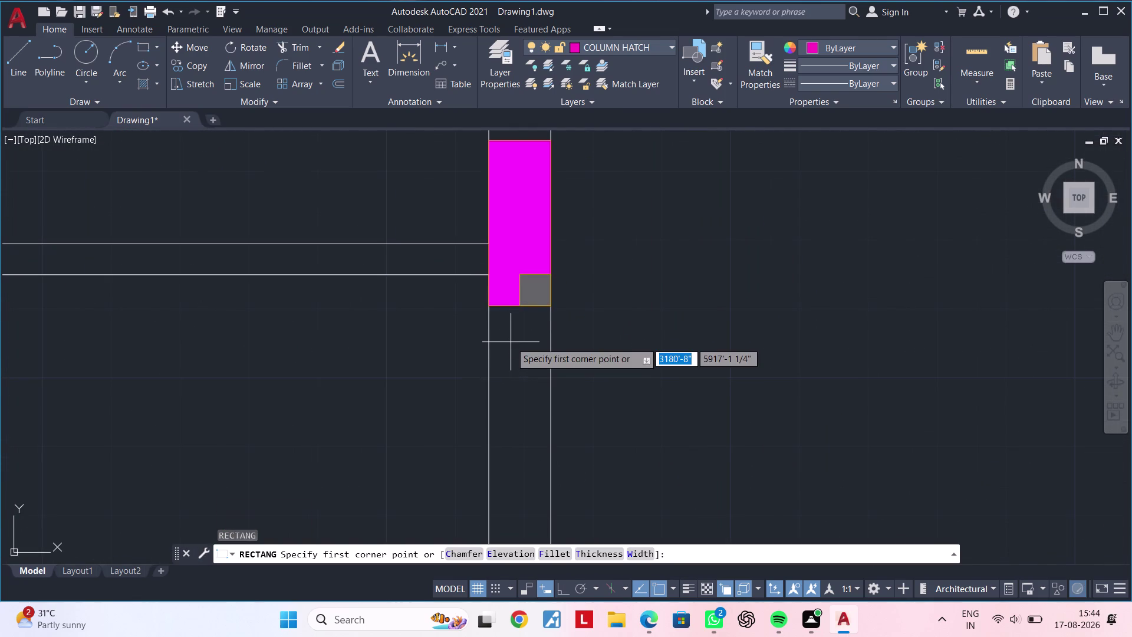
click(486, 305)
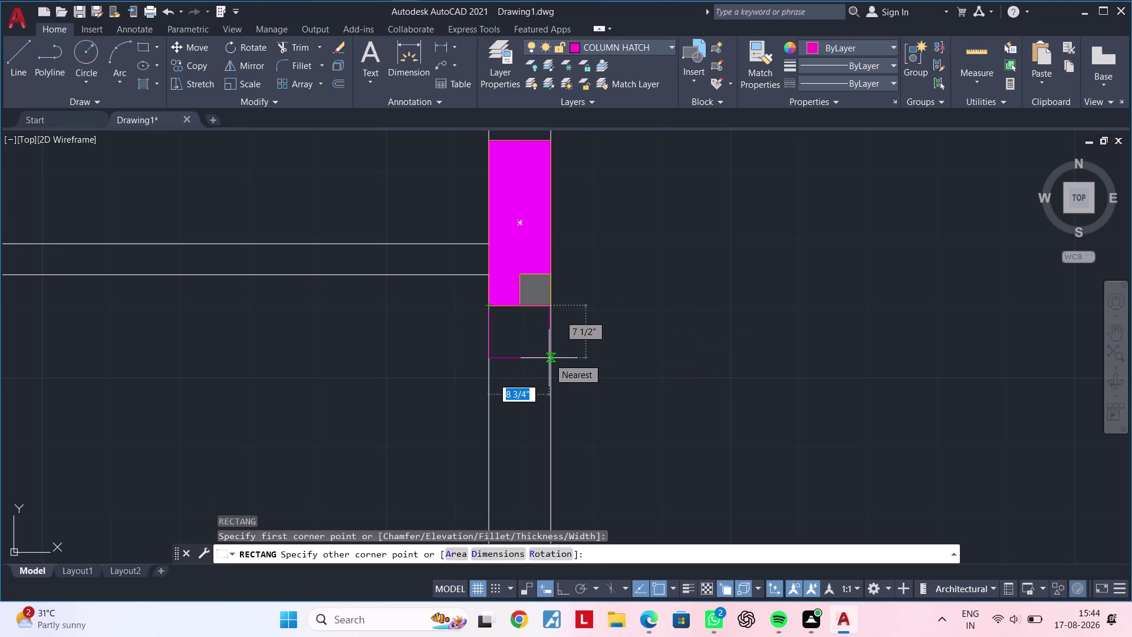
key(d)
key(space)
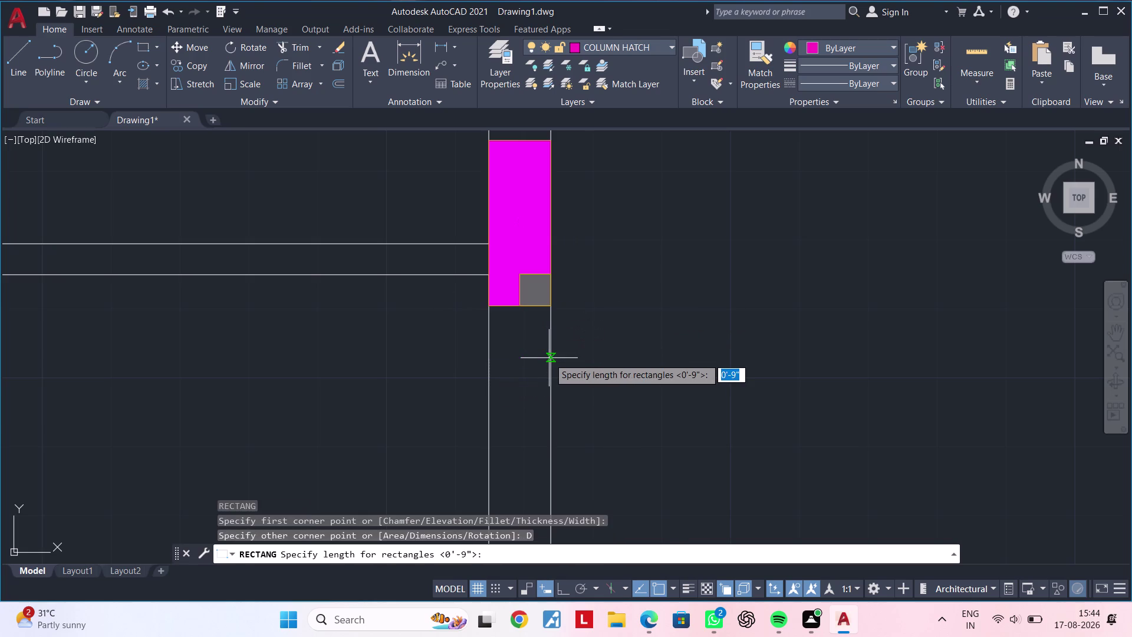
text(9)
text(")
key(Return)
key(1)
text(')
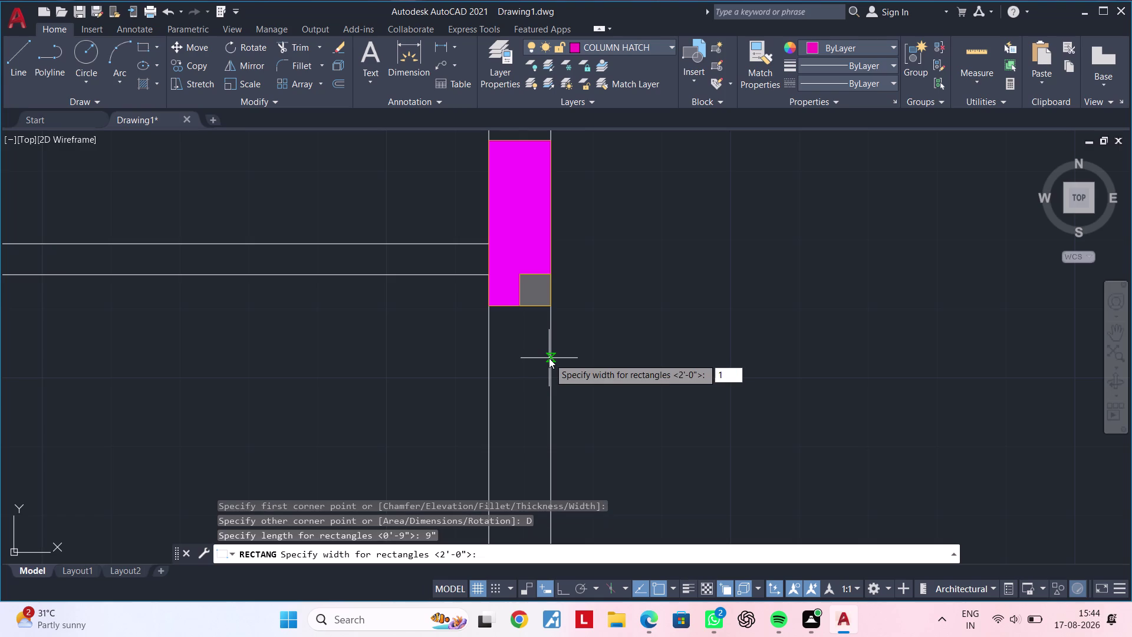
text(4.5")
key(Return)
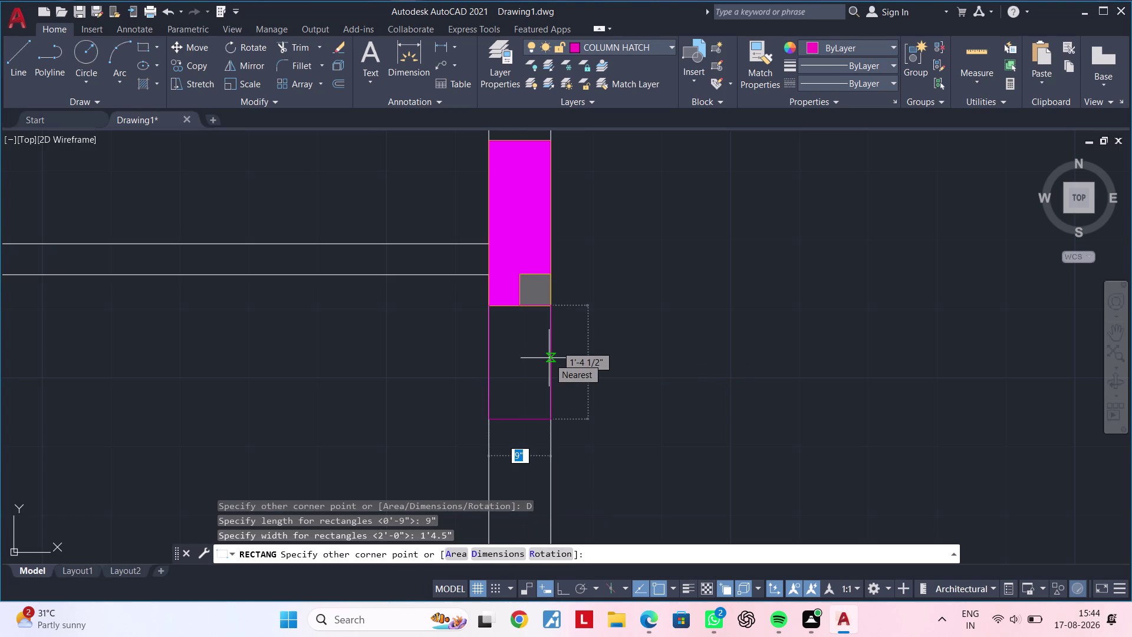
click(549, 358)
key(Escape)
middle_drag(515, 357, 542, 359)
key(Escape)
key(Escape)
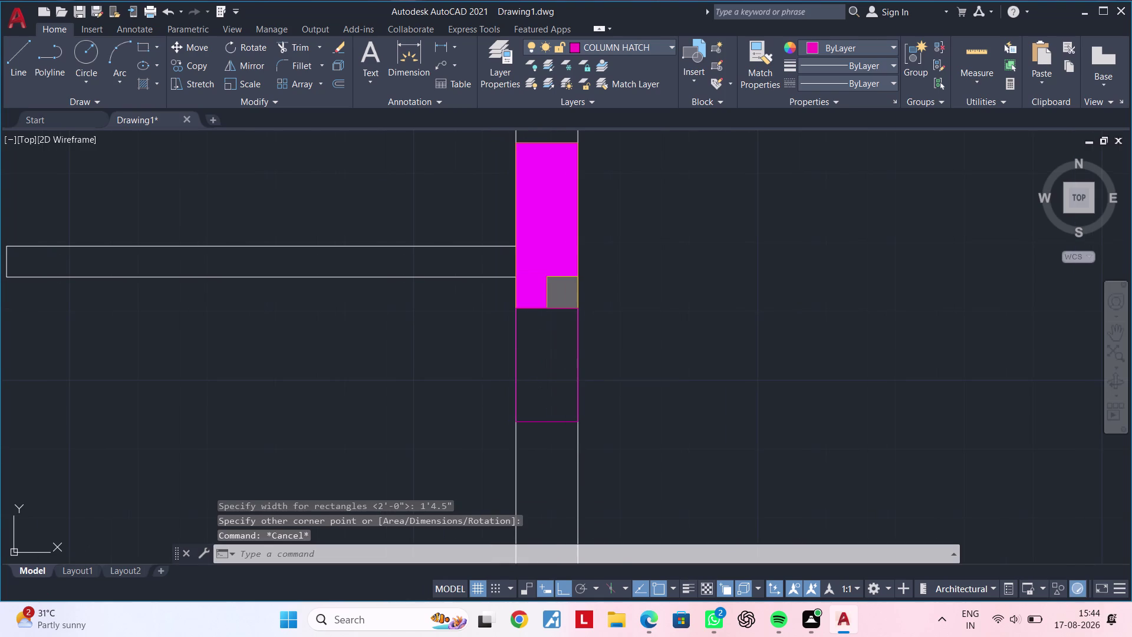
key(g)
key(Escape)
key(Escape)
Fill the new rectangle with a SOLID hatch coloured green (19,103,52).
text(H)
key(space)
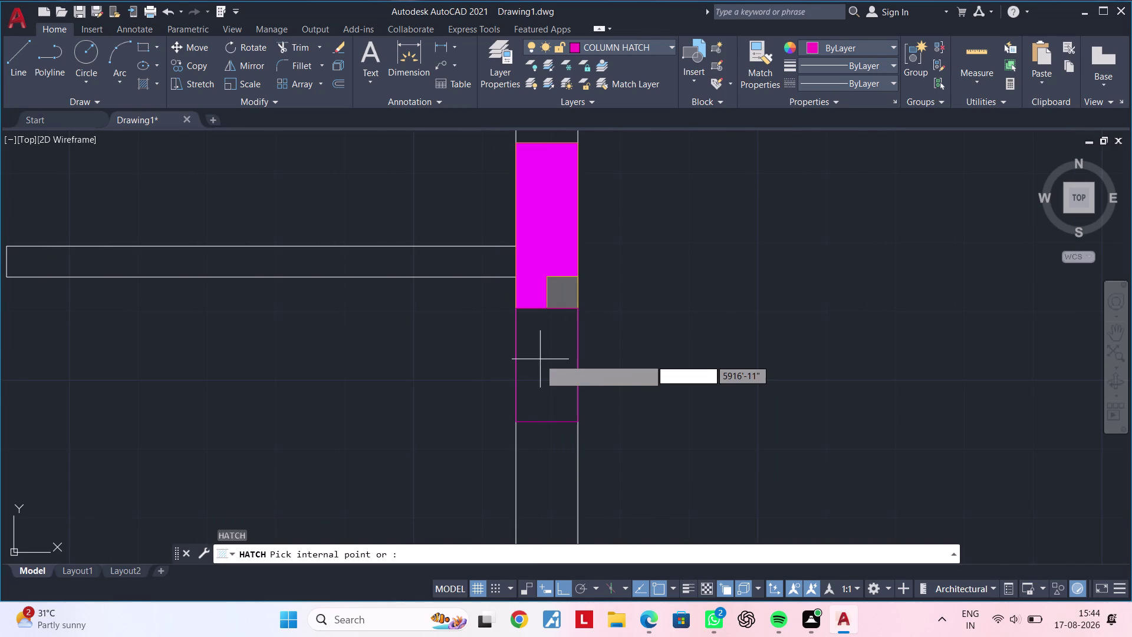
click(142, 75)
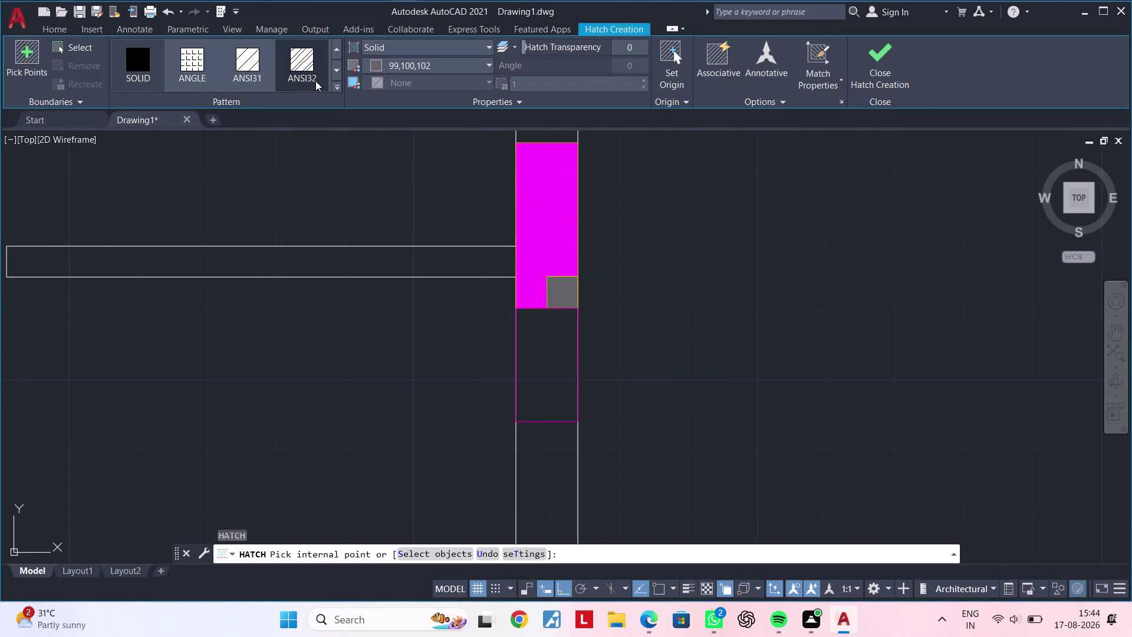
click(373, 68)
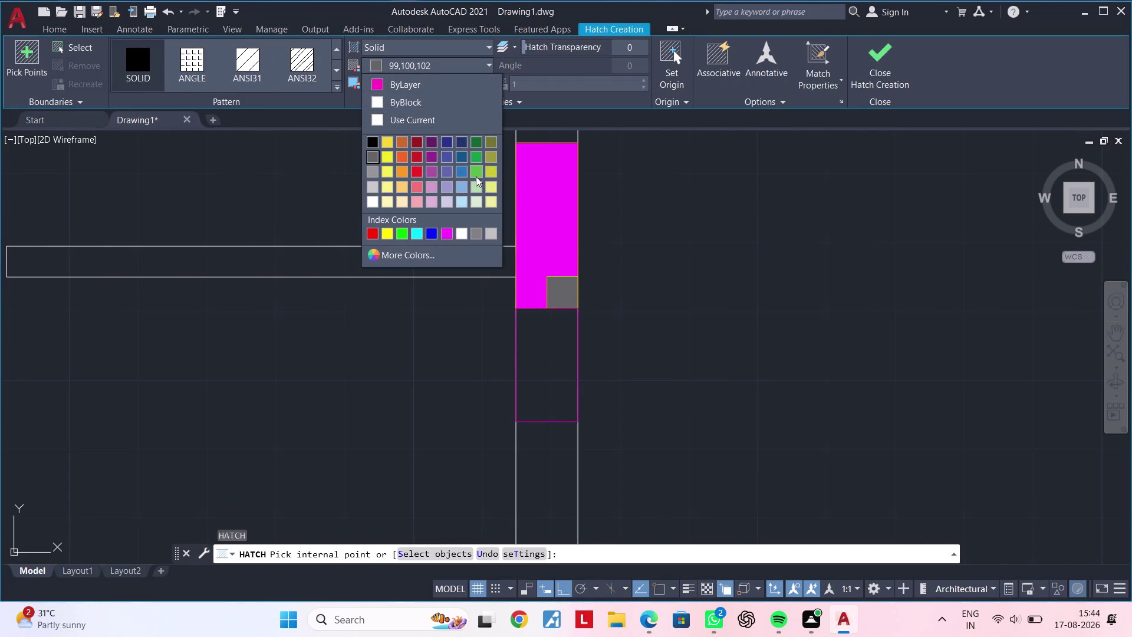
click(476, 141)
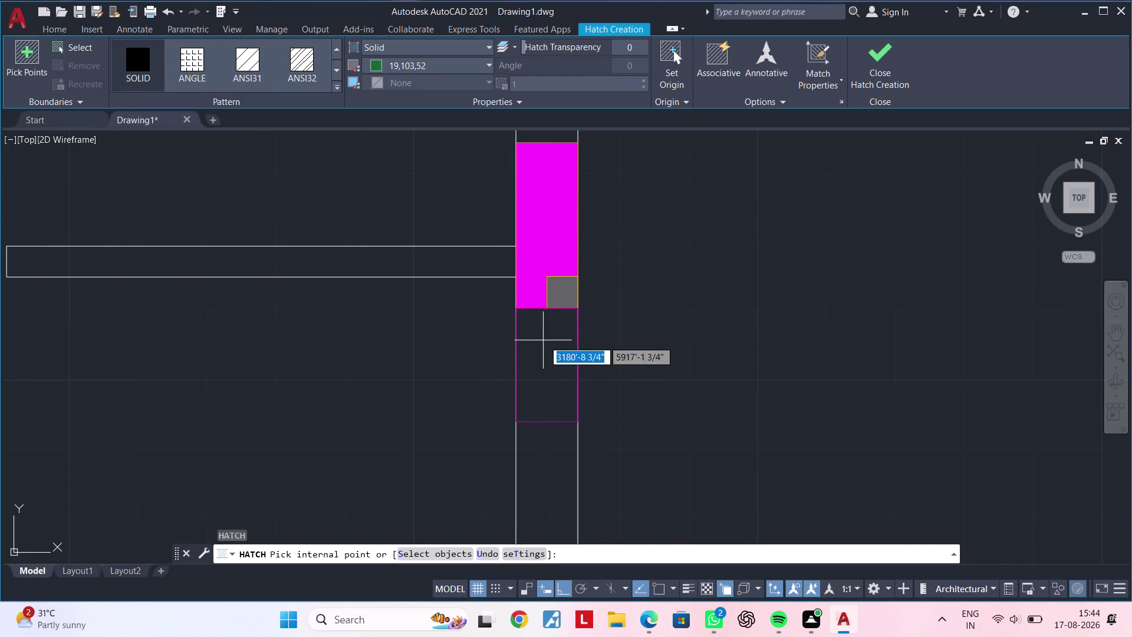
click(543, 347)
key(Escape)
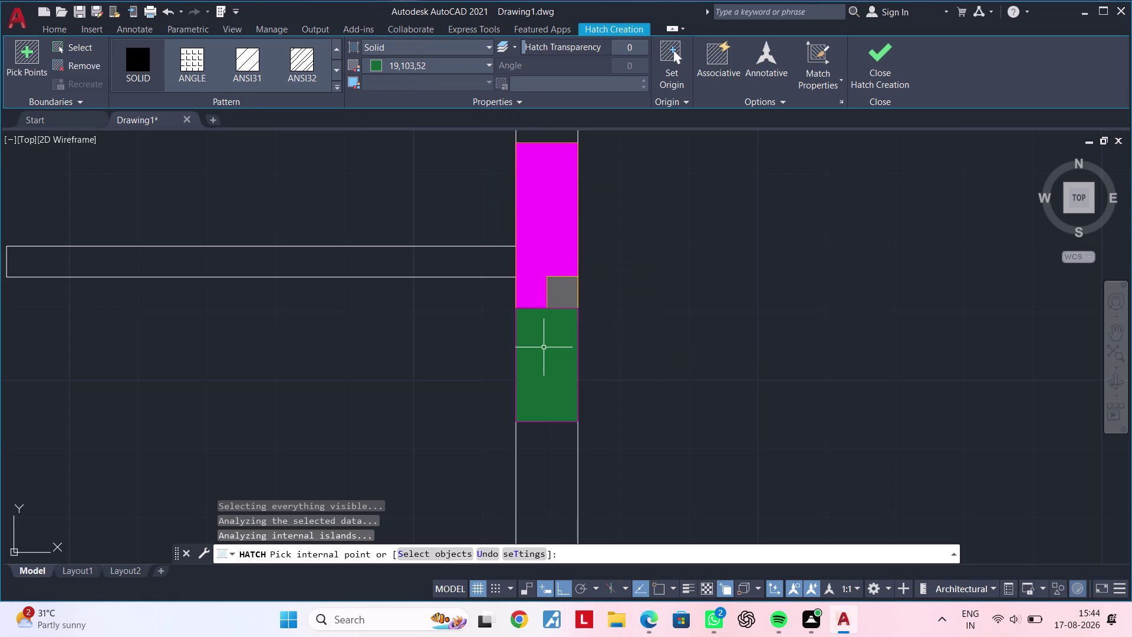
key(Escape)
scroll(down, 3)
scroll(down, 3)
middle_drag(466, 387, 557, 367)
key(Escape)
key(Escape)
middle_drag(536, 370, 590, 356)
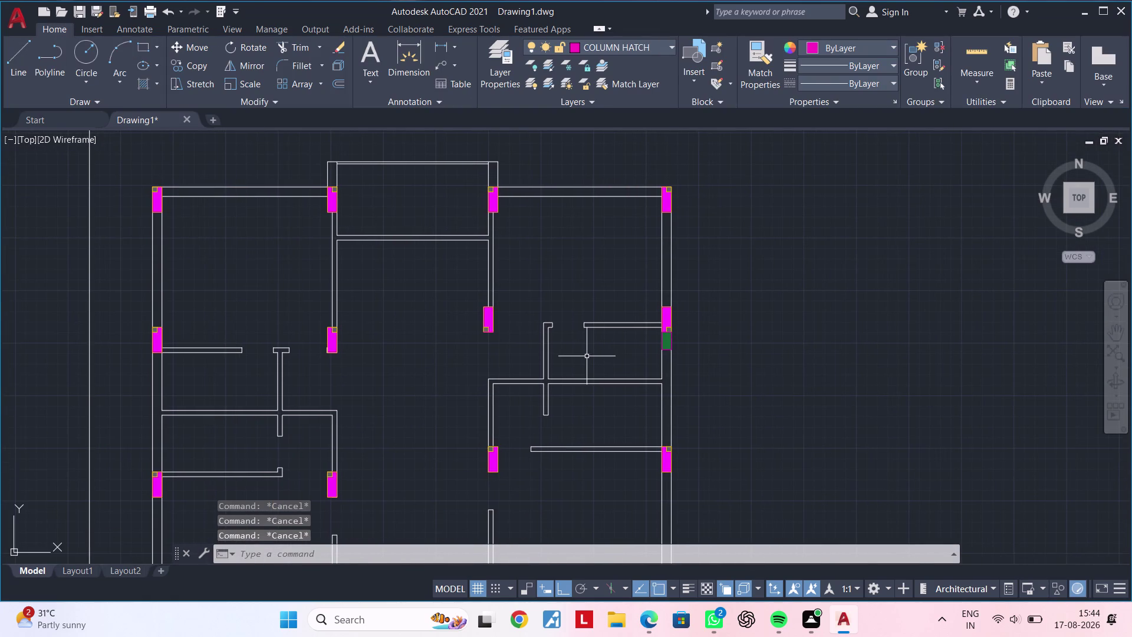
Stretch the vertical line beside the column onto the column's edge with its midpoint grip.
key(Escape)
key(Escape)
middle_drag(426, 413, 681, 336)
scroll(up, 3)
scroll(up, 3)
scroll(down, 3)
scroll(up, 3)
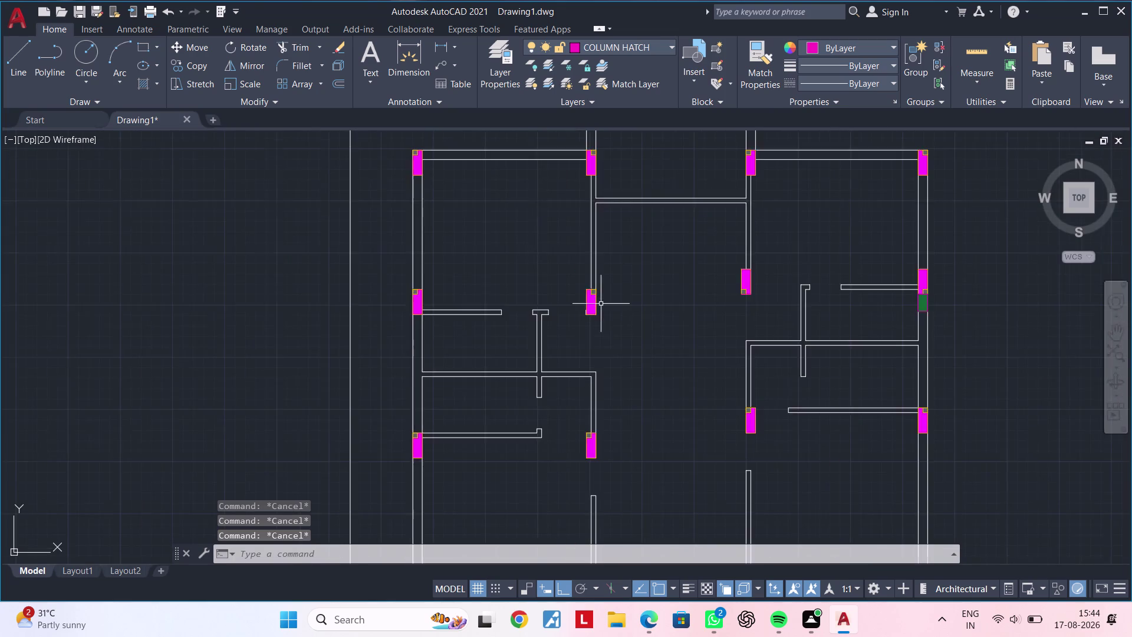
scroll(up, 3)
scroll(up, 3)
scroll(up, 3)
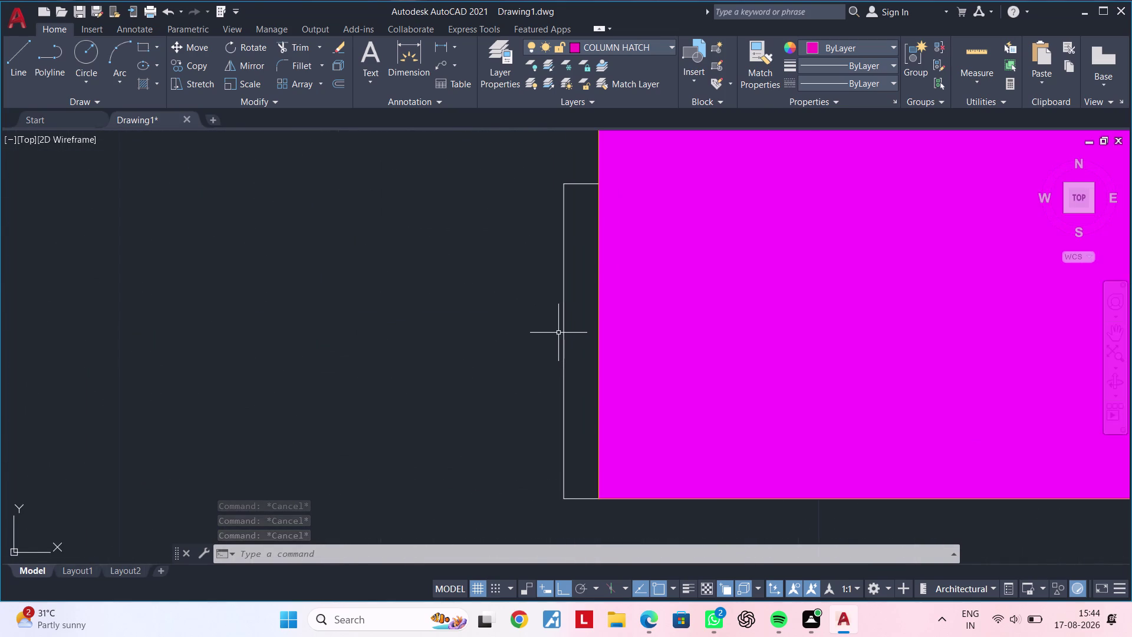
click(562, 331)
click(563, 341)
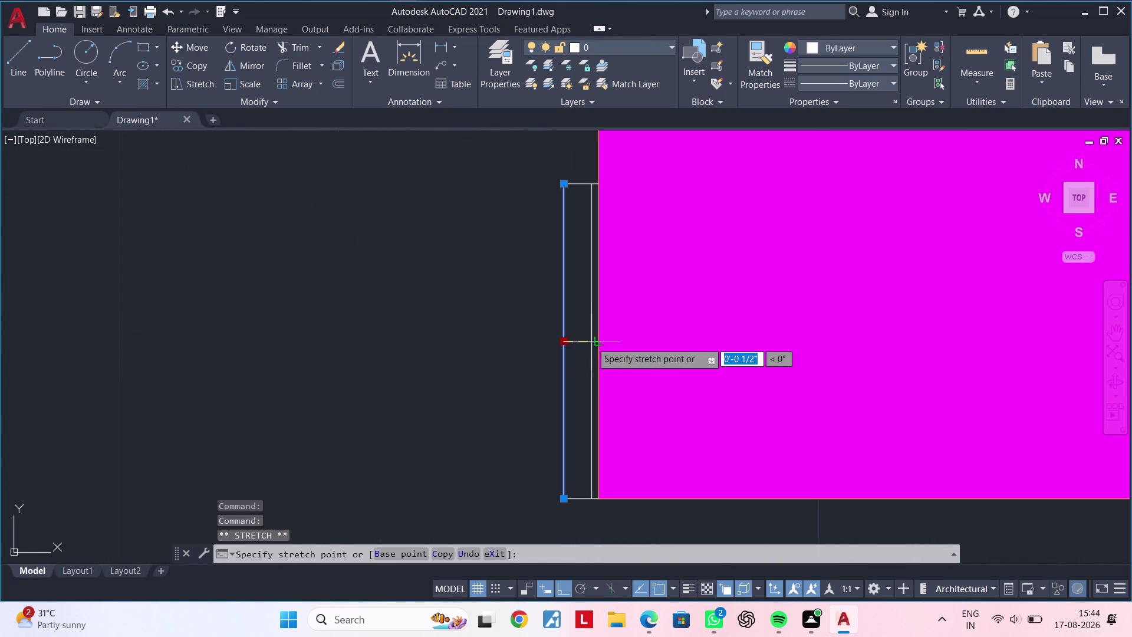
click(600, 342)
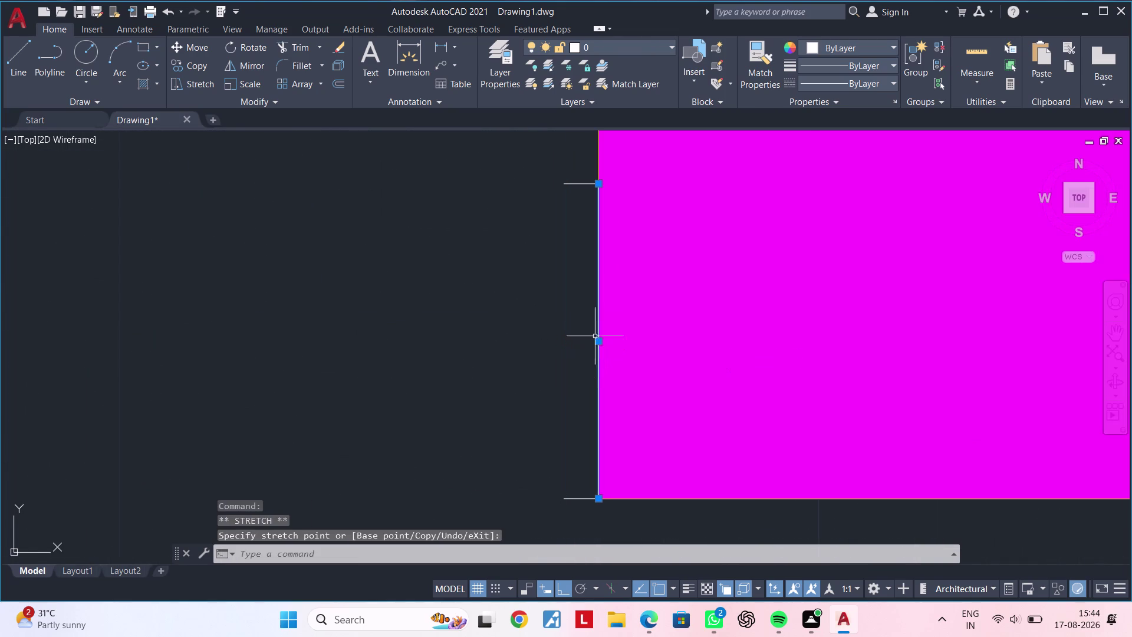
key(Escape)
key(Escape)
Attempt trimming the line at the column's upper and lower edges, then cancel the trim.
text(TR)
key(space)
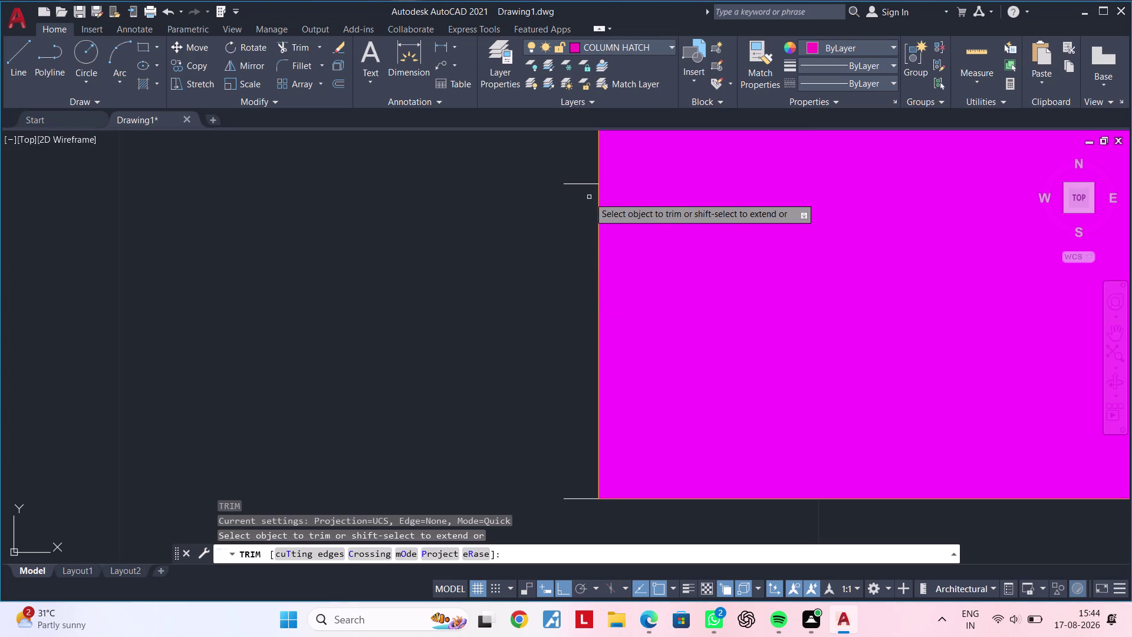
click(589, 183)
scroll(down, 3)
middle_drag(581, 279, 577, 242)
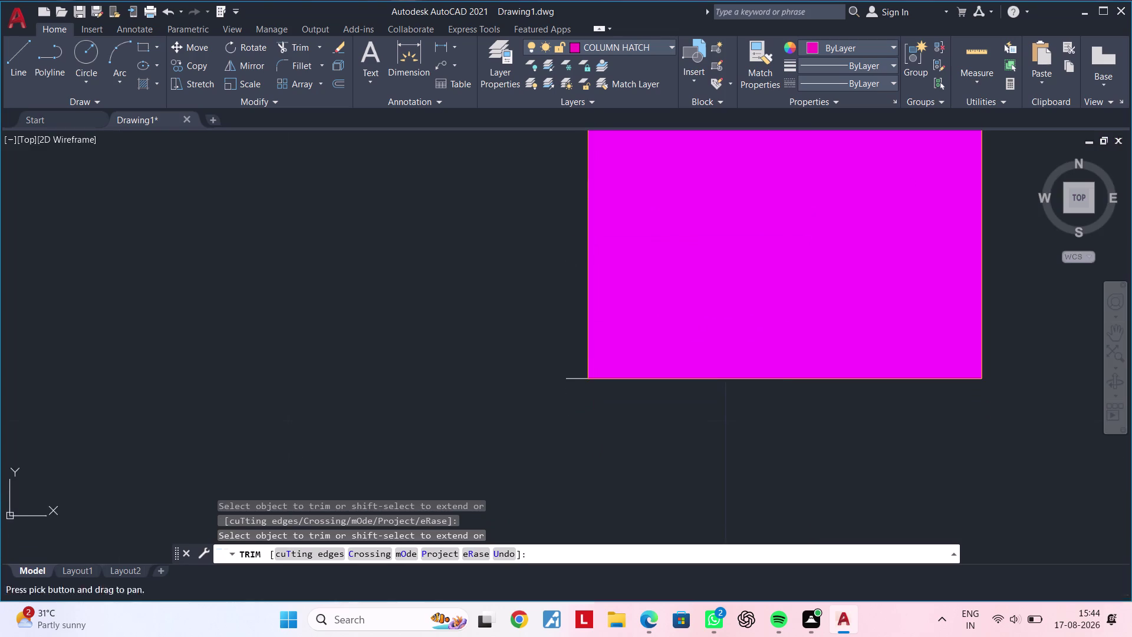
click(573, 378)
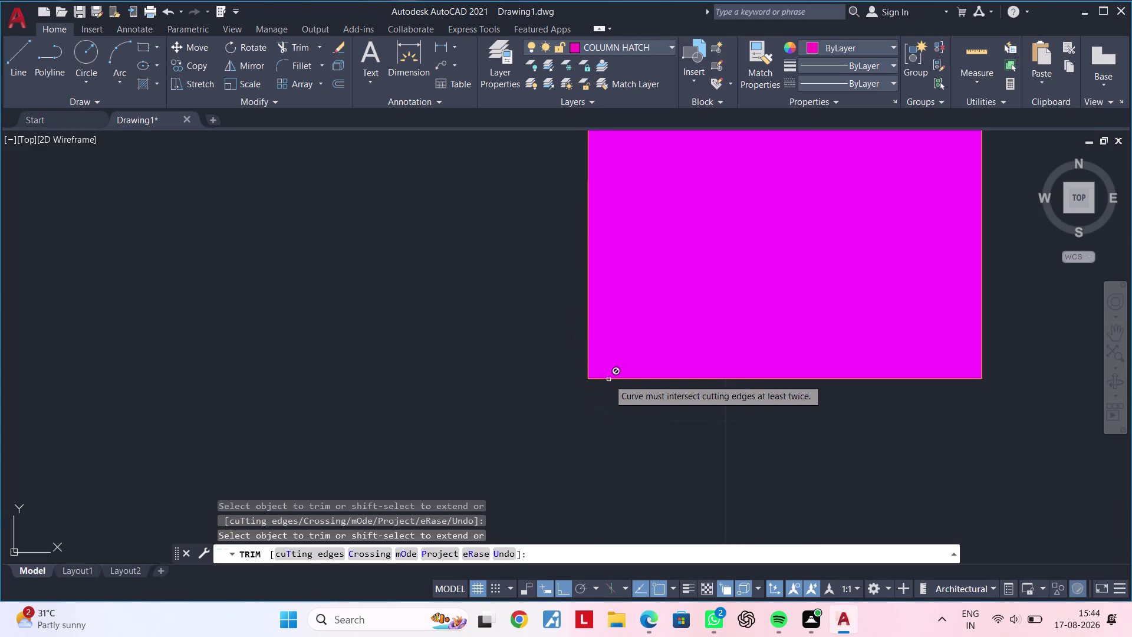
key(Escape)
click(610, 378)
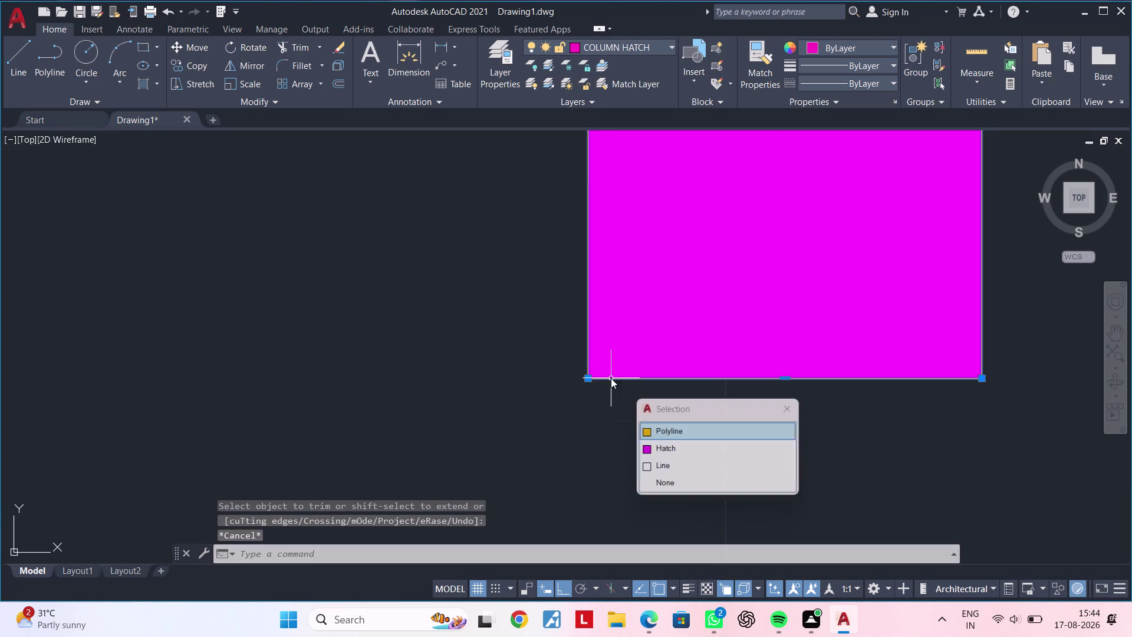
key(Escape)
scroll(down, 3)
scroll(down, 3)
middle_drag(557, 382, 570, 342)
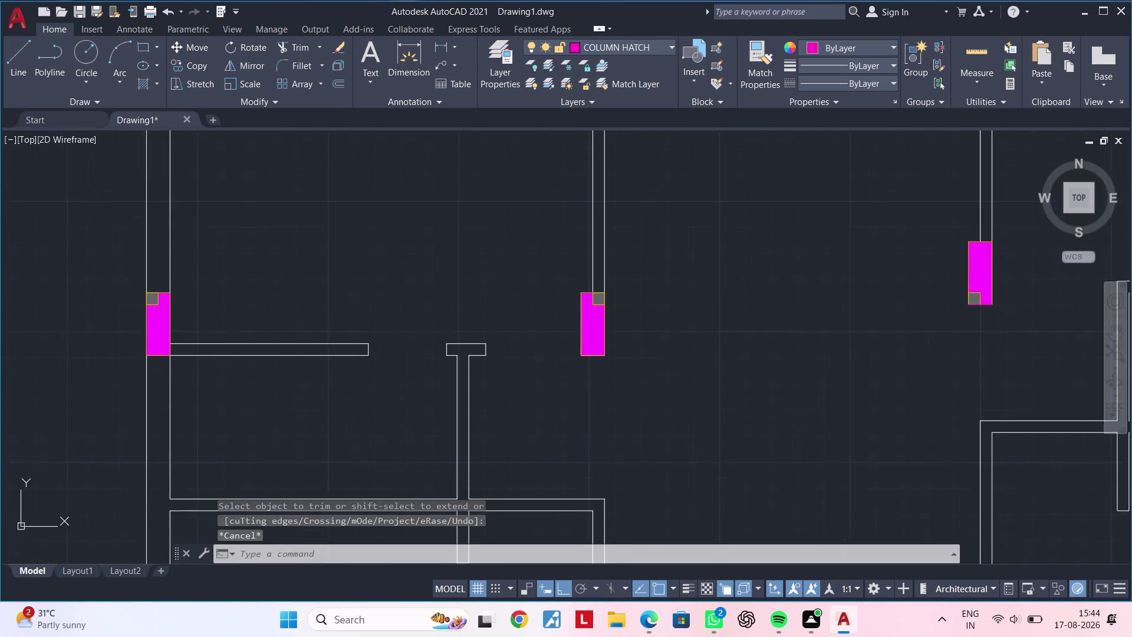
Pan and zoom across the floor plan to bring the lower wall opening into view.
middle_drag(570, 343, 577, 326)
middle_drag(665, 365, 483, 199)
scroll(down, 3)
middle_drag(507, 281, 524, 235)
scroll(down, 3)
middle_drag(557, 241, 415, 423)
scroll(up, 3)
scroll(down, 3)
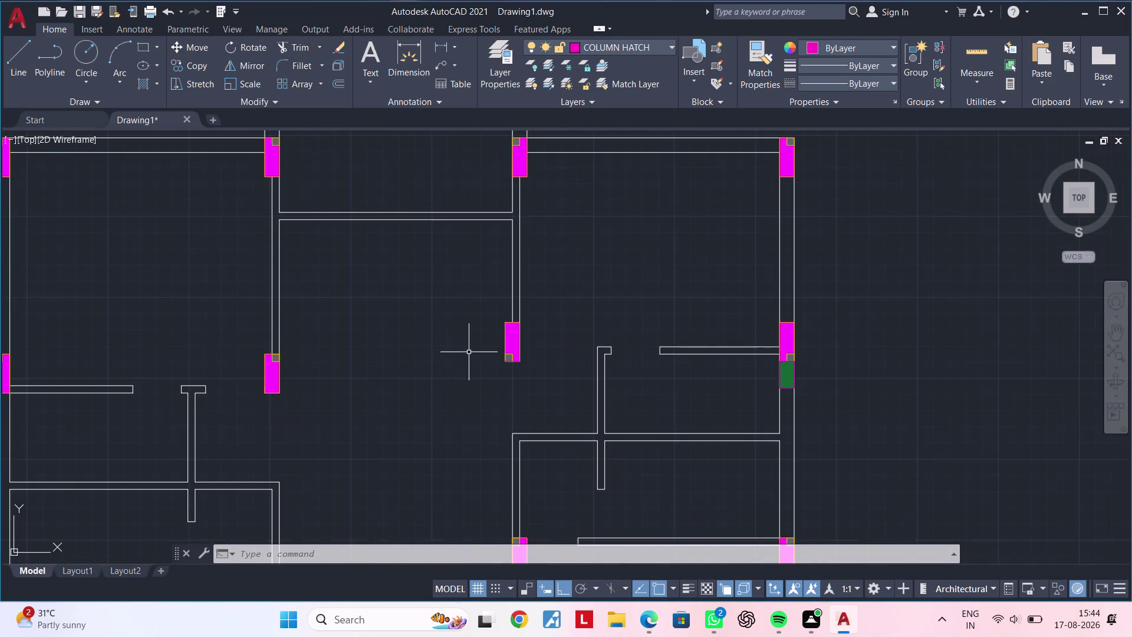
middle_drag(465, 356, 429, 387)
scroll(down, 3)
middle_drag(373, 387, 572, 328)
middle_drag(559, 363, 570, 302)
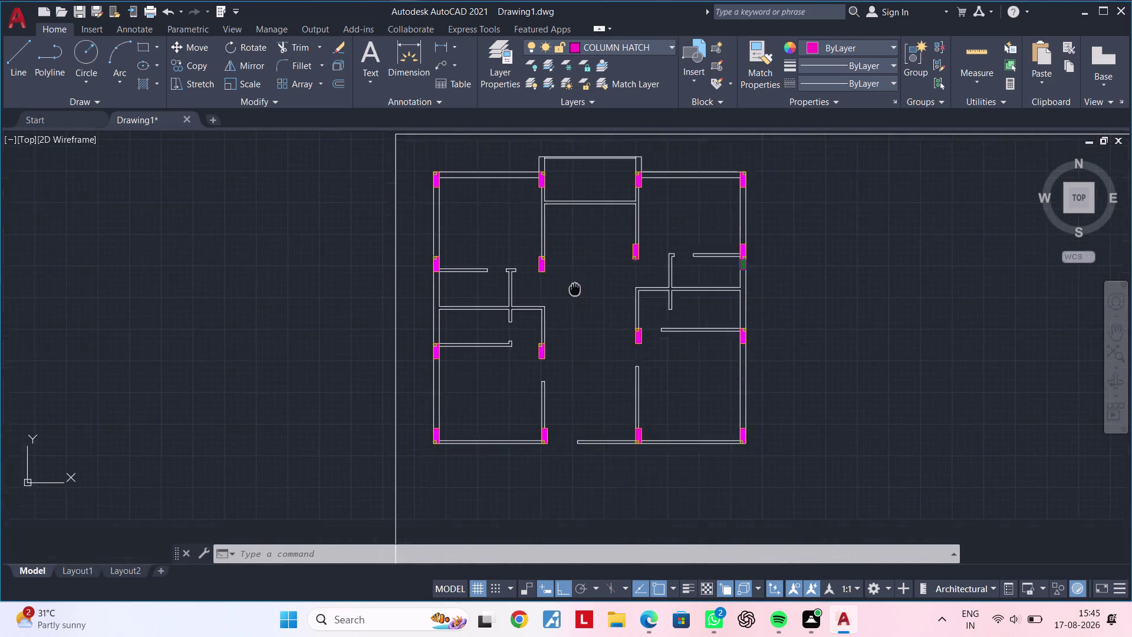
middle_drag(571, 301, 580, 262)
middle_drag(563, 373, 593, 293)
scroll(up, 3)
middle_drag(648, 361, 459, 515)
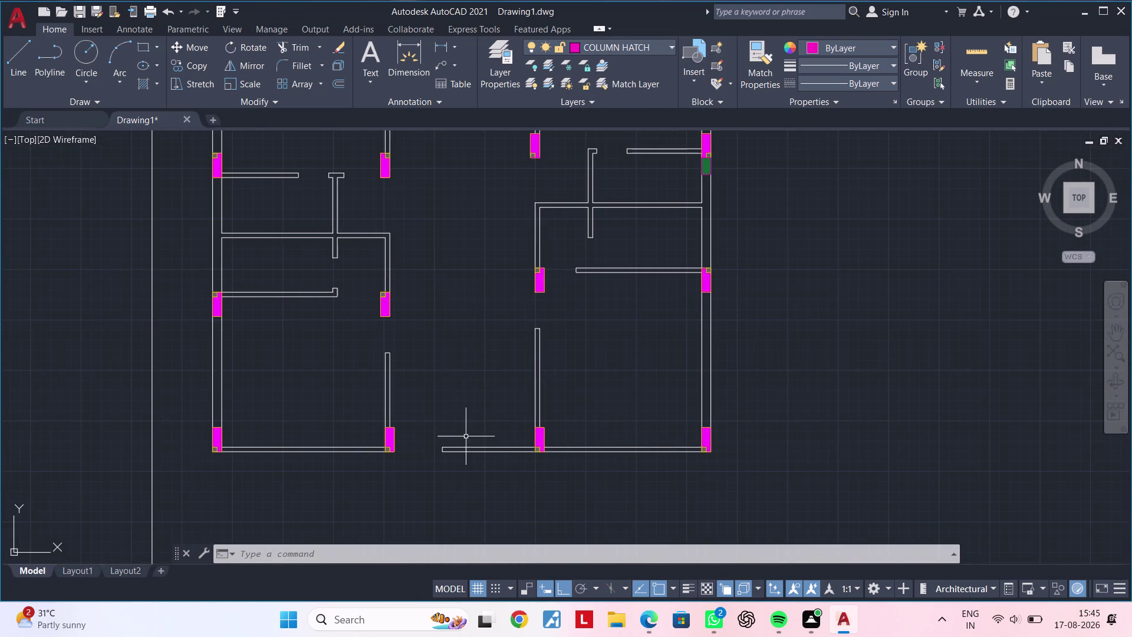
middle_drag(473, 325, 435, 517)
middle_drag(449, 397, 375, 447)
scroll(up, 3)
scroll(up, 3)
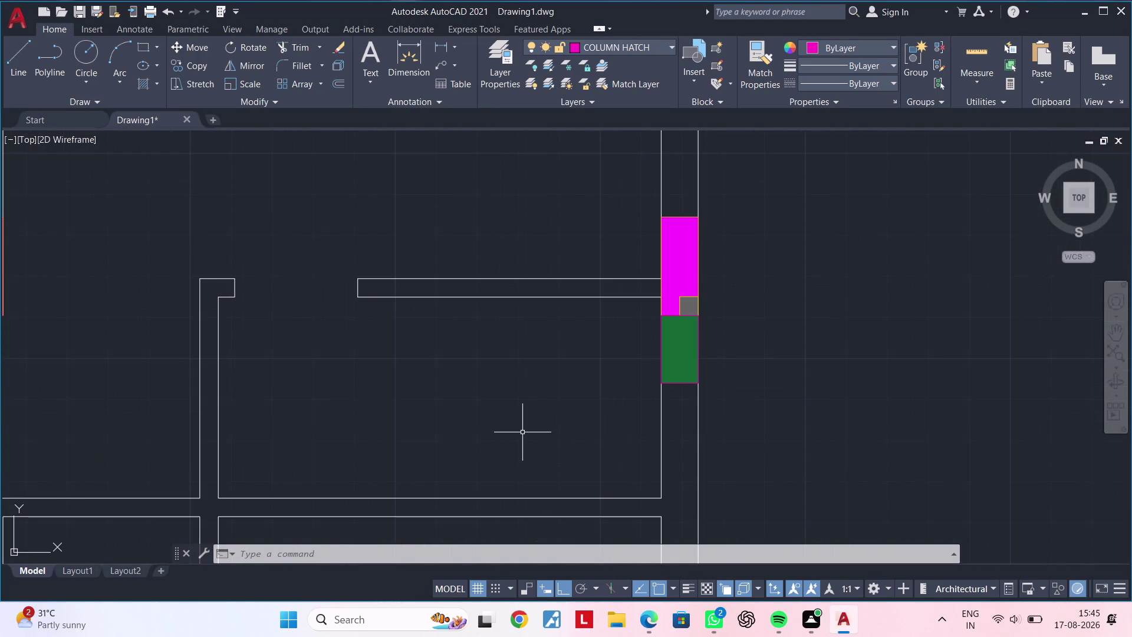
Move the plan aside to free empty space and start the LINE command there.
key(Escape)
key(Escape)
scroll(down, 3)
scroll(down, 3)
middle_drag(553, 441, 720, 495)
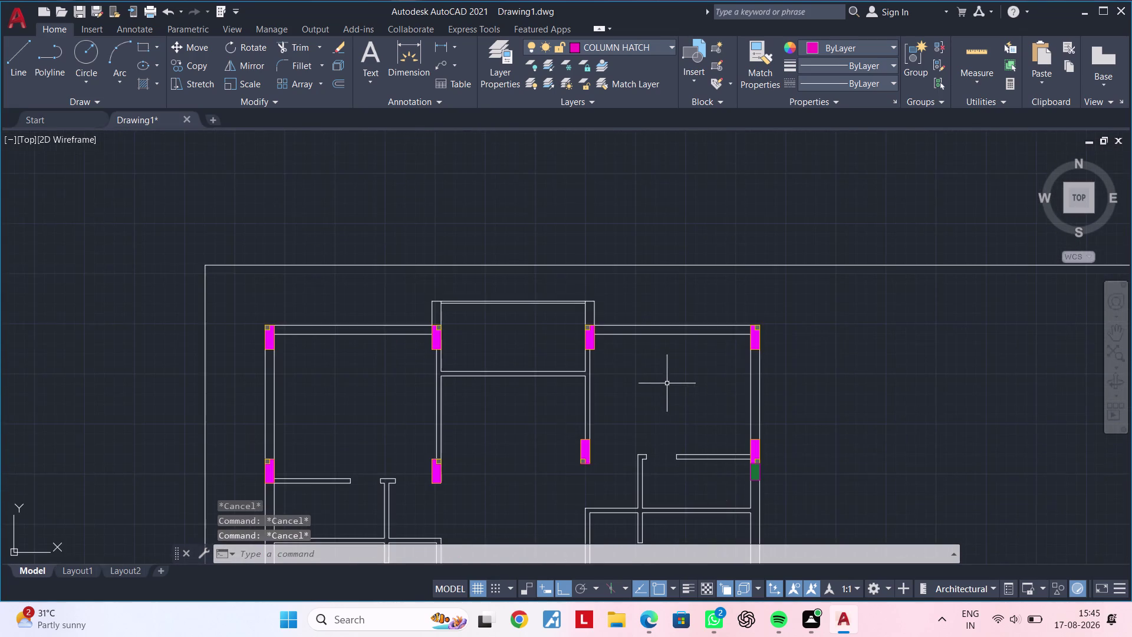
scroll(up, 3)
middle_drag(668, 382, 950, 403)
middle_drag(754, 426, 782, 407)
middle_drag(733, 411, 750, 333)
middle_drag(732, 392, 734, 346)
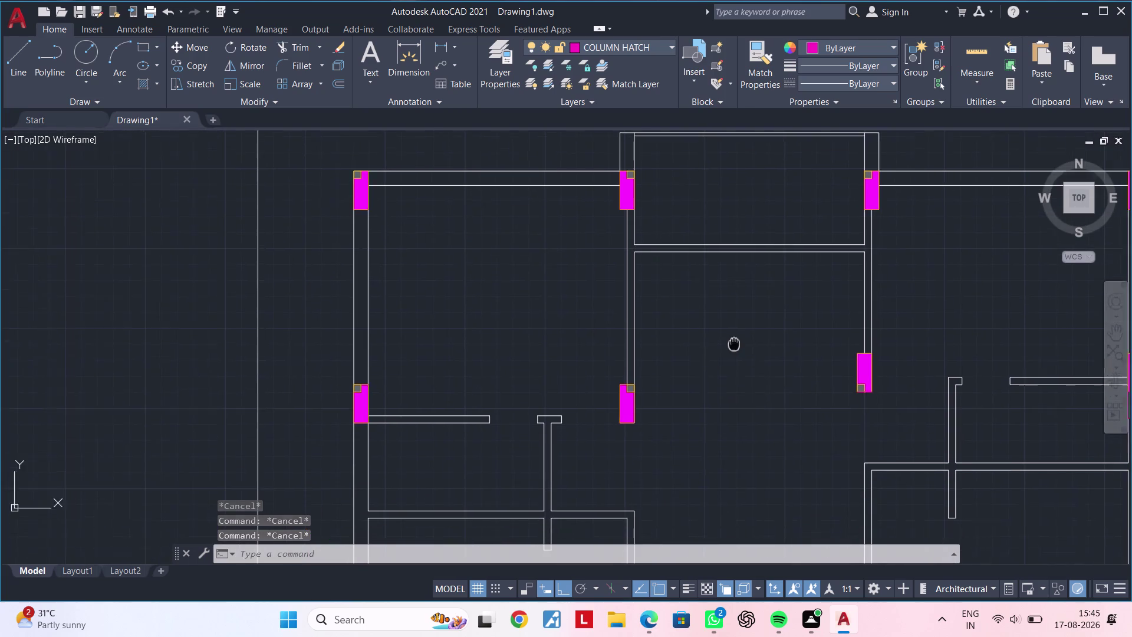
middle_drag(734, 345, 734, 339)
scroll(down, 3)
middle_drag(672, 444, 595, 377)
scroll(up, 3)
middle_drag(660, 429, 285, 425)
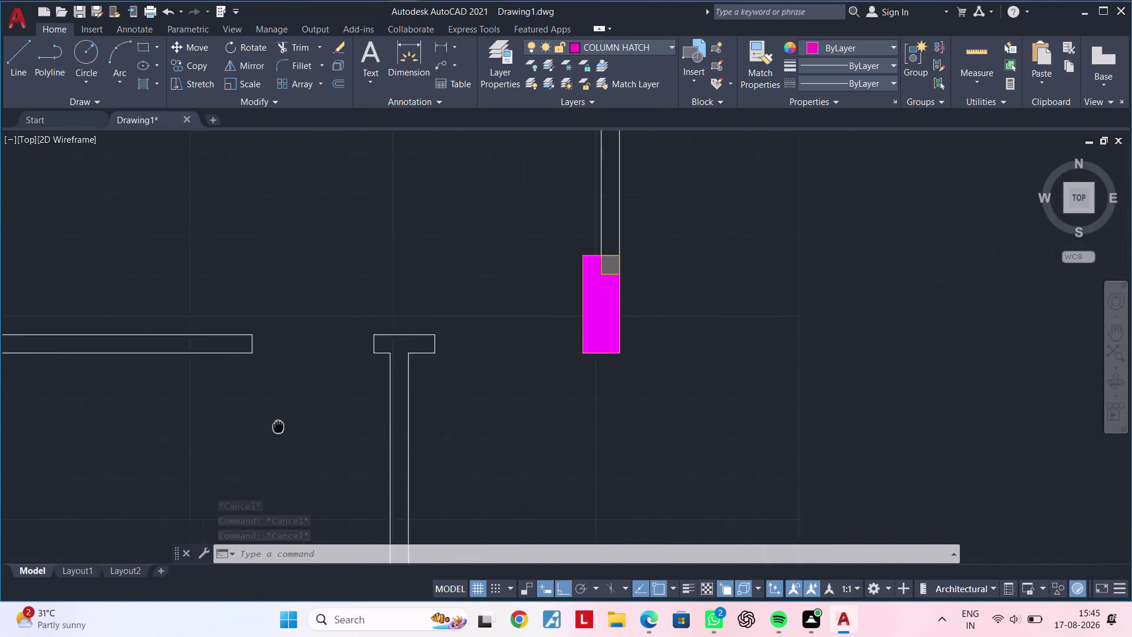
scroll(down, 3)
middle_drag(256, 430, 659, 393)
middle_drag(262, 363, 568, 362)
key(Escape)
key(Escape)
key(Escape)
key(Escape)
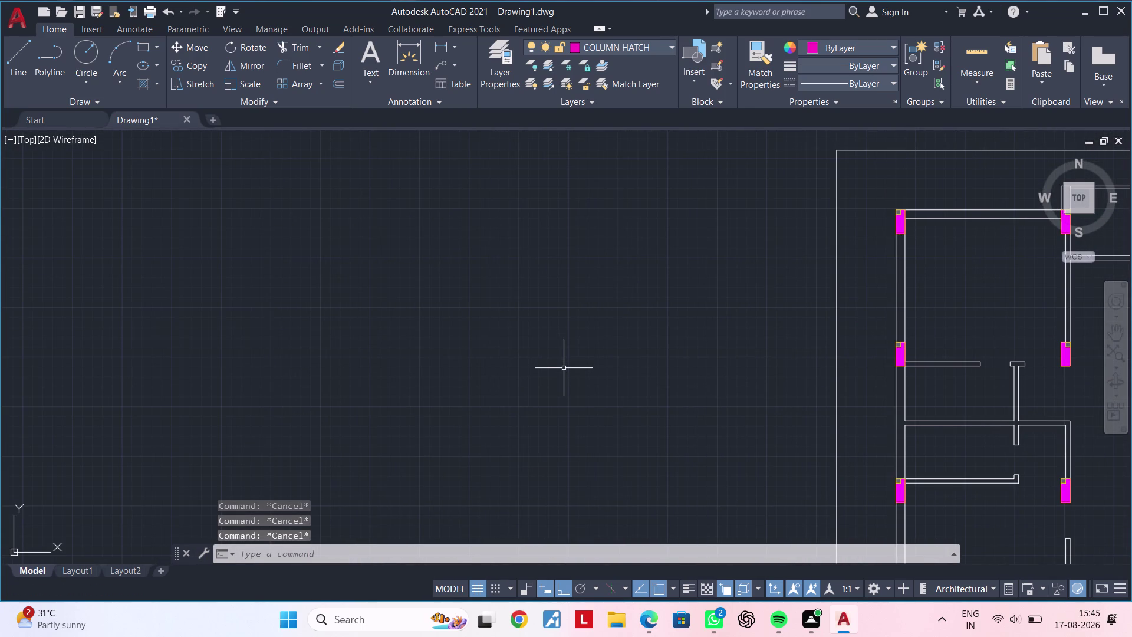
key(l)
key(space)
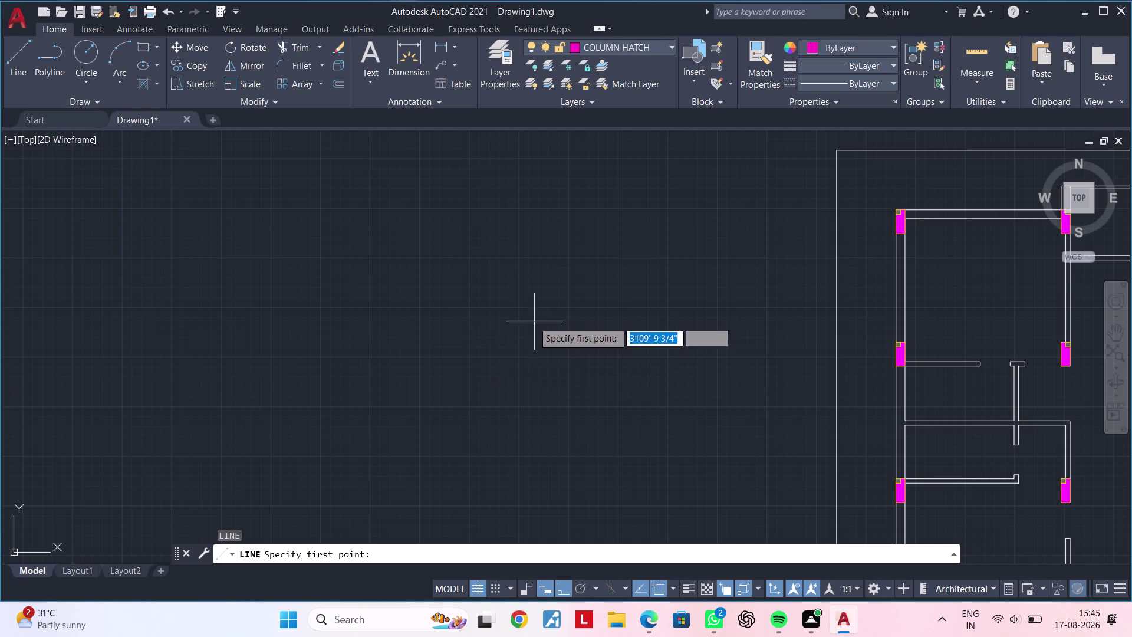
Start the line left of the plan and draw a 5'5" downward segment.
click(480, 291)
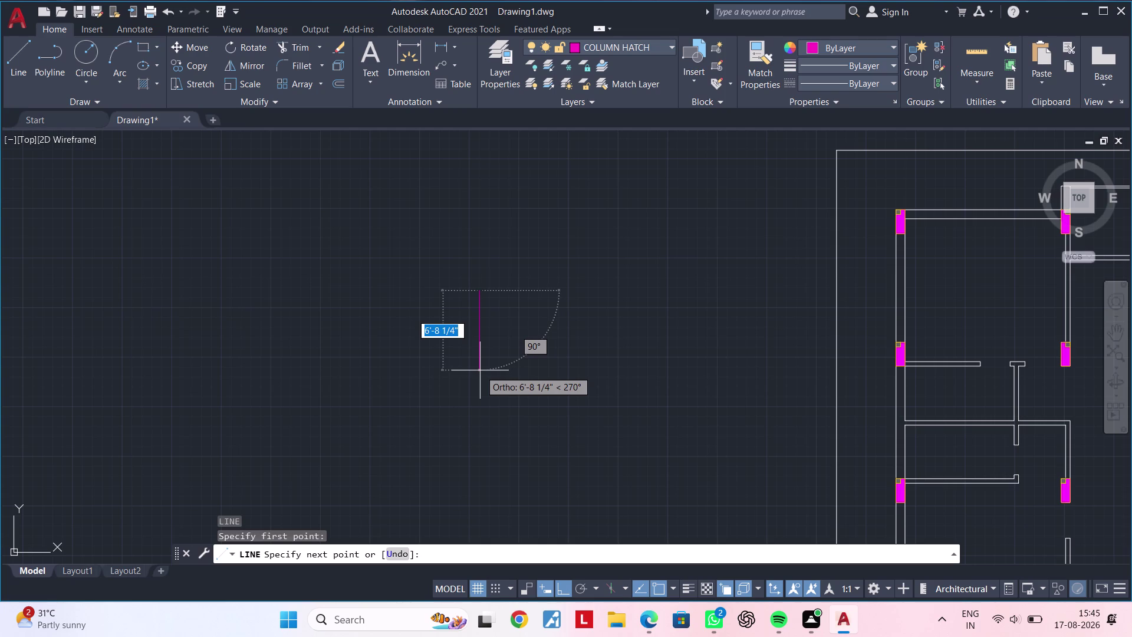
text(5')
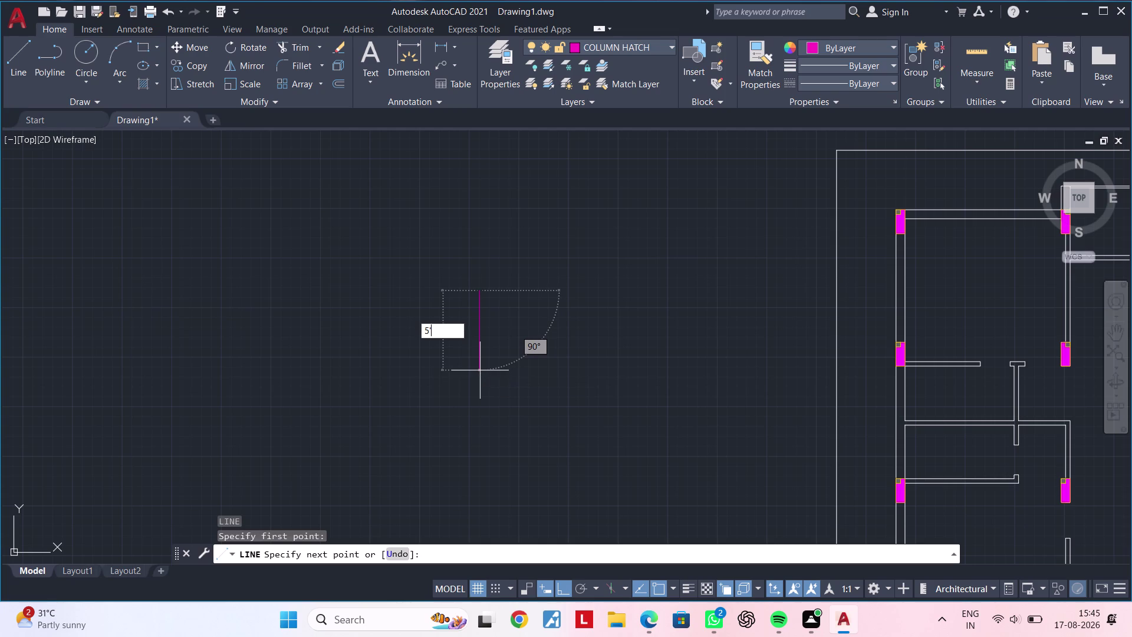
key(BackSpace)
text(.5")
key(BackSpace)
key(BackSpace)
key(BackSpace)
key(apostrophe)
key(5)
key(shift+quotedbl)
key(Return)
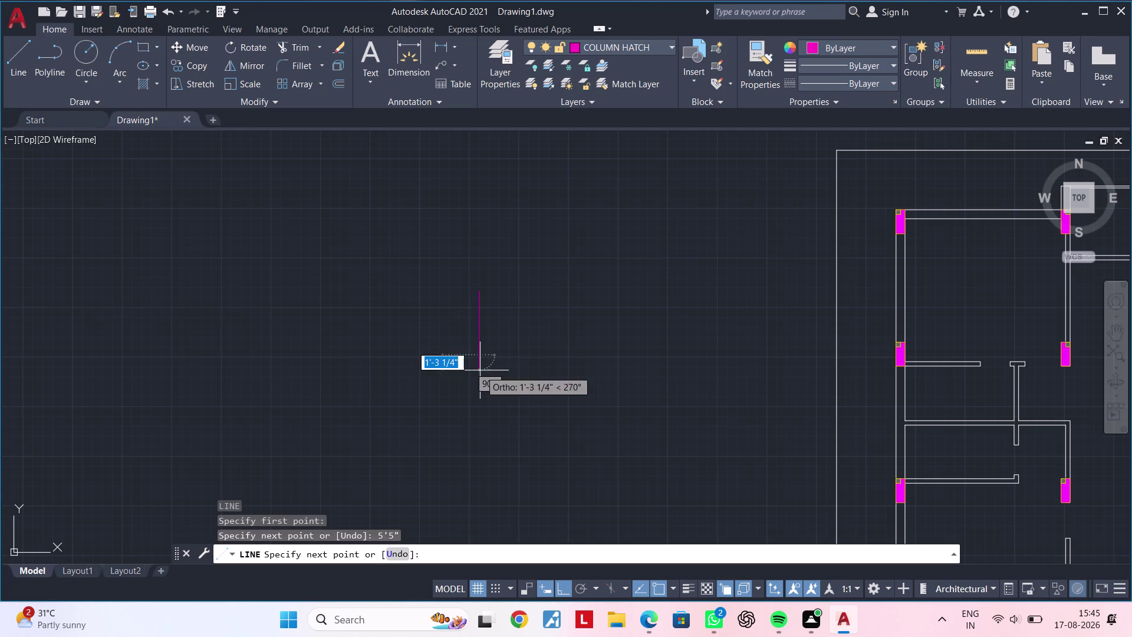
Add a 3'4½" horizontal segment to form the L, then end the line.
scroll(up, 3)
scroll(down, 3)
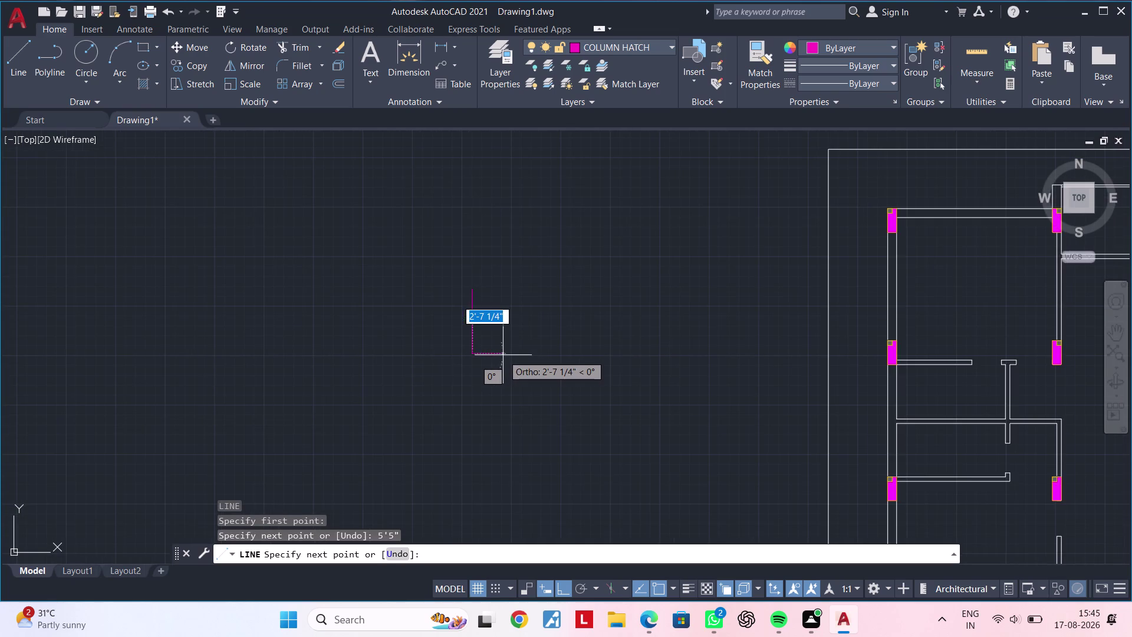
middle_drag(503, 355, 544, 354)
scroll(up, 3)
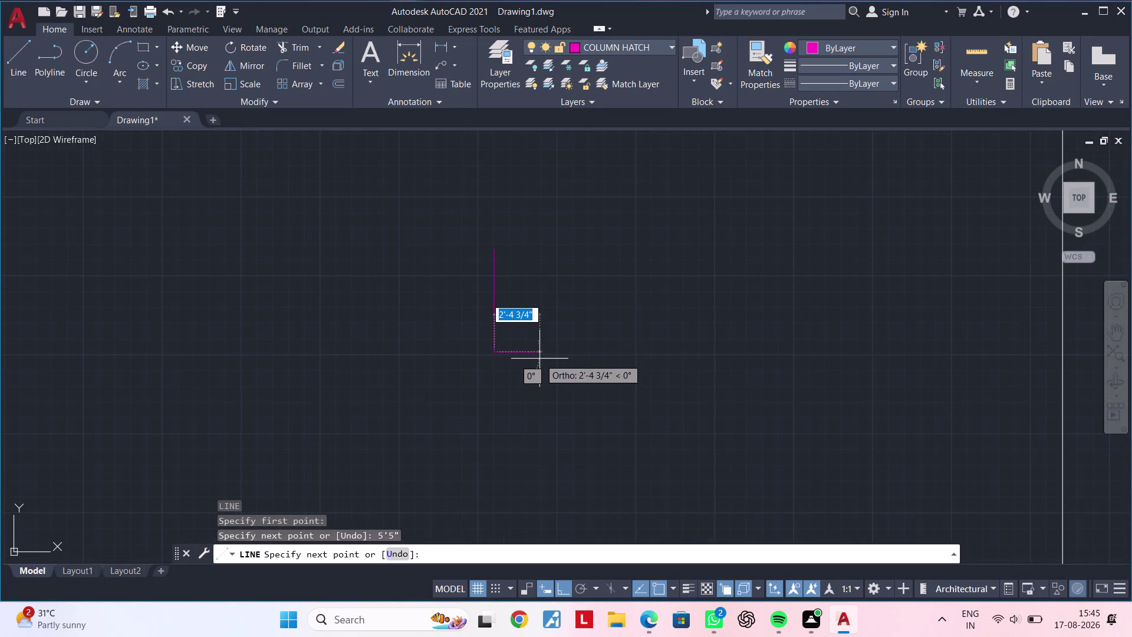
text(3')
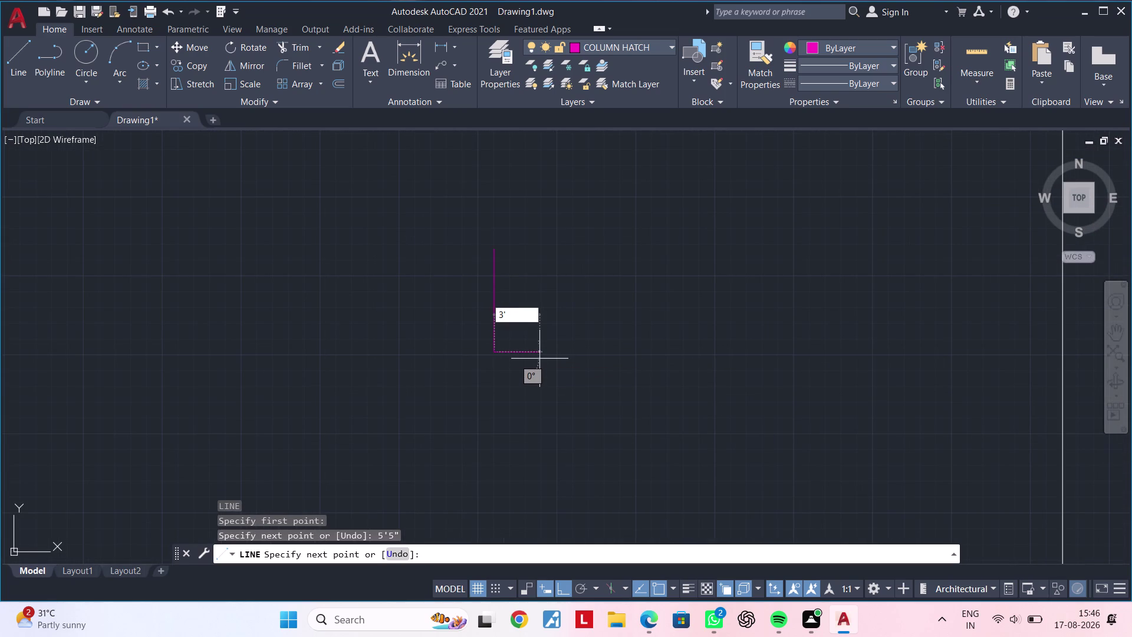
text(4.5")
key(Return)
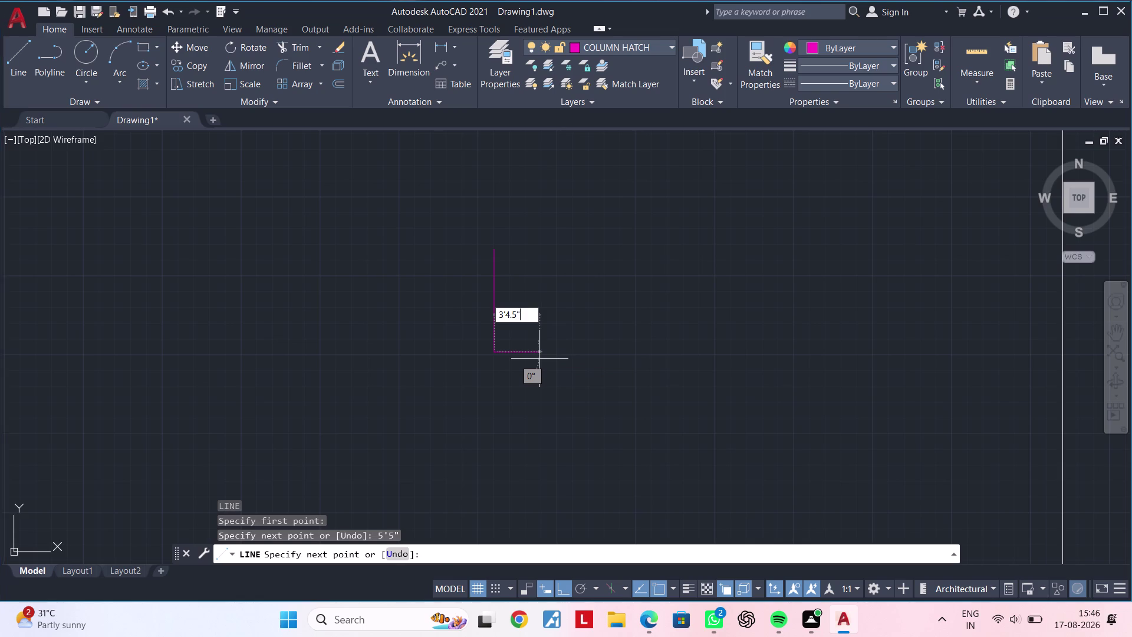
scroll(up, 3)
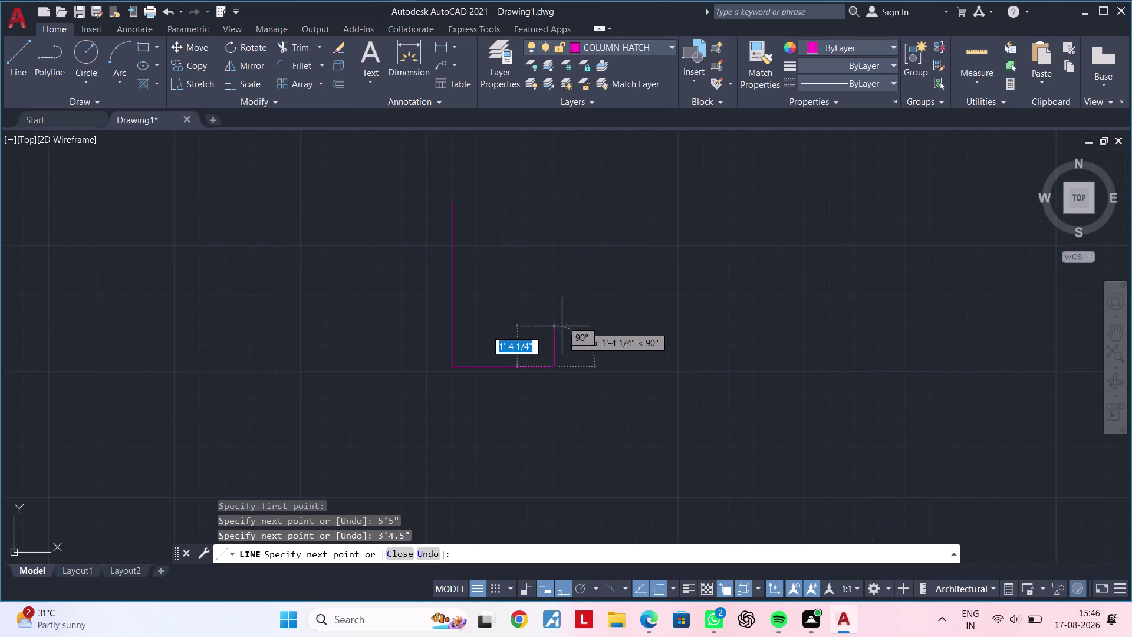
middle_drag(554, 327, 554, 380)
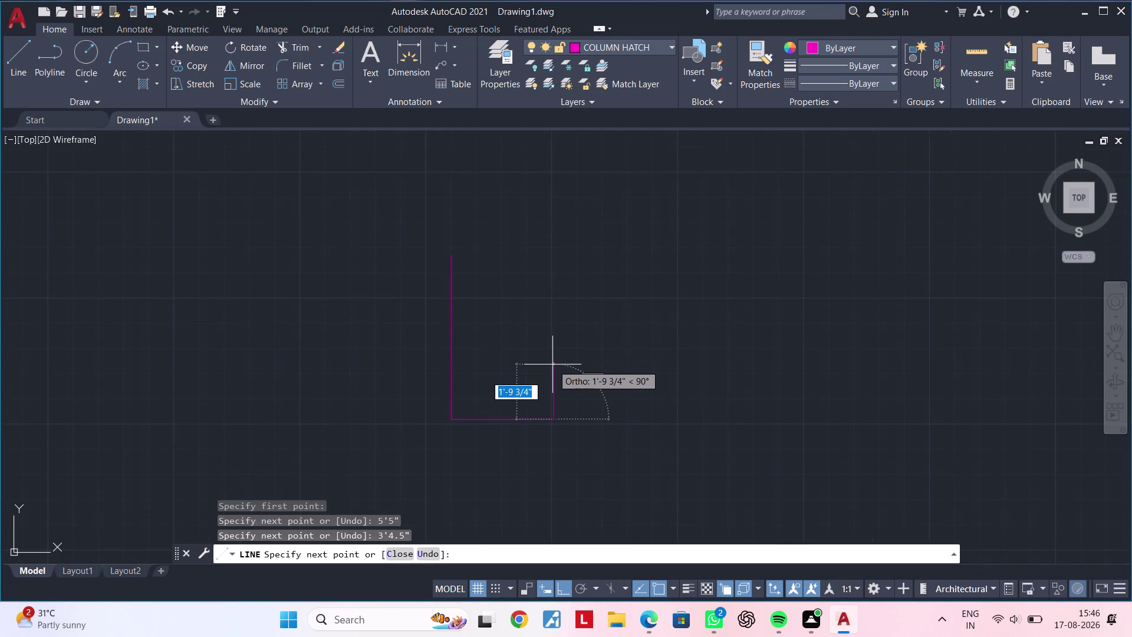
key(Escape)
key(Escape)
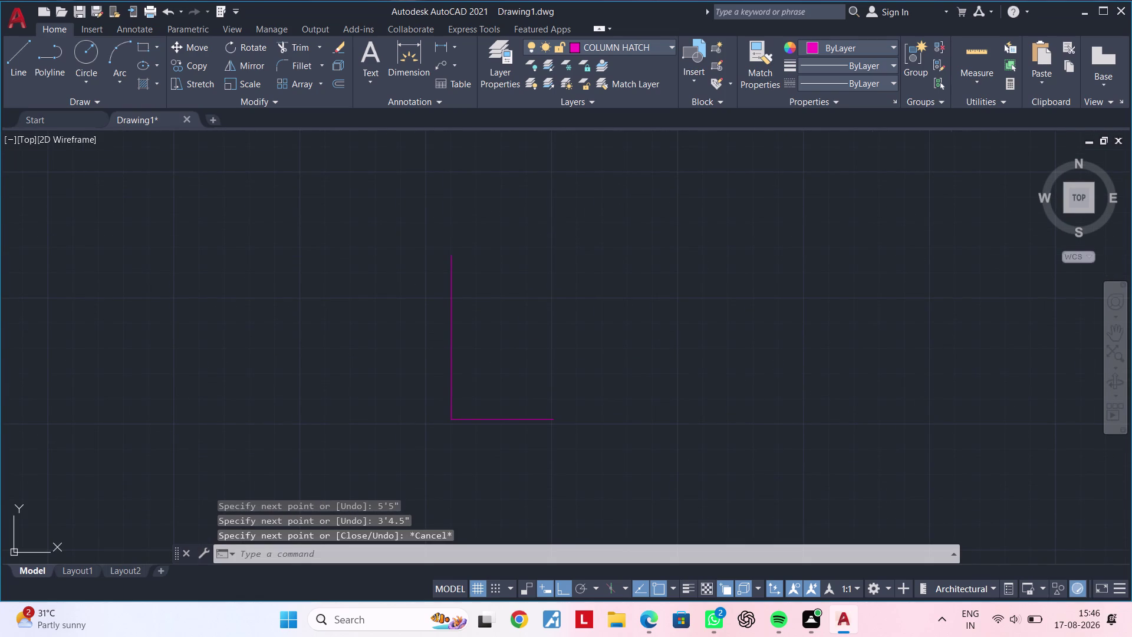
Draw a 4" line starting from the L's corner.
key(l)
key(space)
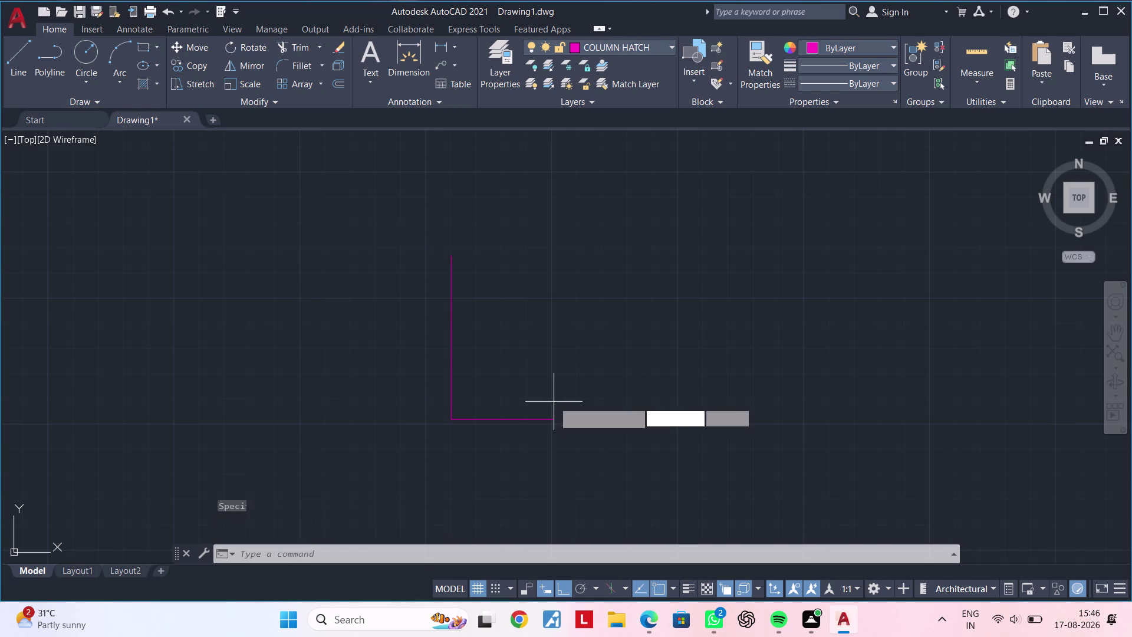
click(553, 419)
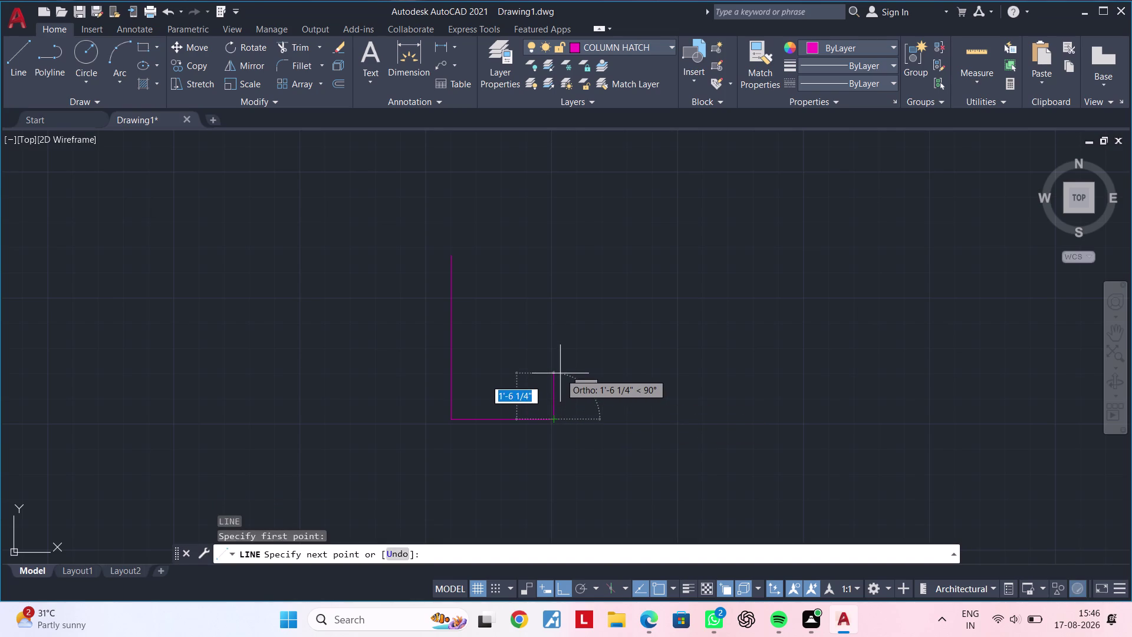
text(4")
key(Return)
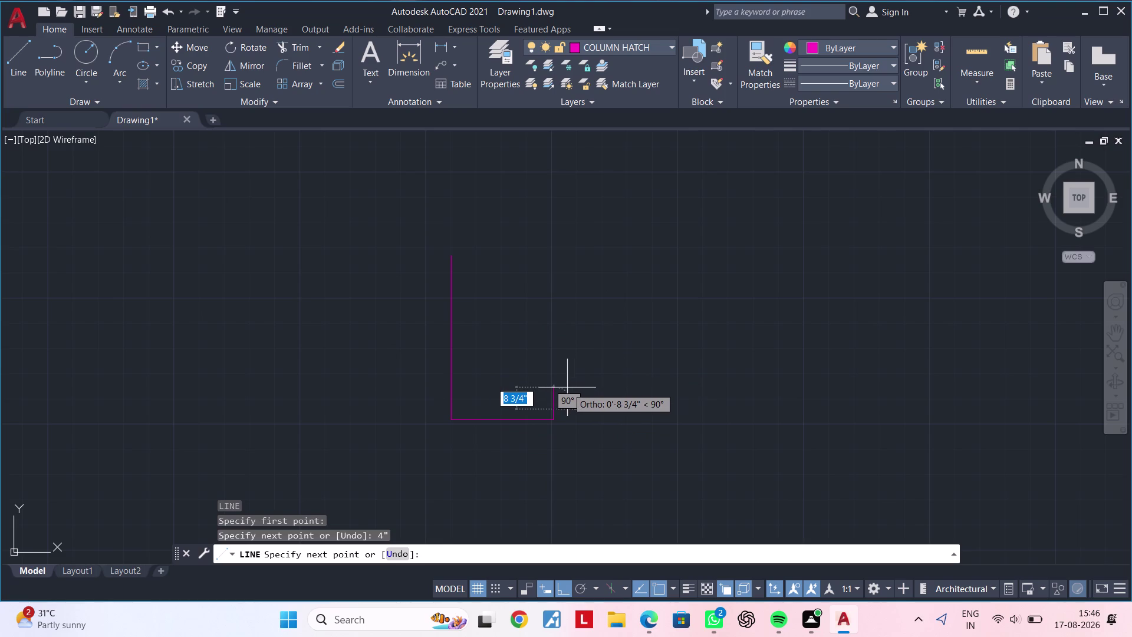
key(Escape)
Undo the recent line commands, removing the short 4" segment.
key(Escape)
key(Escape)
key(ctrl+z)
key(ctrl+z)
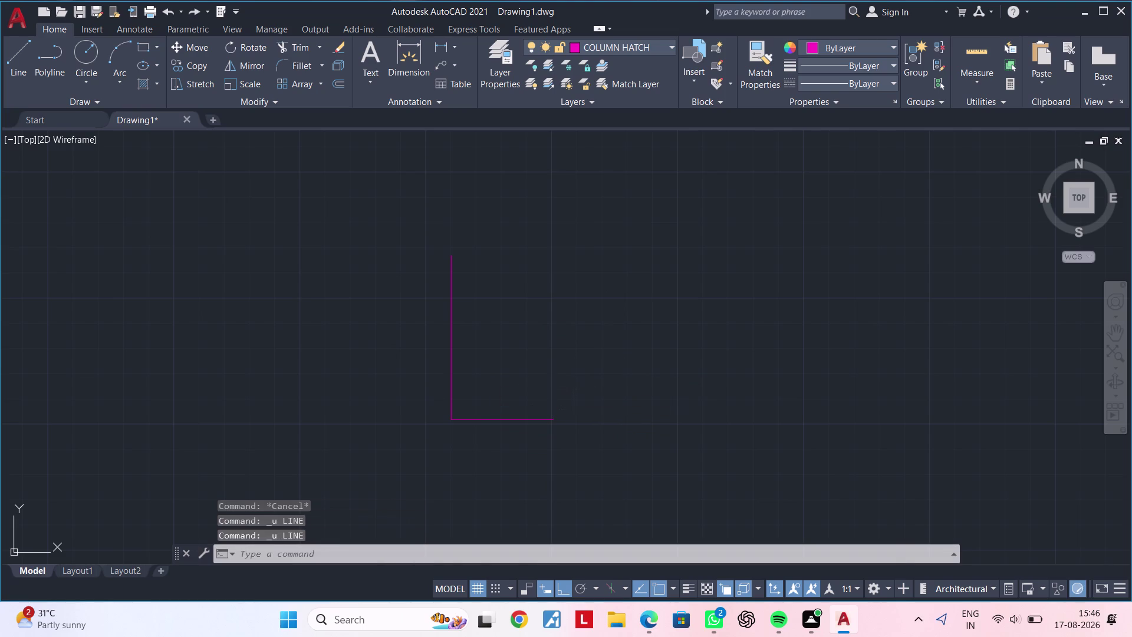
key(ctrl+z)
scroll(down, 3)
In empty space beside the plan, start a line and draw the 5.5" vertical side.
scroll(down, 3)
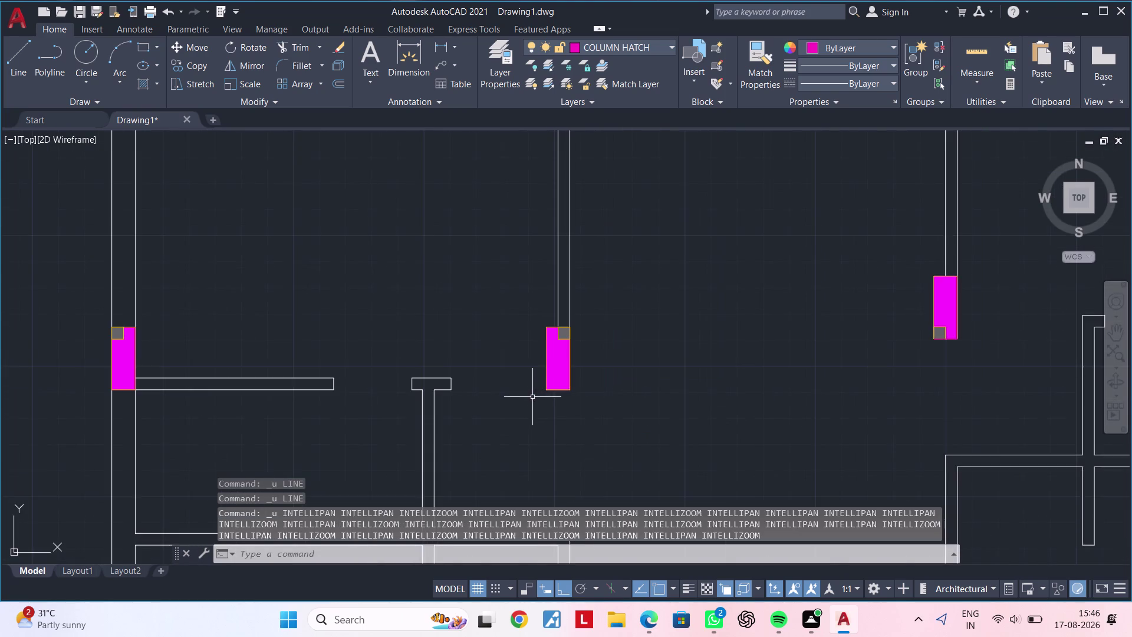
scroll(down, 3)
middle_drag(641, 399, 743, 361)
scroll(up, 3)
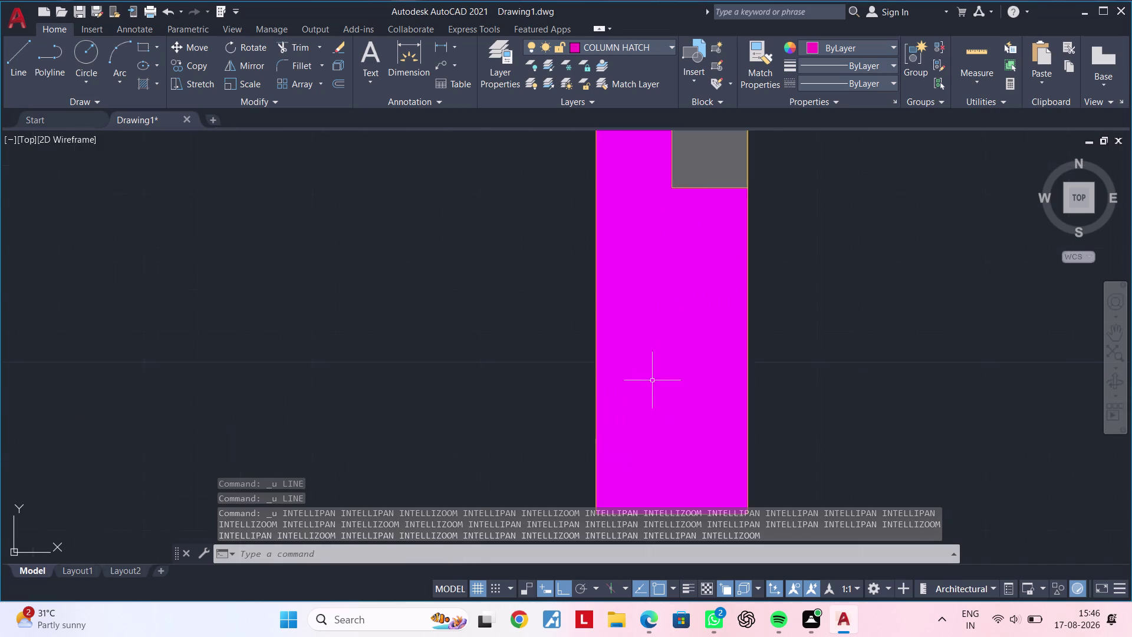
scroll(down, 3)
scroll(down, 3)
middle_drag(534, 391, 834, 335)
middle_drag(457, 307, 583, 294)
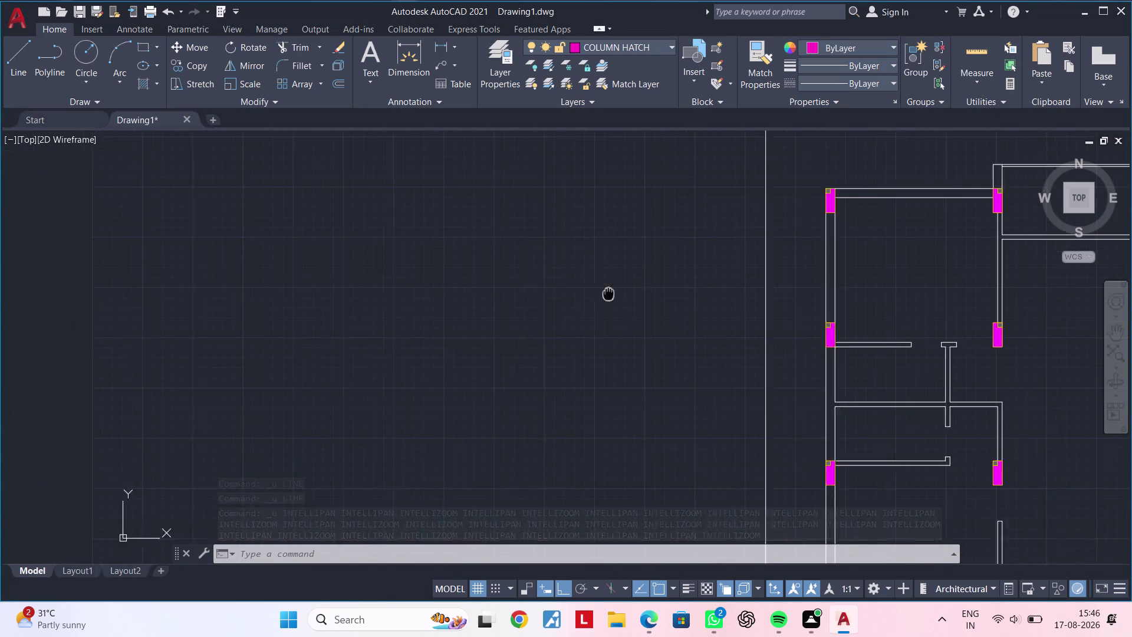
middle_drag(583, 294, 626, 293)
key(Escape)
key(Escape)
key(l)
key(space)
click(534, 287)
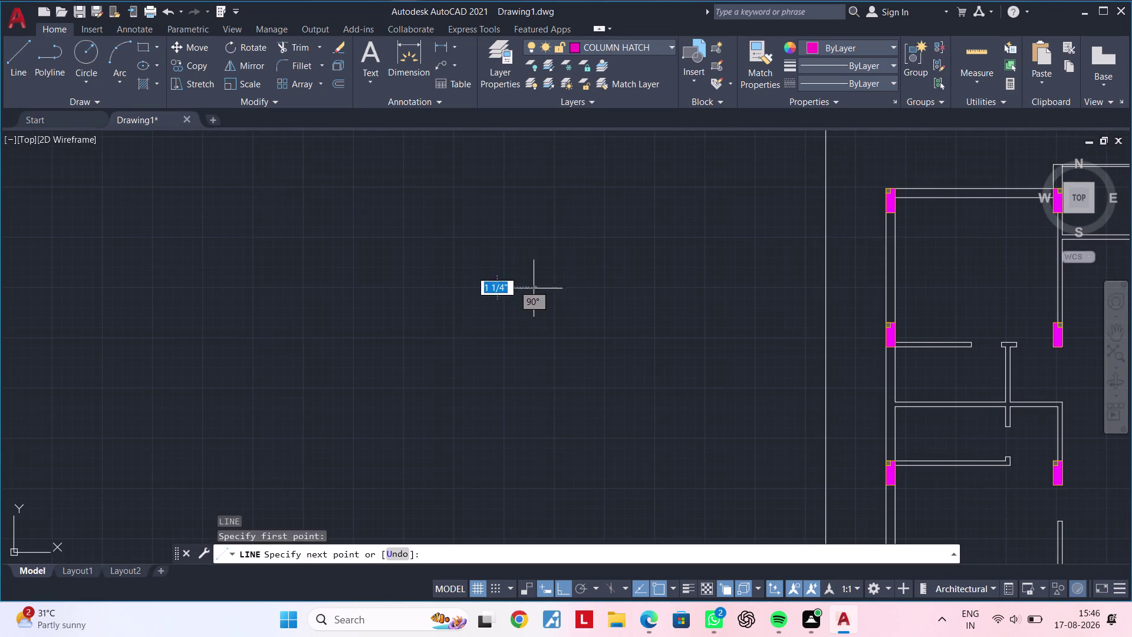
text(5)
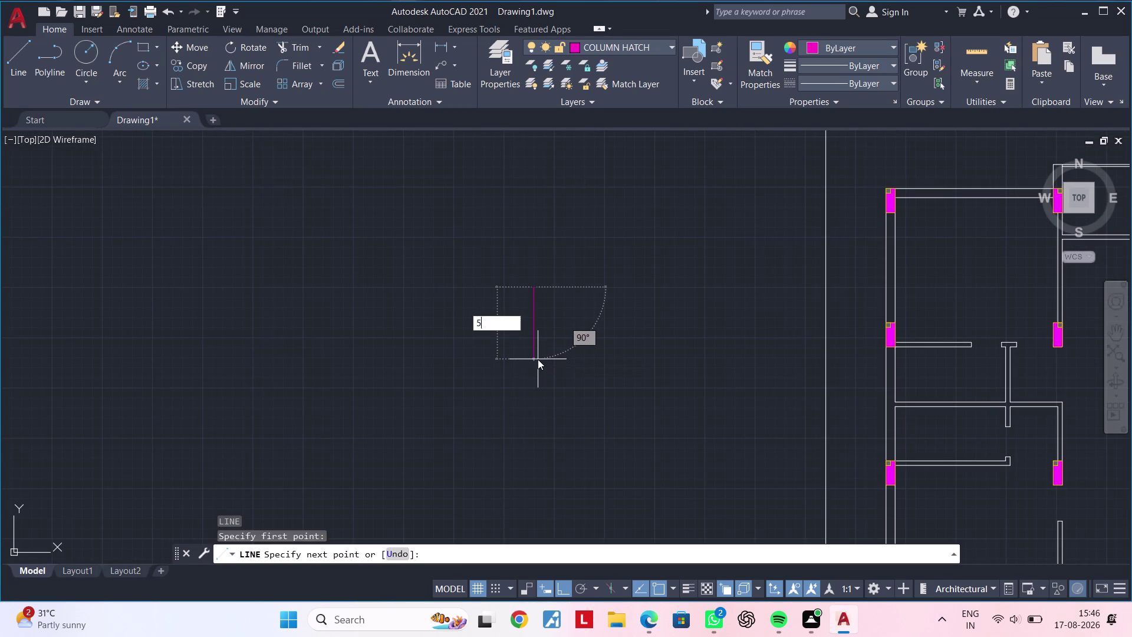
text(.5")
key(Return)
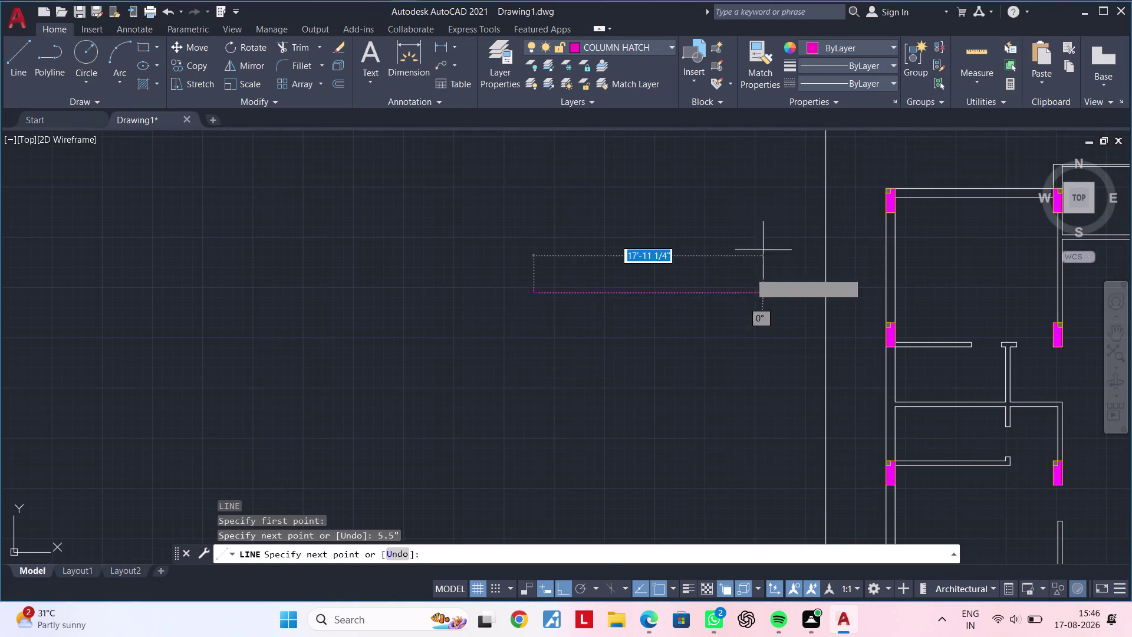
Continue the outline with a 3.5" horizontal side and a 4" upward side.
scroll(up, 3)
scroll(up, 3)
middle_drag(636, 258, 567, 298)
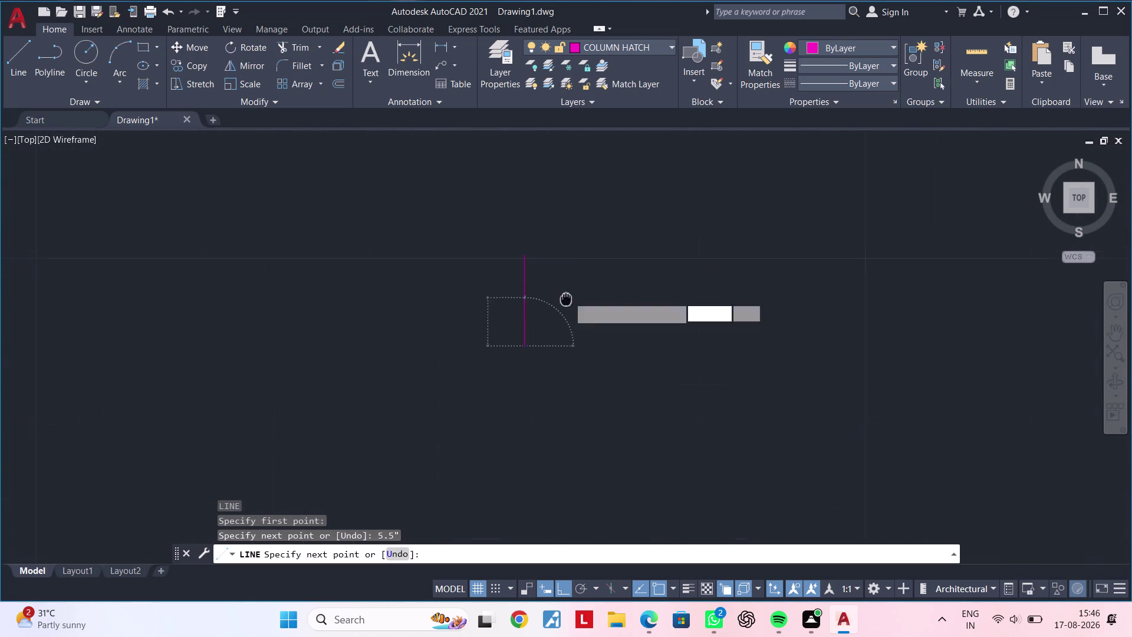
middle_drag(567, 298, 566, 298)
scroll(up, 3)
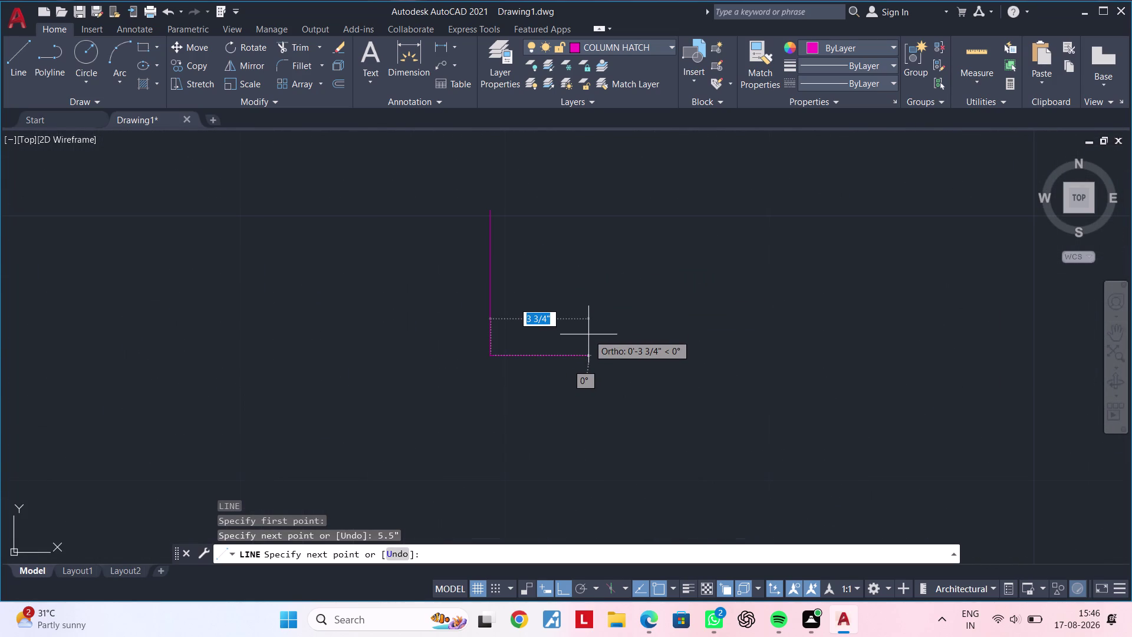
key(3)
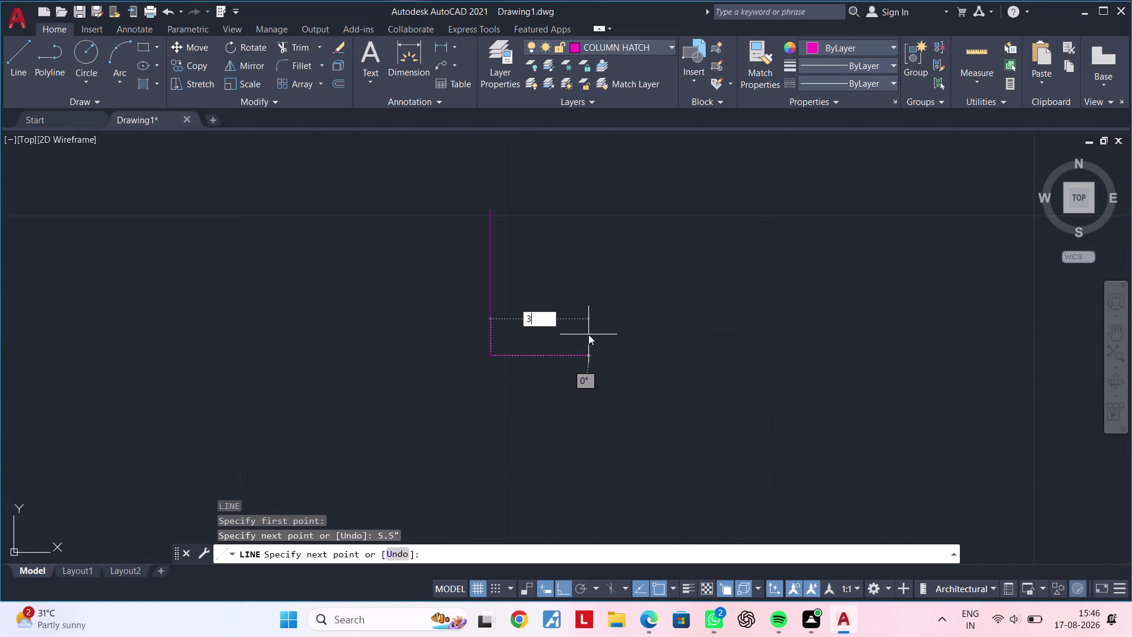
text(.5)
key(shift+quotedbl)
key(Return)
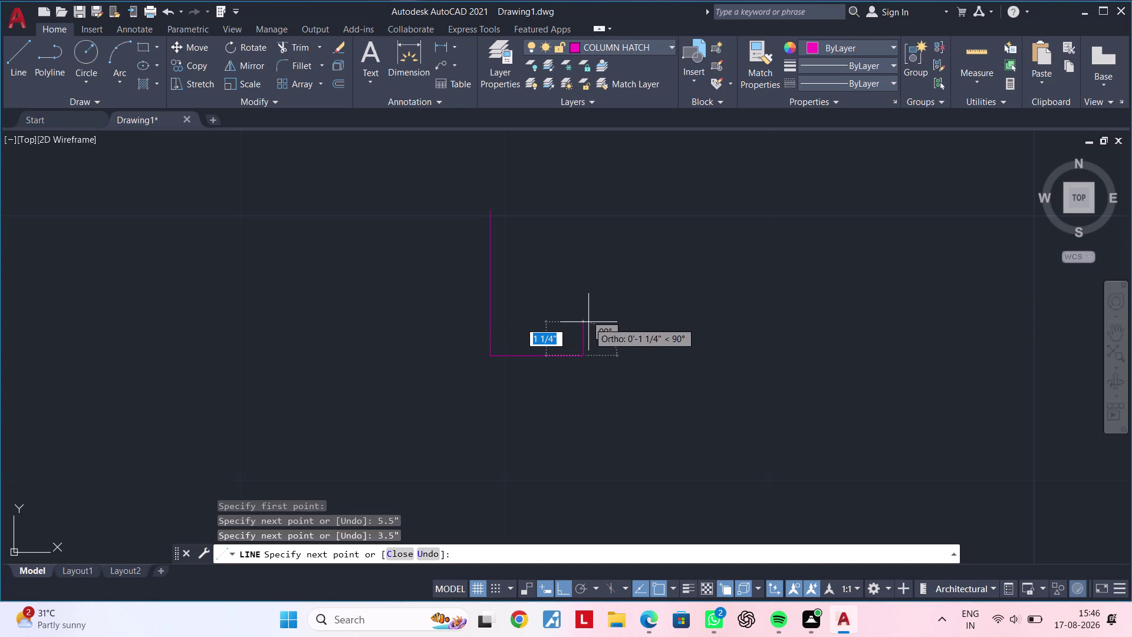
text(4")
key(Return)
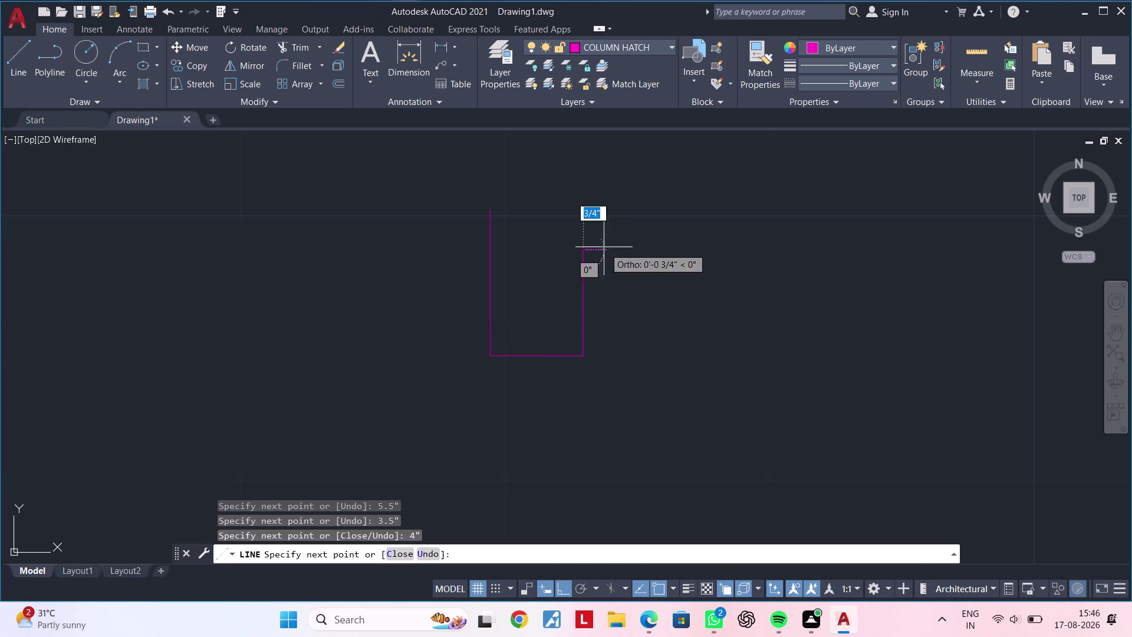
Add the 1.5" leftward side, then close the notched top back to the start corner.
middle_drag(535, 256, 602, 297)
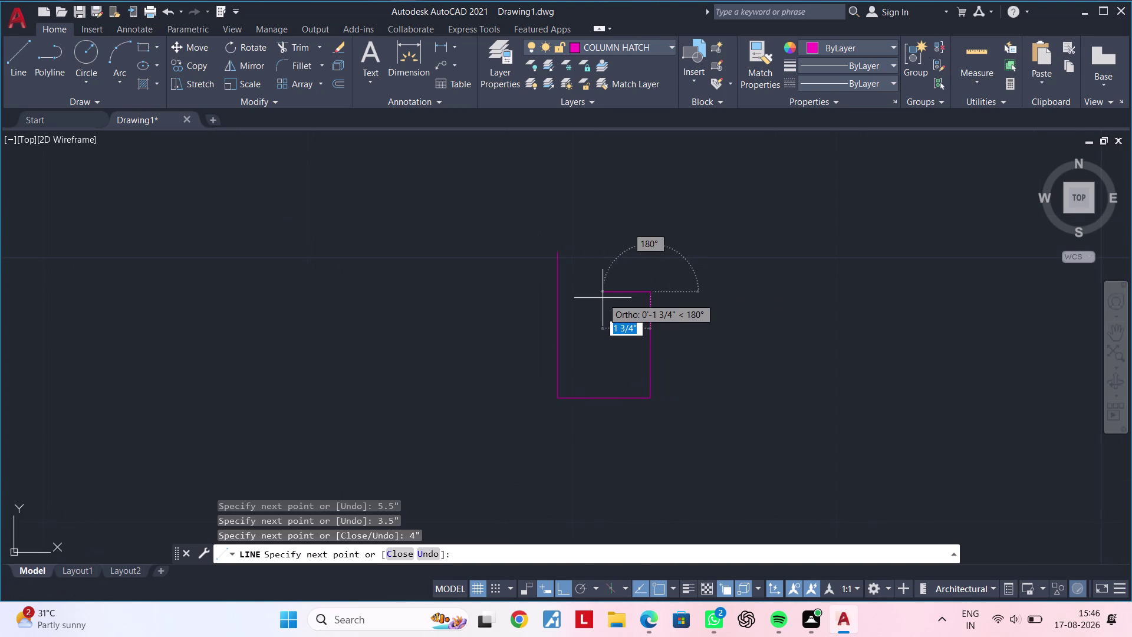
scroll(up, 3)
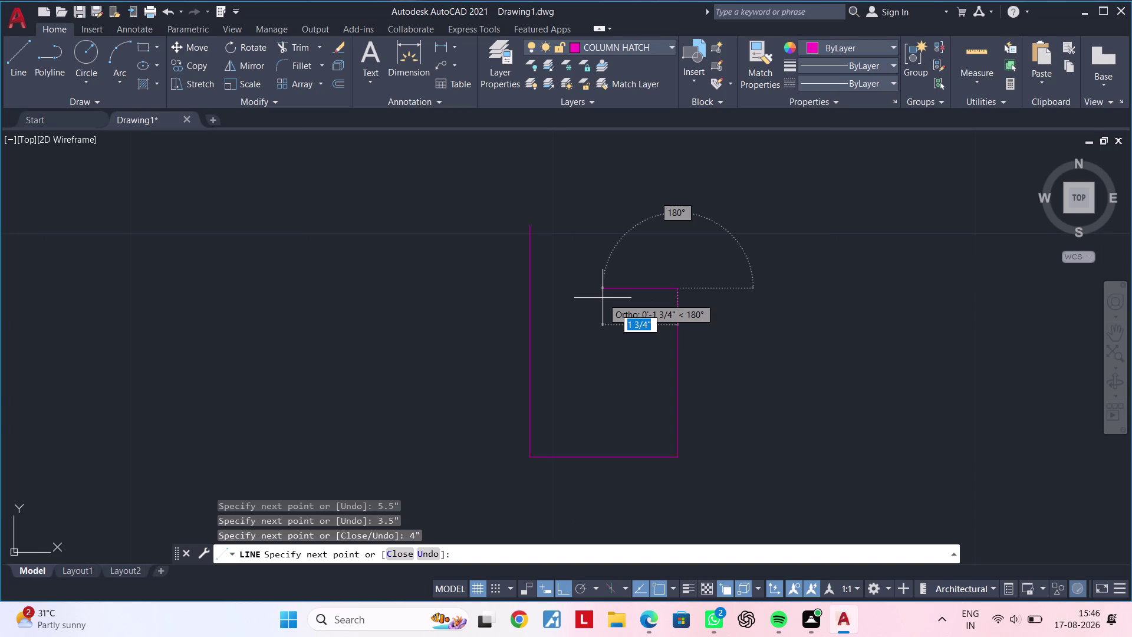
text(1.5")
key(Return)
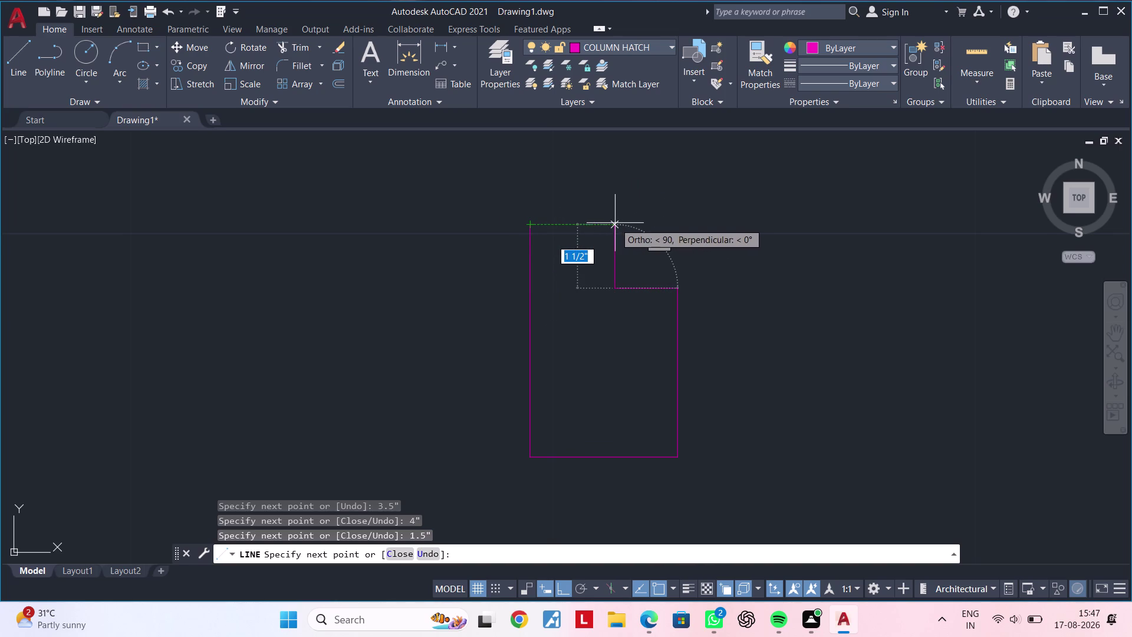
click(615, 222)
click(528, 227)
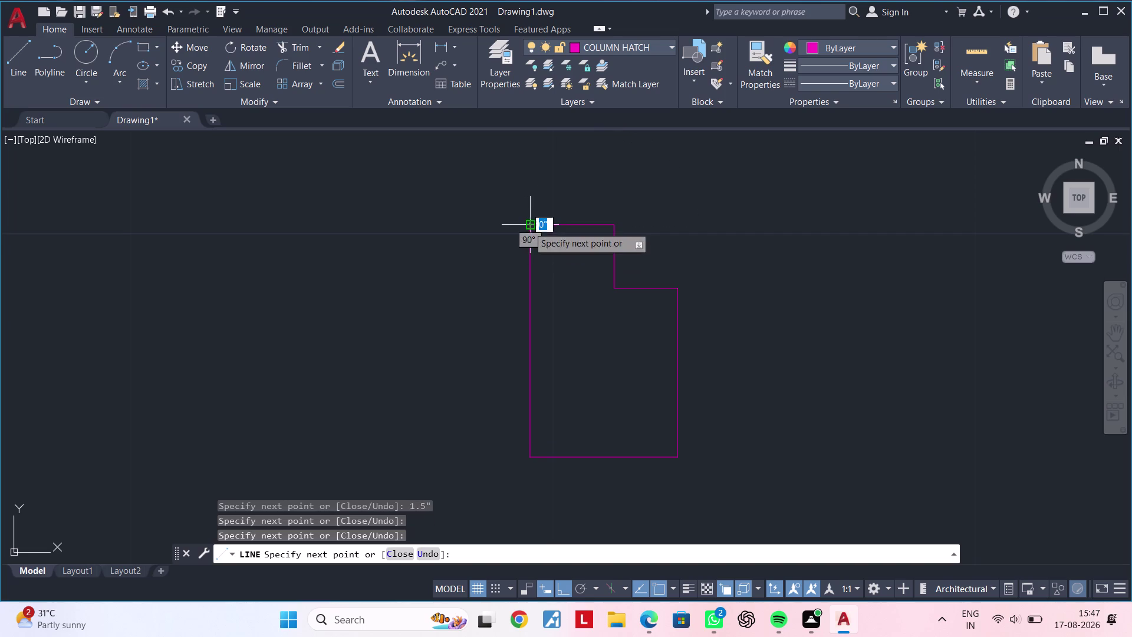
key(Escape)
scroll(down, 3)
middle_drag(659, 258, 572, 307)
scroll(down, 3)
scroll(down, 3)
middle_drag(544, 308, 542, 307)
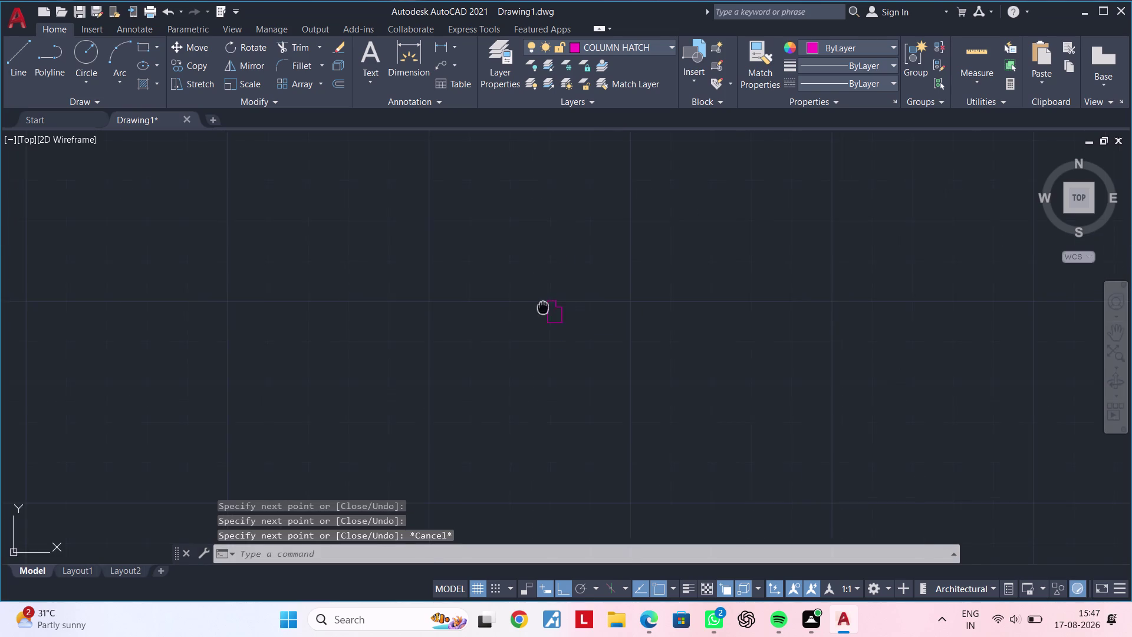
Window-select the six outline lines and join them into one polyline with J.
middle_drag(542, 307, 501, 301)
scroll(up, 3)
click(450, 252)
click(594, 385)
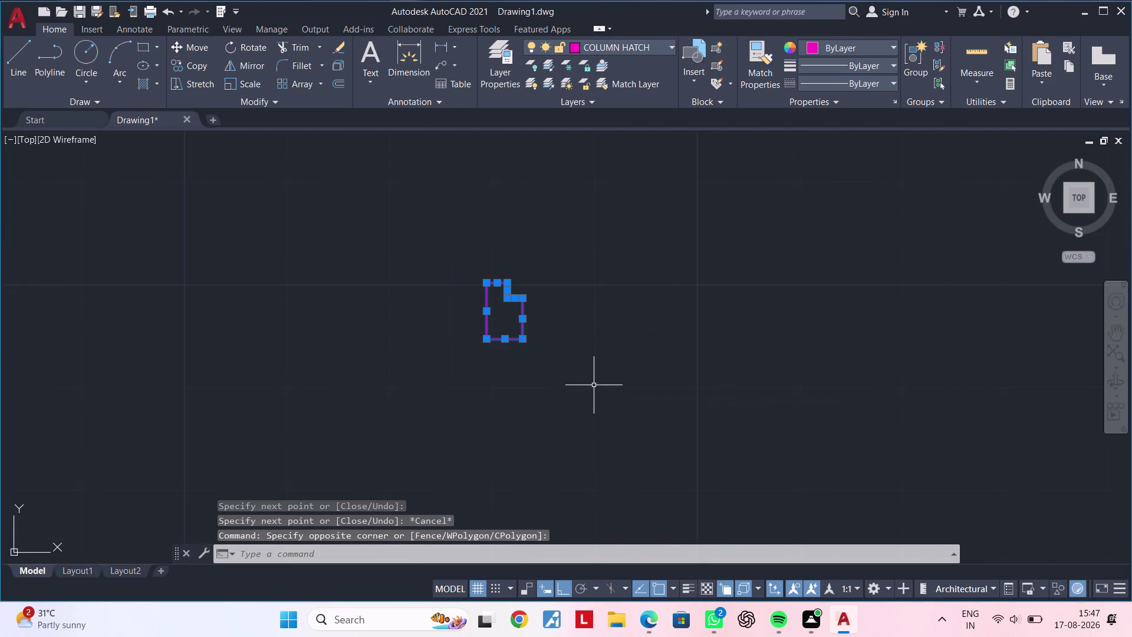
text(J)
key(space)
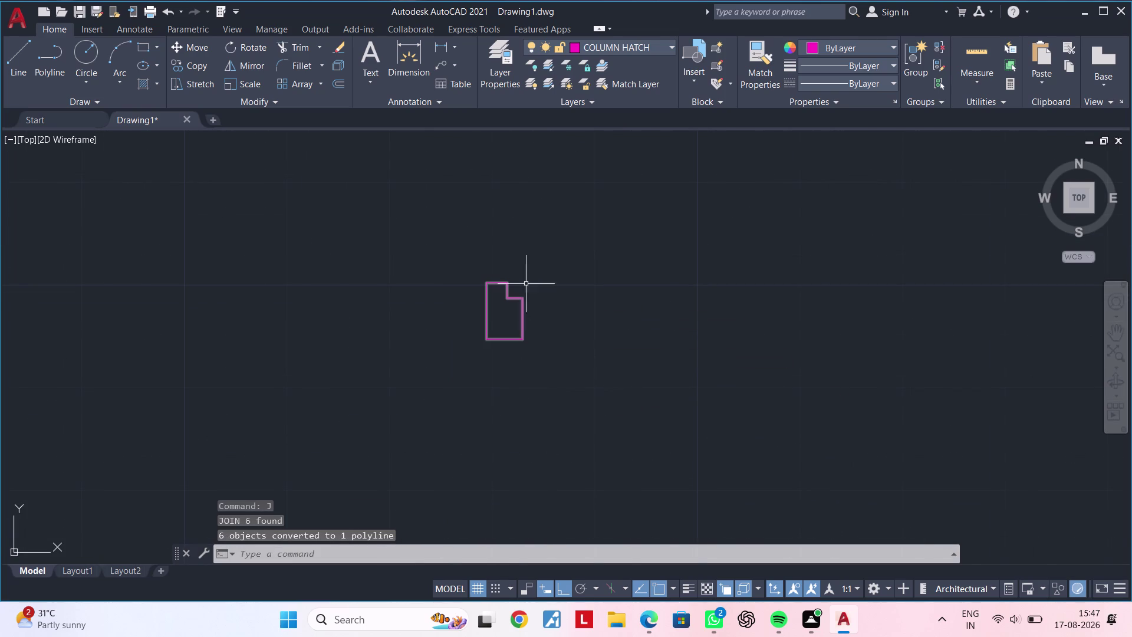
Check the Layer and Color lists without changes, then bring up Layer Properties.
click(592, 49)
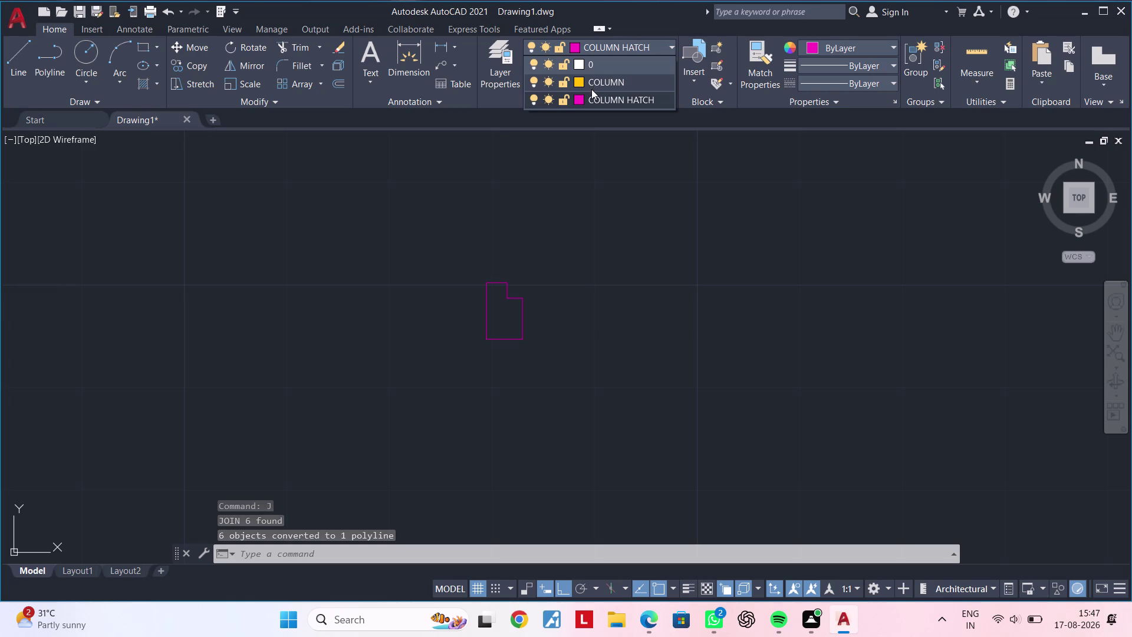
click(845, 47)
click(882, 45)
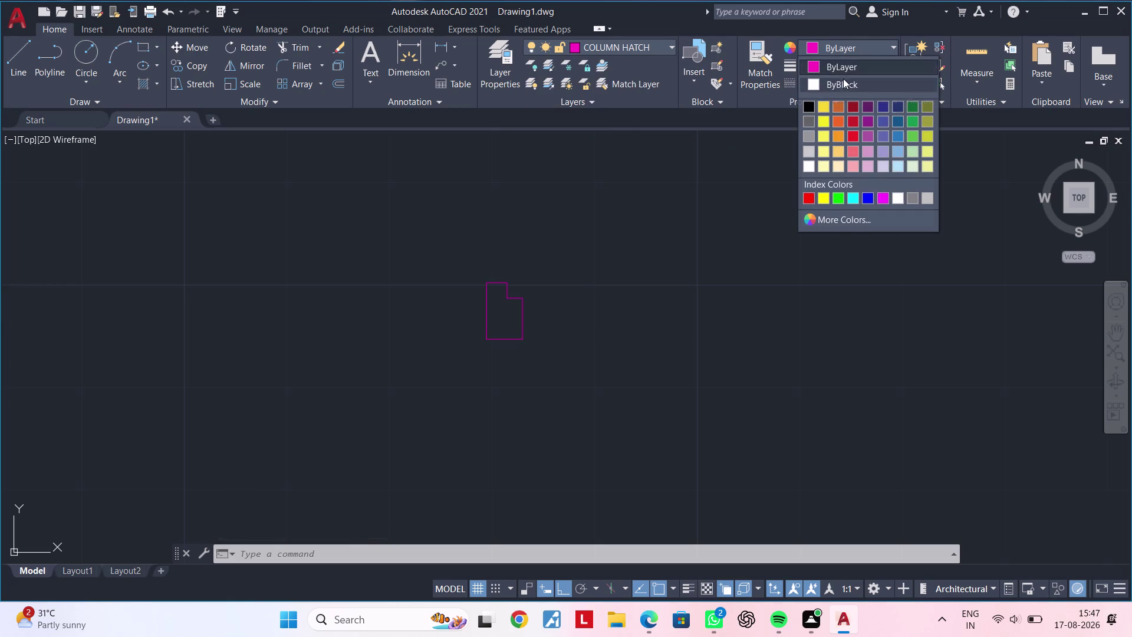
key(Escape)
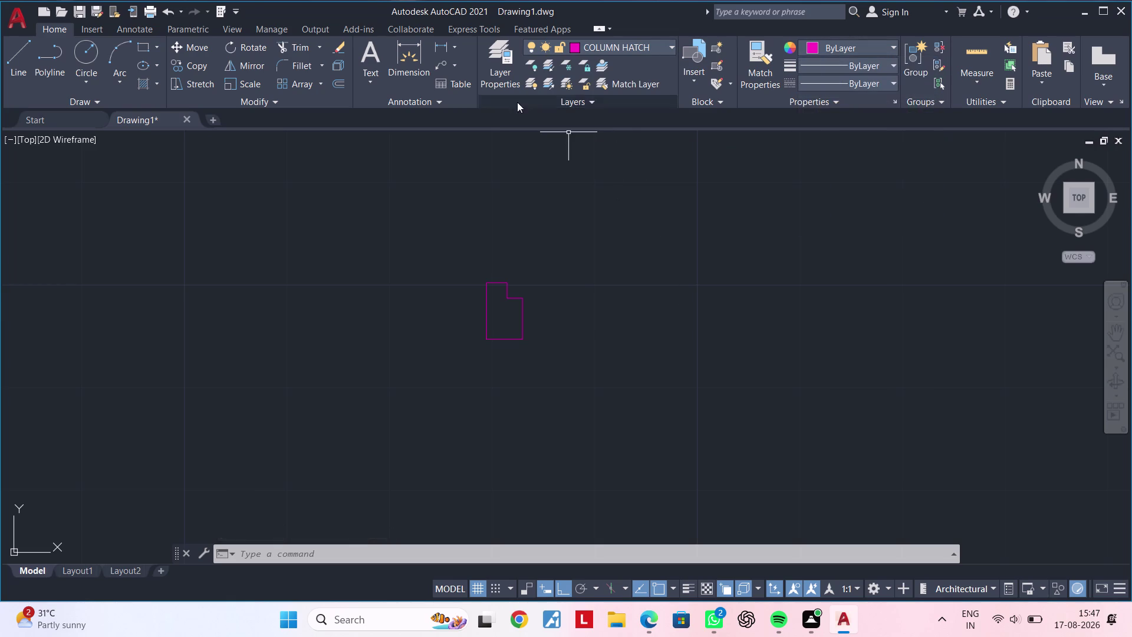
click(503, 76)
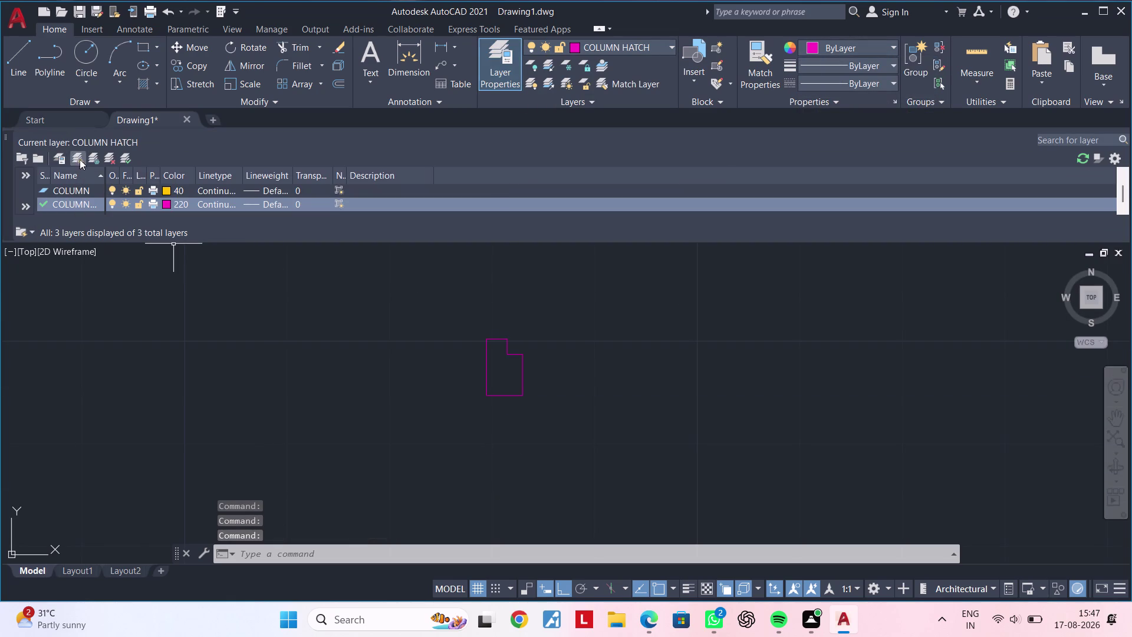
Create a new layer named DOORS in the Layer Properties Manager.
click(79, 158)
key(BackSpace)
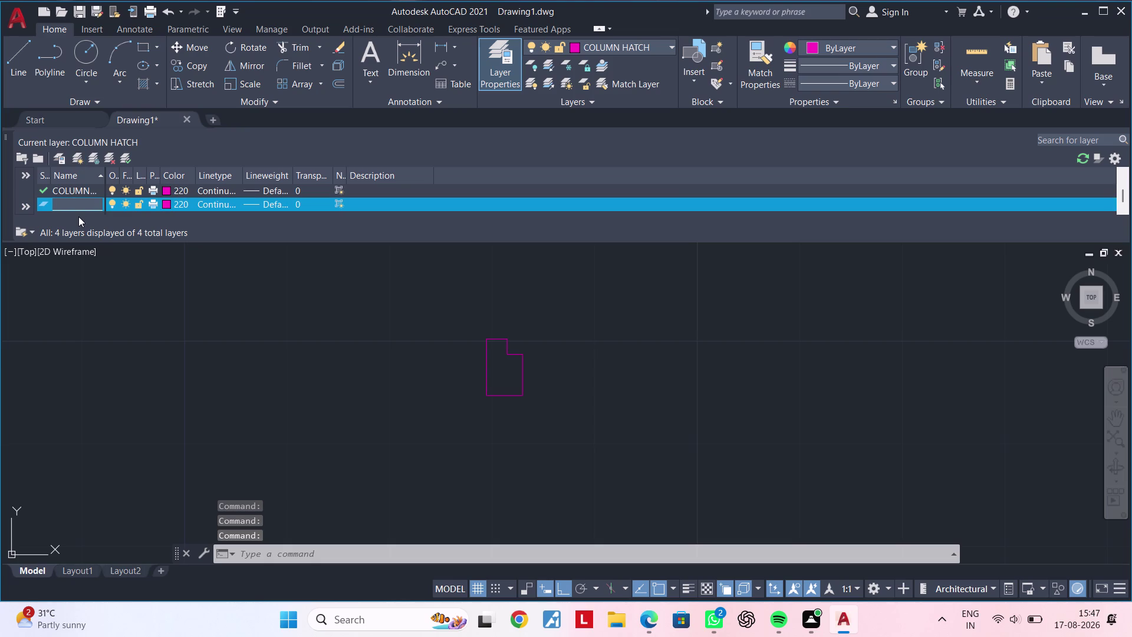
click(79, 216)
key(d)
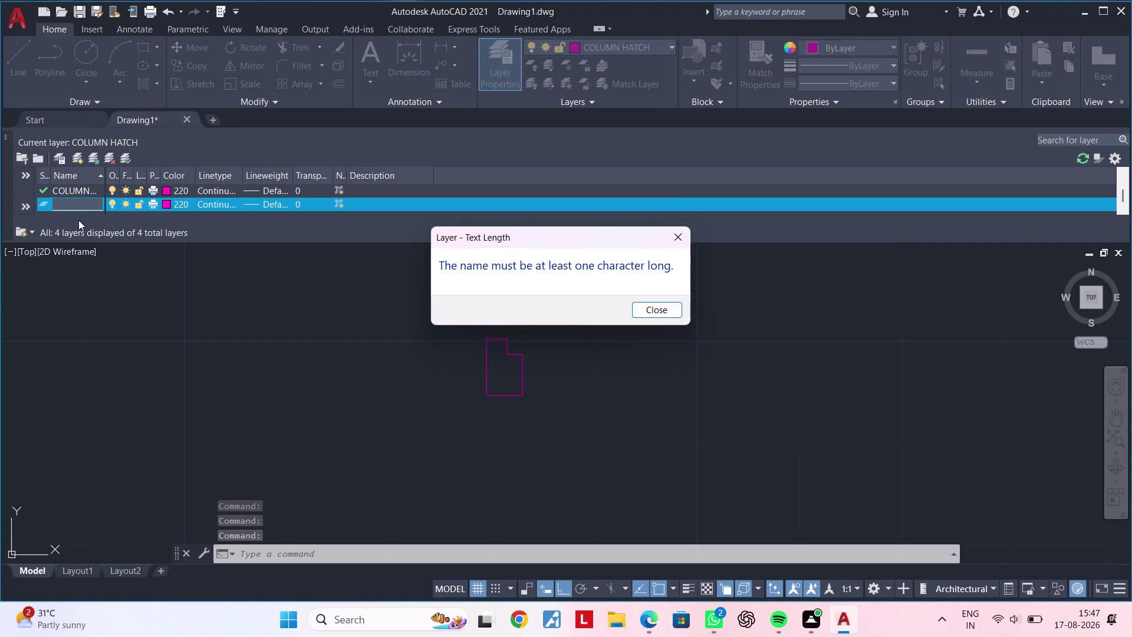
click(676, 246)
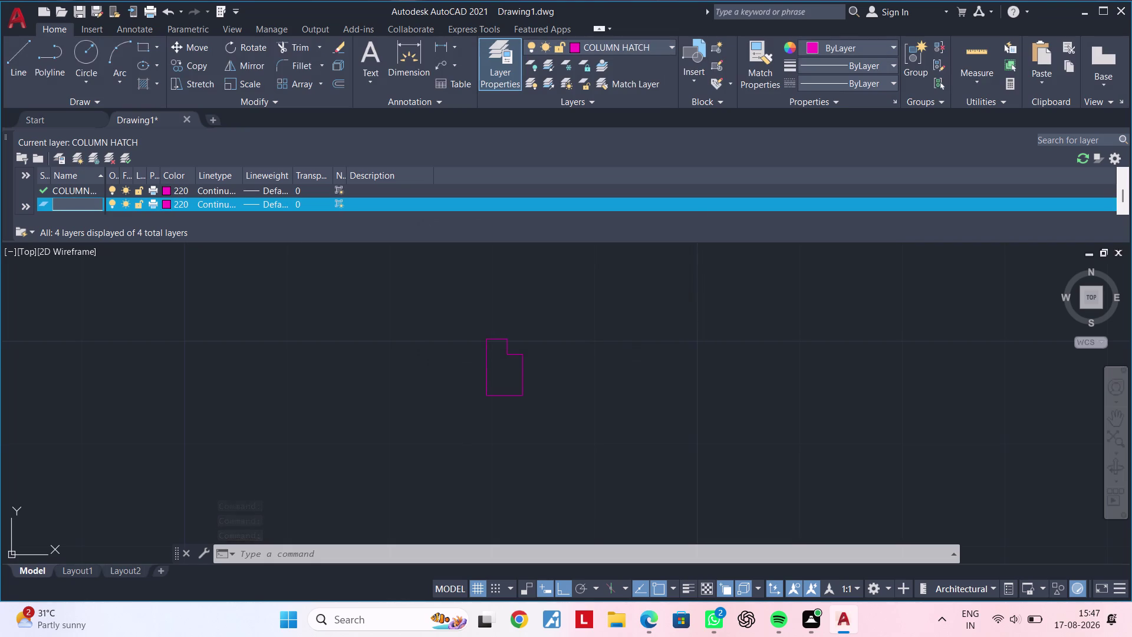
click(88, 200)
text(DOO)
key(r)
key(s)
Give the DOORS layer orange colour 30 and close the layer manager.
click(166, 203)
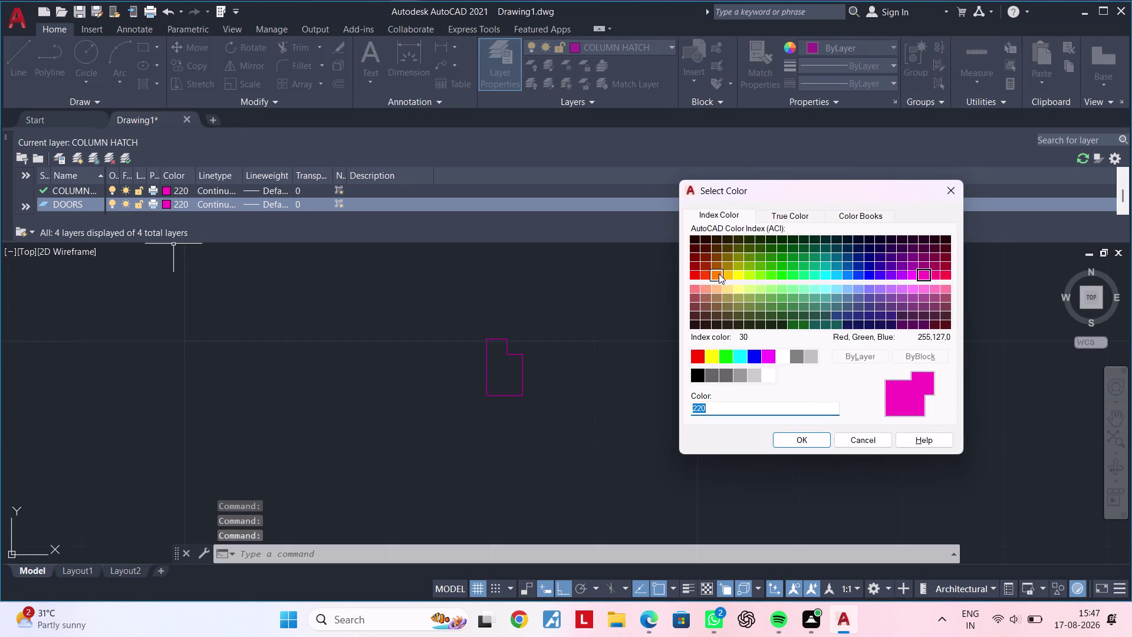
click(718, 273)
click(815, 442)
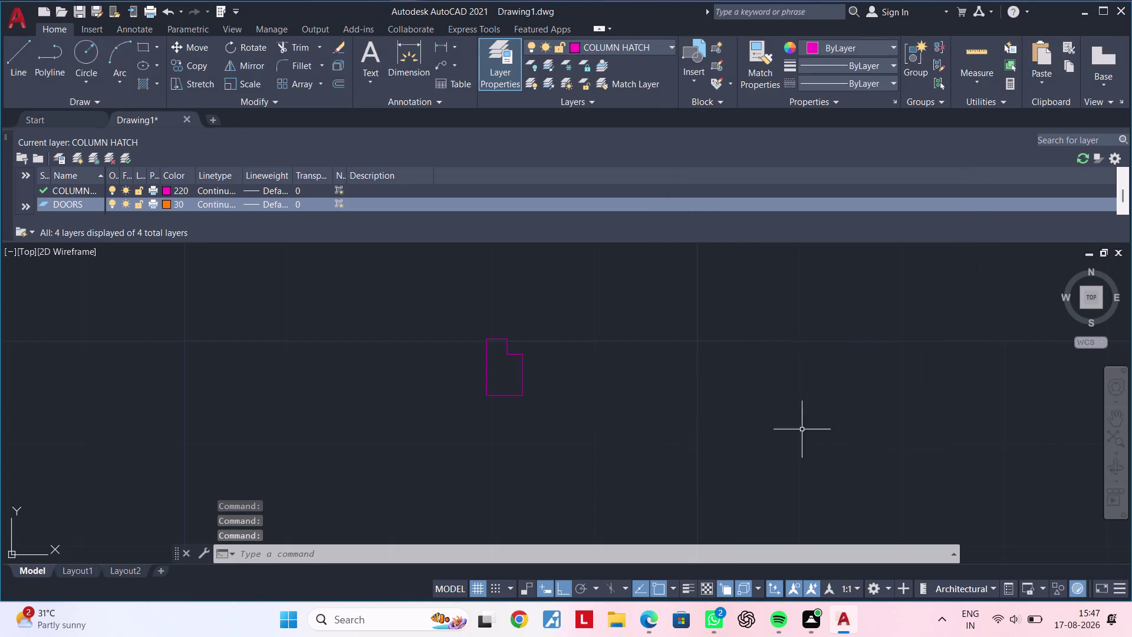
click(8, 139)
click(599, 49)
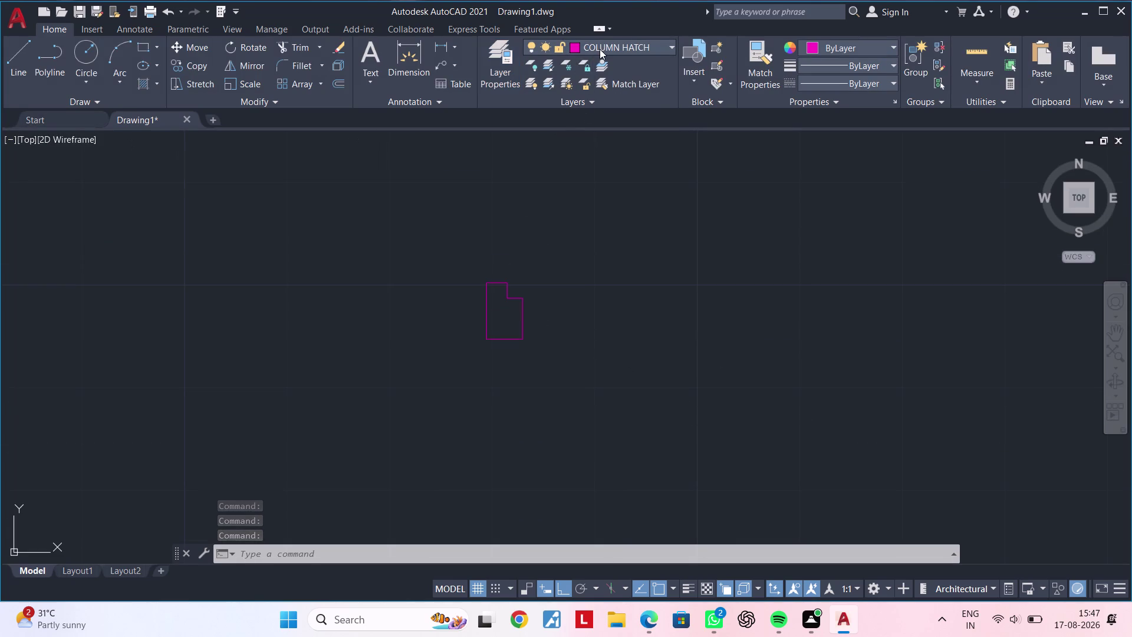
Window-select the jamb outline and assign it to the DOORS layer.
click(606, 119)
click(448, 243)
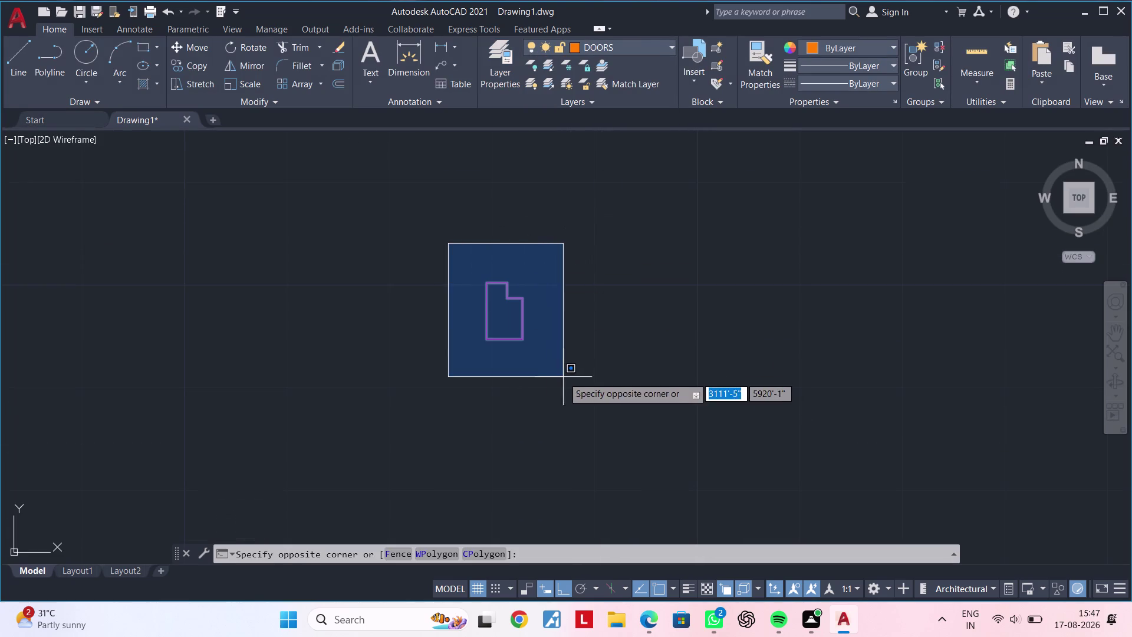
click(576, 377)
click(650, 41)
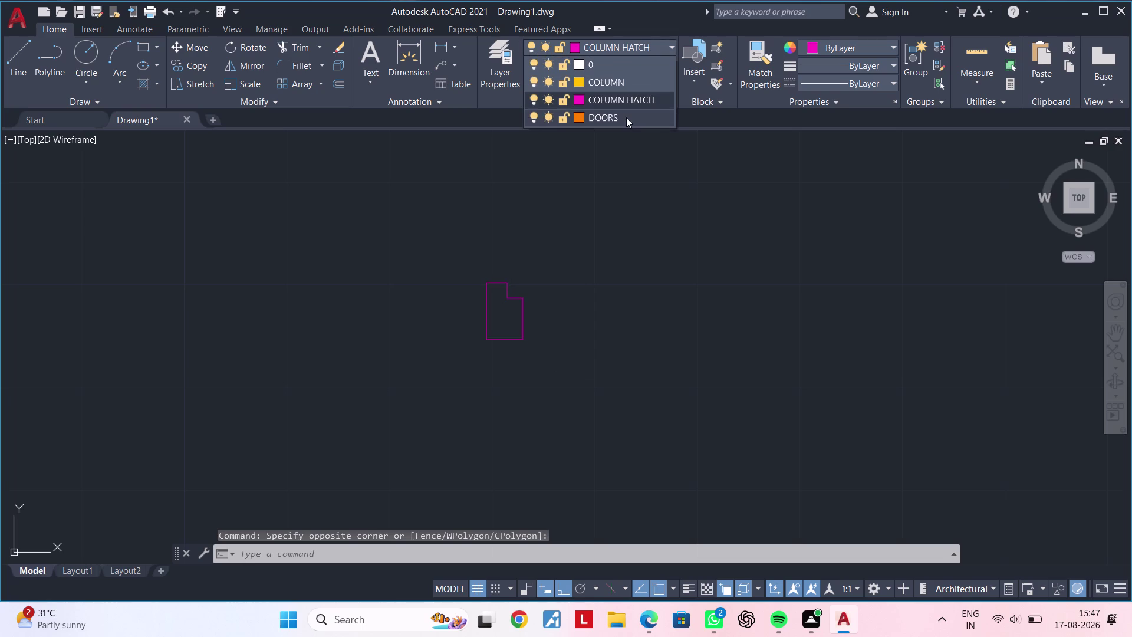
click(626, 117)
key(Escape)
Reselect the outline several times, clear the selection, and begin a linear dimension at its base.
middle_drag(578, 358, 535, 313)
key(Escape)
key(Escape)
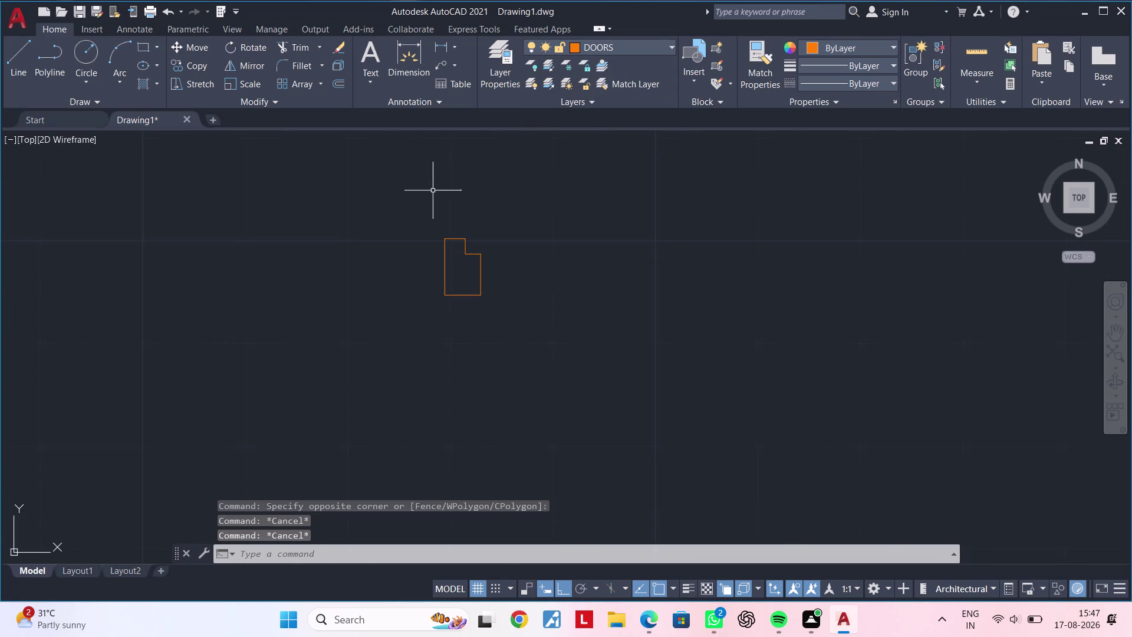
click(433, 187)
click(560, 337)
key(Escape)
key(Escape)
click(407, 206)
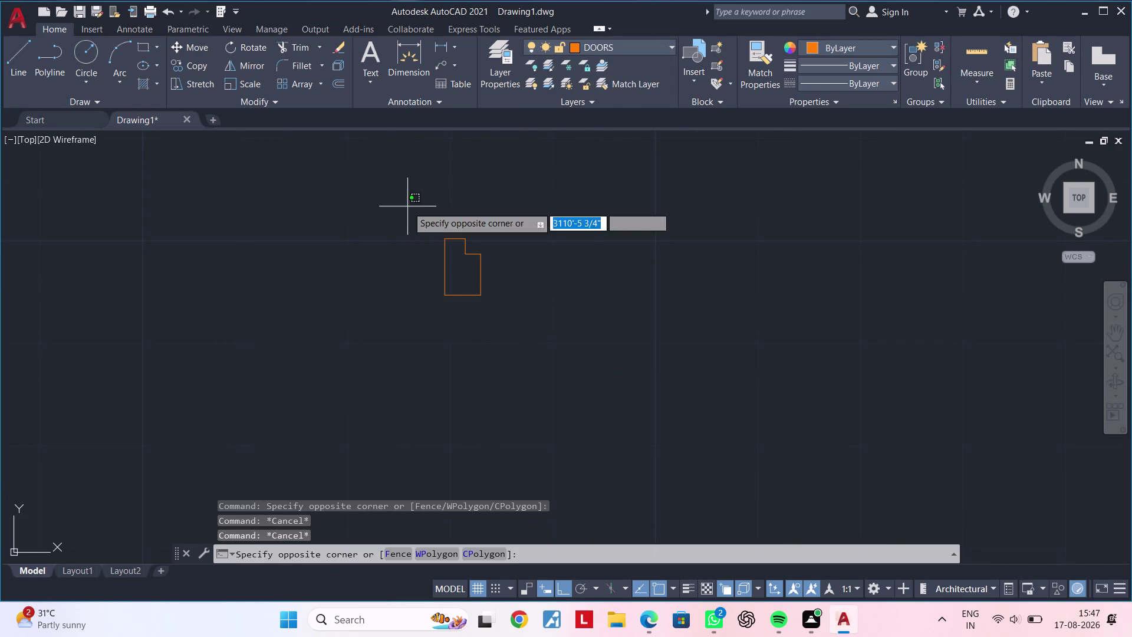
click(545, 352)
key(Escape)
key(Escape)
click(422, 201)
click(566, 364)
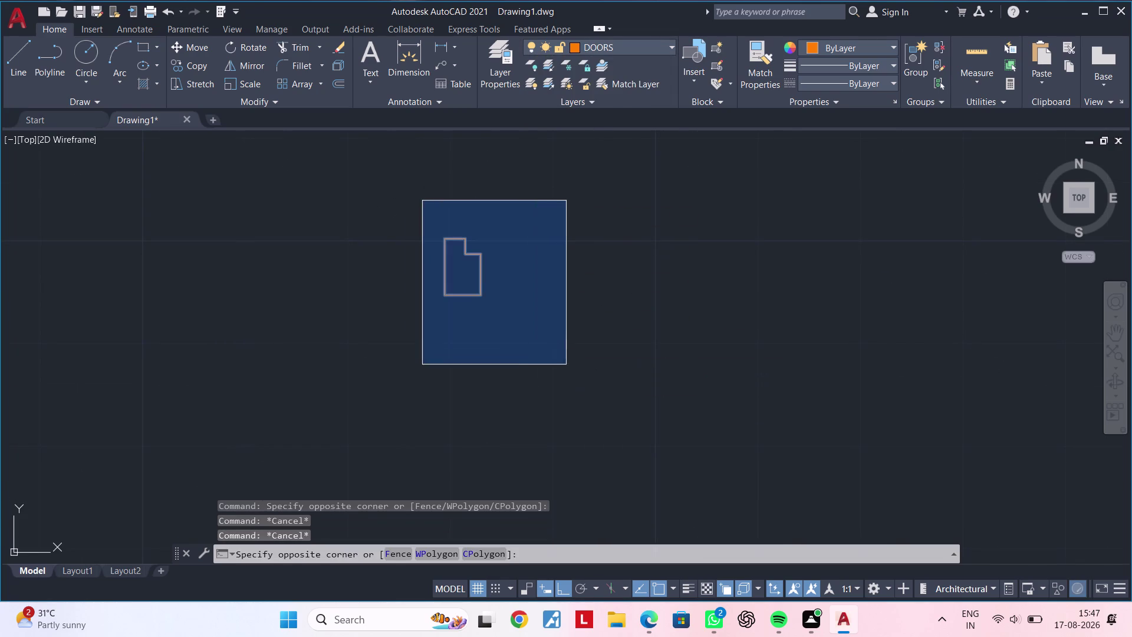
key(Escape)
key(Escape)
click(439, 46)
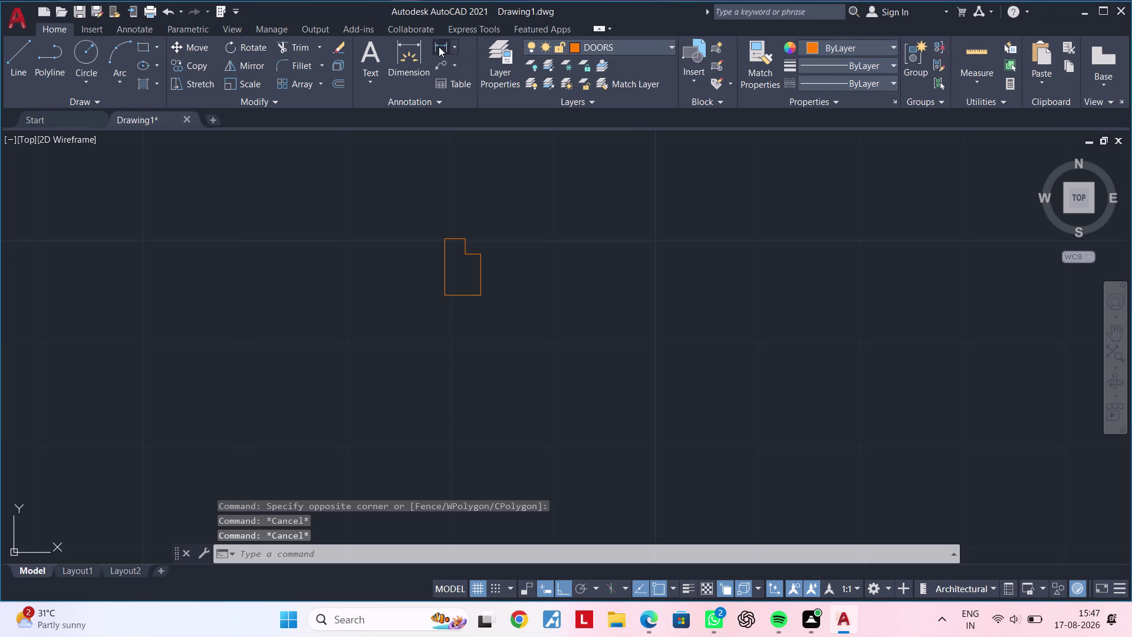
click(446, 292)
Cancel the dimension and draw a 4' line rightward from the jamb's bottom-left corner.
click(477, 294)
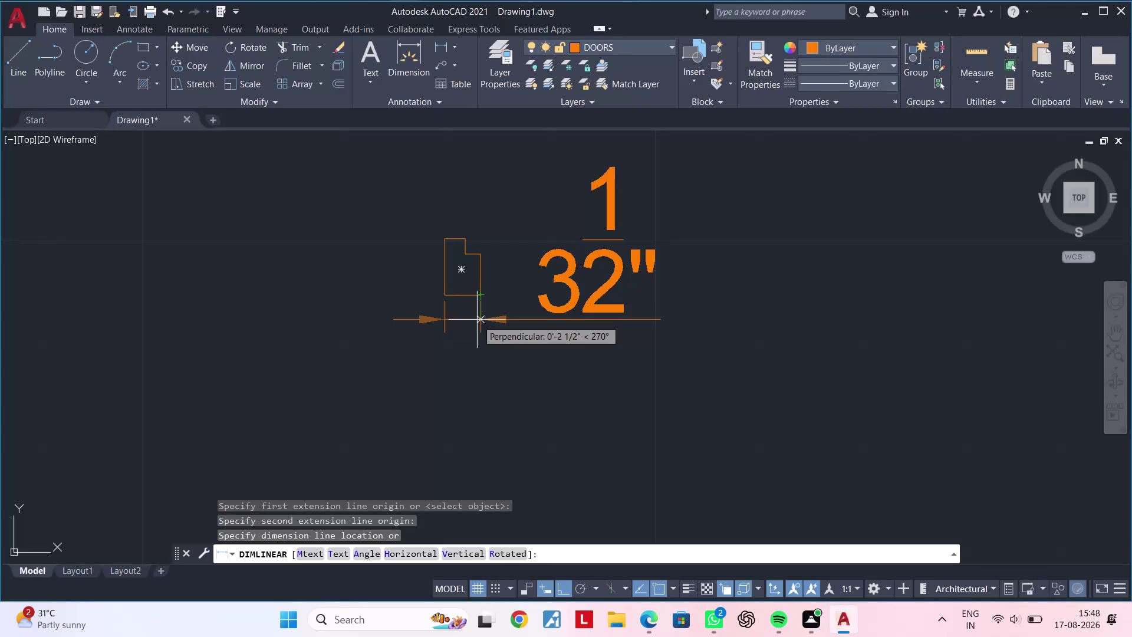
key(Escape)
key(Escape)
key(Escape)
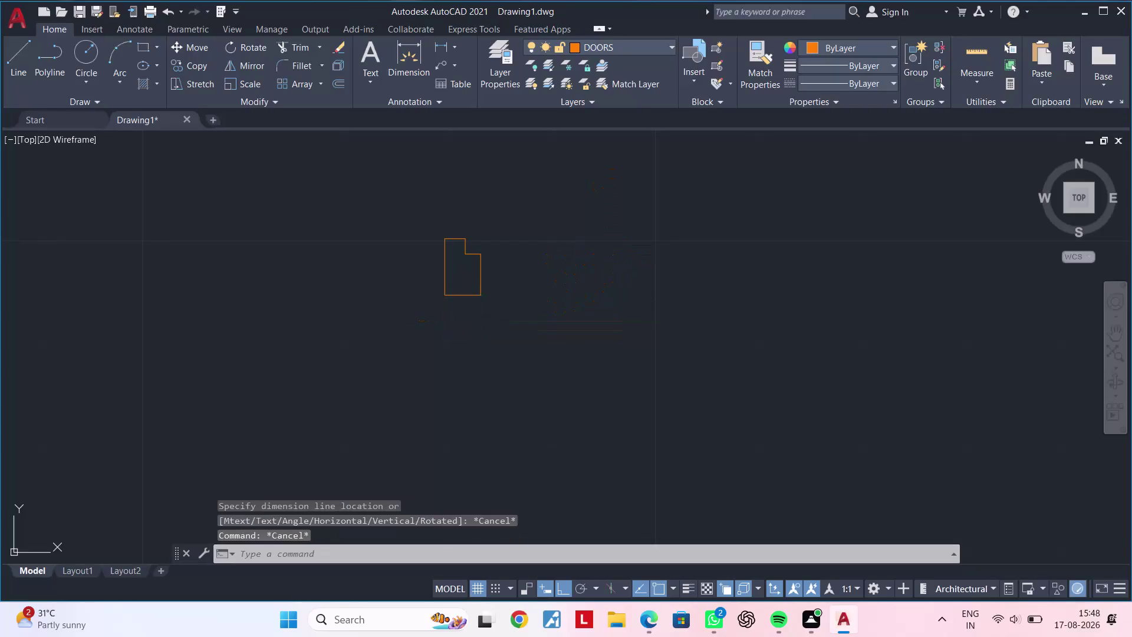
key(Escape)
key(l)
key(space)
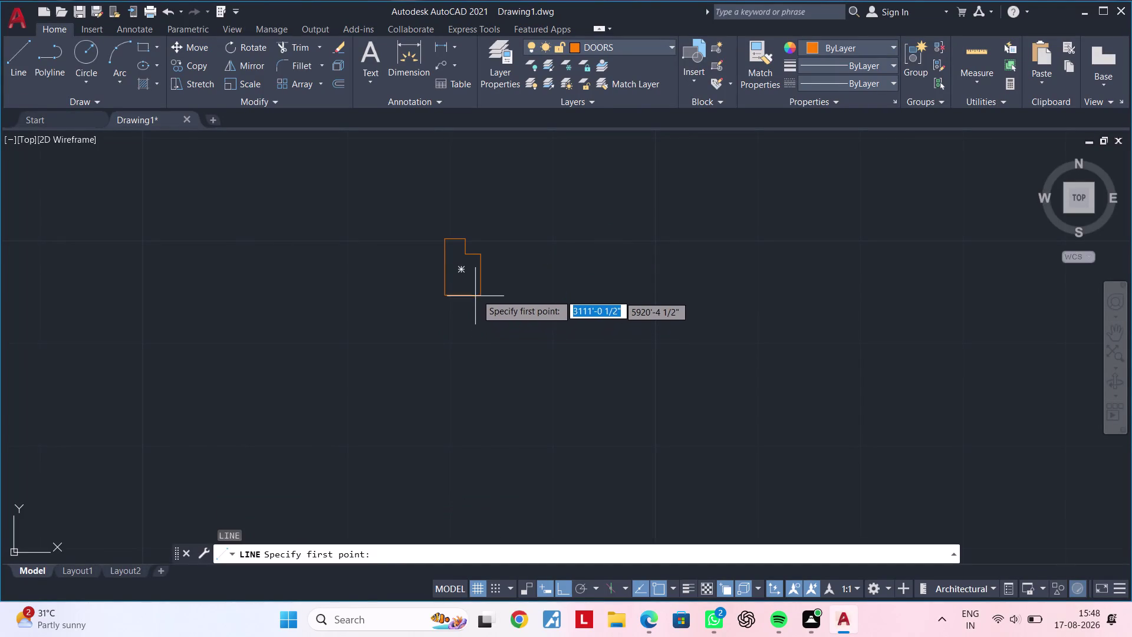
click(440, 291)
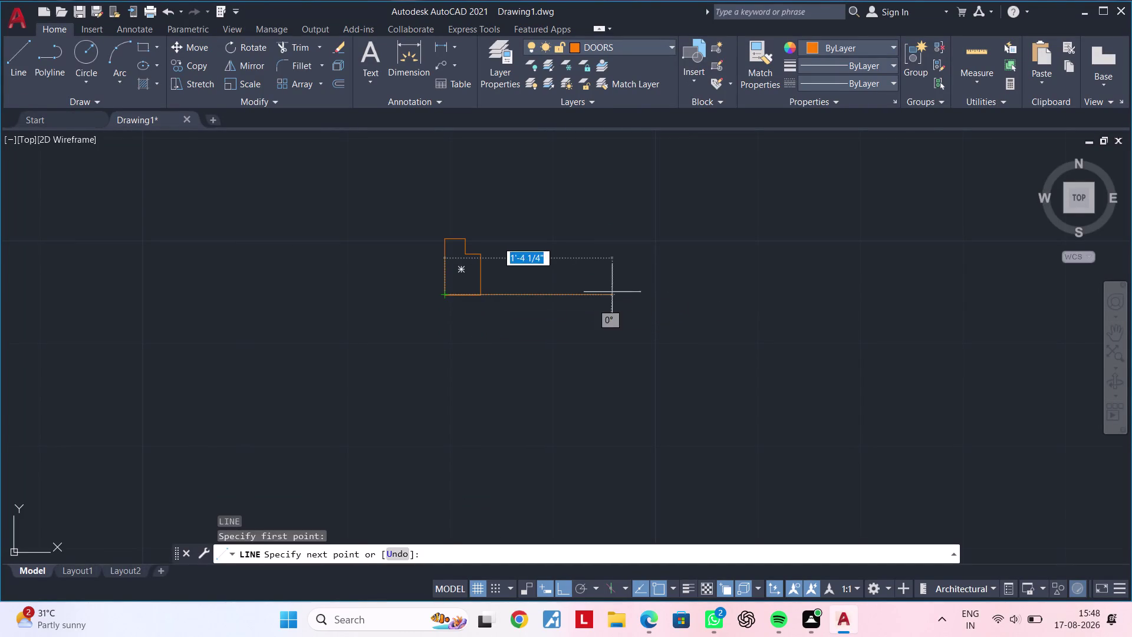
middle_drag(669, 296, 608, 296)
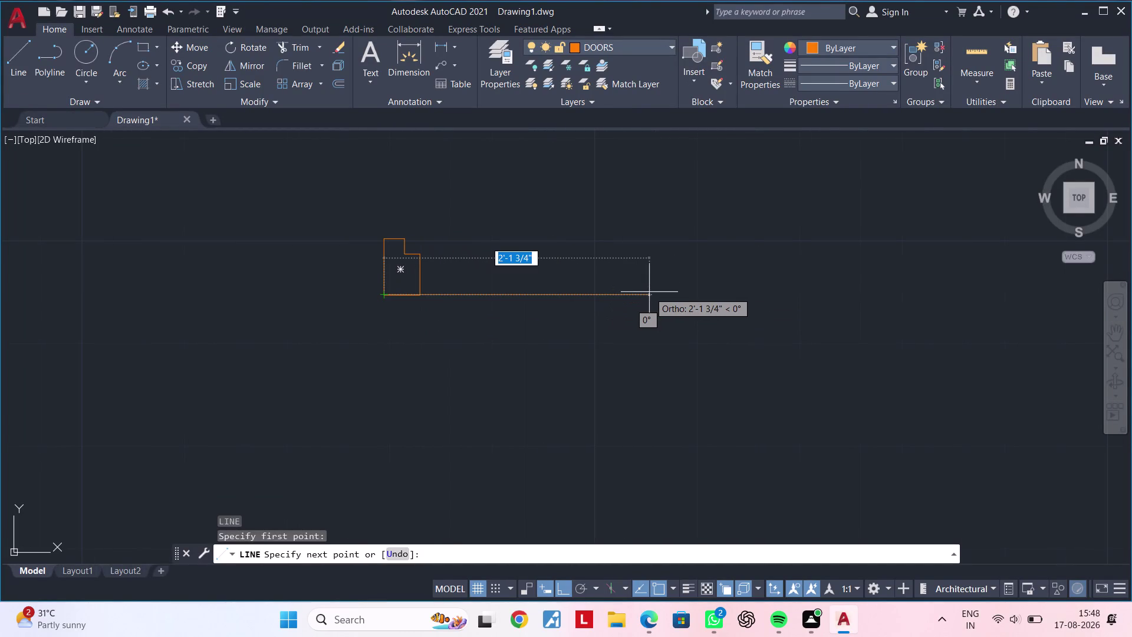
text(4')
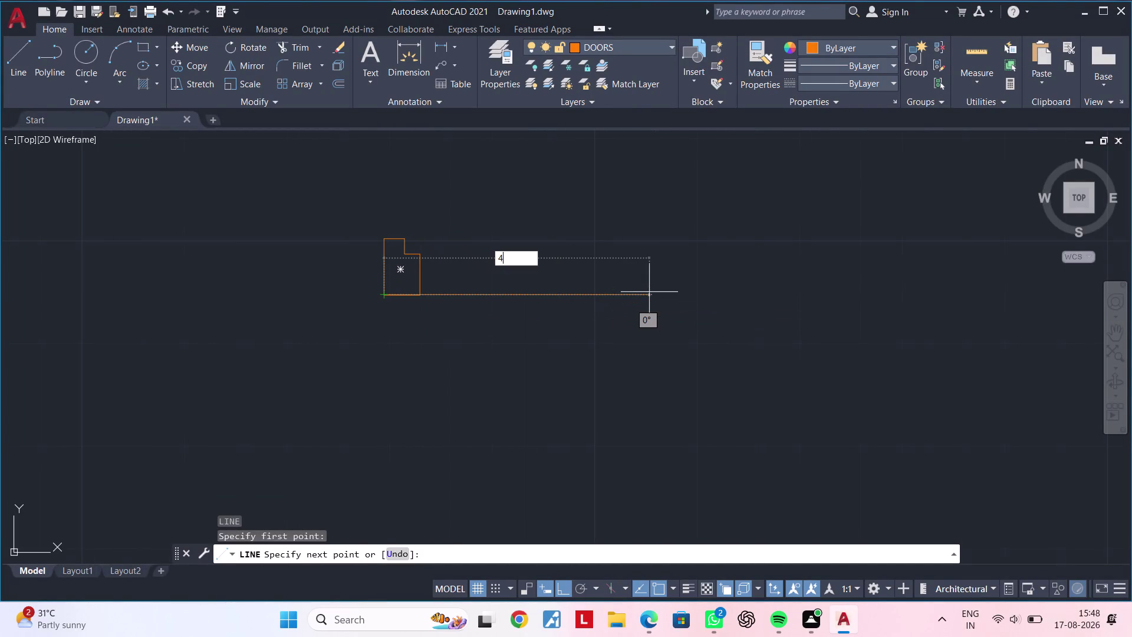
key(Return)
key(backslash)
key(Escape)
key(Escape)
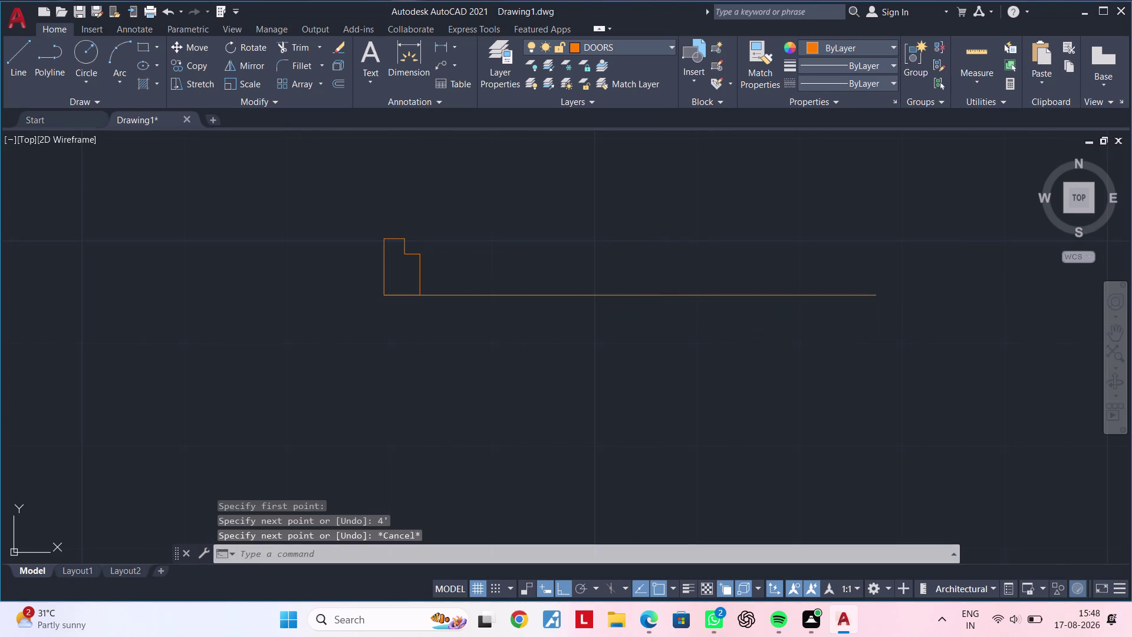
Pick dimension points from the jamb corner to the line's right end, then cancel.
key(Escape)
click(444, 51)
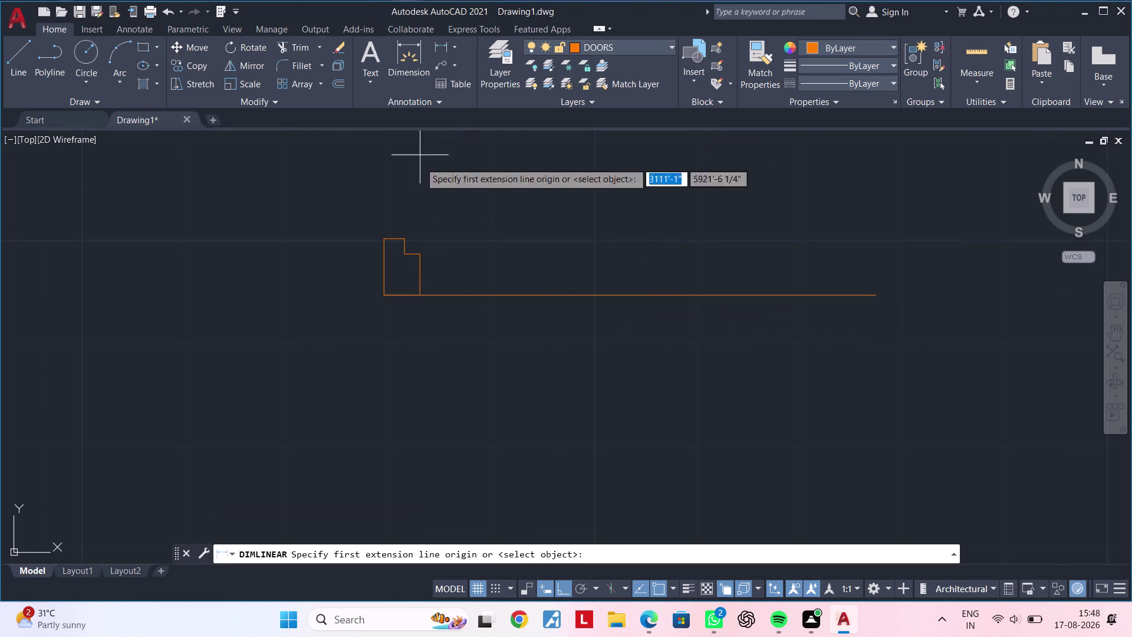
click(383, 297)
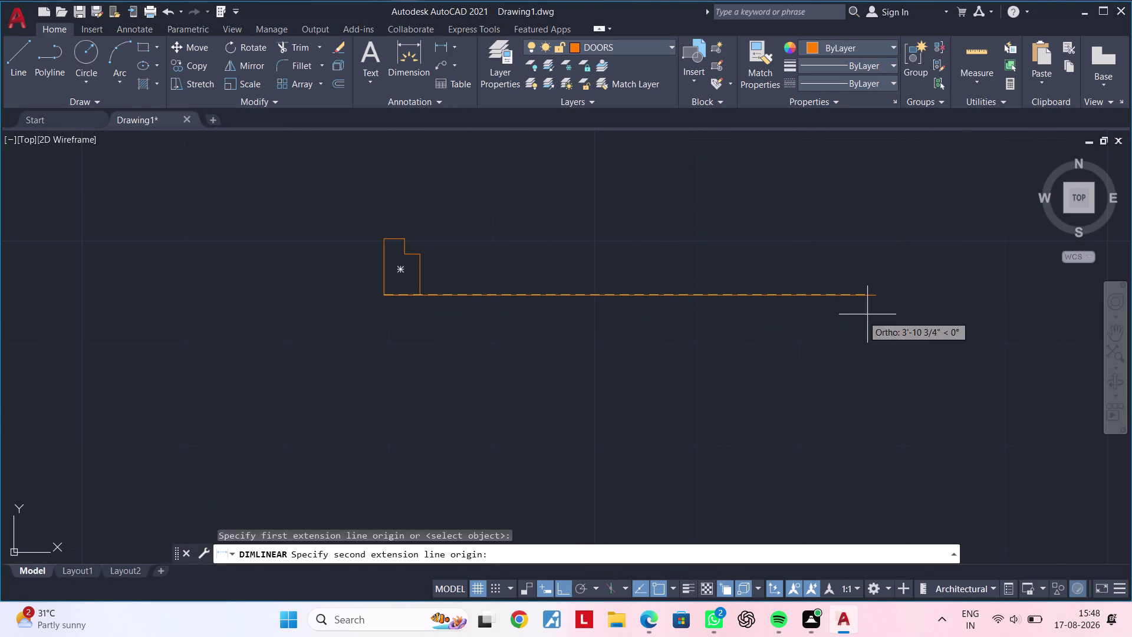
click(877, 294)
key(Escape)
key(Escape)
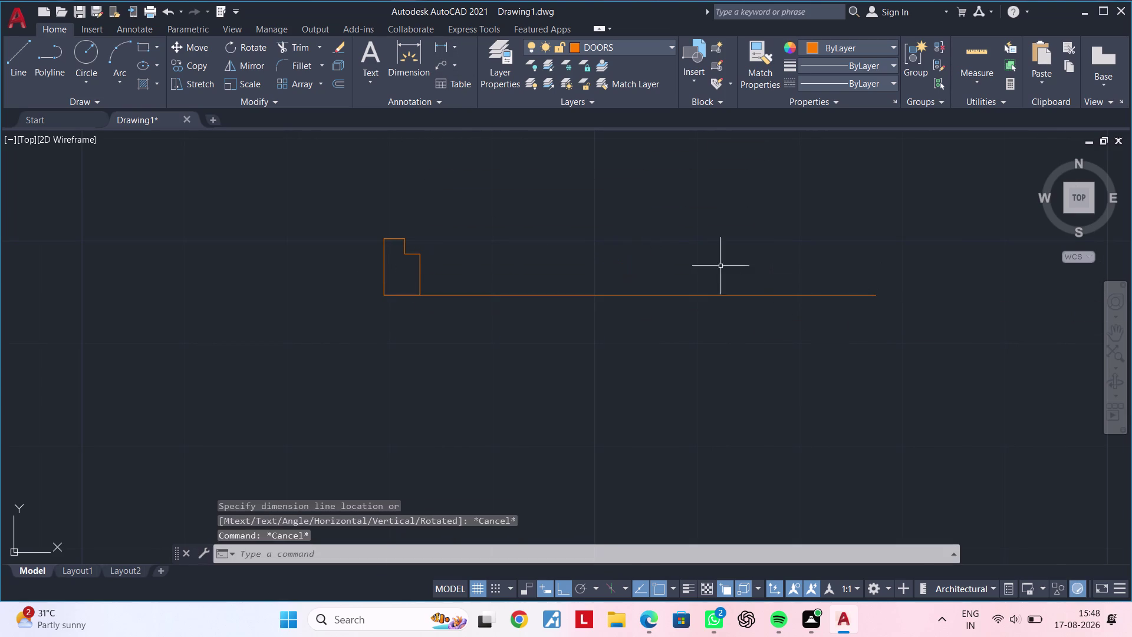
key(Escape)
Mirror the jamb outline about a vertical axis through the line's midpoint, keeping the original.
click(355, 215)
click(467, 315)
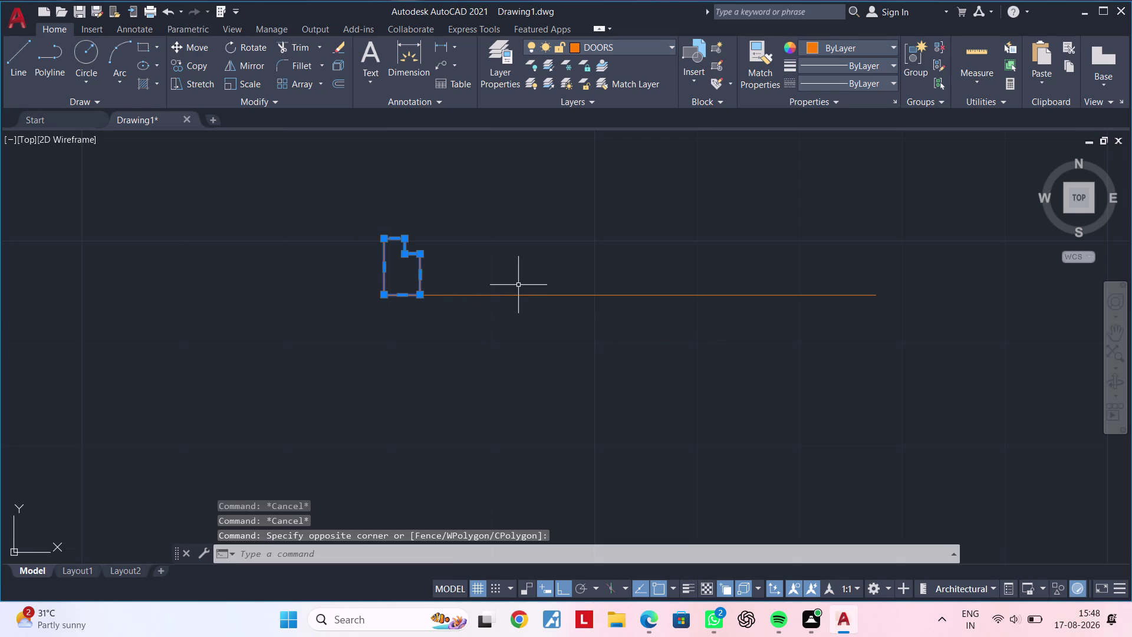
text(MI)
key(space)
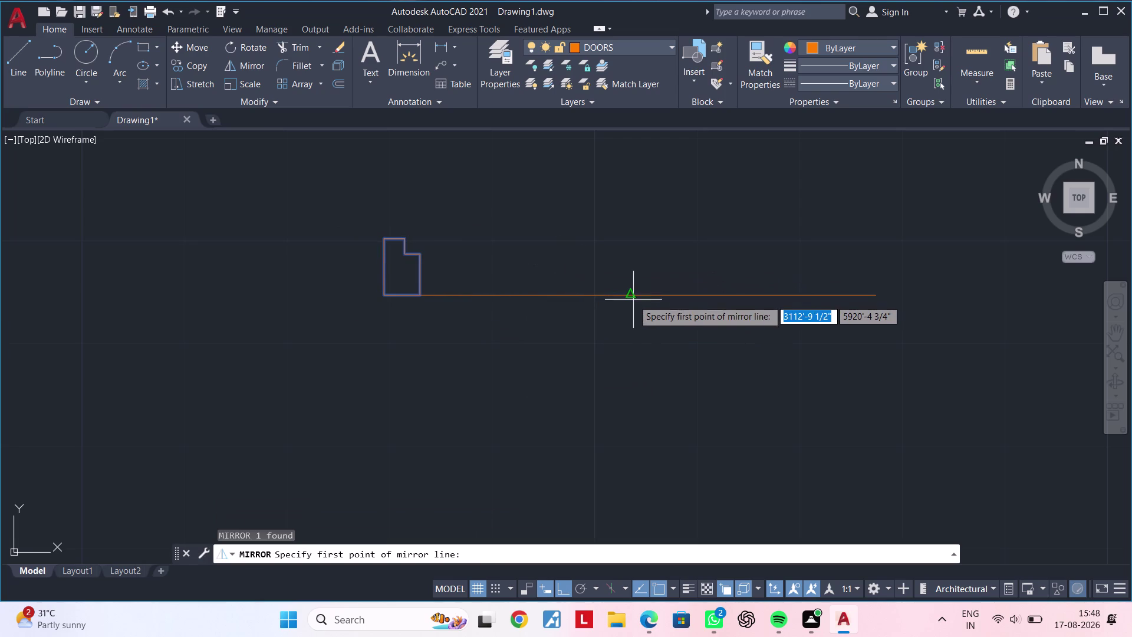
click(632, 293)
click(630, 194)
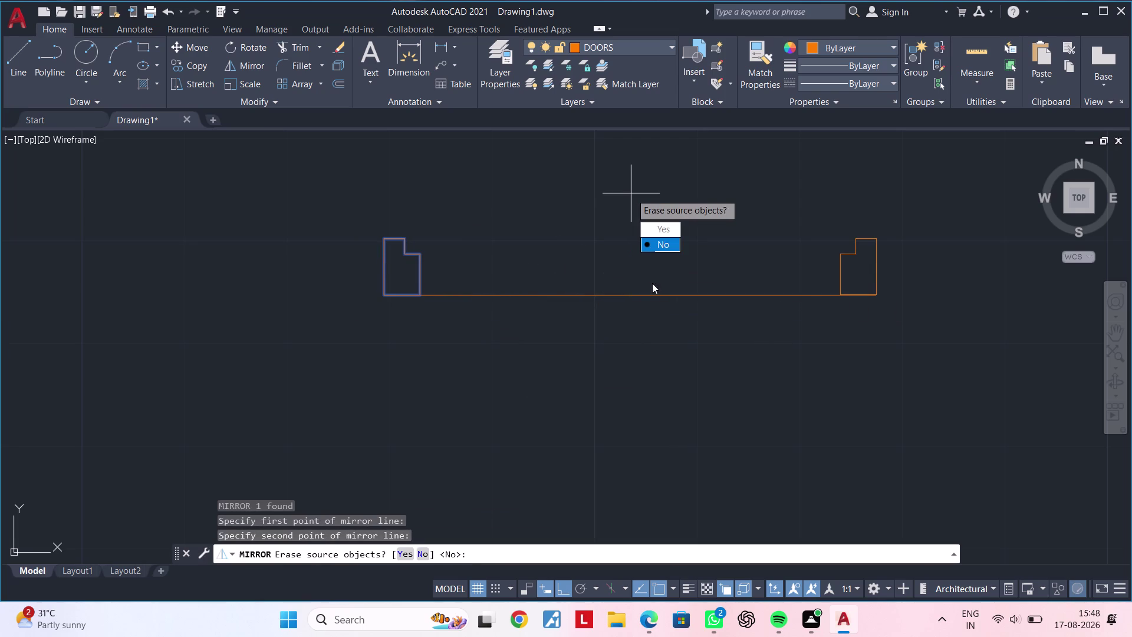
drag(659, 251, 631, 194)
key(Escape)
key(Escape)
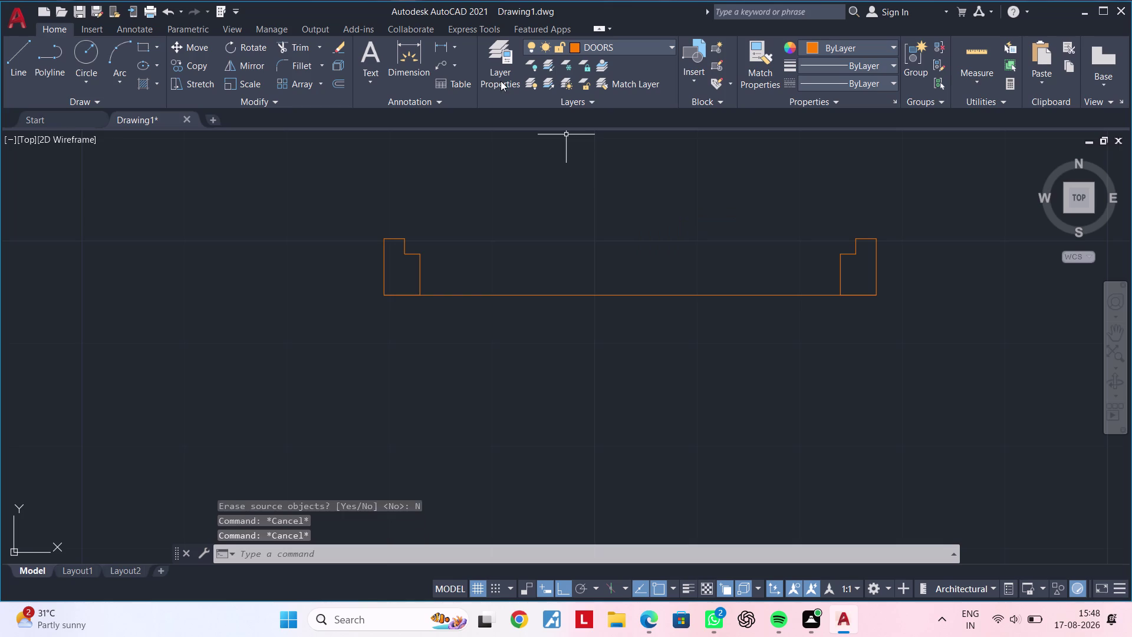
Pick dimension points at the two jambs' inner corners, then cancel the dimension.
key(Escape)
click(444, 47)
click(418, 293)
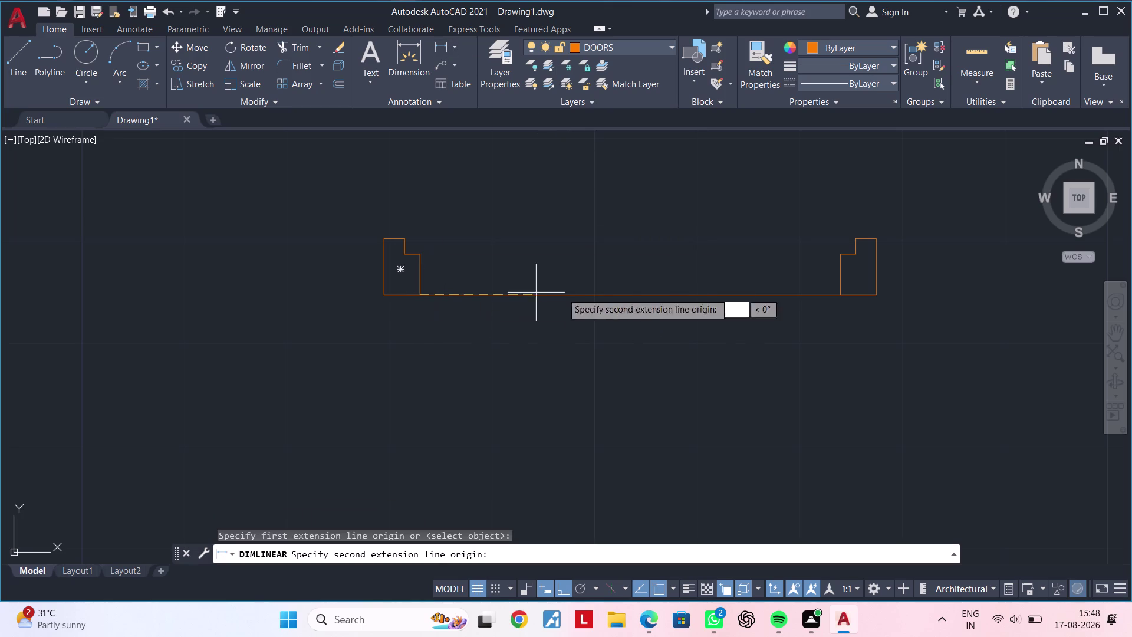
click(841, 296)
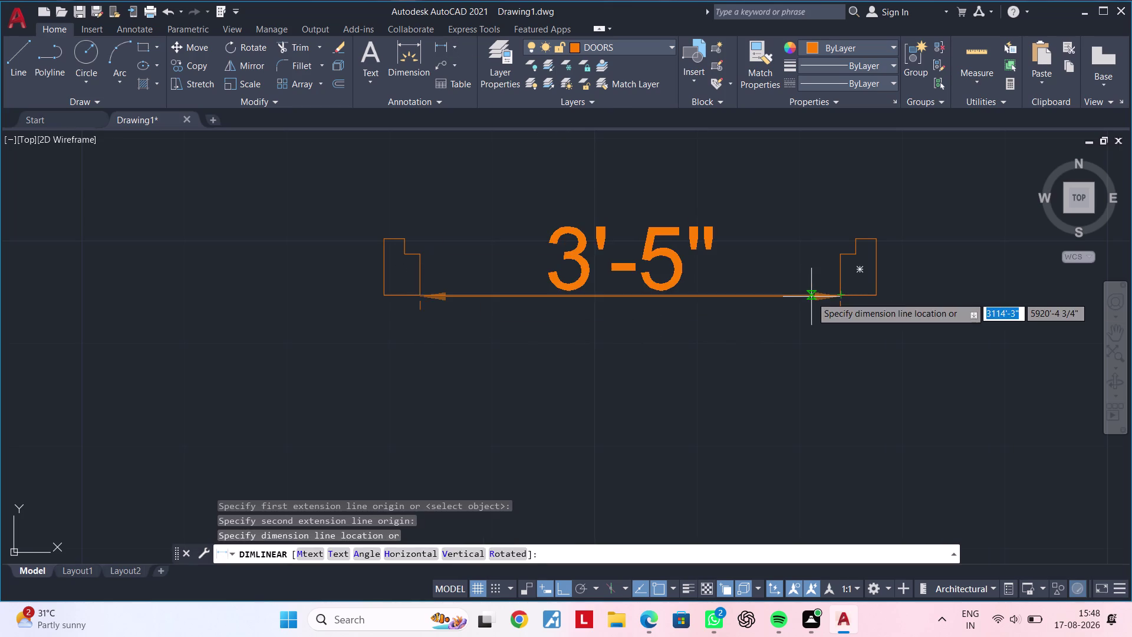
key(Escape)
key(Escape)
key(Escape)
key(Escape)
Trim the long bottom line back at both jamb edges, choosing Line where objects overlap.
key(t)
text(R)
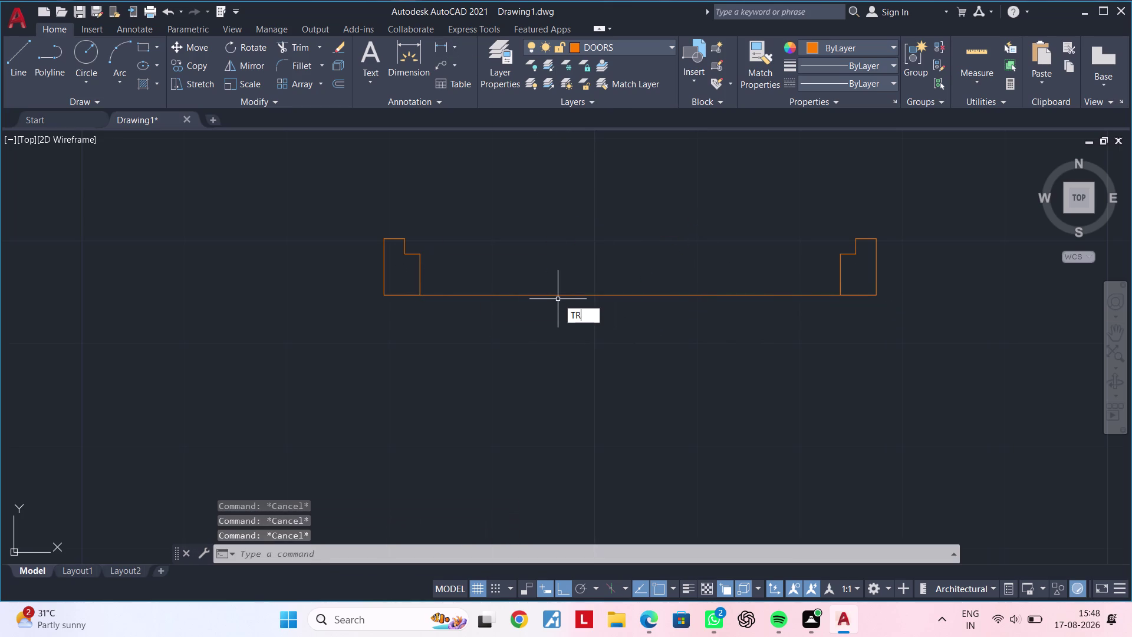
key(space)
click(402, 293)
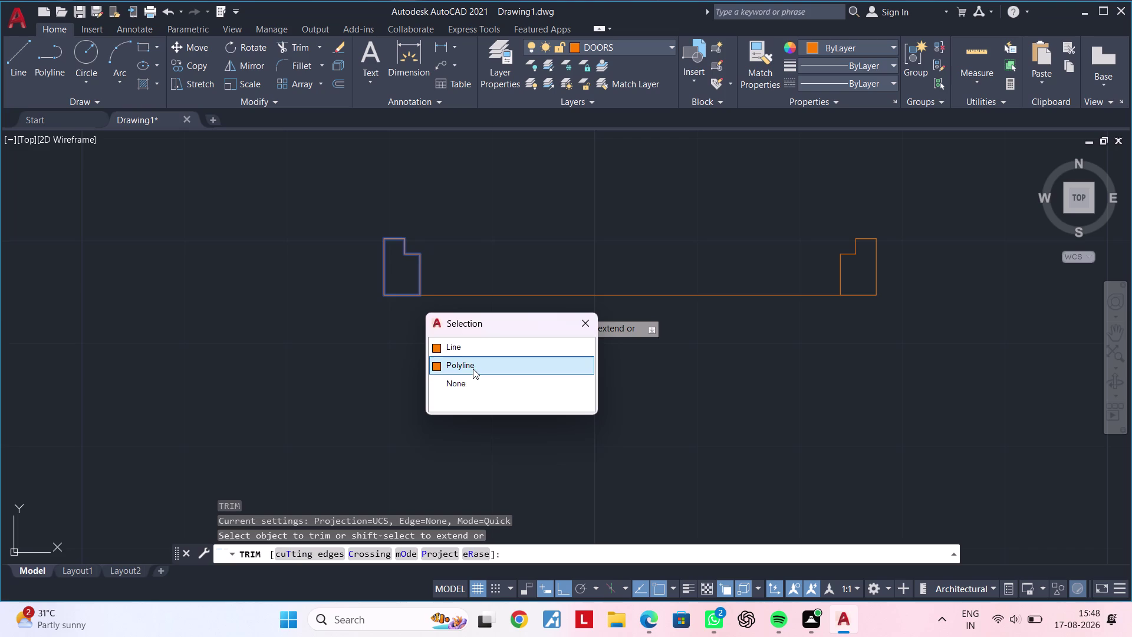
click(473, 350)
middle_drag(784, 364, 696, 374)
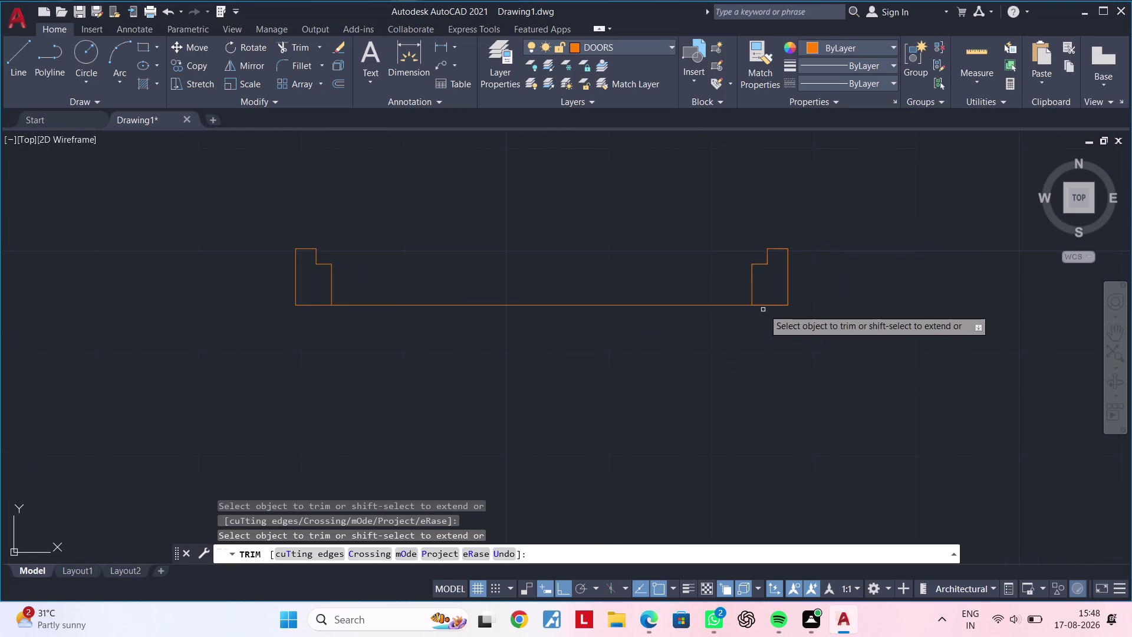
click(766, 307)
click(820, 376)
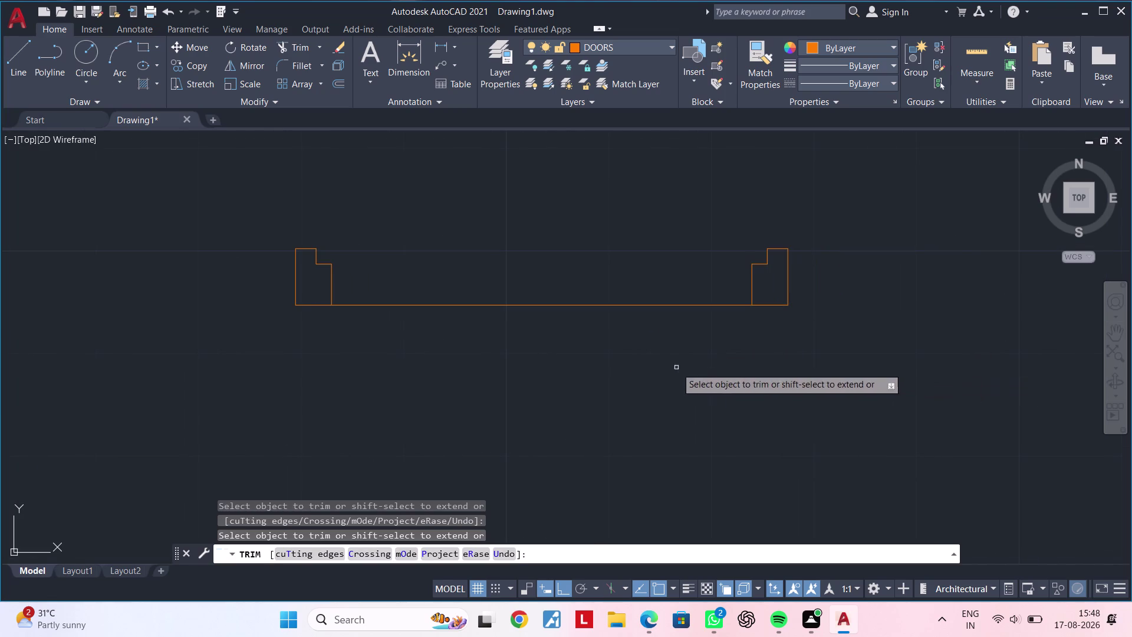
scroll(down, 3)
middle_drag(655, 365, 749, 373)
key(Escape)
key(Escape)
Clear all pending commands and bring the left jamb back into view.
middle_drag(697, 352, 714, 334)
key(Escape)
key(Escape)
key(Escape)
key(Escape)
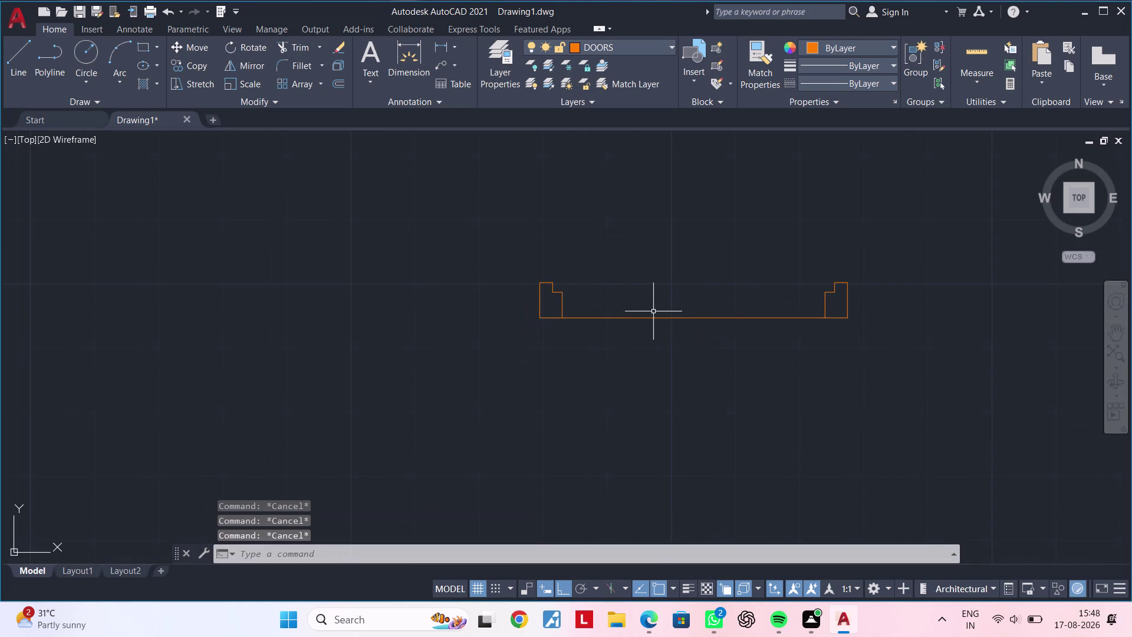
key(Escape)
key(Escape)
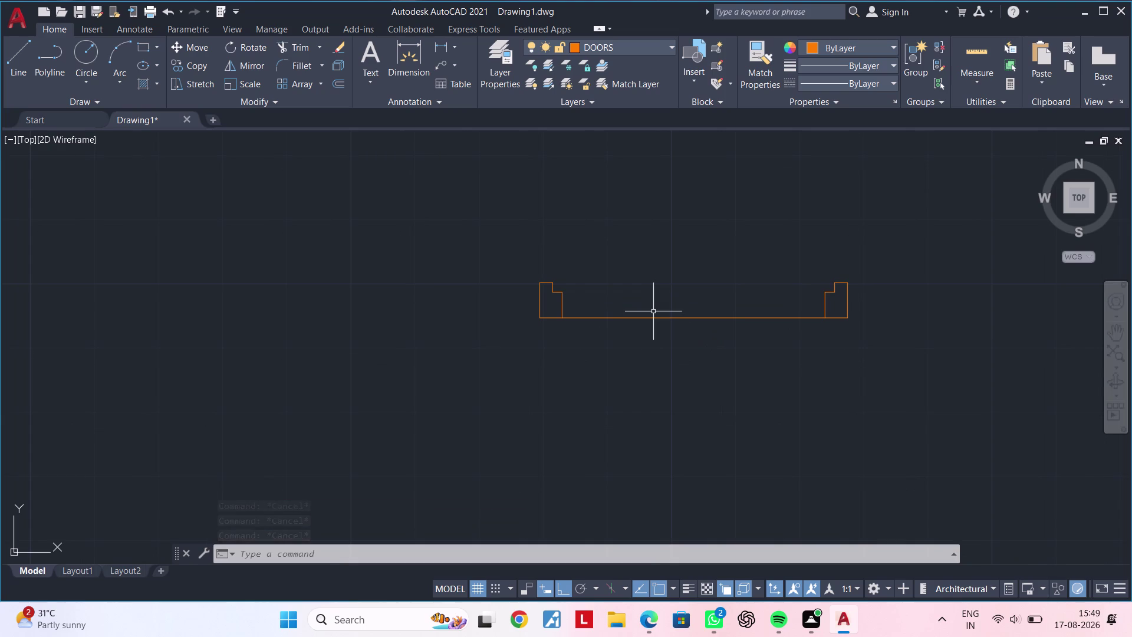
key(Escape)
key(Escape)
key(Escape)
key(Escape)
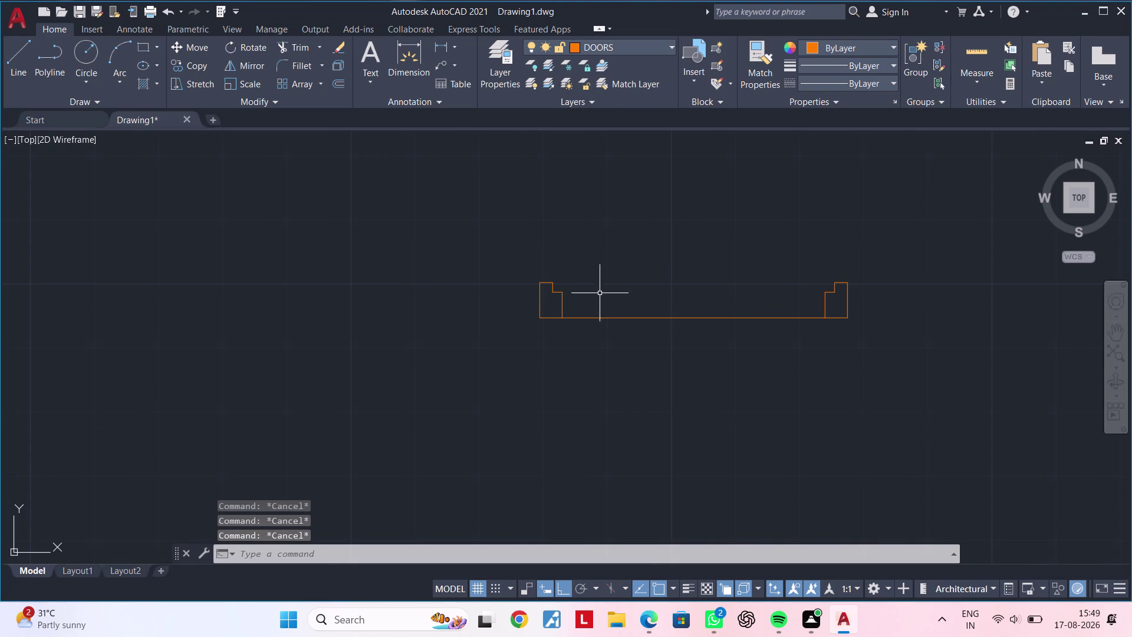
scroll(up, 3)
middle_drag(583, 294, 577, 335)
key(Escape)
key(Escape)
key(l)
key(space)
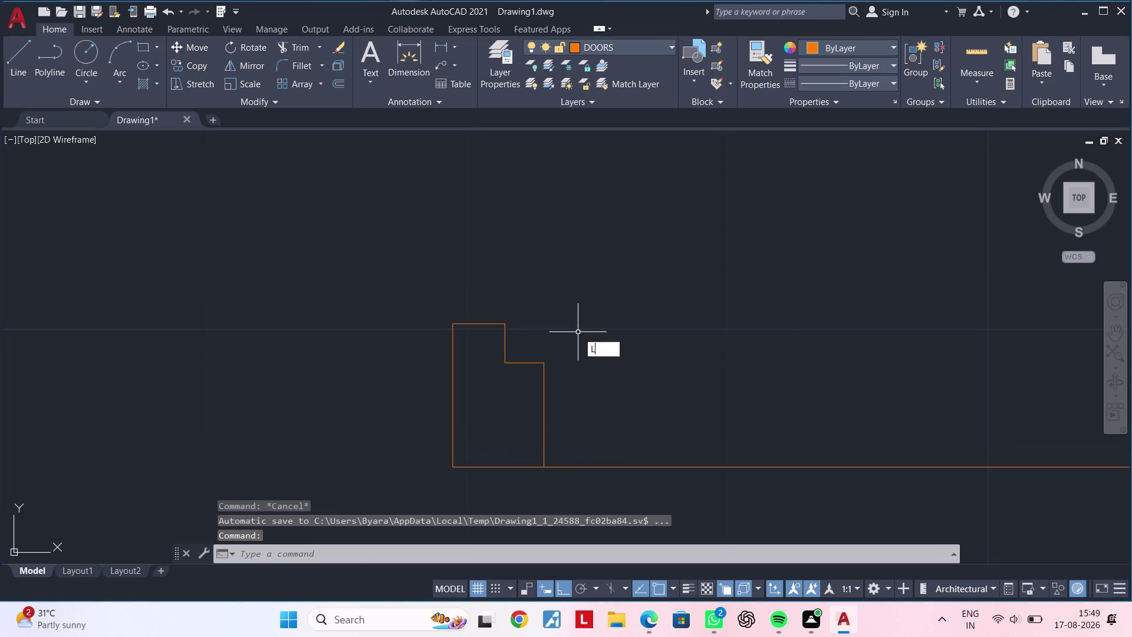
Draw the first 3'5" vertical leaf line up from the left jamb.
click(504, 320)
scroll(down, 3)
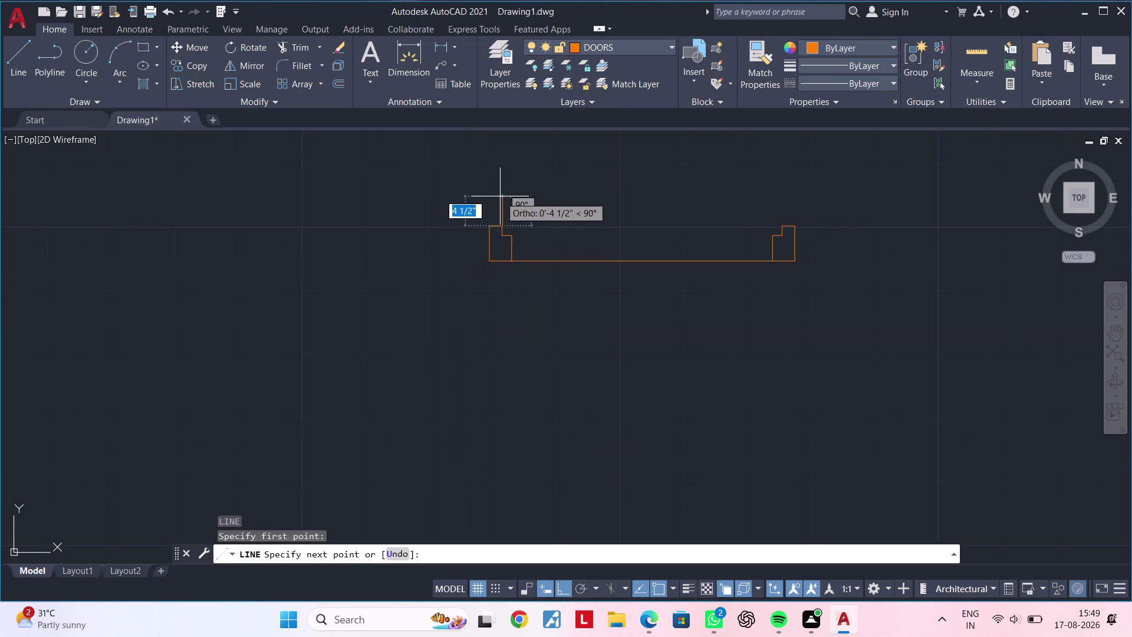
middle_drag(498, 229, 485, 343)
middle_drag(519, 188, 513, 370)
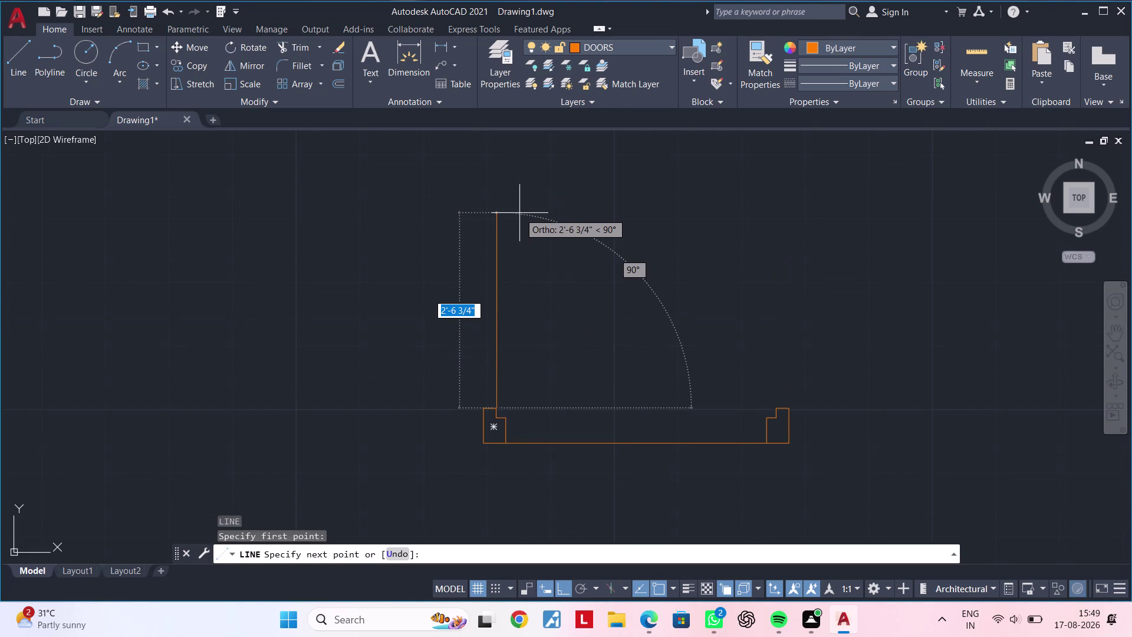
text(3'5)
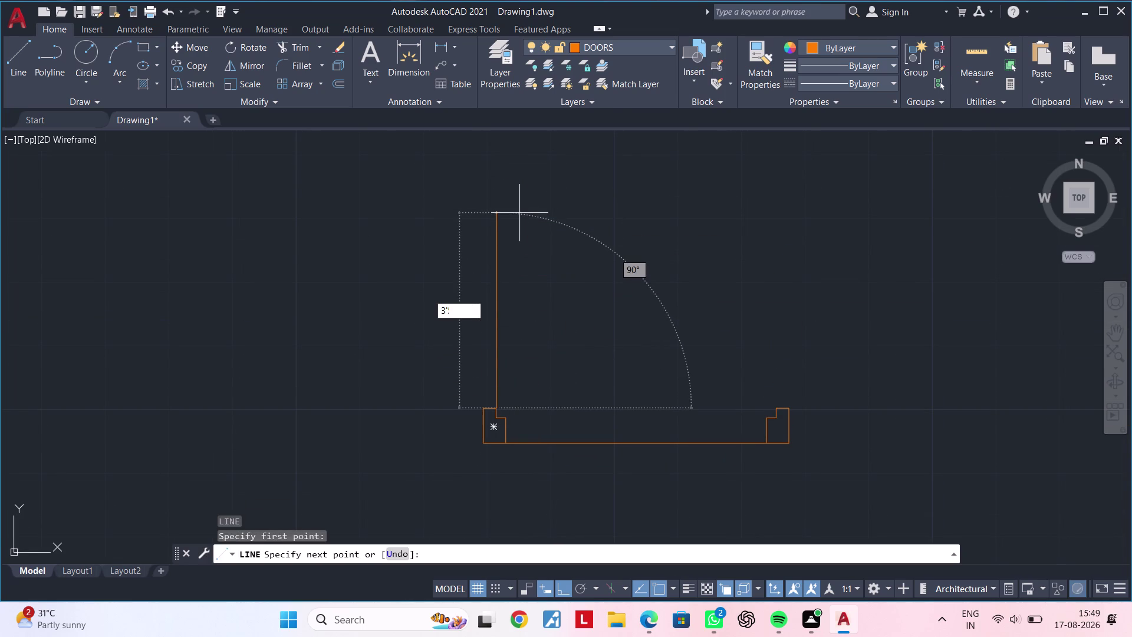
text(")
key(Return)
key(Escape)
key(Escape)
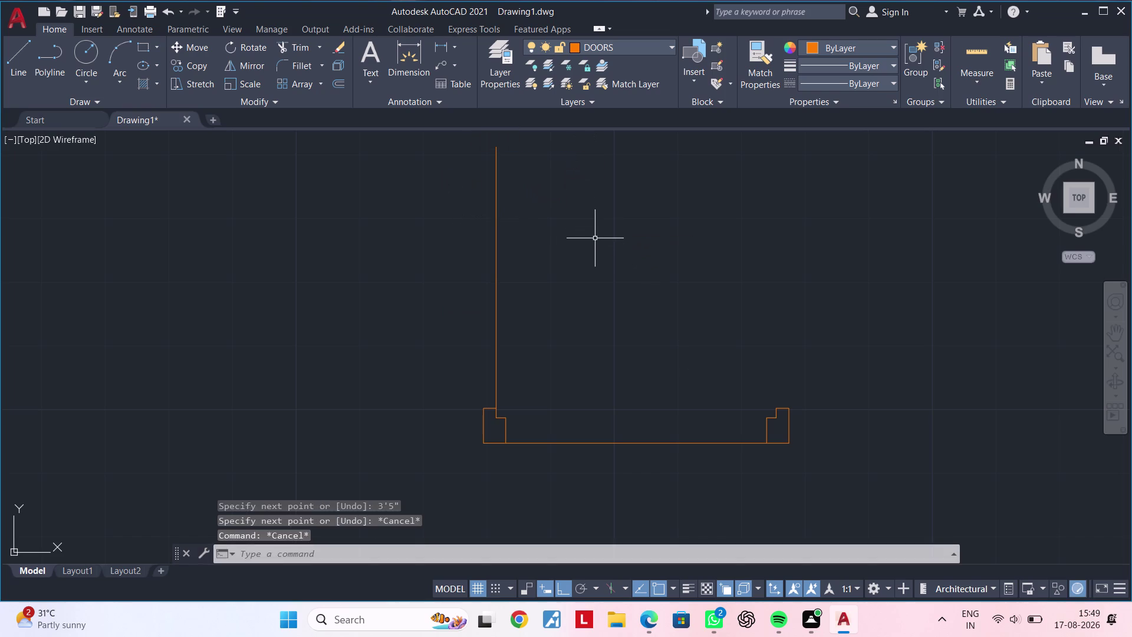
Draw the second 3'5" leaf line from the jamb corner, parallel to the first.
key(space)
scroll(up, 3)
click(494, 433)
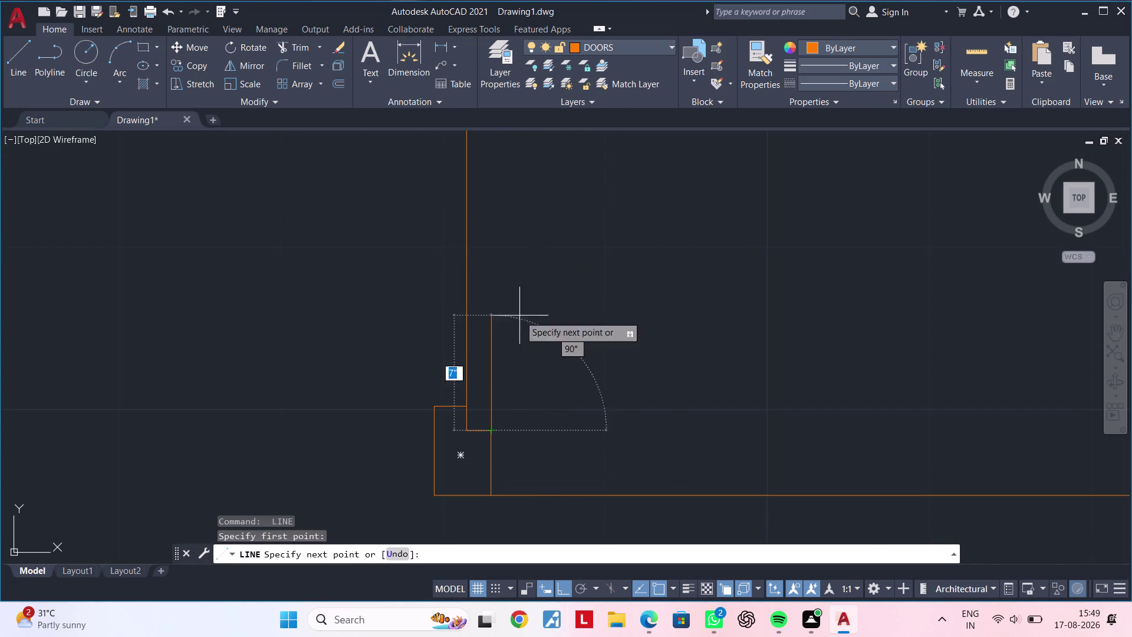
text(3'5)
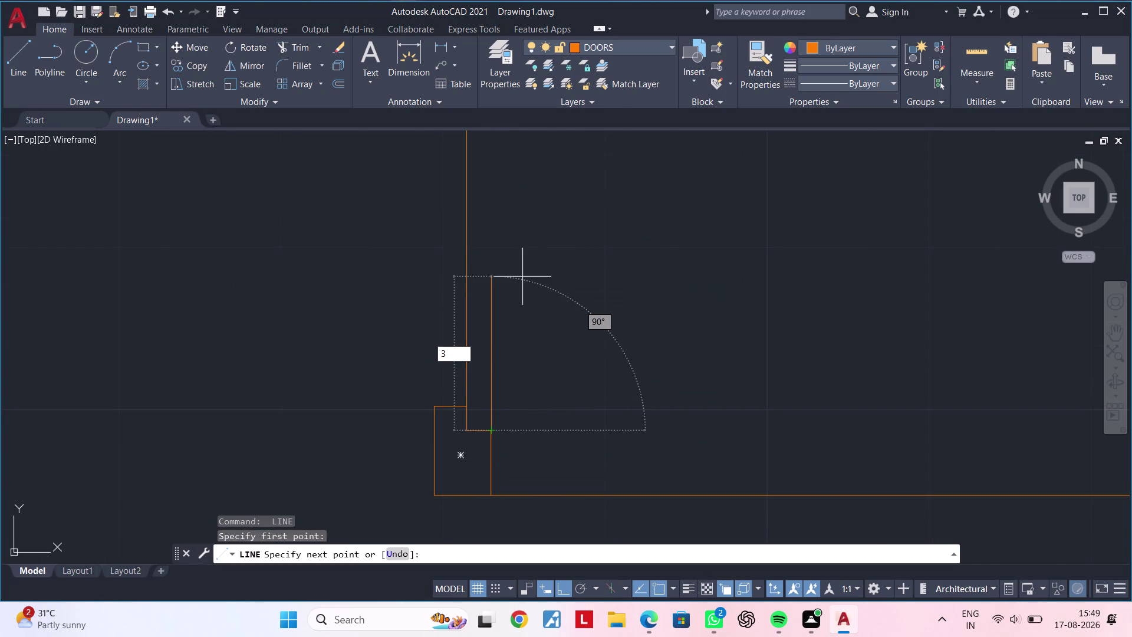
text(")
key(Return)
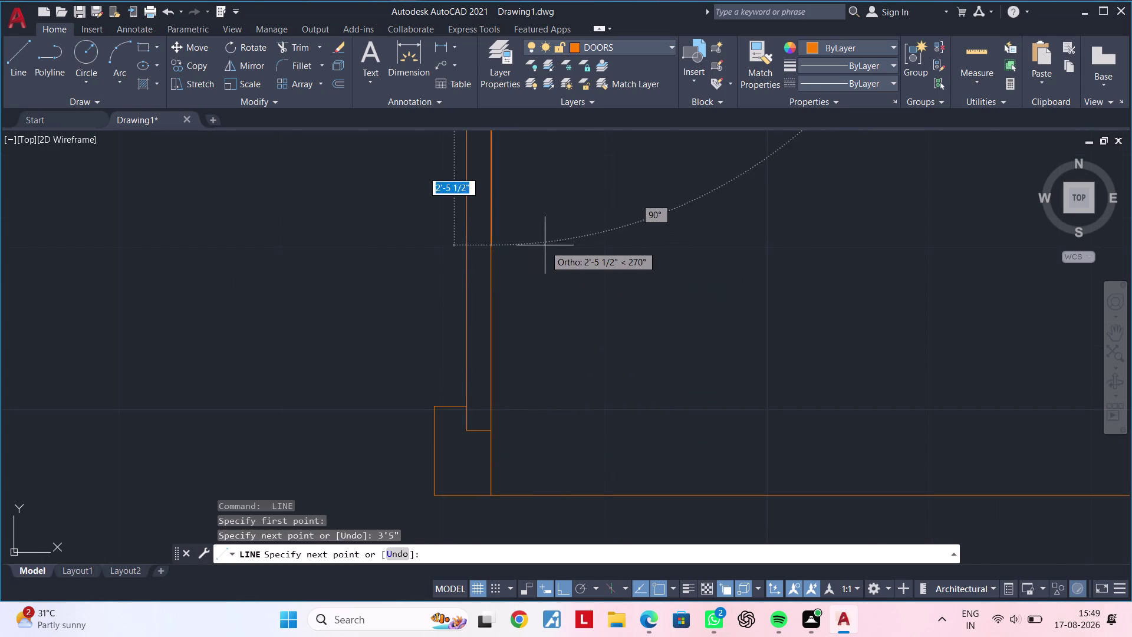
scroll(down, 3)
middle_drag(545, 245, 485, 422)
scroll(up, 3)
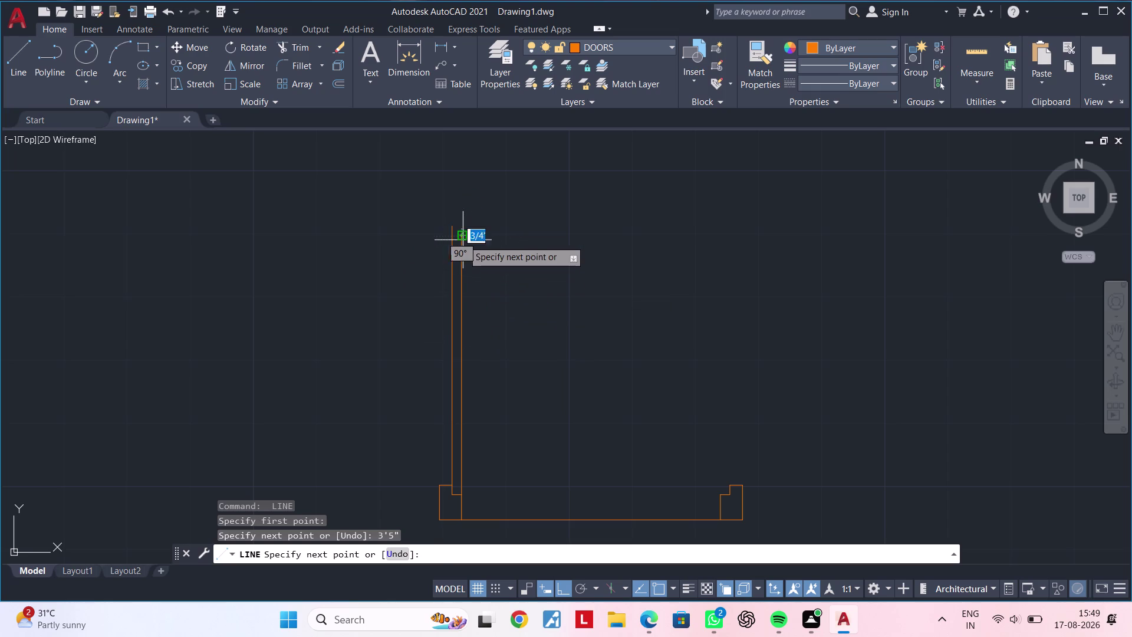
click(463, 240)
key(Escape)
key(Escape)
scroll(down, 3)
middle_drag(549, 290, 565, 223)
key(Escape)
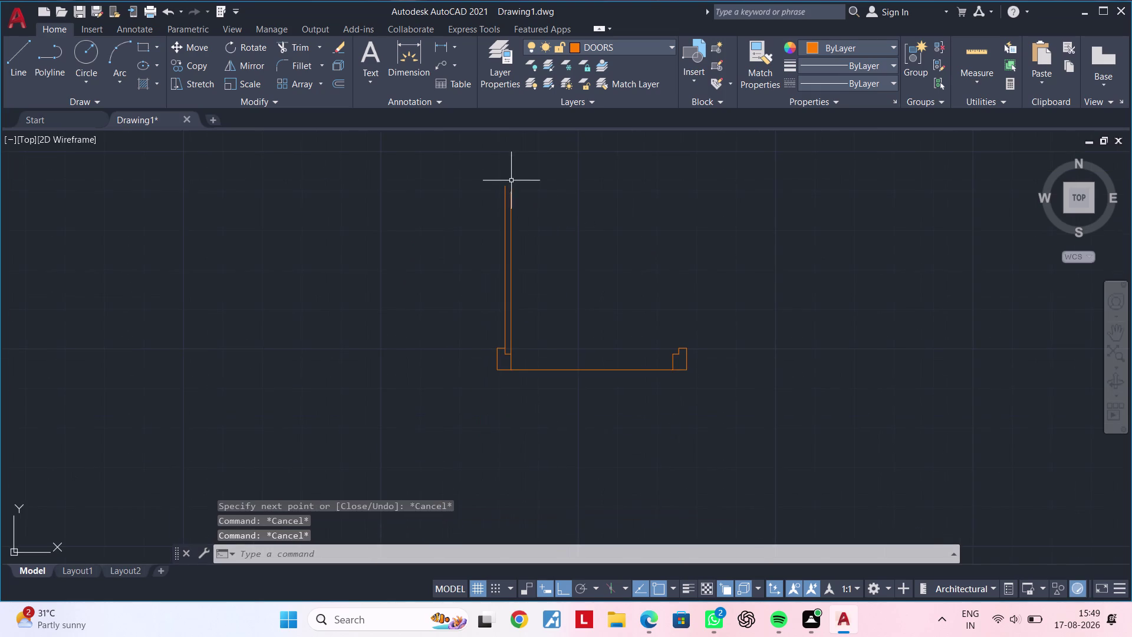
Erase the stray duplicate line at the top of the leaf.
scroll(up, 3)
click(509, 212)
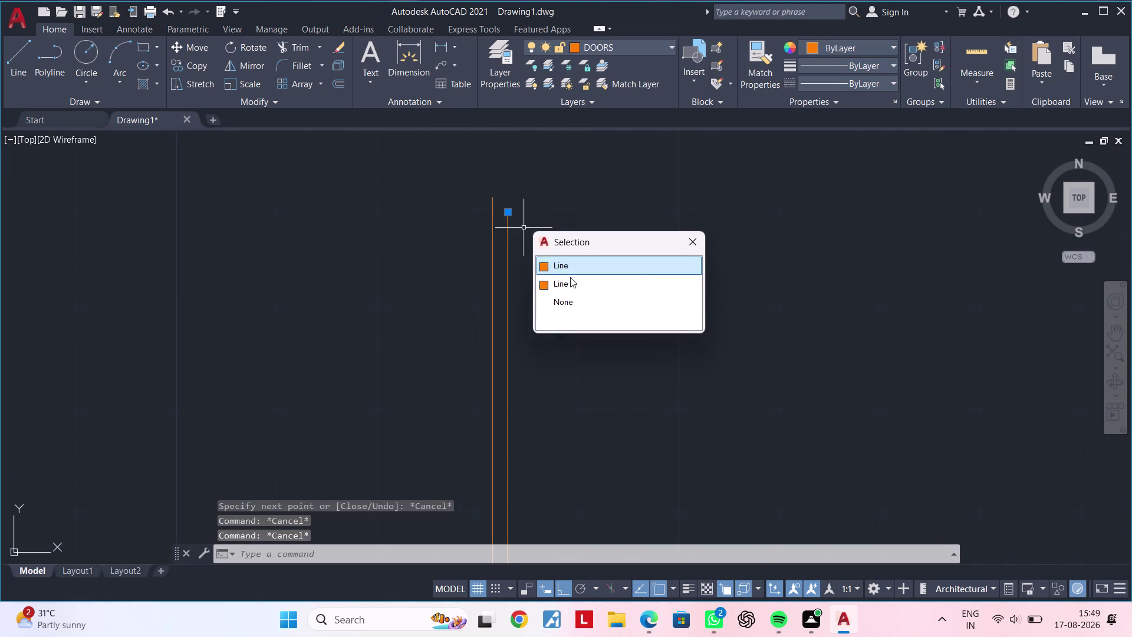
click(588, 269)
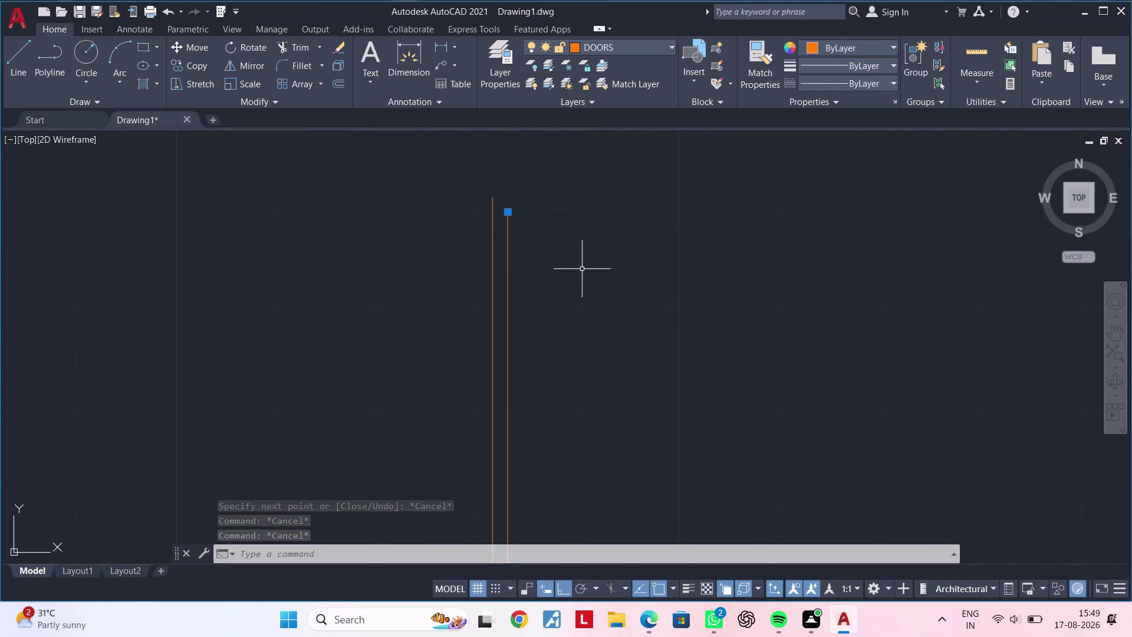
key(Delete)
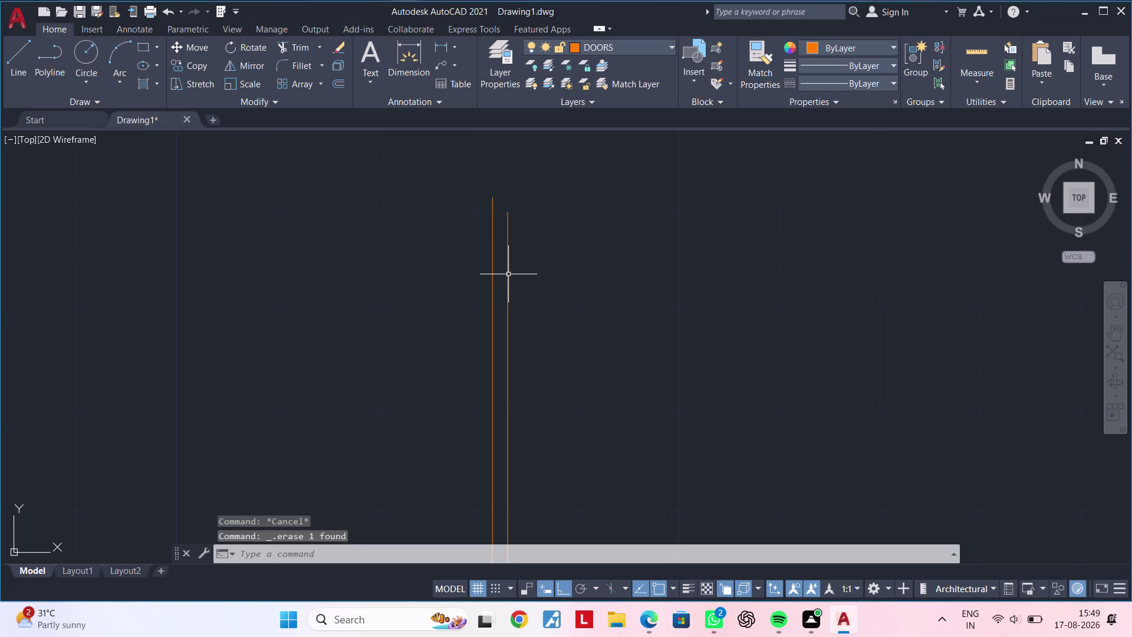
Check the outer leaf line, then clear the selection and recentre the opening.
click(509, 274)
key(Escape)
click(492, 274)
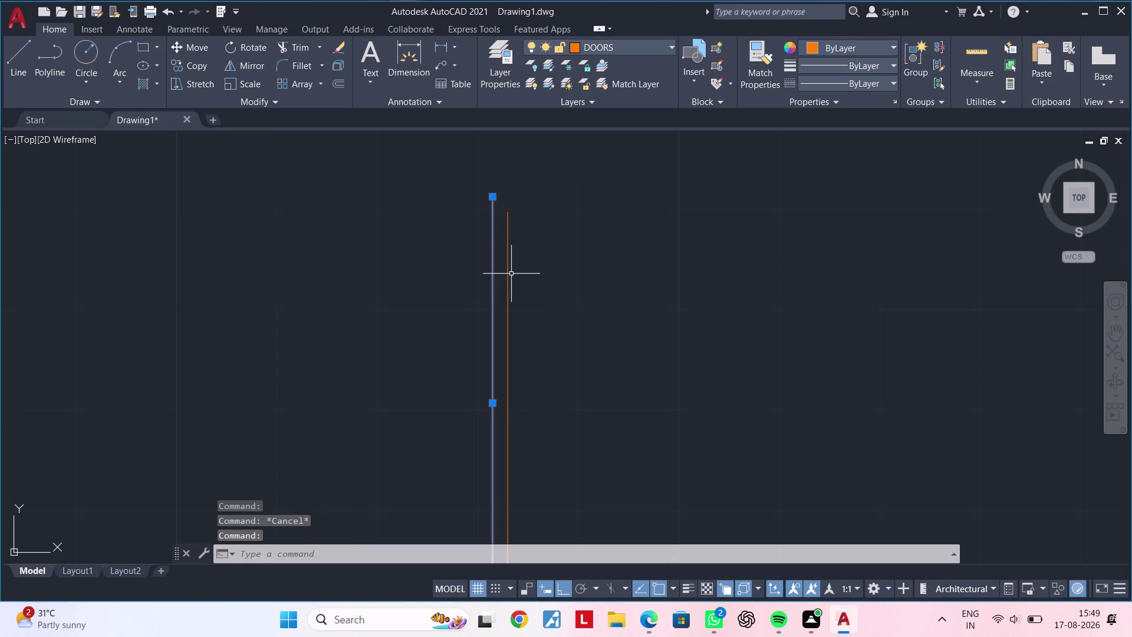
scroll(down, 3)
key(Escape)
key(Escape)
middle_drag(563, 276, 548, 229)
key(Escape)
key(Escape)
key(Escape)
text(C)
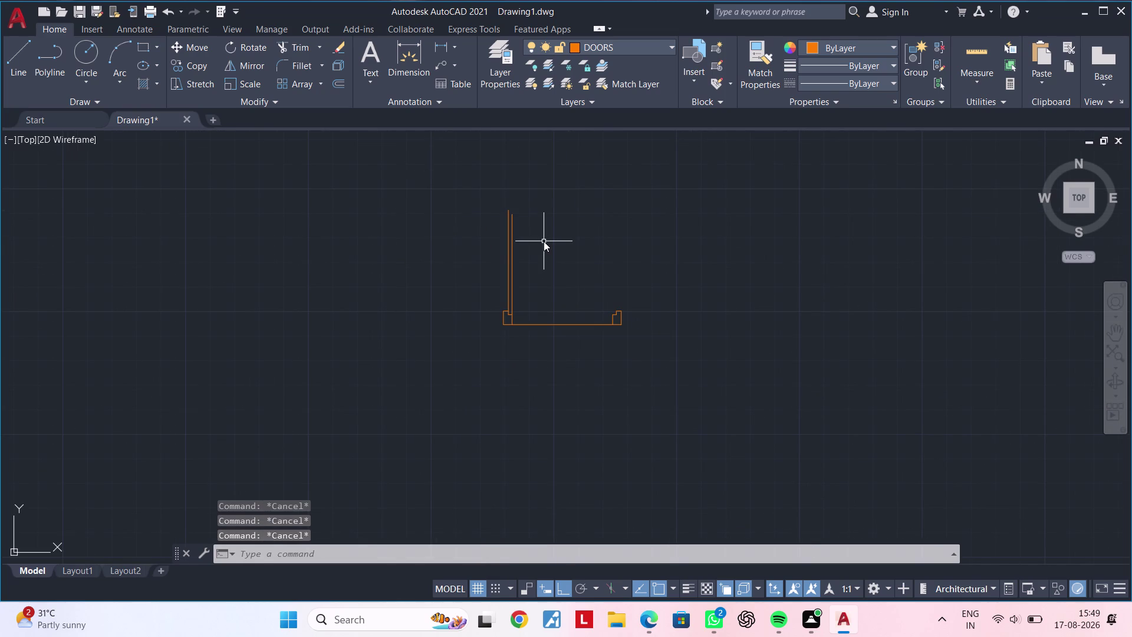
key(space)
scroll(up, 3)
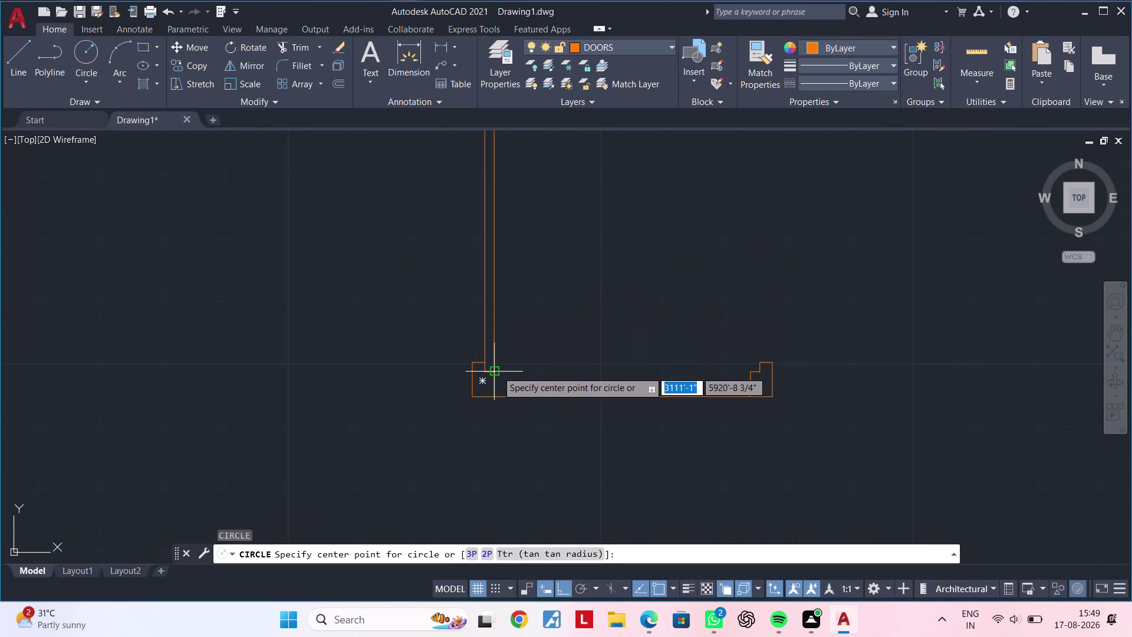
Draw a circle centred on the left-jamb hinge corner, radius snapped to the right jamb.
click(494, 399)
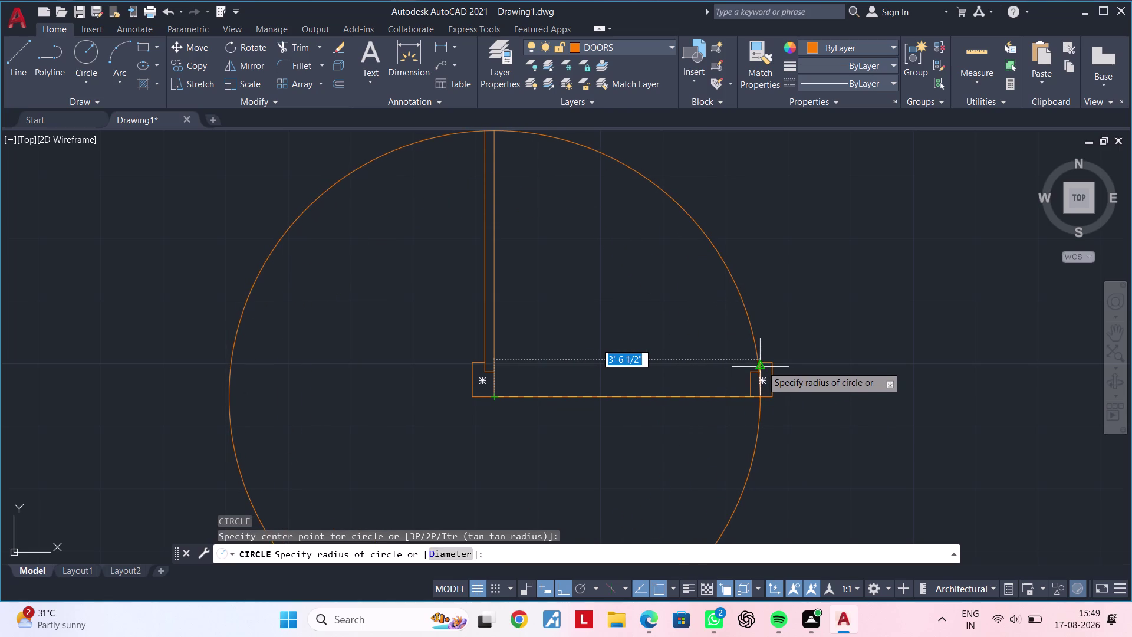
middle_drag(762, 363, 766, 427)
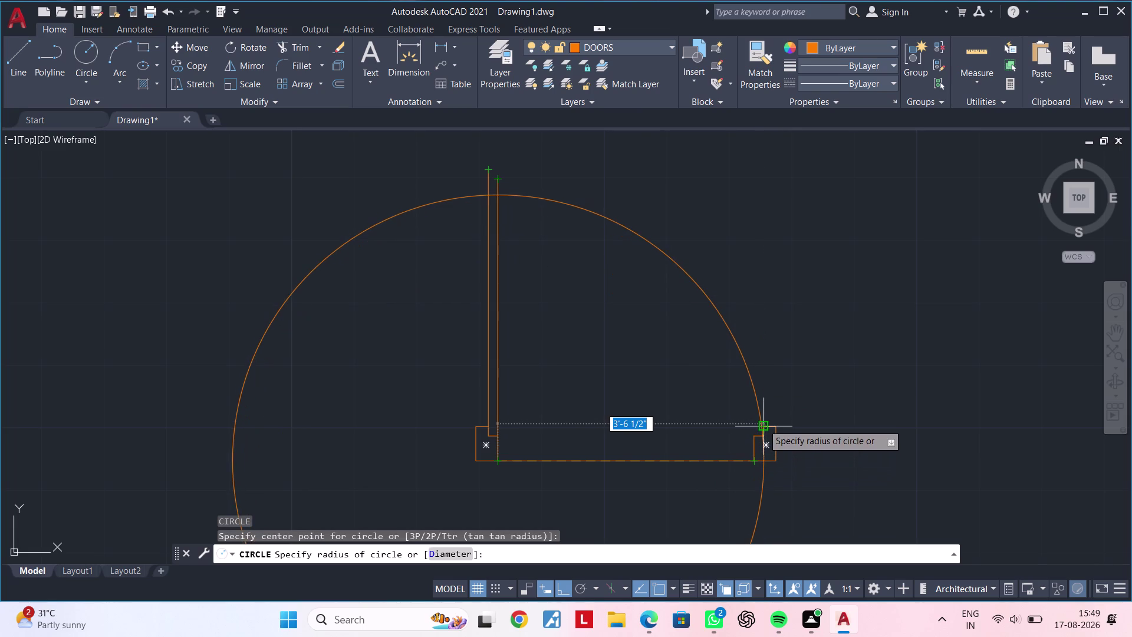
scroll(up, 3)
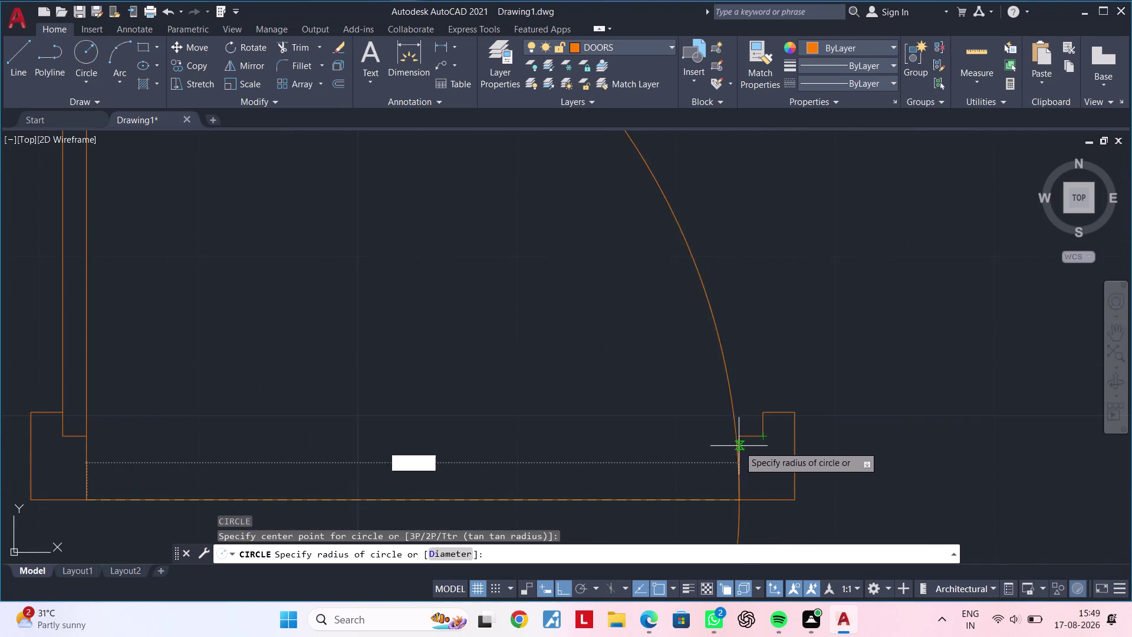
click(764, 437)
scroll(down, 3)
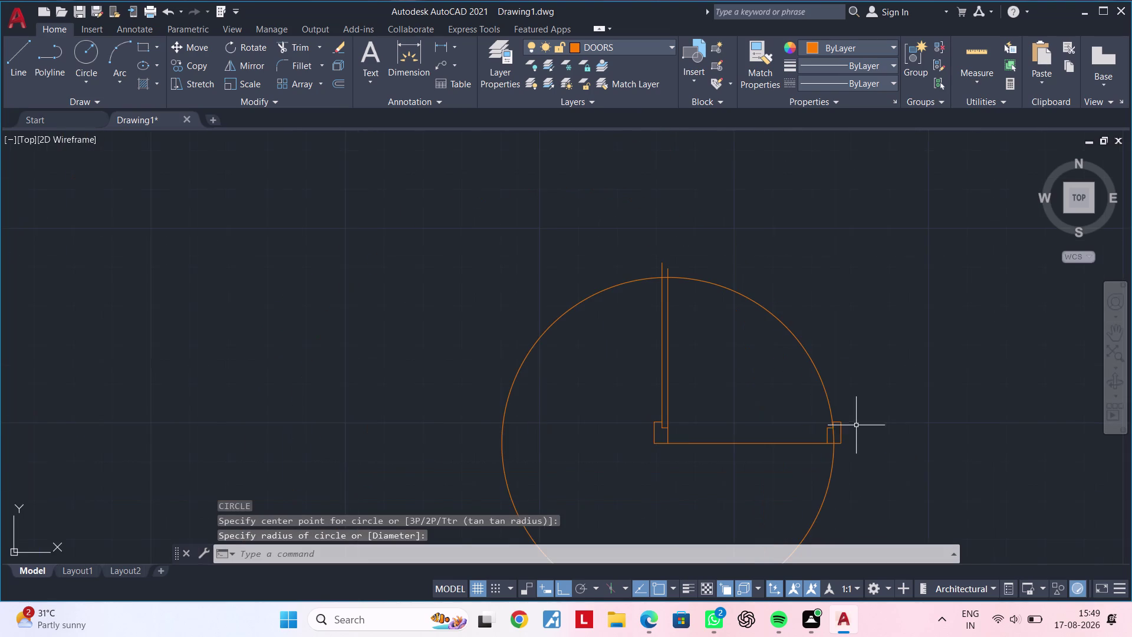
middle_drag(734, 424, 737, 401)
key(Escape)
key(Escape)
text(TR)
key(space)
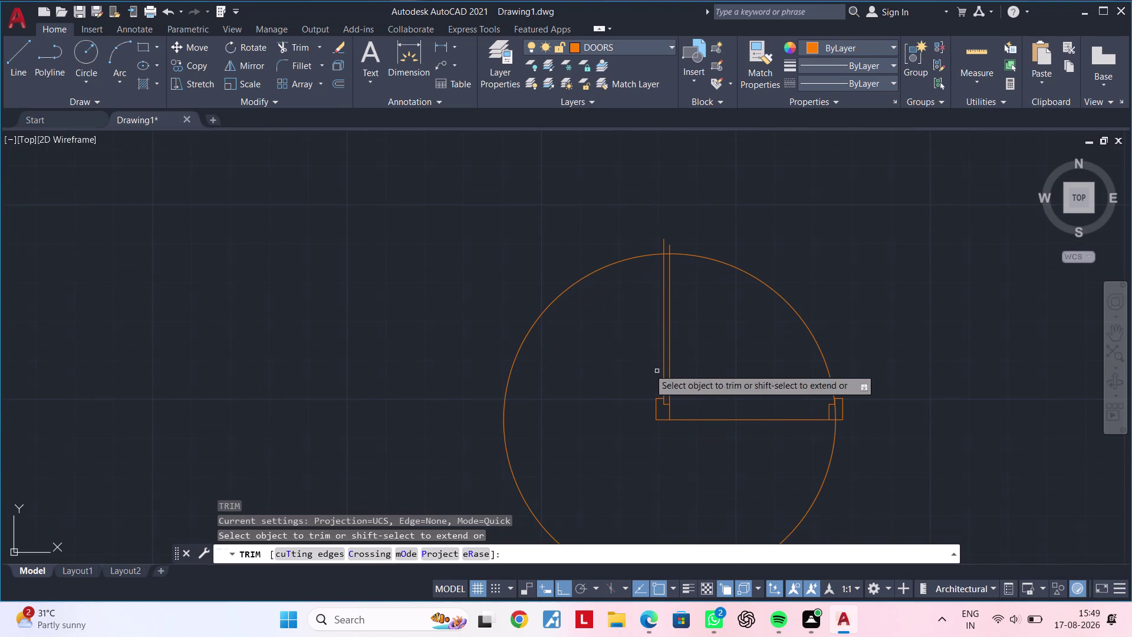
Trim away the circle's outer parts and leftover pieces, leaving a quarter swing arc.
click(552, 304)
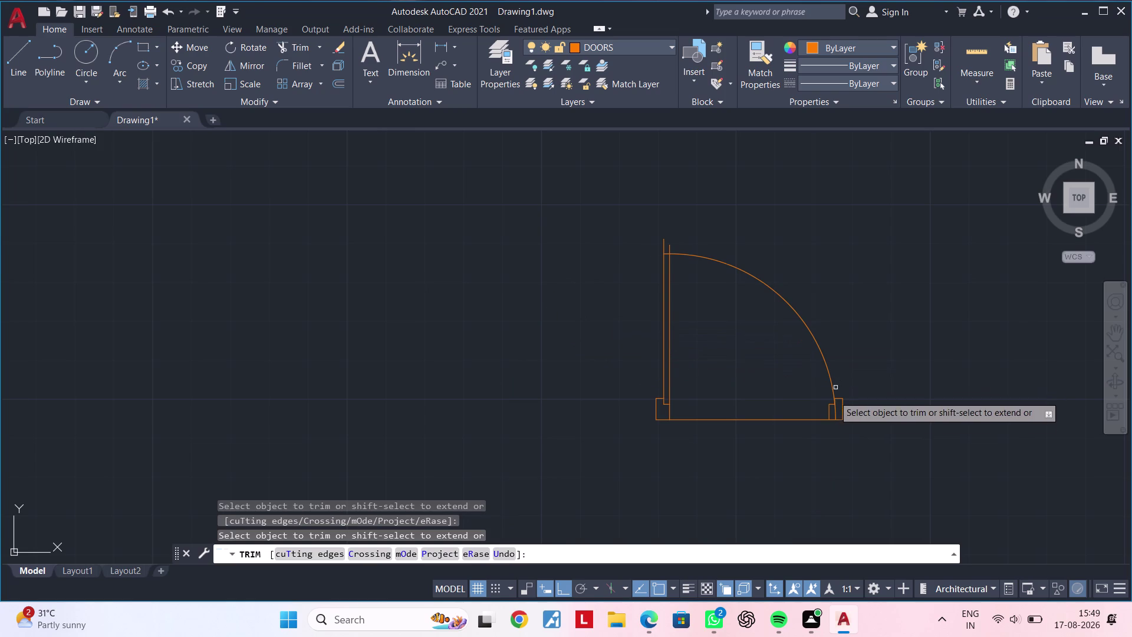
scroll(up, 3)
click(834, 411)
scroll(down, 3)
middle_drag(669, 337, 695, 416)
scroll(up, 3)
drag(605, 331, 652, 330)
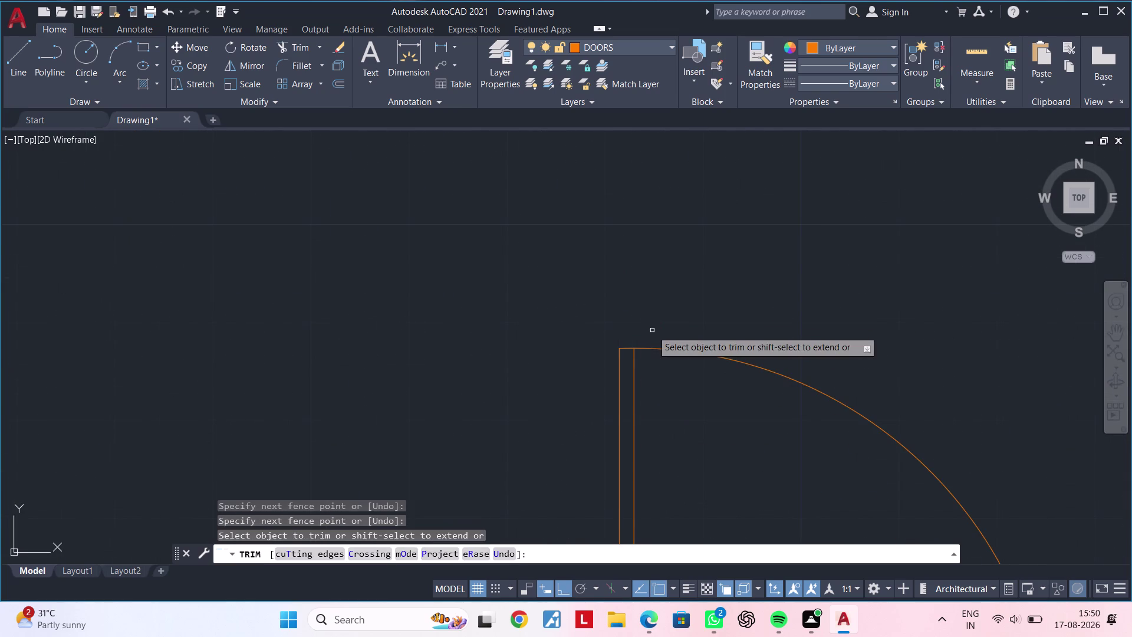
scroll(down, 3)
middle_drag(685, 319, 698, 241)
scroll(up, 3)
key(Escape)
key(Escape)
key(Escape)
Window-select the whole finished door symbol.
middle_drag(682, 337, 670, 273)
key(Escape)
key(Escape)
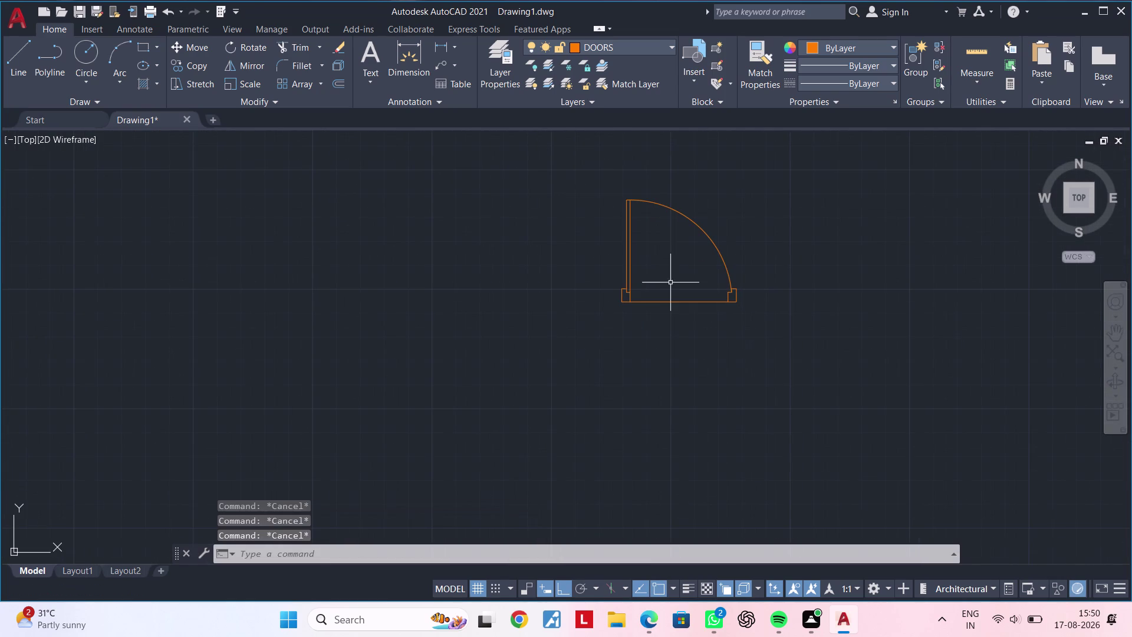
click(664, 300)
scroll(up, 3)
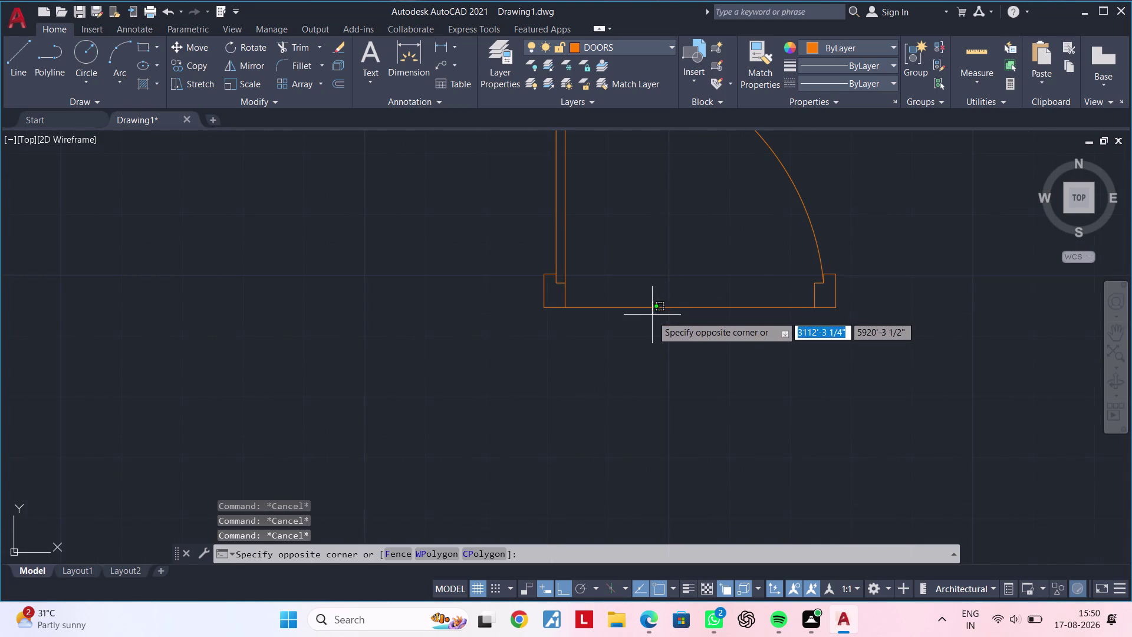
click(648, 321)
key(Escape)
key(Escape)
scroll(down, 3)
scroll(down, 3)
middle_drag(665, 298, 650, 331)
key(Escape)
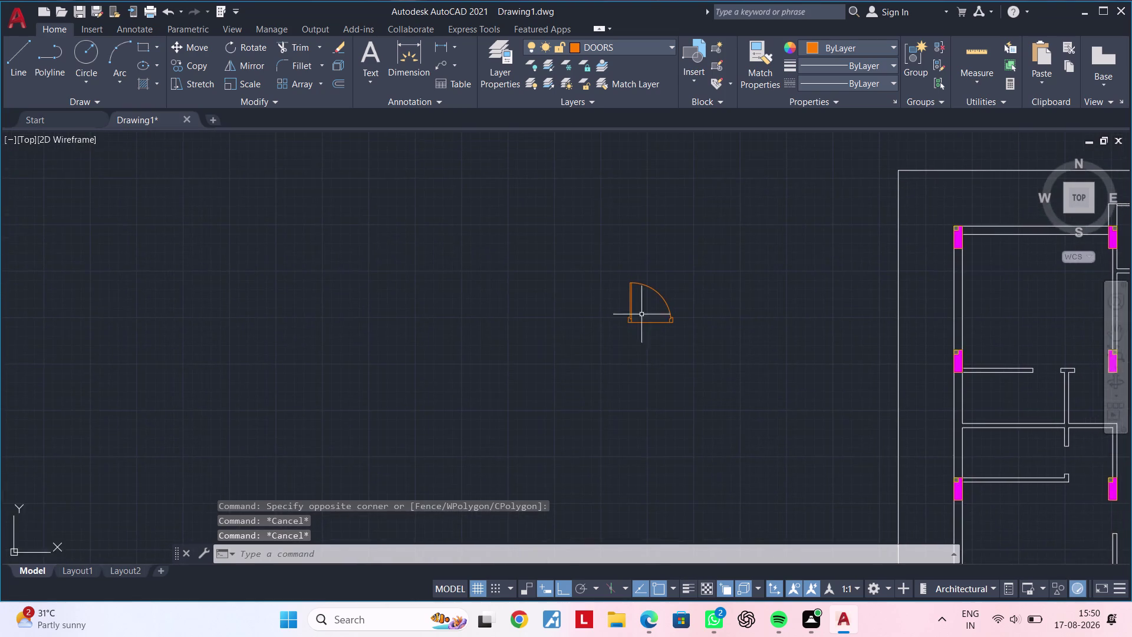
scroll(up, 3)
middle_drag(662, 312, 624, 318)
key(Escape)
click(545, 216)
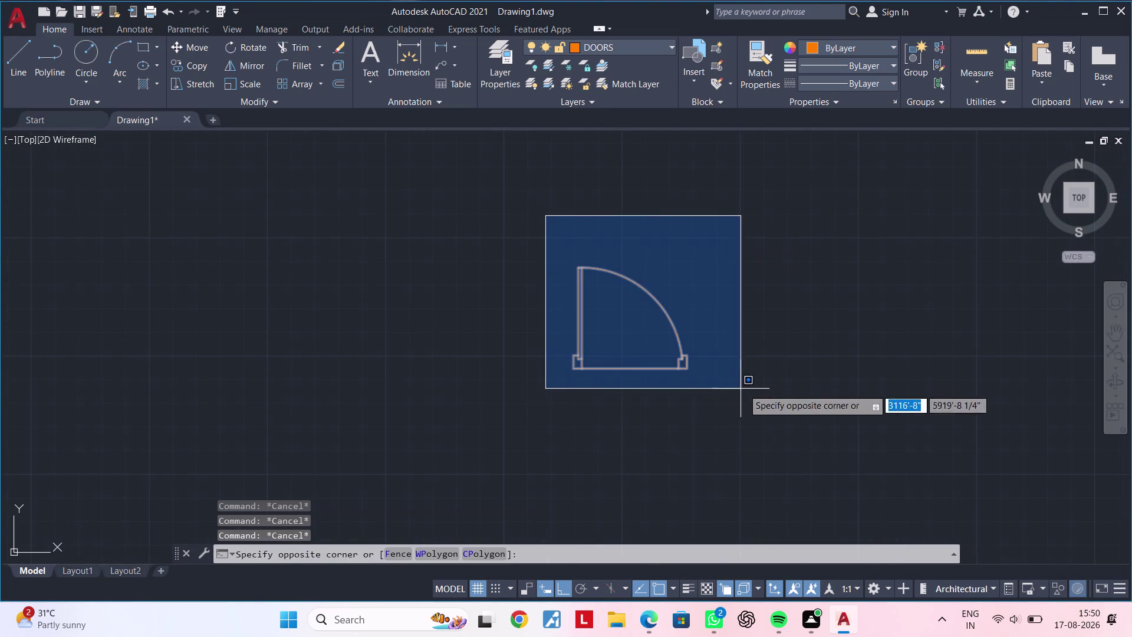
click(747, 389)
Cancel the stray circle command and select all six door parts.
text(C)
key(space)
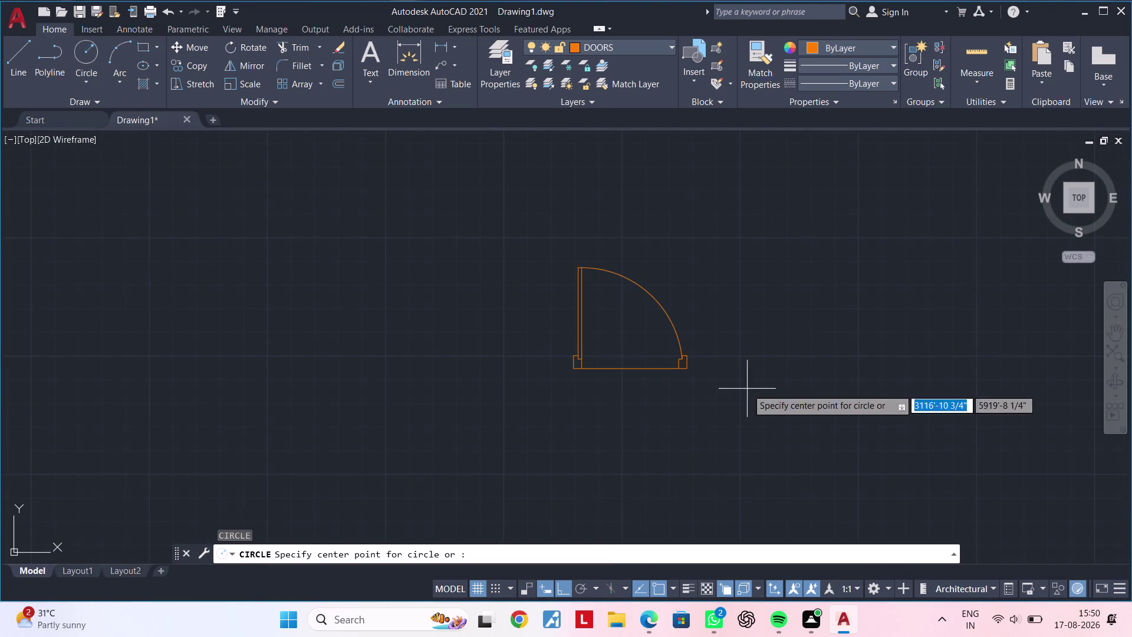
middle_drag(634, 379, 592, 379)
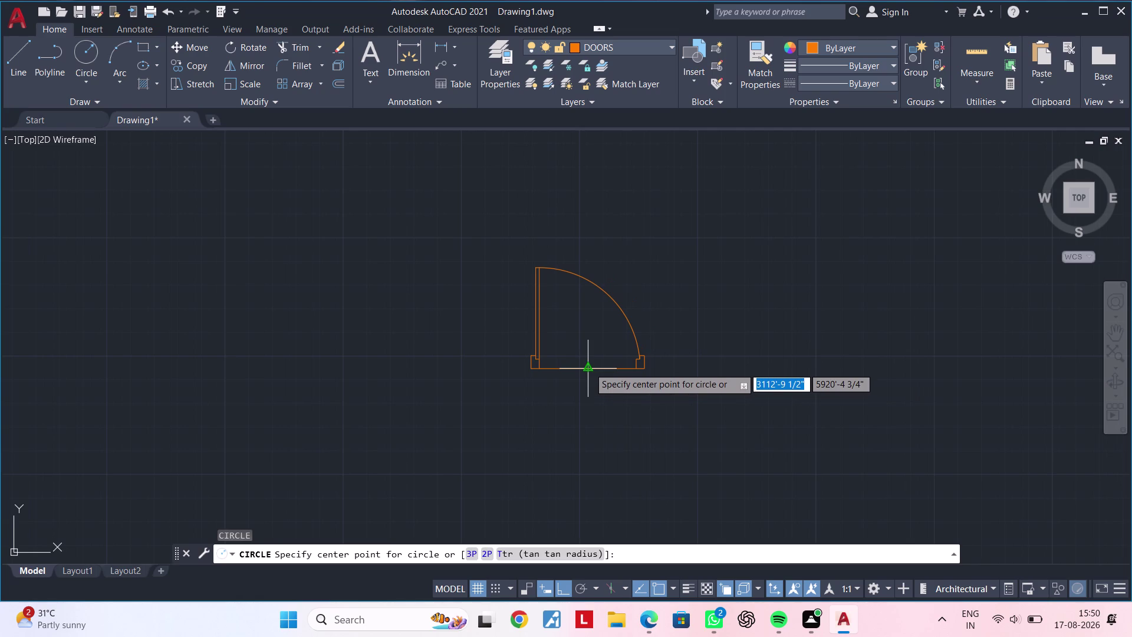
key(Escape)
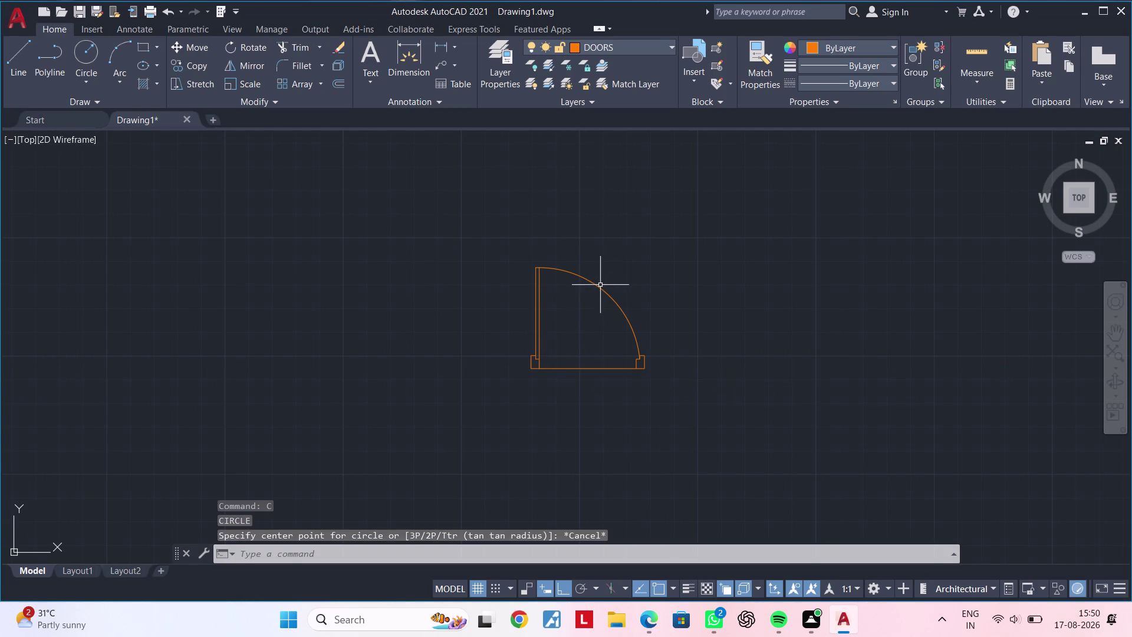
click(599, 286)
key(Escape)
click(458, 243)
click(713, 432)
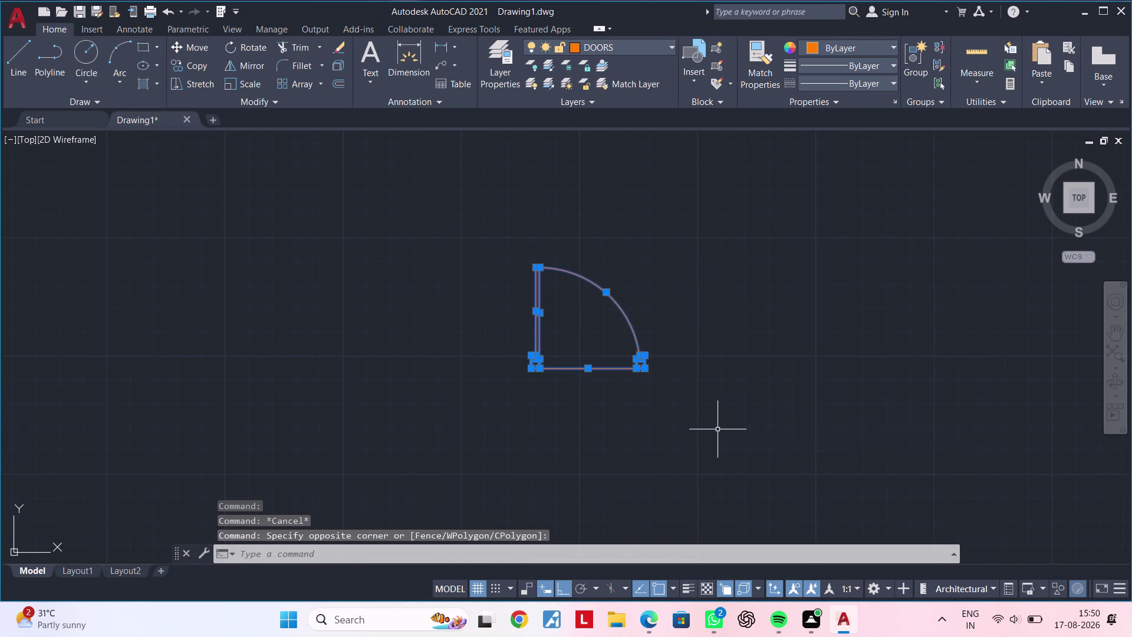
Cancel the Block Definition after it rejects the missing block name.
key(b)
key(space)
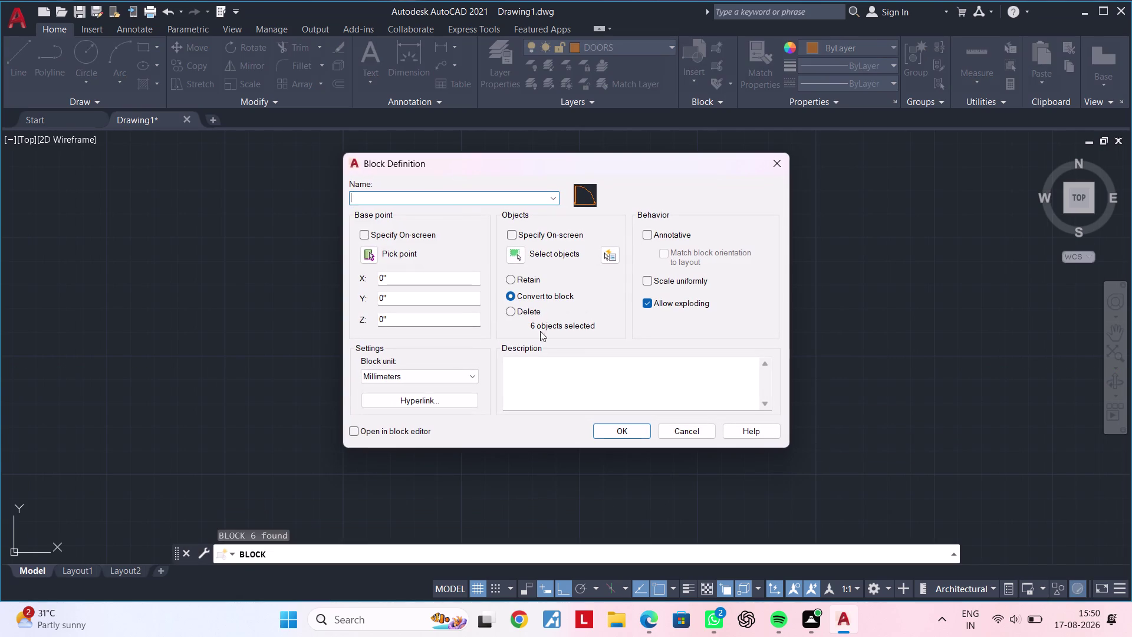
click(451, 196)
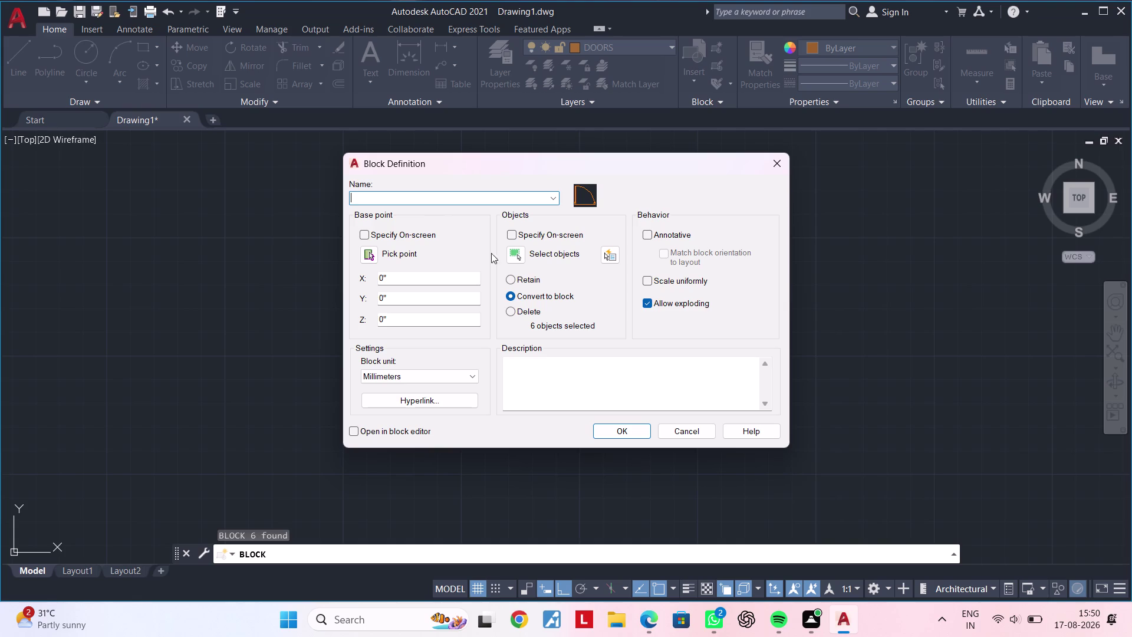
click(620, 429)
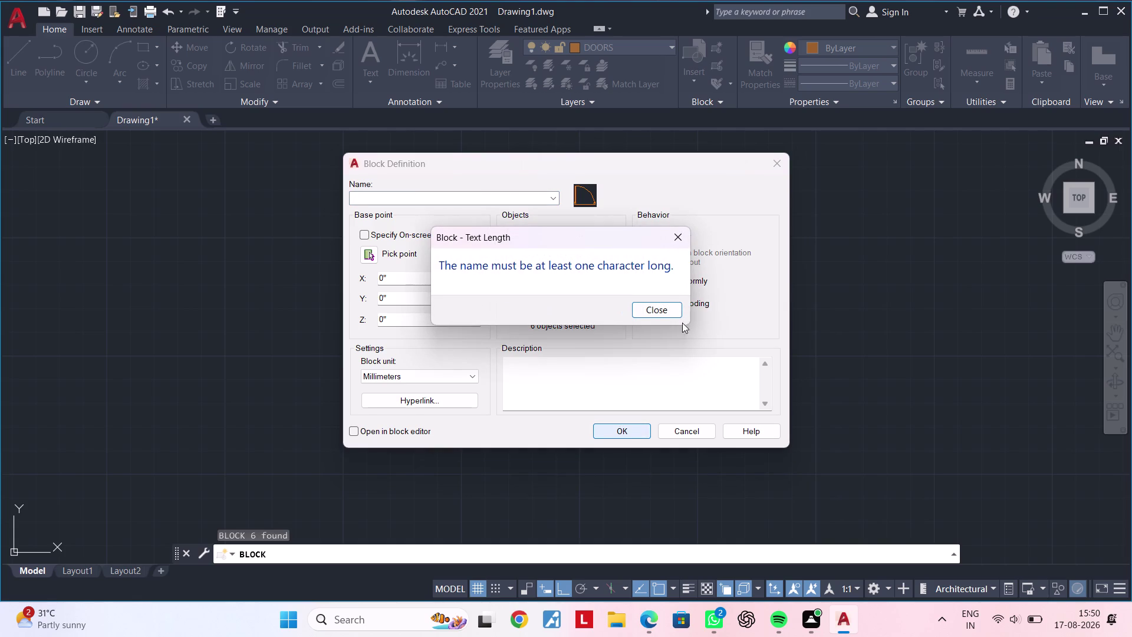
click(677, 234)
click(695, 432)
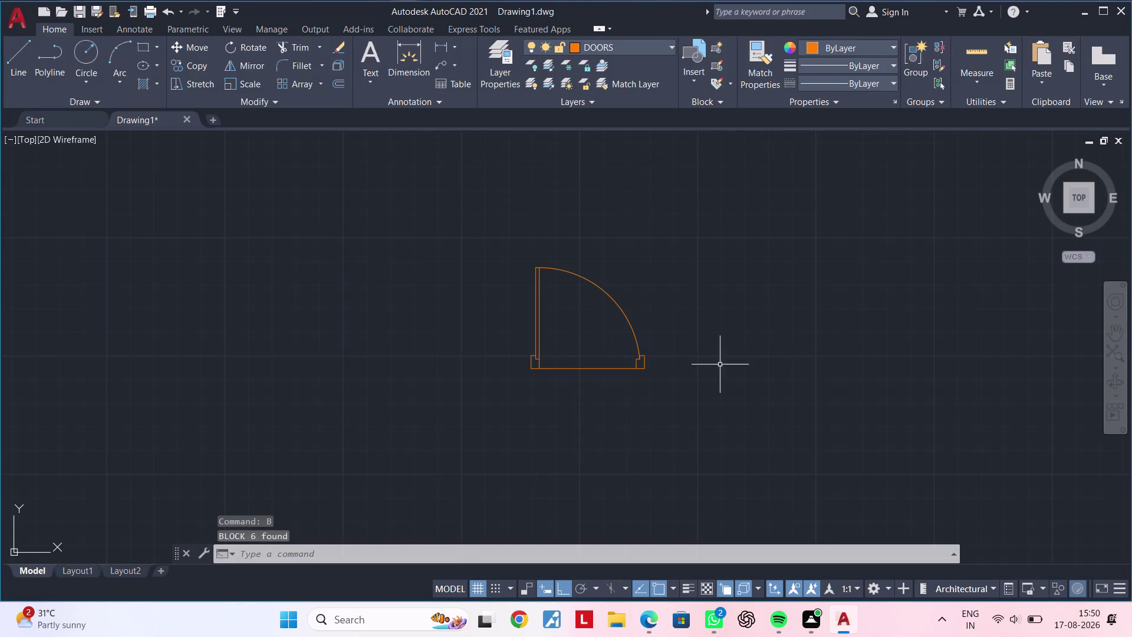
middle_drag(730, 329, 614, 351)
key(Escape)
key(Escape)
Open the Blocks palette via INSERT and scroll the Recent tab to the door blocks.
key(i)
key(n)
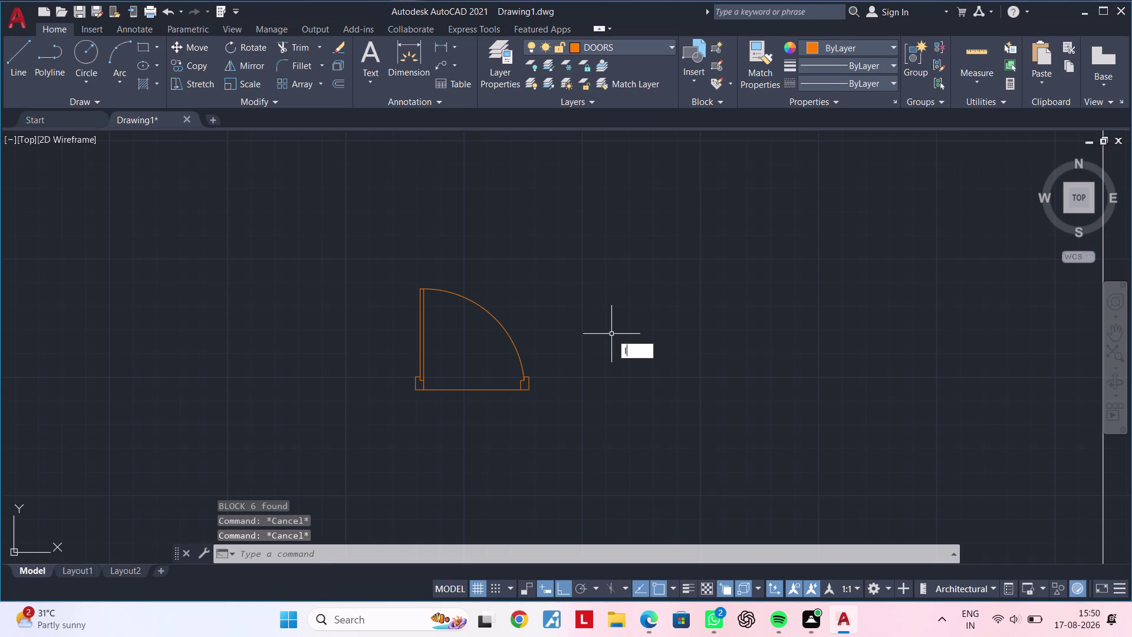
click(664, 380)
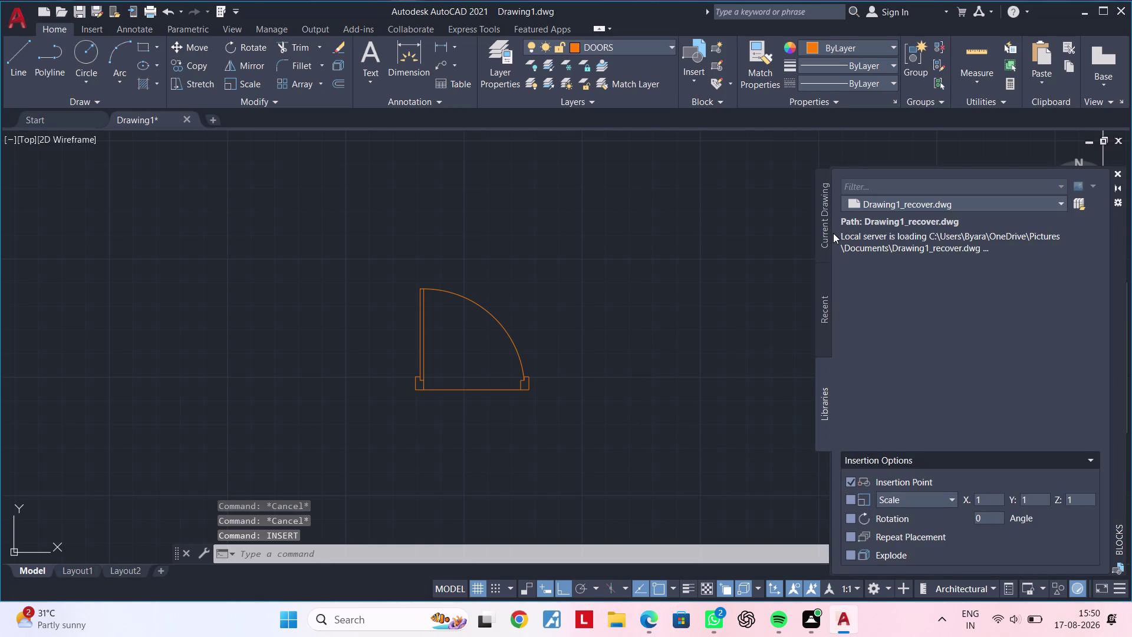
click(823, 316)
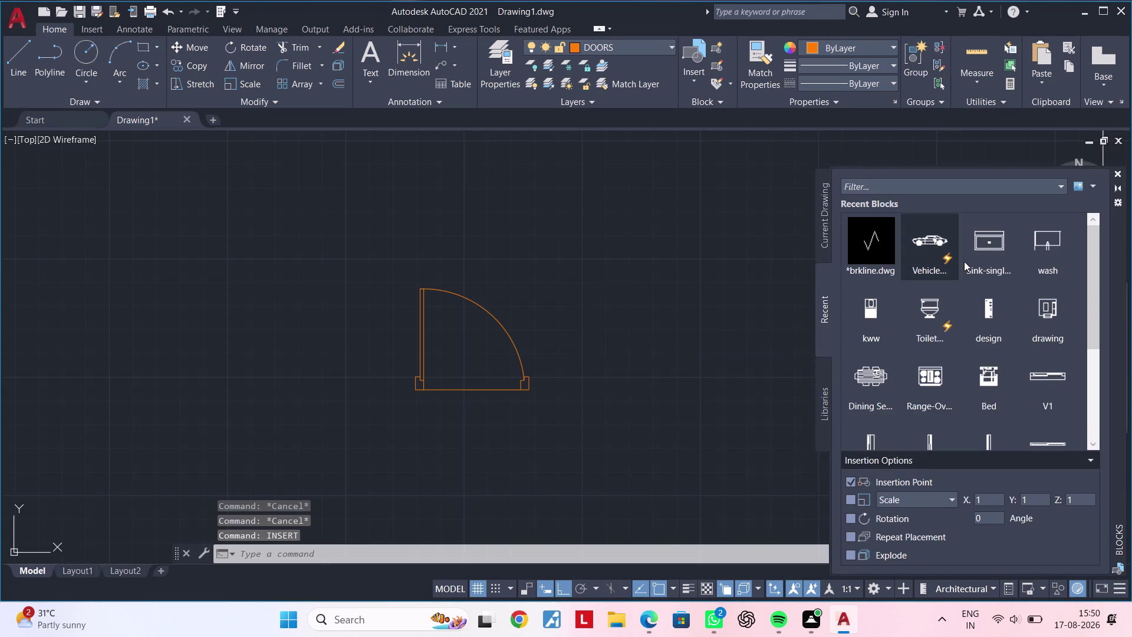
scroll(down, 3)
scroll(down, 3)
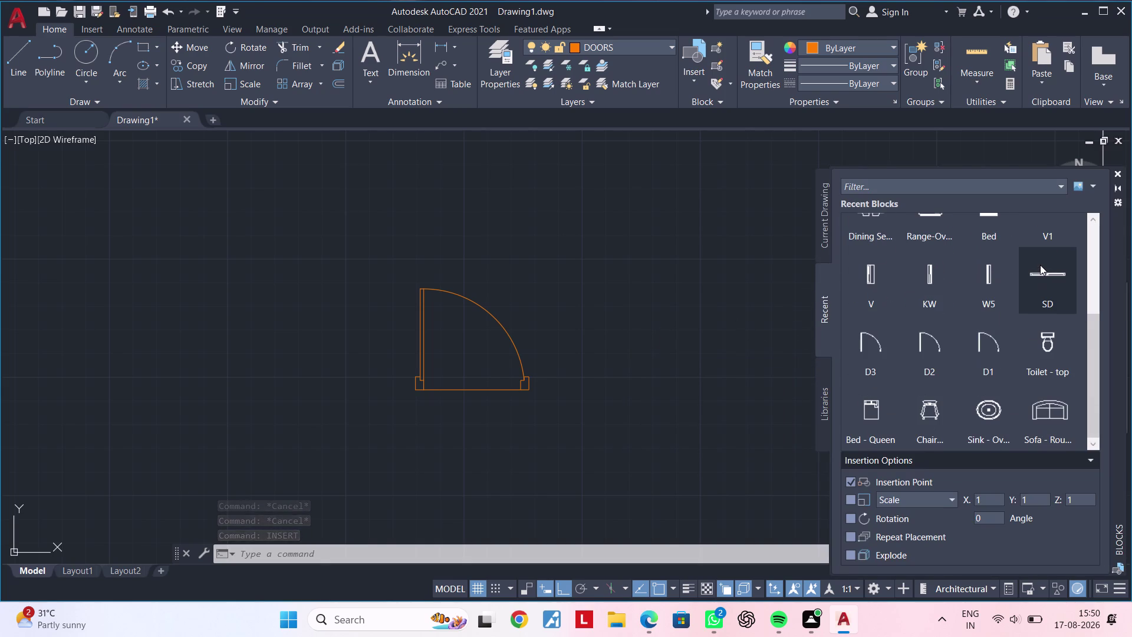
scroll(down, 3)
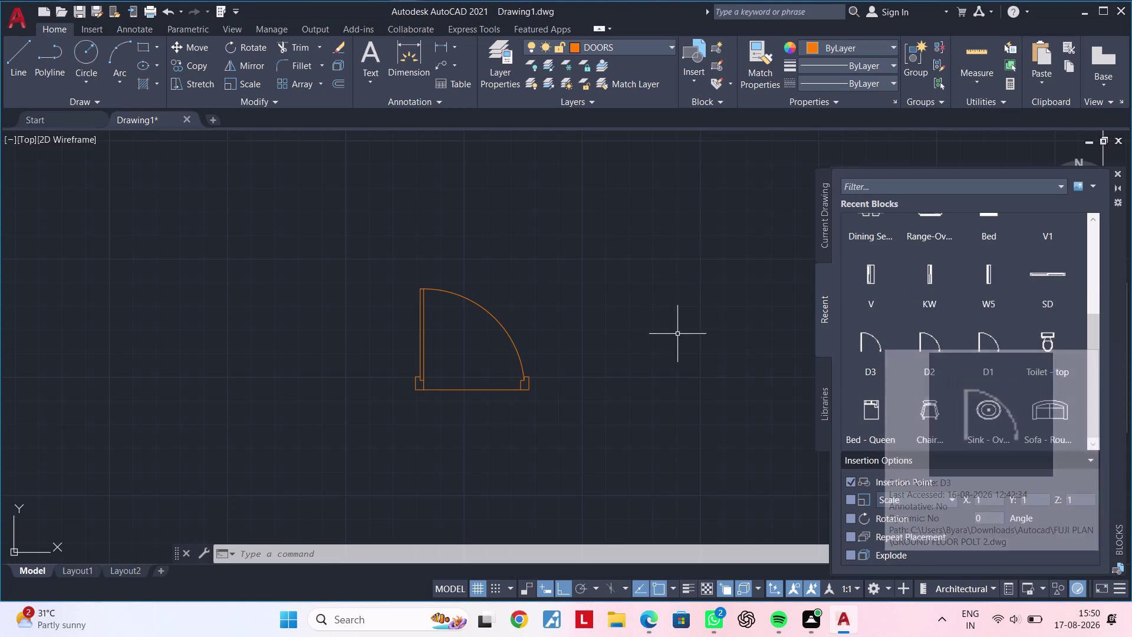
Pick the D1 door block and begin placing it on the plan.
click(994, 345)
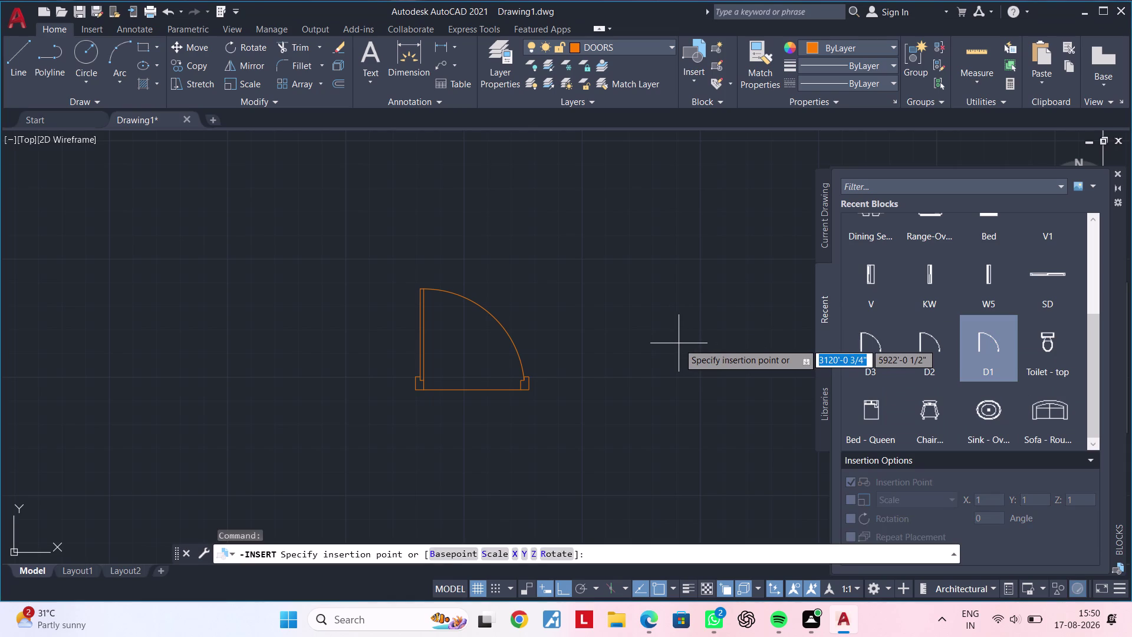
click(679, 344)
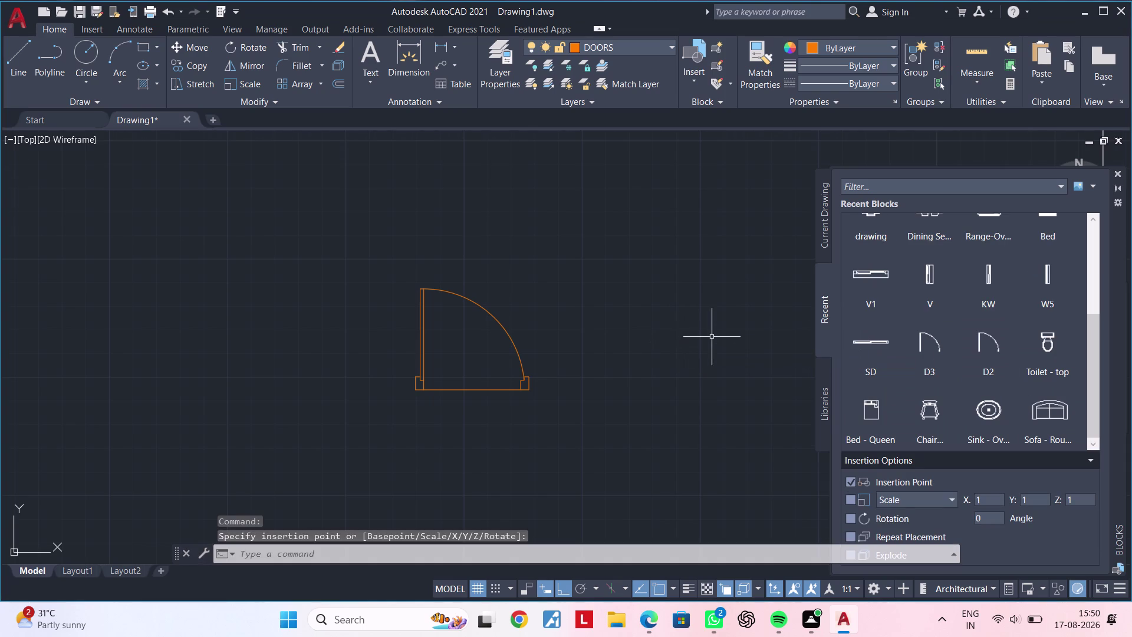
scroll(down, 3)
scroll(down, 3)
middle_drag(736, 313, 233, 274)
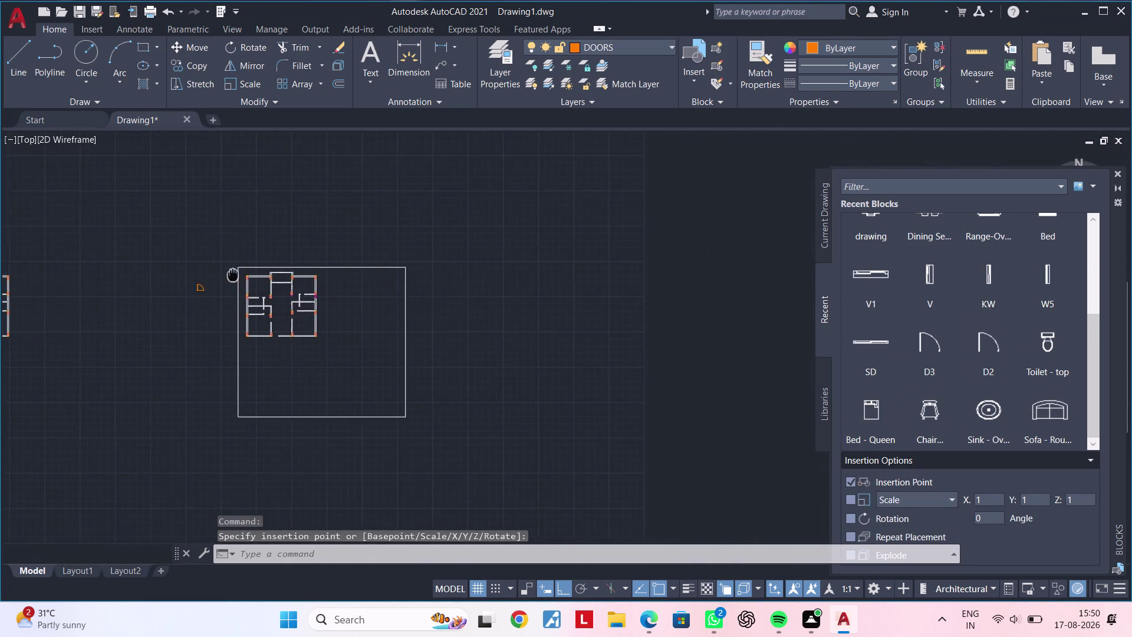
Pan the floor plan and try dragging the D2 door block from the palette into it.
middle_drag(233, 275, 298, 274)
scroll(up, 3)
drag(989, 350, 496, 346)
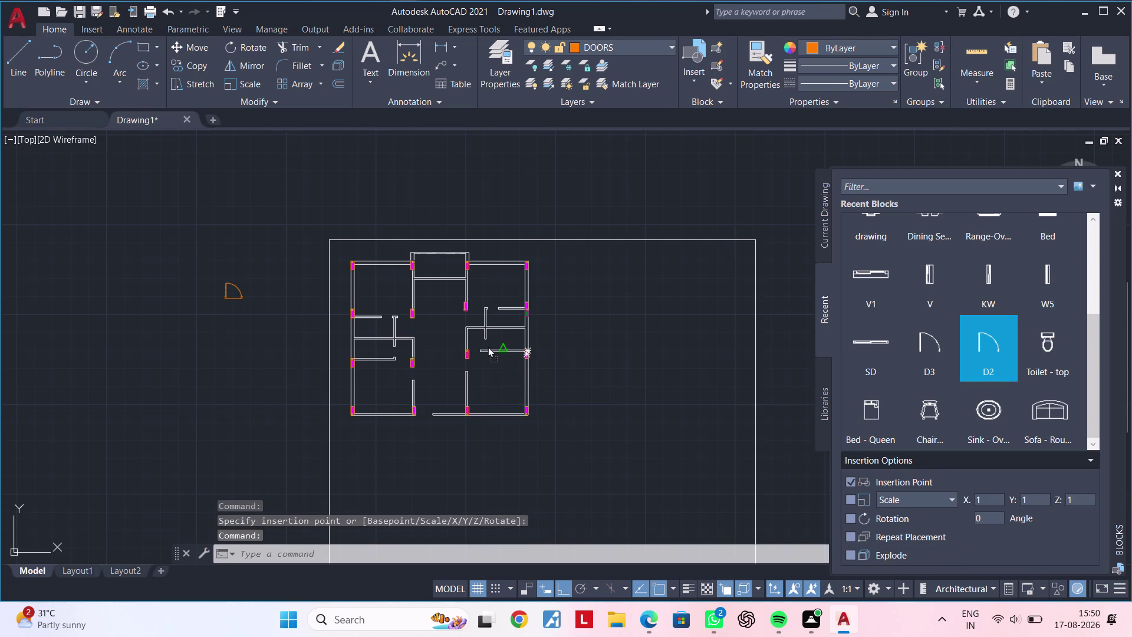
drag(496, 347, 296, 265)
drag(293, 261, 280, 238)
scroll(up, 3)
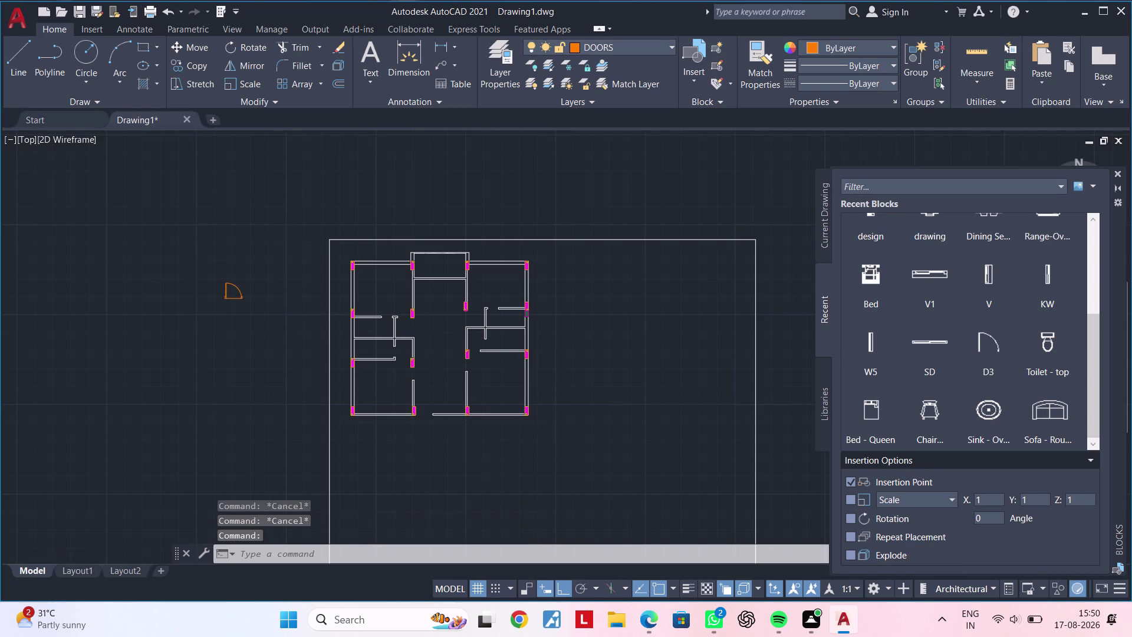
scroll(down, 3)
scroll(down, 3)
scroll(up, 3)
scroll(up, 3)
middle_drag(291, 260, 319, 270)
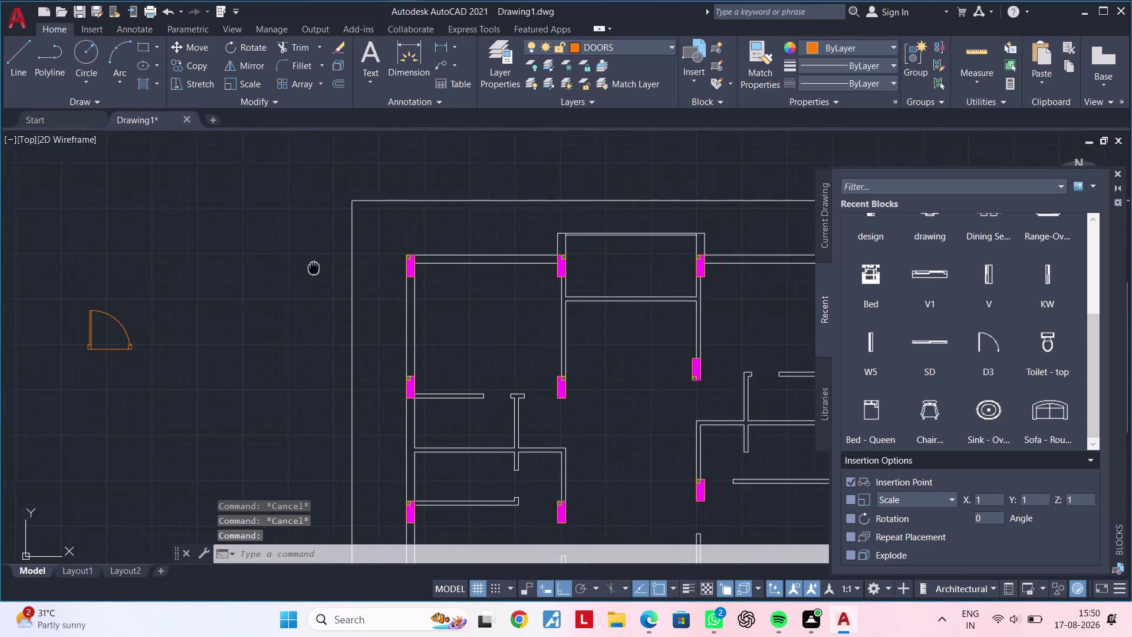
middle_drag(318, 270, 492, 316)
scroll(up, 3)
scroll(up, 3)
scroll(down, 3)
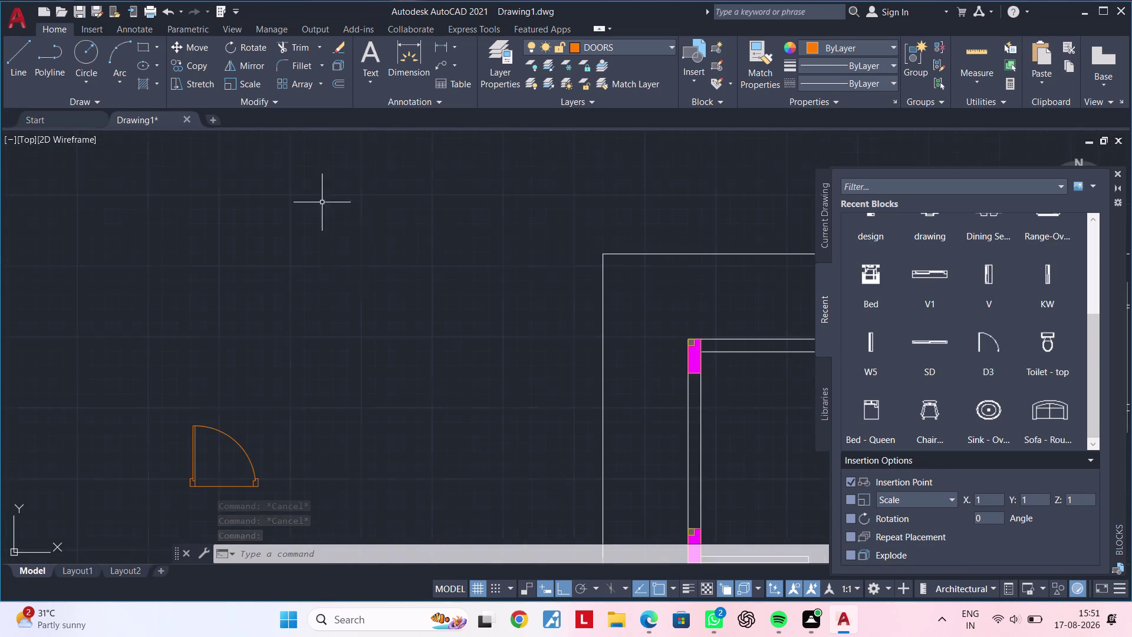
scroll(down, 3)
middle_drag(528, 296, 608, 239)
scroll(up, 3)
scroll(up, 3)
scroll(down, 3)
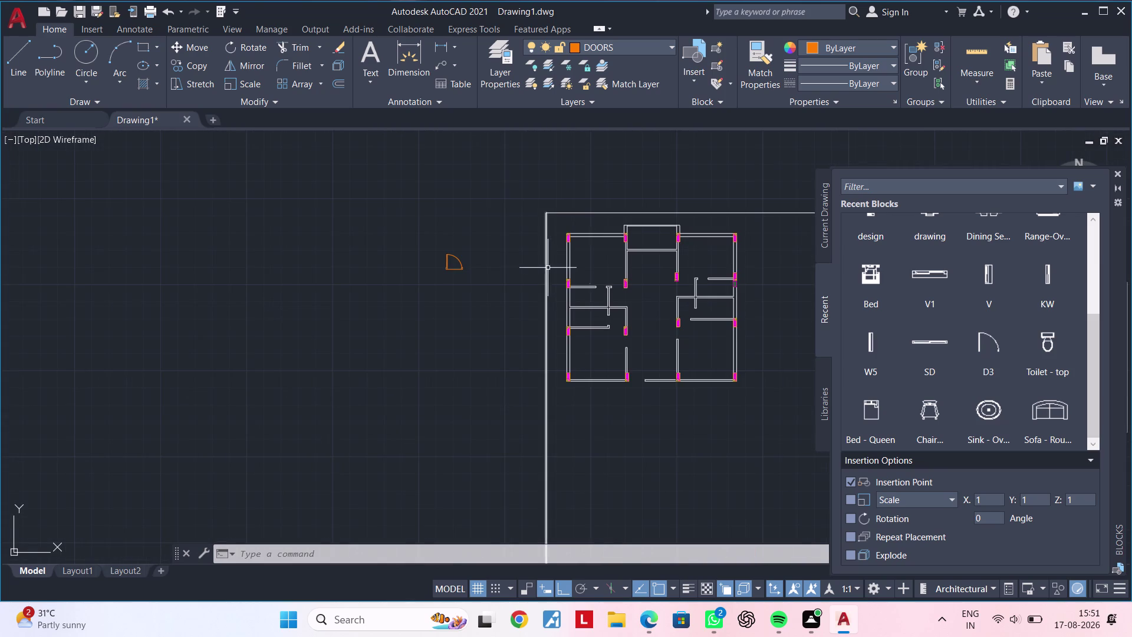
Try dragging the D3 door block from the palette into the plan.
click(990, 345)
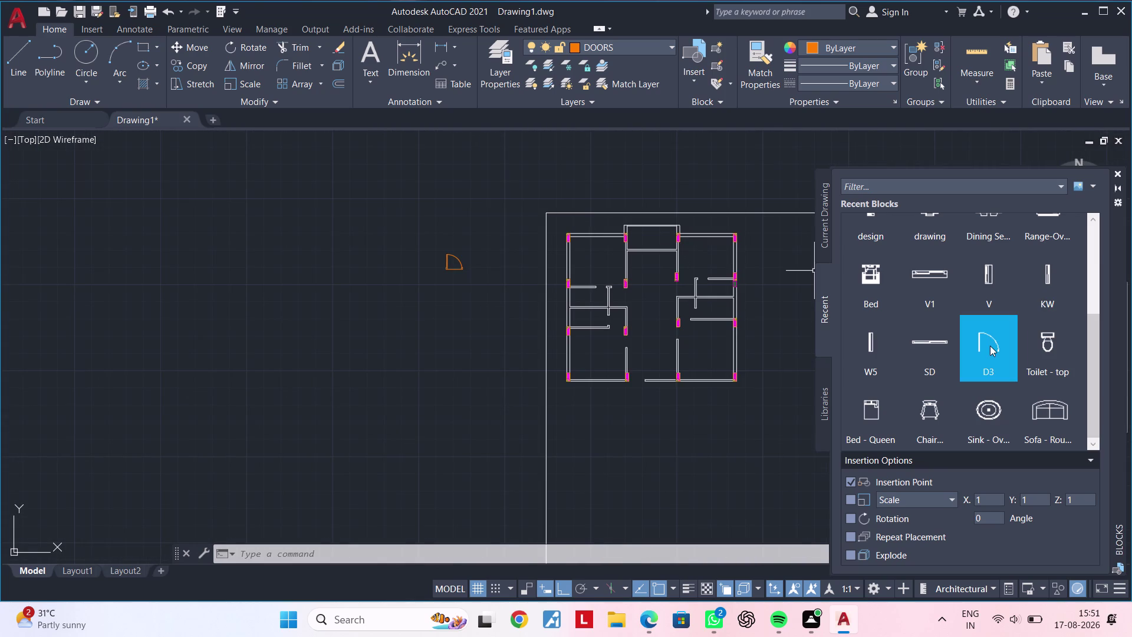
drag(989, 345, 505, 301)
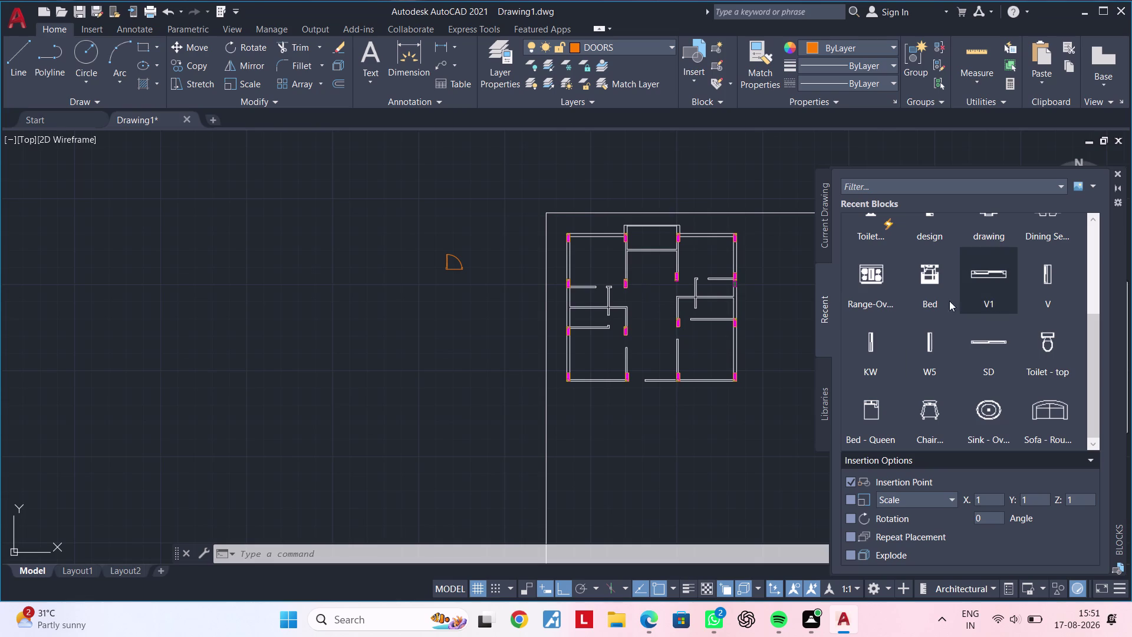
drag(935, 287, 488, 274)
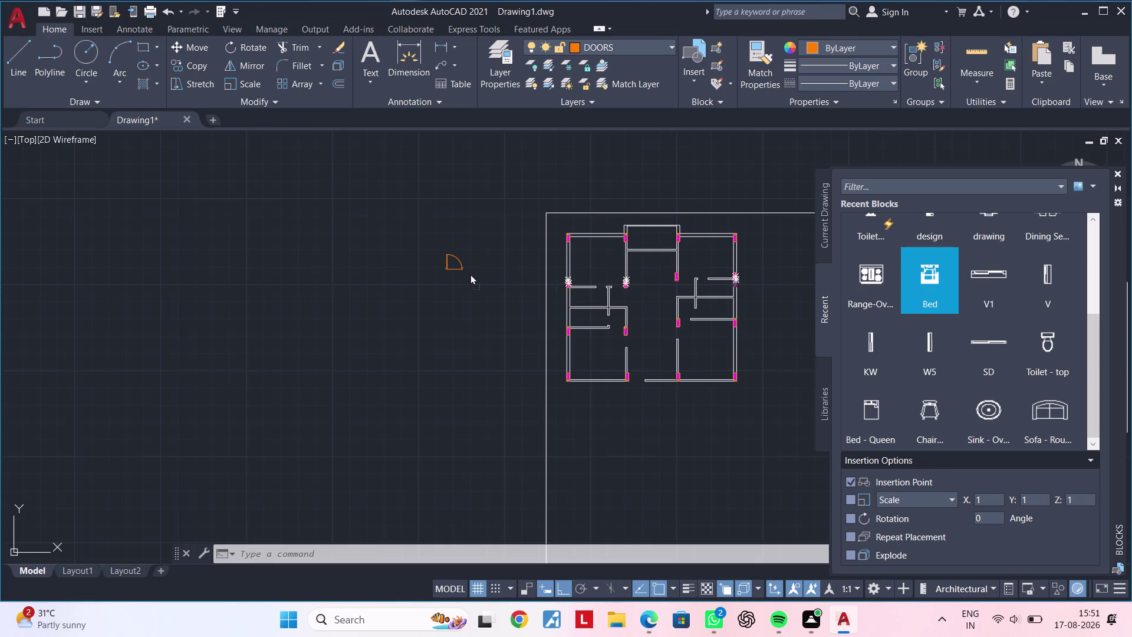
drag(489, 275, 460, 273)
scroll(up, 3)
scroll(up, 3)
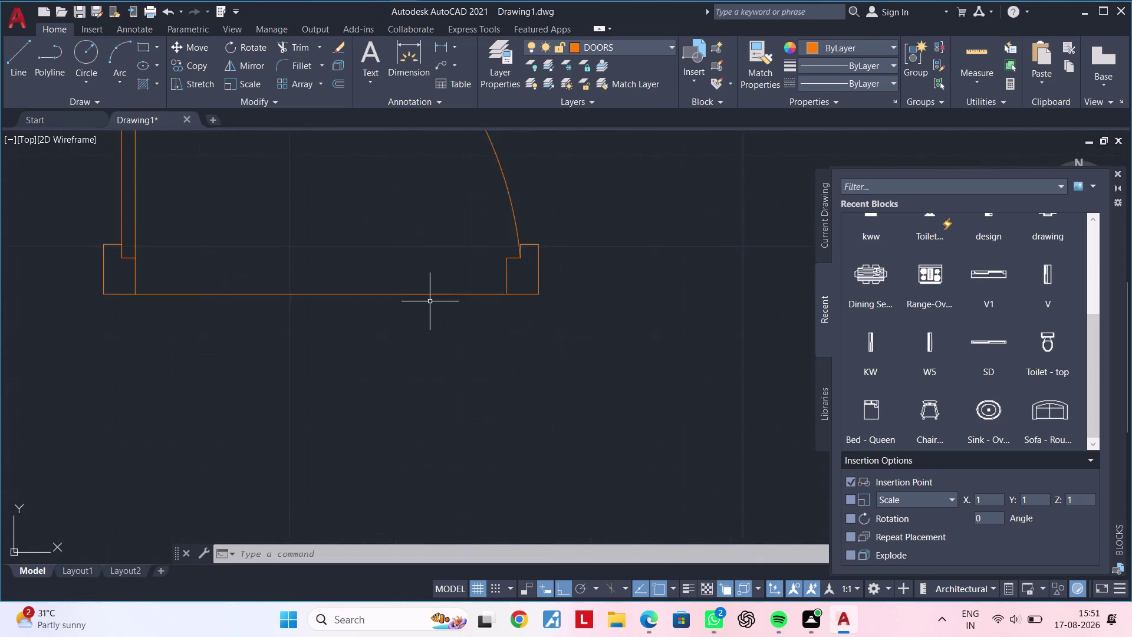
scroll(up, 3)
scroll(down, 3)
Remove the Dining Set block that was accidentally dragged into the drawing.
drag(881, 289, 431, 285)
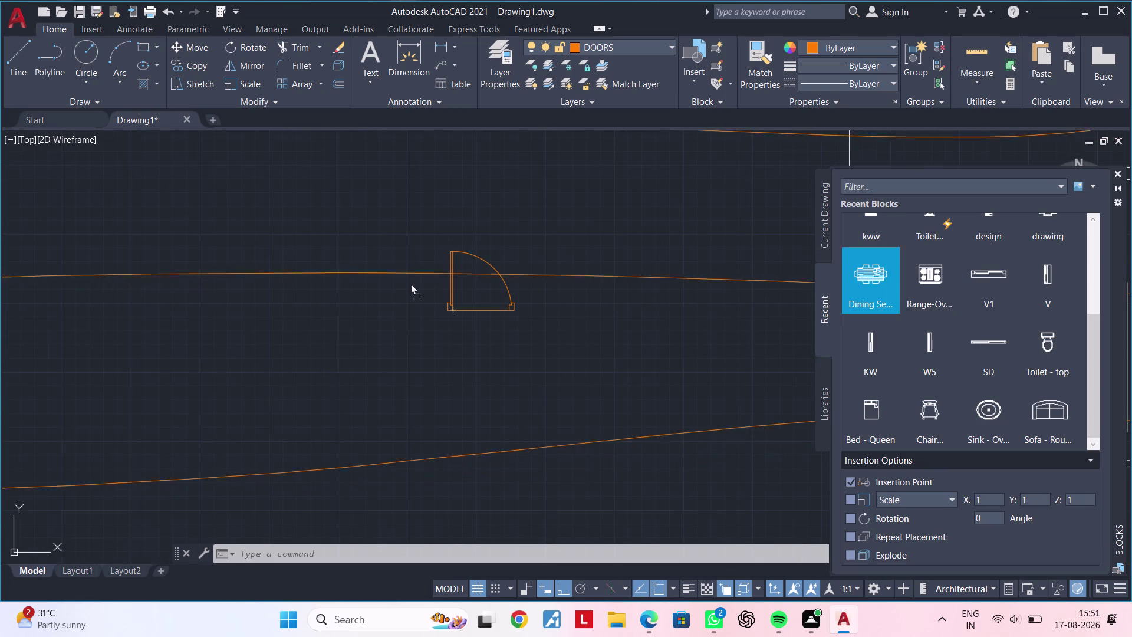
drag(431, 284, 389, 283)
scroll(down, 3)
scroll(down, 3)
scroll(up, 3)
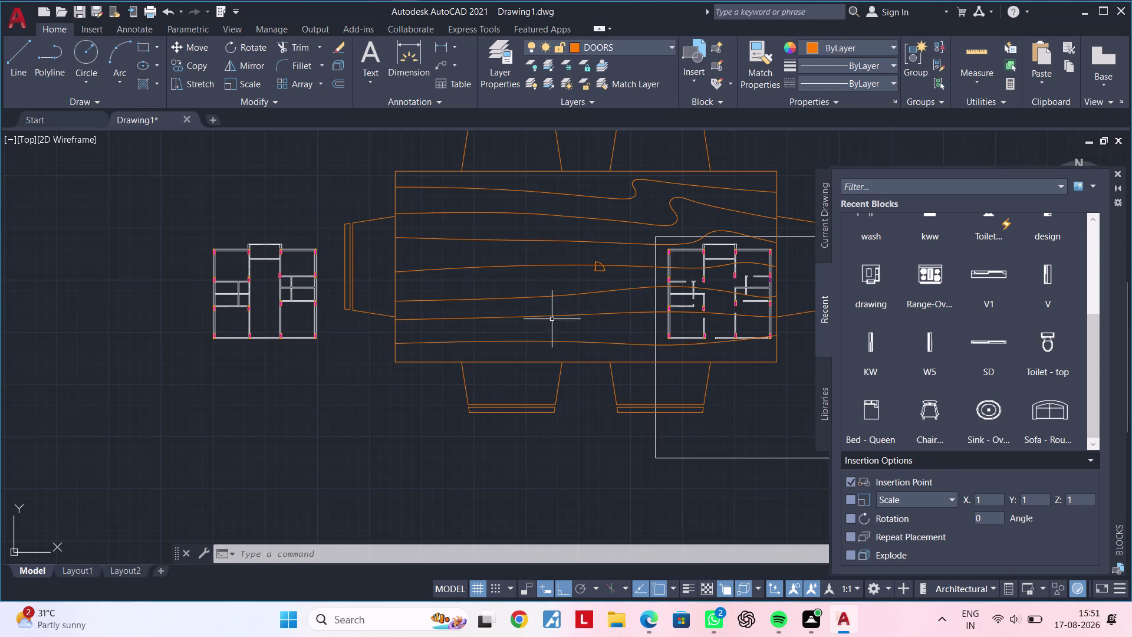
click(534, 362)
key(Delete)
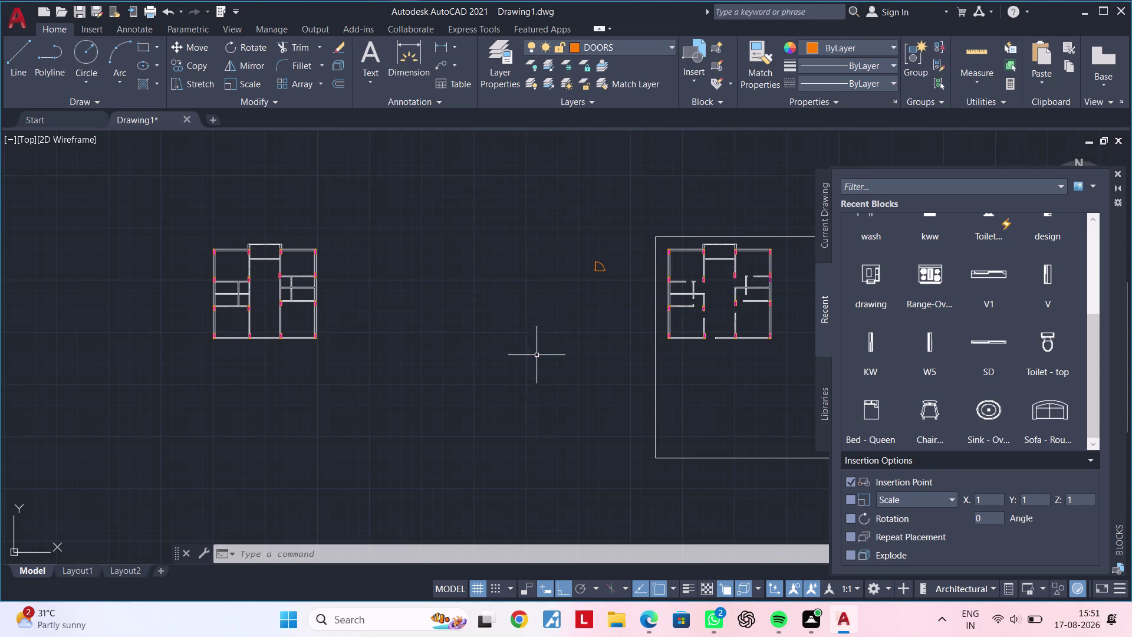
Pan across both floor plans' walls and back toward the hand-drawn door.
drag(880, 280, 473, 292)
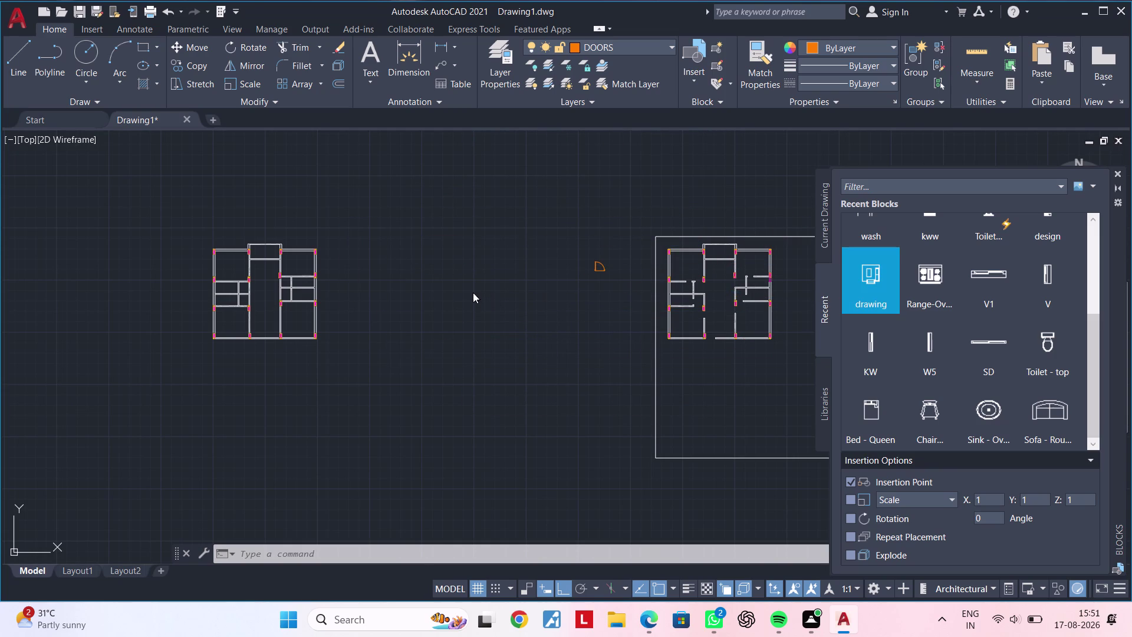
scroll(up, 3)
scroll(down, 3)
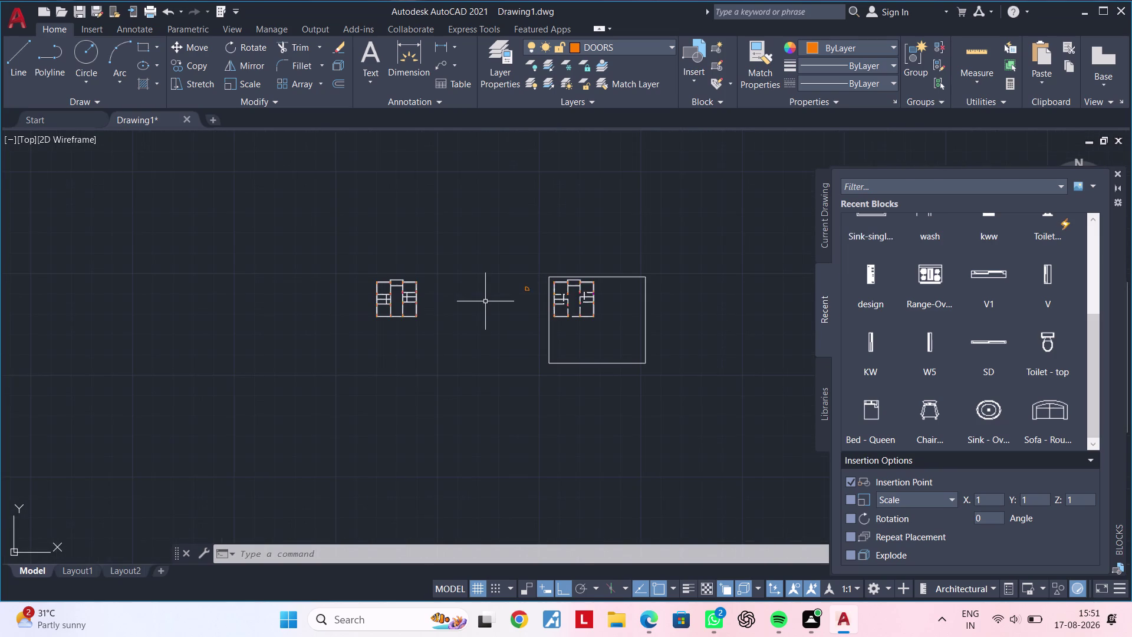
scroll(up, 3)
middle_drag(648, 301, 242, 418)
scroll(down, 3)
middle_drag(351, 362, 458, 310)
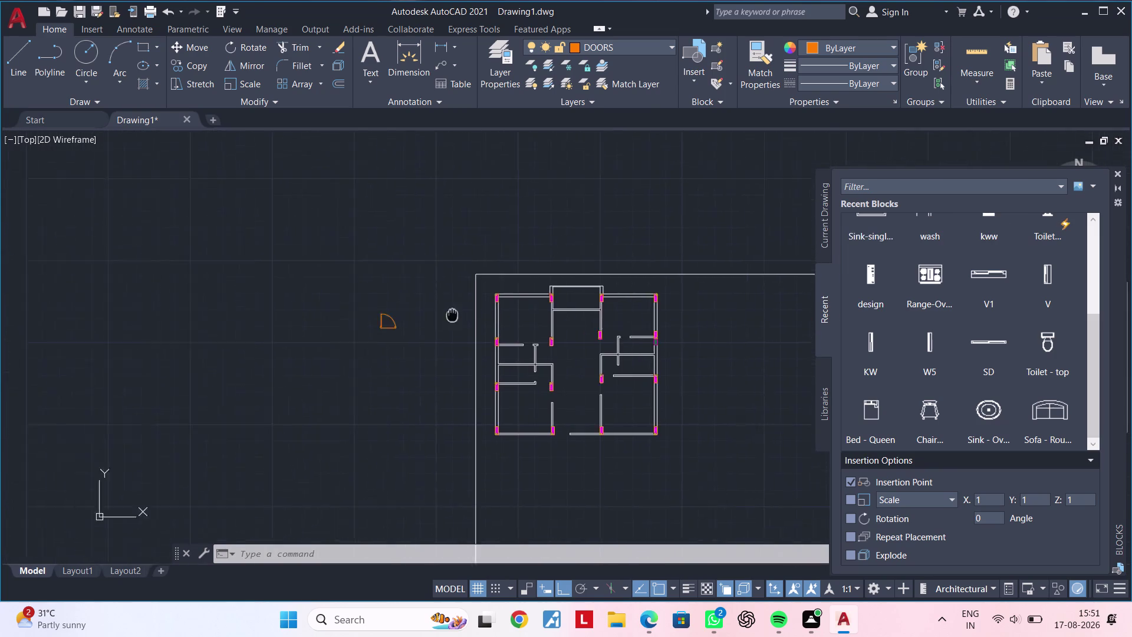
middle_drag(459, 310, 511, 248)
scroll(up, 3)
scroll(down, 3)
middle_drag(584, 340, 256, 544)
scroll(up, 3)
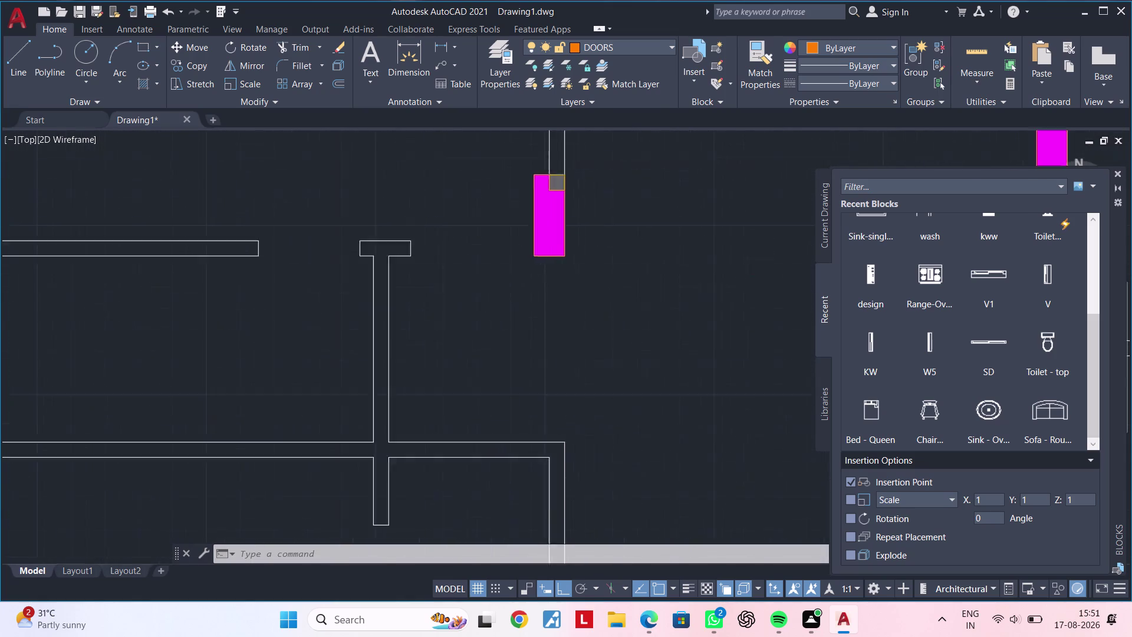
scroll(down, 3)
middle_drag(571, 372, 421, 400)
scroll(up, 3)
middle_drag(194, 340, 344, 337)
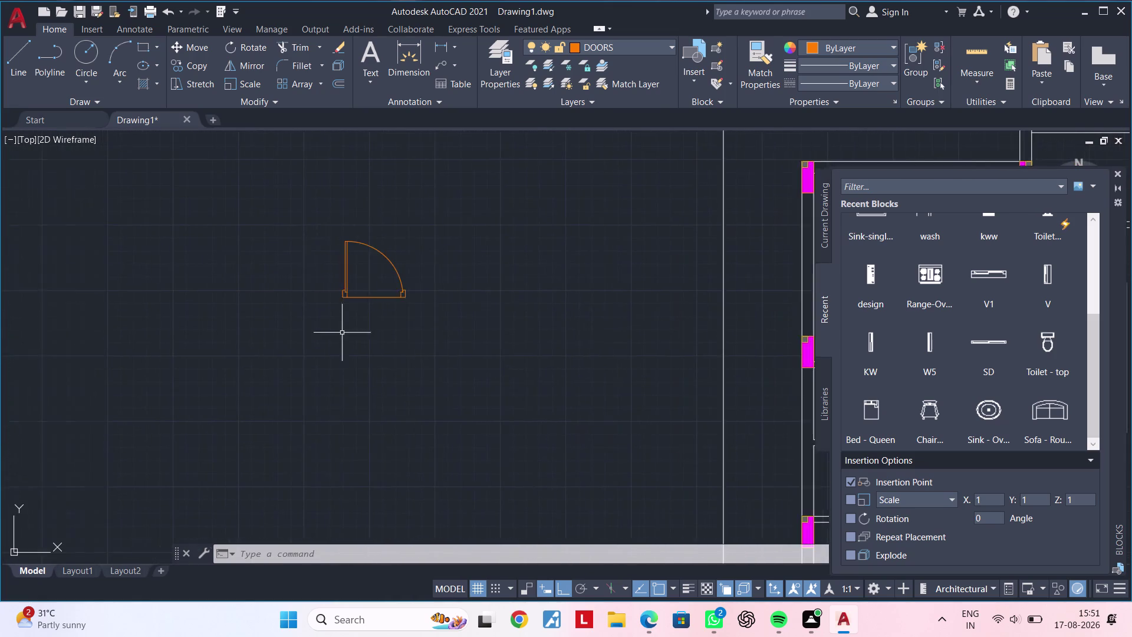
scroll(up, 3)
scroll(down, 3)
scroll(up, 3)
middle_drag(456, 292, 279, 368)
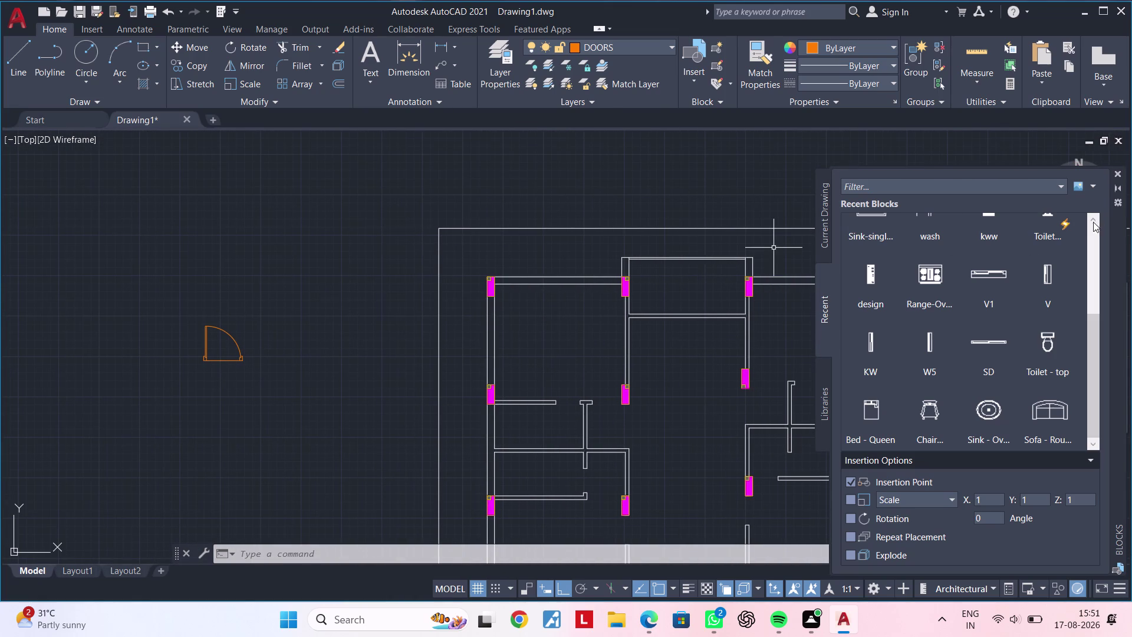
Close the Blocks palette's recent list and re-centre the view on the door.
click(1121, 176)
middle_drag(526, 371, 904, 290)
scroll(down, 3)
scroll(up, 3)
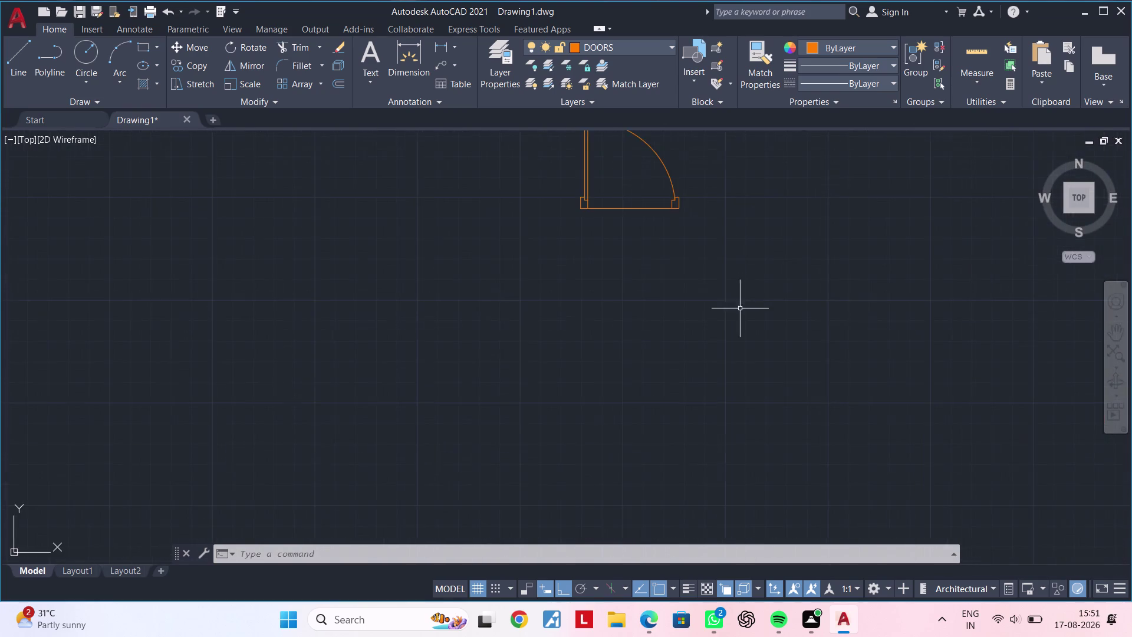
Select all six parts of the orange door symbol.
middle_drag(678, 268, 660, 434)
scroll(up, 3)
middle_drag(763, 362, 620, 398)
key(Escape)
key(Escape)
key(Escape)
click(660, 205)
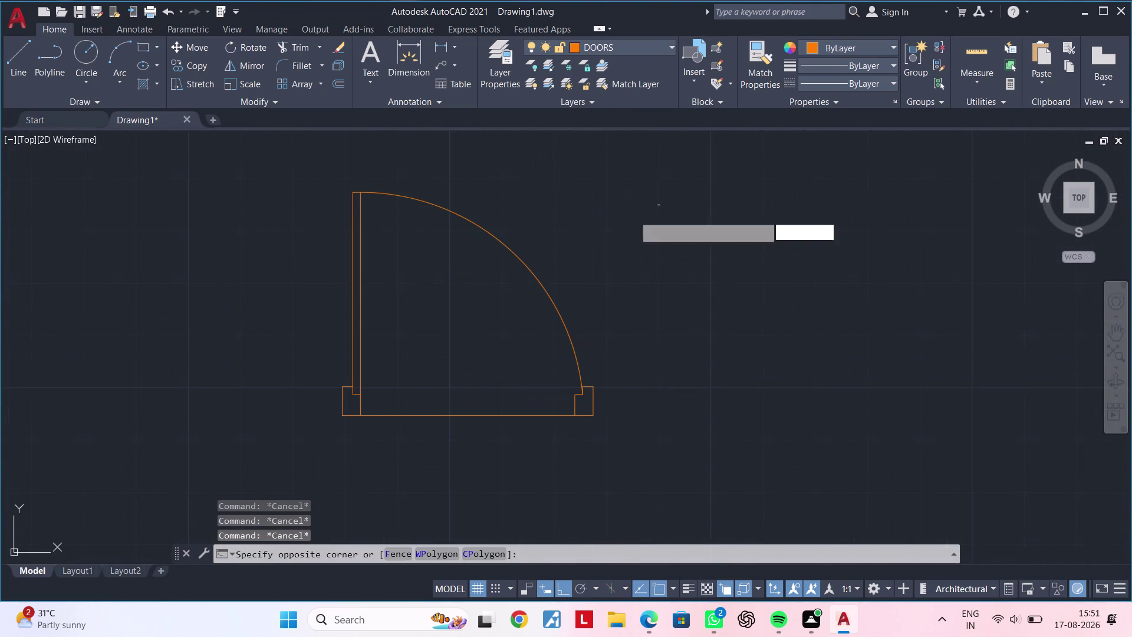
click(294, 381)
key(Escape)
drag(305, 152, 321, 160)
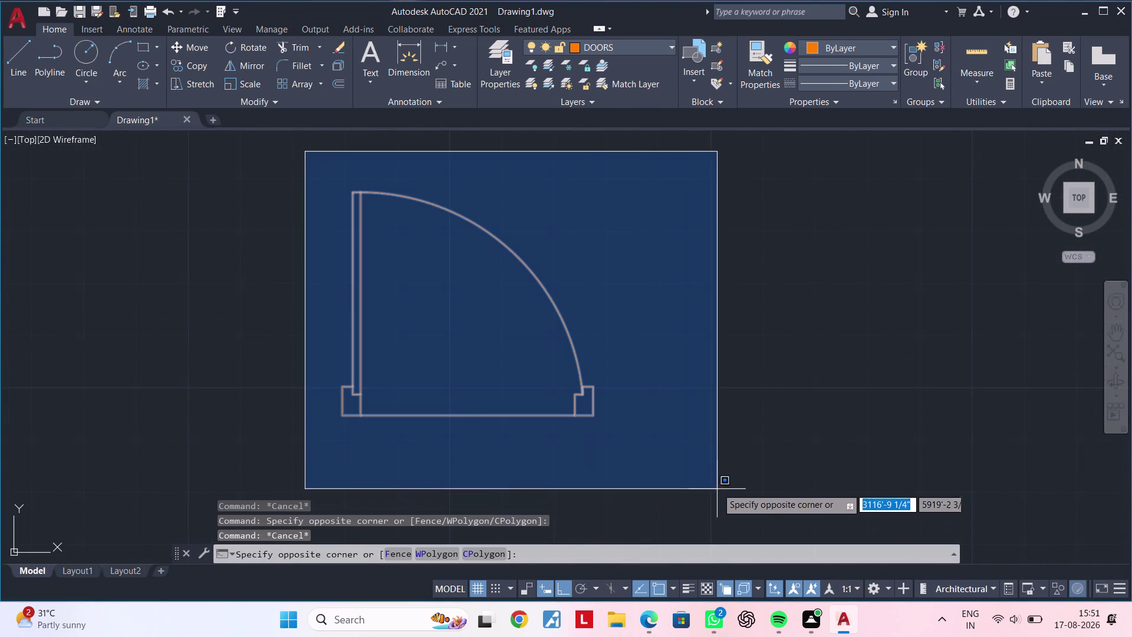
click(717, 485)
Save the selection as block D1, replacing the existing D1 definition.
text(B)
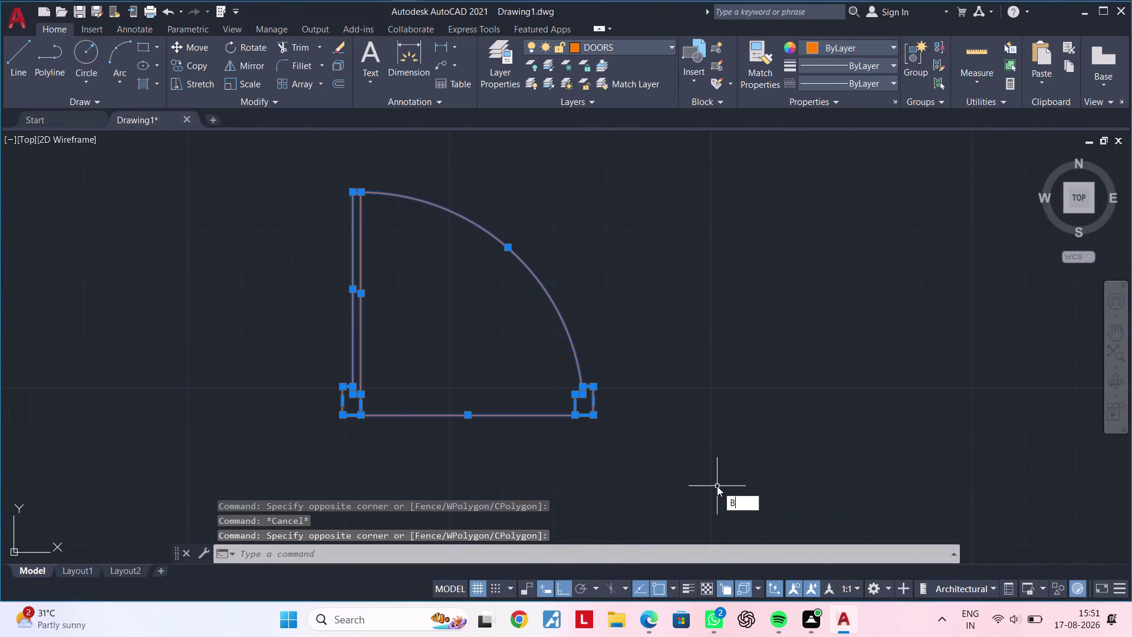
key(space)
key(d)
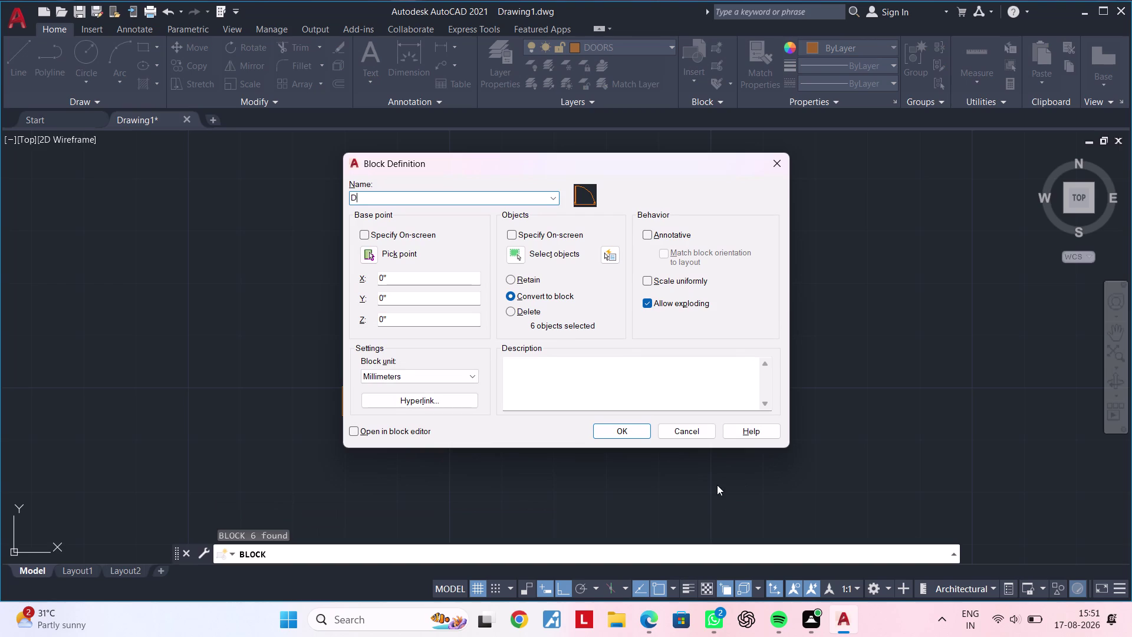
key(i)
key(BackSpace)
key(1)
click(635, 430)
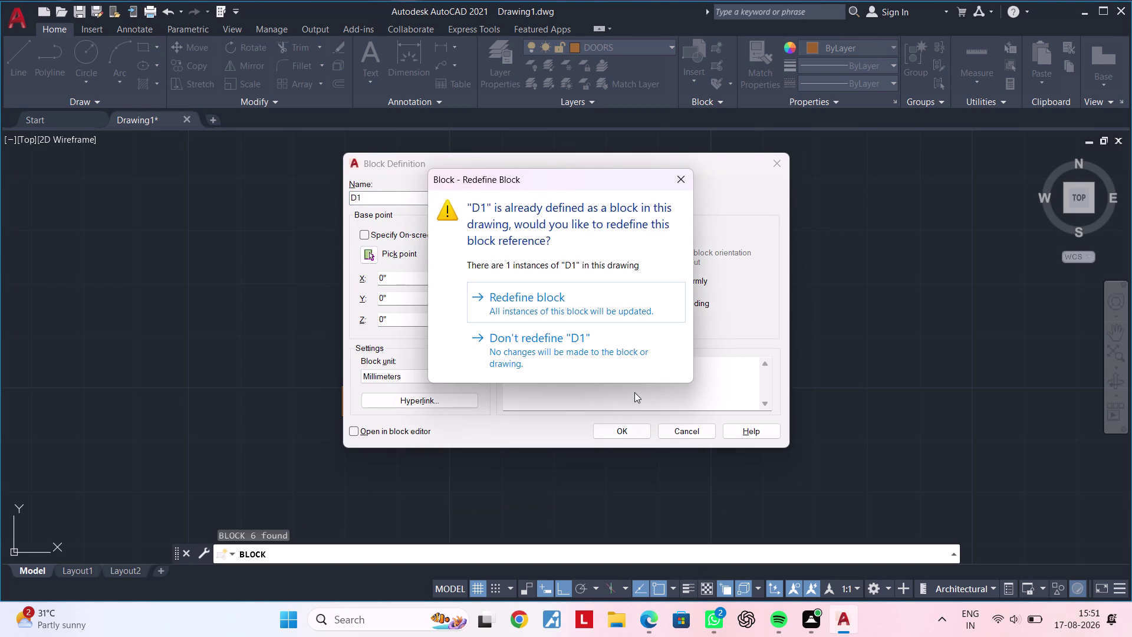
click(601, 305)
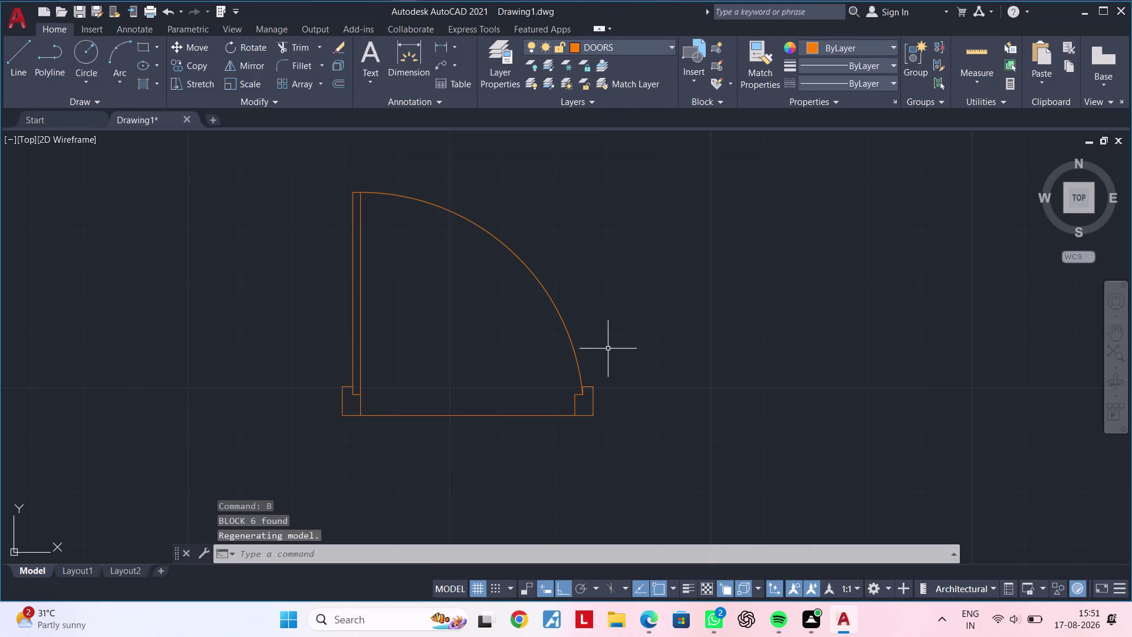
Select the door and begin a copy, then cancel that first attempt.
scroll(down, 3)
scroll(down, 3)
middle_drag(675, 362, 594, 334)
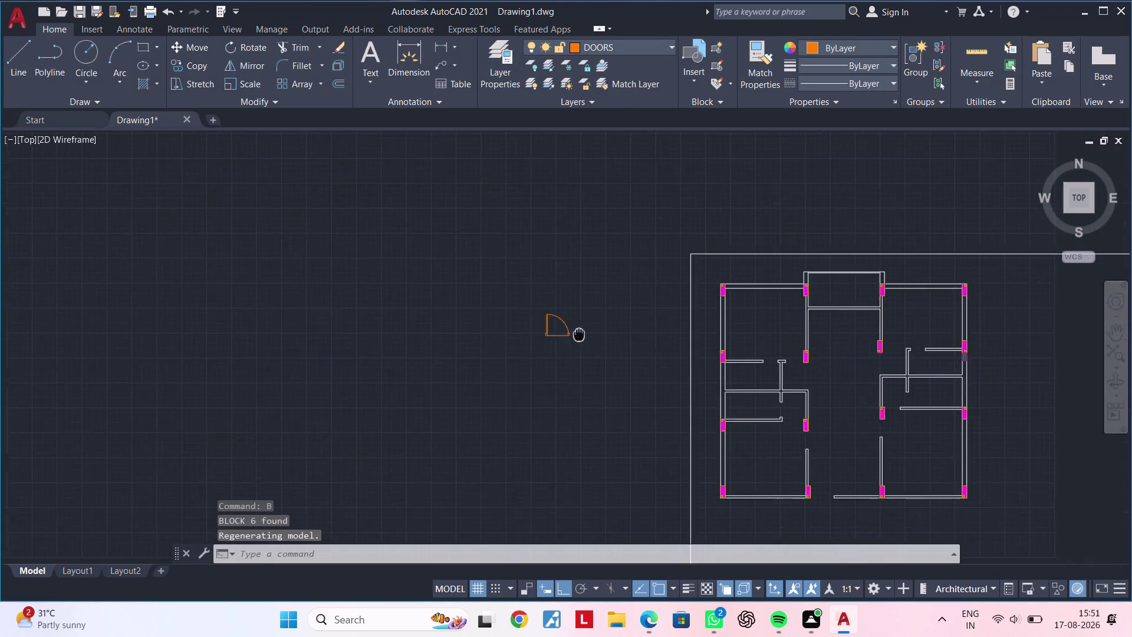
middle_drag(594, 334, 509, 333)
scroll(up, 3)
middle_drag(572, 346, 427, 375)
key(Escape)
key(Escape)
key(Escape)
click(277, 262)
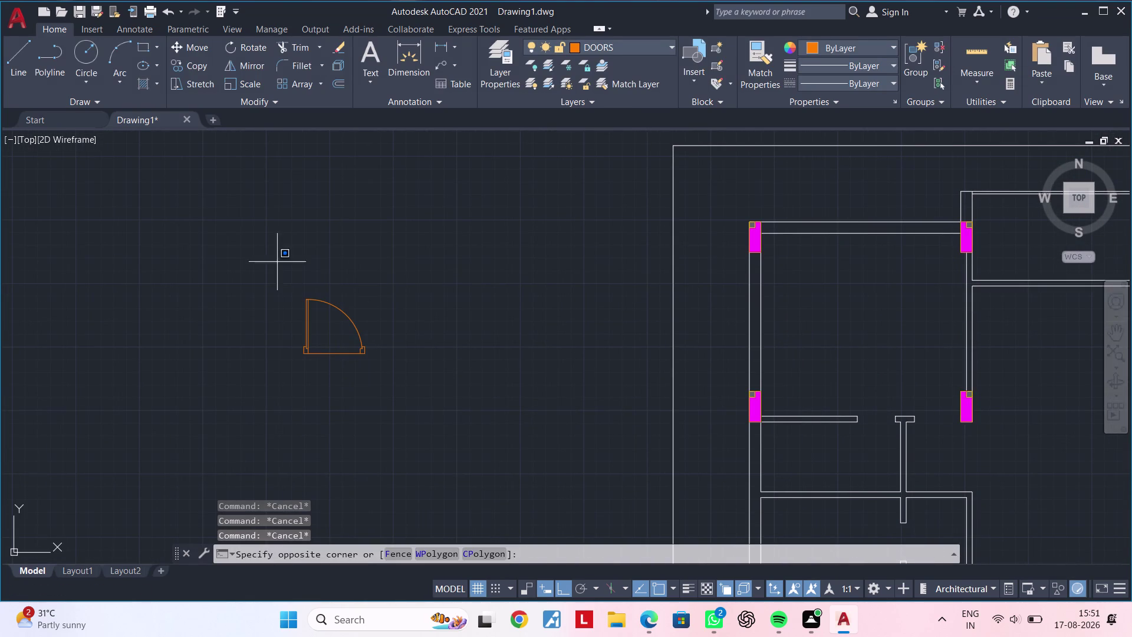
click(421, 392)
text(C)
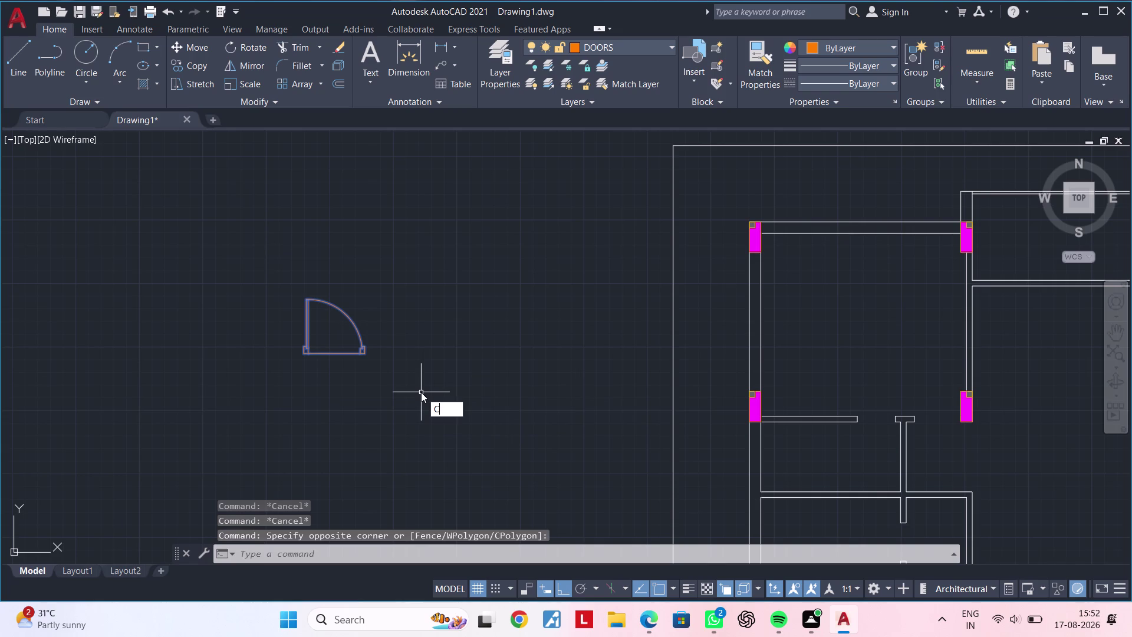
text(O)
key(space)
scroll(up, 3)
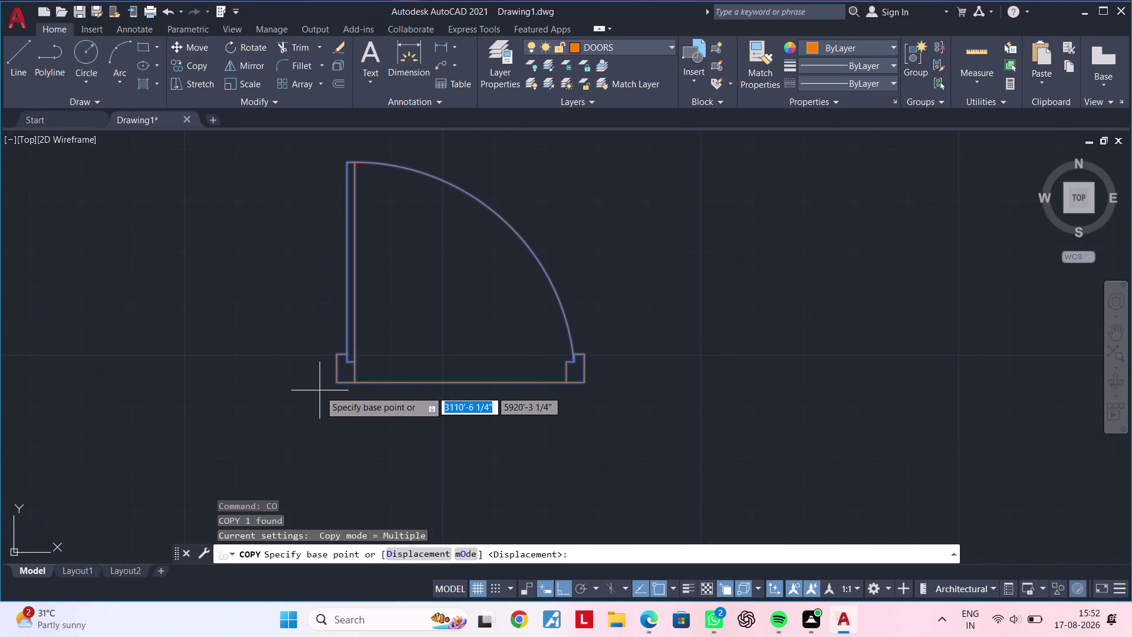
scroll(up, 3)
scroll(down, 3)
key(Escape)
key(Escape)
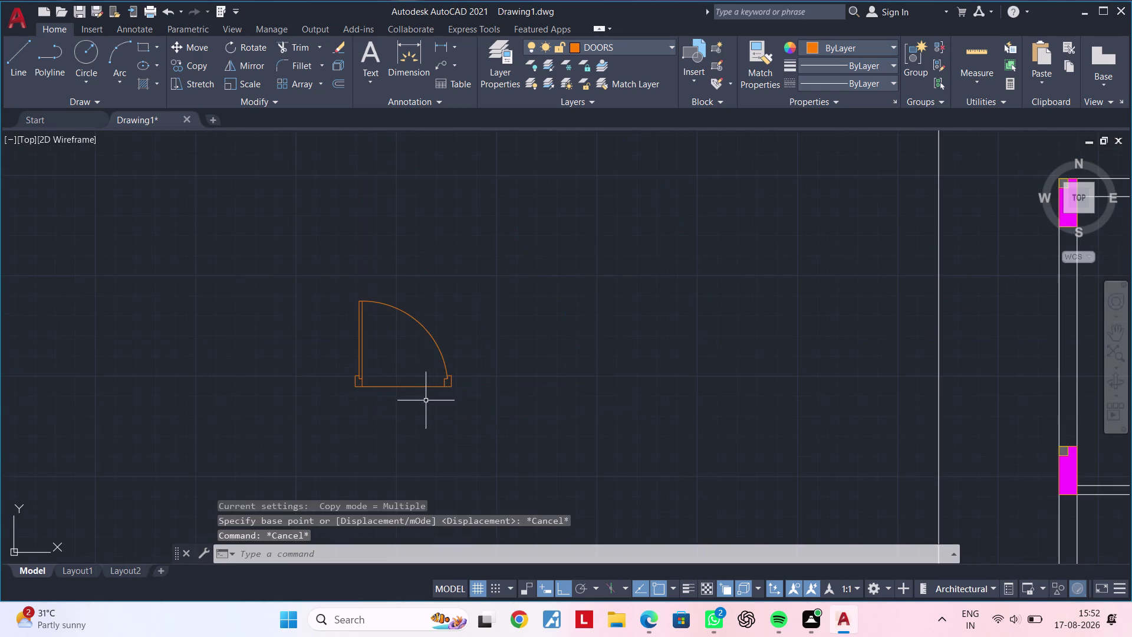
Copy the door from its corner base point to a spot on the right.
middle_drag(441, 400, 525, 399)
key(Escape)
key(Escape)
key(Escape)
click(380, 238)
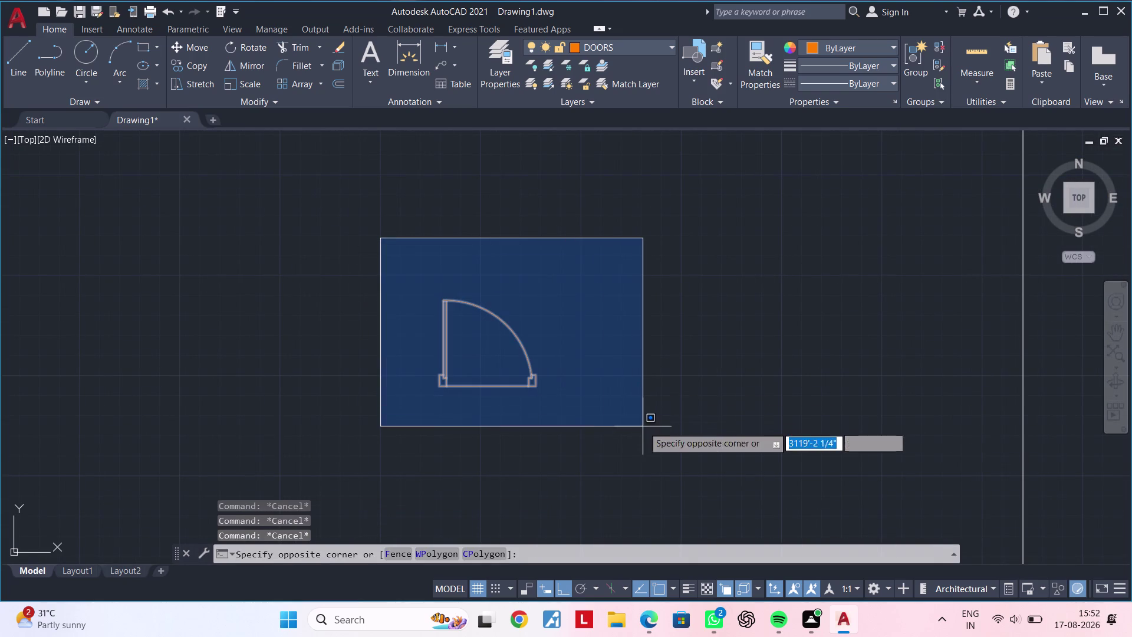
click(643, 426)
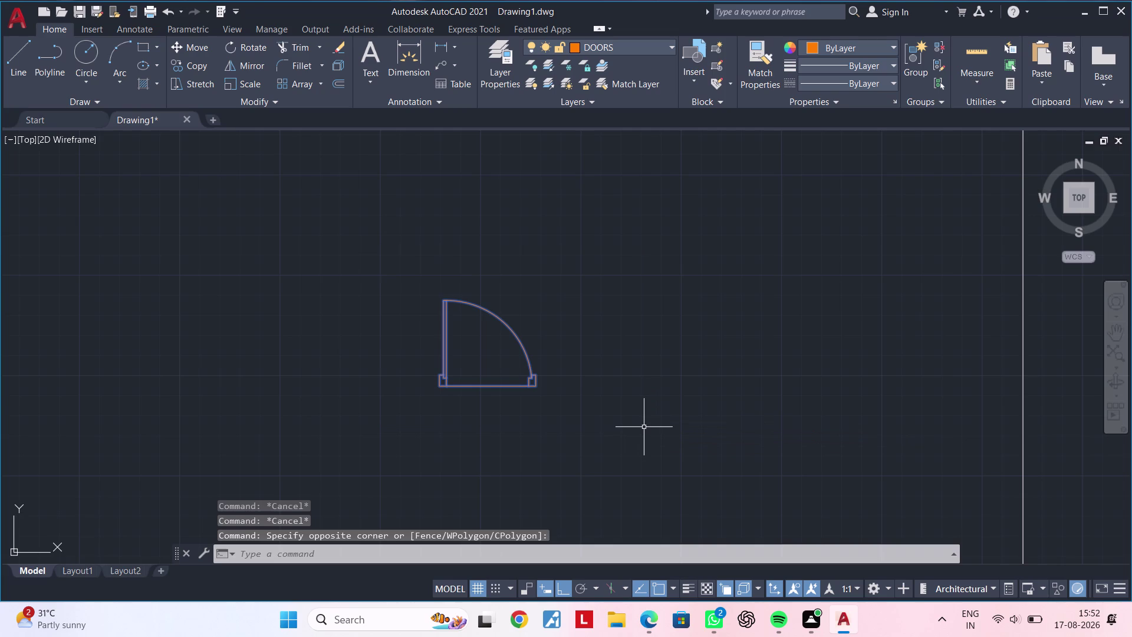
key(c)
key(o)
key(space)
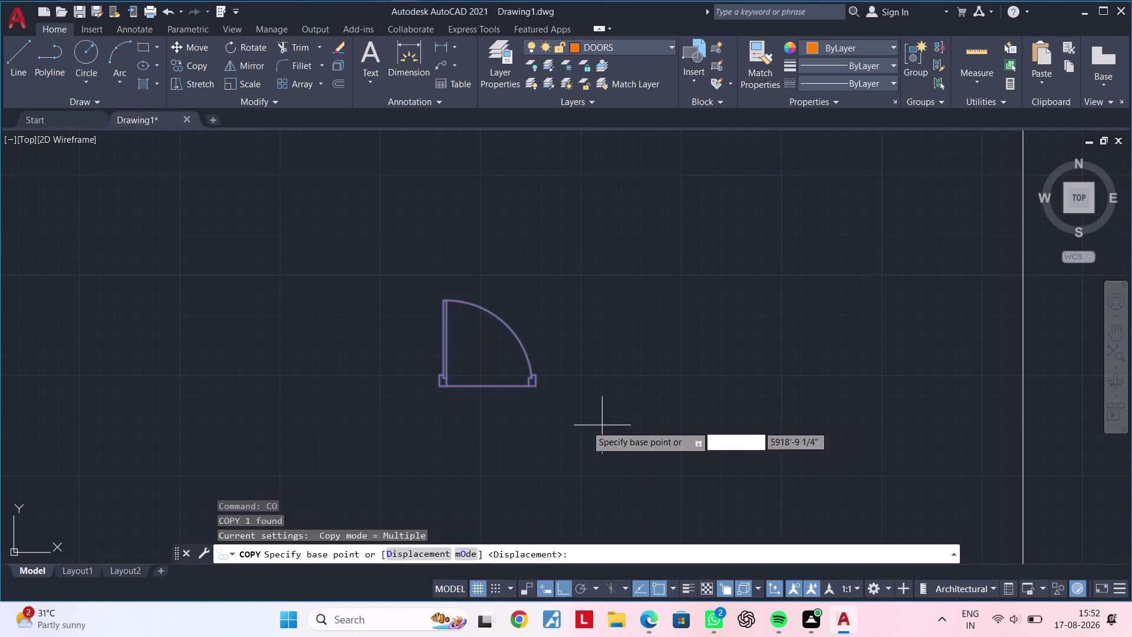
scroll(up, 3)
click(494, 412)
scroll(down, 3)
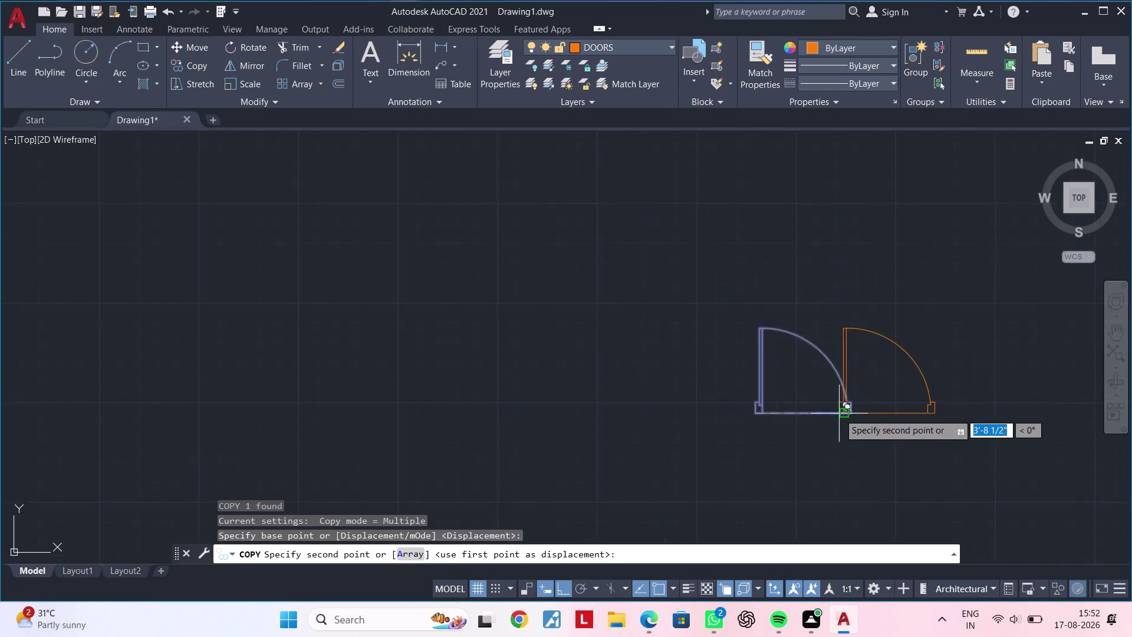
middle_drag(833, 413, 431, 409)
click(686, 408)
key(Escape)
Explode the left door block into separate parts with X.
middle_drag(589, 451, 658, 447)
key(Escape)
key(Escape)
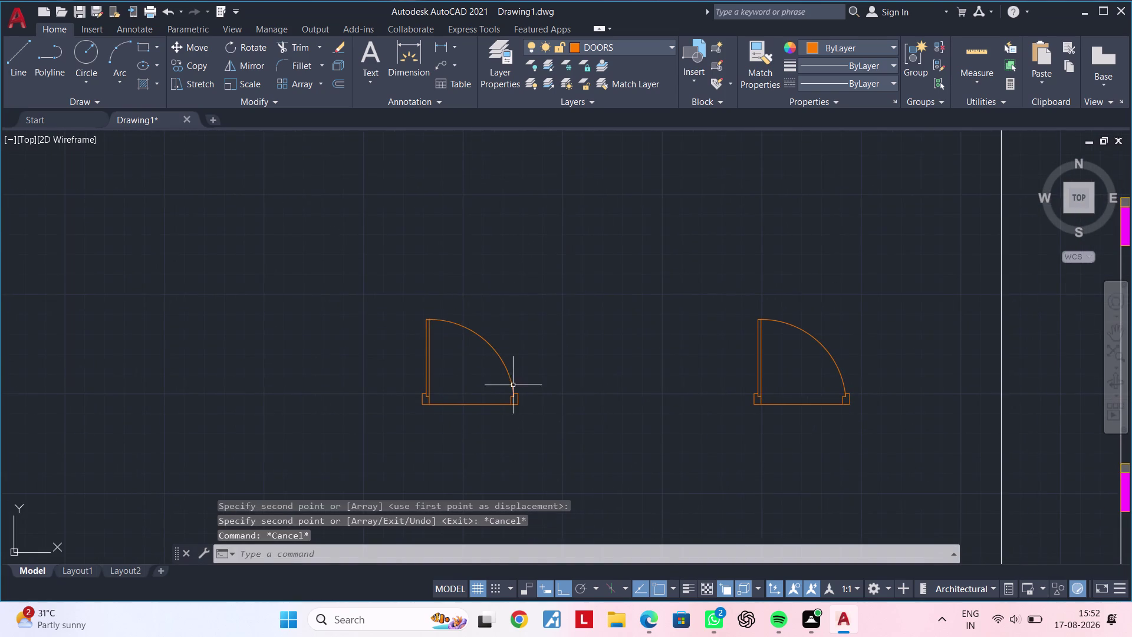
drag(366, 285, 373, 286)
click(613, 456)
text(X)
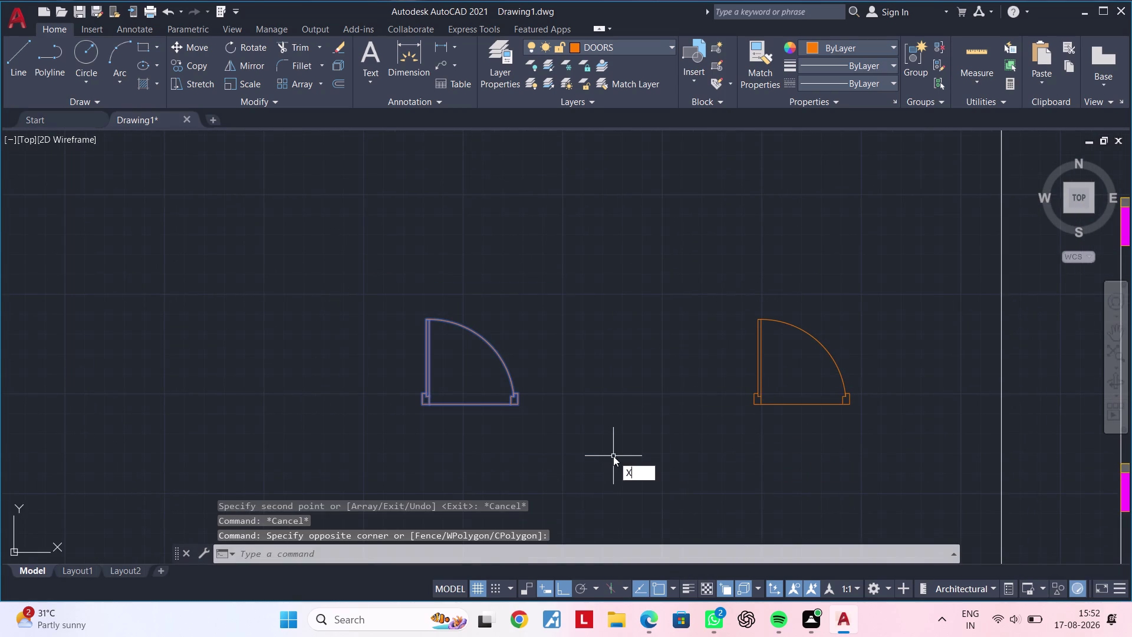
key(space)
middle_drag(511, 445, 565, 418)
middle_drag(510, 415, 550, 414)
key(Escape)
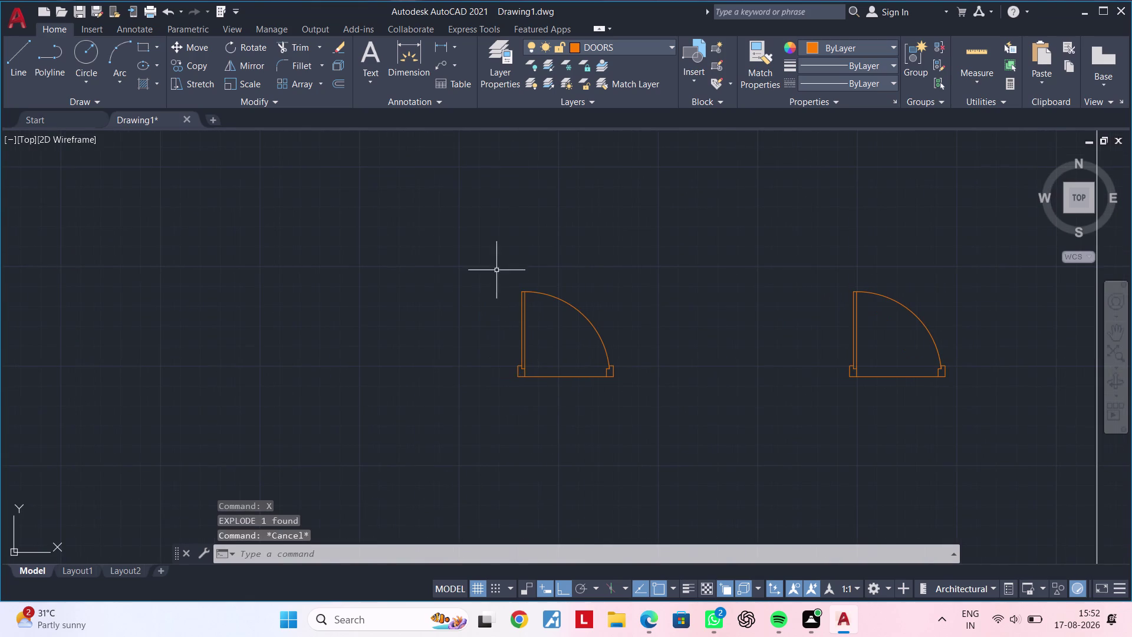
Start scaling the left door from its corner base point using the Reference option.
click(497, 270)
click(680, 428)
text(SC)
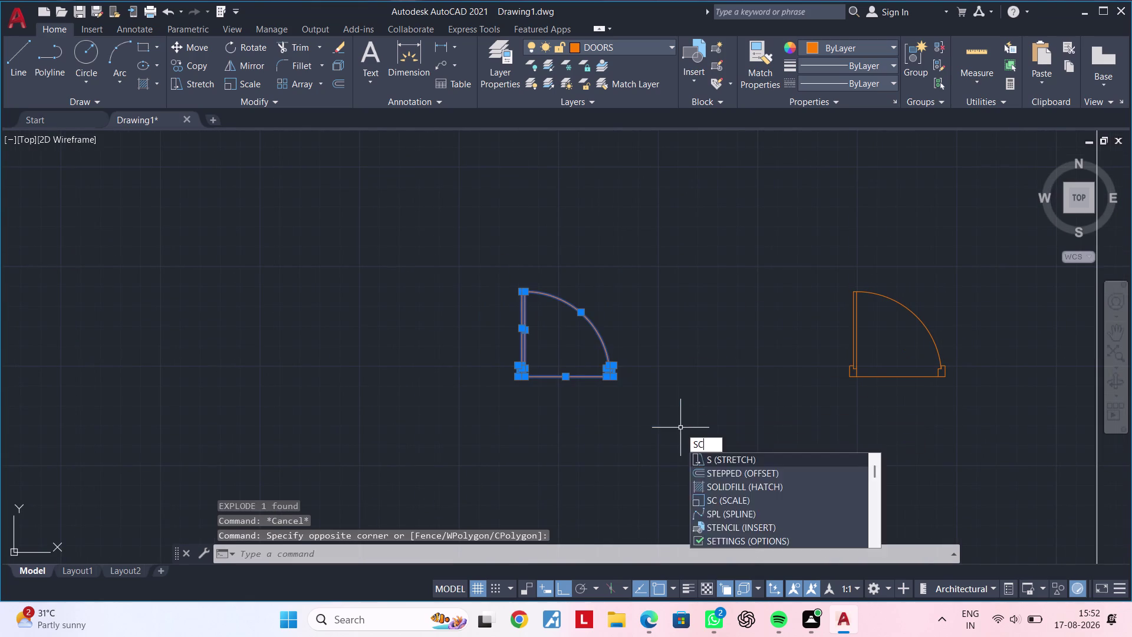
key(space)
scroll(up, 3)
click(399, 338)
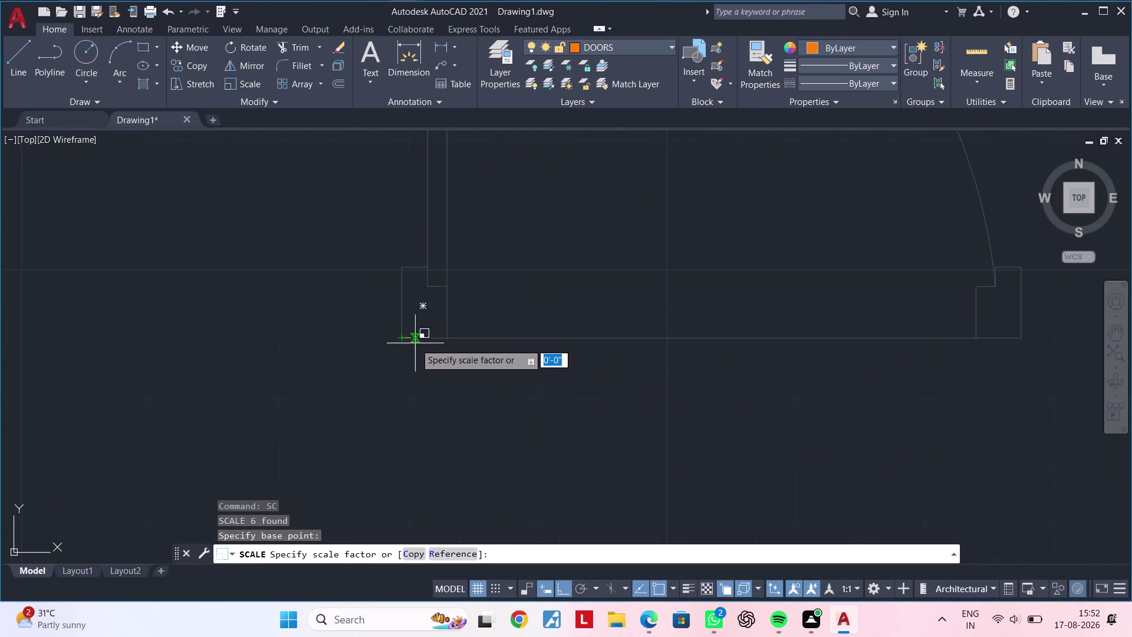
scroll(down, 3)
middle_drag(650, 381, 490, 383)
key(r)
key(space)
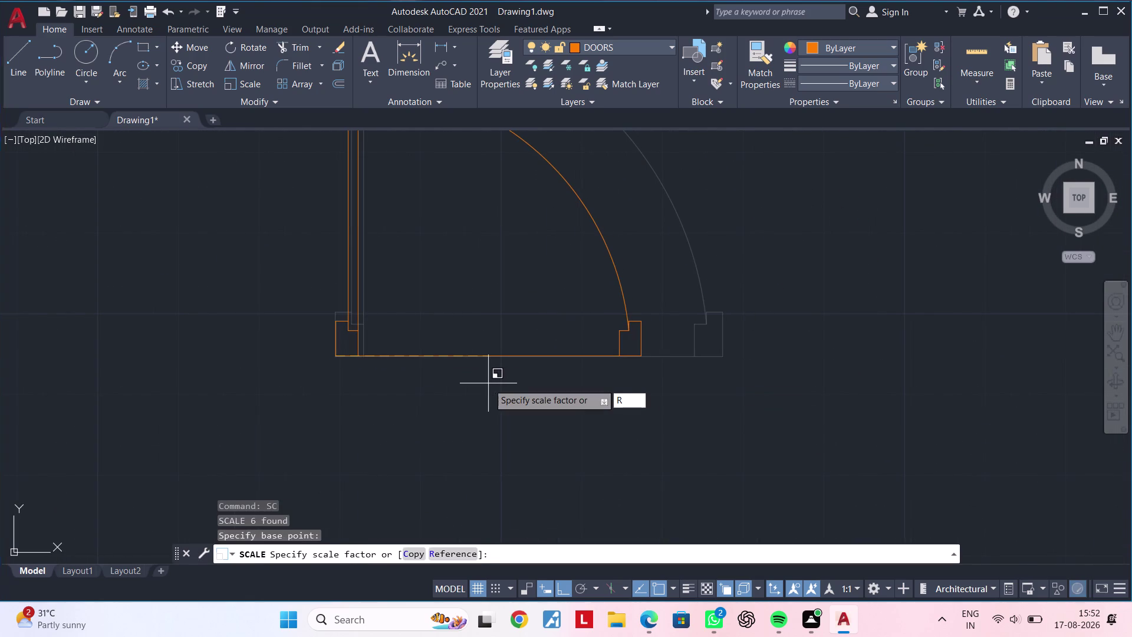
Scale the door by reference, picking the 4' width's endpoints and entering 3'.
click(337, 359)
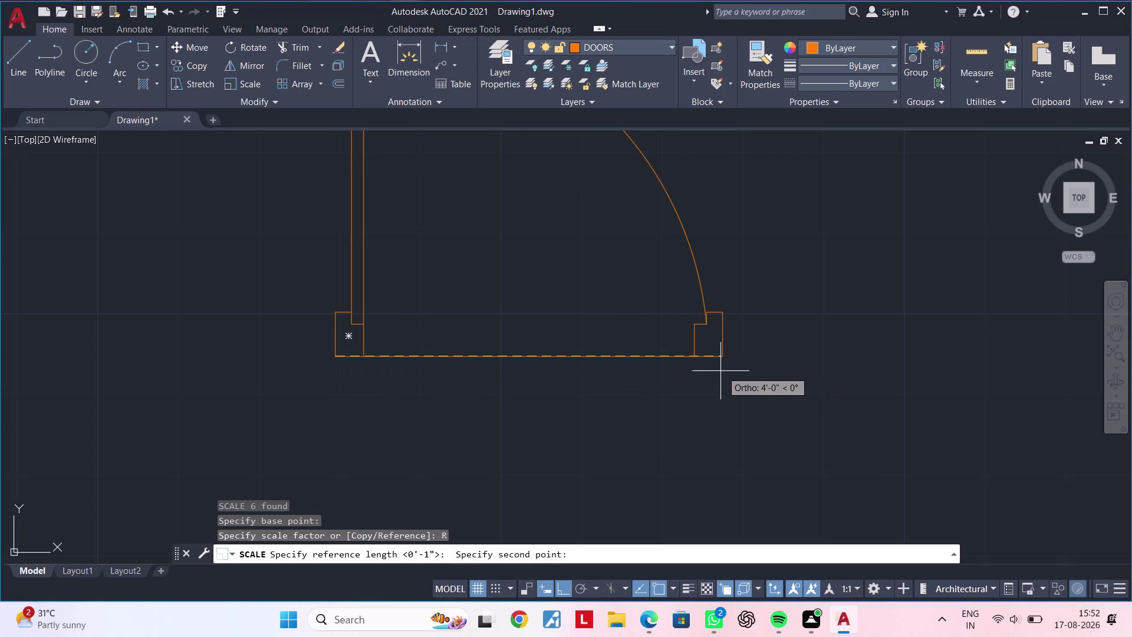
click(724, 360)
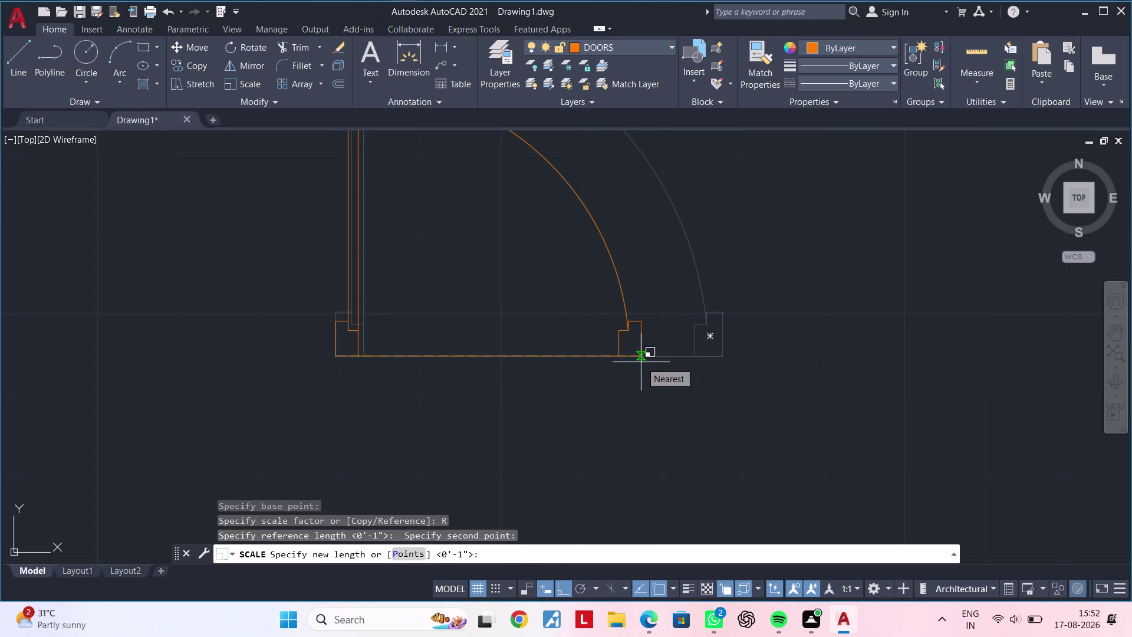
text(3')
key(Return)
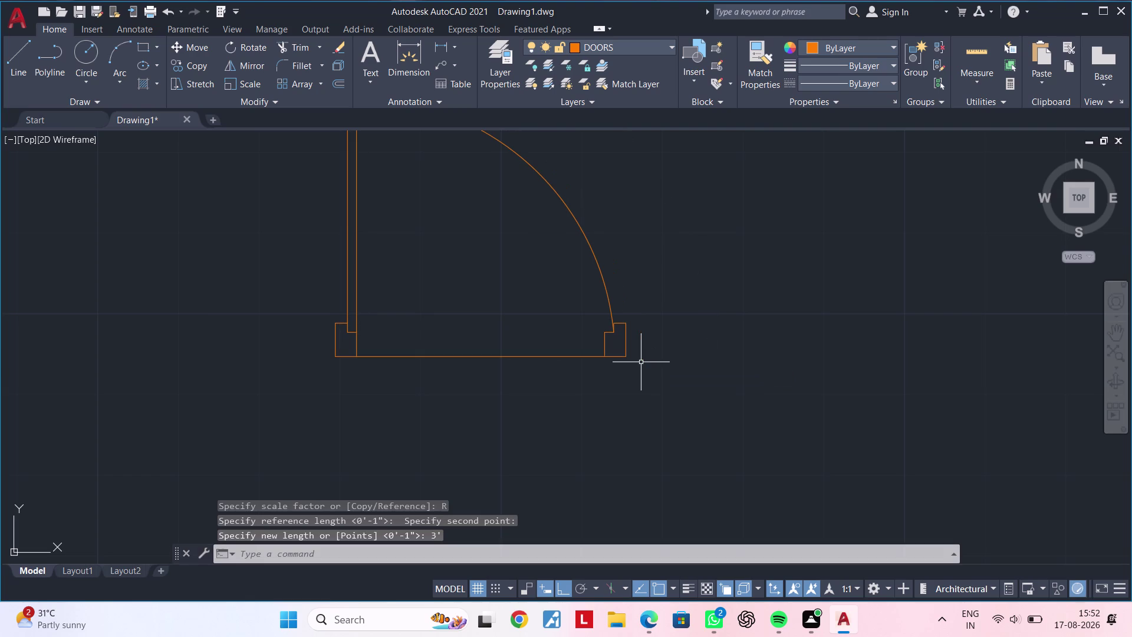
scroll(down, 3)
middle_drag(643, 366, 523, 350)
key(Escape)
click(424, 270)
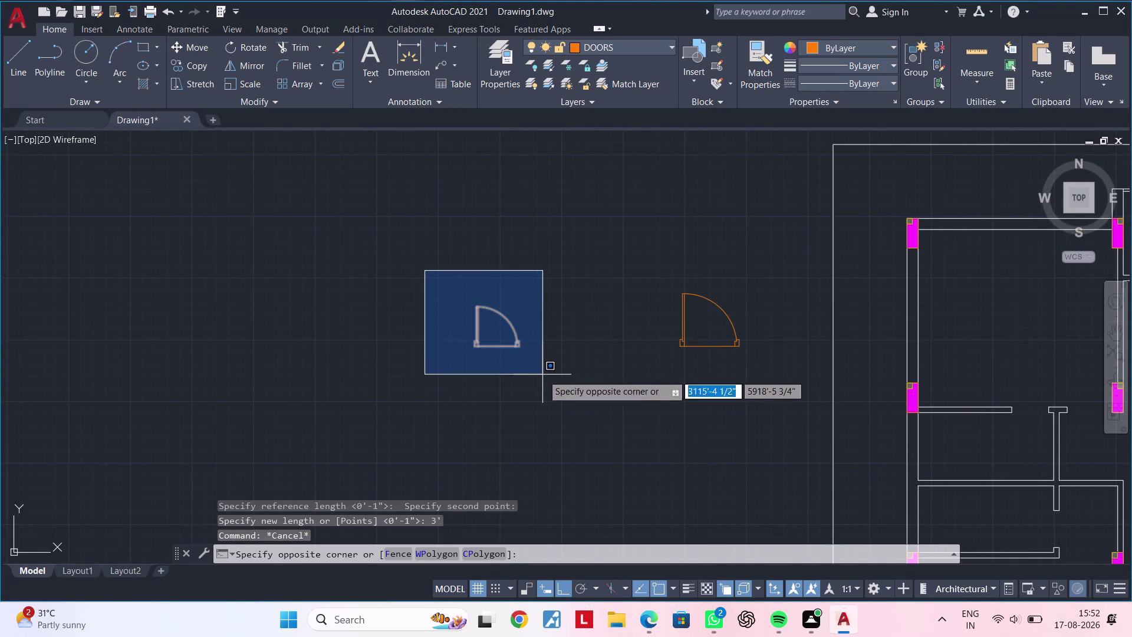
Copy the 3-foot door to a spot beside the original.
click(542, 375)
text(CO)
key(space)
click(527, 363)
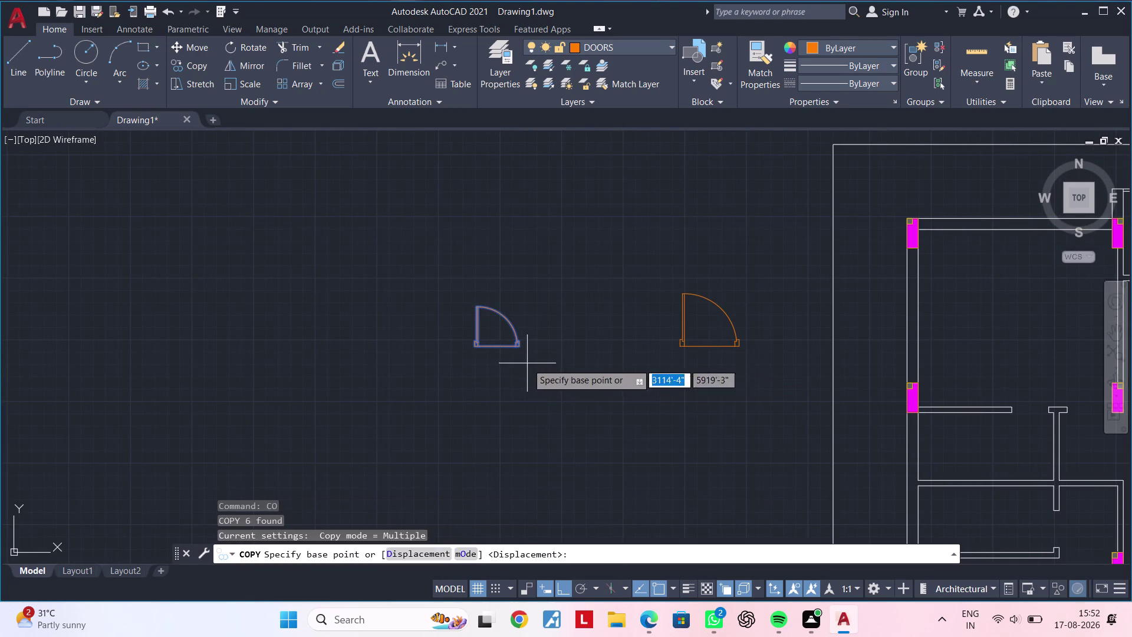
middle_drag(300, 346, 526, 358)
click(566, 362)
key(Escape)
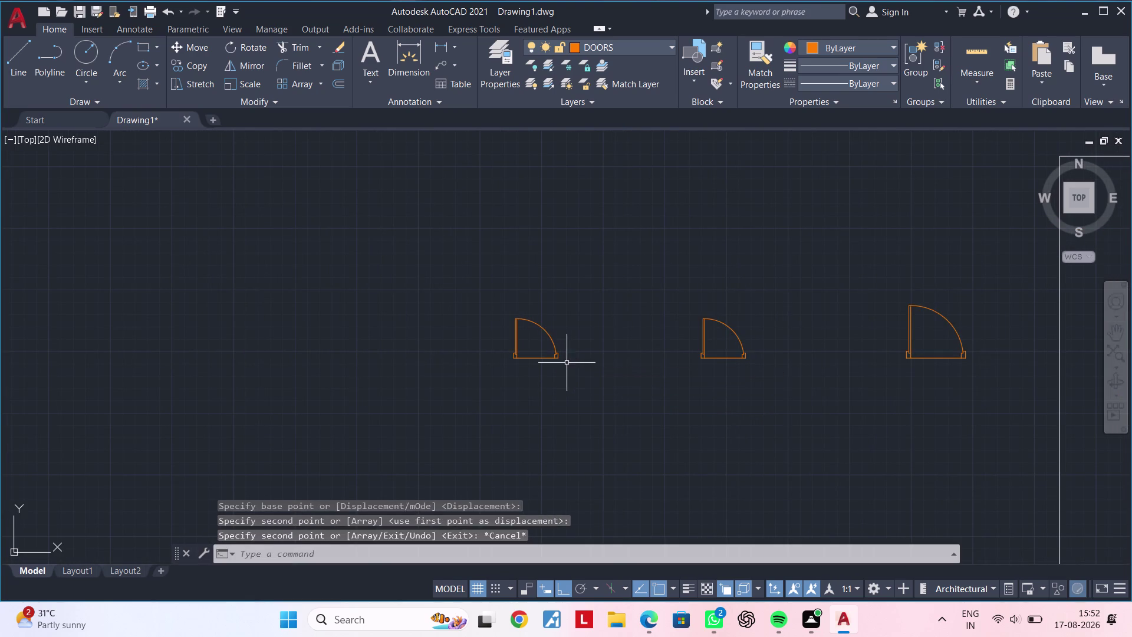
key(Escape)
key(Escape)
middle_drag(596, 366, 585, 347)
key(Escape)
key(Escape)
Scale the door copy by reference from its 3' width to 2'6".
drag(449, 254, 461, 260)
click(616, 391)
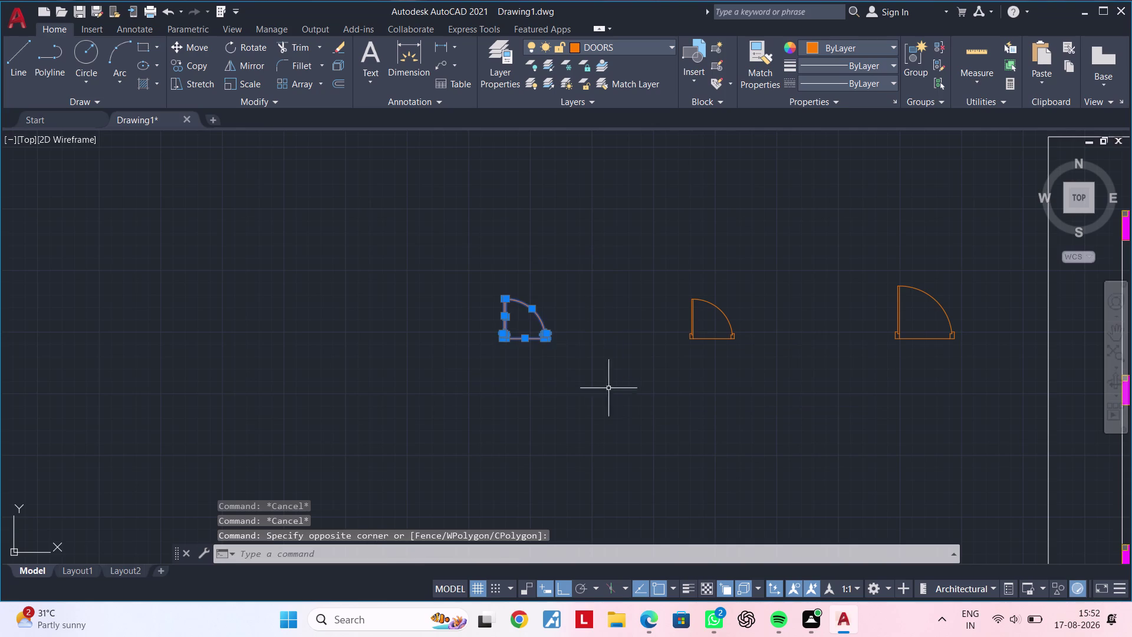
scroll(up, 3)
text(SC)
key(space)
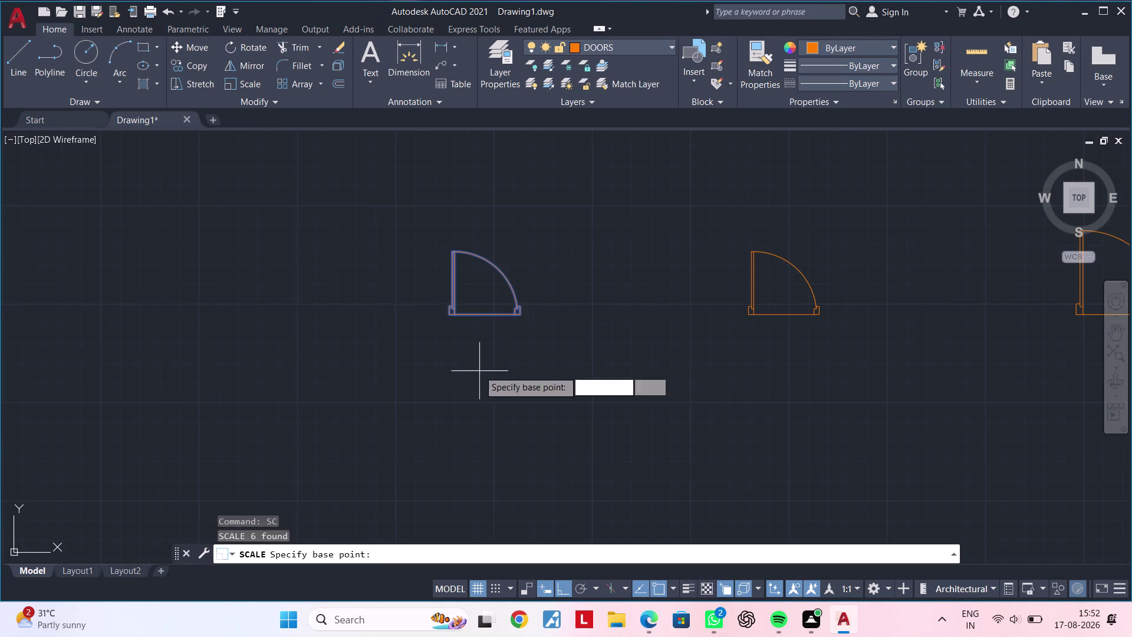
scroll(up, 3)
click(460, 288)
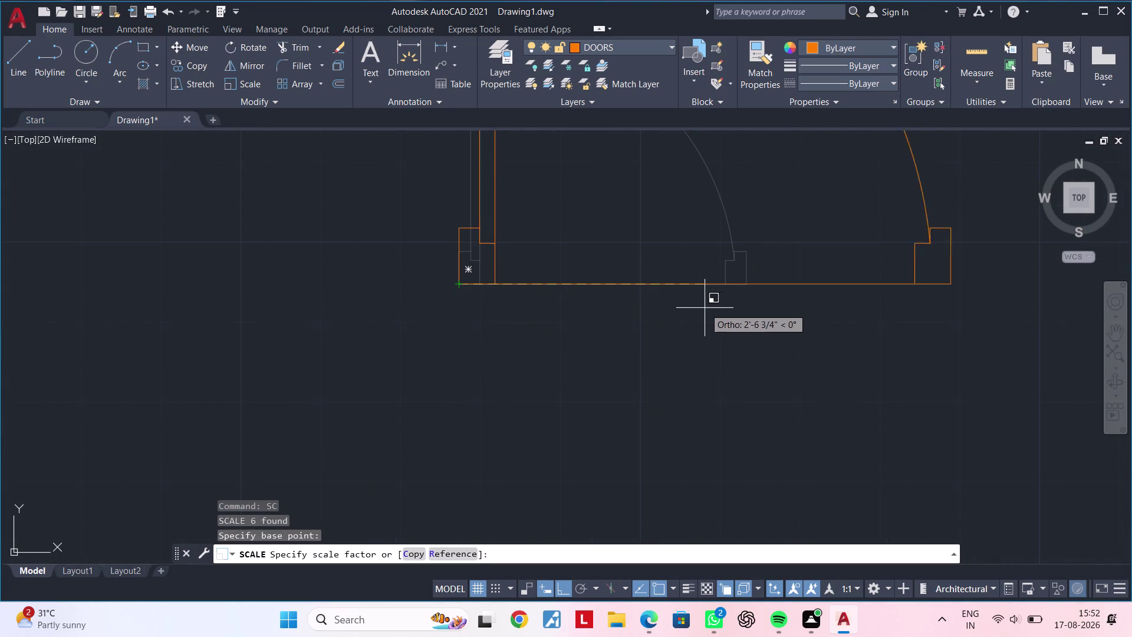
key(r)
key(space)
click(456, 285)
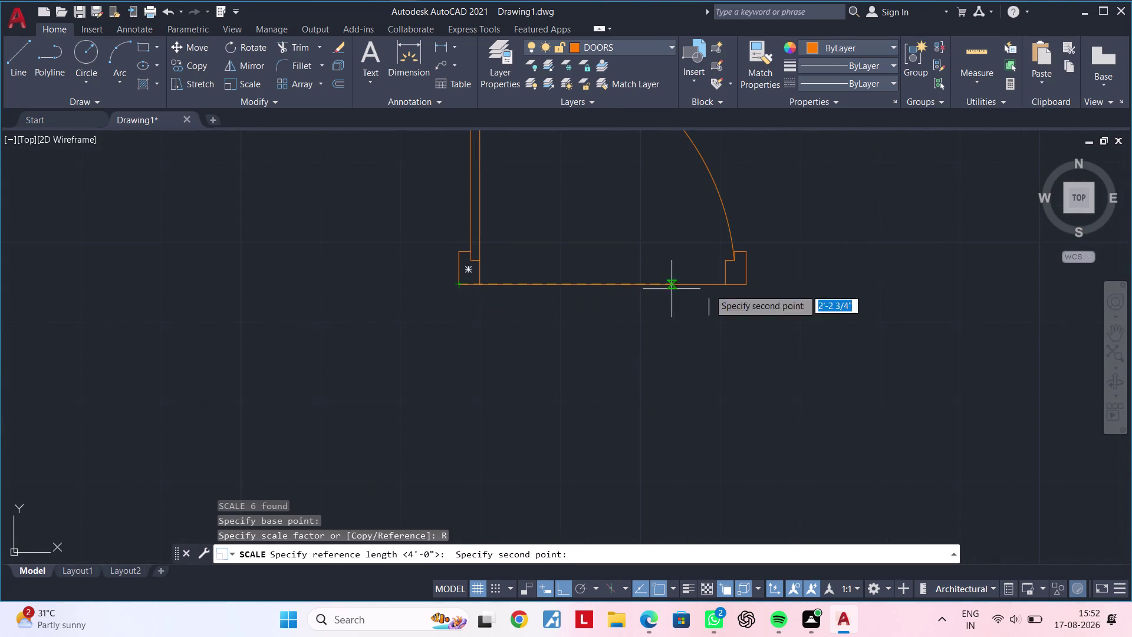
click(746, 286)
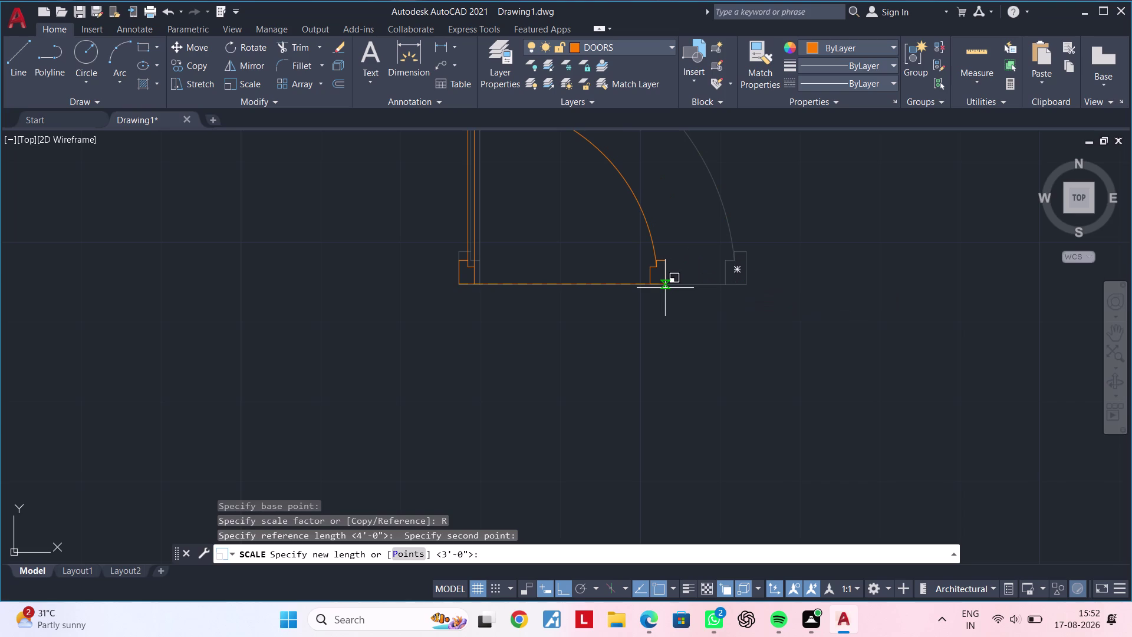
text(2')
text(6)
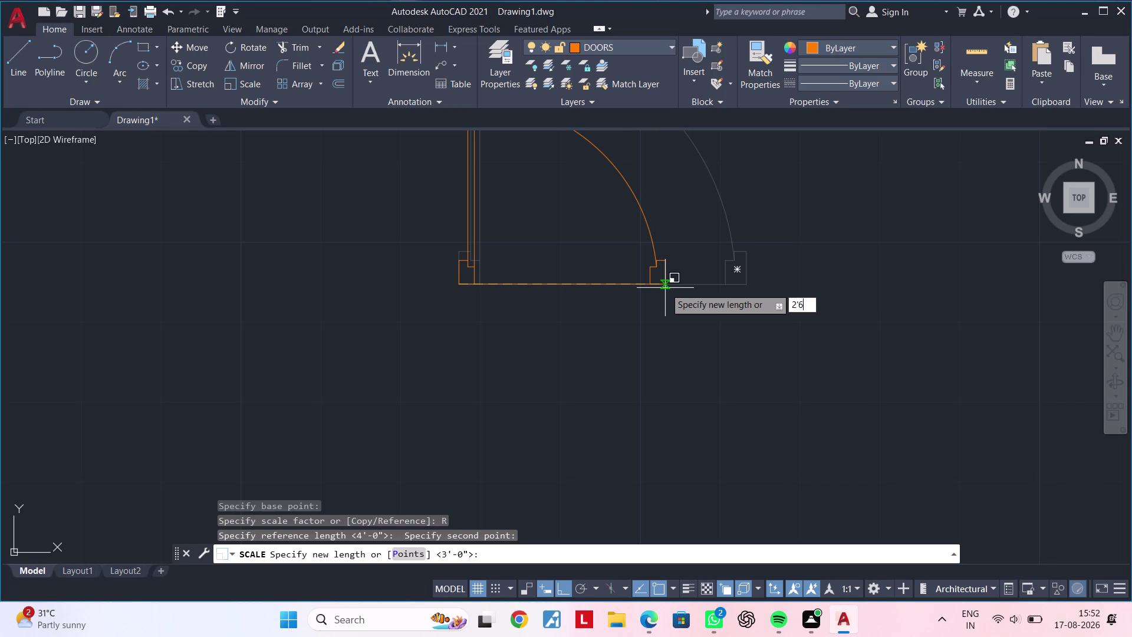
text(")
key(Return)
Pan back toward the floor plan and clear any leftover commands.
scroll(down, 3)
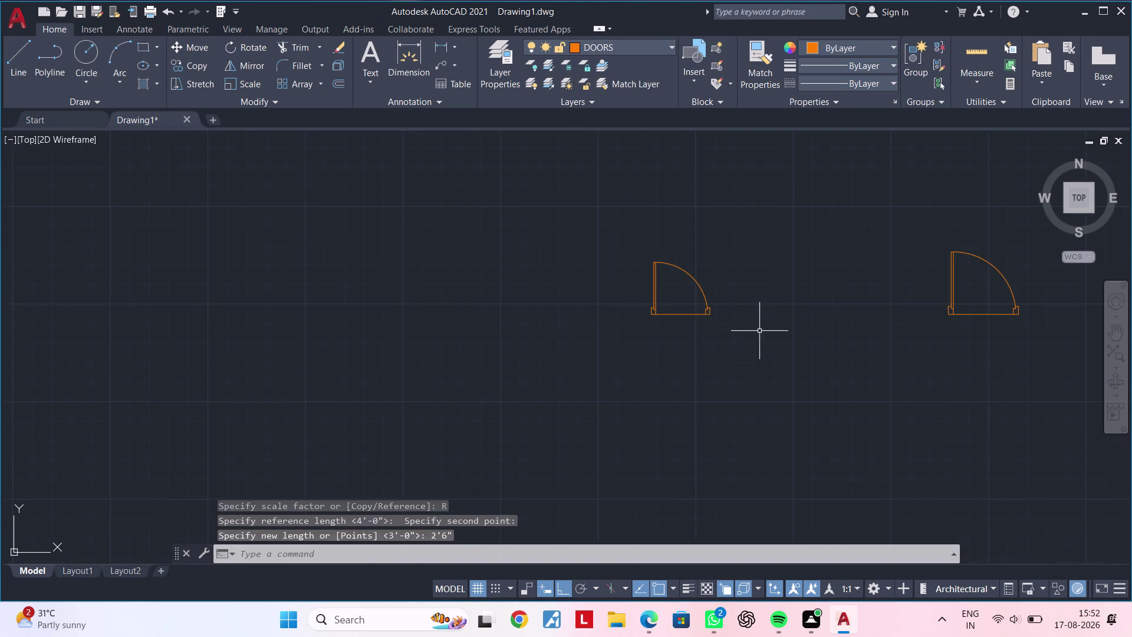
middle_drag(737, 337, 499, 342)
middle_drag(596, 335, 430, 357)
middle_drag(537, 376, 478, 371)
key(Escape)
key(Escape)
middle_drag(629, 375, 418, 375)
key(Escape)
key(Escape)
key(Escape)
key(Escape)
key(Escape)
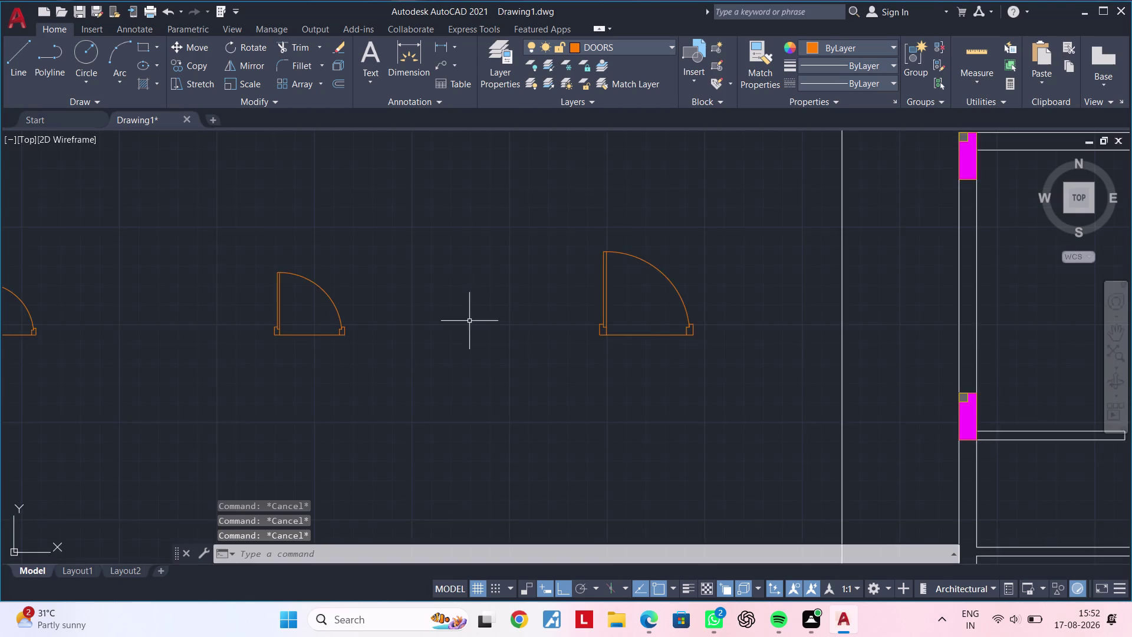
middle_drag(469, 321, 622, 321)
key(Escape)
Define the middle door as block D2.
drag(368, 230, 383, 242)
click(557, 391)
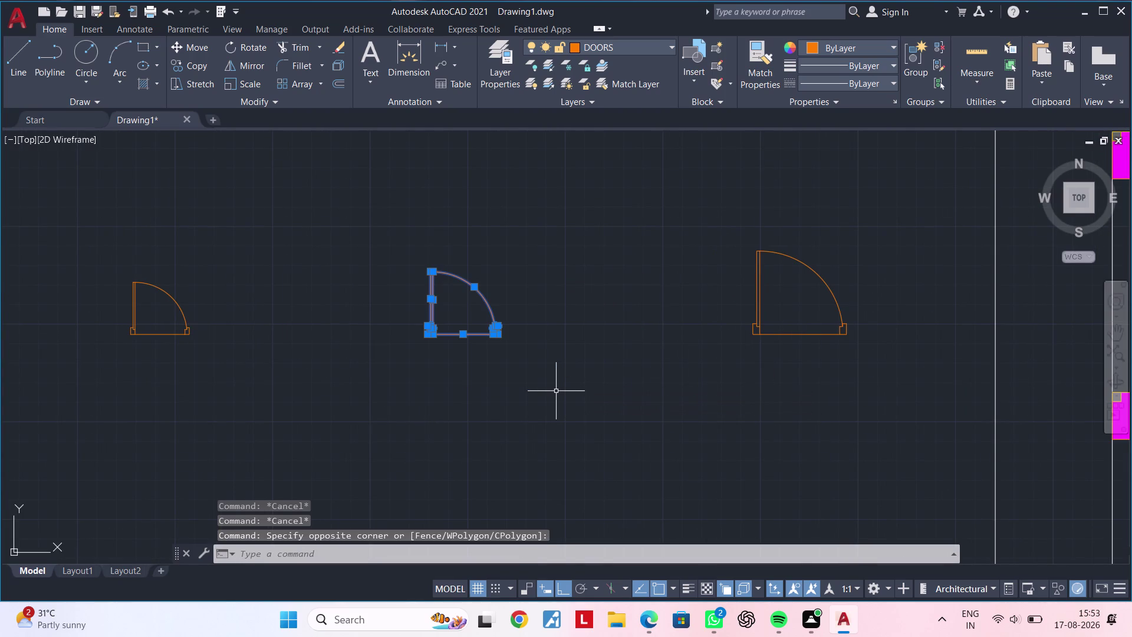
text(B)
key(space)
text(D)
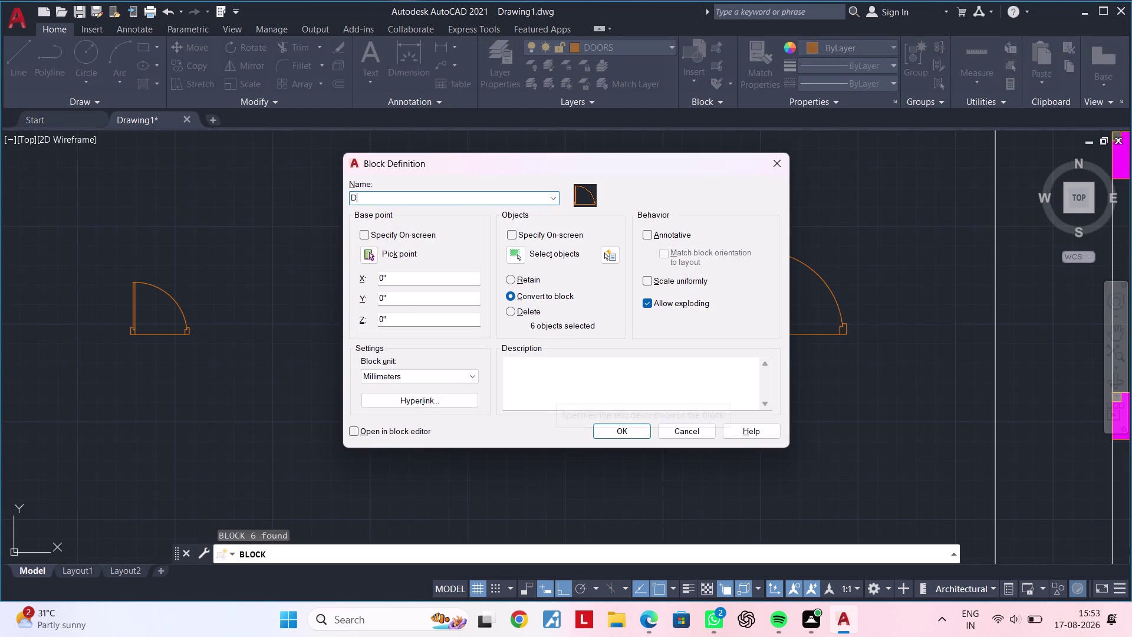
text(2)
click(624, 431)
click(616, 301)
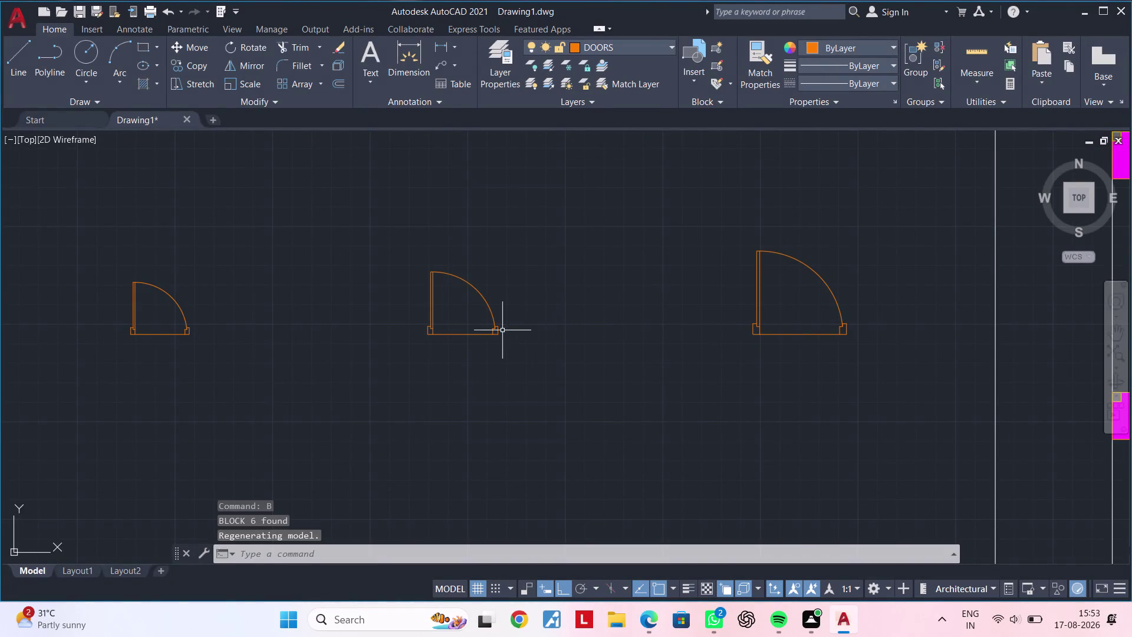
Window-select the small 2'6" left door and define it as block D3.
middle_drag(500, 330, 609, 319)
click(213, 258)
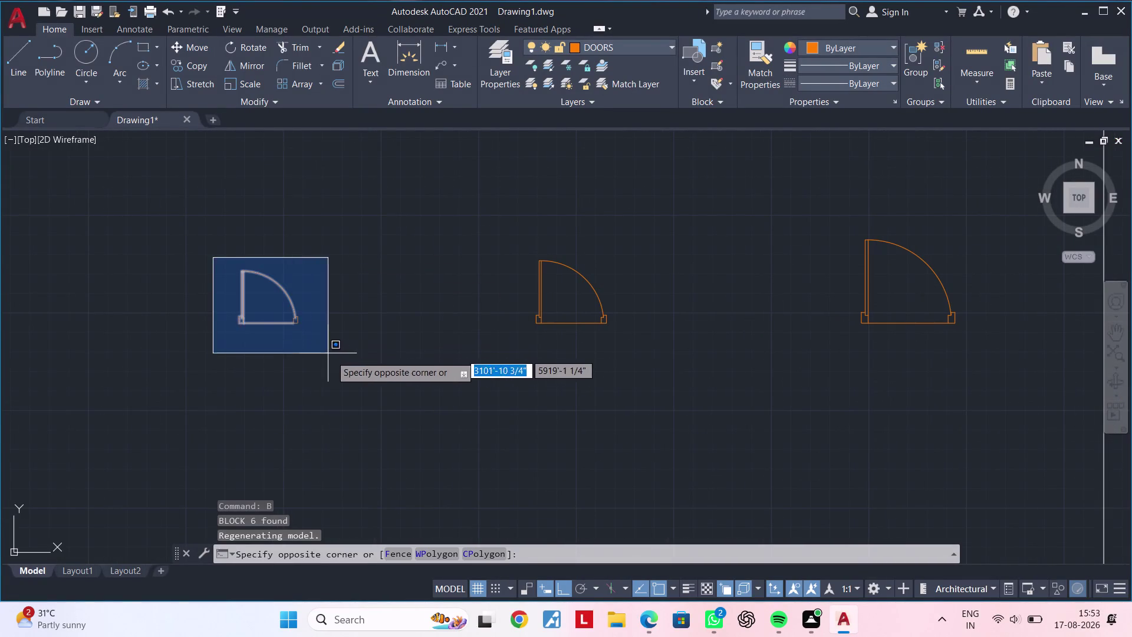
click(334, 357)
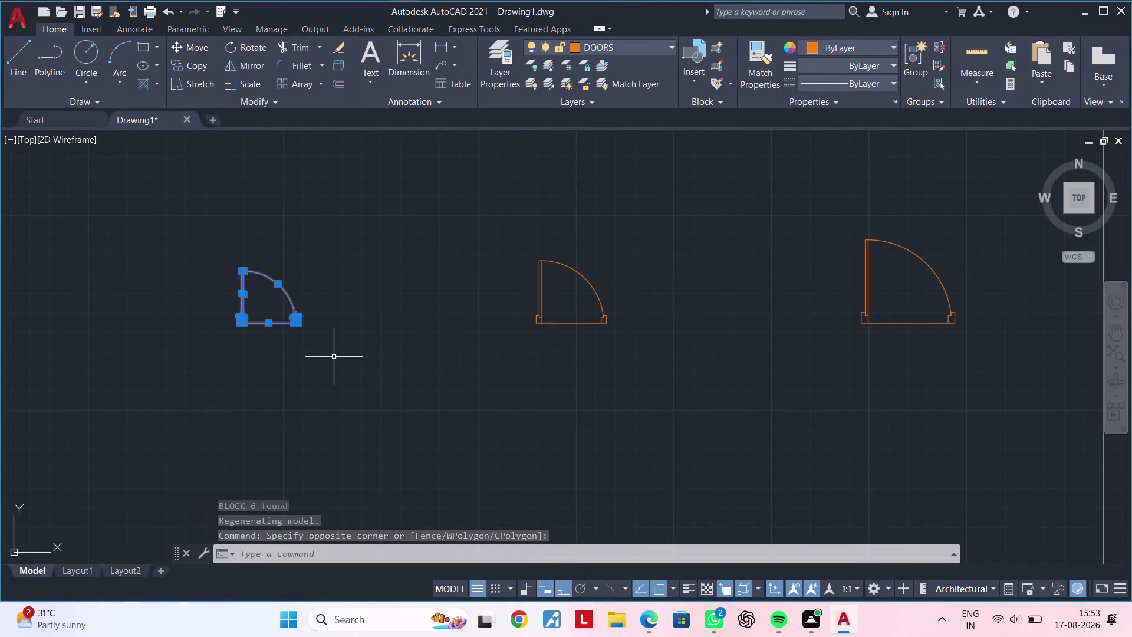
text(B)
key(space)
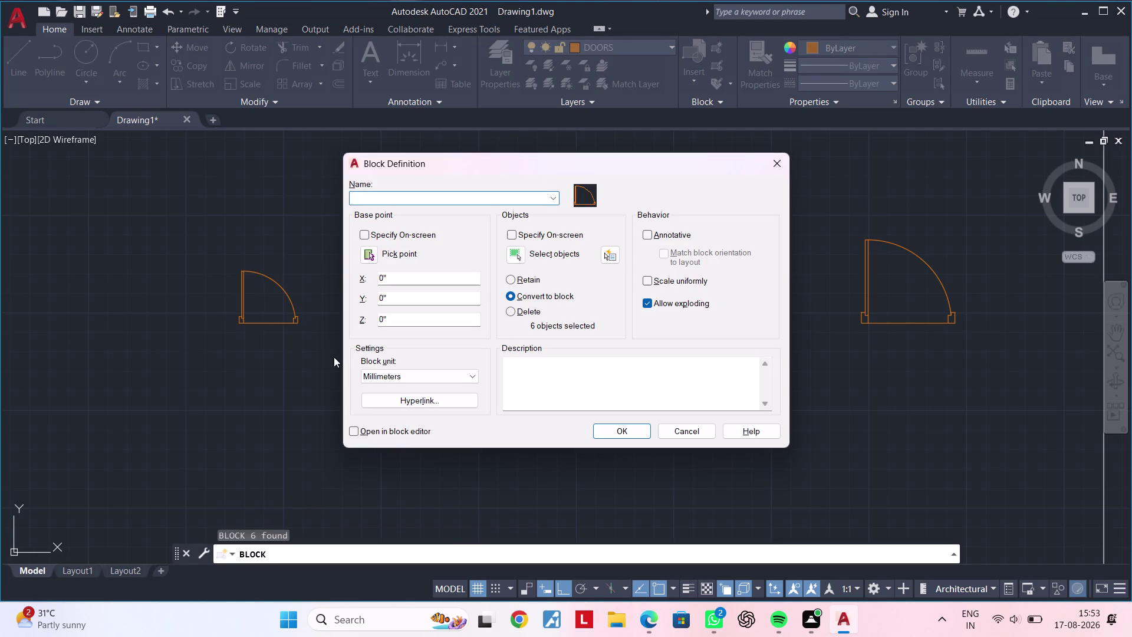
text(D3)
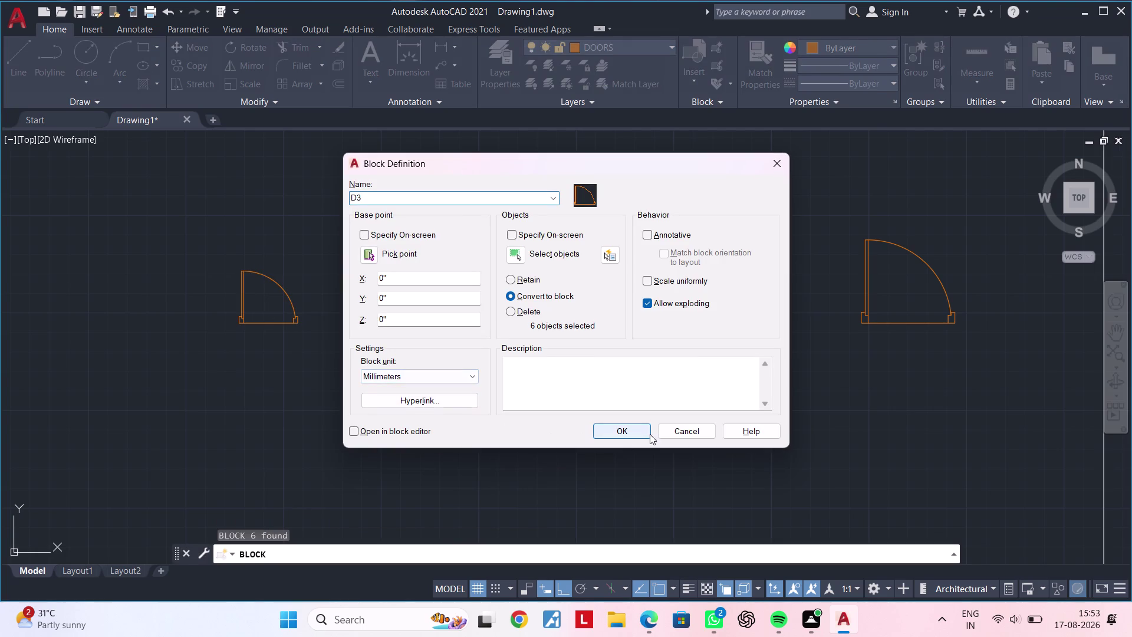
click(643, 432)
click(587, 308)
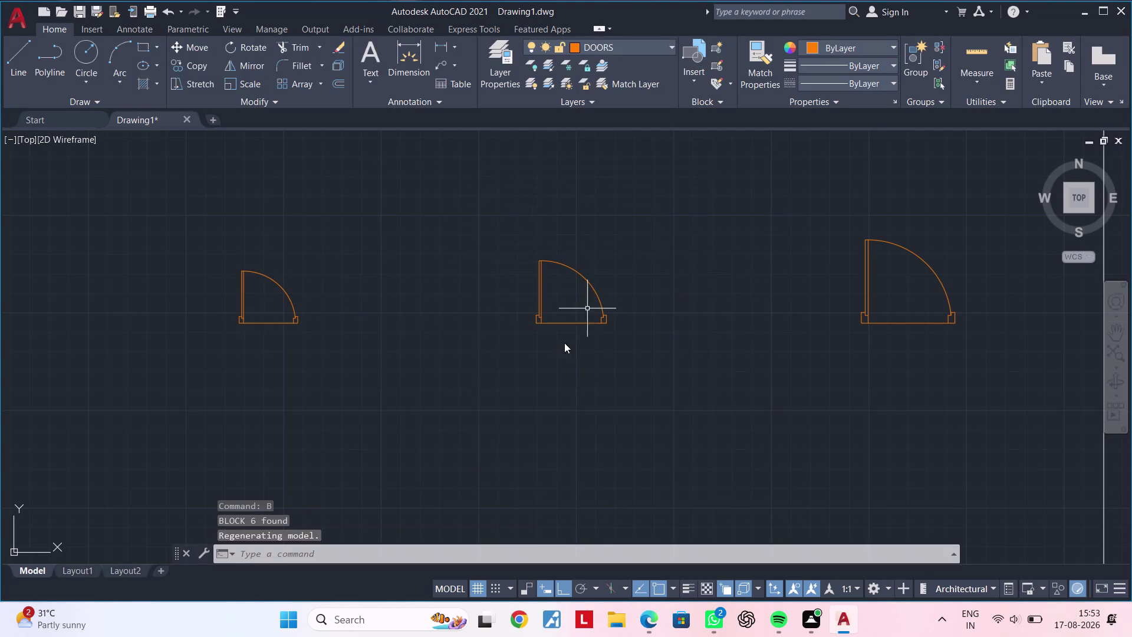
Clear the selection and reselect the middle door block D2.
middle_drag(445, 361, 364, 343)
key(Escape)
key(Escape)
drag(401, 204, 413, 211)
click(565, 353)
scroll(up, 3)
scroll(down, 3)
middle_drag(496, 333, 473, 384)
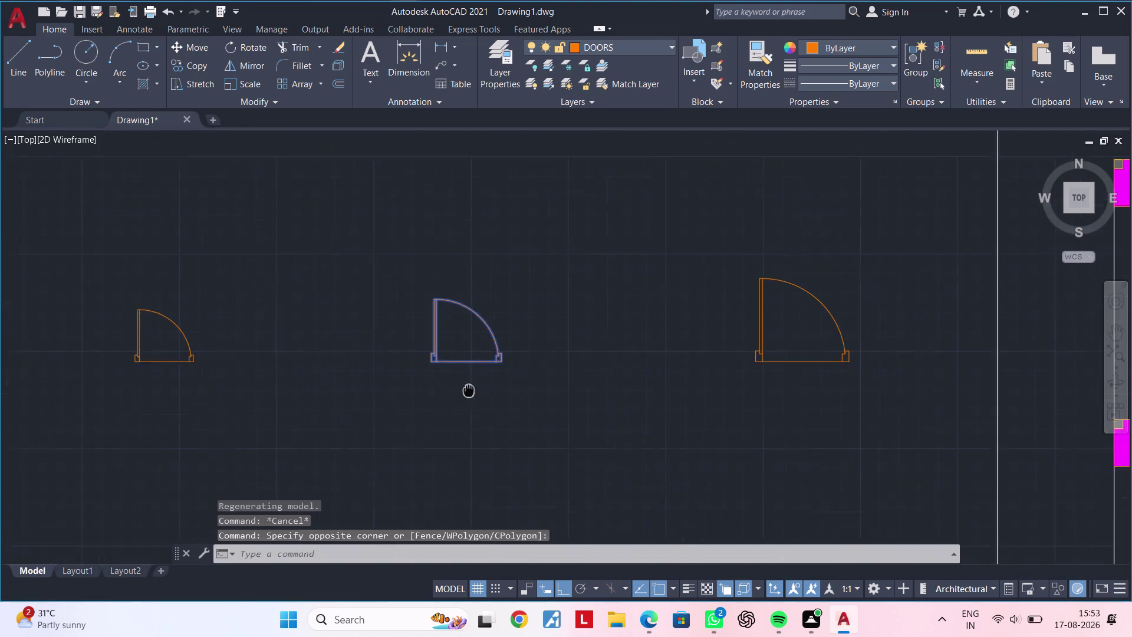
Mirror the middle door across a vertical line, keeping the original.
middle_drag(473, 384, 459, 400)
key(Escape)
key(Escape)
key(Escape)
scroll(up, 3)
click(374, 238)
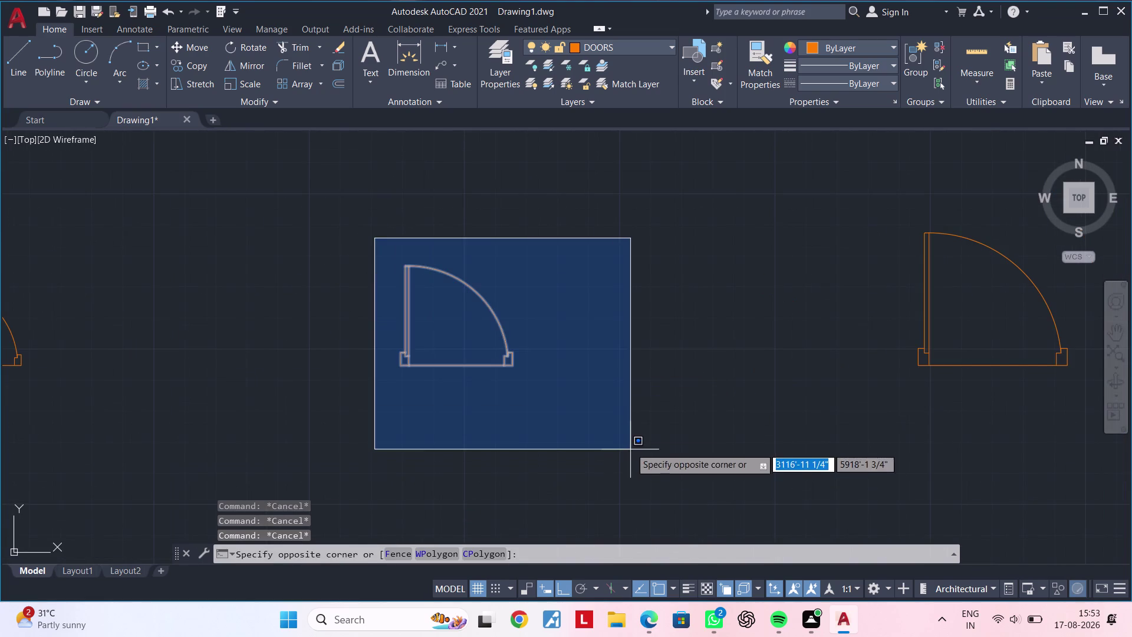
click(630, 440)
scroll(down, 3)
middle_drag(630, 439, 570, 419)
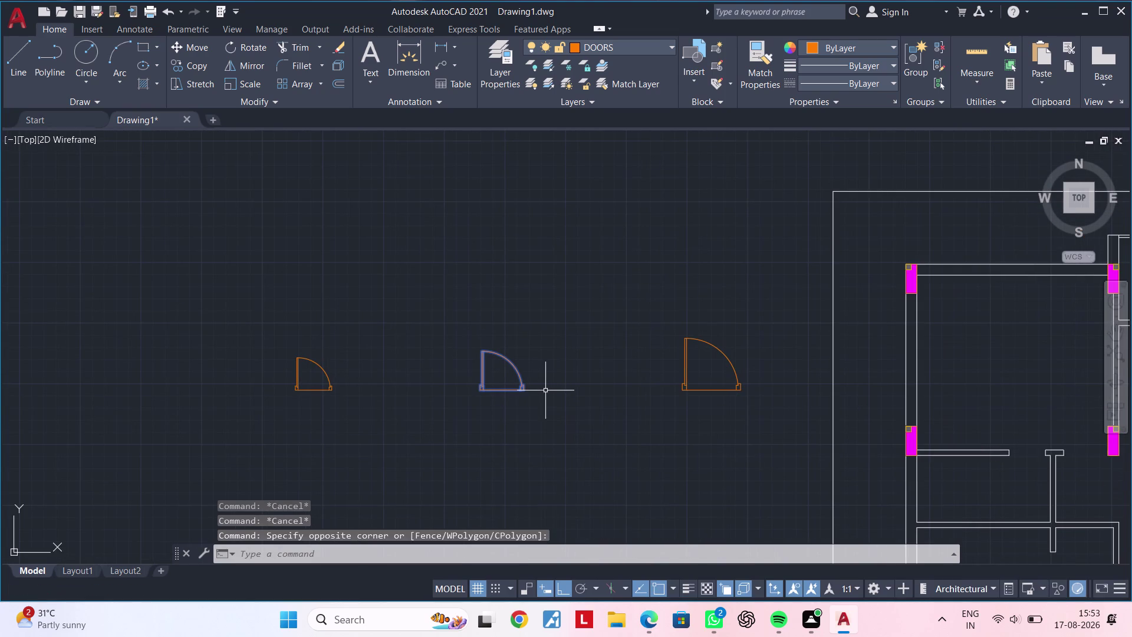
text(MI)
key(space)
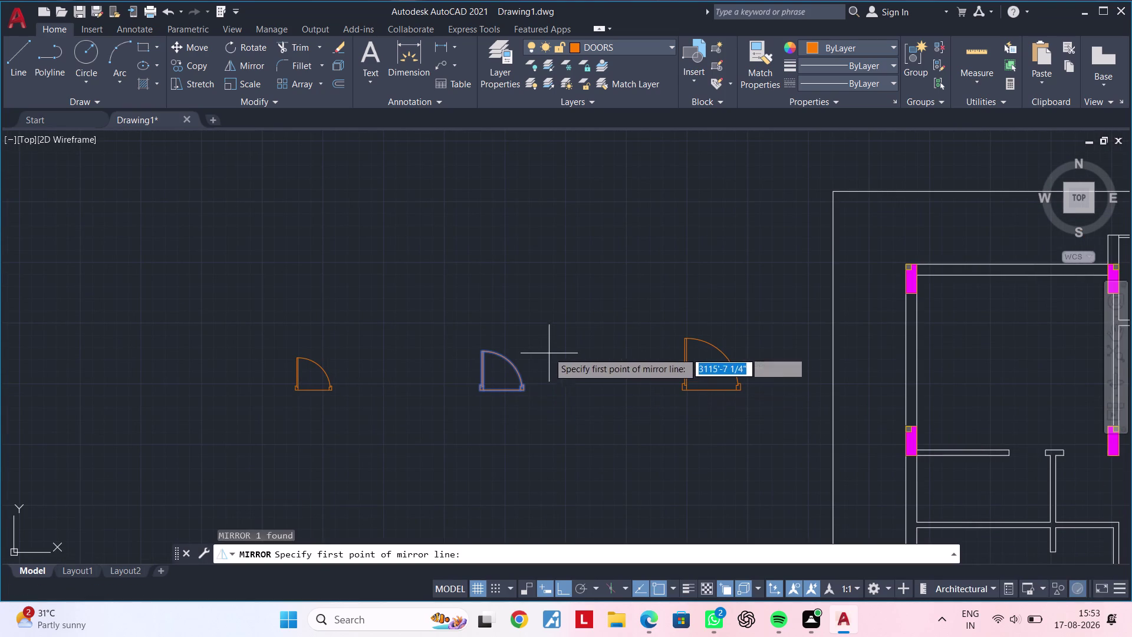
click(547, 345)
click(534, 436)
drag(571, 487, 534, 437)
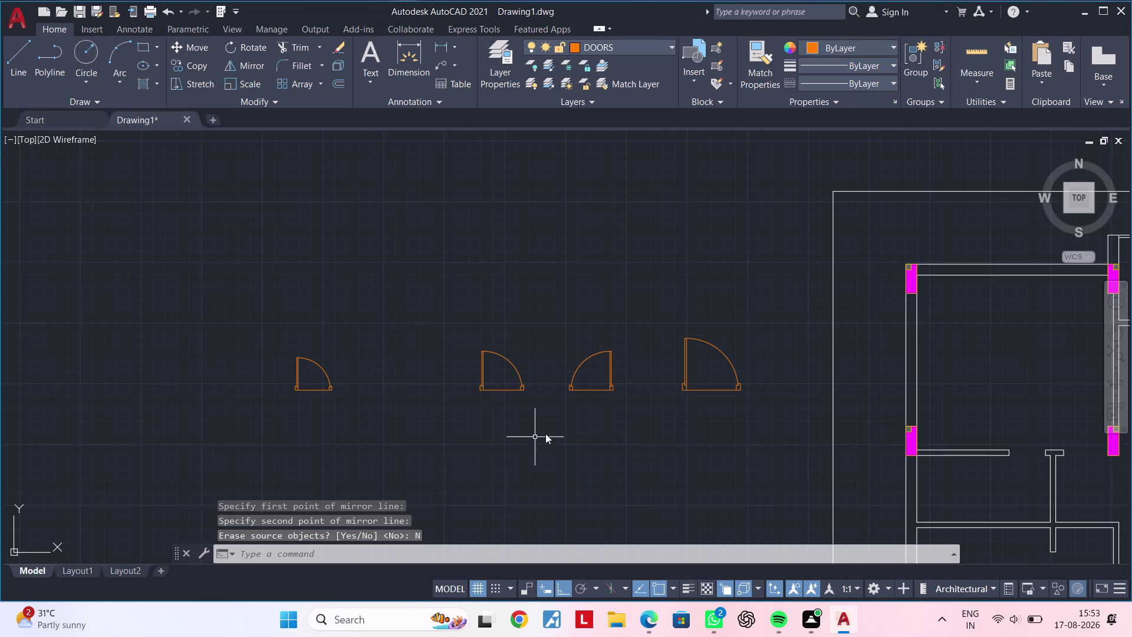
Mirror both middle doors downward across a horizontal line, keeping the originals.
middle_drag(556, 422, 556, 403)
click(432, 299)
click(646, 419)
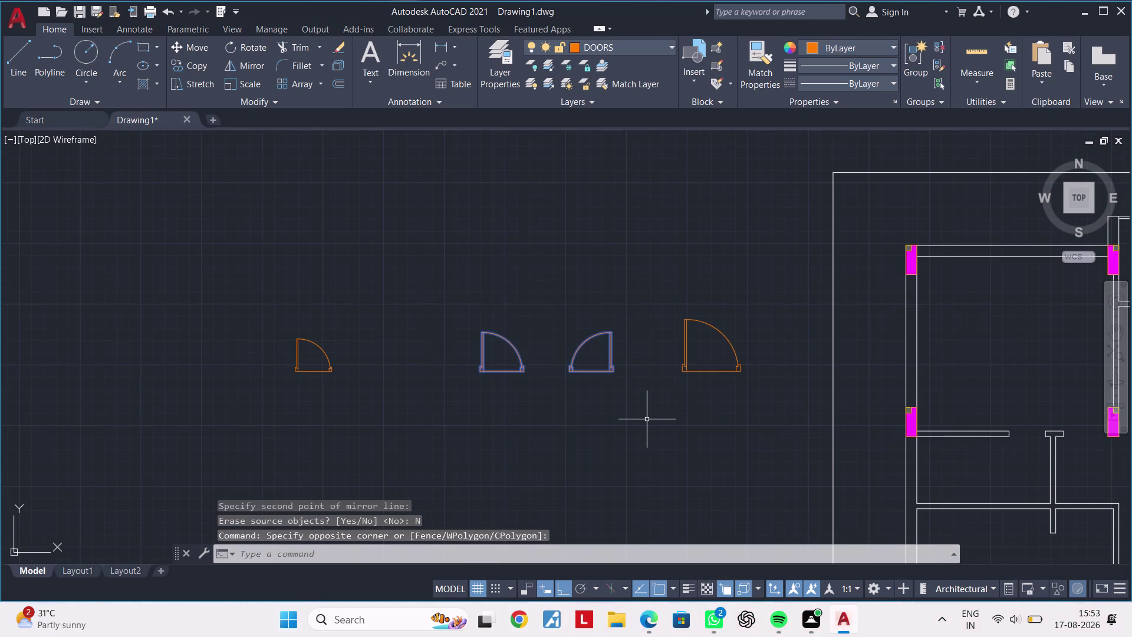
key(m)
text(I)
key(space)
click(485, 404)
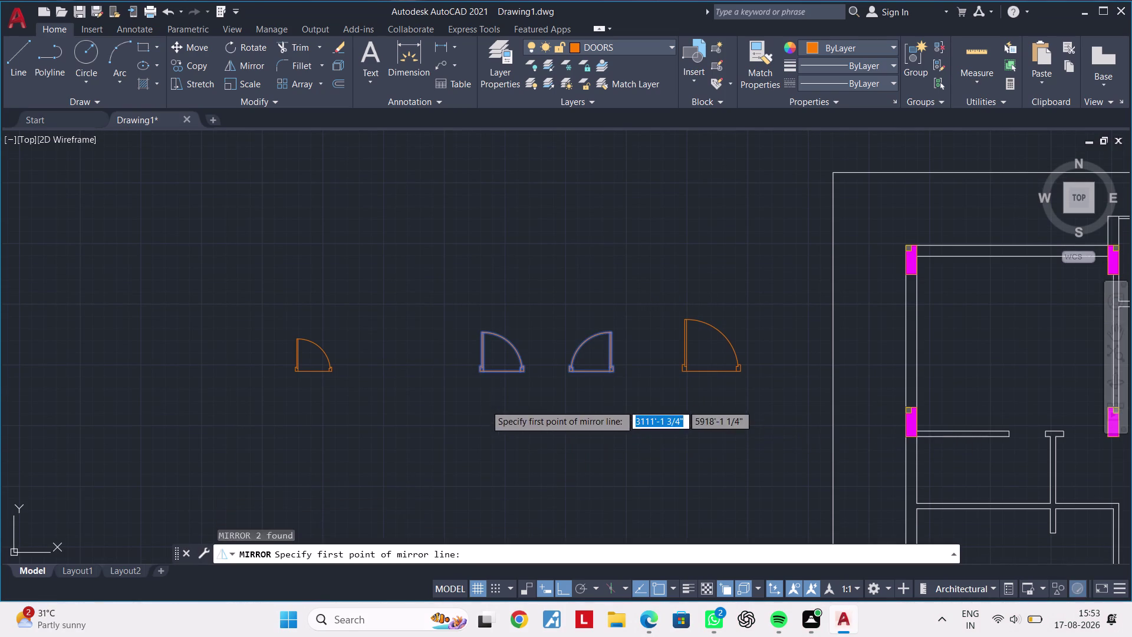
click(737, 412)
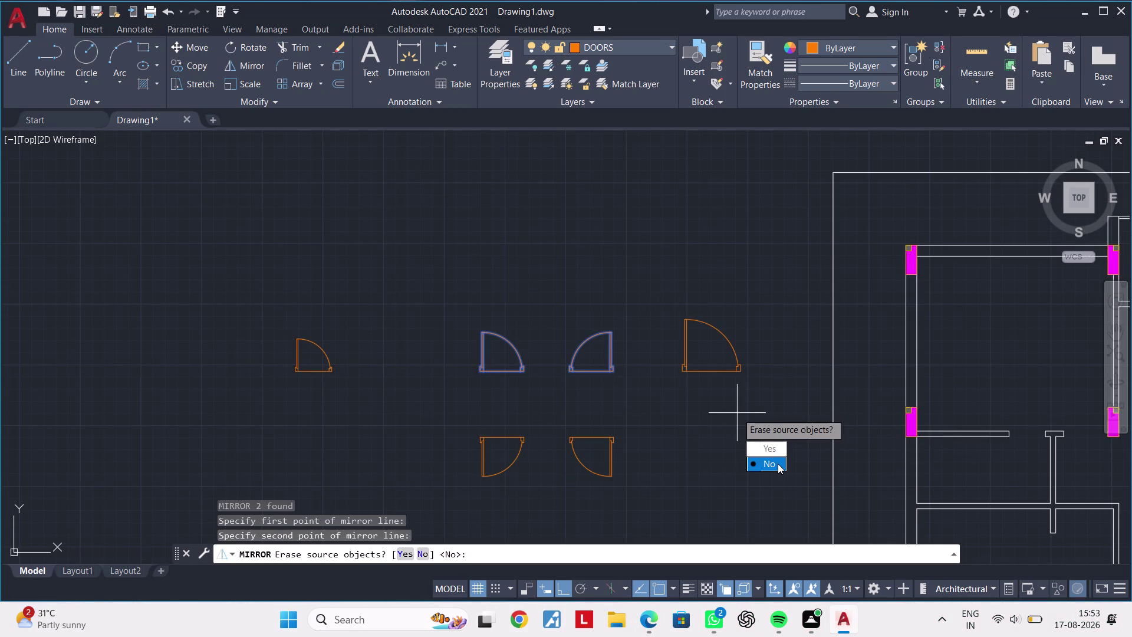
drag(777, 463, 737, 413)
scroll(down, 3)
middle_drag(719, 420, 804, 429)
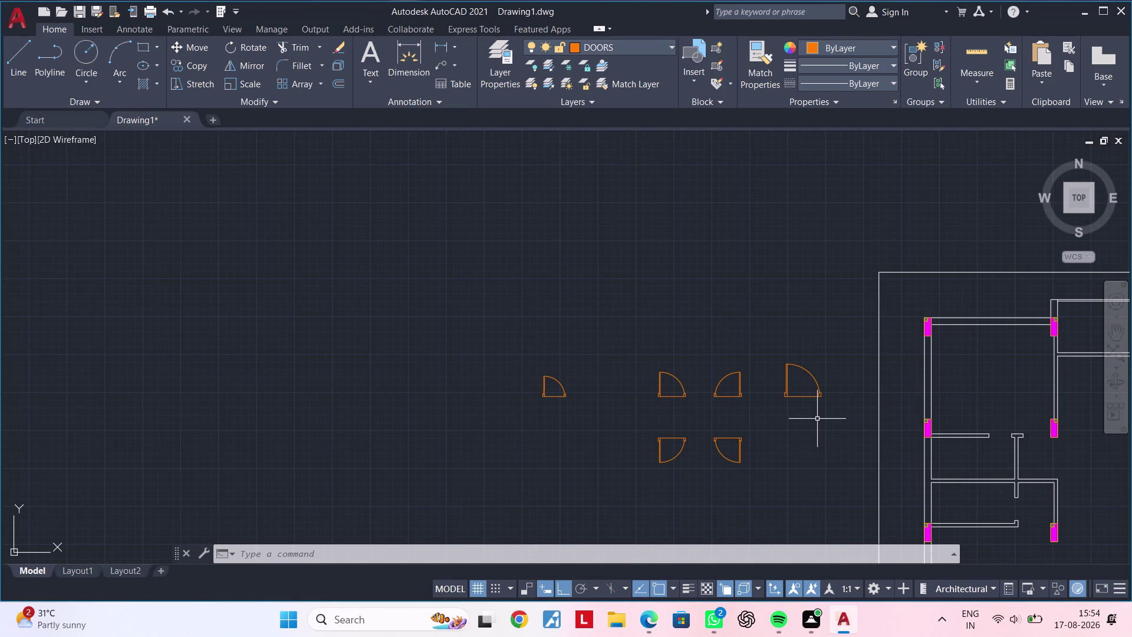
Mirror the small left door across a vertical line, keeping the original.
middle_drag(781, 456, 682, 380)
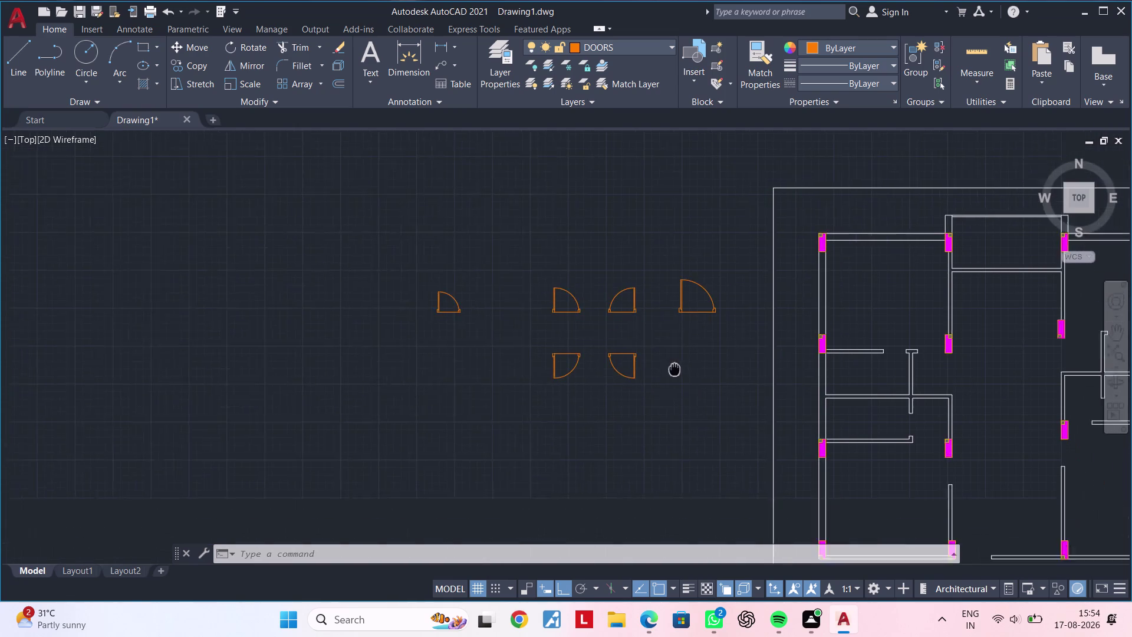
middle_drag(681, 379, 674, 349)
middle_drag(537, 323, 794, 334)
drag(756, 260, 749, 264)
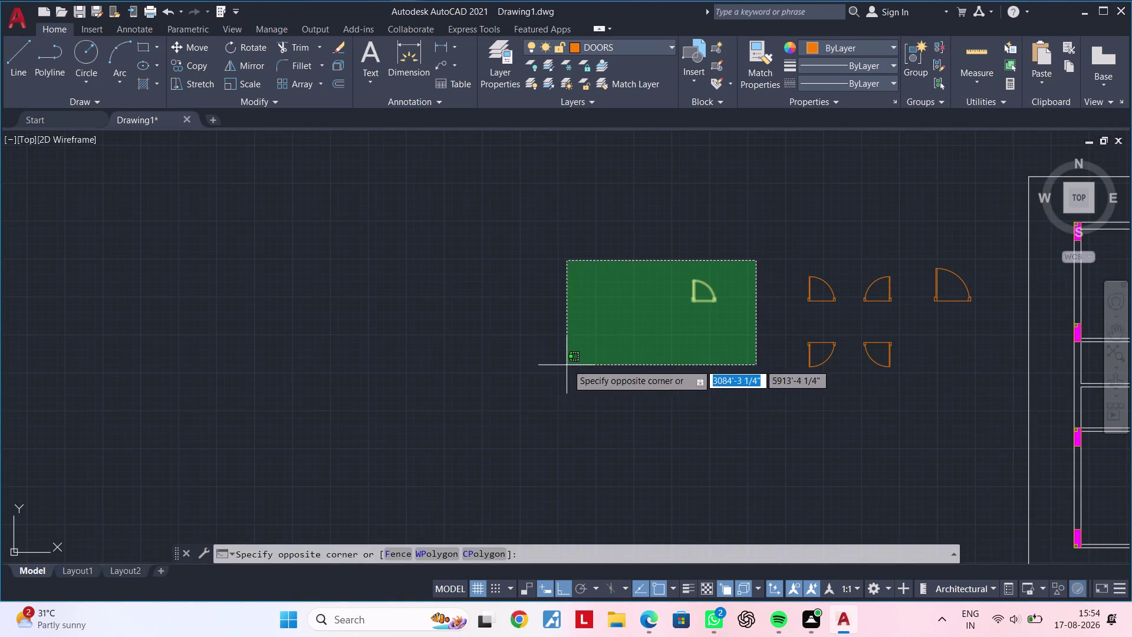
click(567, 362)
middle_drag(724, 323, 508, 353)
scroll(up, 3)
middle_drag(498, 344, 629, 376)
scroll(up, 3)
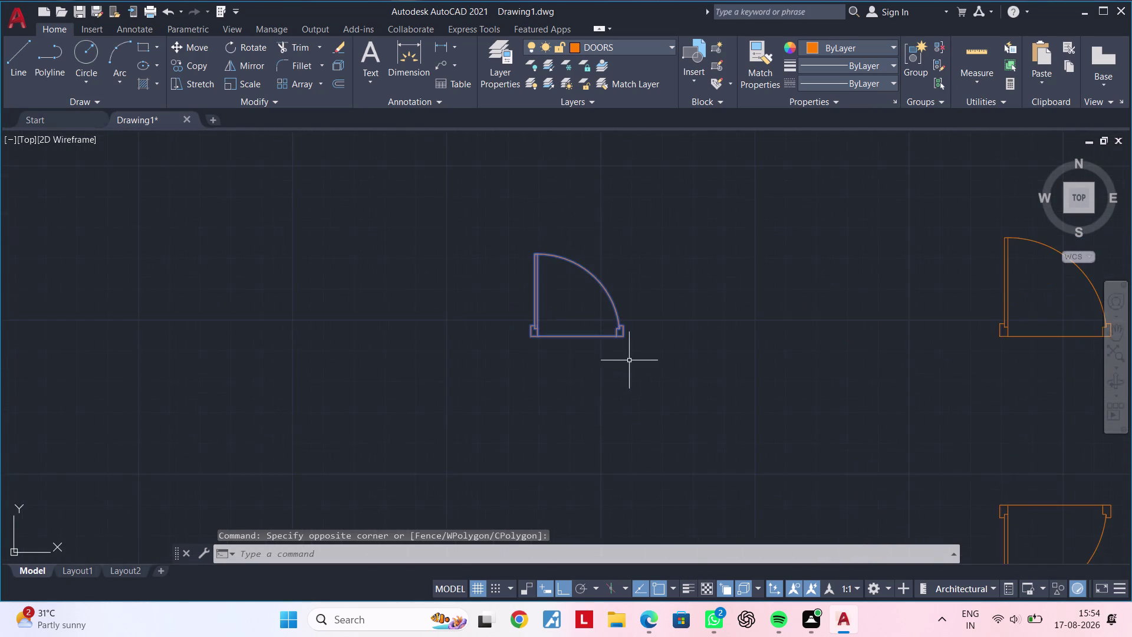
middle_drag(632, 361, 558, 399)
key(m)
key(i)
key(space)
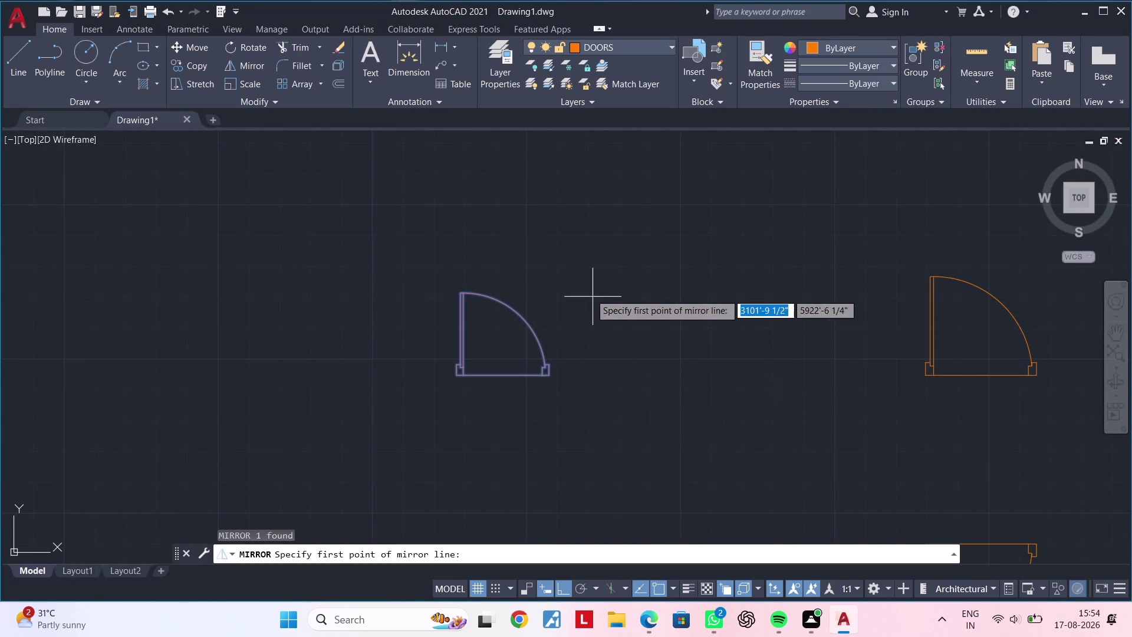
click(587, 287)
click(572, 423)
drag(617, 475, 571, 423)
click(391, 225)
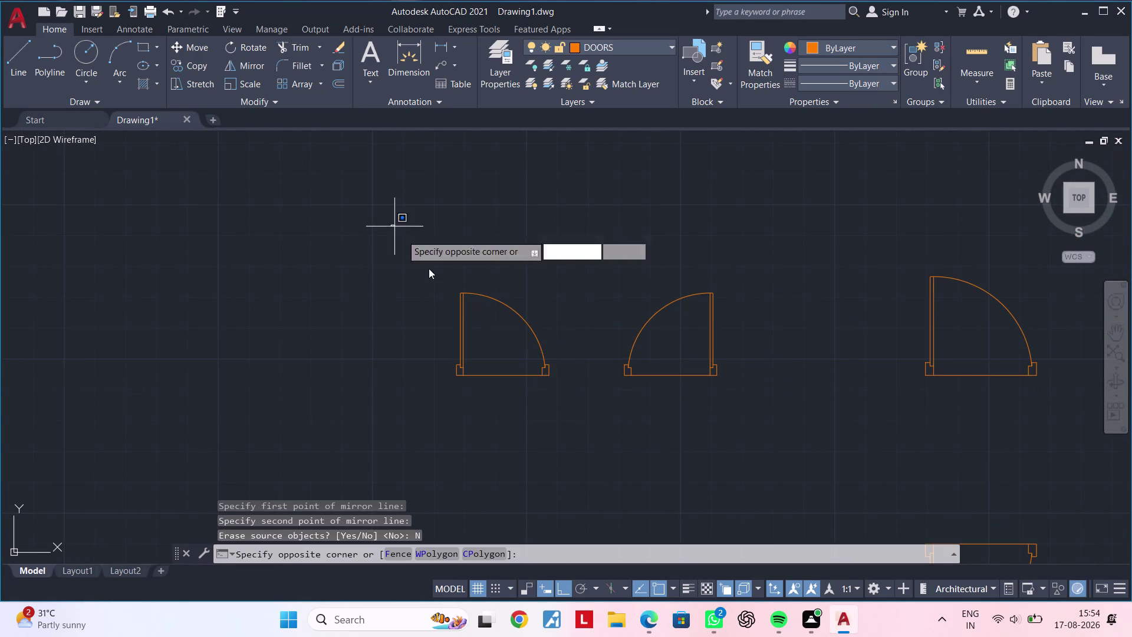
Mirror both small doors downward across a horizontal line, keeping the originals.
click(786, 451)
text(MI)
key(space)
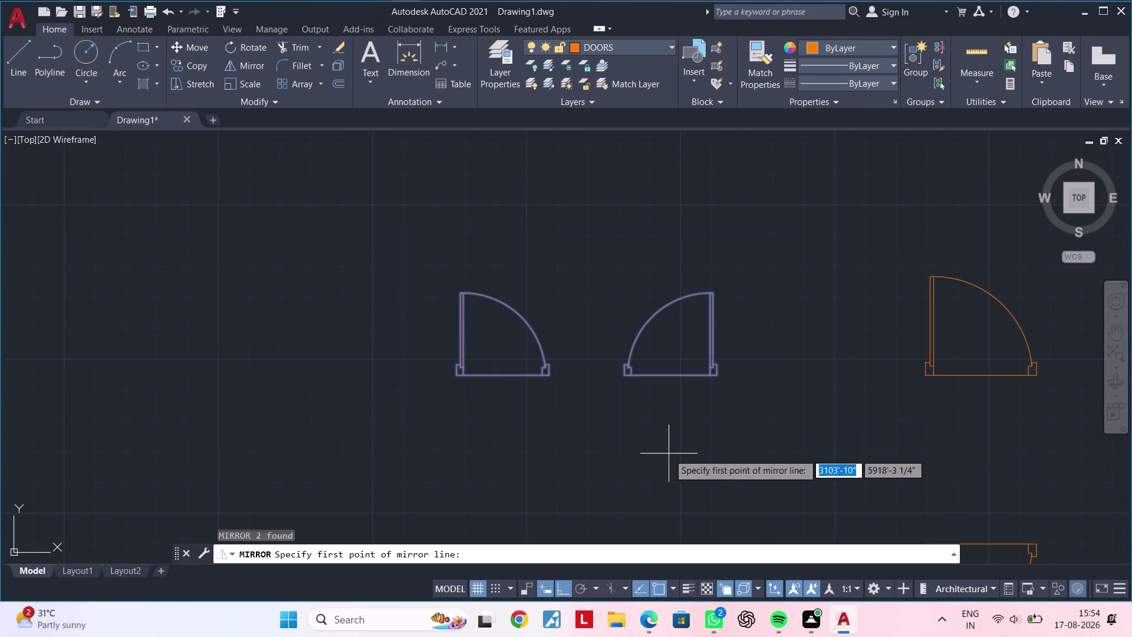
drag(463, 433, 494, 432)
middle_drag(754, 433, 715, 398)
click(721, 400)
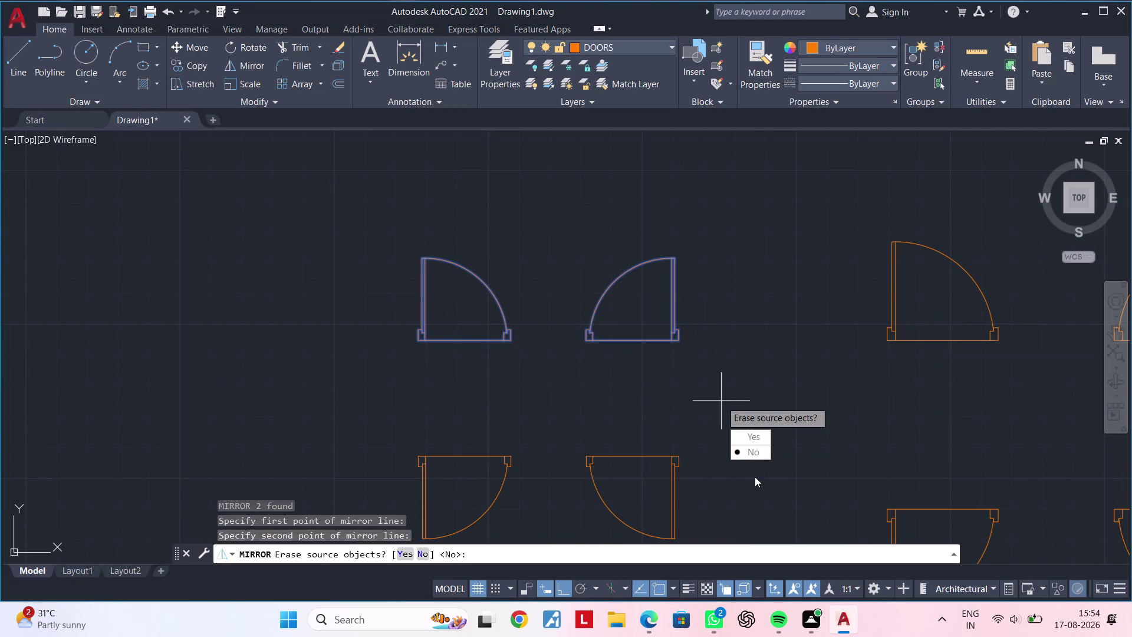
drag(759, 452, 721, 401)
scroll(down, 3)
middle_drag(818, 393, 474, 368)
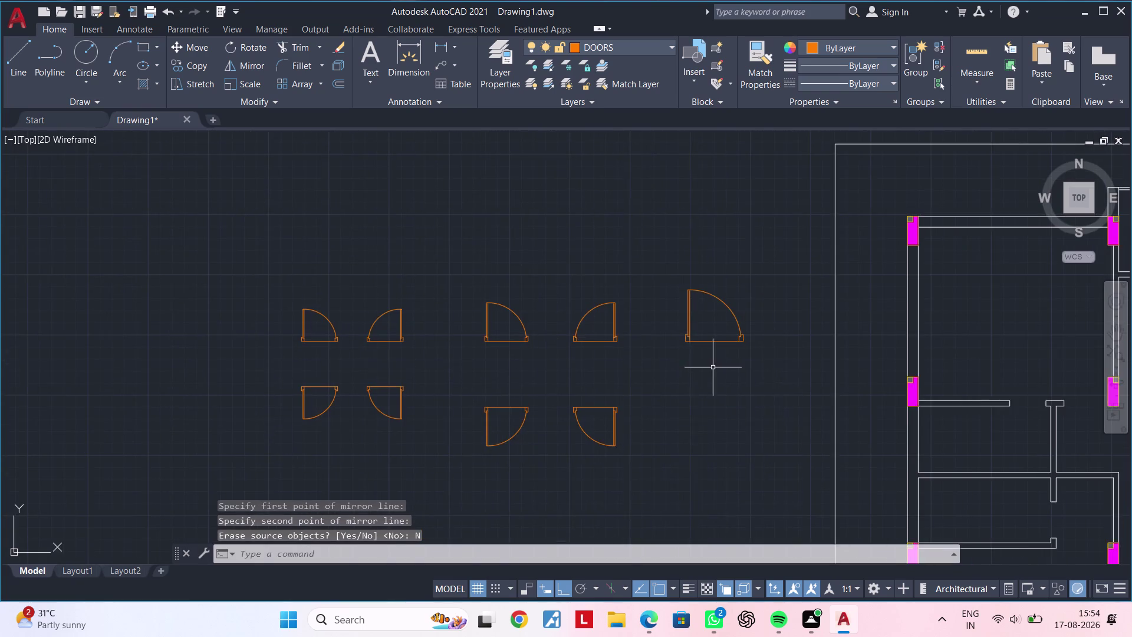
middle_drag(710, 367, 578, 369)
key(Escape)
drag(538, 250, 588, 311)
Start moving the large door from its corner base point, with Ortho off.
click(647, 383)
key(m)
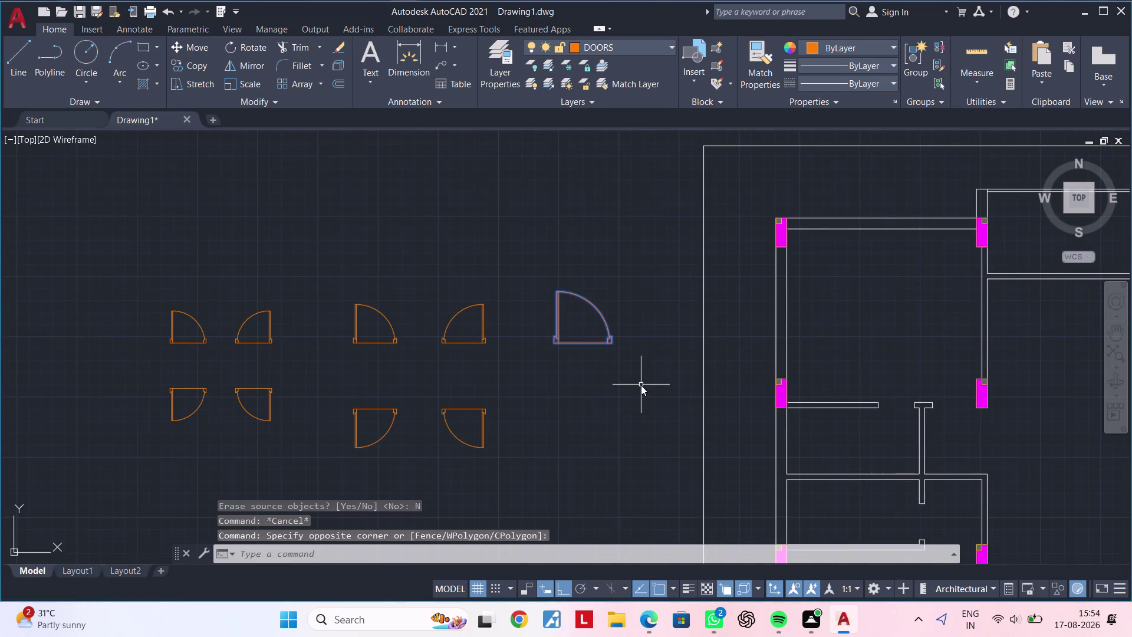
key(space)
scroll(up, 3)
scroll(up, 3)
click(547, 316)
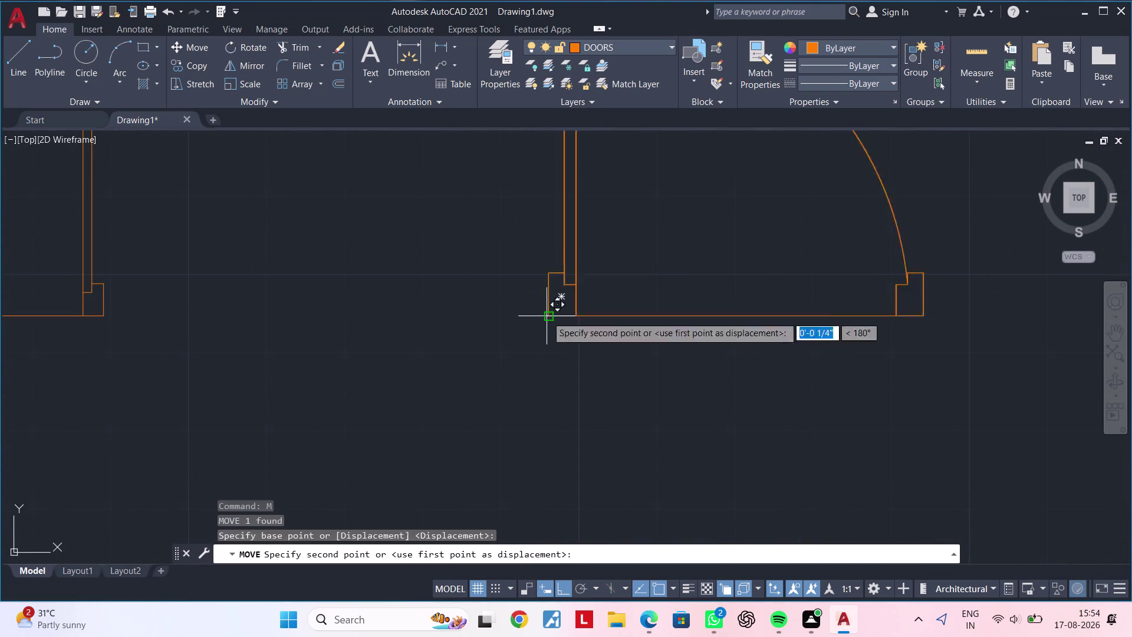
scroll(down, 3)
middle_drag(685, 470, 622, 226)
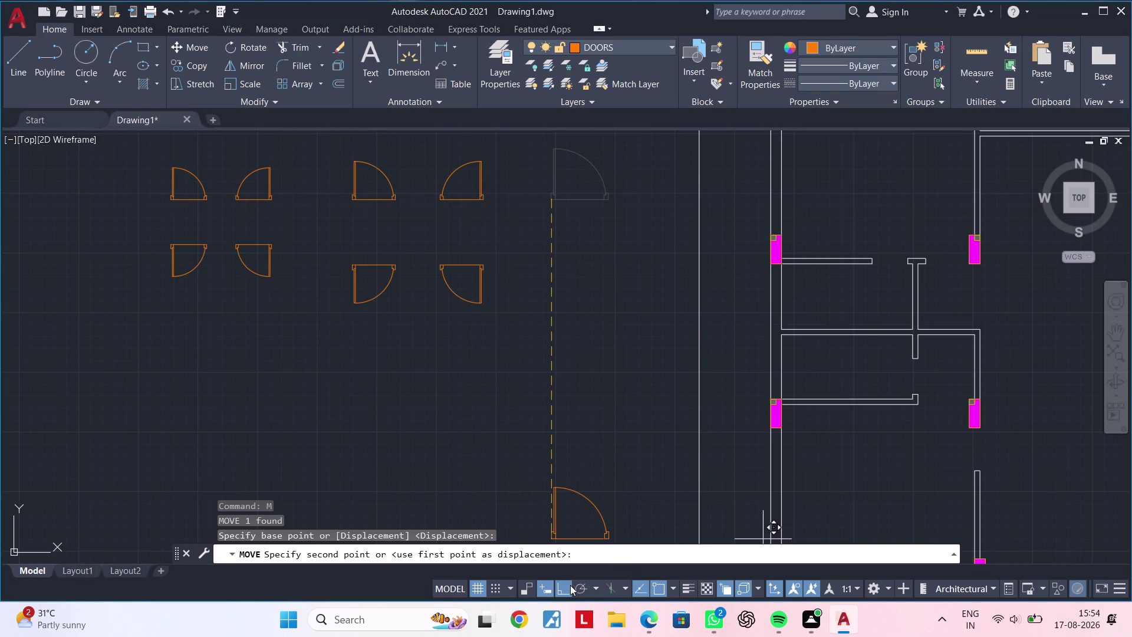
click(570, 585)
Place the large door below the mirrored door sets.
middle_drag(933, 504, 746, 291)
scroll(up, 3)
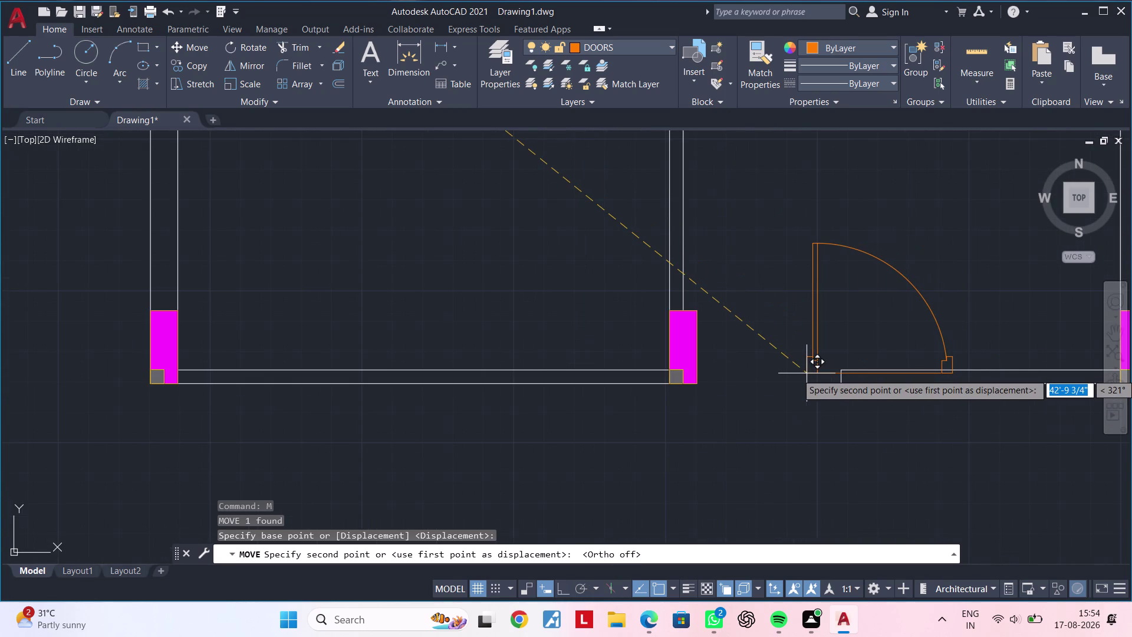
scroll(up, 3)
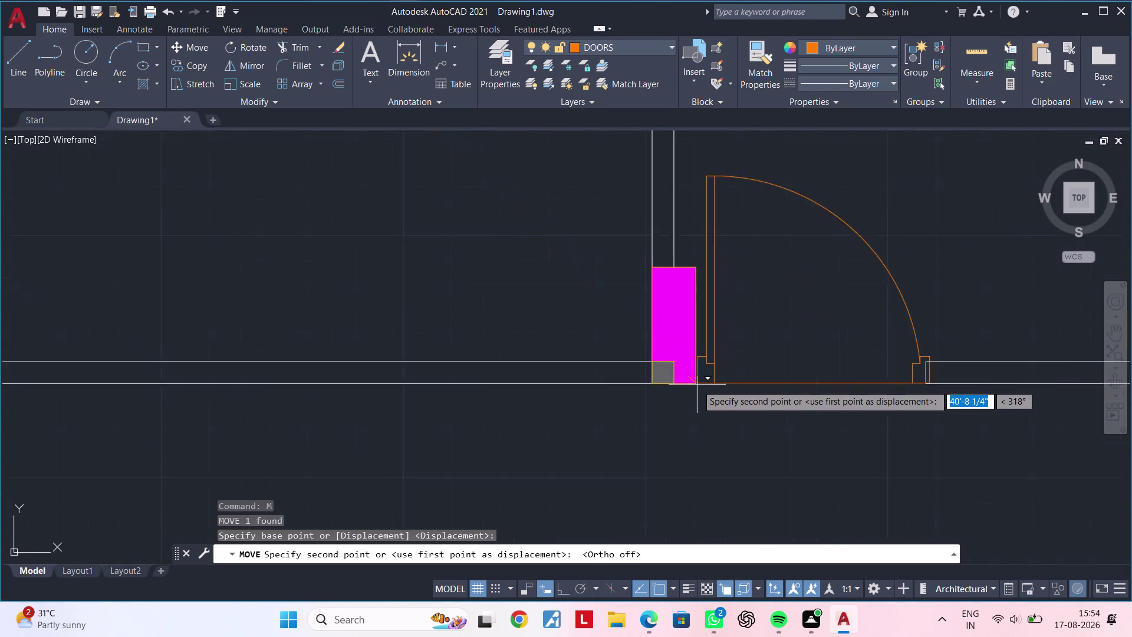
scroll(up, 3)
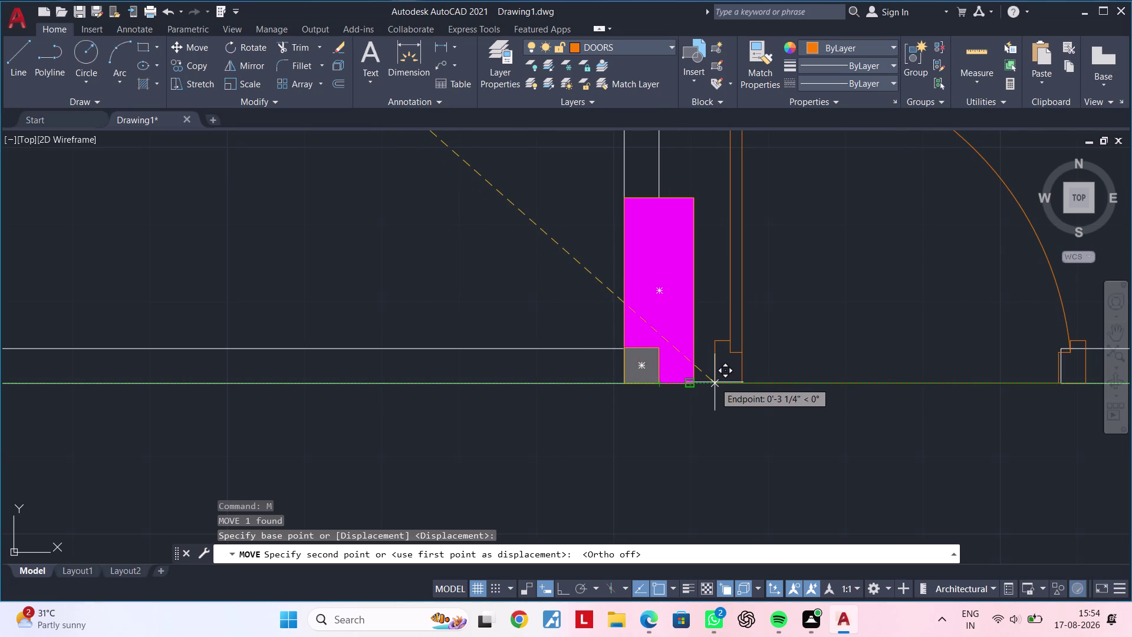
scroll(down, 3)
middle_drag(787, 404, 709, 365)
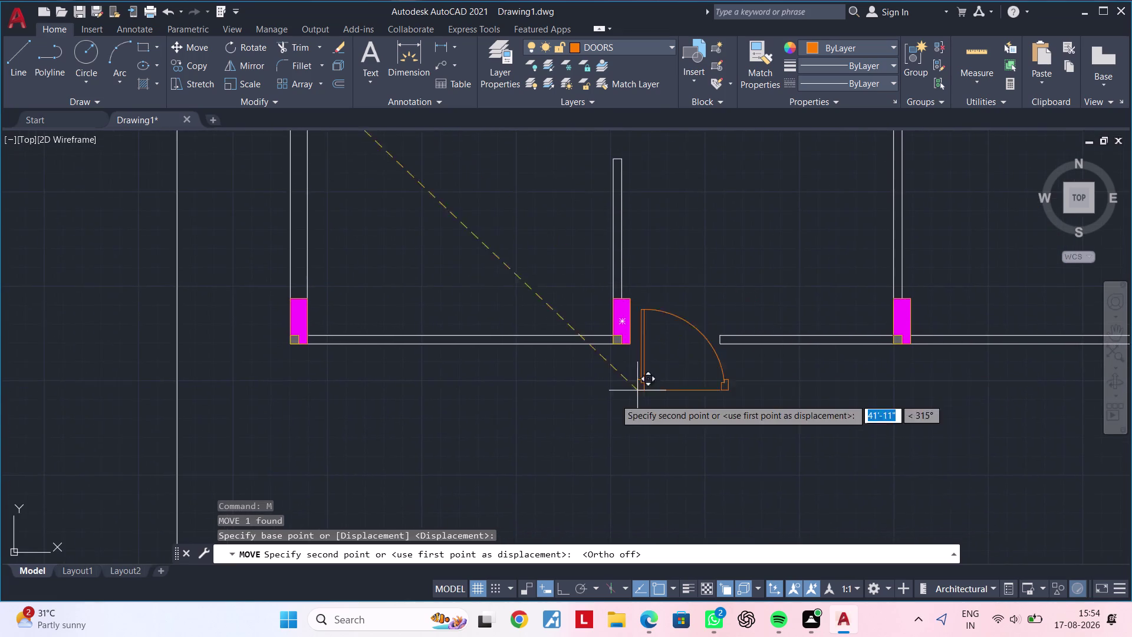
scroll(down, 3)
scroll(down, 3)
click(395, 375)
key(Escape)
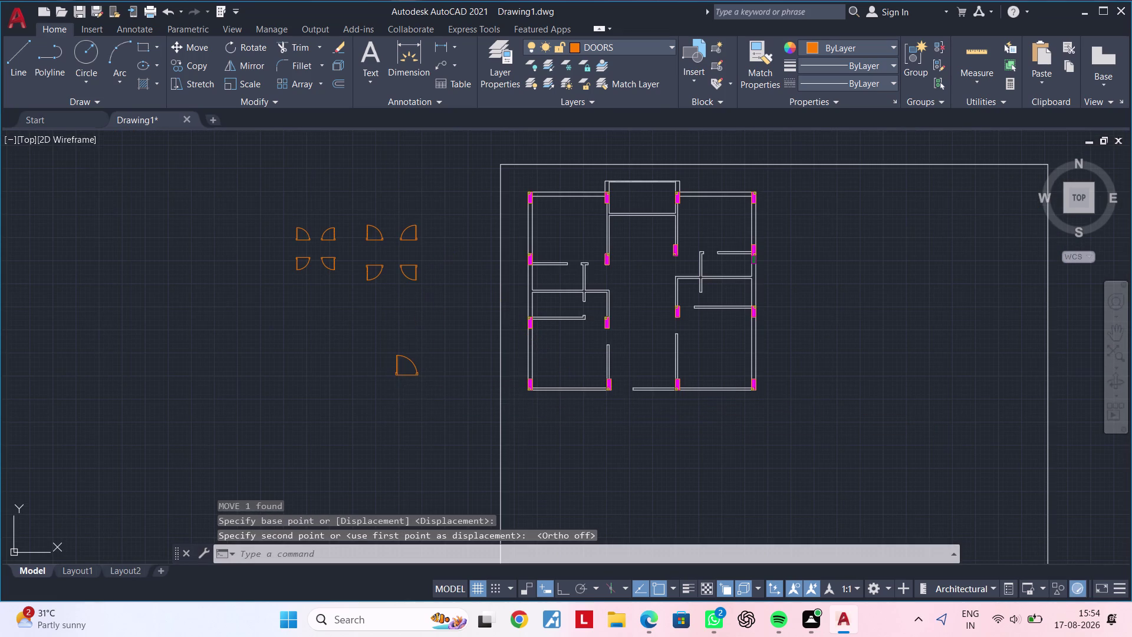
Window-select the middle column hatch and move it below the lower wall line.
key(Escape)
scroll(up, 3)
middle_drag(593, 403, 619, 388)
key(Escape)
click(526, 315)
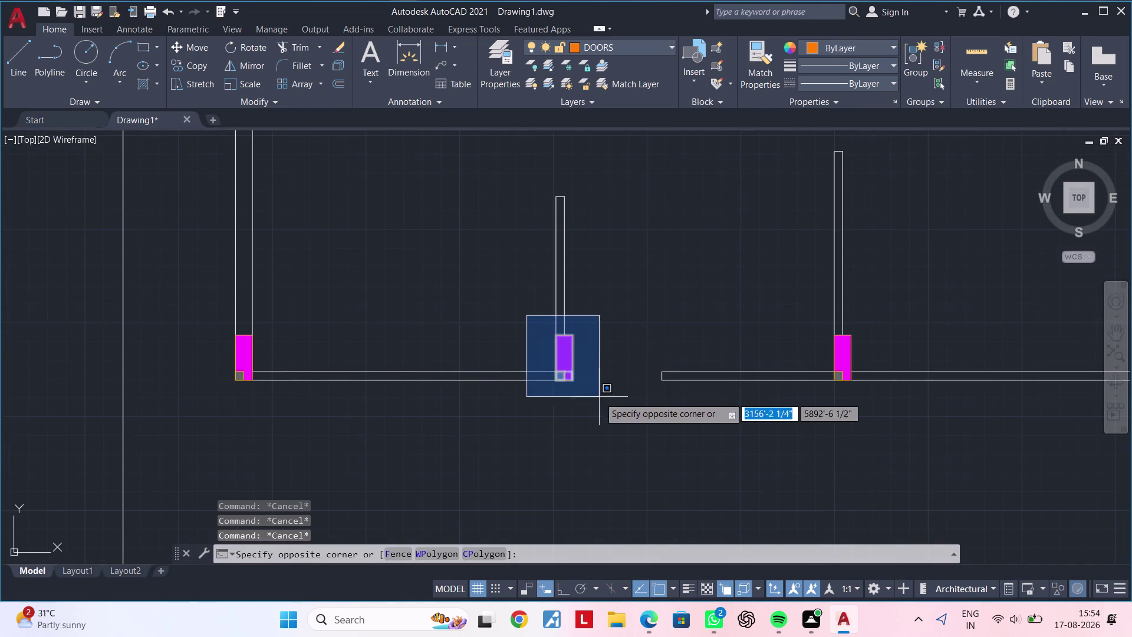
click(599, 399)
text(M)
key(space)
click(599, 398)
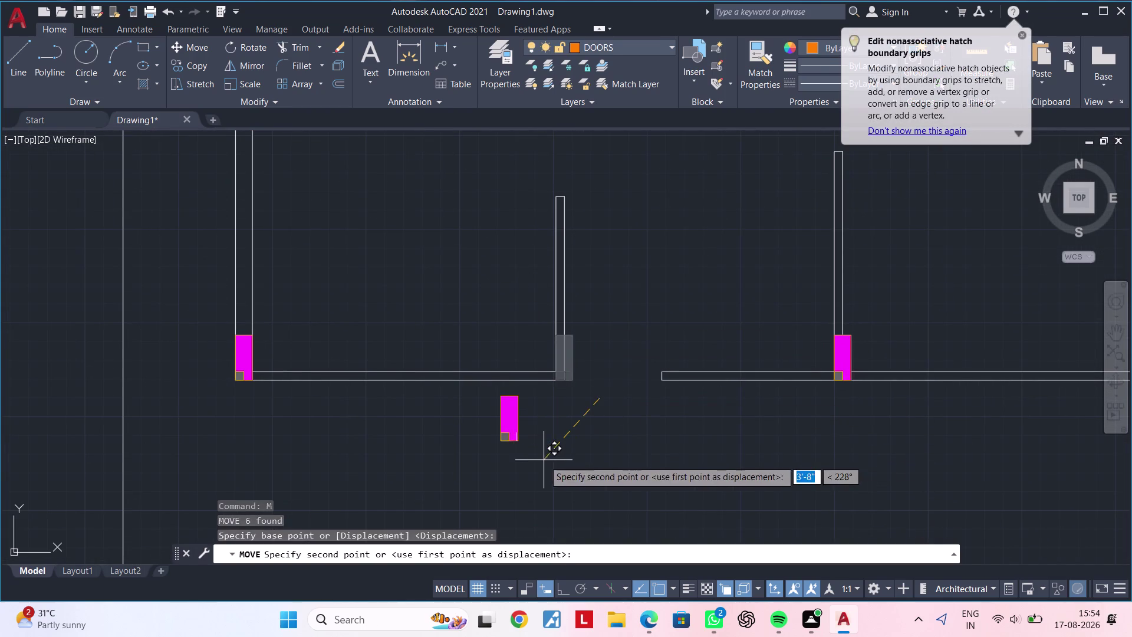
click(543, 459)
Pan along the wall to its open end, ready to draw a jamb line.
middle_drag(604, 431, 666, 425)
scroll(up, 3)
middle_drag(641, 399, 671, 461)
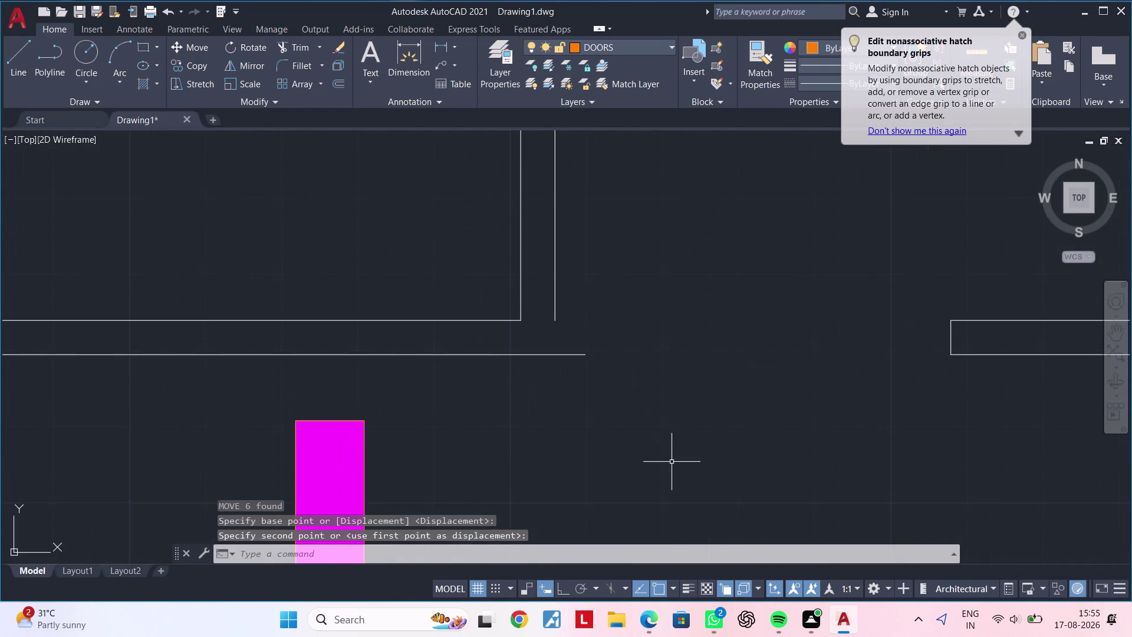
key(Escape)
middle_drag(674, 455, 718, 425)
key(Escape)
key(Escape)
scroll(down, 3)
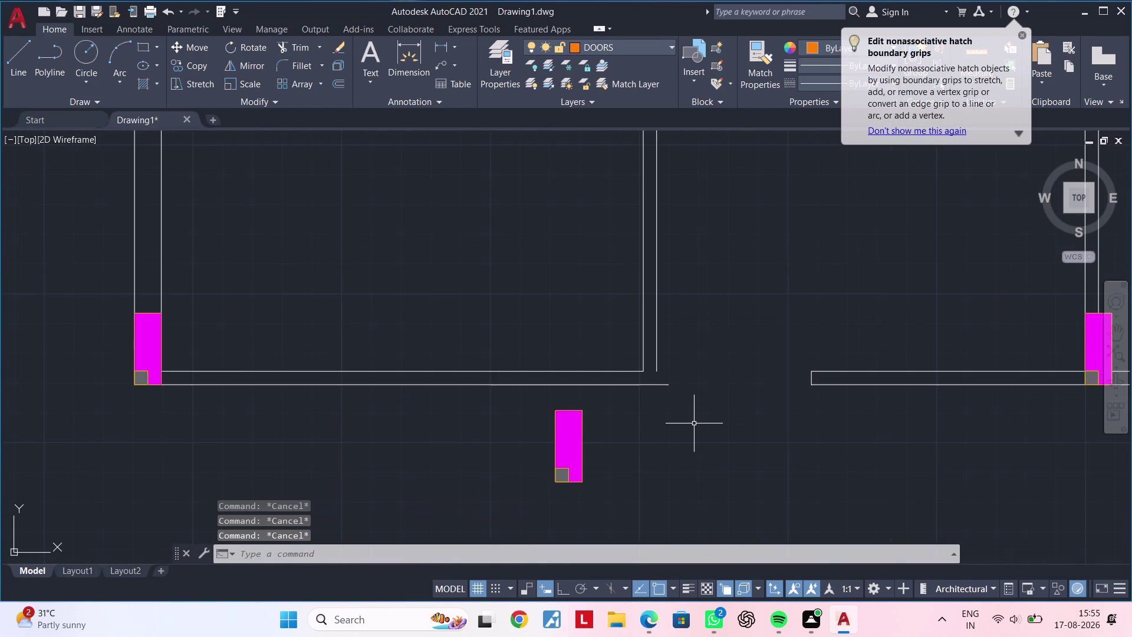
middle_drag(684, 396, 680, 382)
scroll(up, 3)
middle_drag(674, 386, 628, 402)
key(Escape)
key(Escape)
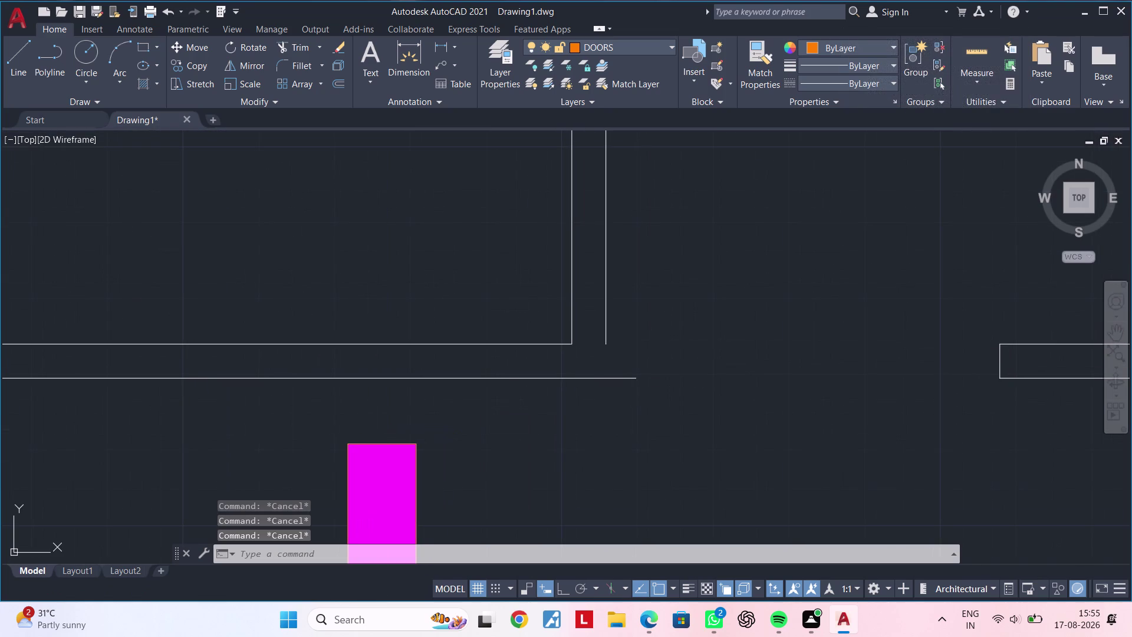
key(Escape)
scroll(up, 3)
key(l)
key(space)
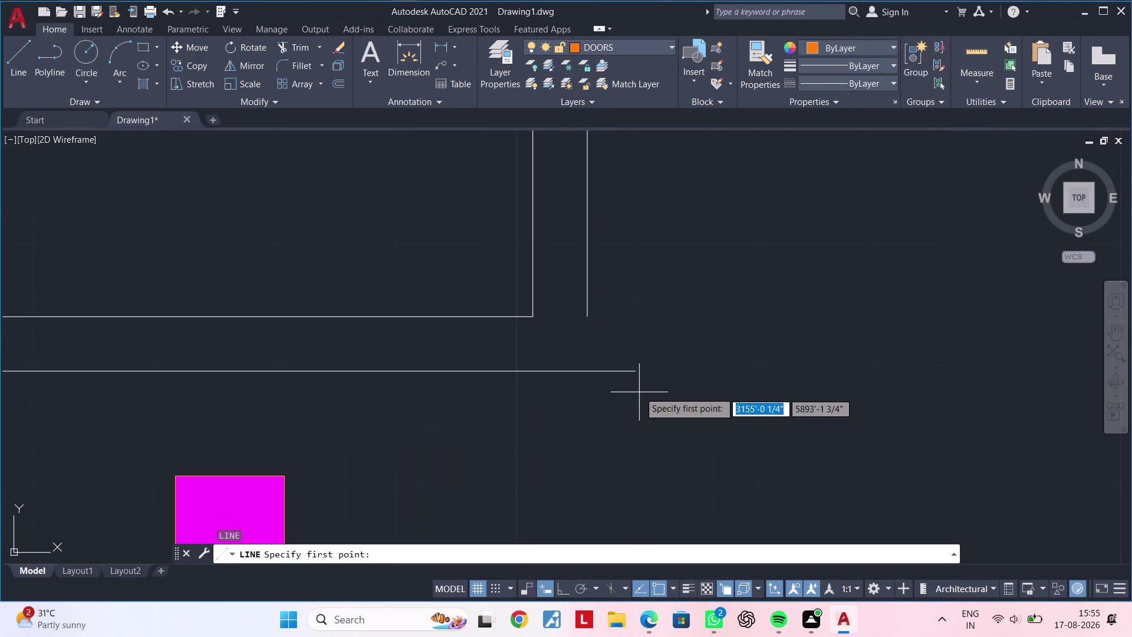
Attempt a line at the lower wall end and an extend, then cancel both.
click(636, 374)
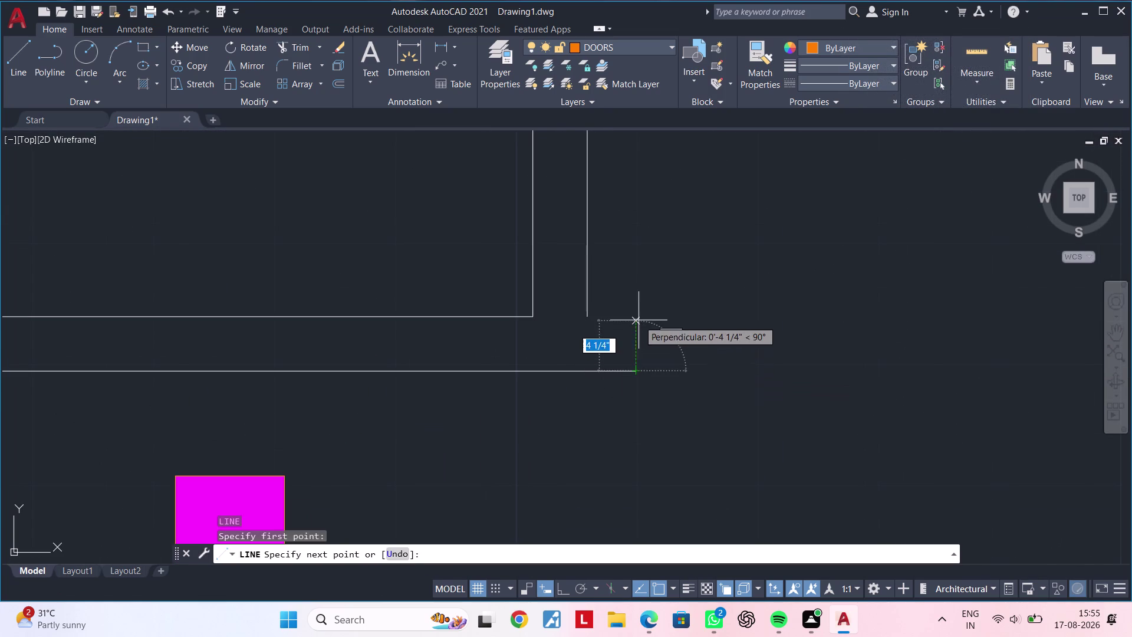
key(Escape)
key(Escape)
key(Escape)
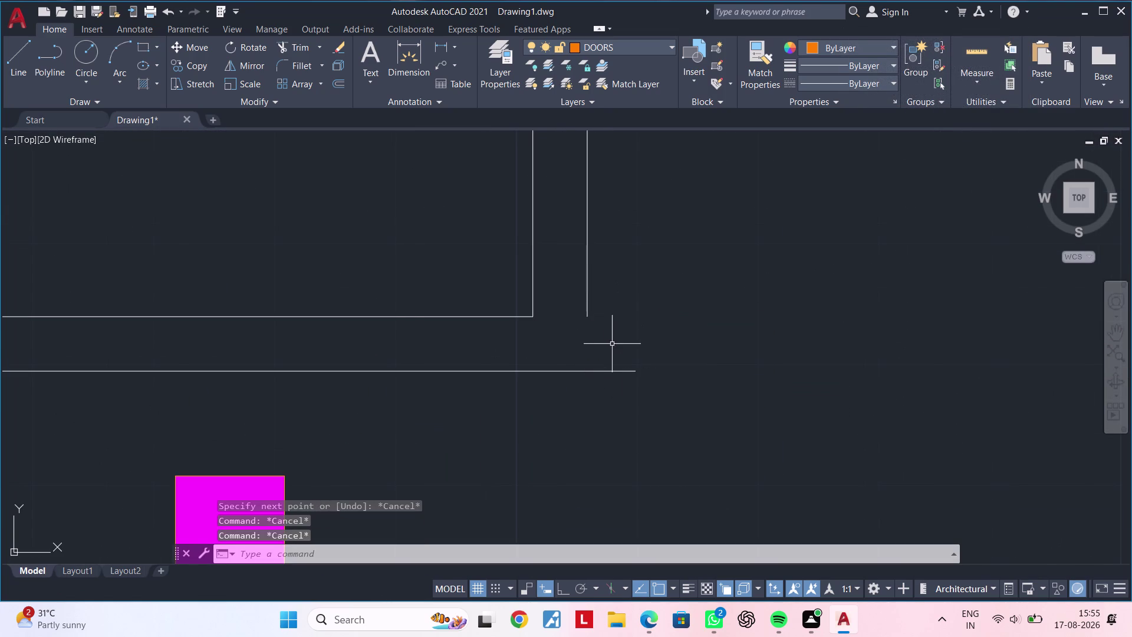
key(Escape)
key(Escape)
text(EX)
key(space)
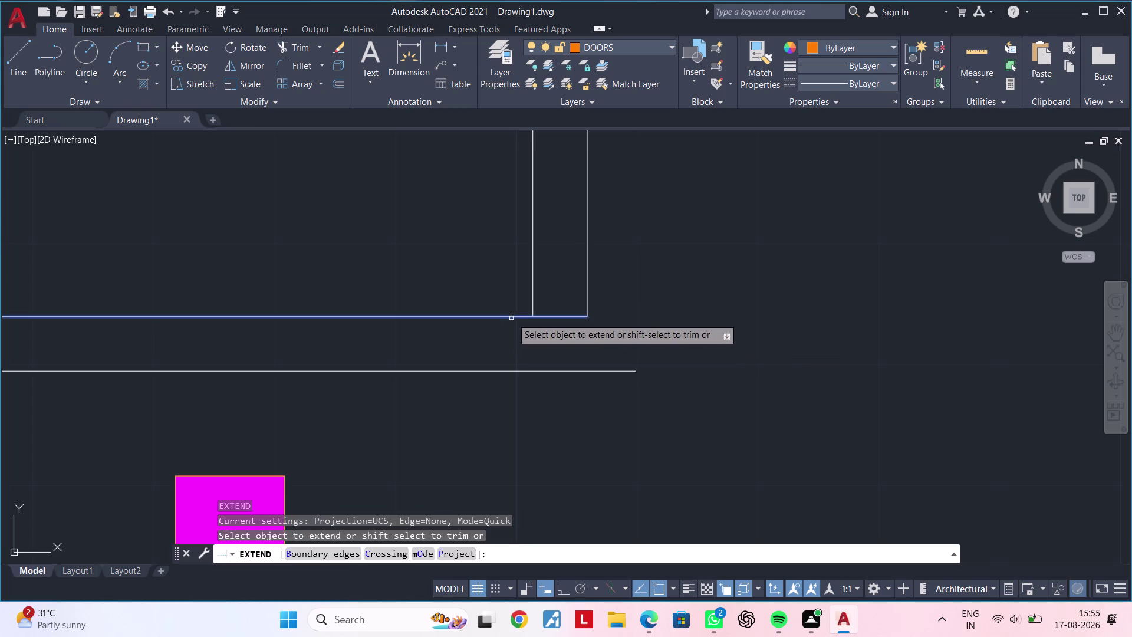
click(515, 316)
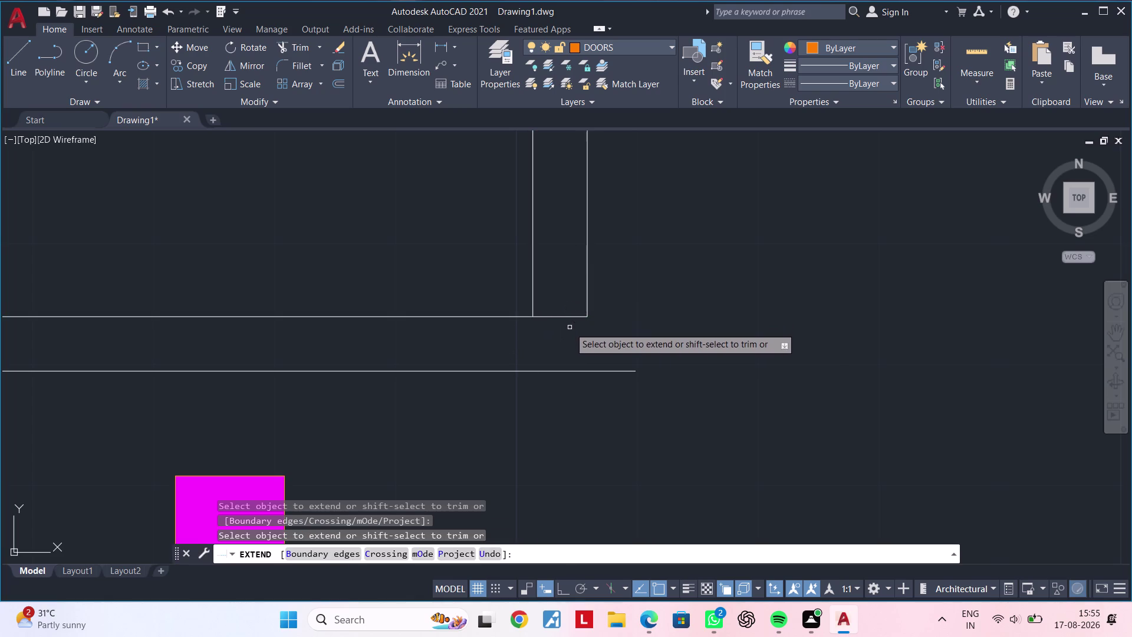
key(Escape)
key(Escape)
Draw a vertical jamb line from the lower wall end up to the upper wall.
key(l)
key(space)
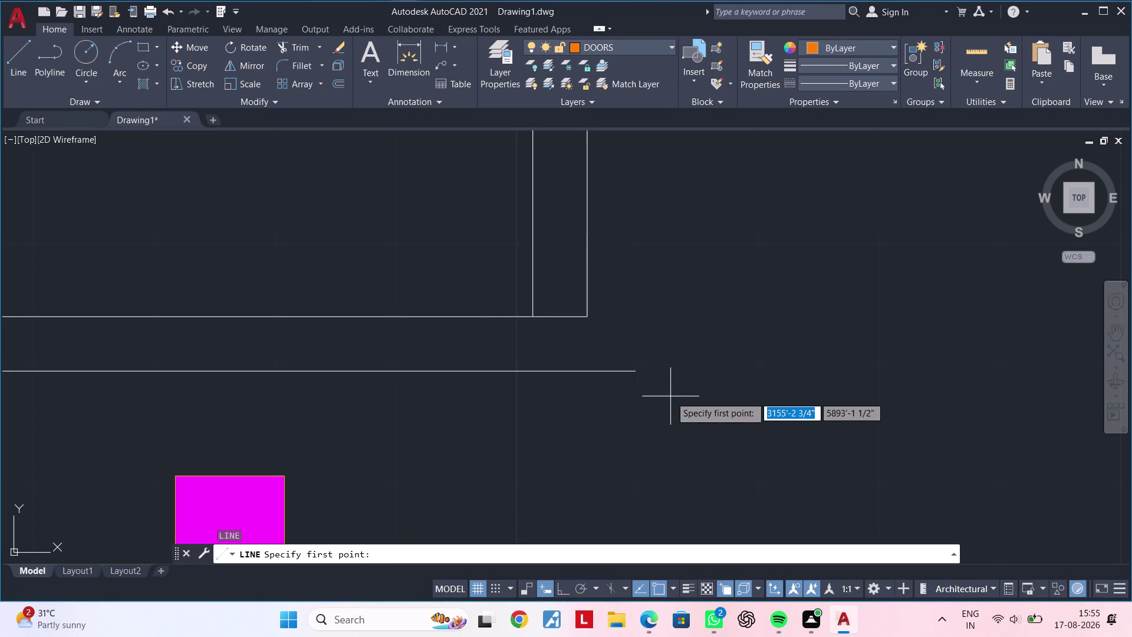
drag(632, 371, 633, 367)
click(635, 280)
key(Escape)
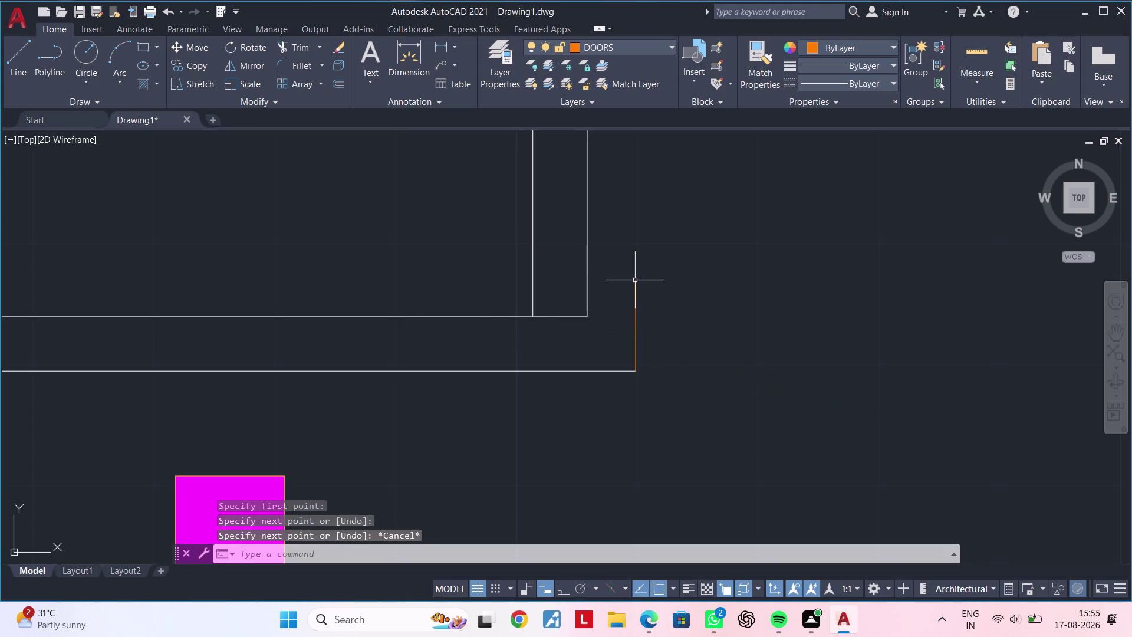
key(Escape)
Extend the upper wall line to the new vertical jamb line.
text(EX)
key(space)
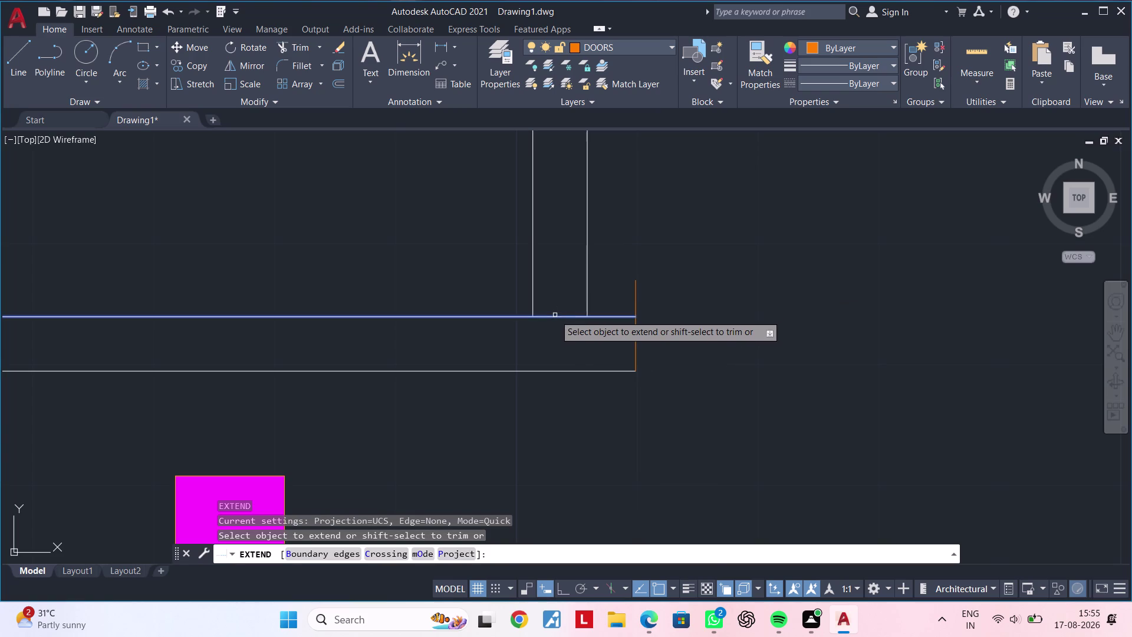
click(555, 315)
key(Escape)
scroll(down, 3)
middle_drag(610, 347, 666, 346)
key(Escape)
scroll(up, 3)
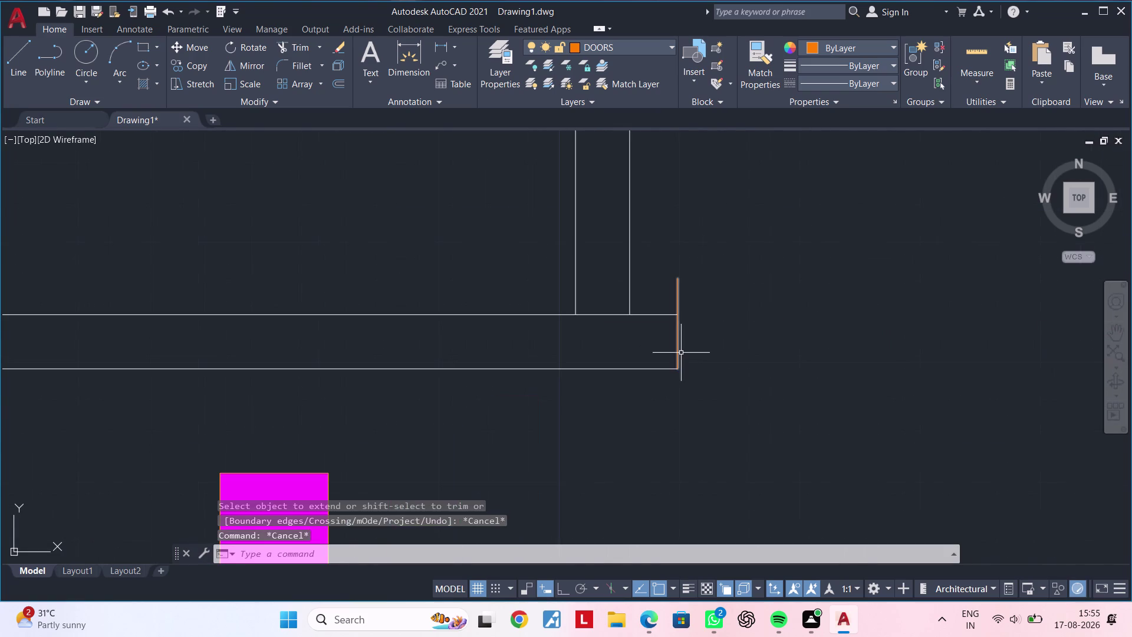
key(Escape)
middle_drag(684, 356, 712, 357)
key(Escape)
key(Escape)
Offset the vertical jamb line 5" to the right.
text(OF)
key(space)
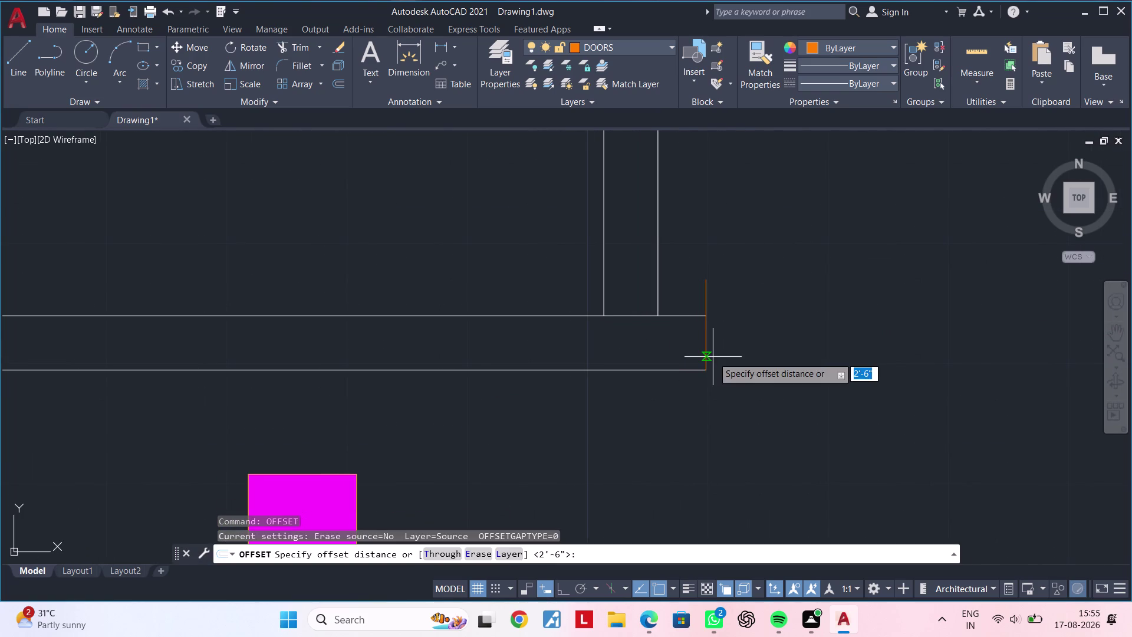
text(5")
key(Return)
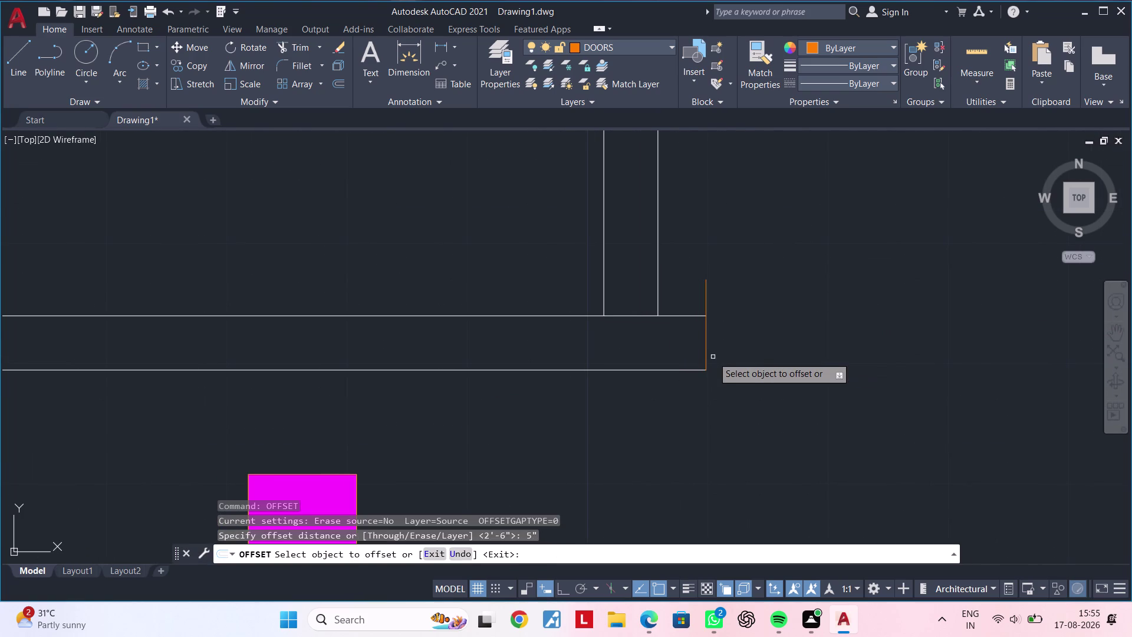
click(705, 345)
click(916, 345)
key(Escape)
key(Escape)
key(Escape)
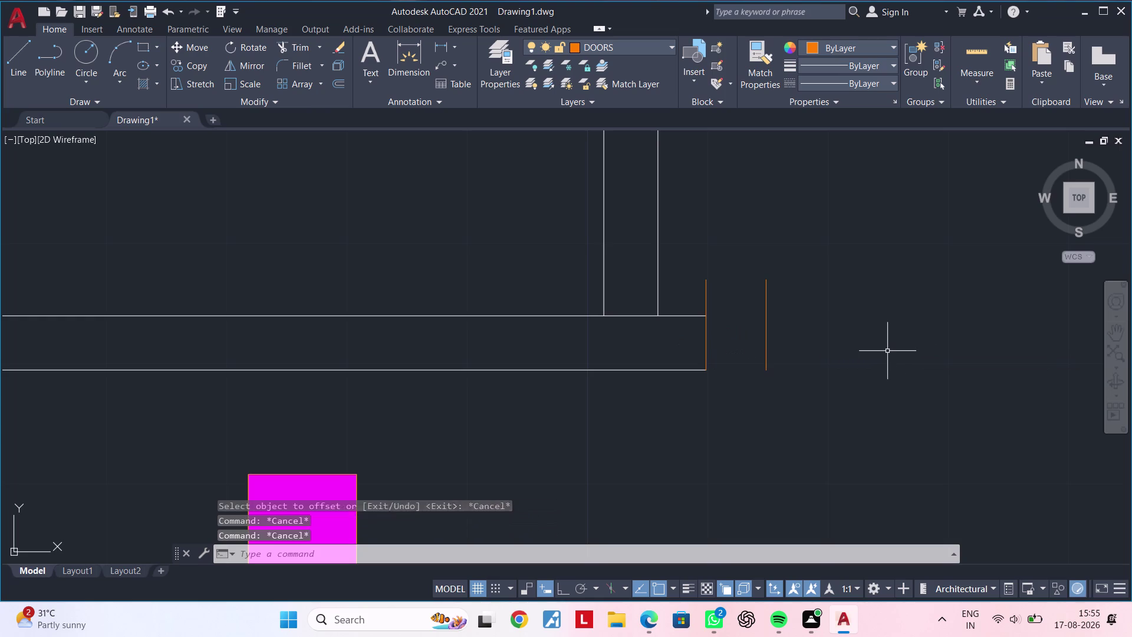
key(Escape)
Fence-extend the upper wall line out to the new outer jamb.
text(EX)
key(space)
click(688, 300)
drag(683, 324, 681, 338)
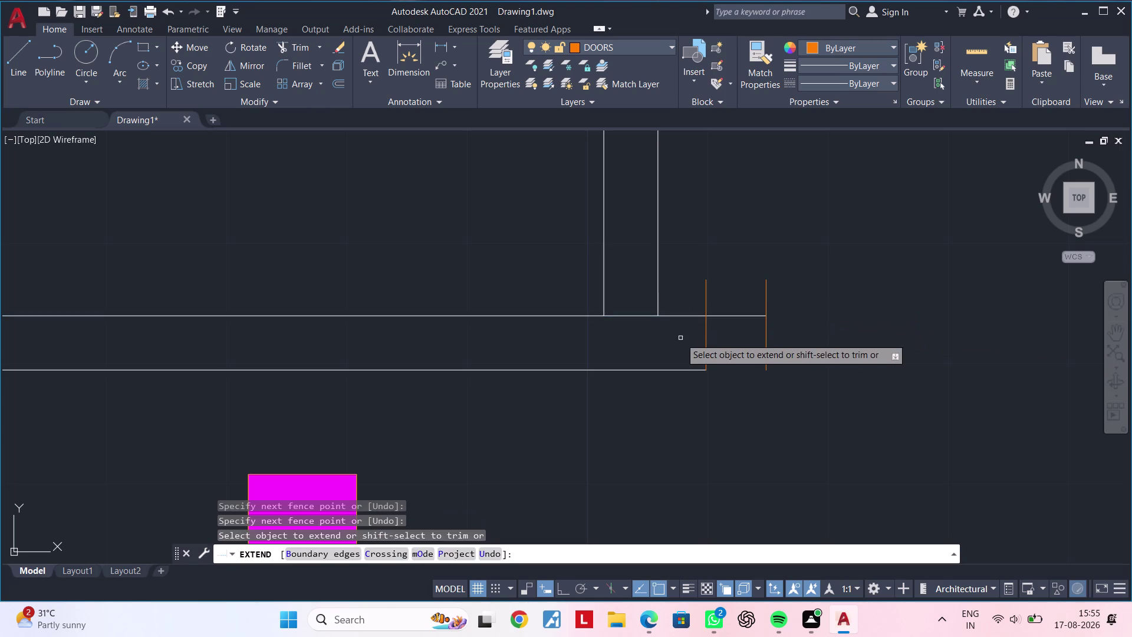
drag(680, 338, 680, 363)
drag(680, 364, 681, 378)
key(Escape)
key(Escape)
middle_drag(747, 403, 741, 407)
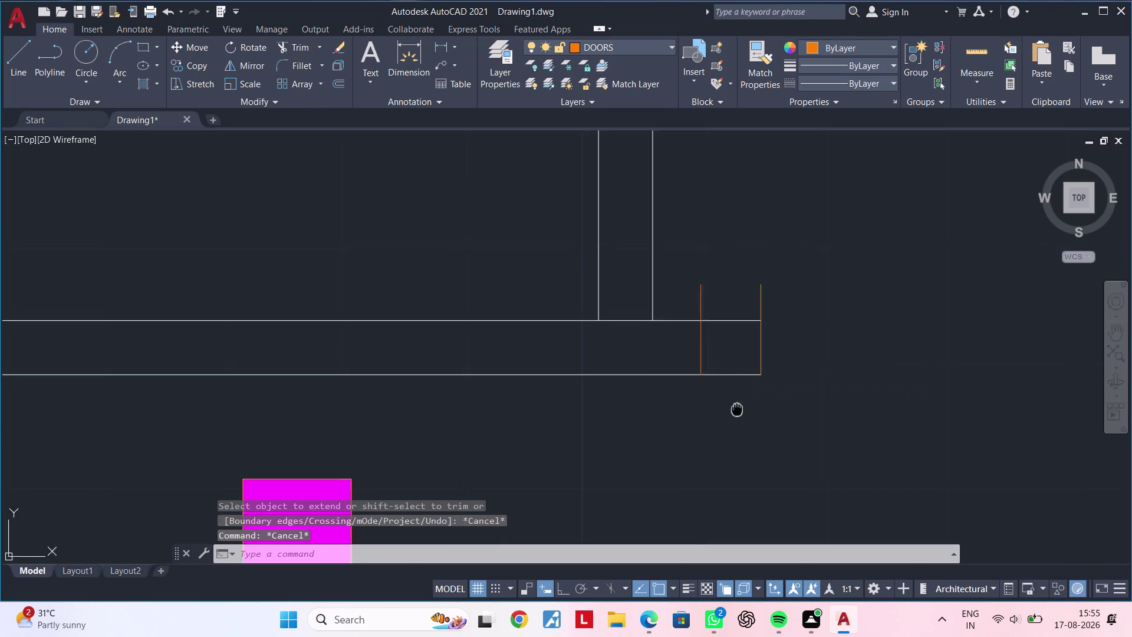
middle_drag(741, 408, 658, 434)
key(Escape)
Match the outer jamb line's properties to a white wall line.
text(MA)
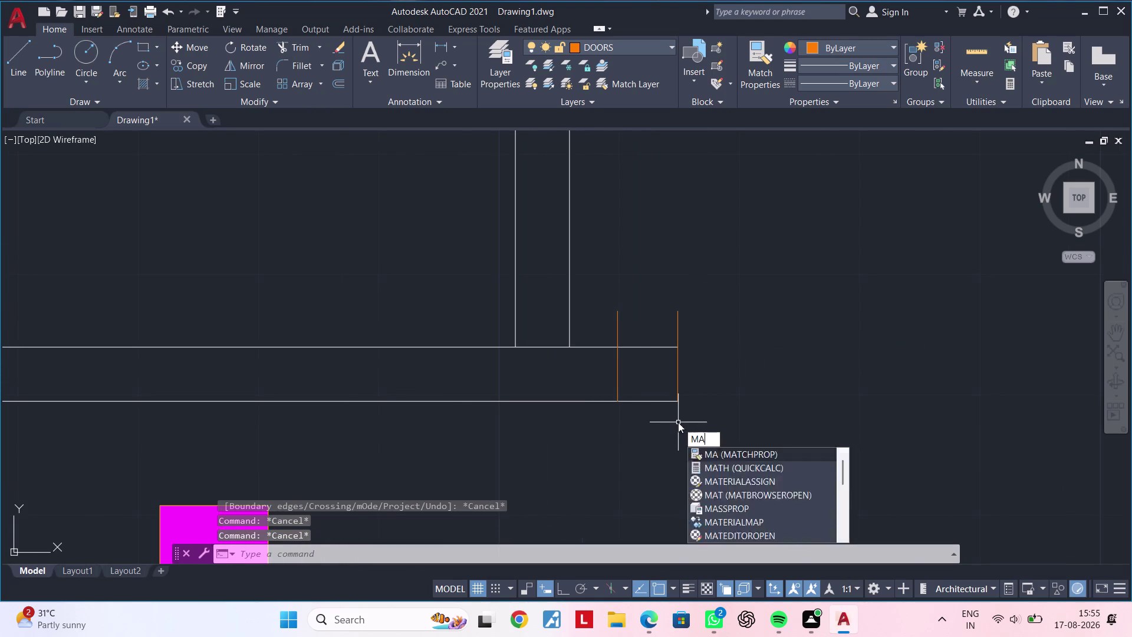
key(space)
click(649, 402)
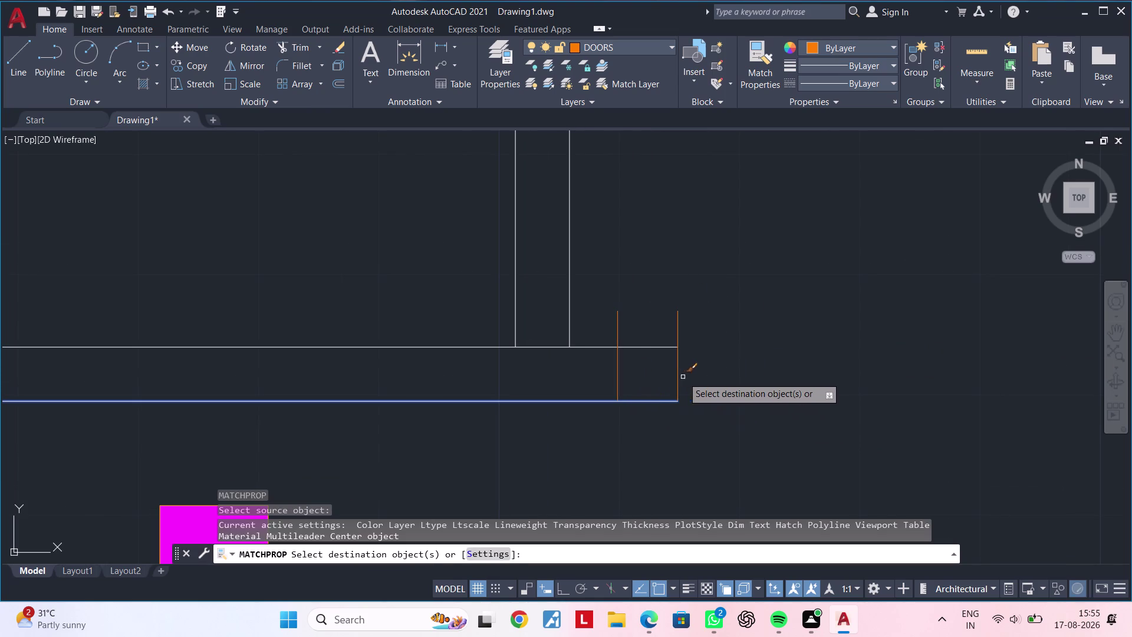
click(677, 376)
key(Escape)
key(Escape)
key(Escape)
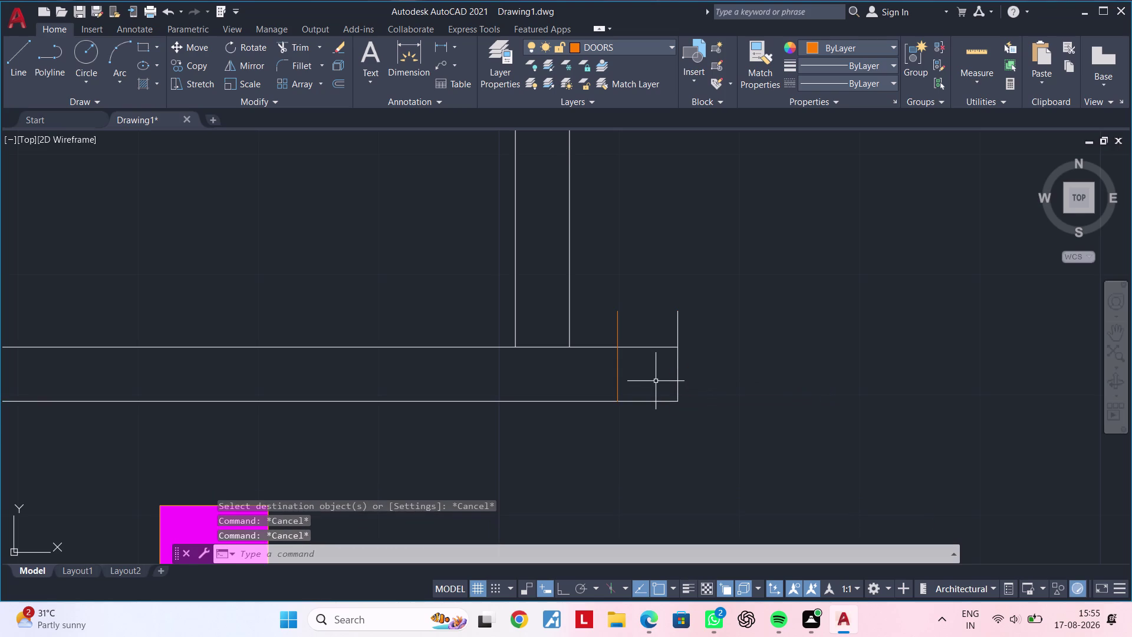
Trim away the leftover orange jamb line and the wall segment between the jambs.
text(TR)
key(space)
drag(641, 373, 606, 377)
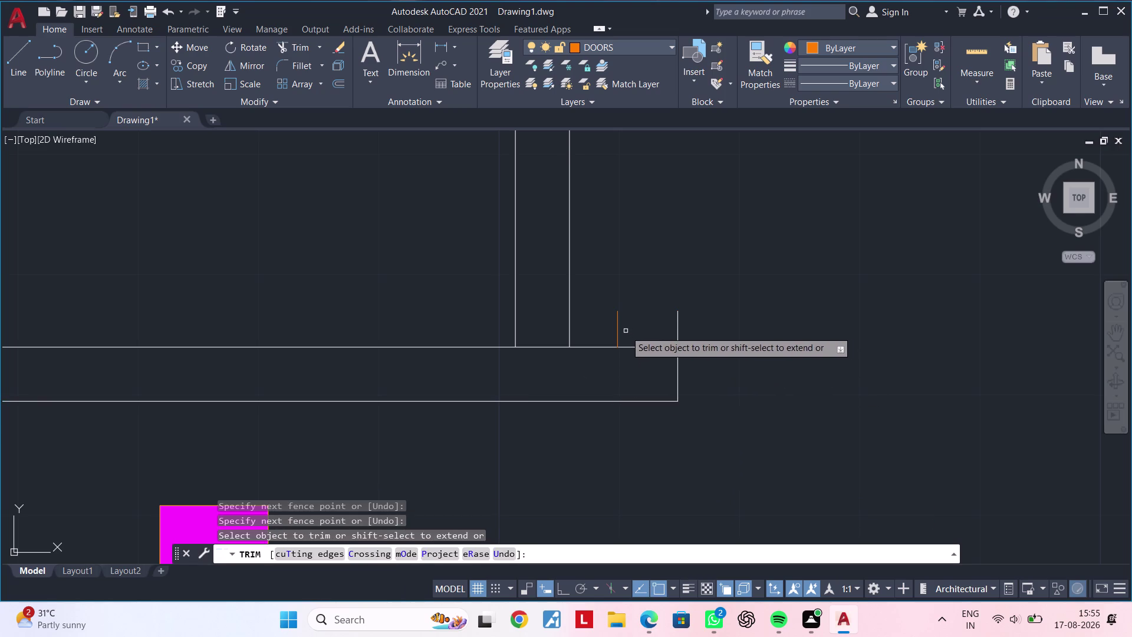
drag(624, 331, 603, 335)
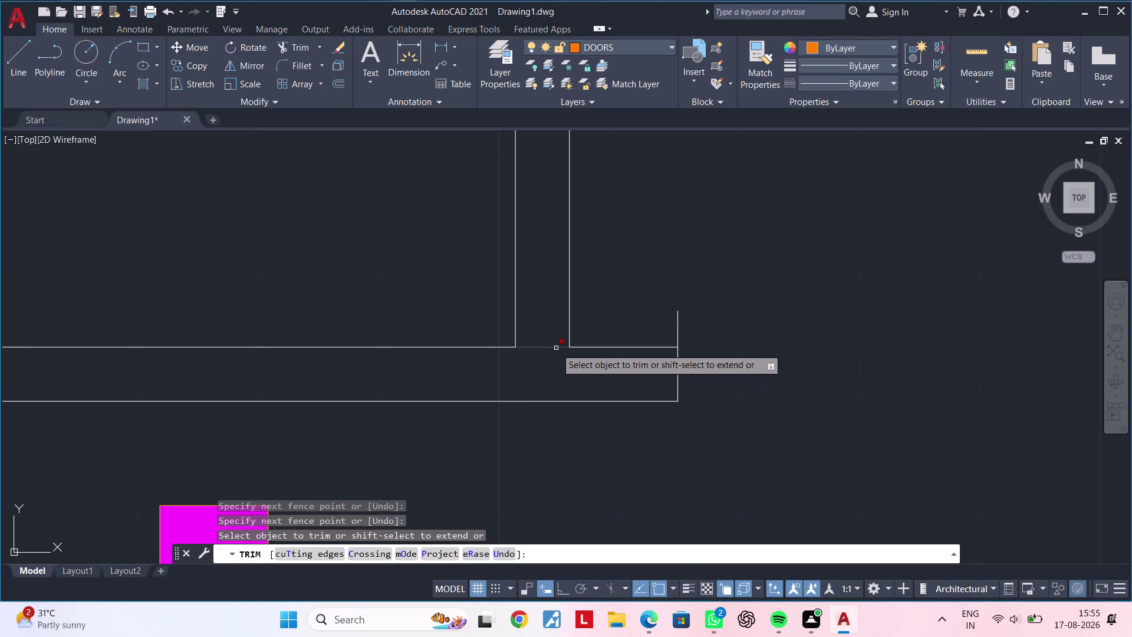
click(559, 348)
Trim the remaining jamb stub above the wall.
scroll(down, 3)
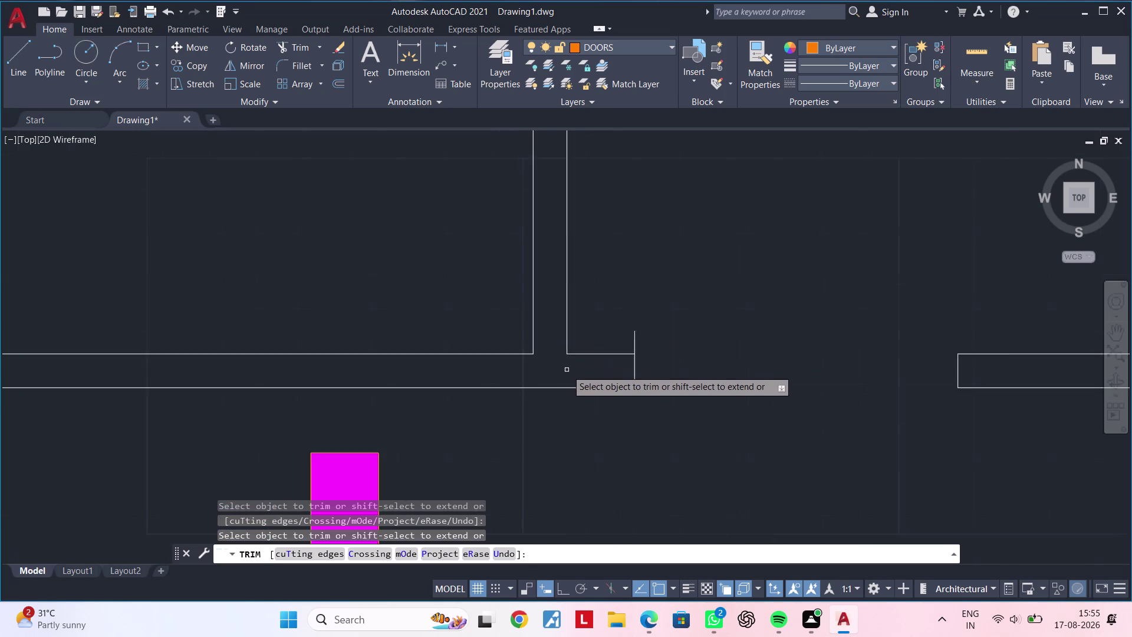
scroll(down, 3)
middle_drag(605, 370, 534, 372)
scroll(up, 3)
click(528, 350)
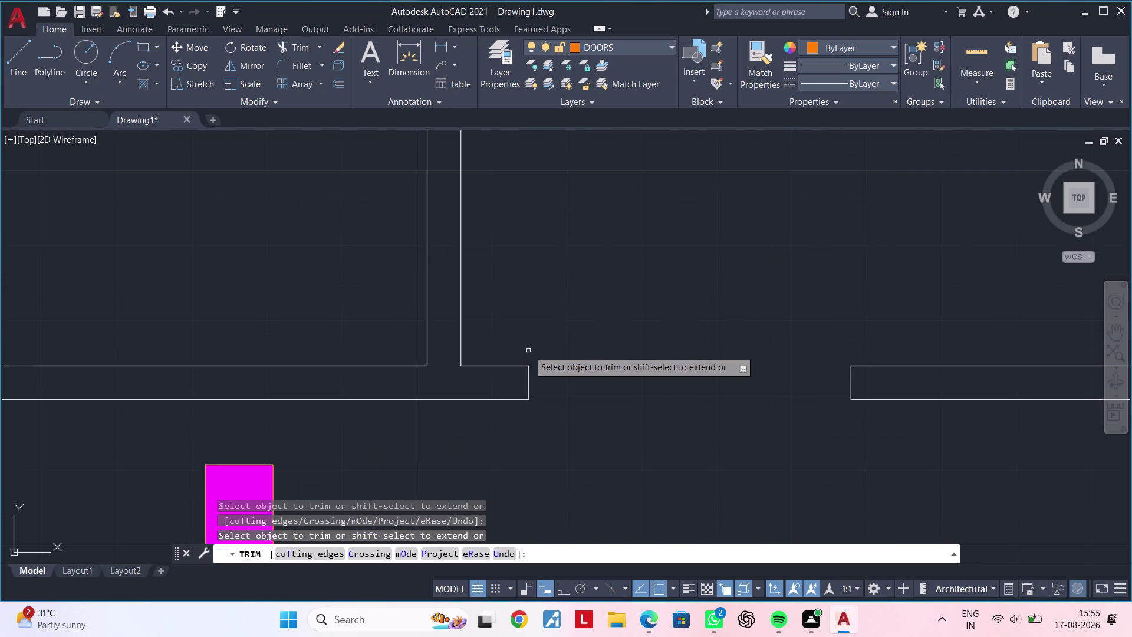
scroll(down, 3)
middle_drag(704, 366, 645, 360)
scroll(up, 3)
middle_drag(589, 359, 600, 417)
key(Escape)
key(Escape)
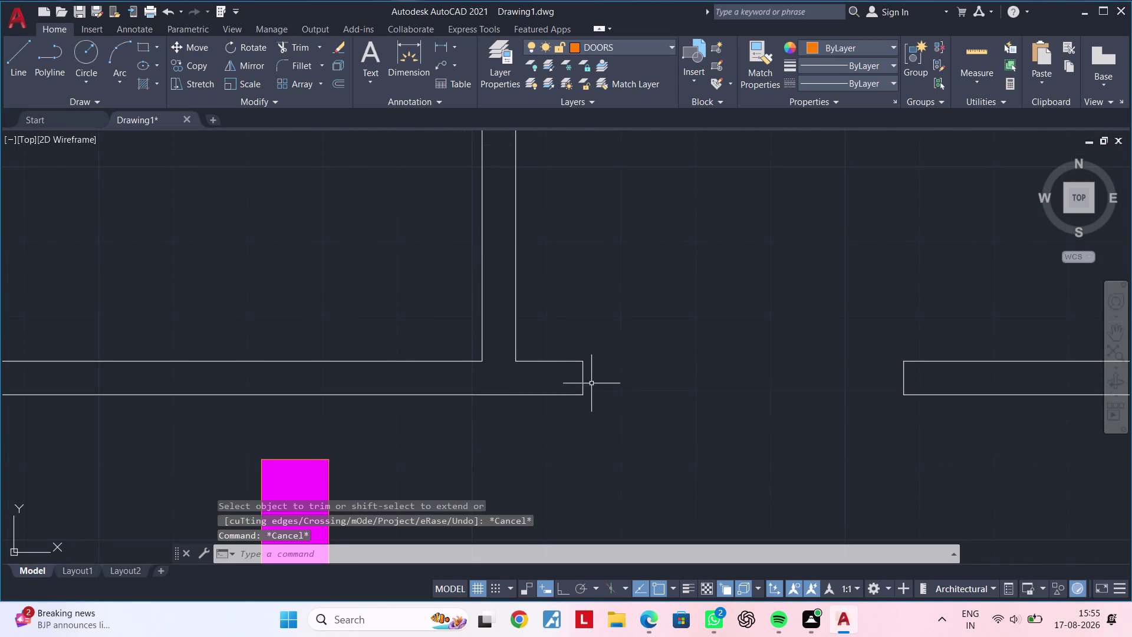
click(581, 377)
key(Escape)
Offset the right wall's end line 4' to the right.
key(Escape)
text(OF)
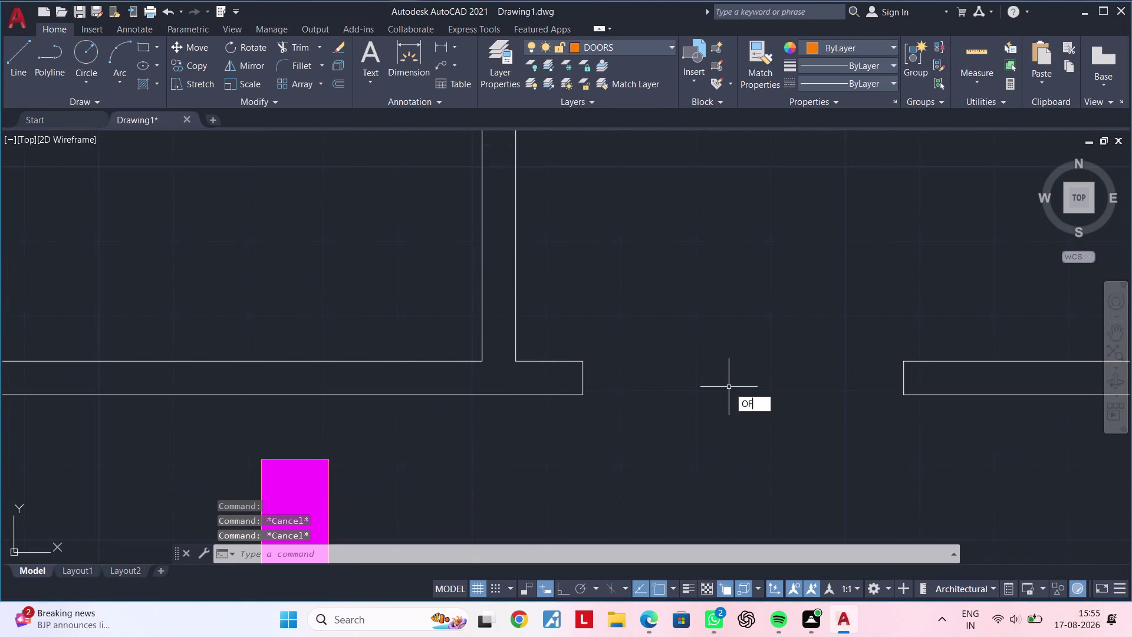
key(space)
text(4')
key(Return)
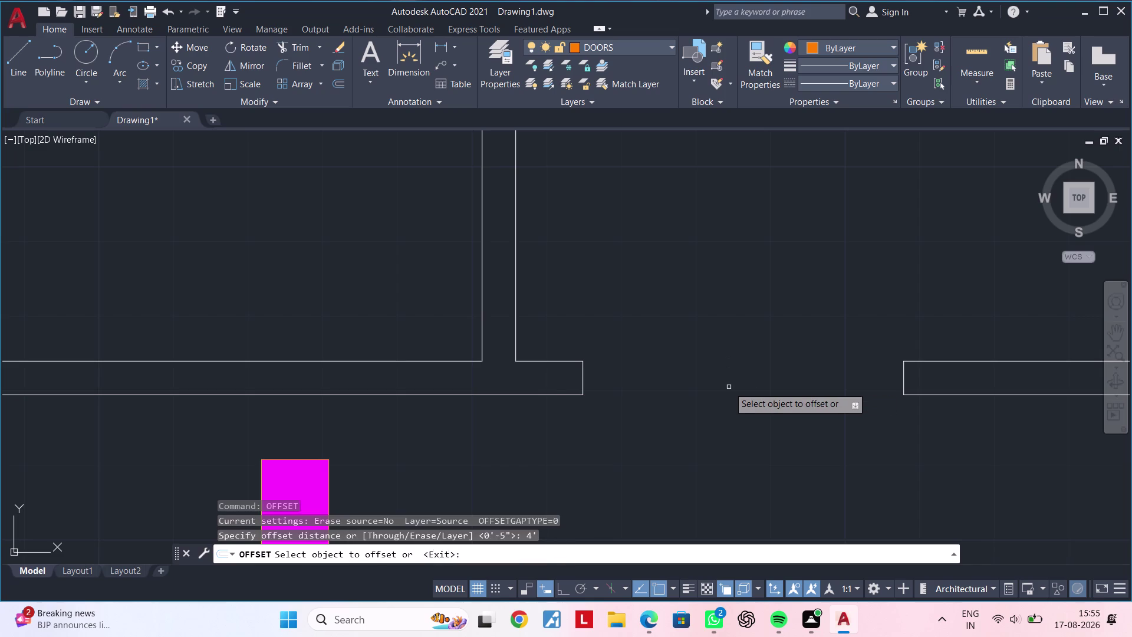
click(582, 378)
click(820, 378)
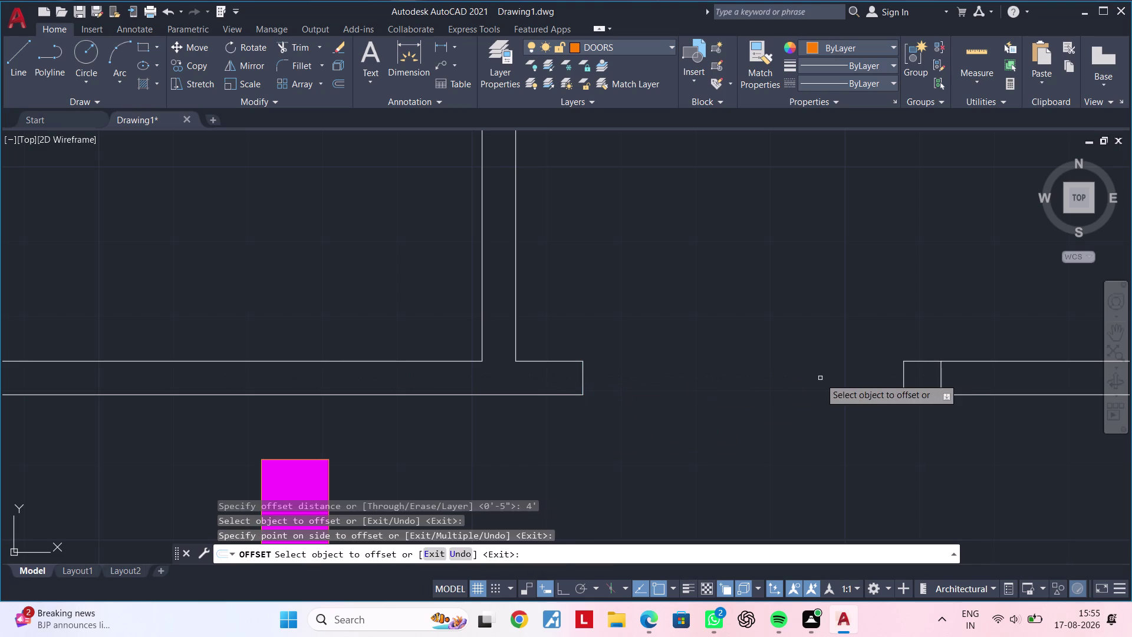
middle_drag(831, 378, 634, 381)
key(Escape)
Fence-trim the jamb line at the opening and delete the short leftover line.
key(Escape)
text(TR)
key(space)
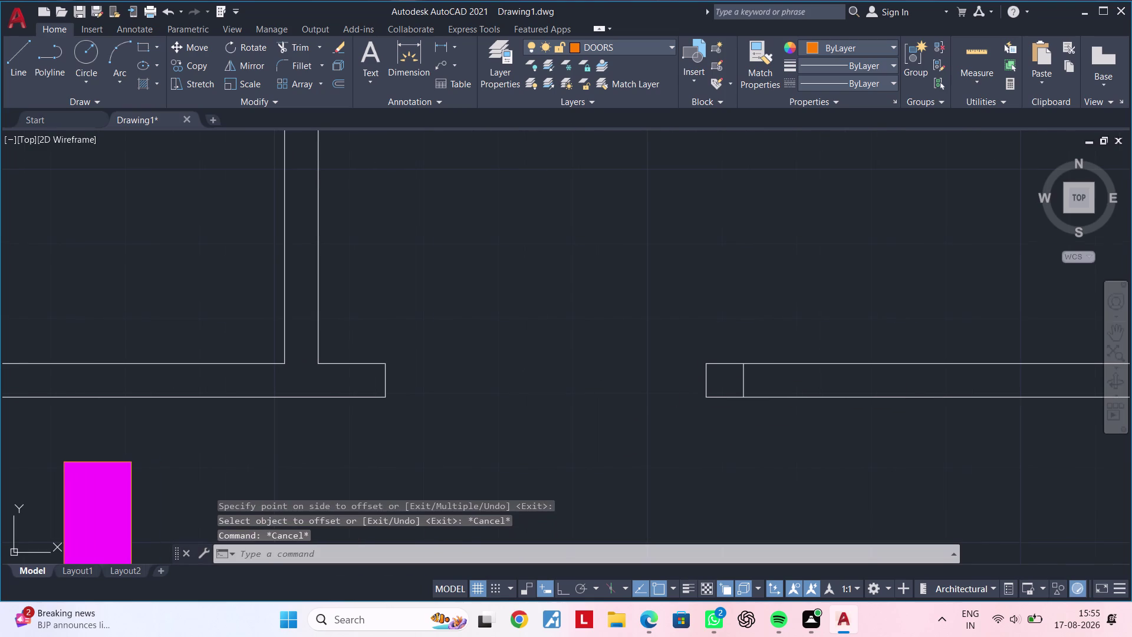
drag(723, 342, 725, 362)
drag(725, 377, 727, 411)
click(728, 415)
click(732, 348)
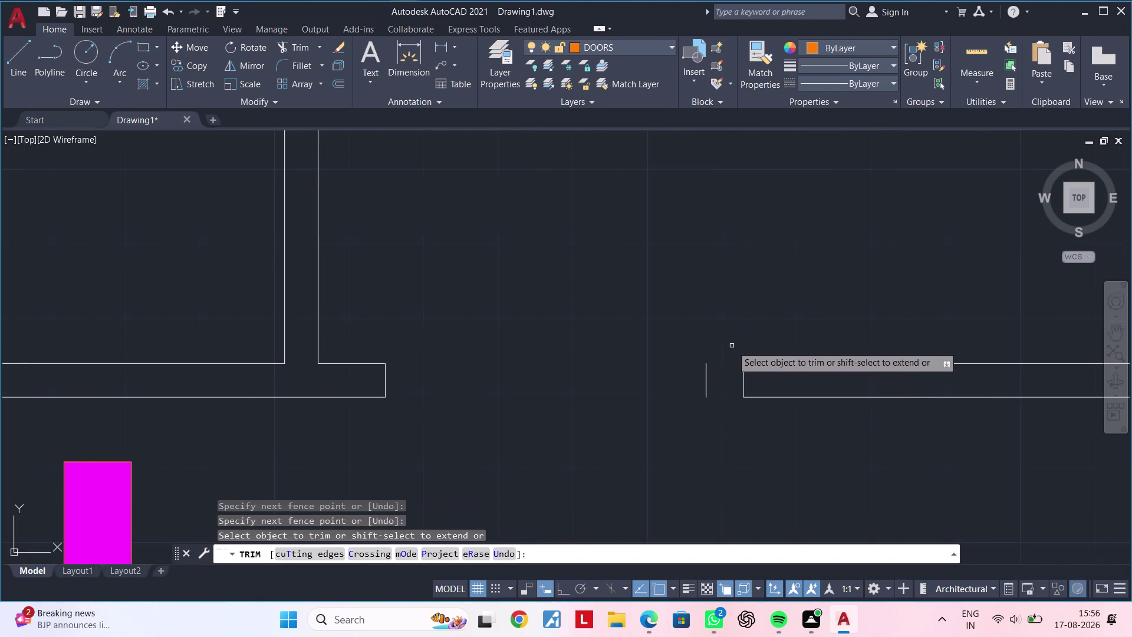
click(731, 345)
key(Escape)
drag(733, 345, 729, 350)
click(660, 407)
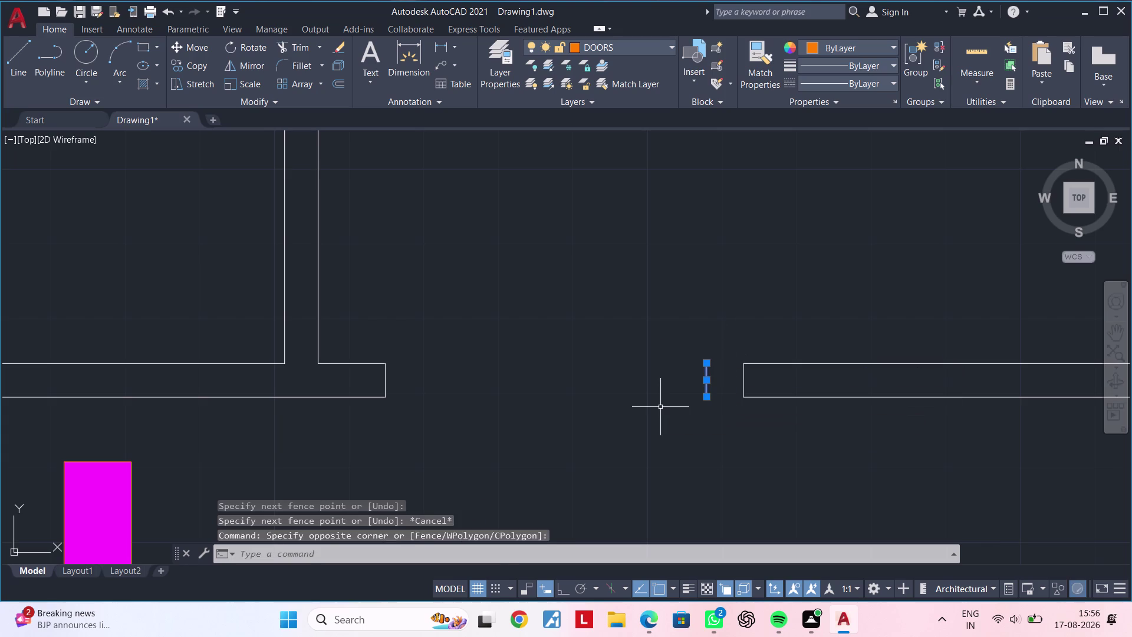
key(Delete)
Select the loose column and start a move, then abandon it.
scroll(down, 3)
middle_drag(652, 422, 724, 403)
scroll(down, 3)
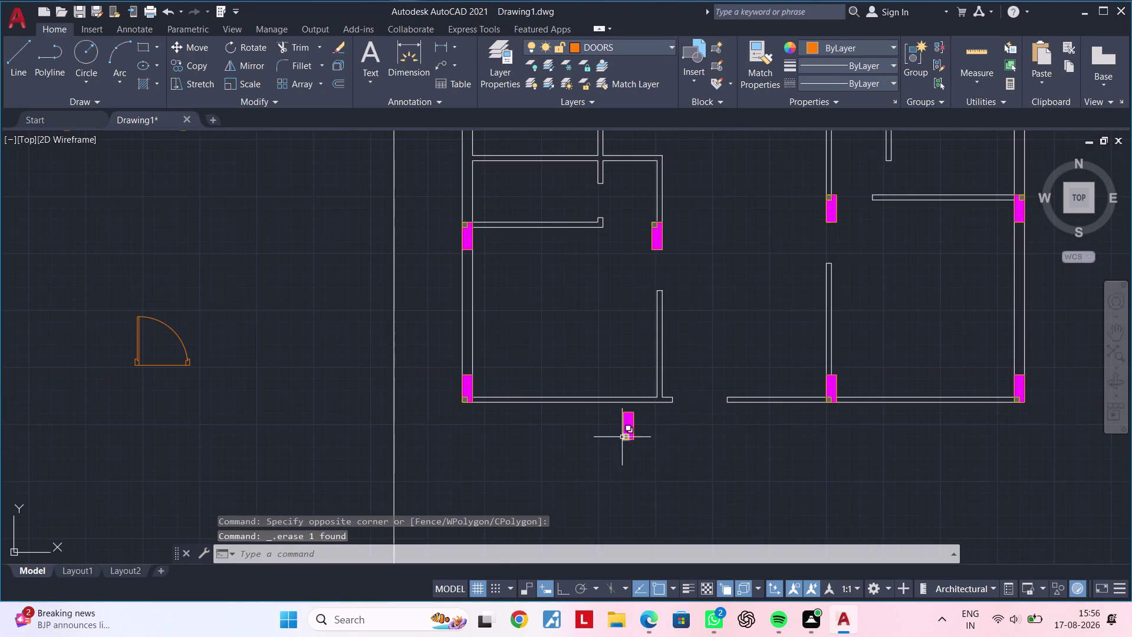
scroll(up, 3)
click(609, 367)
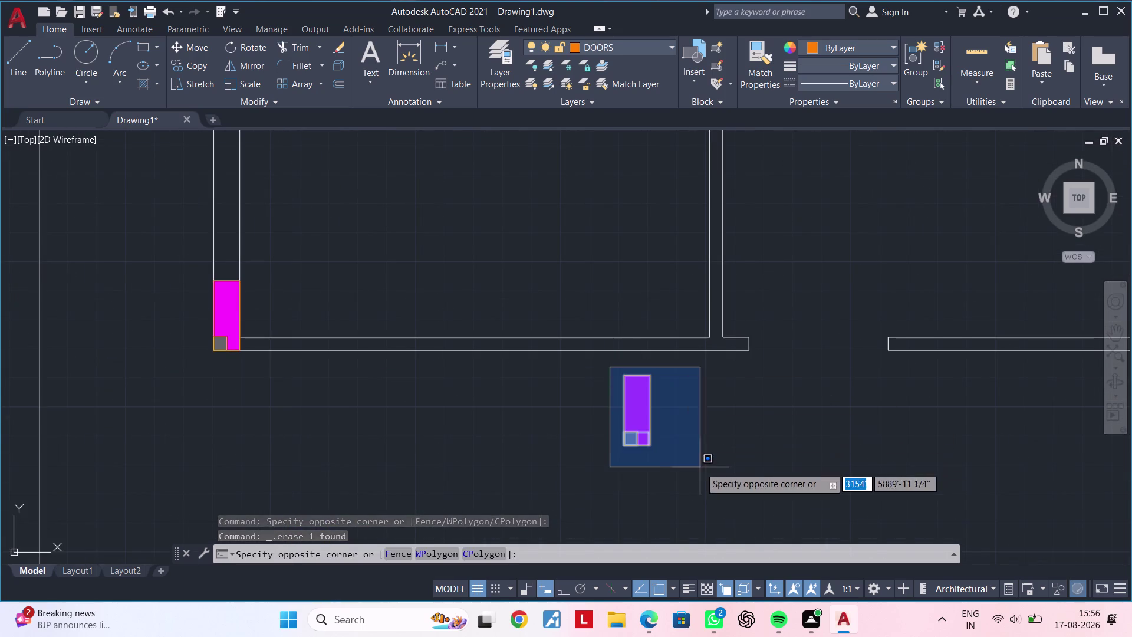
click(700, 467)
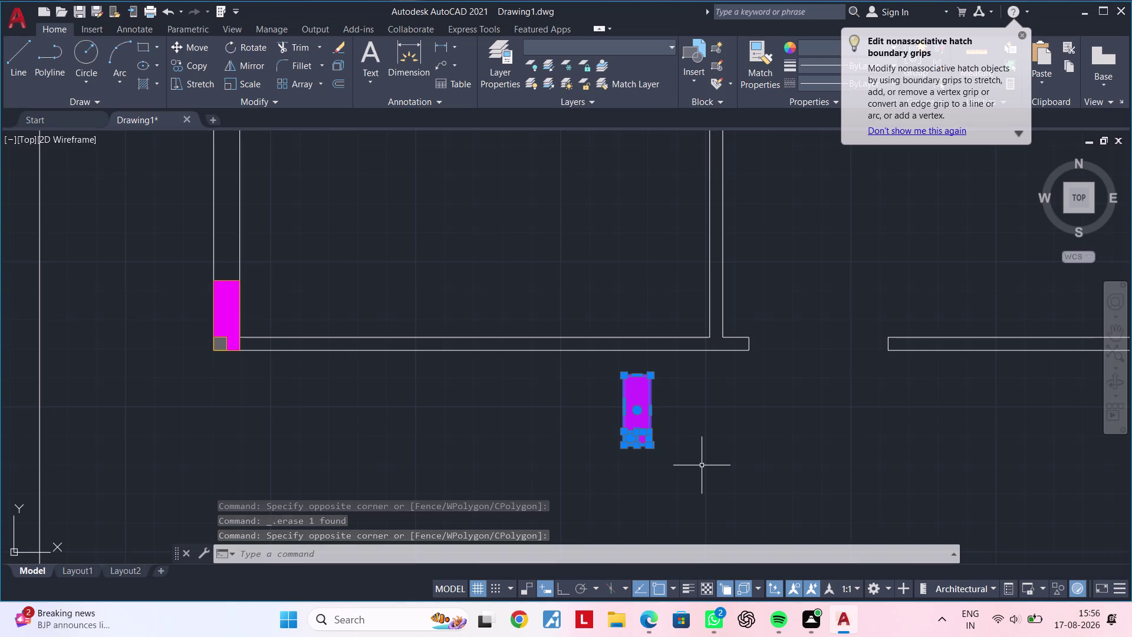
text(M)
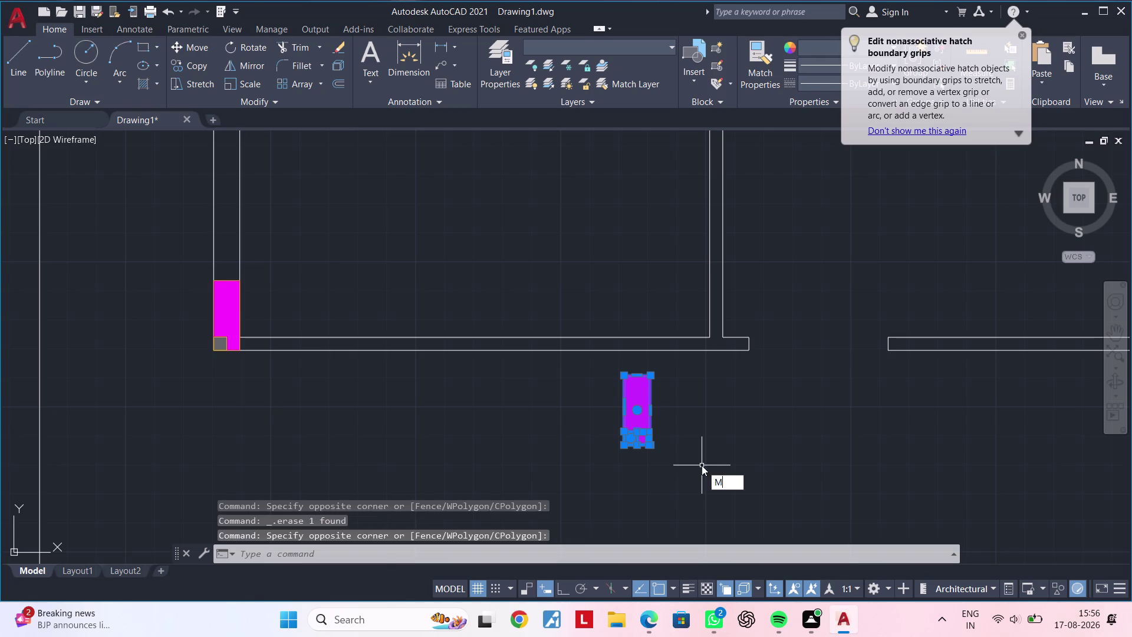
key(space)
scroll(up, 3)
scroll(up, 3)
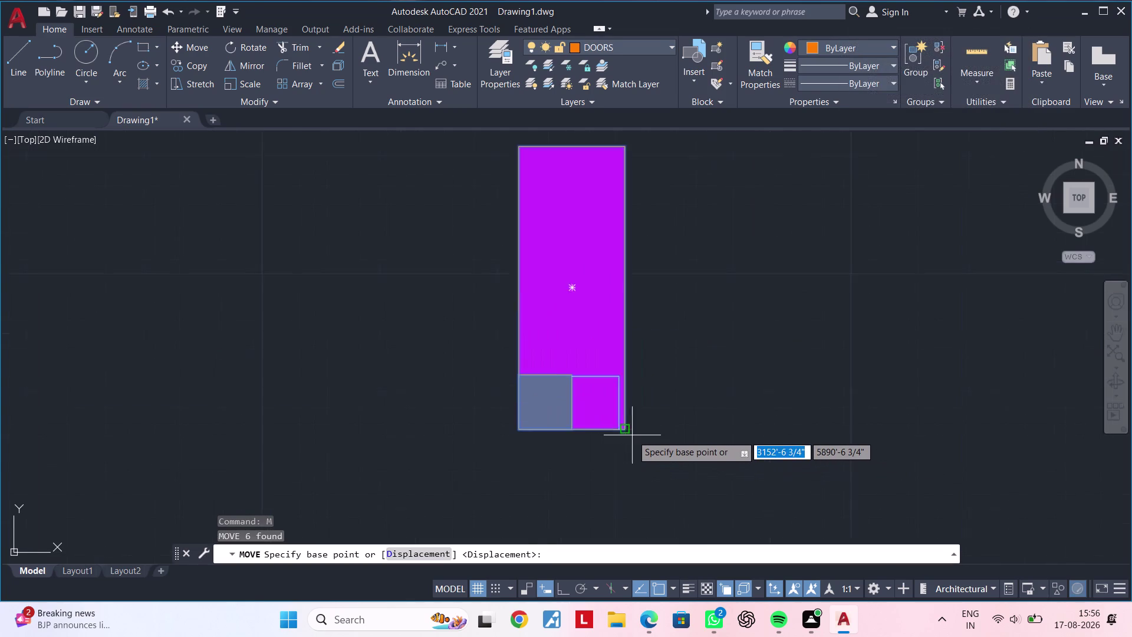
scroll(up, 3)
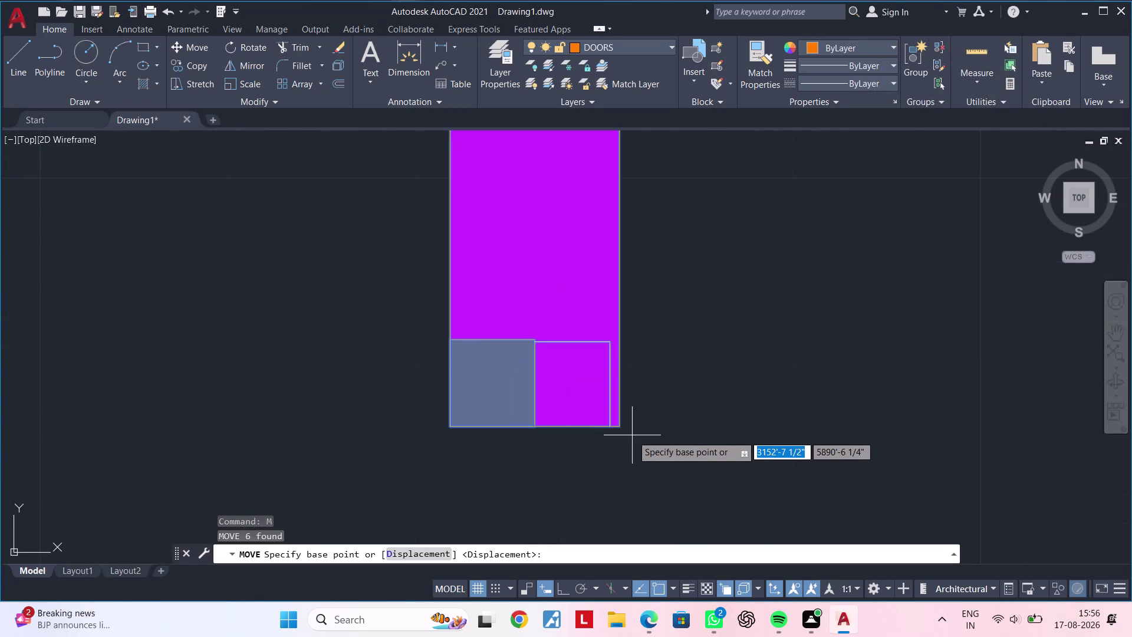
key(Escape)
Undo an accidental hatch reshape and restore the wrongly deleted column hatch.
click(607, 408)
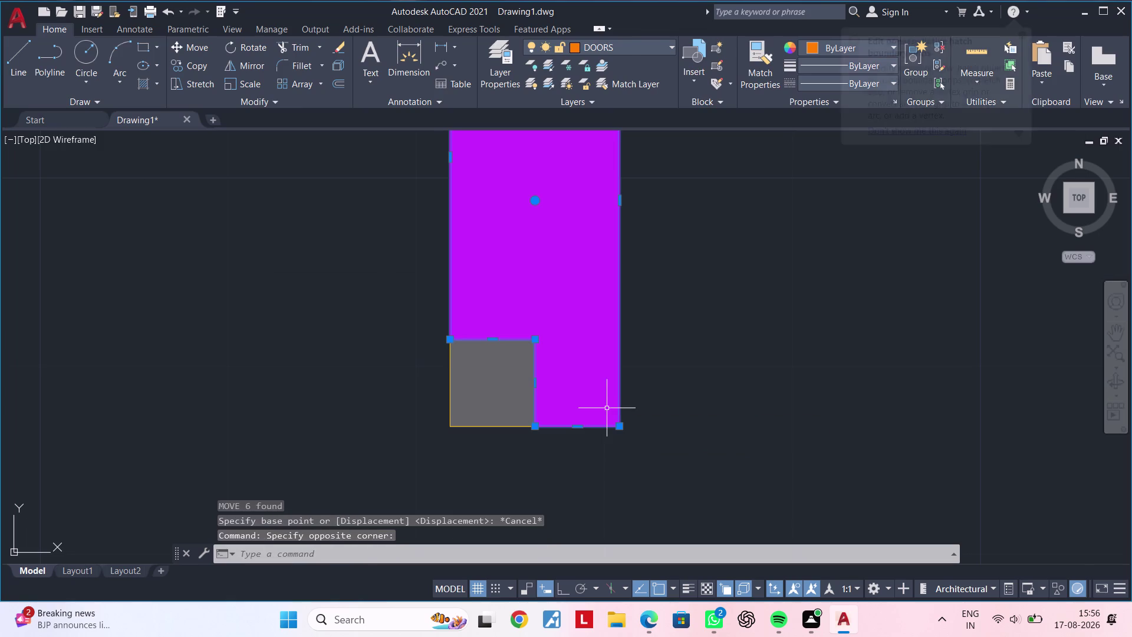
click(604, 397)
key(Escape)
key(Escape)
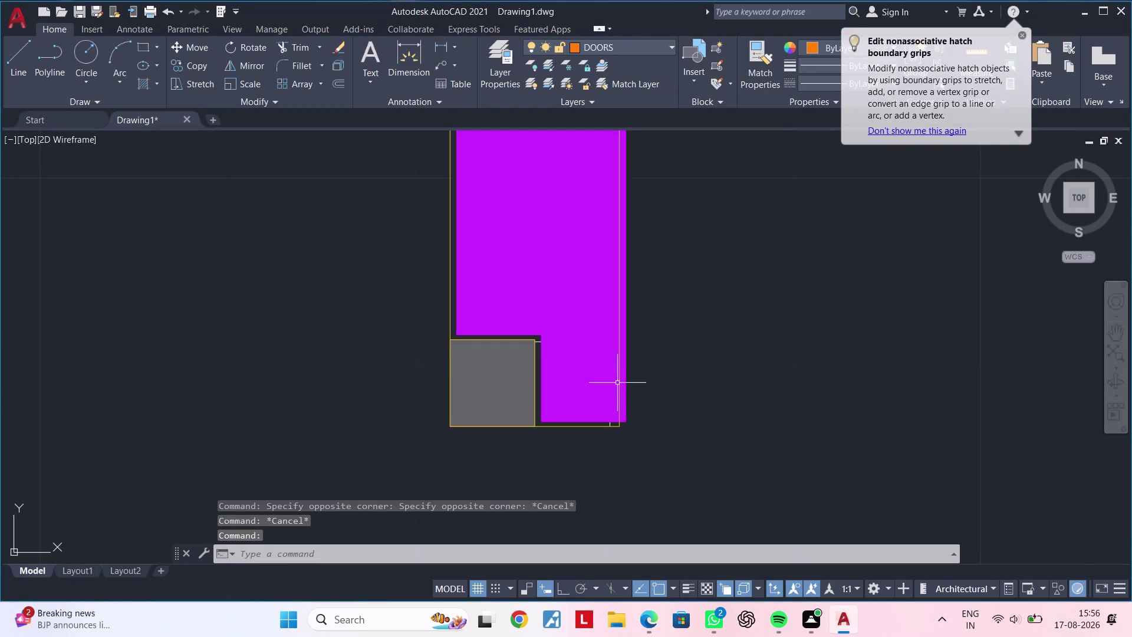
key(ctrl+z)
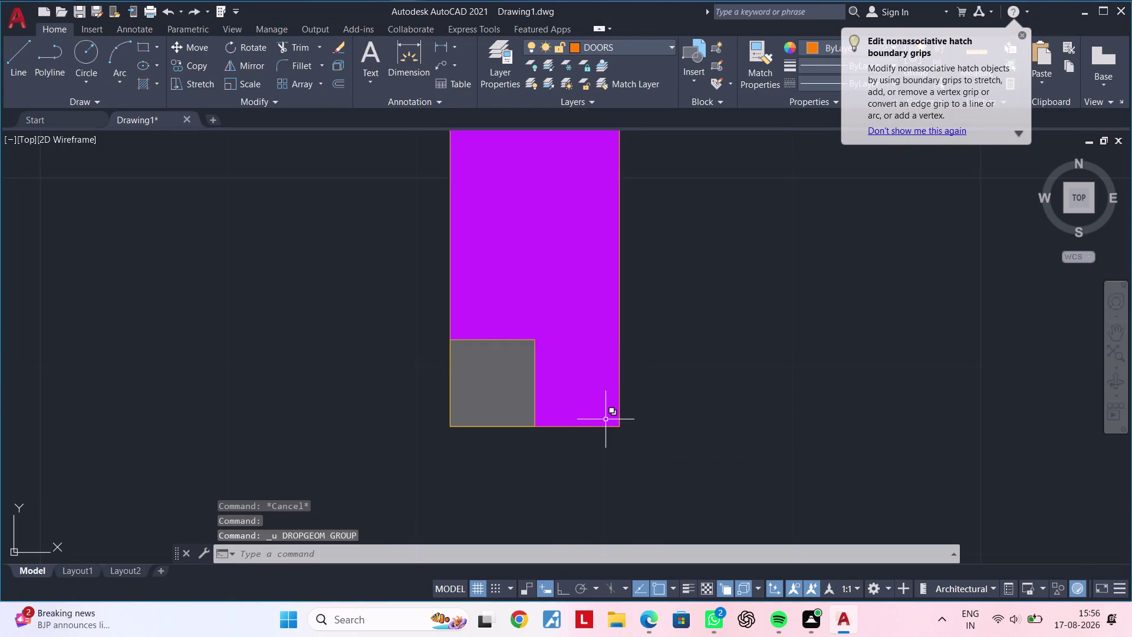
click(606, 427)
click(607, 418)
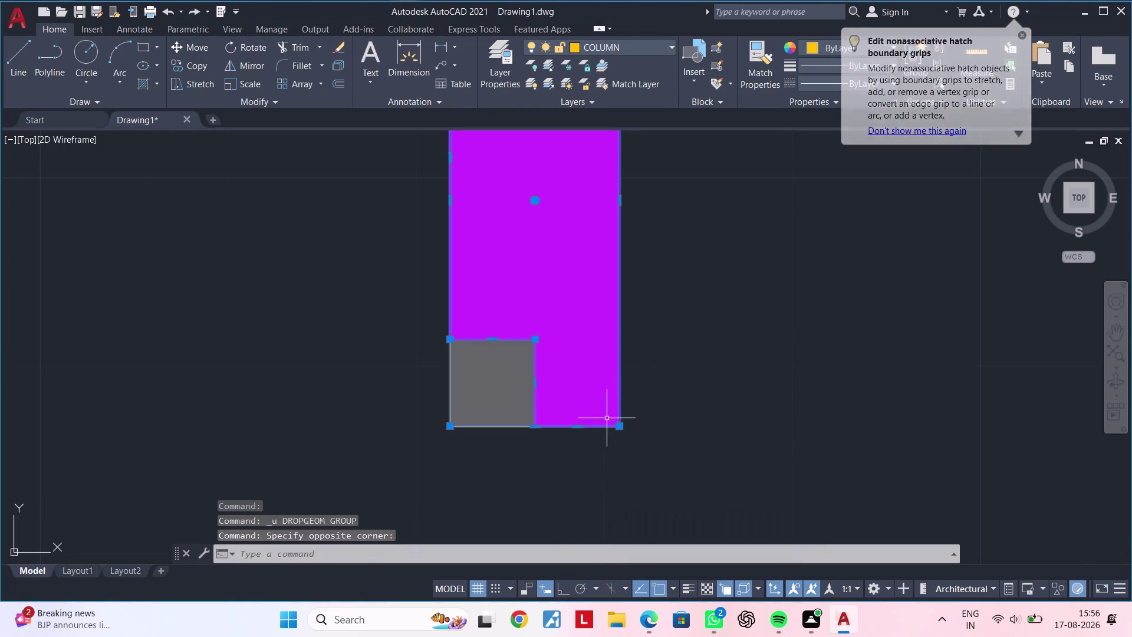
click(609, 409)
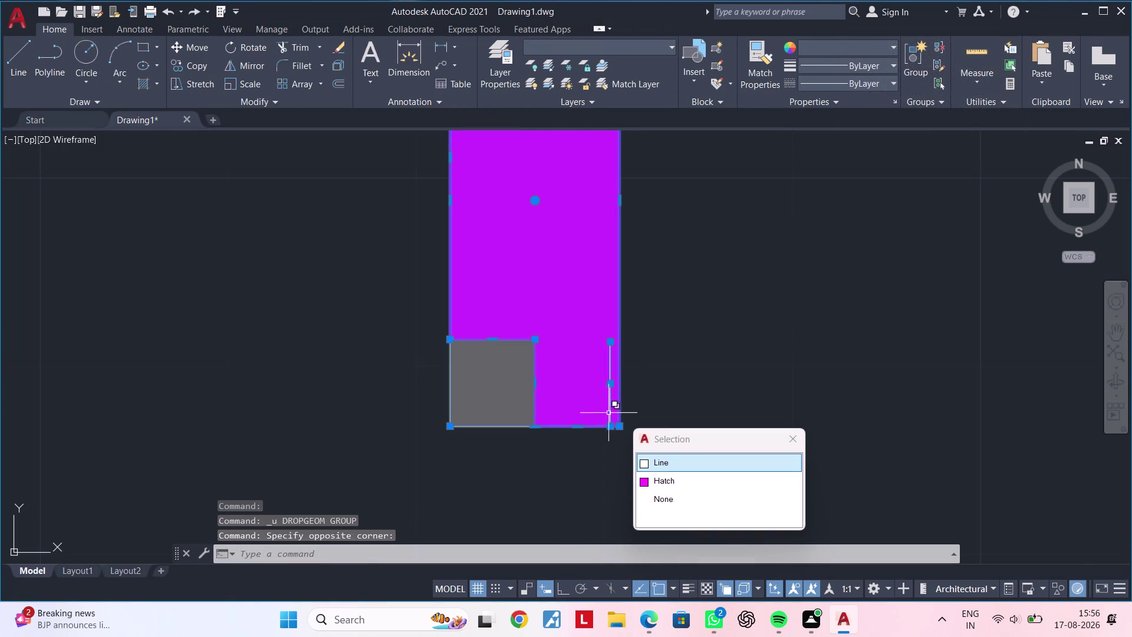
click(684, 464)
key(Delete)
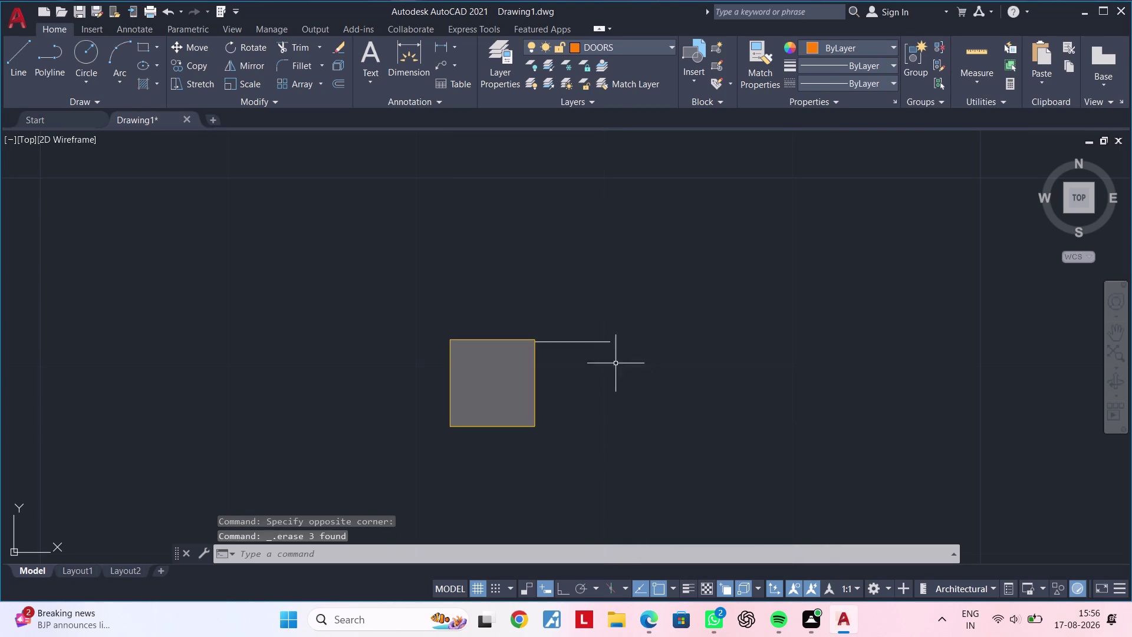
key(ctrl+z)
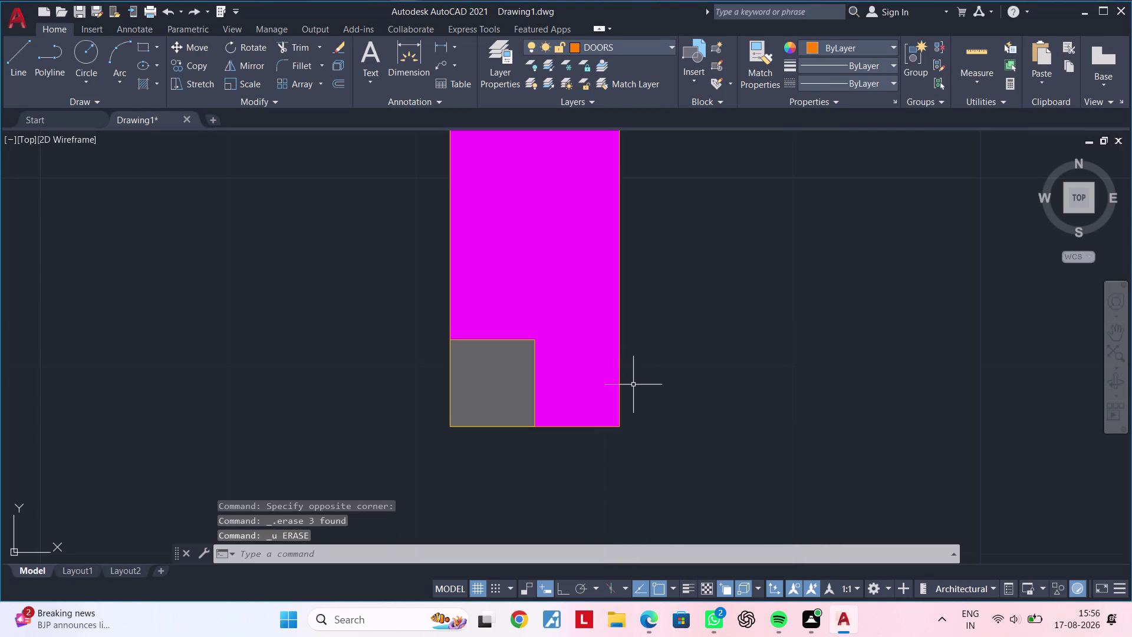
Delete the stray lines along the column's right edge and across it above the square.
click(610, 371)
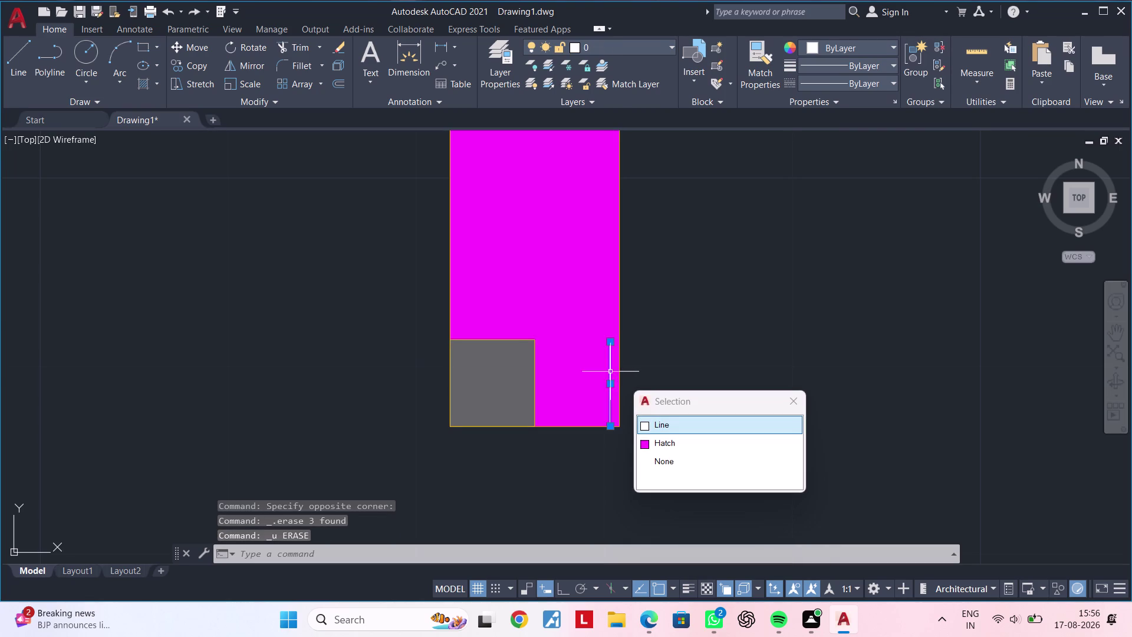
key(Delete)
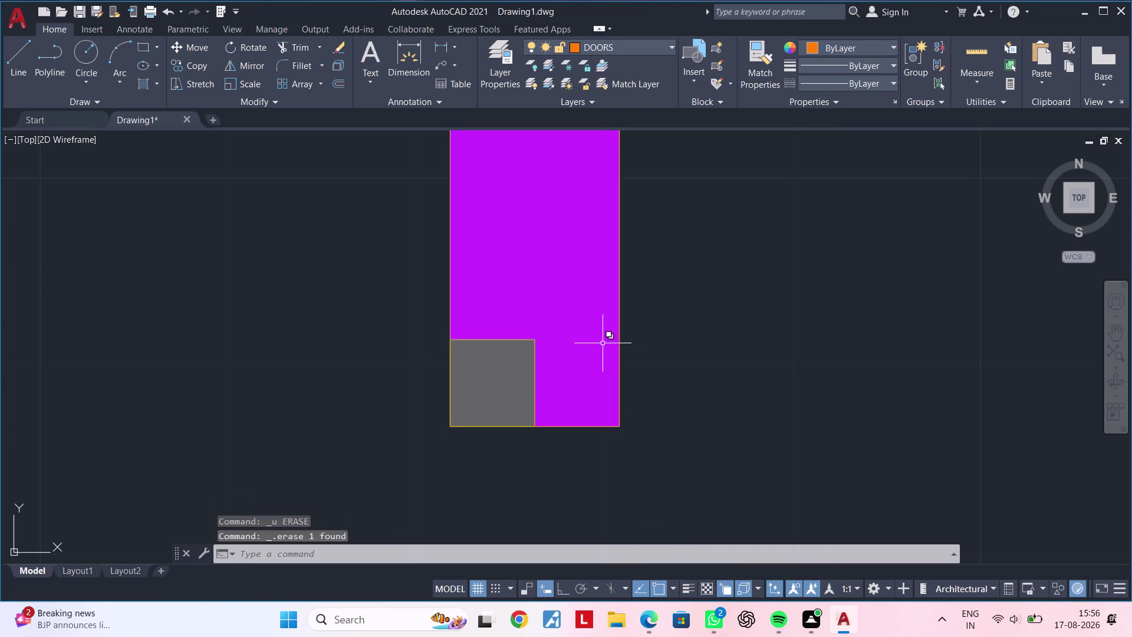
click(603, 342)
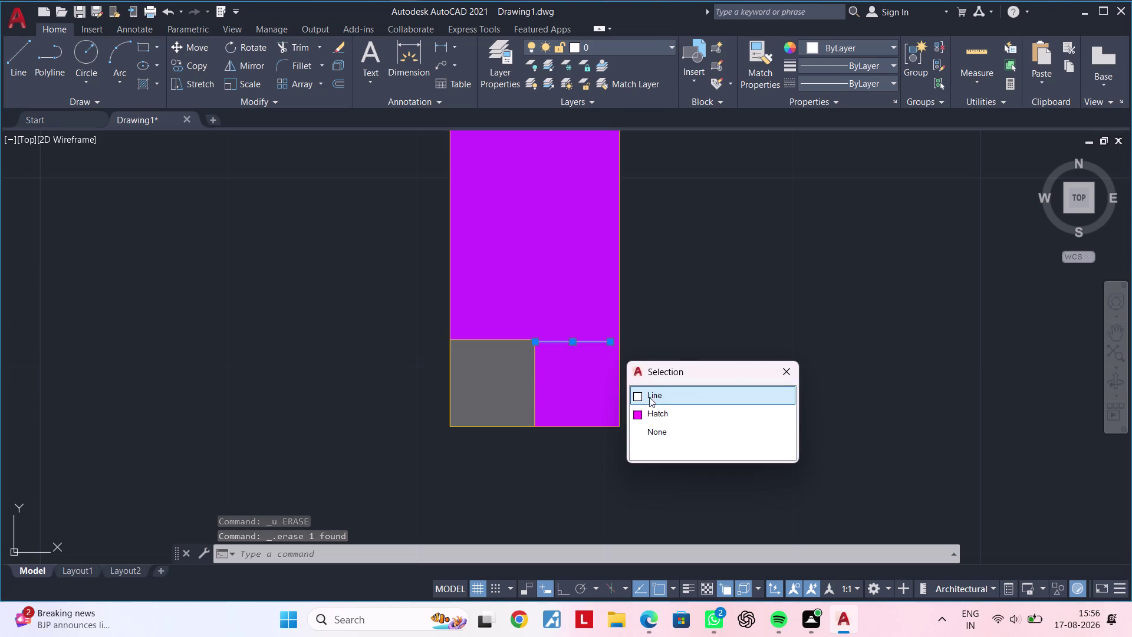
click(656, 398)
key(Delete)
scroll(down, 3)
middle_drag(732, 423, 712, 446)
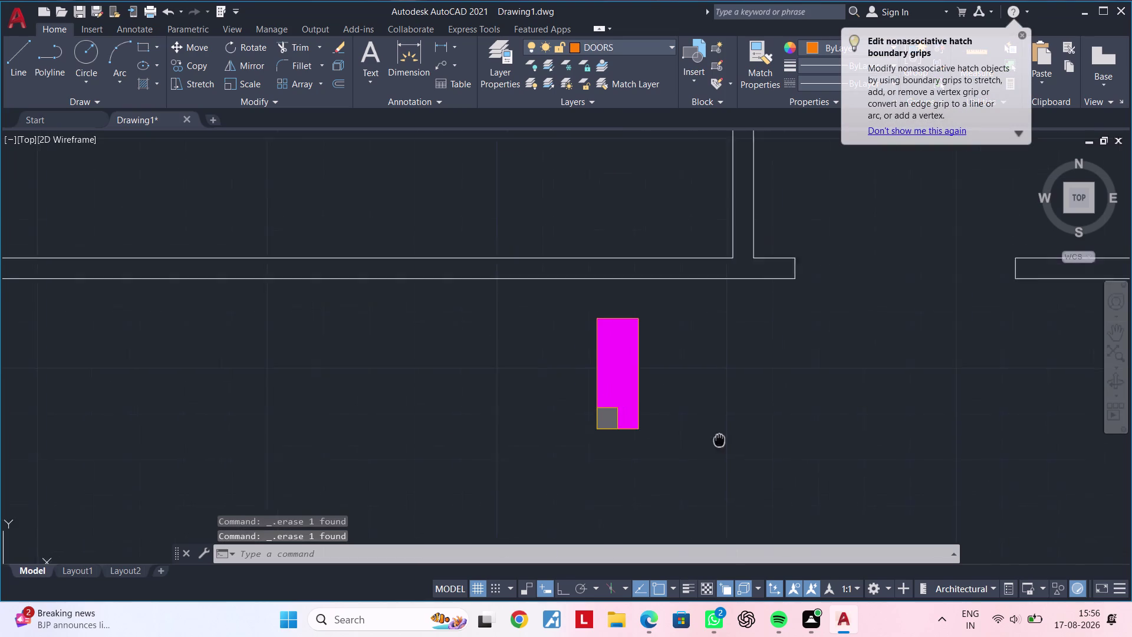
Move the column and its square from the lower-right corner onto the wall corner.
middle_drag(712, 446, 699, 455)
key(Escape)
key(Escape)
click(532, 312)
click(663, 467)
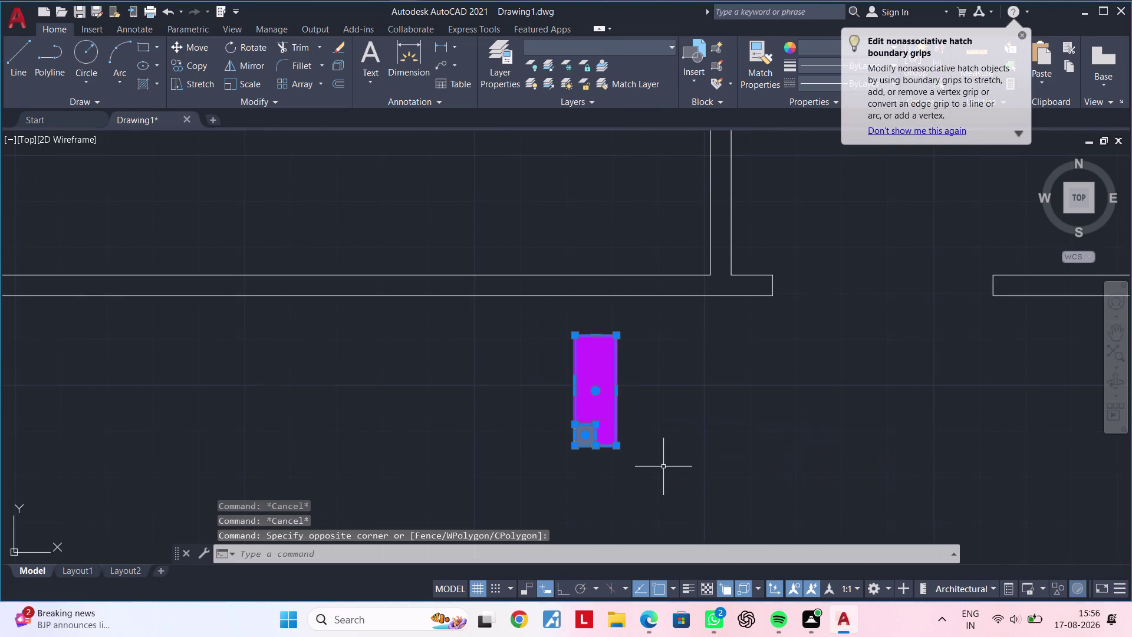
key(m)
key(space)
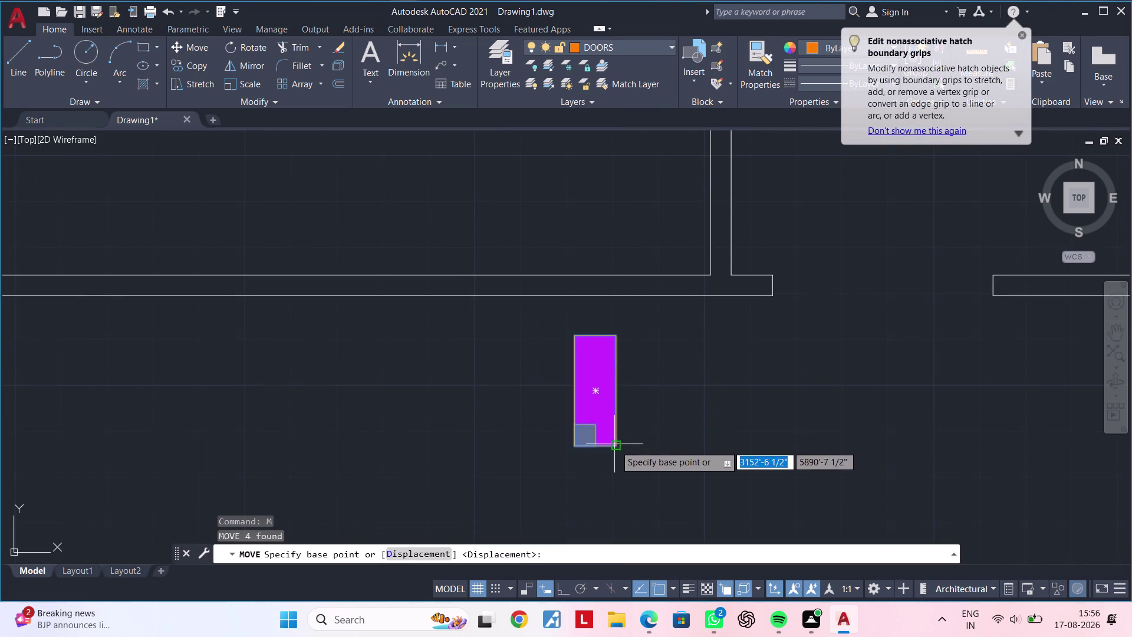
click(616, 448)
scroll(up, 3)
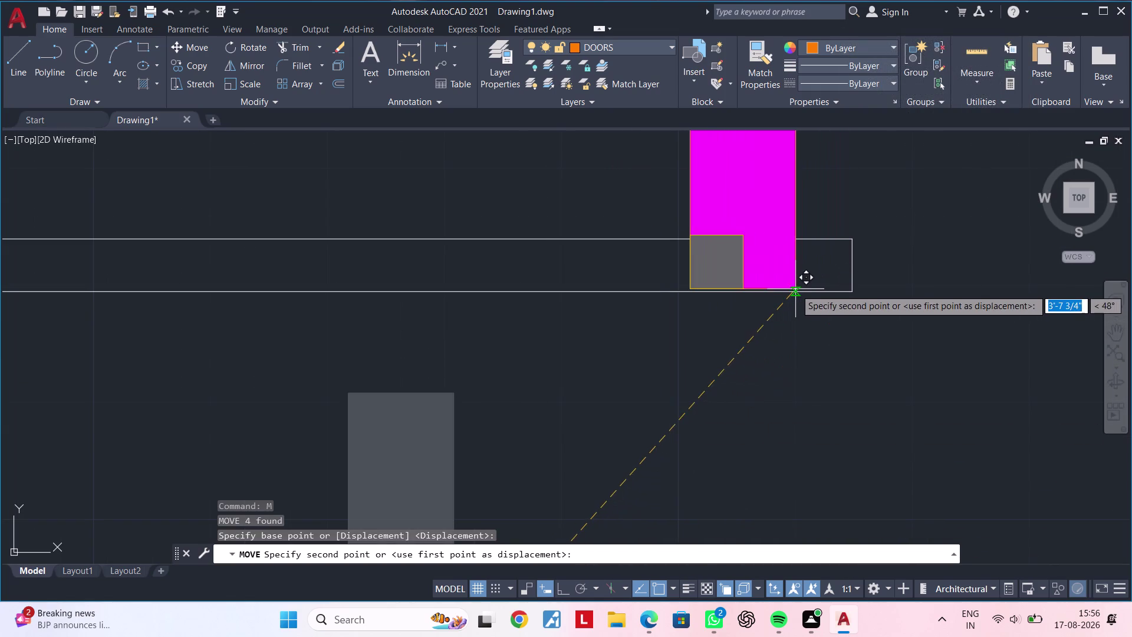
click(808, 278)
scroll(down, 3)
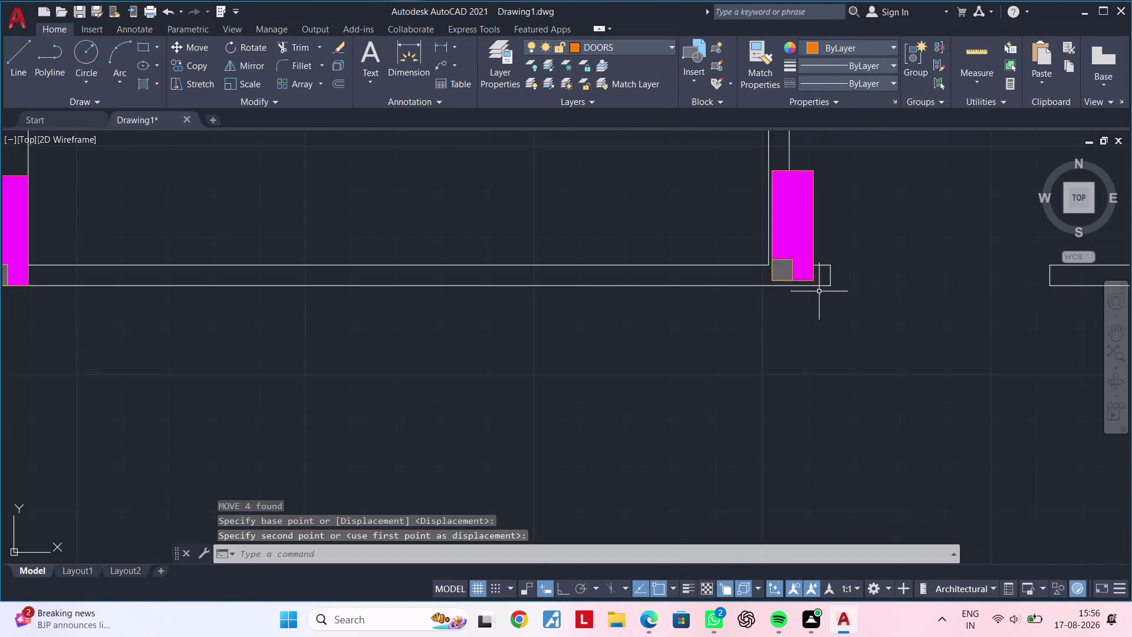
middle_drag(819, 296, 739, 350)
Reselect the column and start a move from the square's lower-left corner, then abandon it.
key(Escape)
key(Escape)
click(655, 215)
click(795, 359)
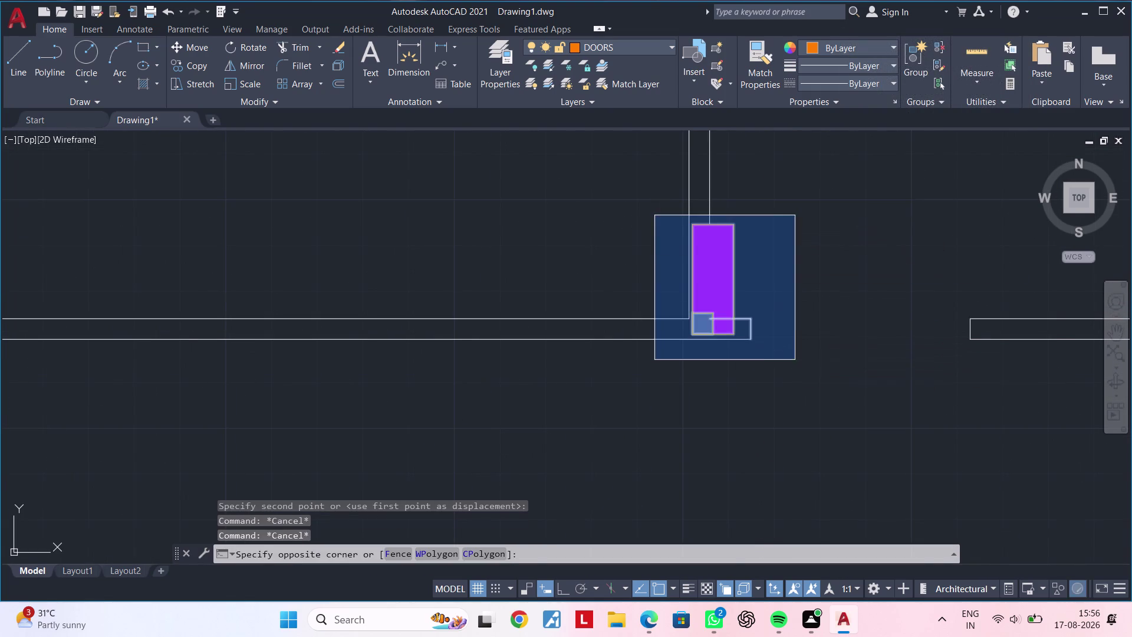
key(m)
key(space)
scroll(up, 3)
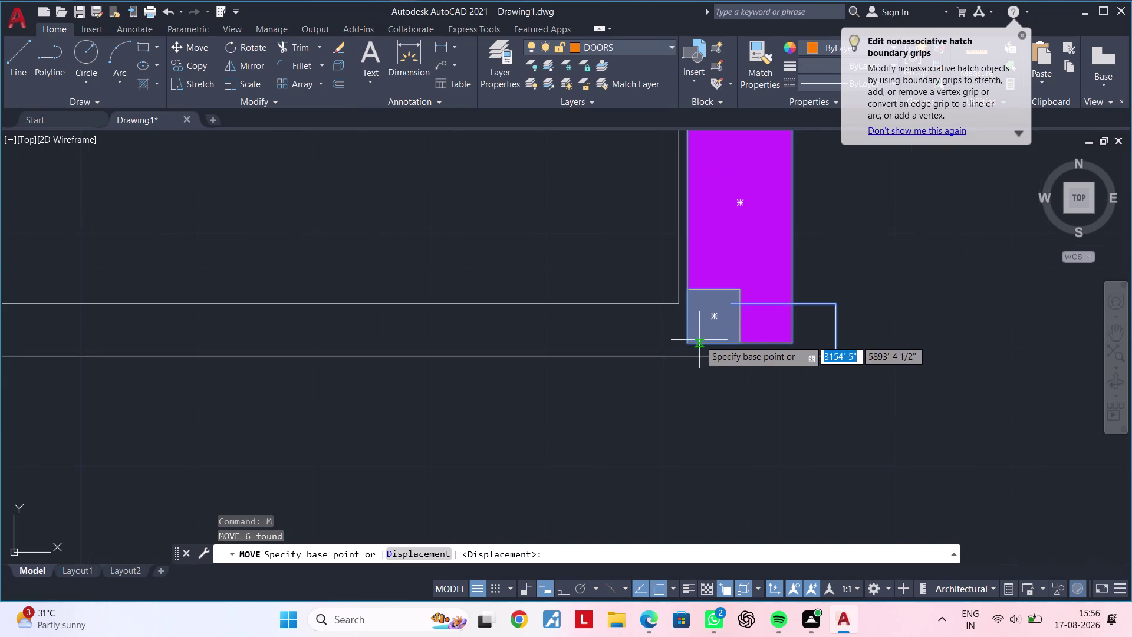
click(689, 342)
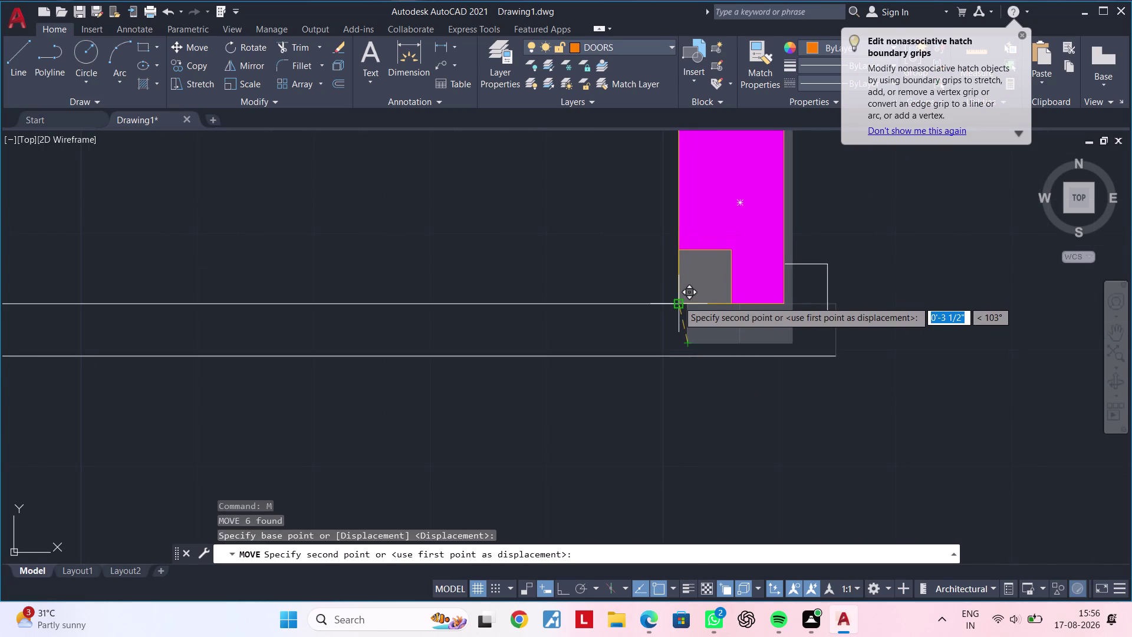
key(Escape)
middle_drag(696, 332, 675, 409)
Select the column again and begin another move with M.
scroll(down, 3)
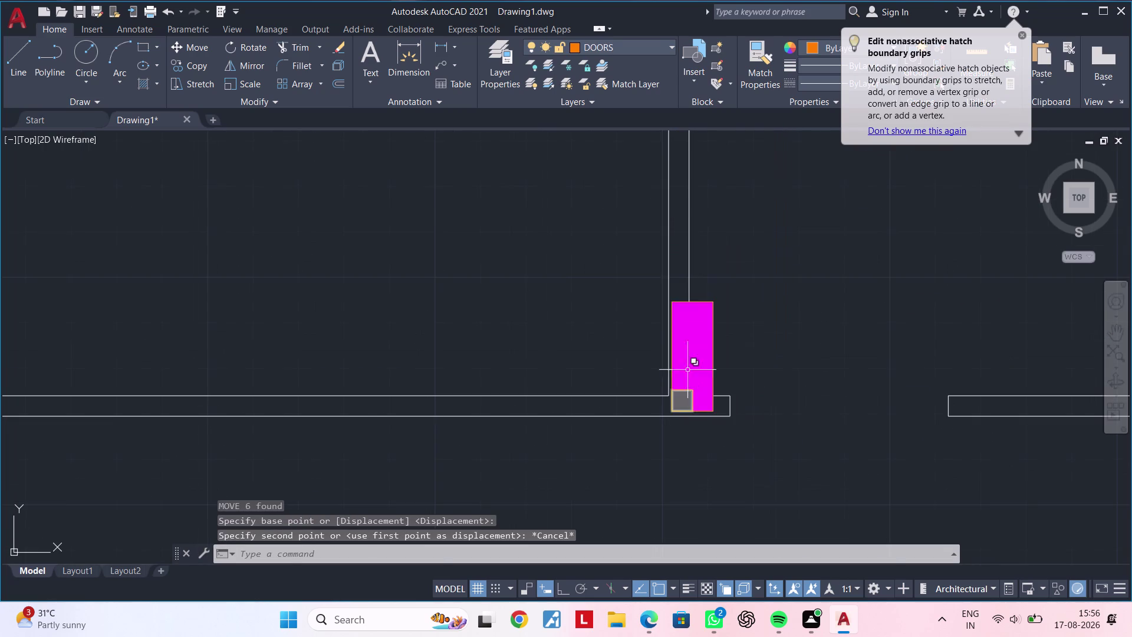
drag(652, 269, 657, 273)
click(719, 435)
scroll(up, 3)
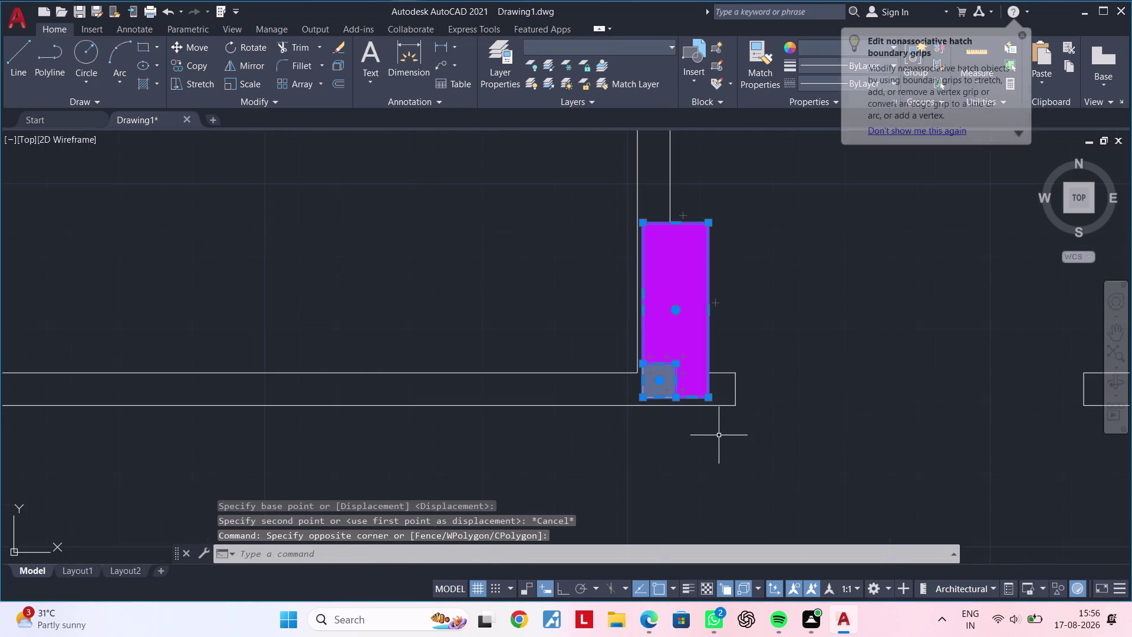
text(M)
key(space)
scroll(up, 3)
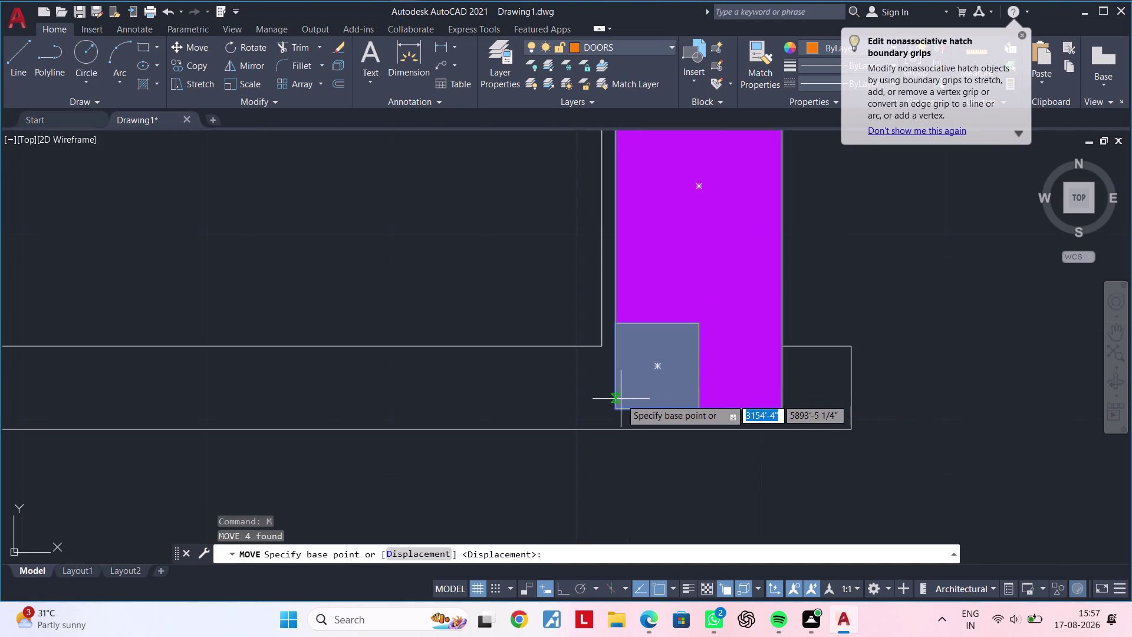
Abandon the pending column move after picking a base corner.
click(615, 406)
click(604, 347)
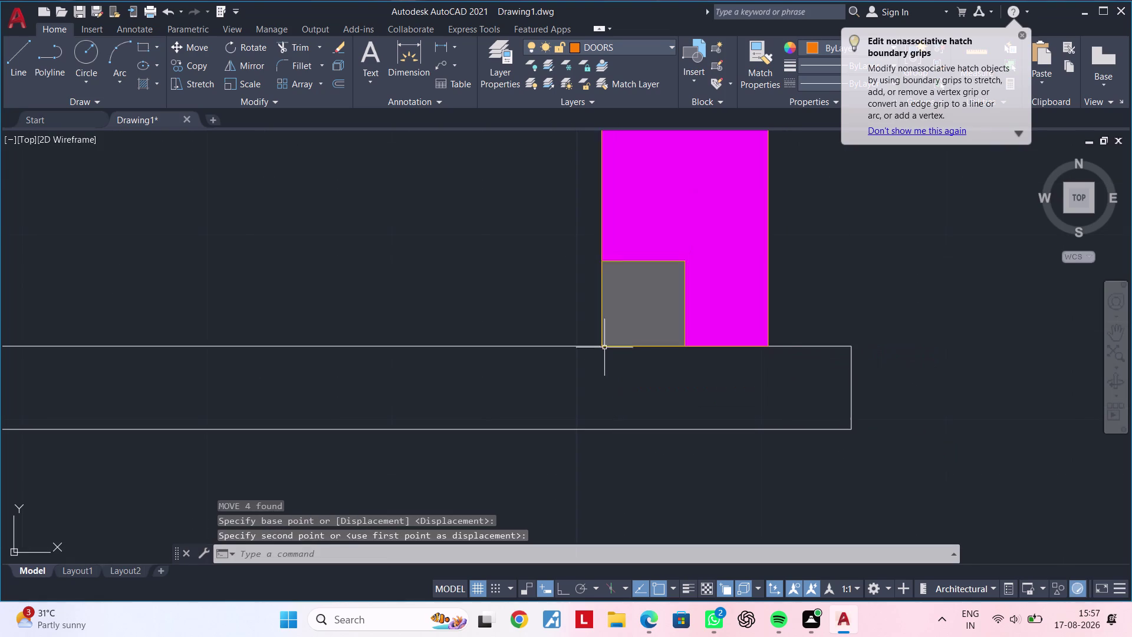
scroll(down, 3)
key(Escape)
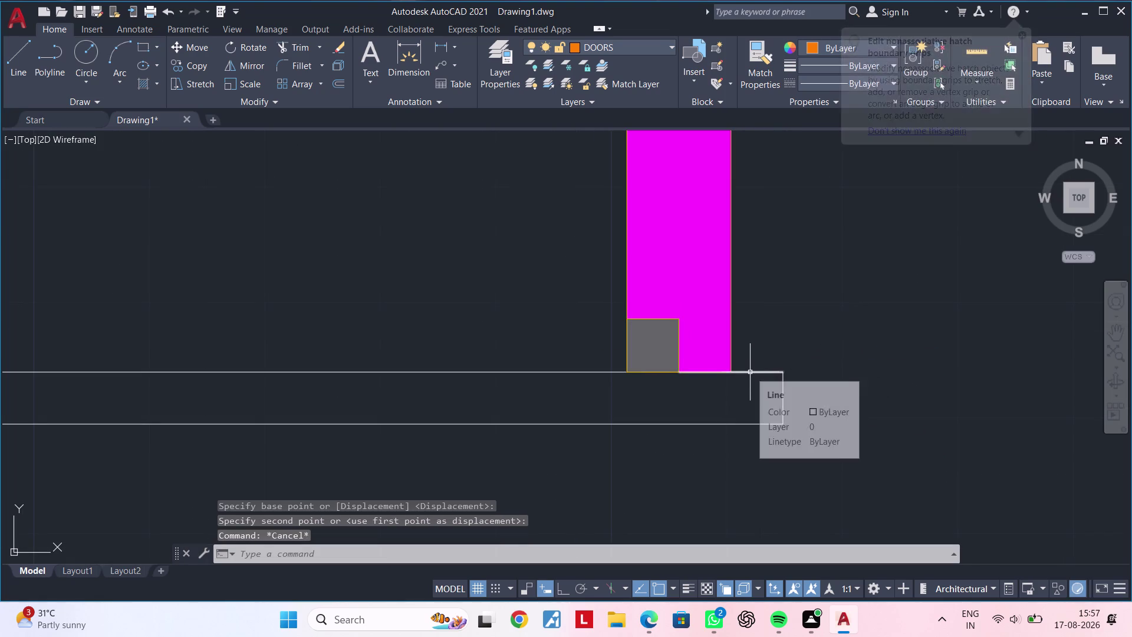
scroll(down, 3)
middle_drag(761, 372, 761, 373)
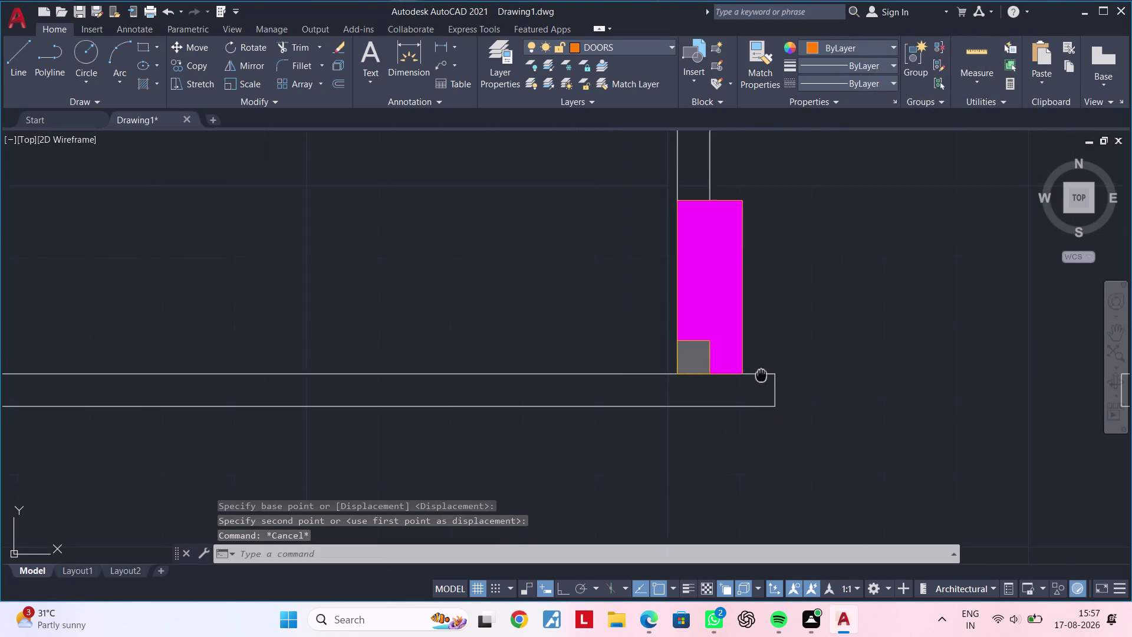
middle_drag(761, 373, 726, 428)
key(Escape)
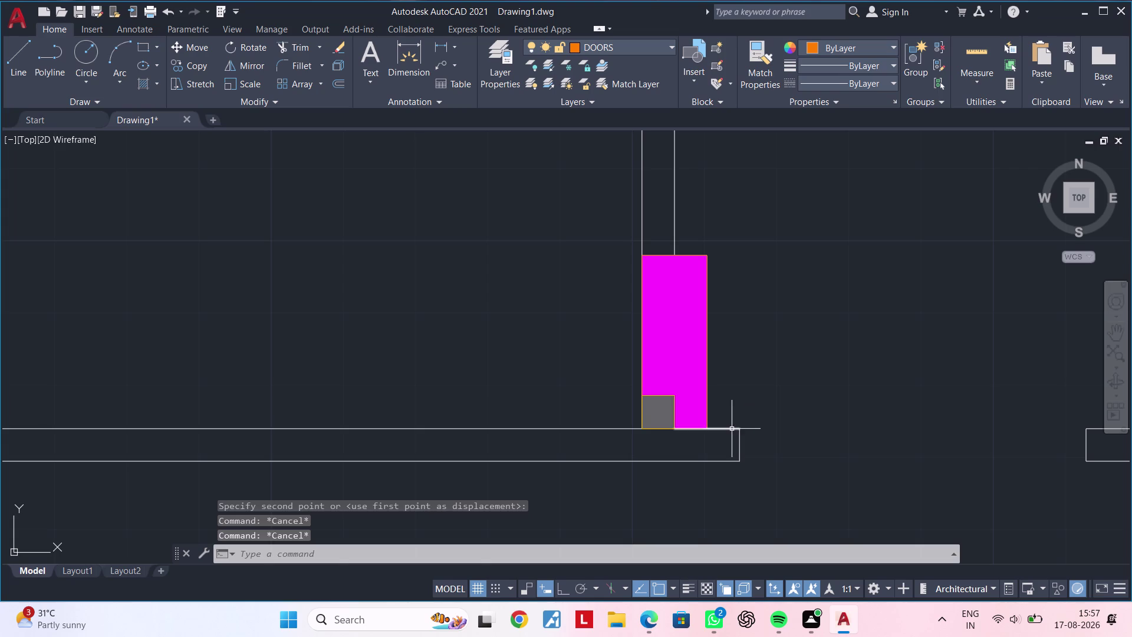
Join the two jamb line segments beside the column into one.
click(731, 429)
click(674, 218)
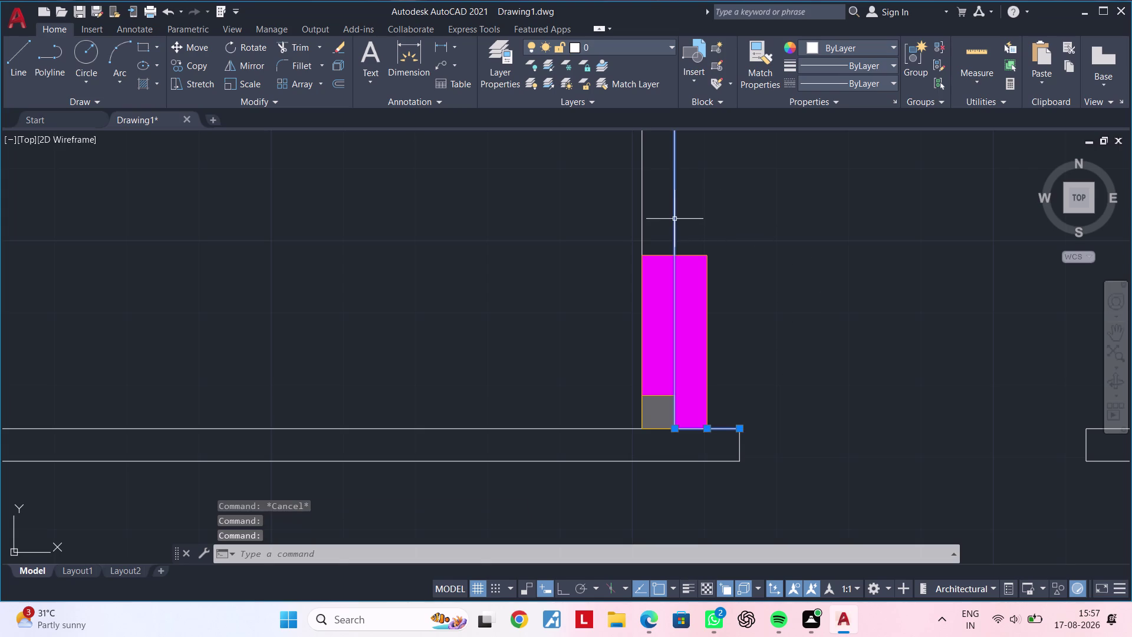
text(J)
key(space)
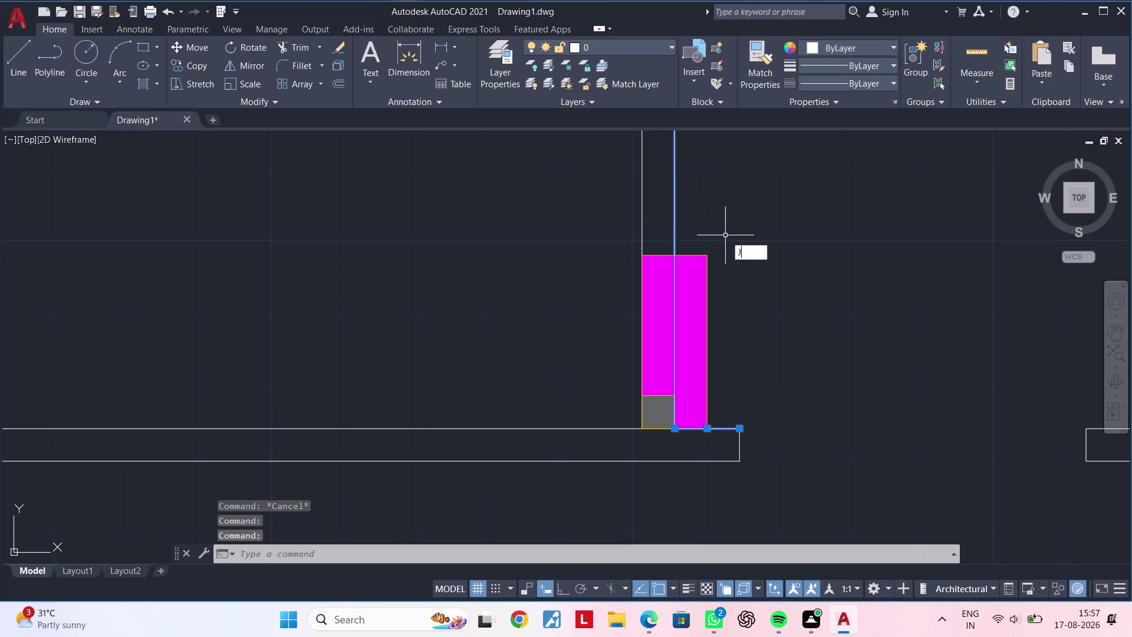
key(Escape)
Move the window-selected column and hatch straight down onto the wall line with Ortho.
click(609, 239)
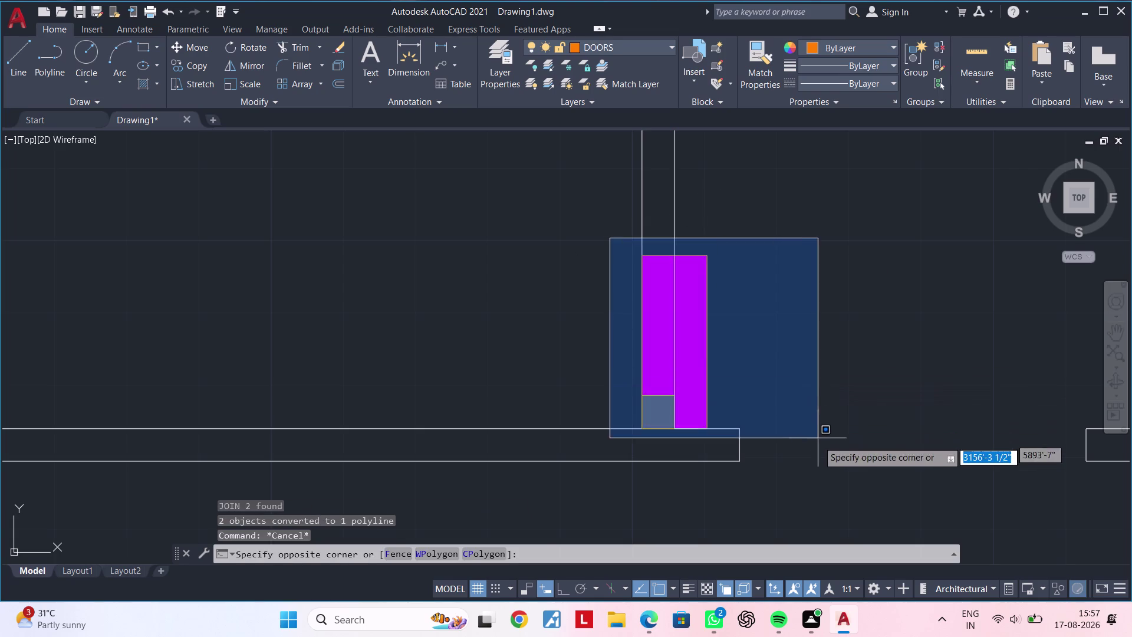
click(818, 443)
key(m)
key(space)
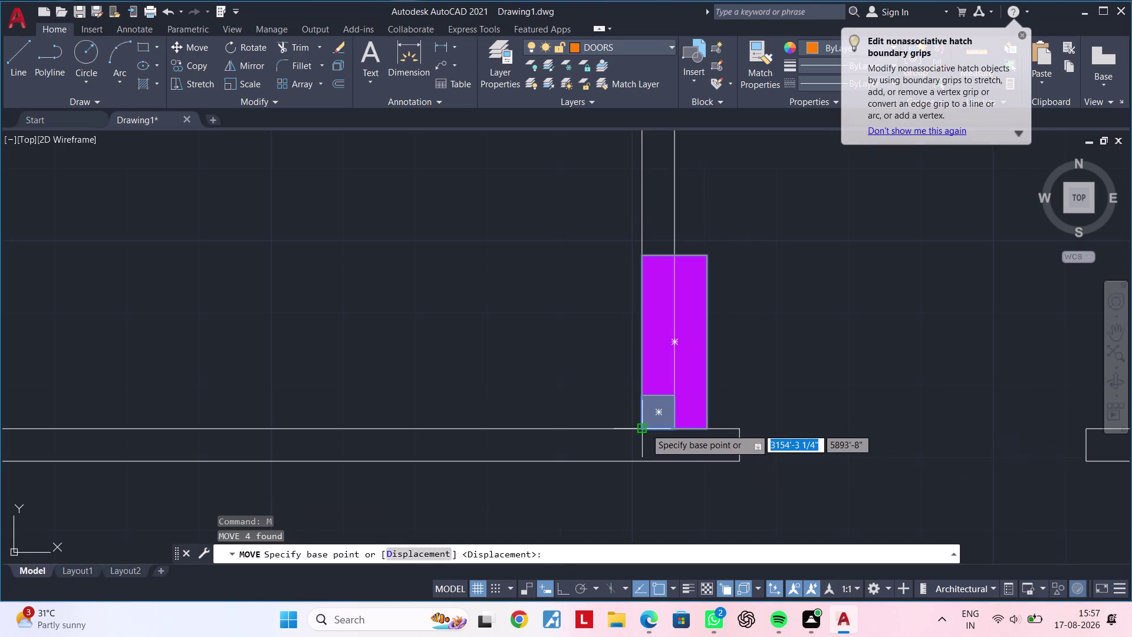
click(645, 428)
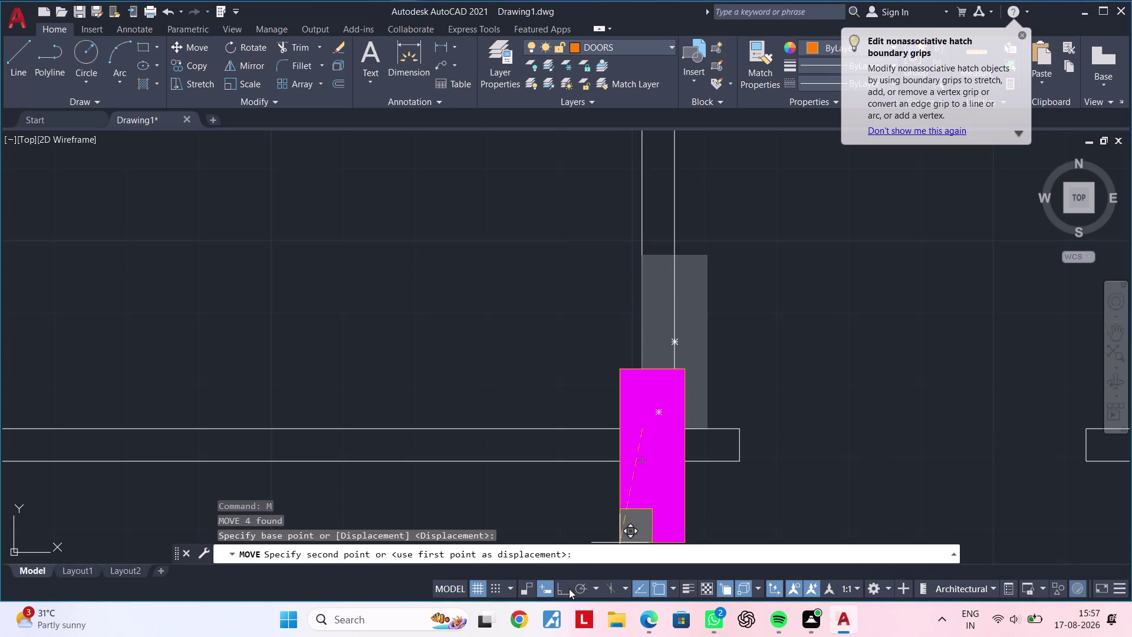
click(568, 588)
click(645, 460)
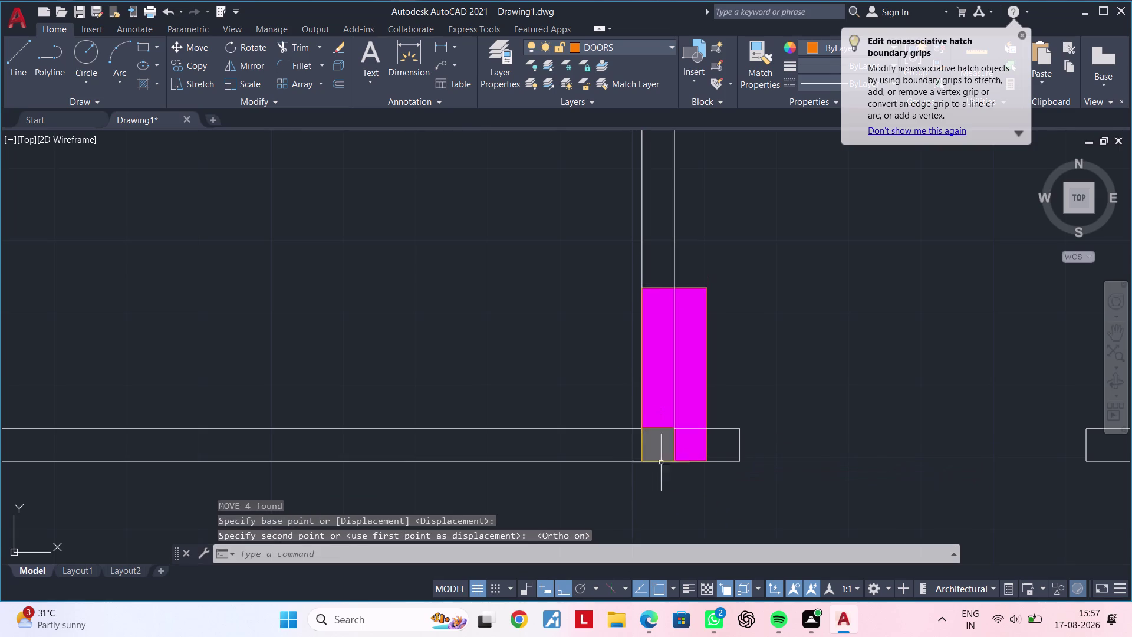
scroll(down, 3)
middle_drag(831, 471, 735, 409)
Clear the selection and pan out to the spare door blocks.
key(Escape)
key(Escape)
scroll(up, 3)
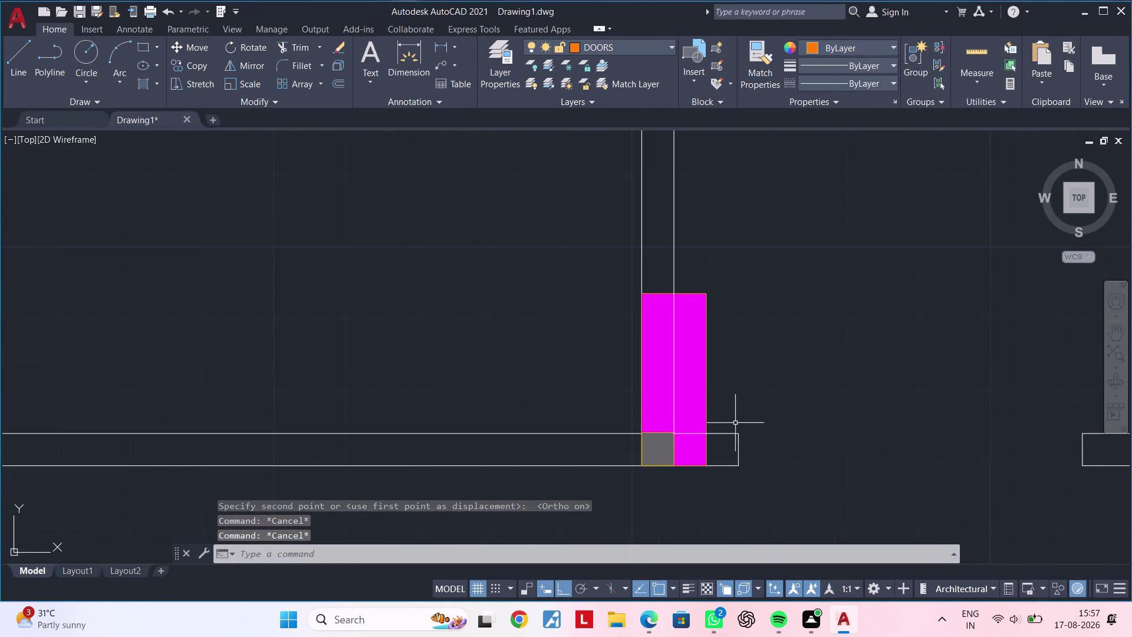
middle_drag(743, 431, 732, 322)
key(Escape)
scroll(down, 3)
middle_drag(794, 367, 727, 361)
key(Escape)
scroll(down, 3)
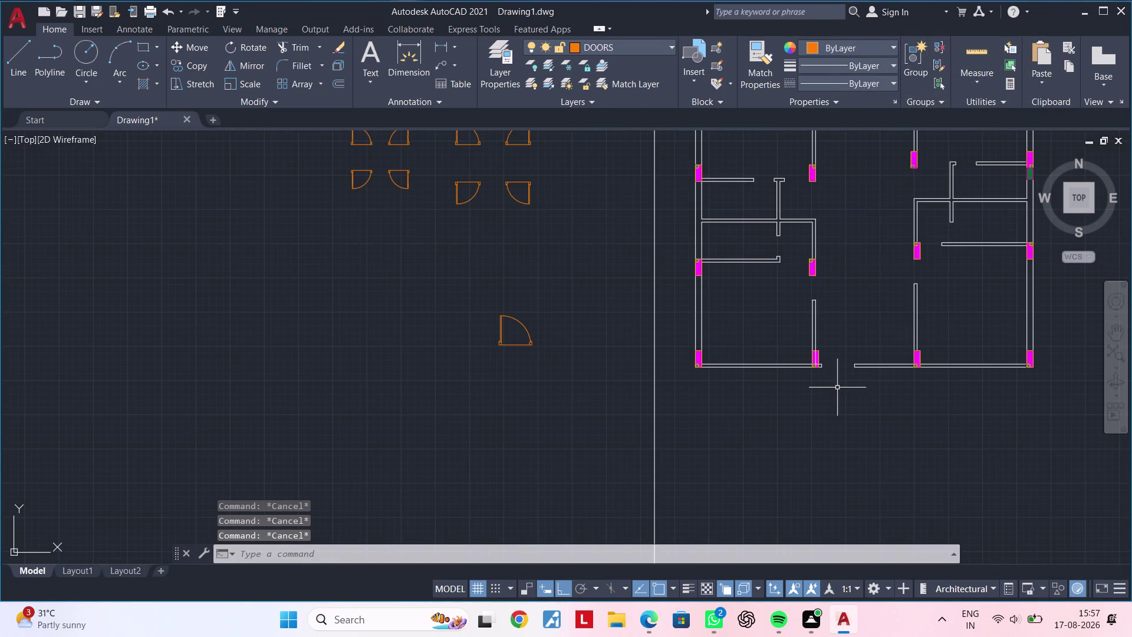
Move the largest spare door block by its hinge corner into the bottom wall opening.
click(484, 281)
click(553, 380)
text(M)
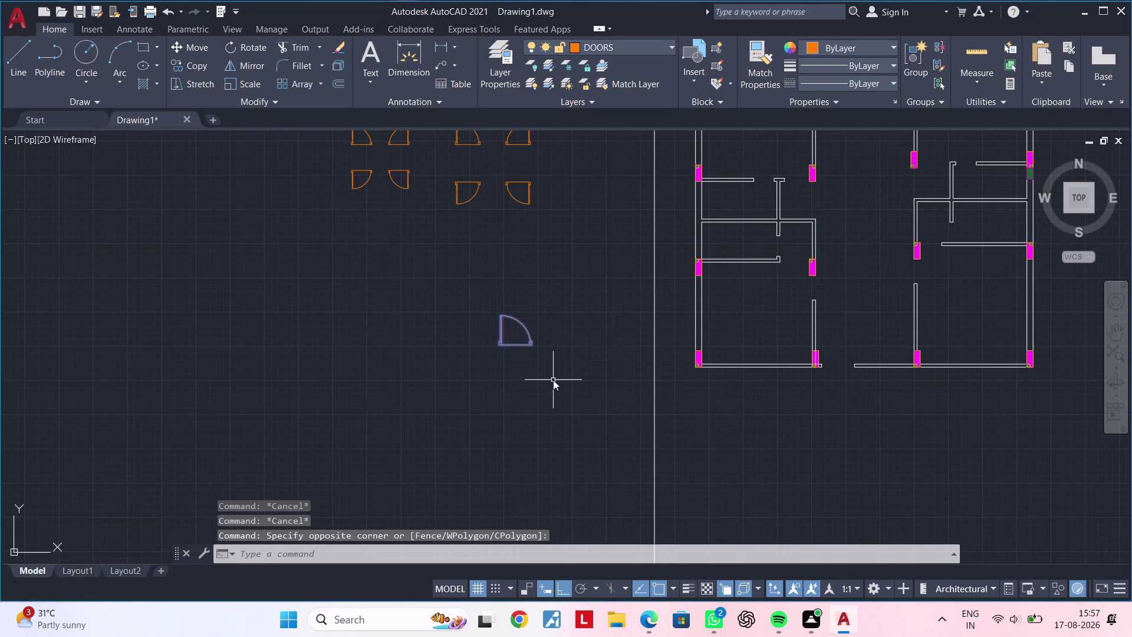
key(space)
scroll(up, 3)
scroll(up, 3)
click(488, 404)
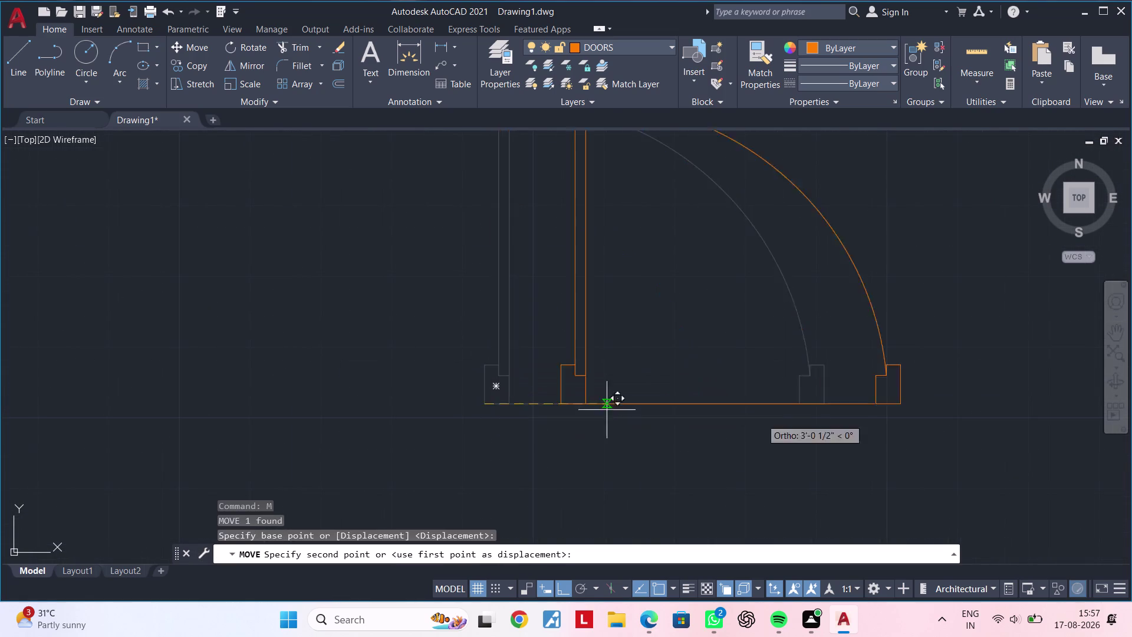
scroll(down, 3)
middle_drag(823, 429, 432, 351)
scroll(down, 3)
middle_drag(853, 424, 543, 391)
scroll(up, 3)
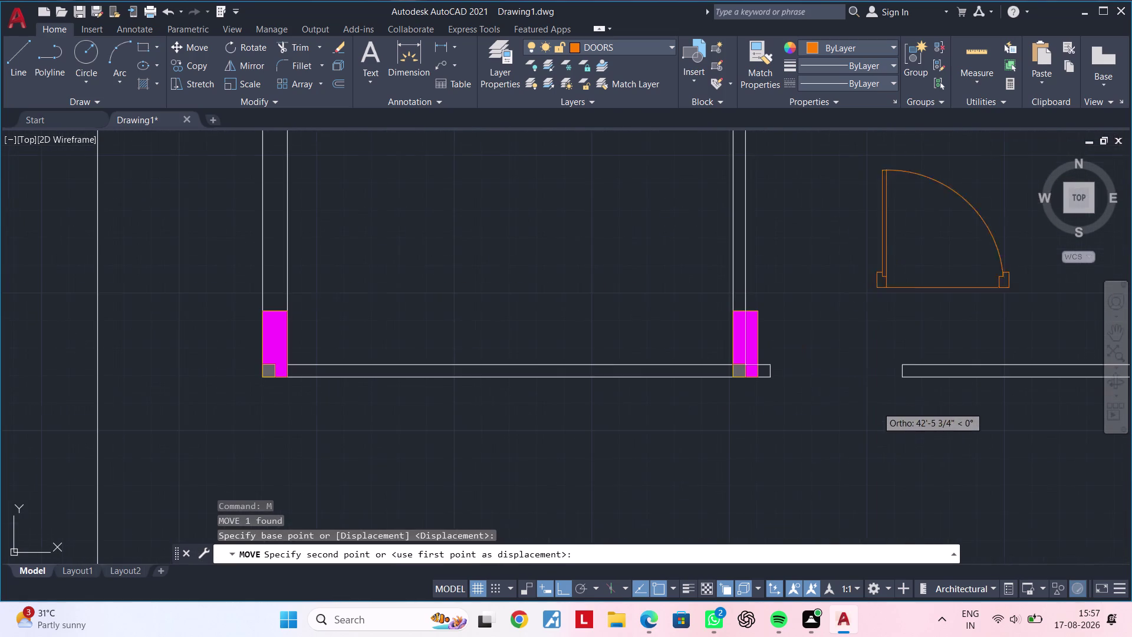
click(770, 377)
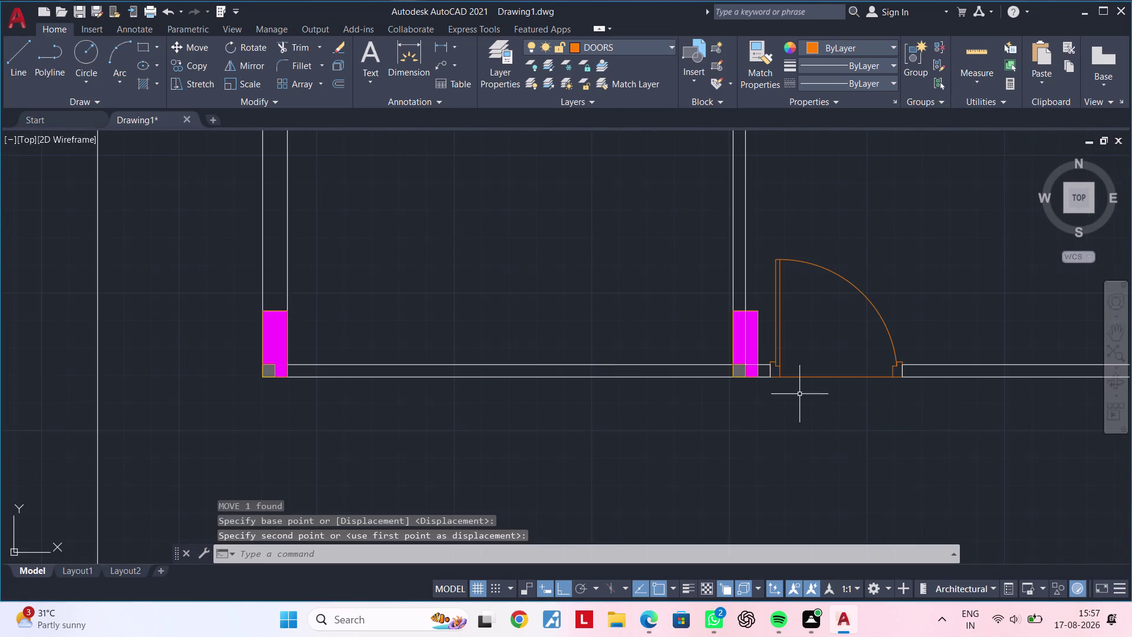
Zoom and pan across the floor plan back toward the spare doors.
scroll(down, 3)
key(Escape)
key(Escape)
scroll(down, 3)
scroll(up, 3)
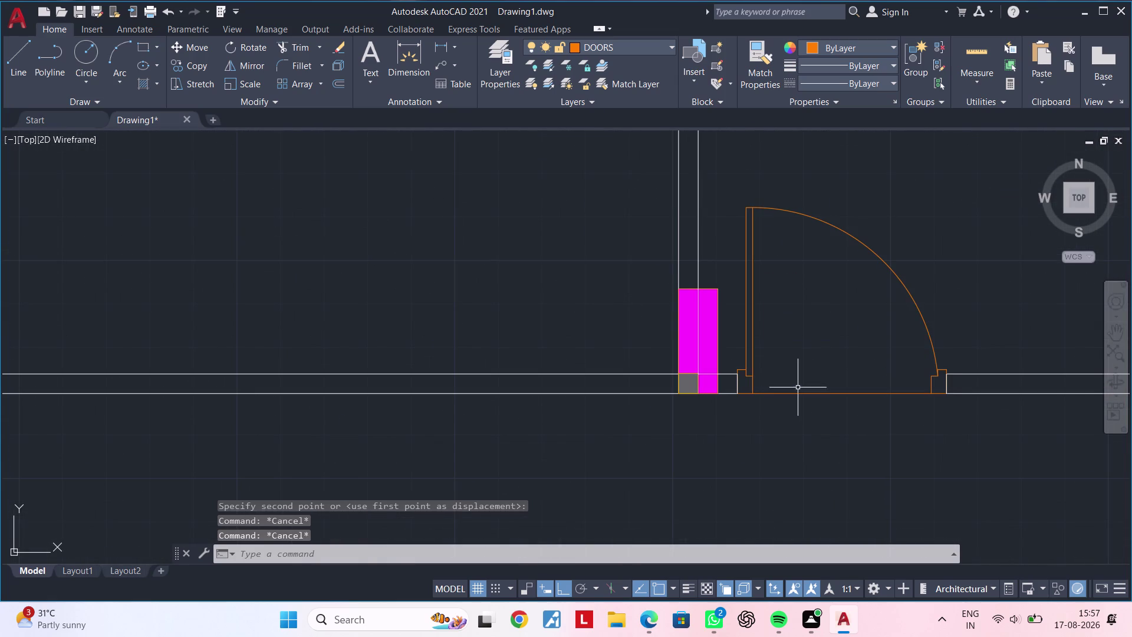
scroll(down, 3)
scroll(up, 3)
scroll(down, 3)
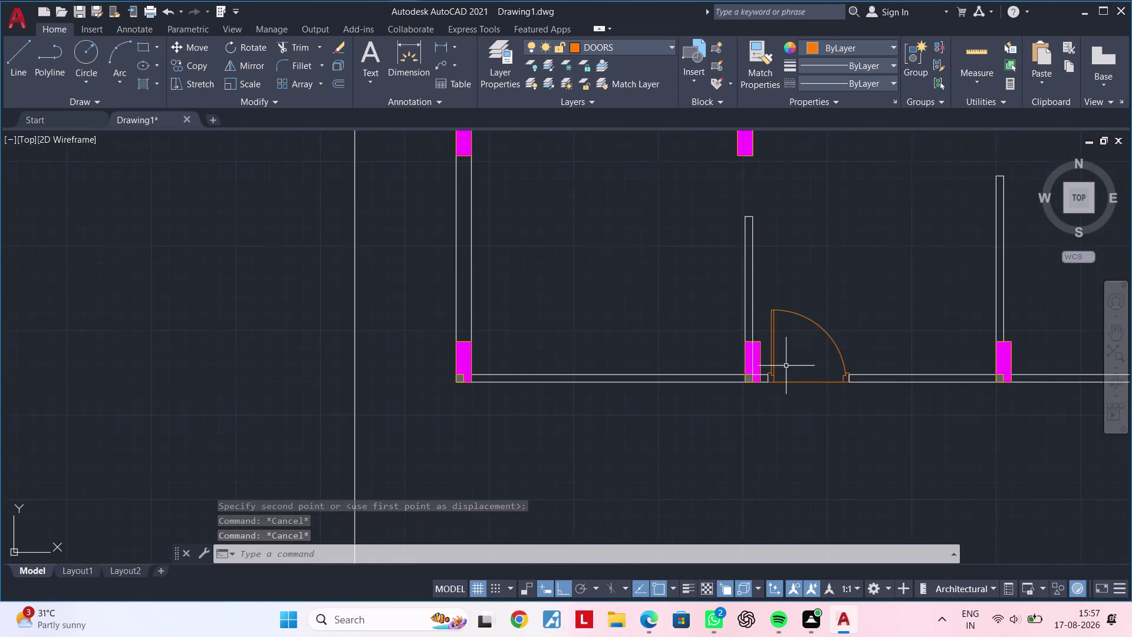
scroll(down, 3)
middle_drag(816, 367, 747, 496)
middle_drag(768, 429, 825, 416)
middle_drag(506, 385, 550, 401)
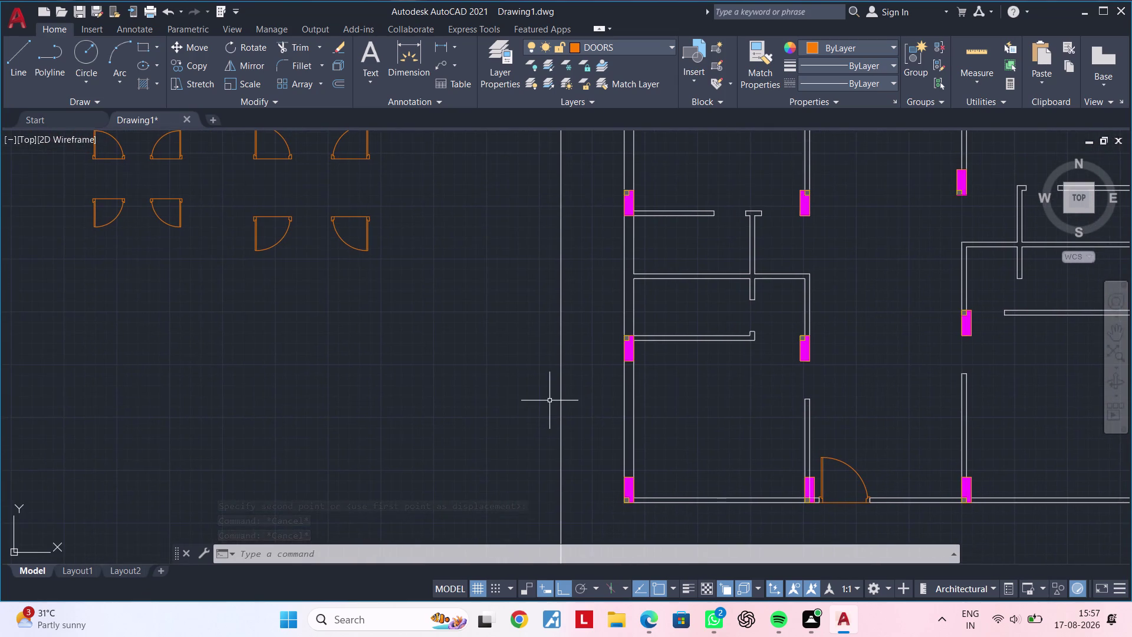
middle_drag(412, 282, 493, 350)
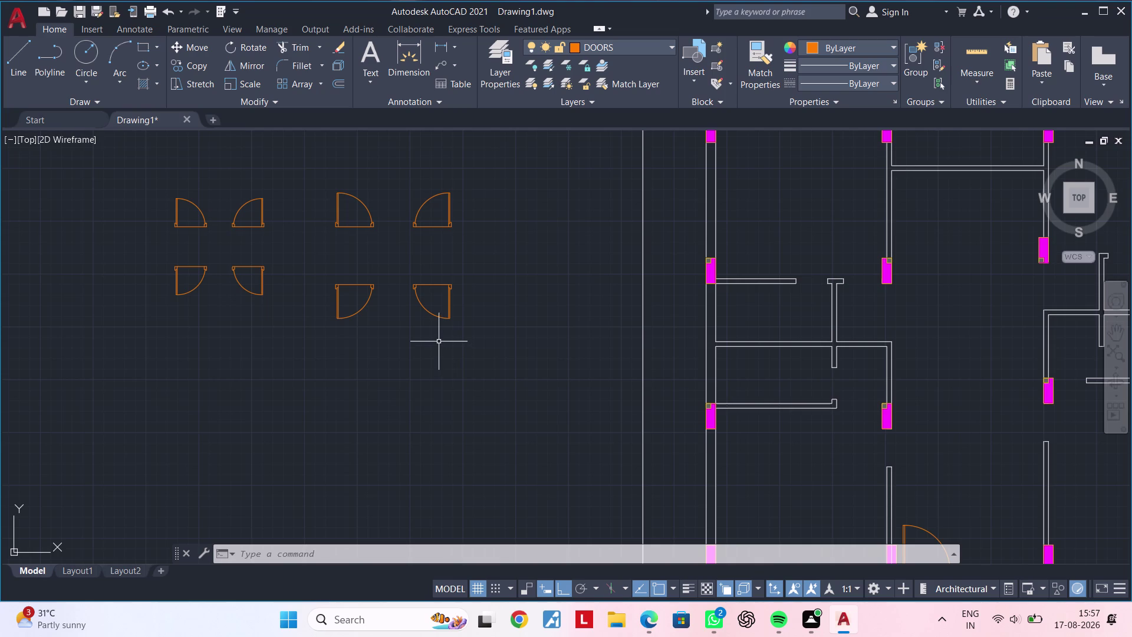
middle_drag(427, 355, 338, 391)
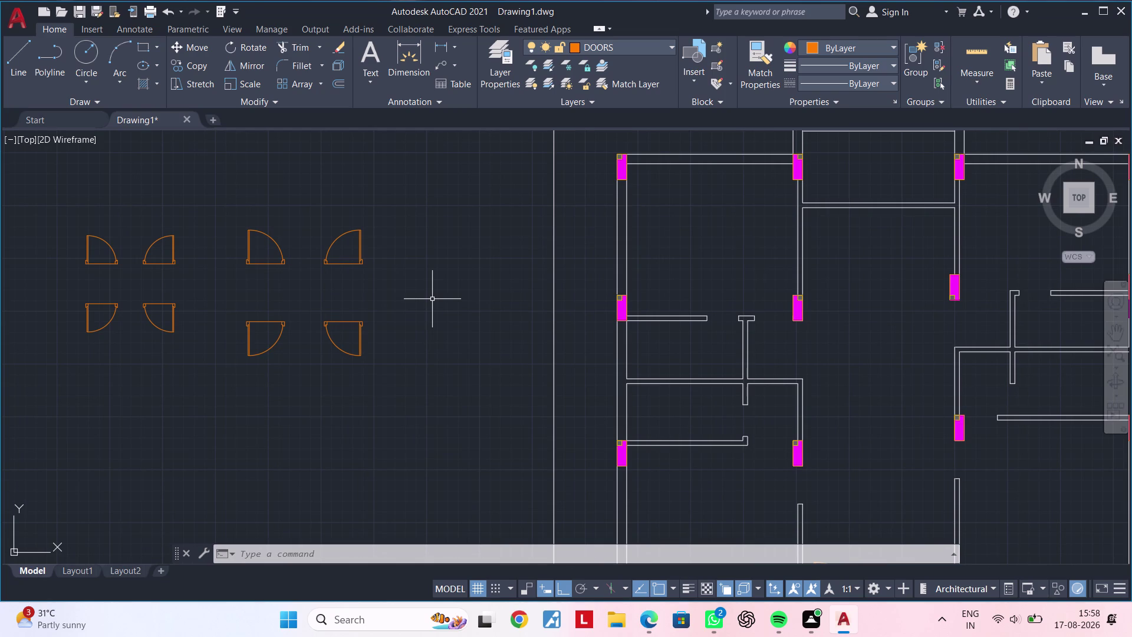
middle_drag(434, 301, 521, 302)
Rotate the two lower spare door blocks 90° about a picked pivot point.
middle_drag(488, 302, 557, 296)
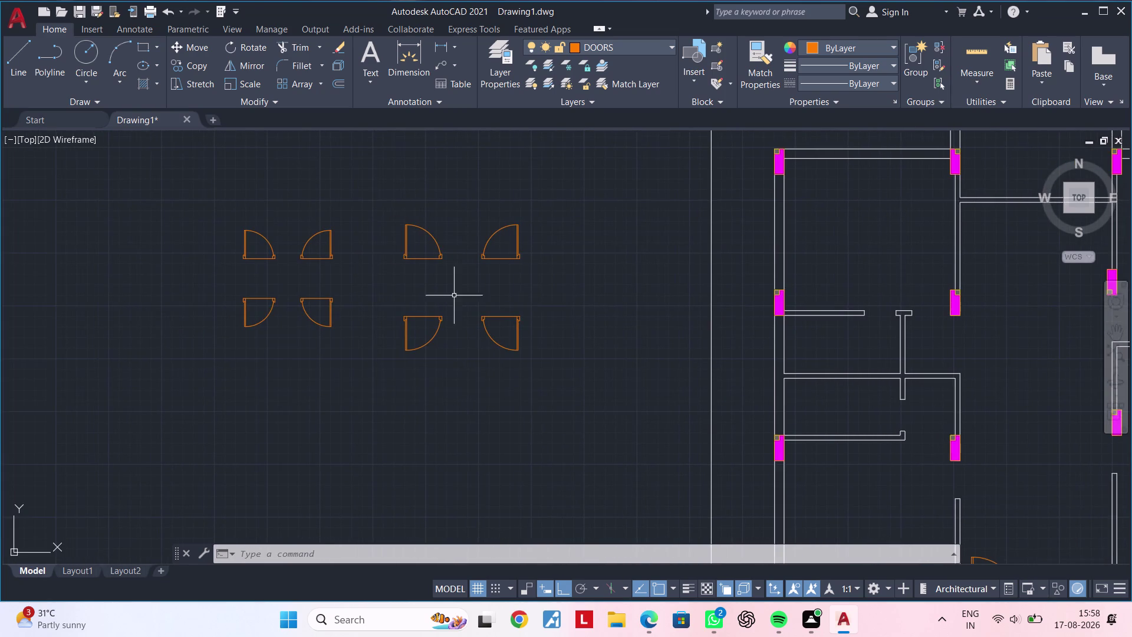
click(386, 294)
click(583, 401)
text(R)
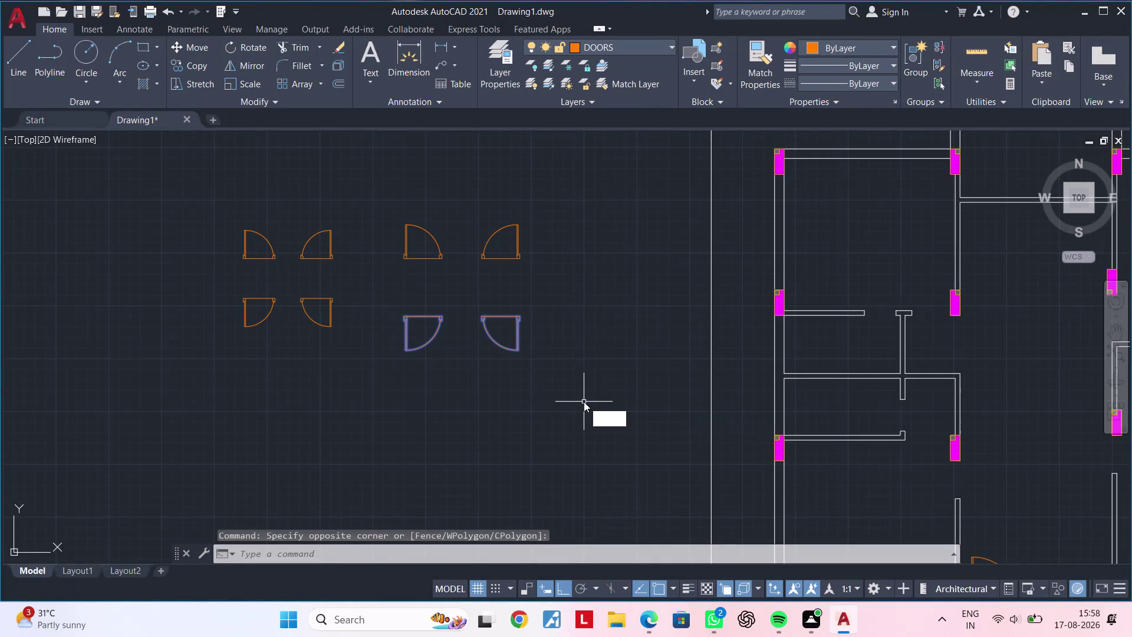
text(O)
key(space)
click(577, 321)
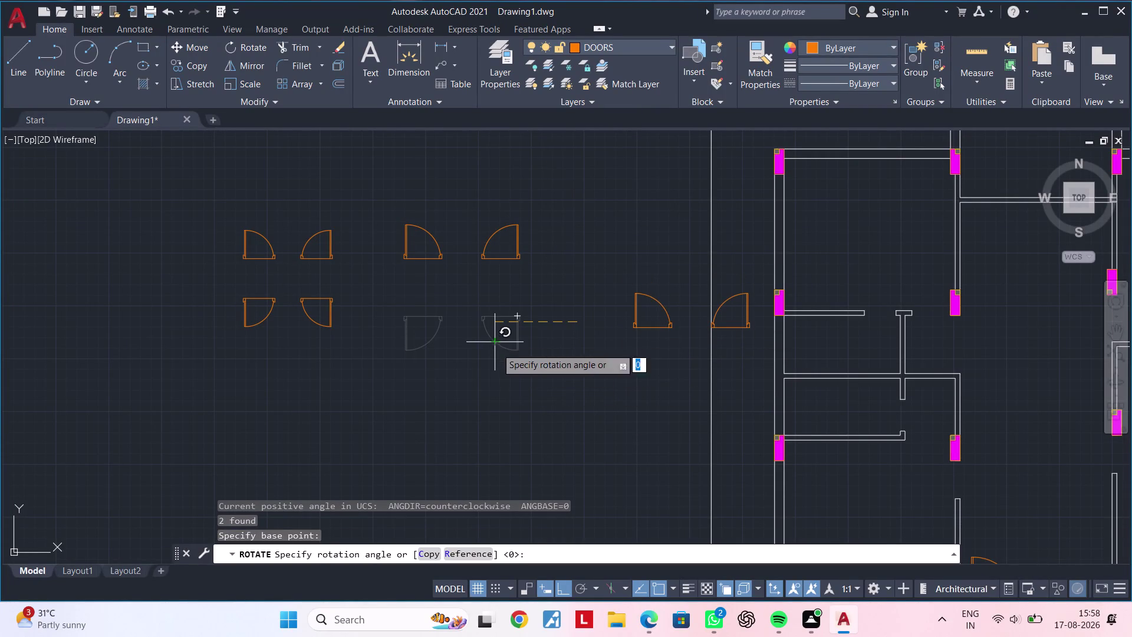
click(615, 240)
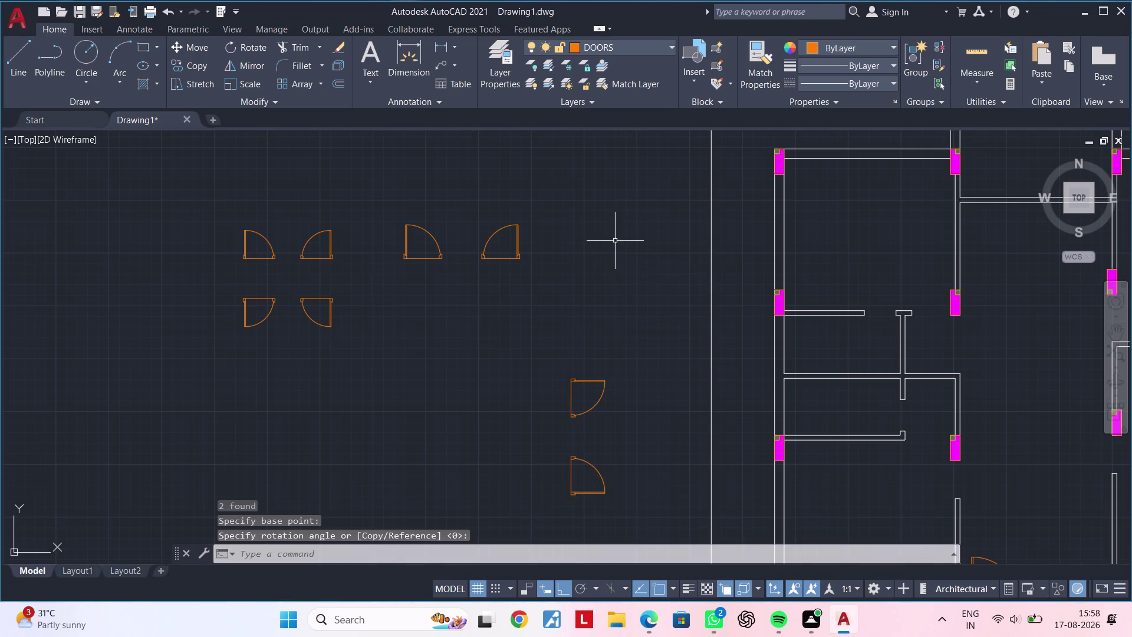
Window-select the upper rotated door.
middle_drag(615, 356, 647, 285)
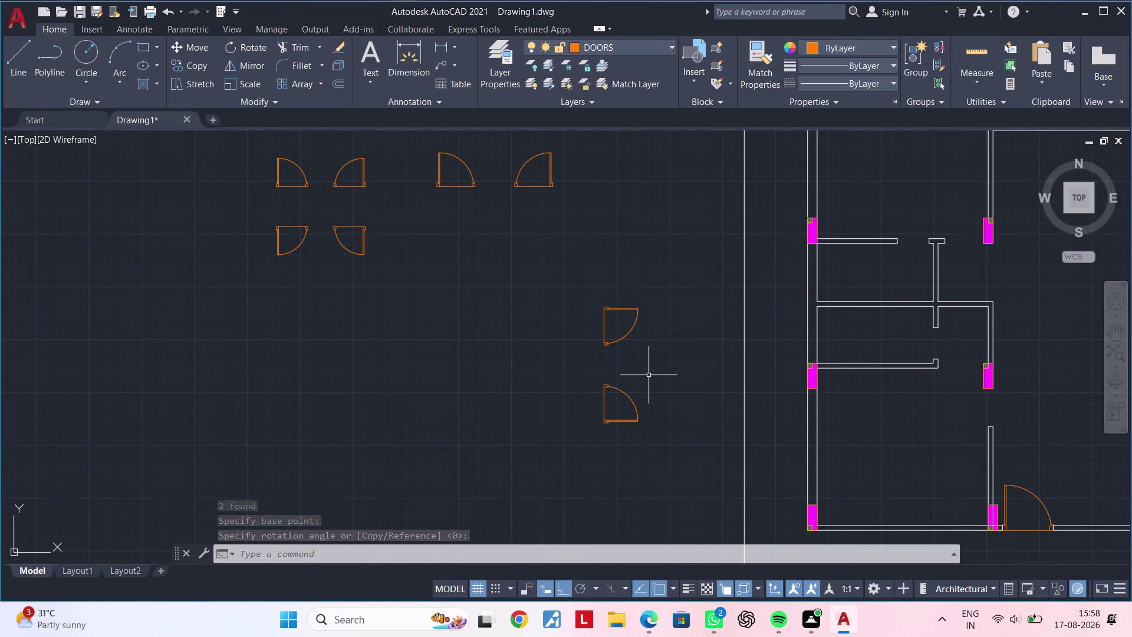
click(680, 278)
click(560, 353)
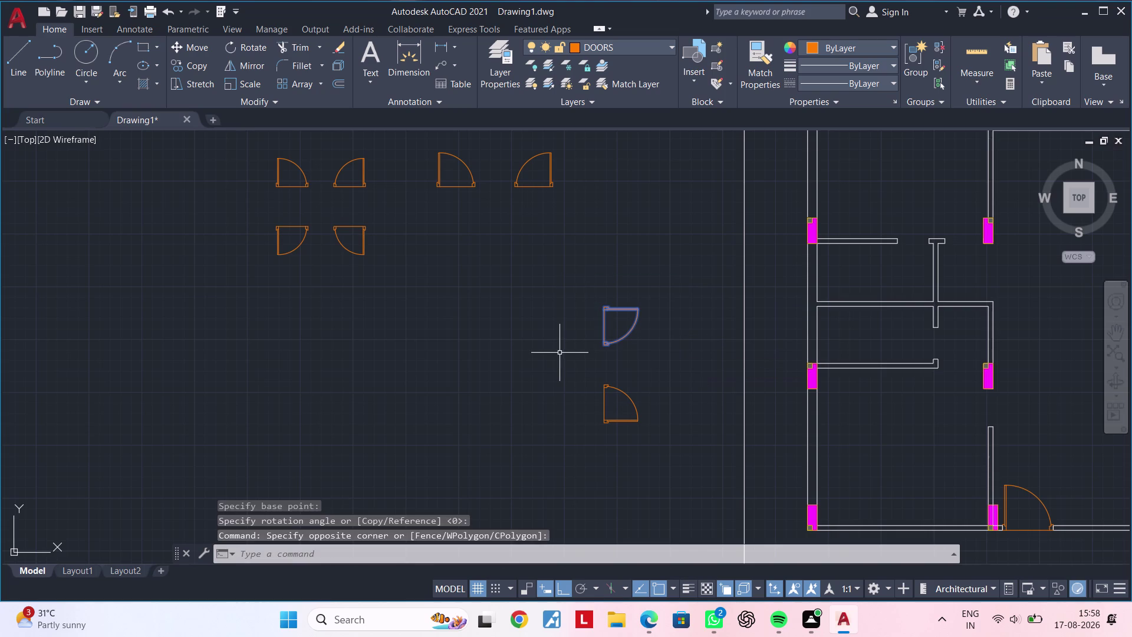
Mirror the door across a vertical axis, keeping the original beside the copy.
text(MI)
key(space)
click(578, 298)
click(572, 363)
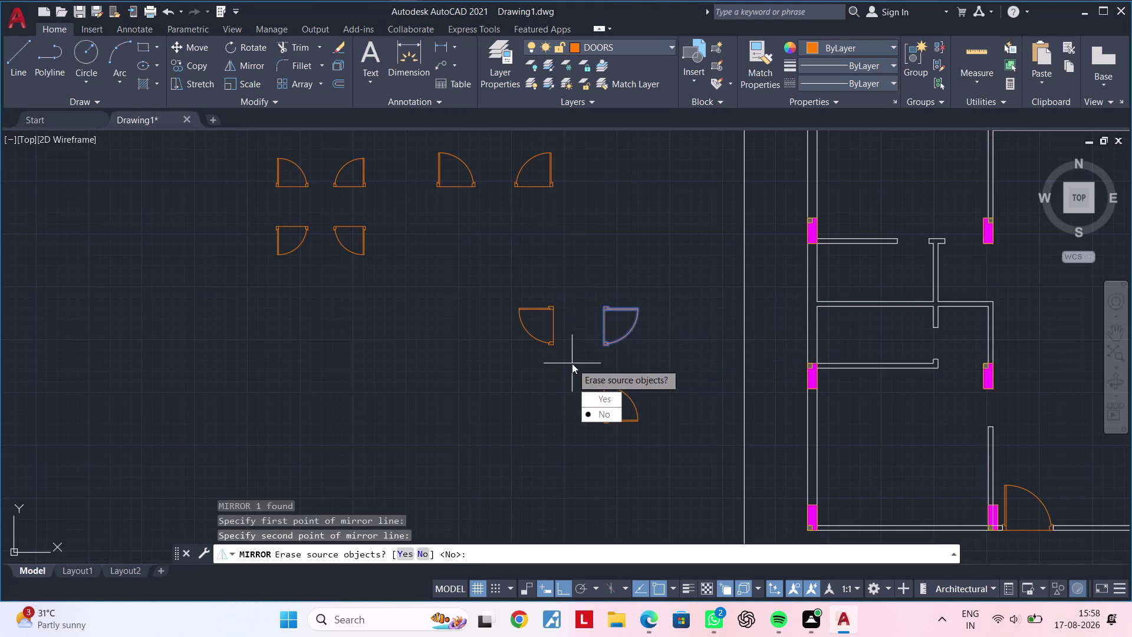
drag(589, 415, 572, 363)
middle_drag(564, 346, 545, 364)
middle_drag(545, 363, 557, 355)
middle_click(559, 353)
key(Escape)
key(Escape)
key(Escape)
key(Escape)
middle_drag(562, 353, 534, 353)
key(Escape)
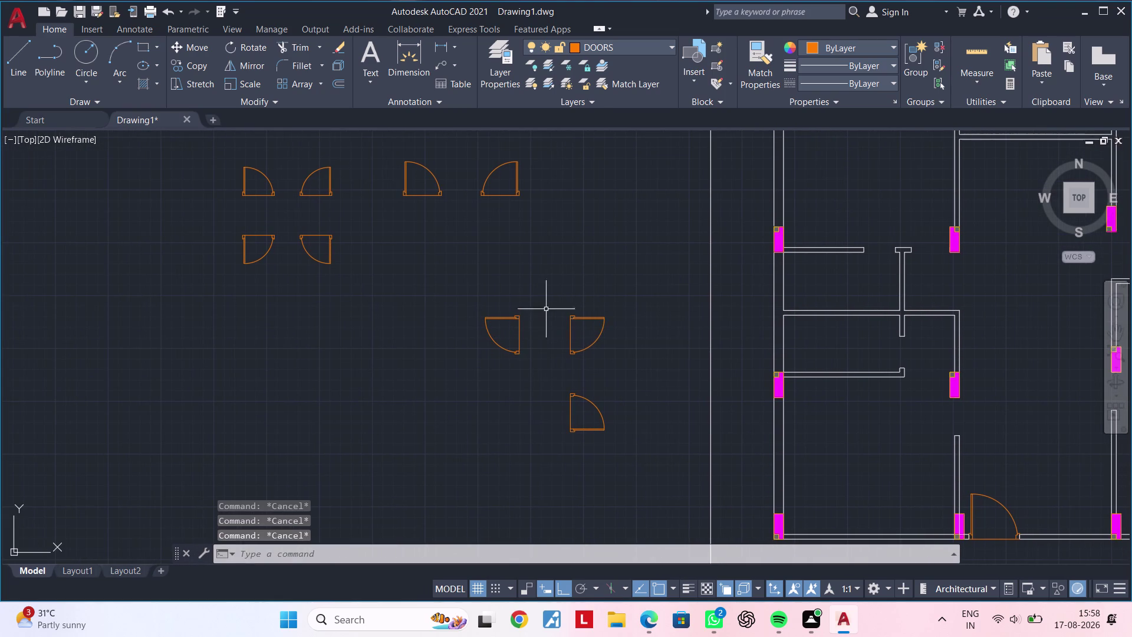
Select the upper rotated door and start moving it with M.
click(546, 303)
click(628, 368)
middle_drag(654, 357, 562, 359)
text(M)
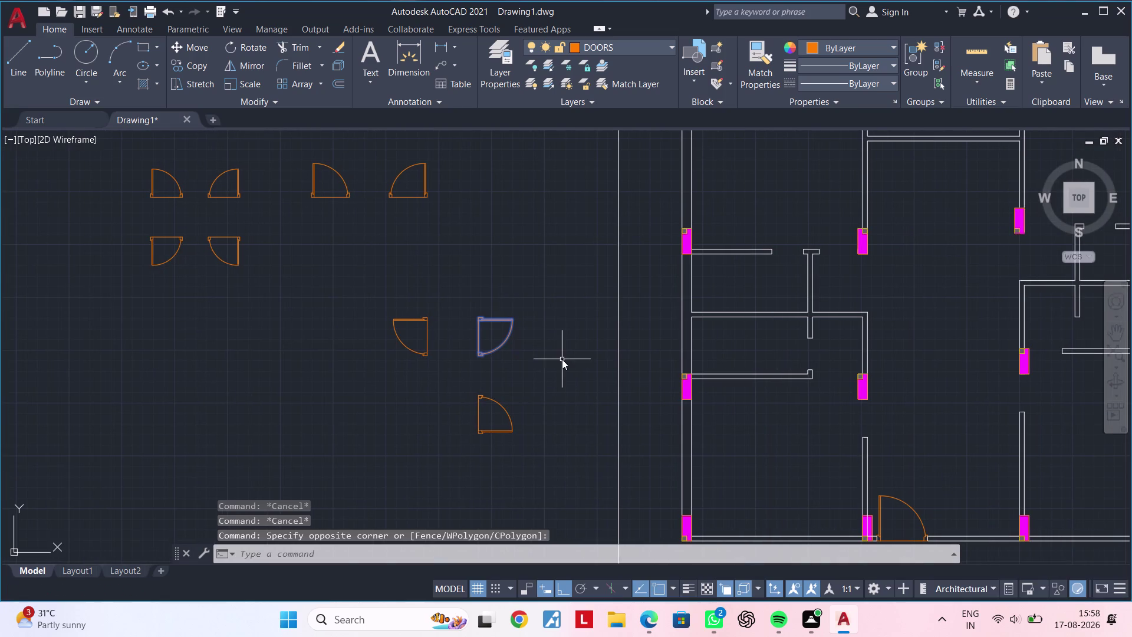
key(space)
scroll(up, 3)
scroll(up, 3)
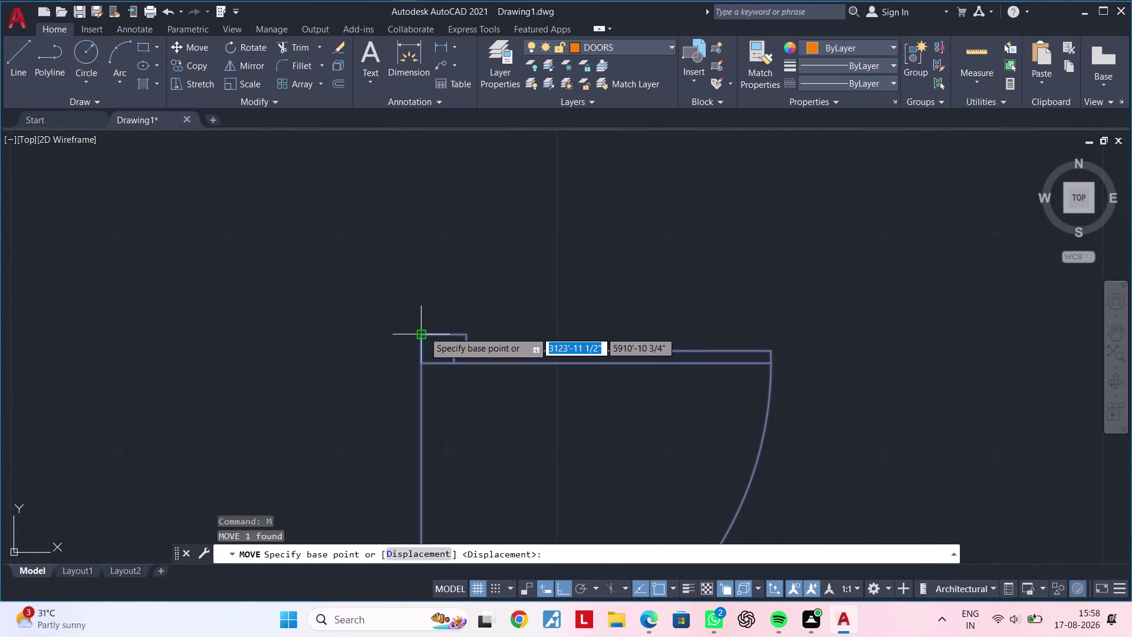
Drop the door by its corner into the wall opening beside the right-hand column.
click(423, 331)
scroll(down, 3)
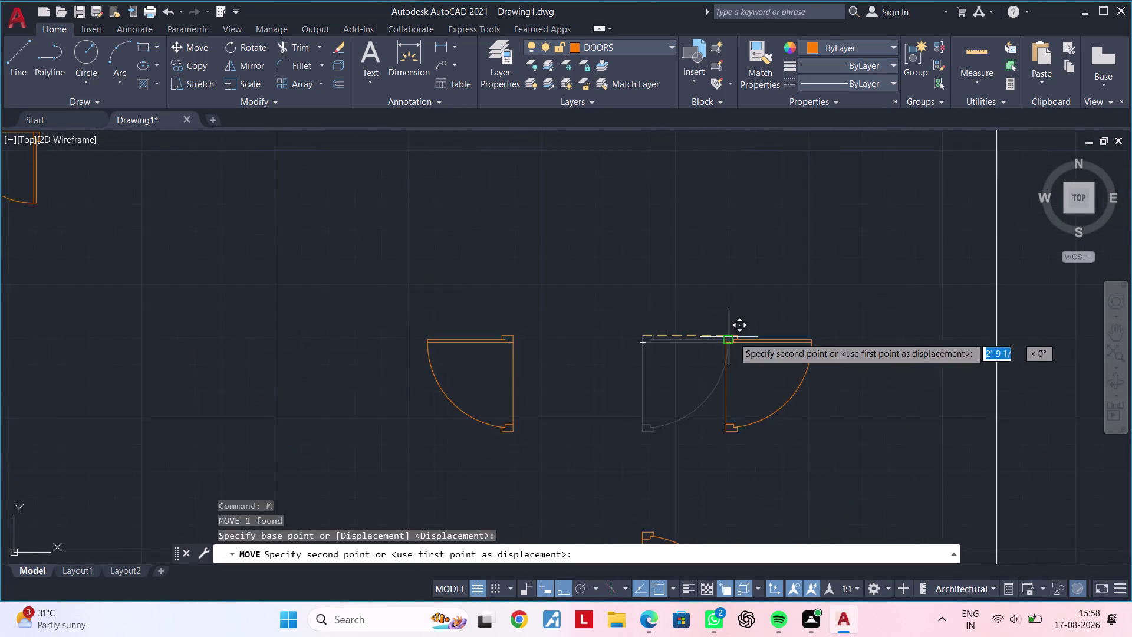
scroll(down, 3)
middle_drag(763, 337, 383, 339)
scroll(down, 3)
middle_drag(839, 365, 564, 366)
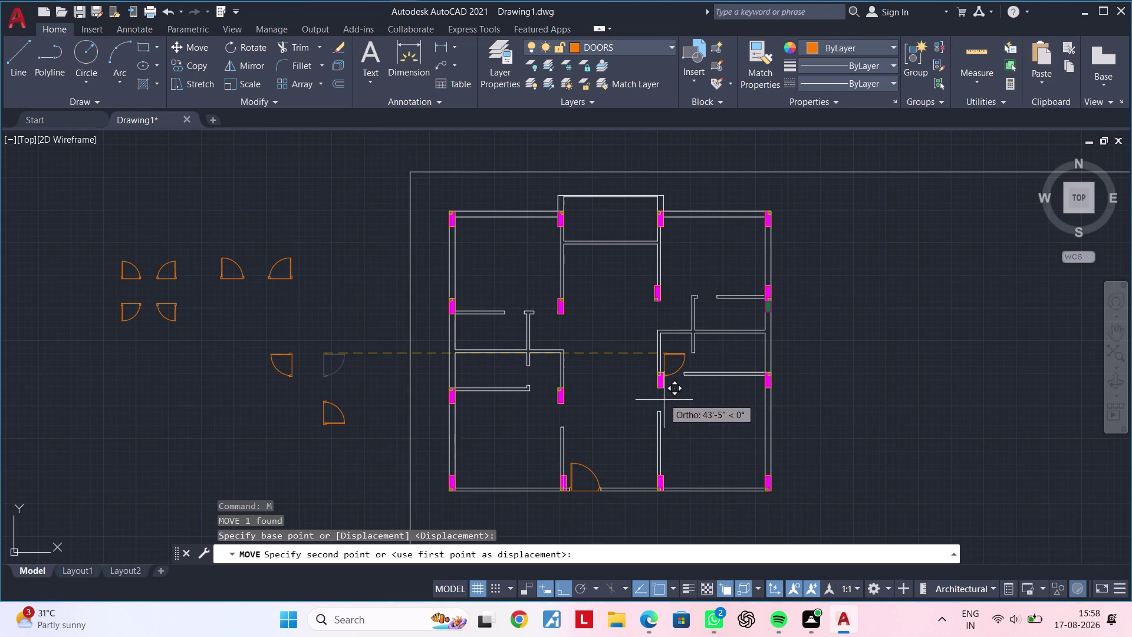
scroll(up, 3)
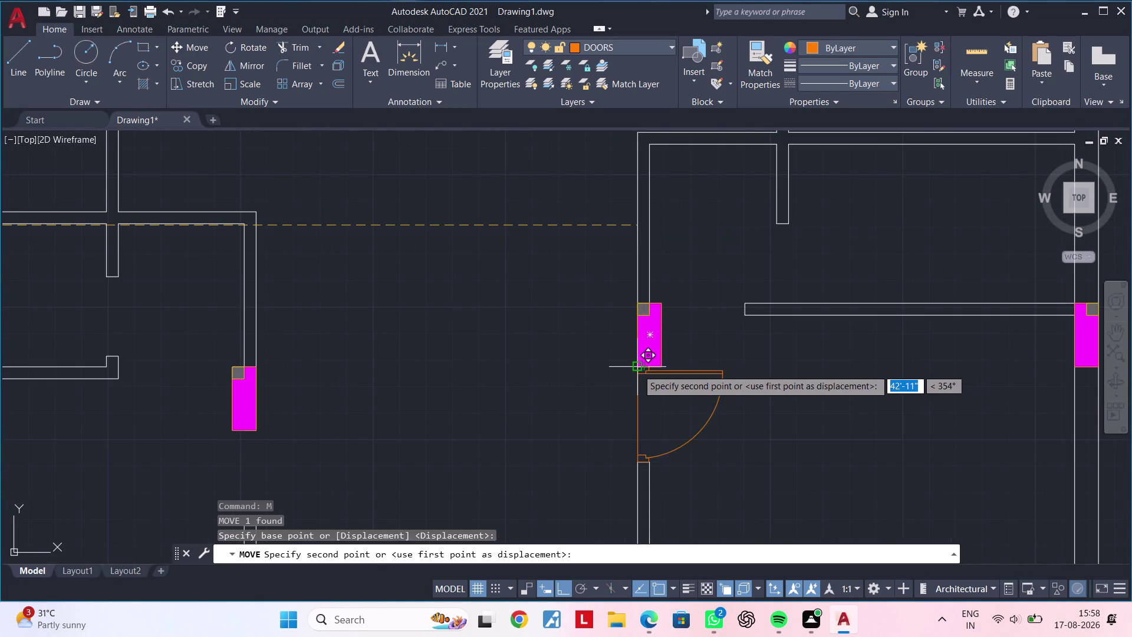
scroll(up, 3)
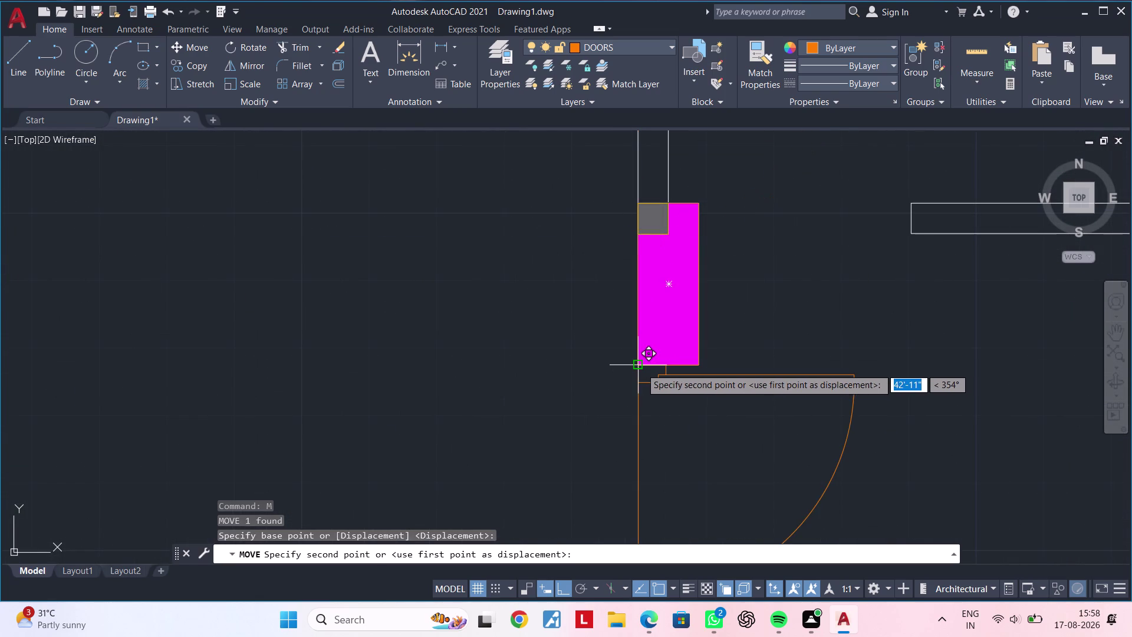
click(641, 367)
Pan over to the loose door blocks and begin a selection window around one.
scroll(down, 3)
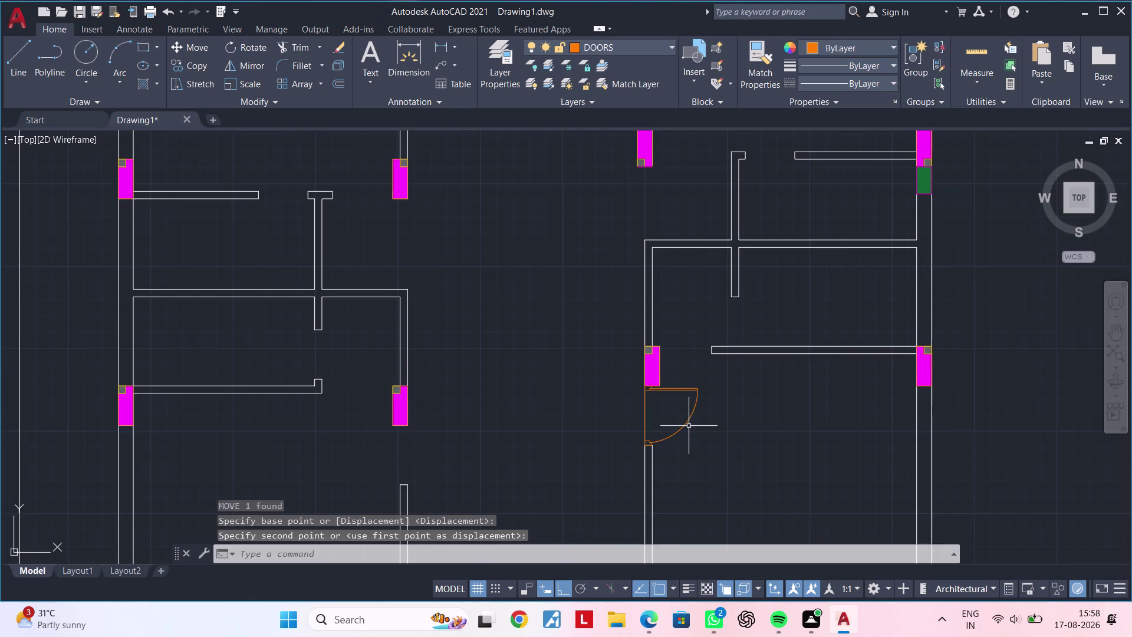
middle_drag(694, 426, 719, 401)
scroll(up, 3)
scroll(down, 3)
middle_drag(631, 418, 726, 405)
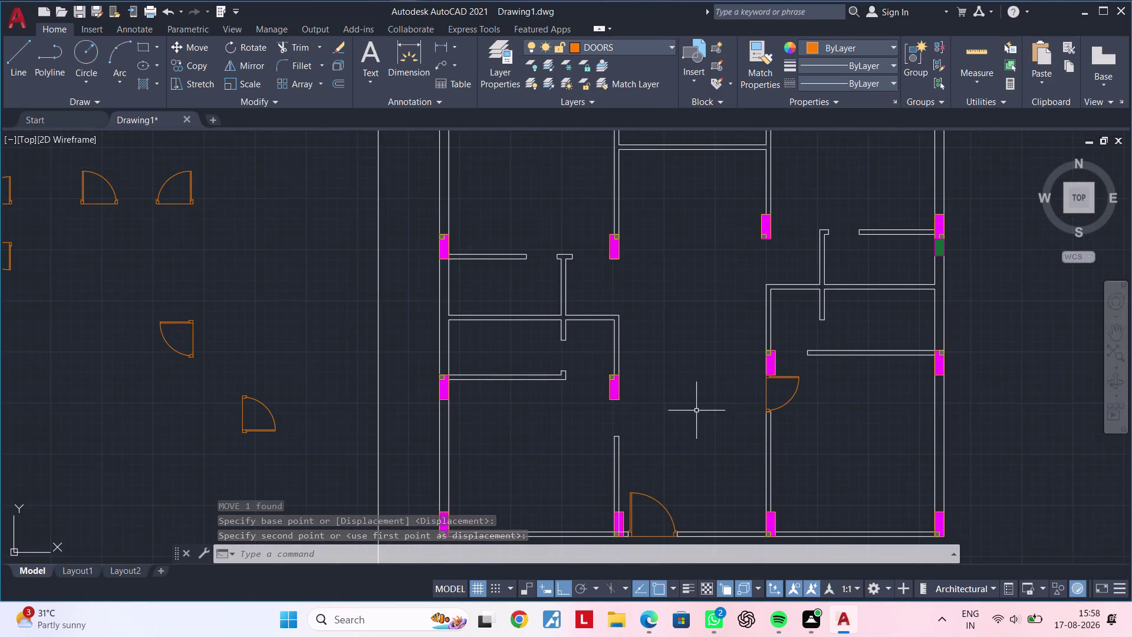
middle_drag(694, 410, 733, 385)
middle_drag(722, 389, 746, 385)
middle_drag(448, 404, 549, 389)
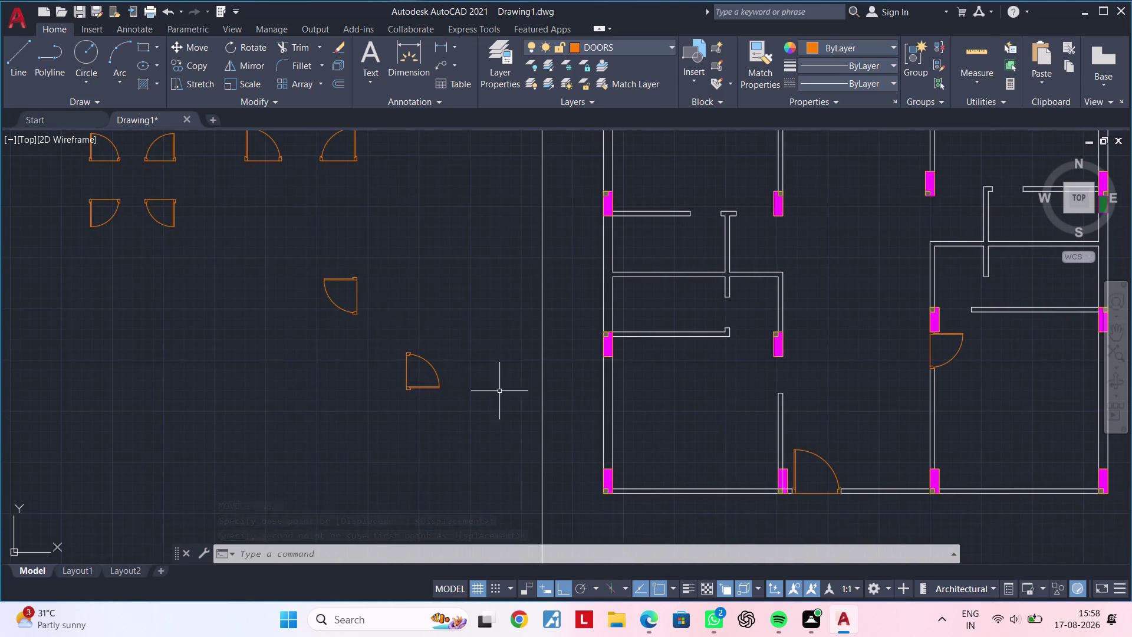
click(312, 270)
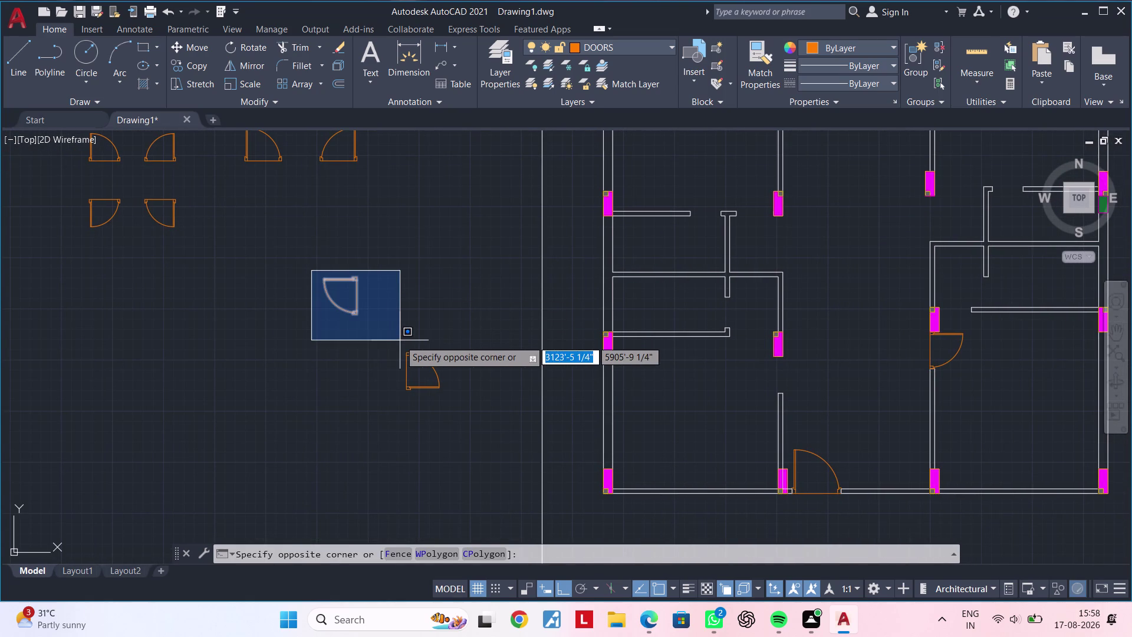
Move the loose door by its corner into the opening below the left column.
click(400, 340)
scroll(up, 3)
key(m)
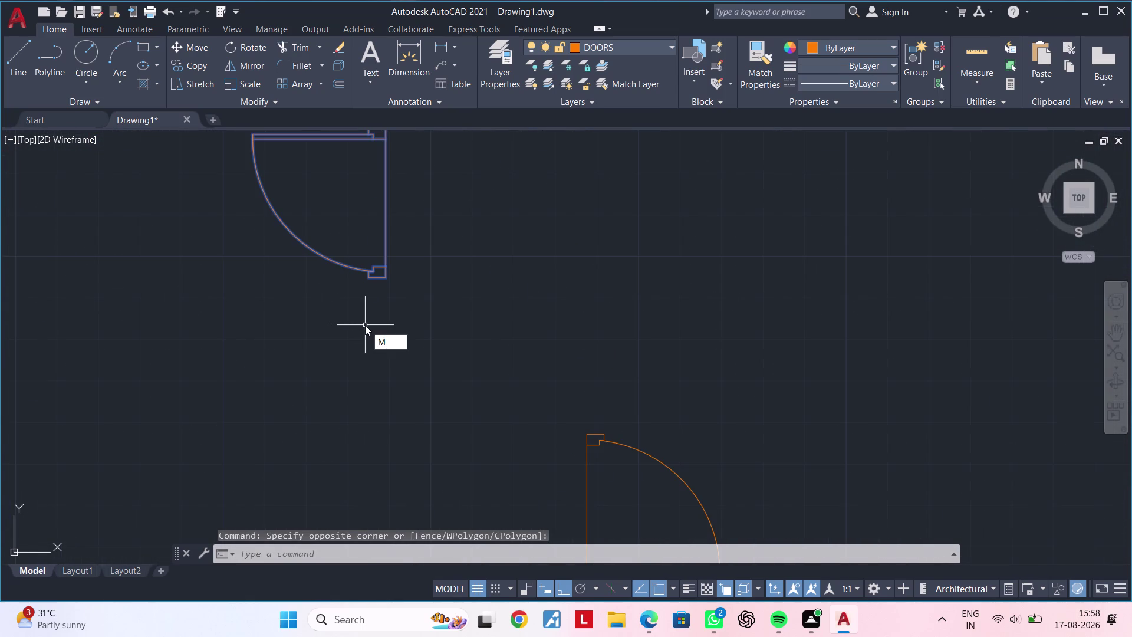
key(space)
scroll(up, 3)
click(424, 227)
scroll(down, 3)
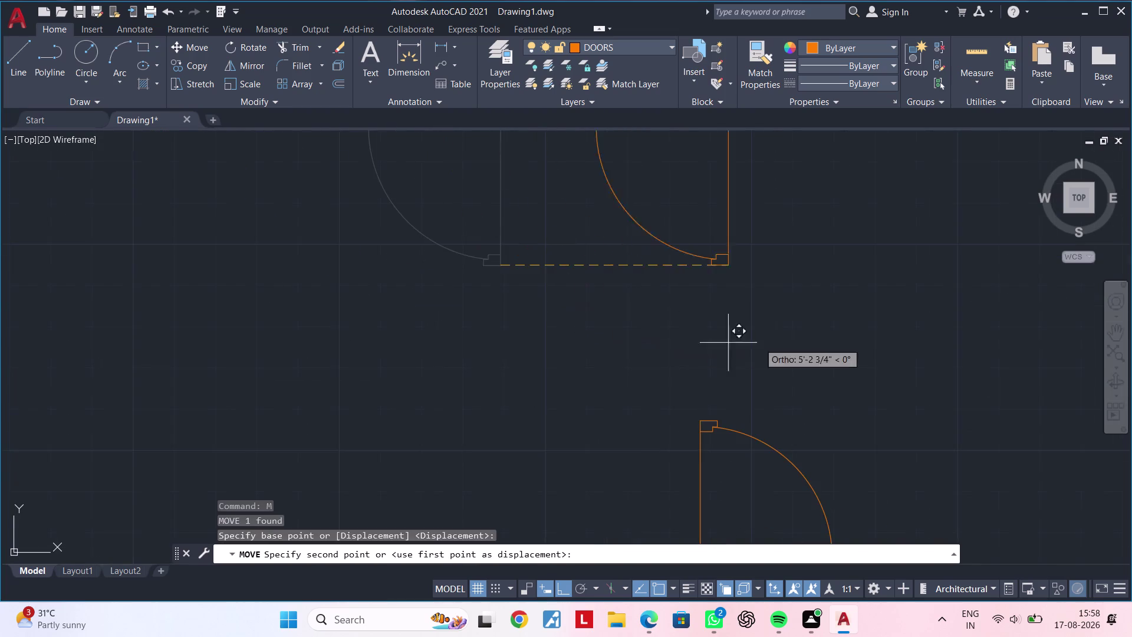
scroll(down, 3)
middle_drag(840, 360, 394, 355)
scroll(up, 3)
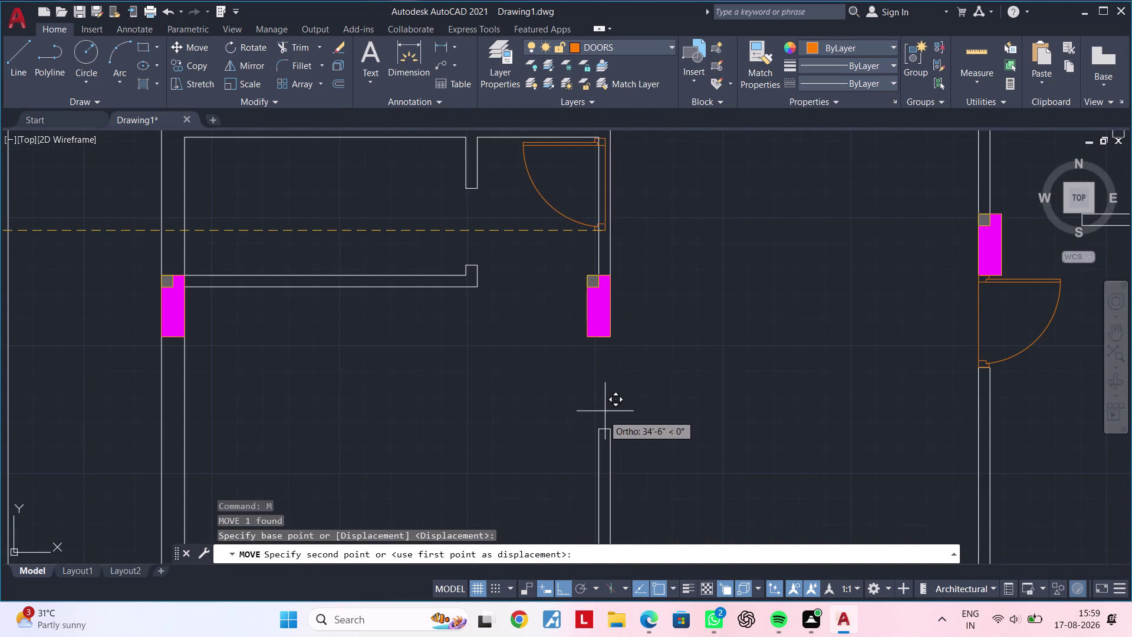
click(614, 426)
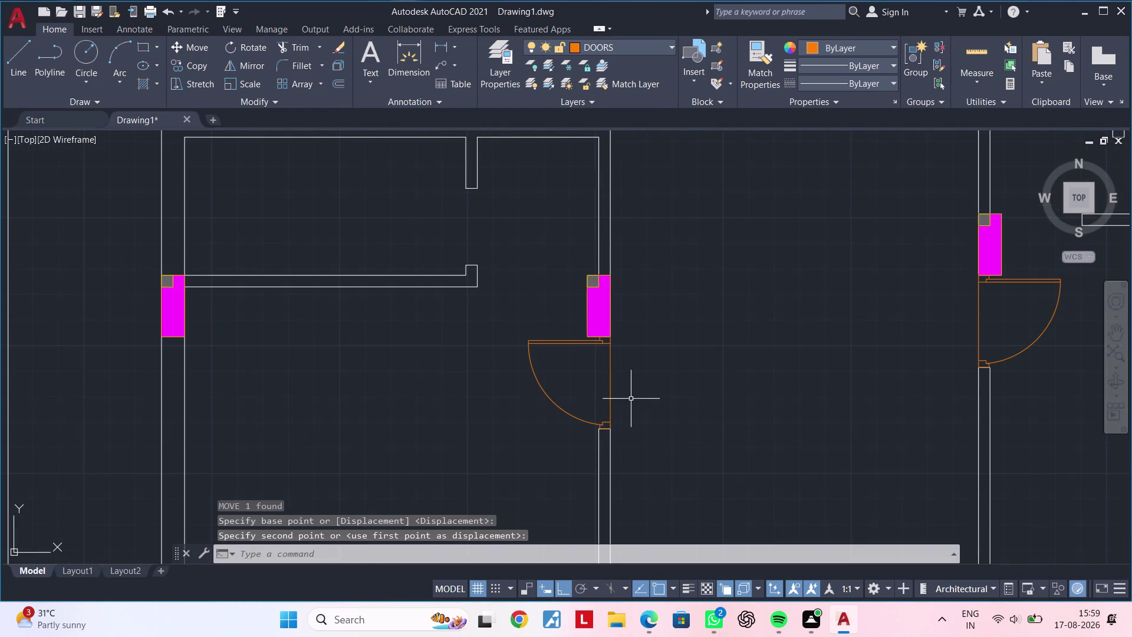
Zoom and pan to survey more of the floor plan.
scroll(up, 3)
scroll(up, 3)
scroll(down, 3)
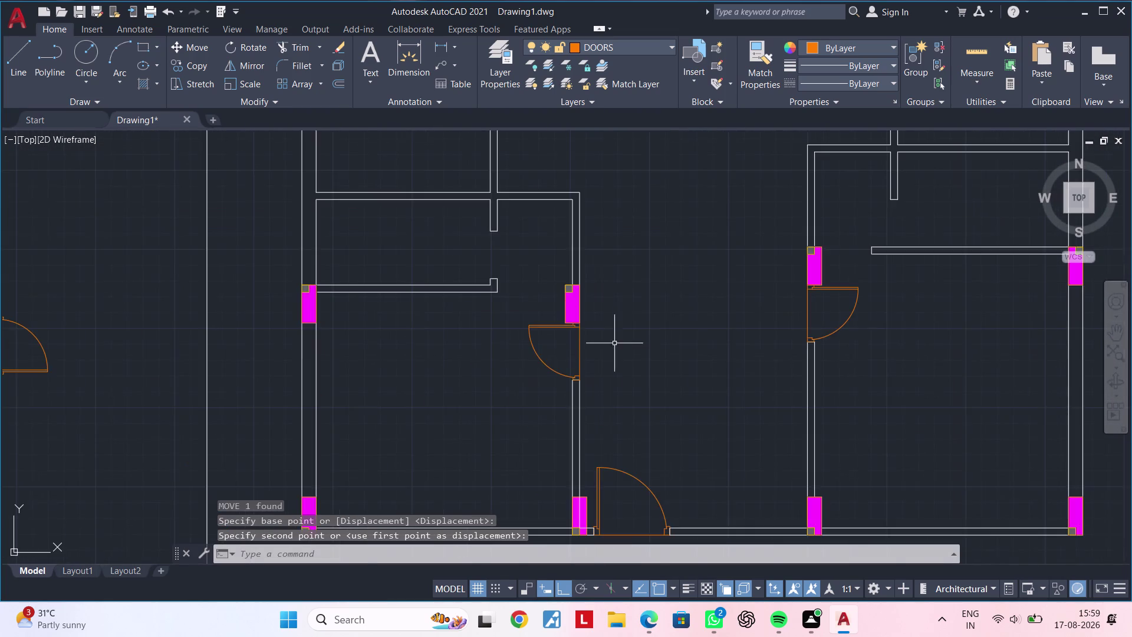
scroll(down, 3)
middle_drag(445, 358, 542, 356)
middle_drag(411, 336, 527, 343)
middle_drag(462, 321, 479, 388)
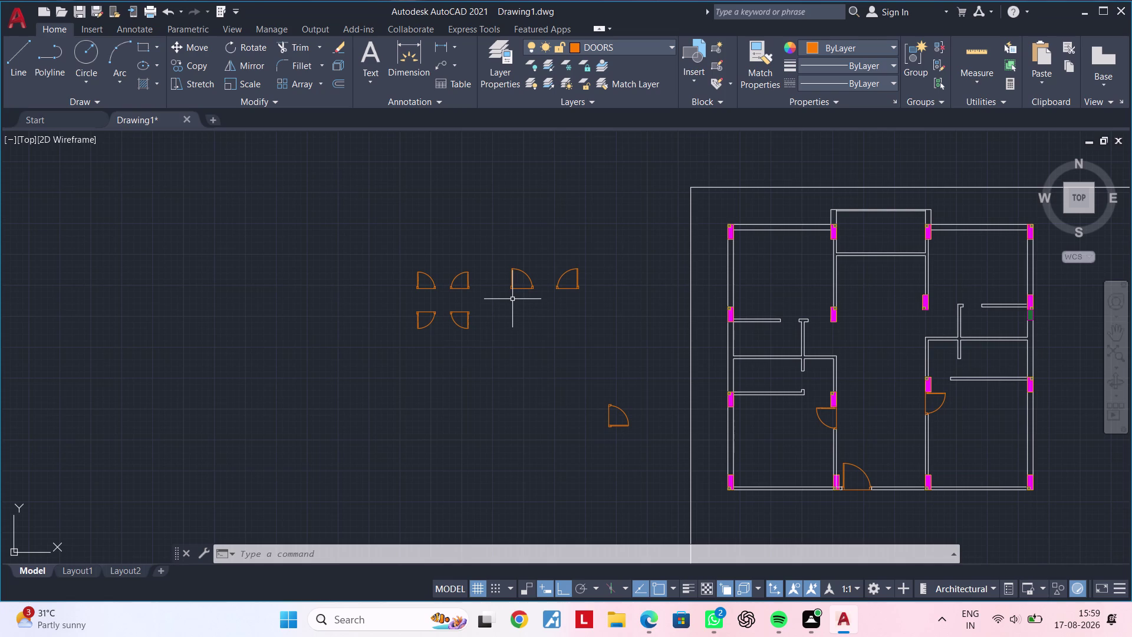
Select the upper-right loose door and start moving it with M.
scroll(up, 3)
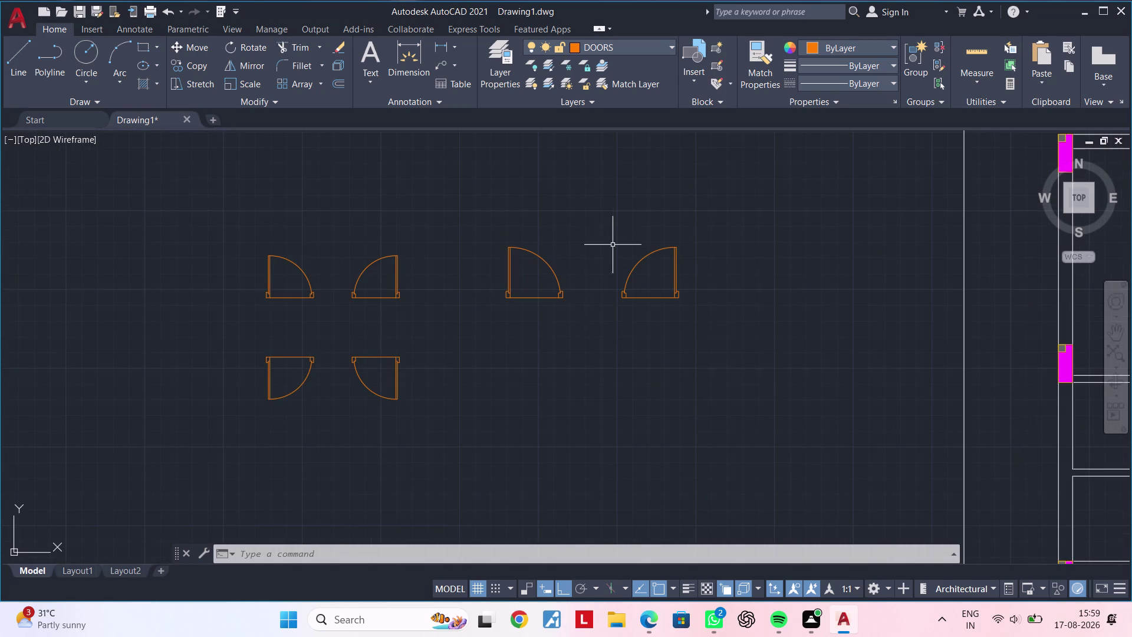
click(613, 219)
click(719, 329)
text(M)
key(space)
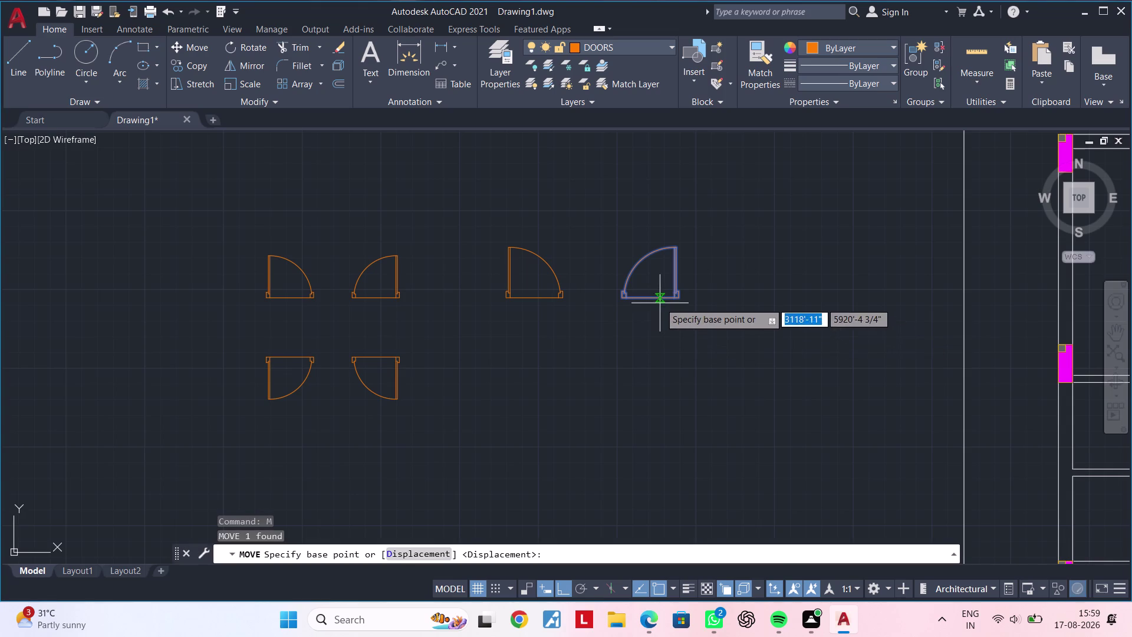
Place the door's bottom-left corner at the wall end beside the column.
scroll(up, 3)
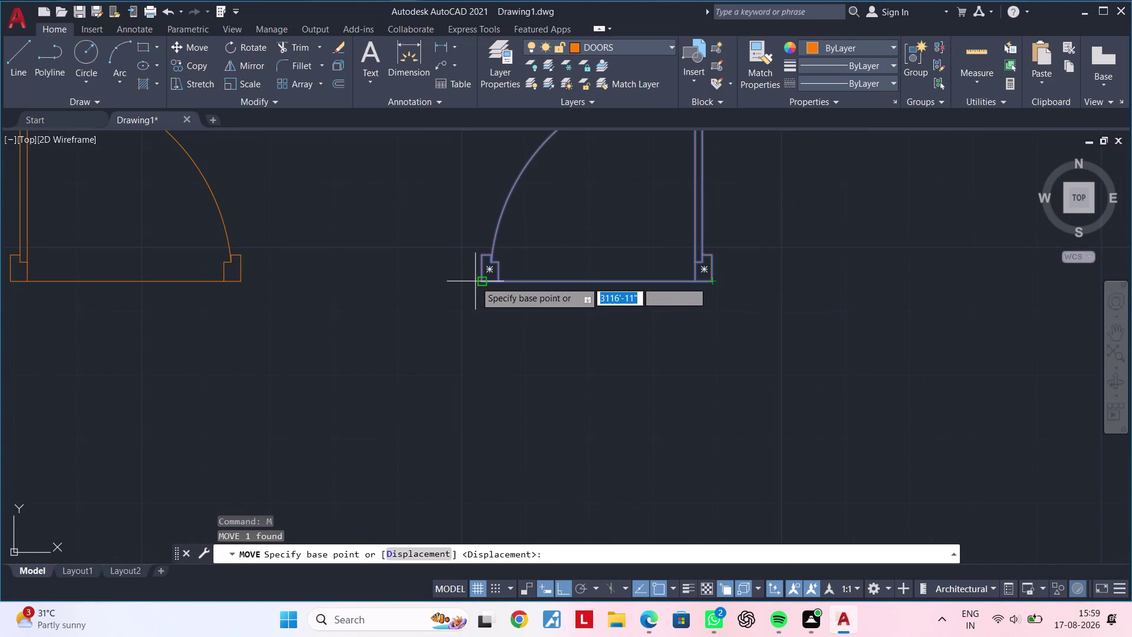
click(480, 282)
scroll(down, 3)
middle_drag(773, 338, 293, 342)
scroll(up, 3)
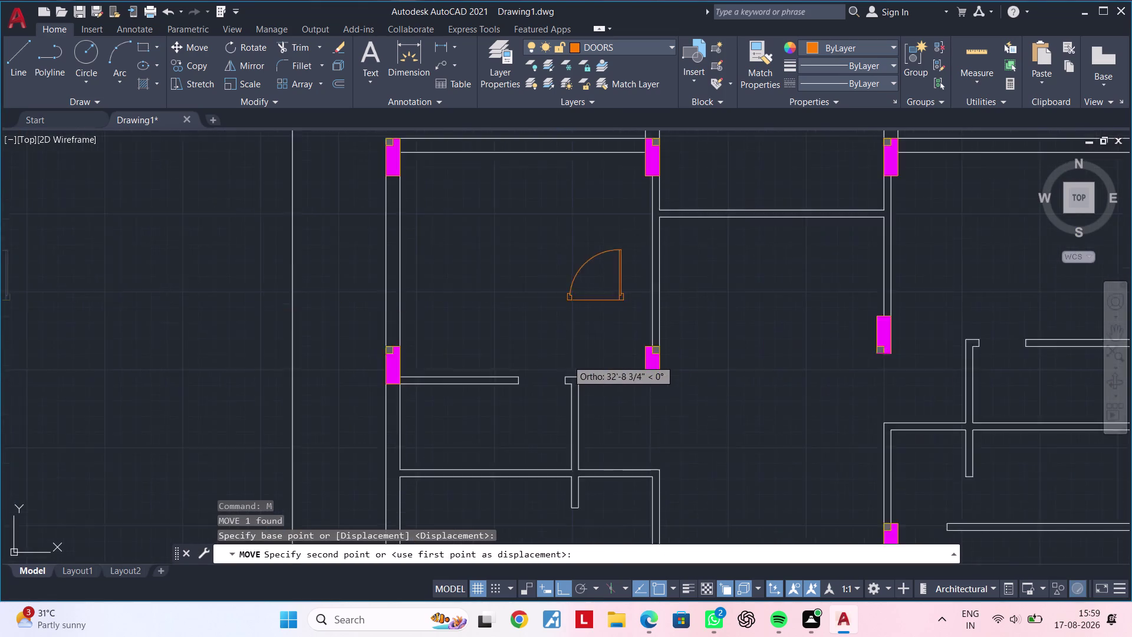
scroll(up, 3)
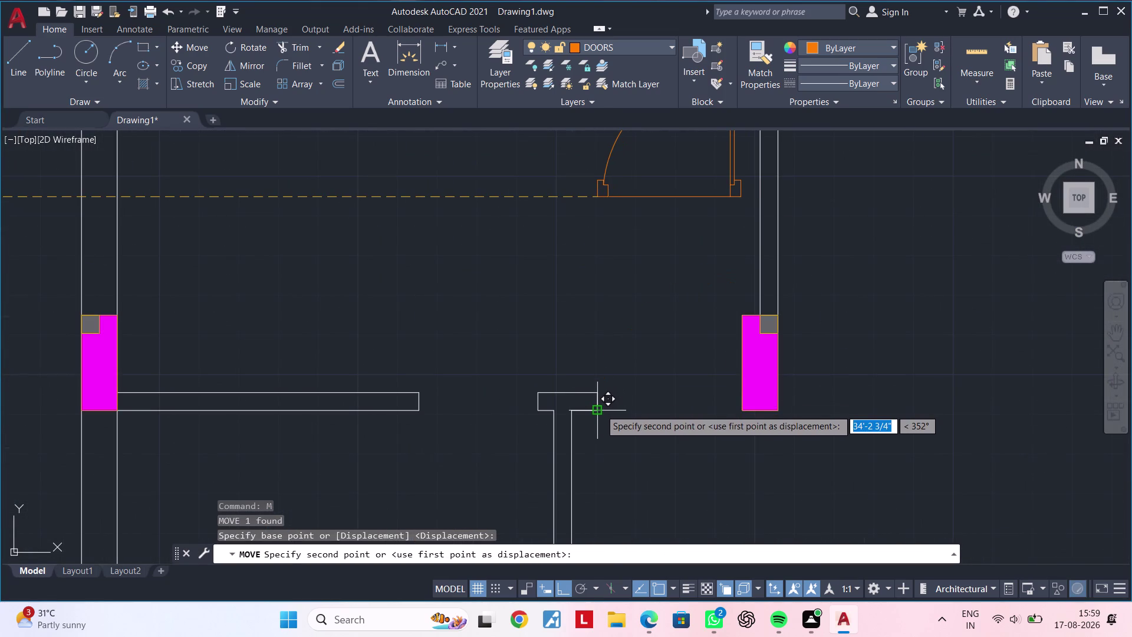
scroll(up, 3)
click(590, 412)
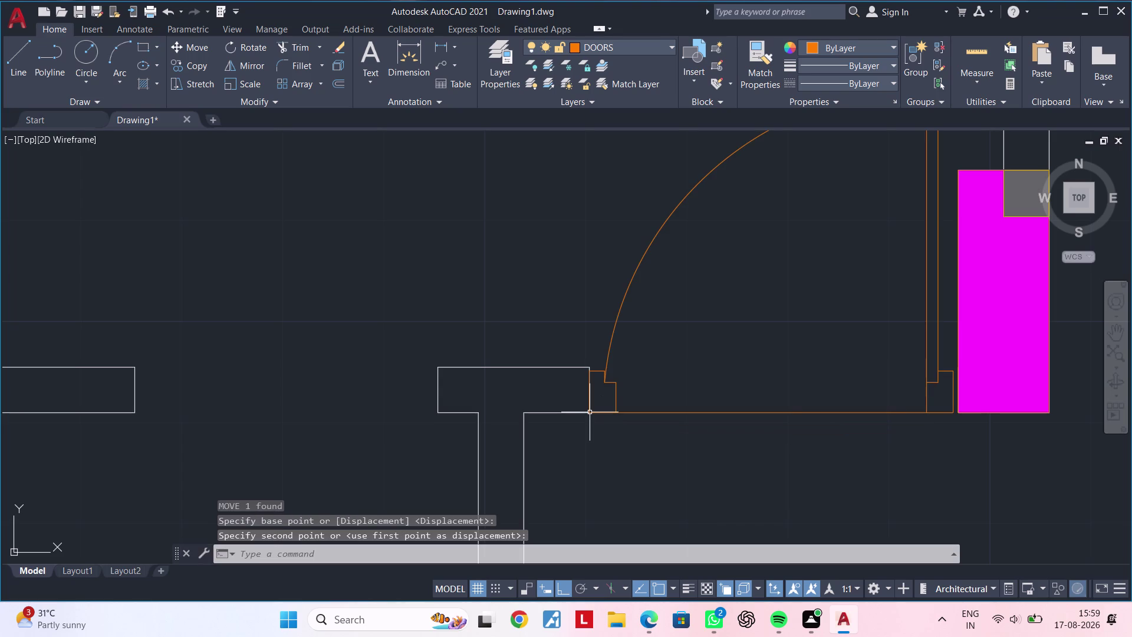
middle_drag(962, 446, 670, 453)
scroll(up, 3)
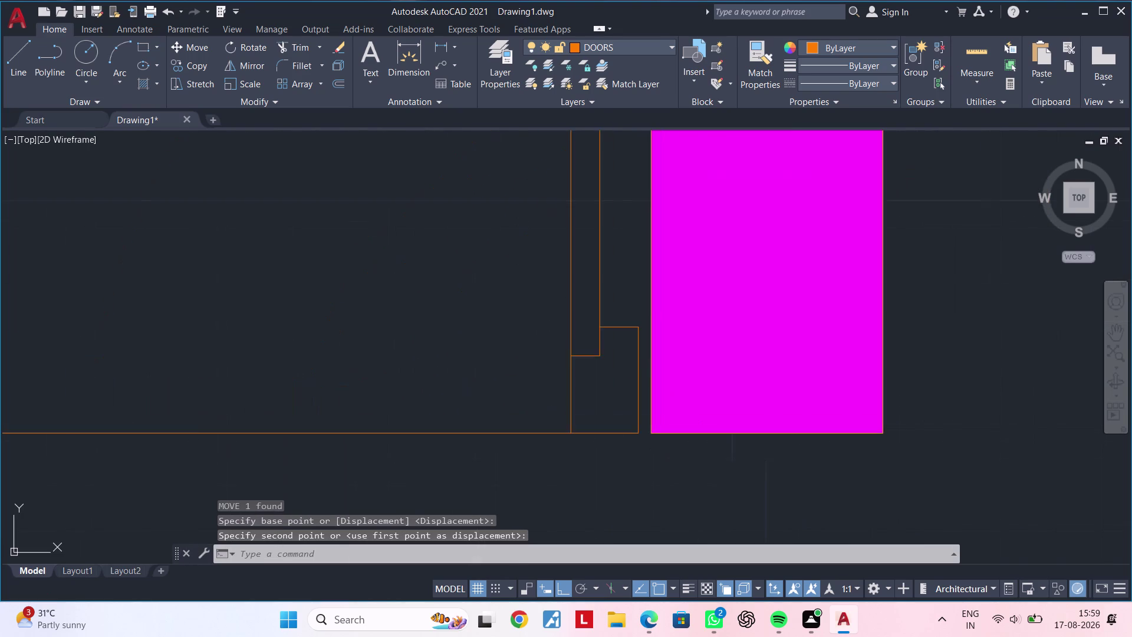
middle_drag(661, 411, 668, 408)
middle_drag(691, 406, 760, 400)
key(Escape)
key(Escape)
key(Escape)
key(Escape)
key(Escape)
key(Escape)
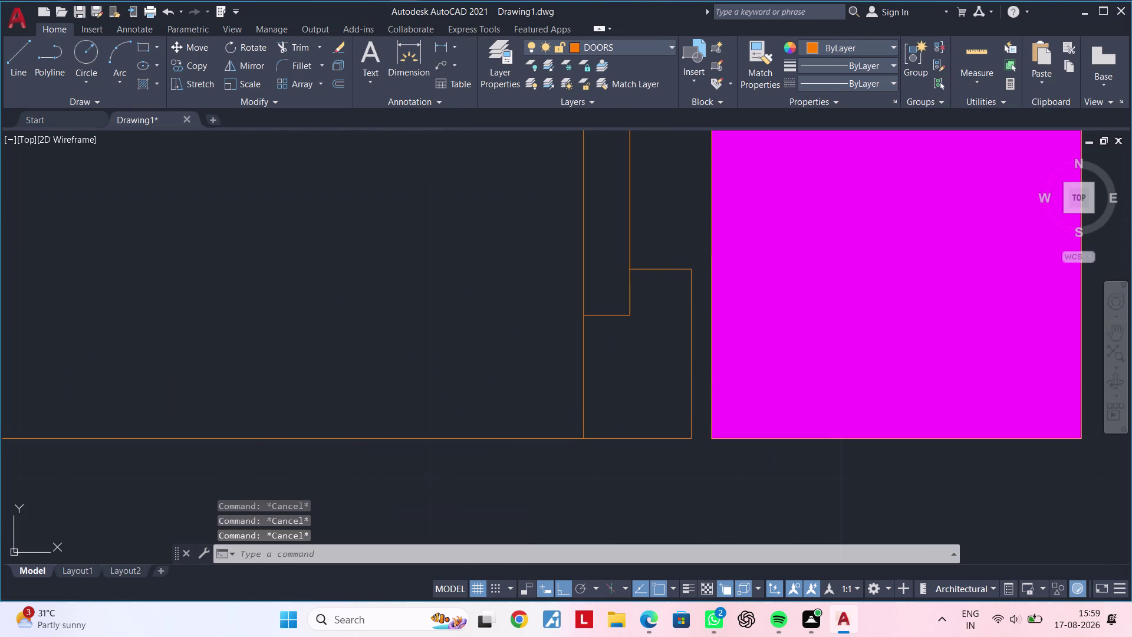
key(l)
key(space)
key(Escape)
key(Escape)
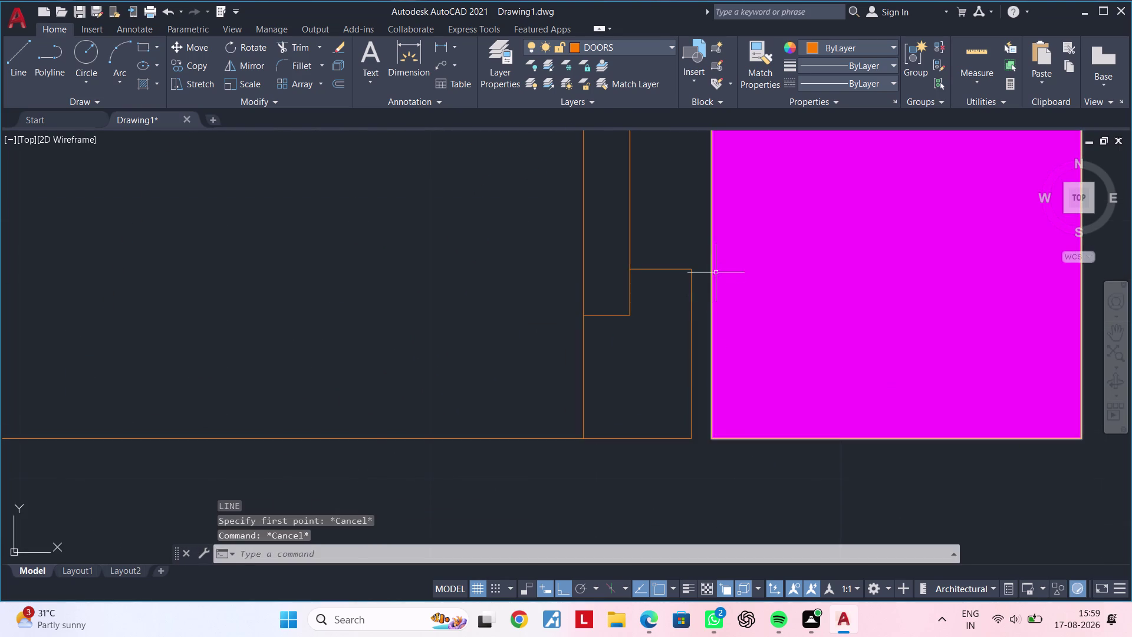
click(711, 277)
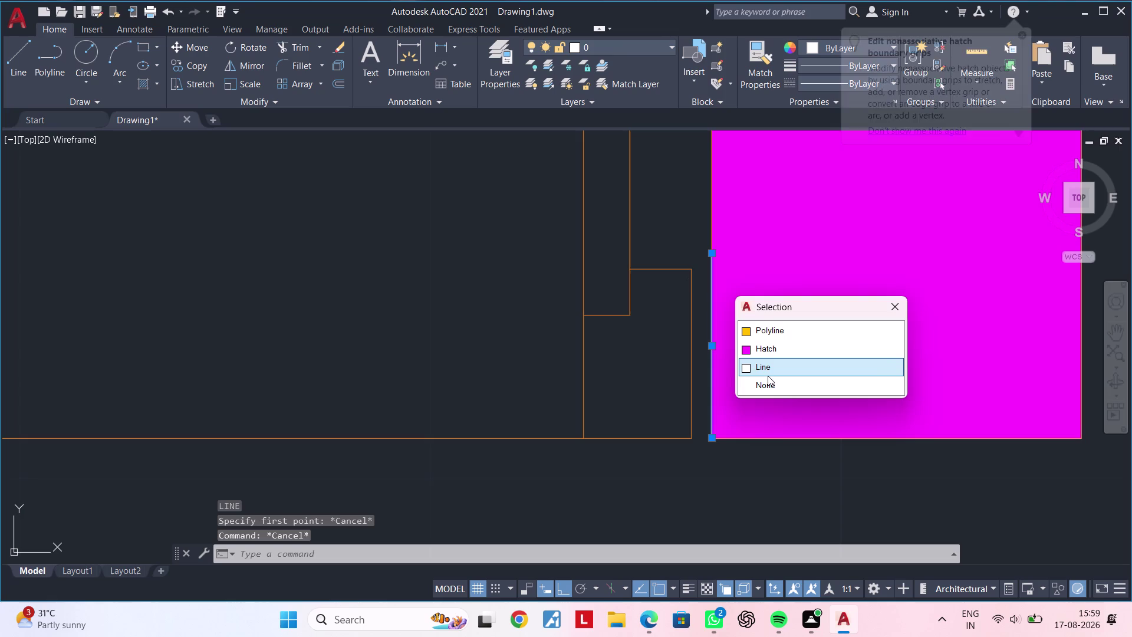
click(769, 370)
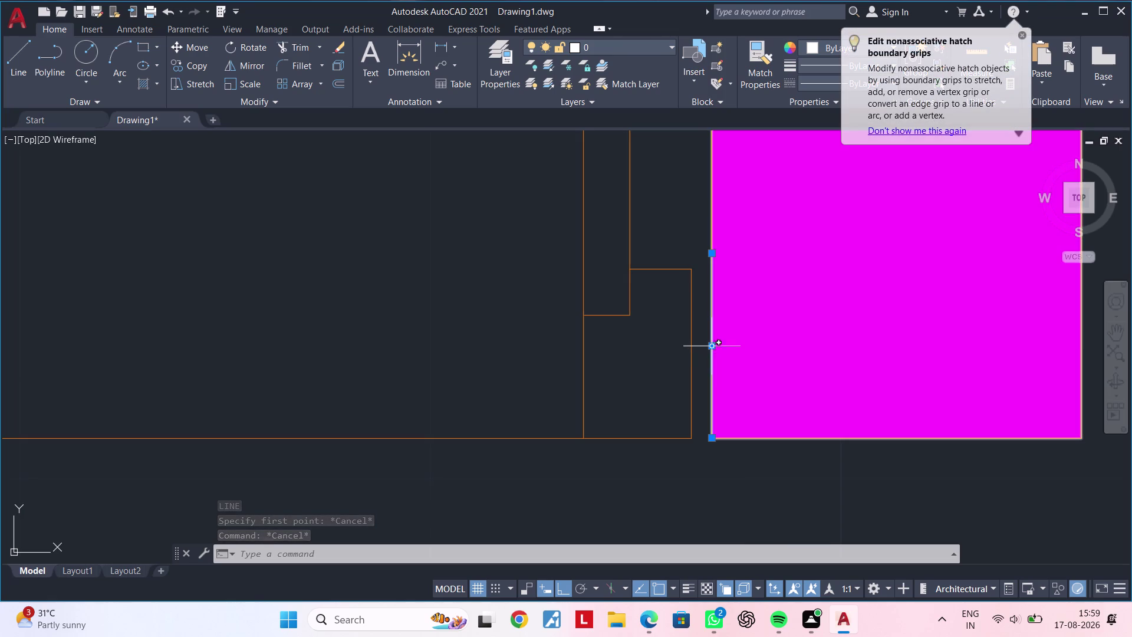
click(713, 347)
click(692, 347)
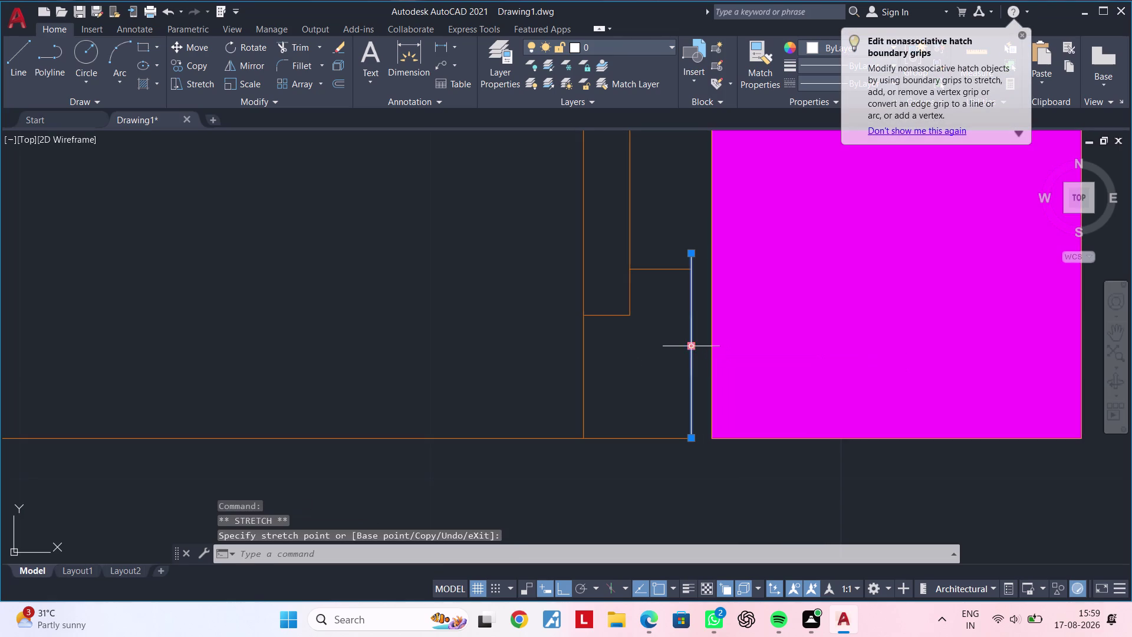
middle_drag(699, 338, 651, 395)
key(Escape)
key(Escape)
key(Escape)
key(Escape)
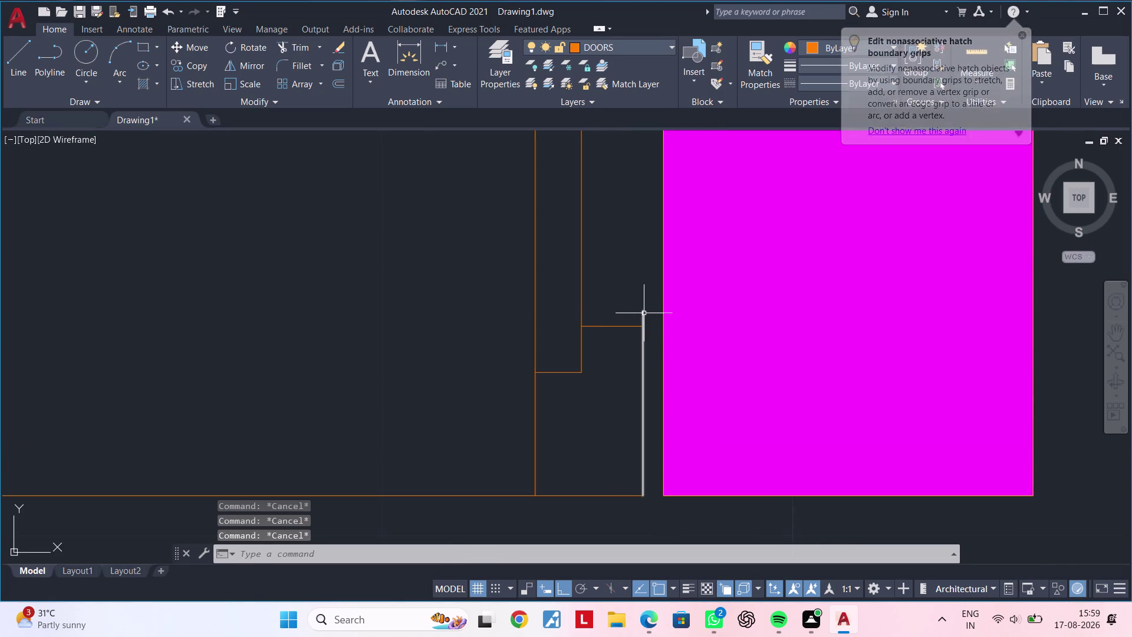
scroll(up, 3)
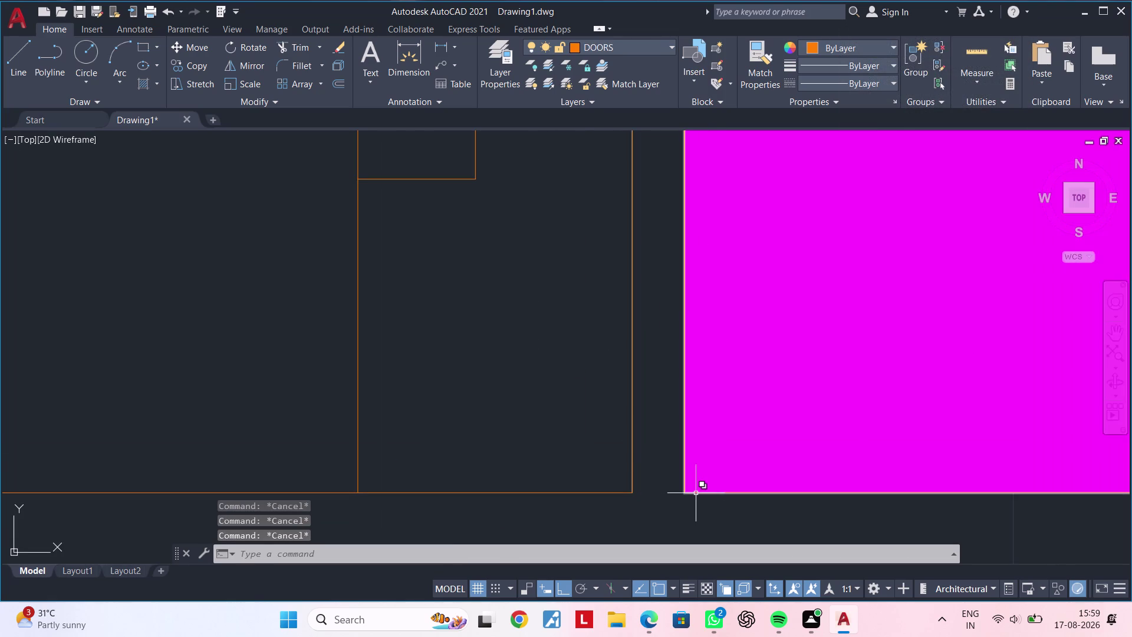
click(695, 492)
click(760, 566)
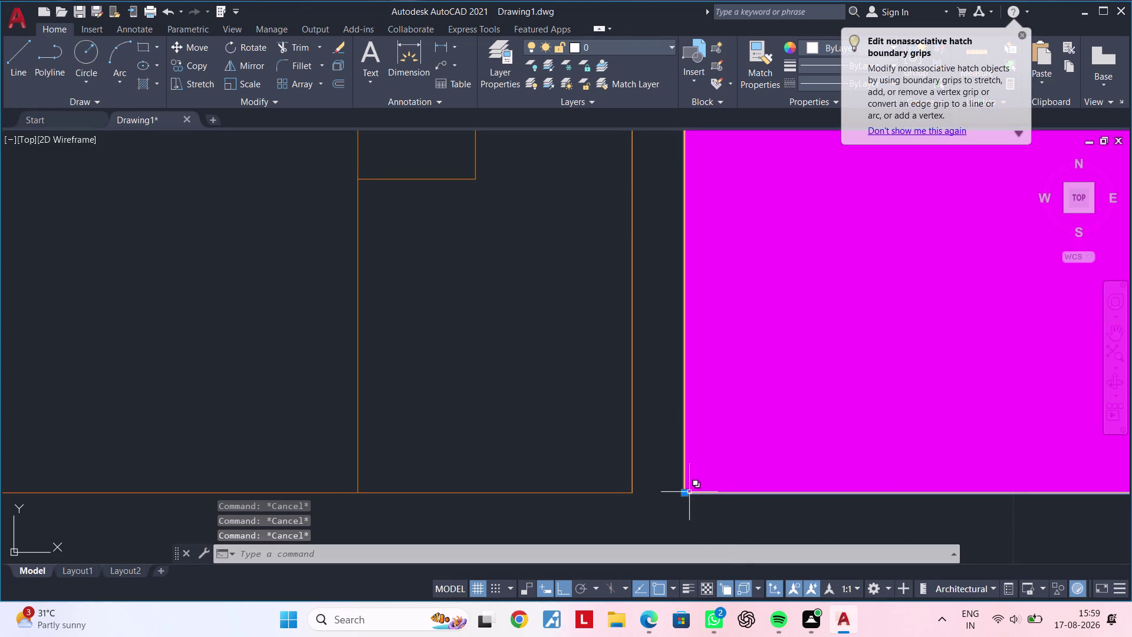
click(686, 492)
click(629, 493)
scroll(down, 3)
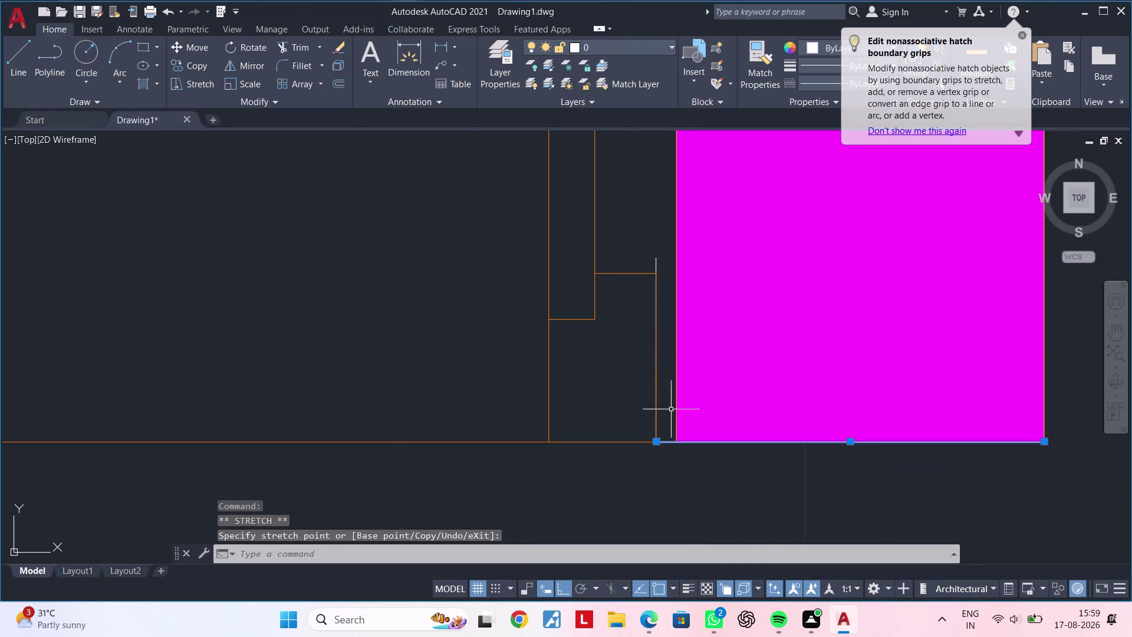
middle_drag(666, 404, 641, 527)
middle_drag(639, 402, 634, 371)
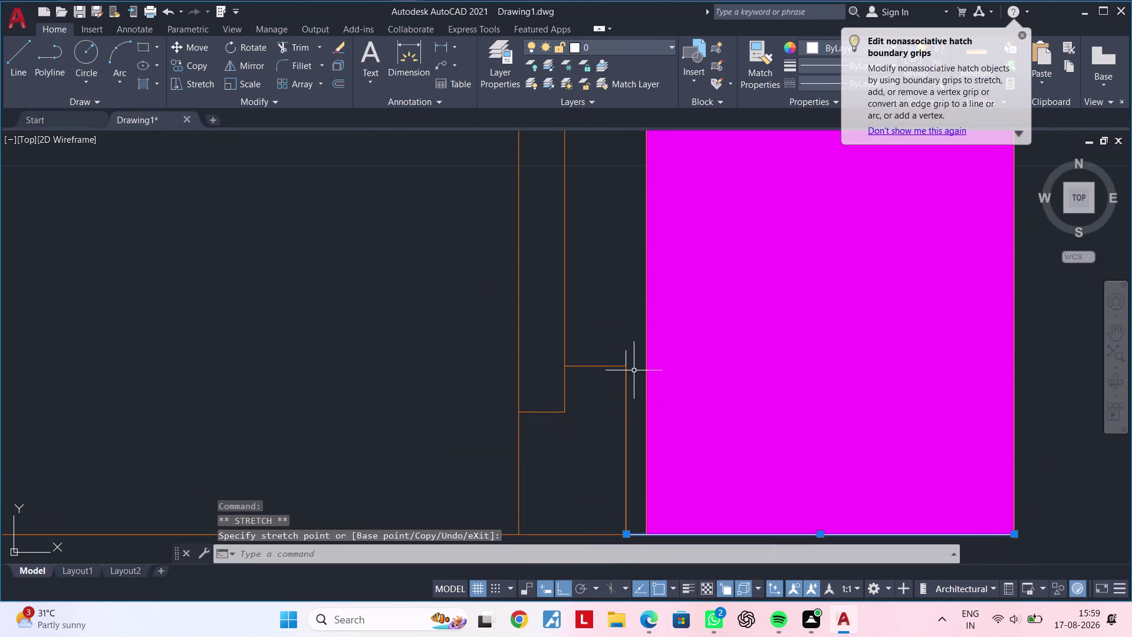
key(space)
scroll(up, 3)
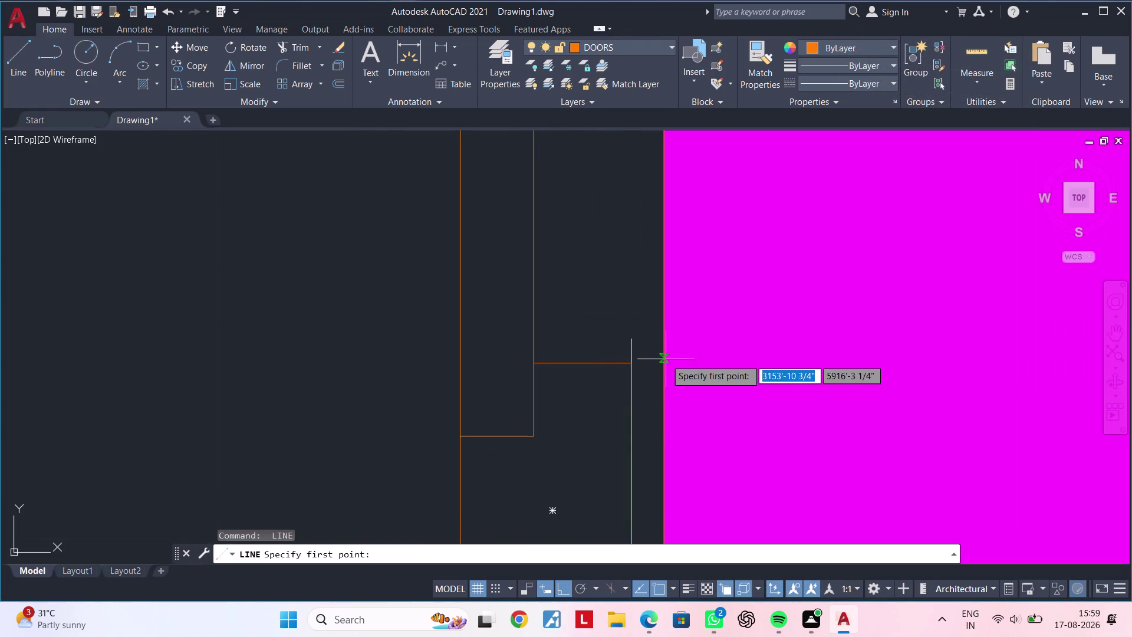
key(Escape)
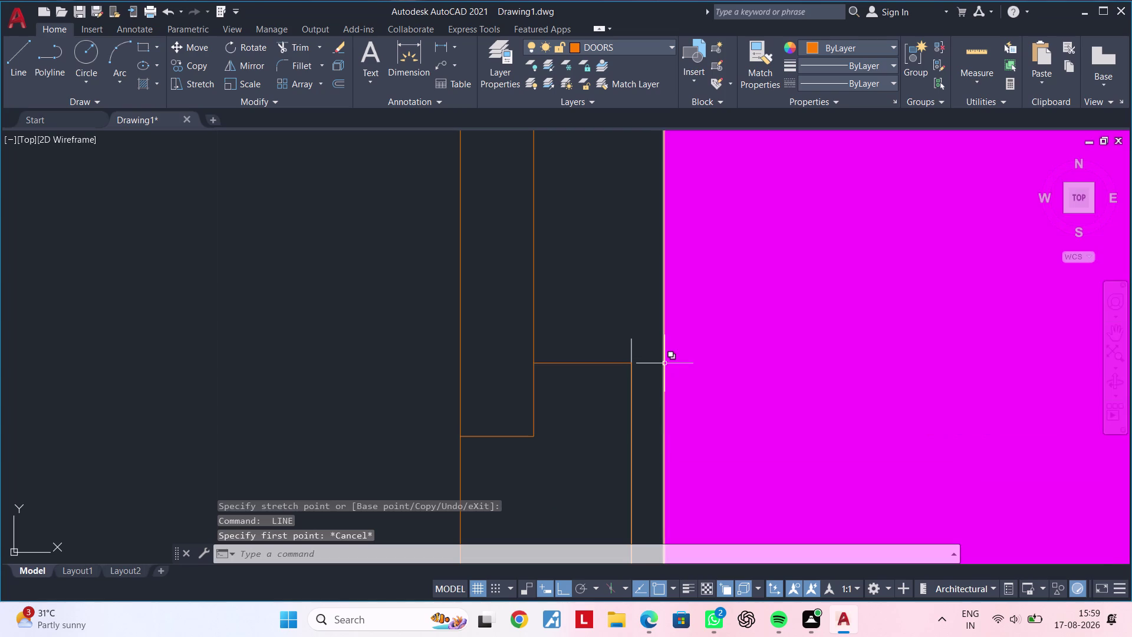
click(663, 363)
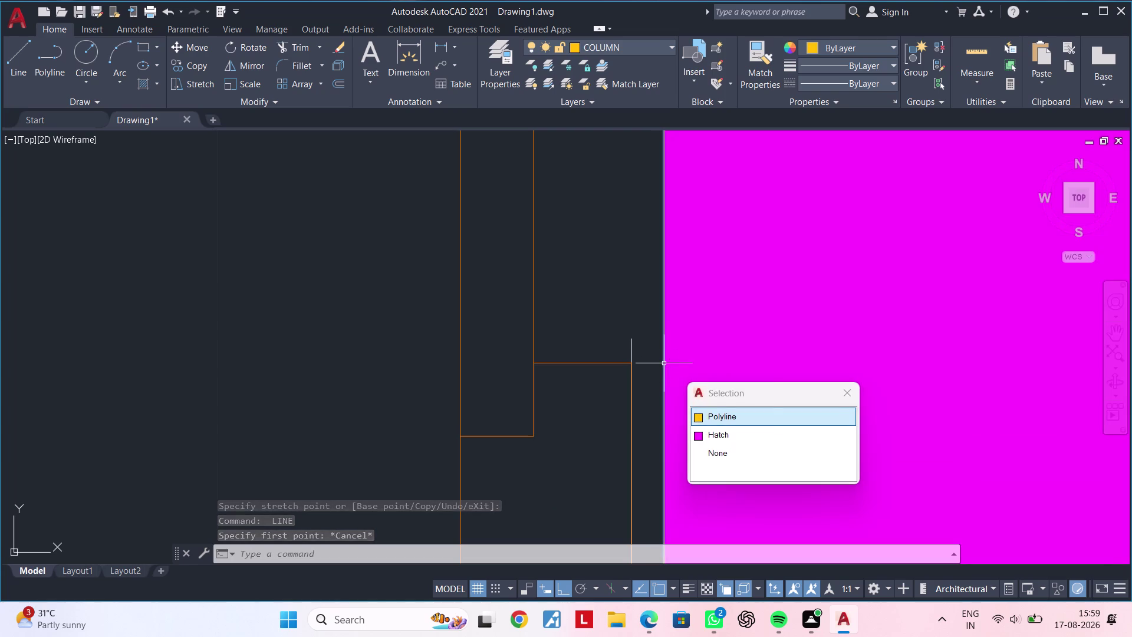
key(Escape)
middle_drag(645, 364, 475, 387)
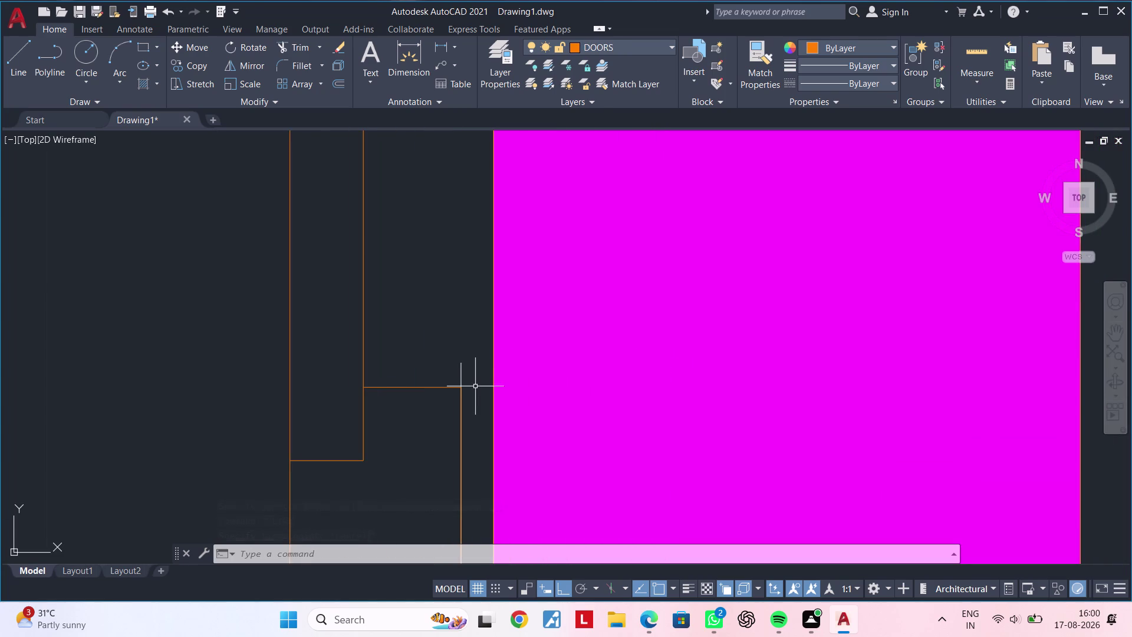
scroll(down, 3)
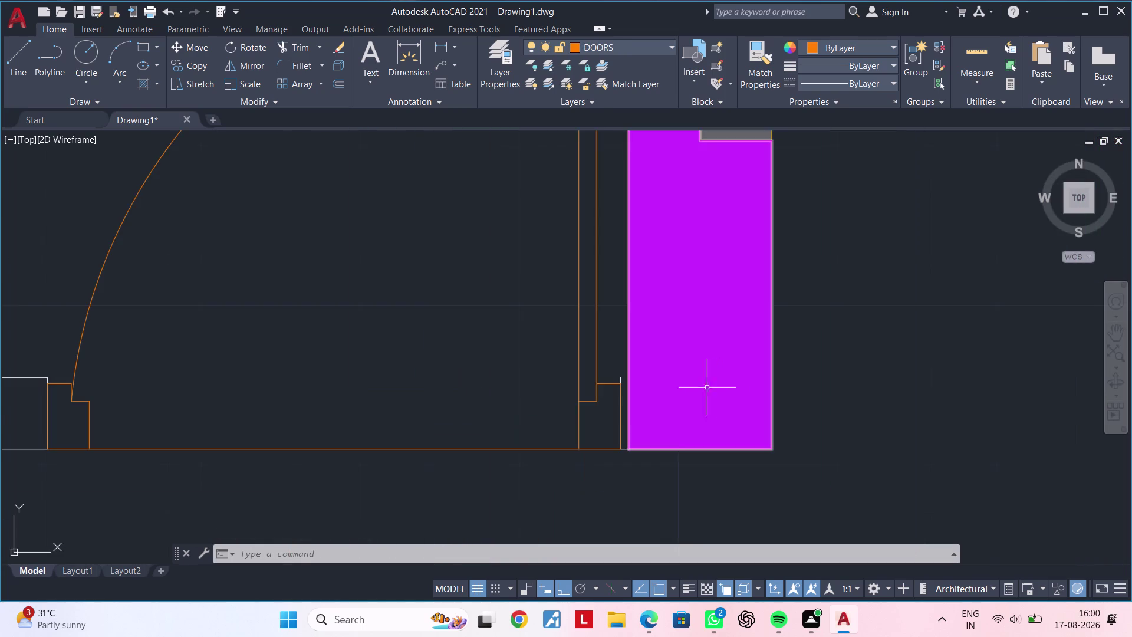
middle_drag(731, 435, 715, 540)
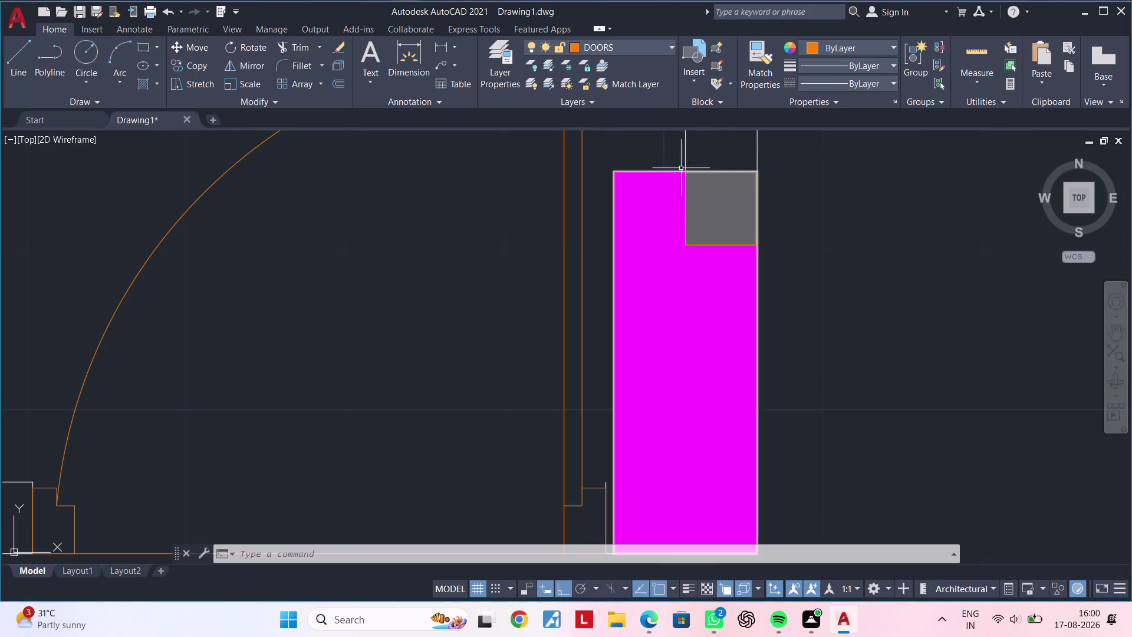
click(686, 162)
middle_drag(689, 403, 731, 297)
scroll(up, 3)
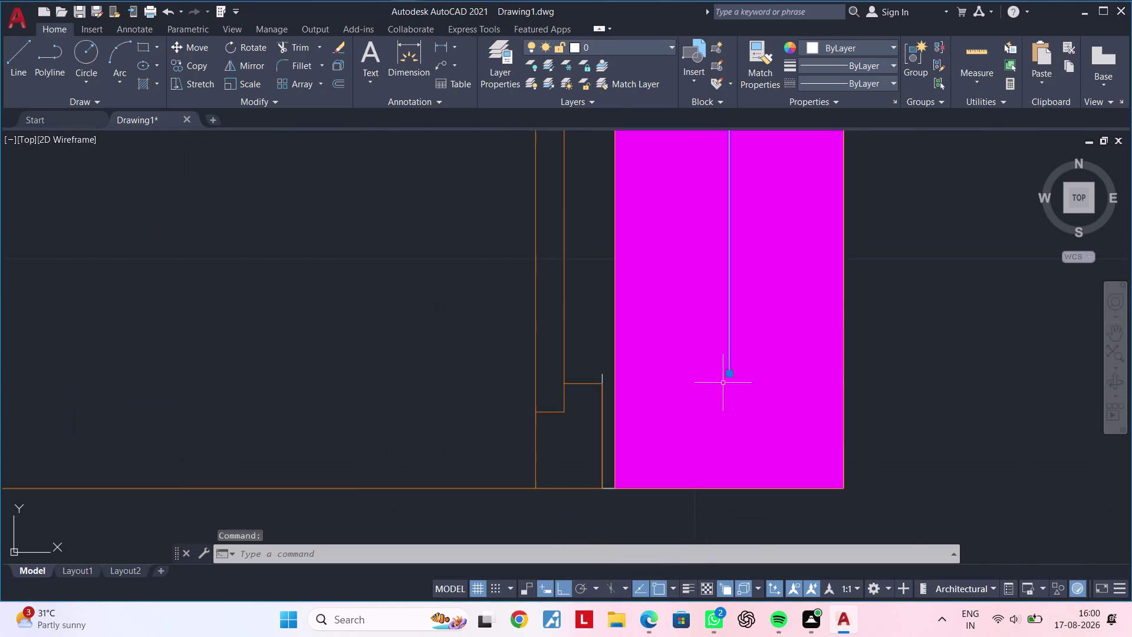
scroll(up, 3)
click(734, 369)
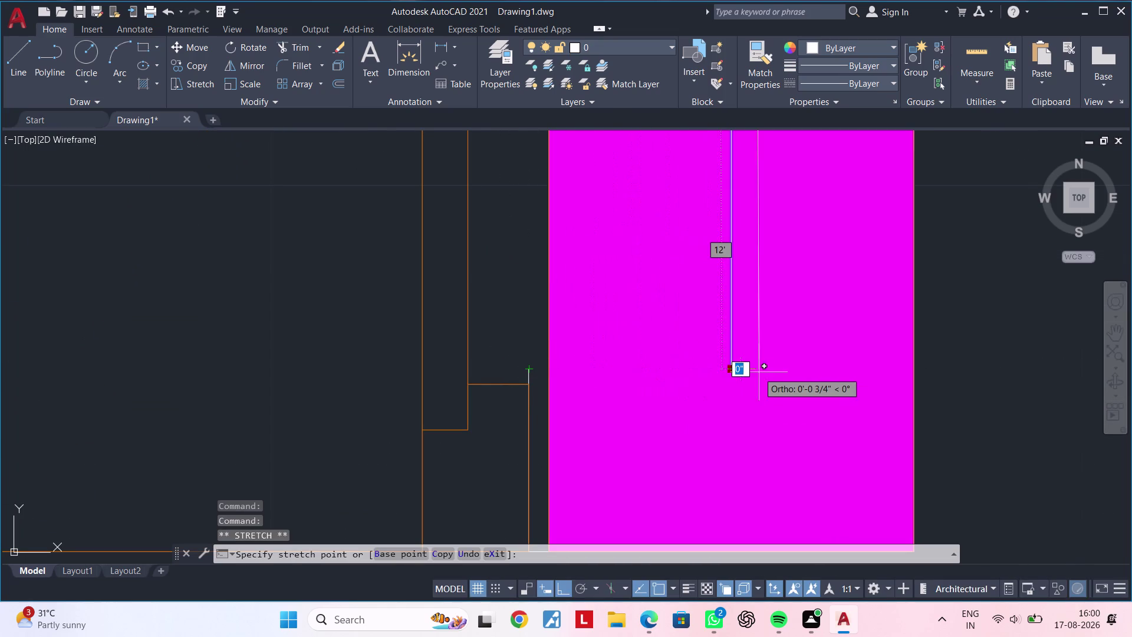
key(Escape)
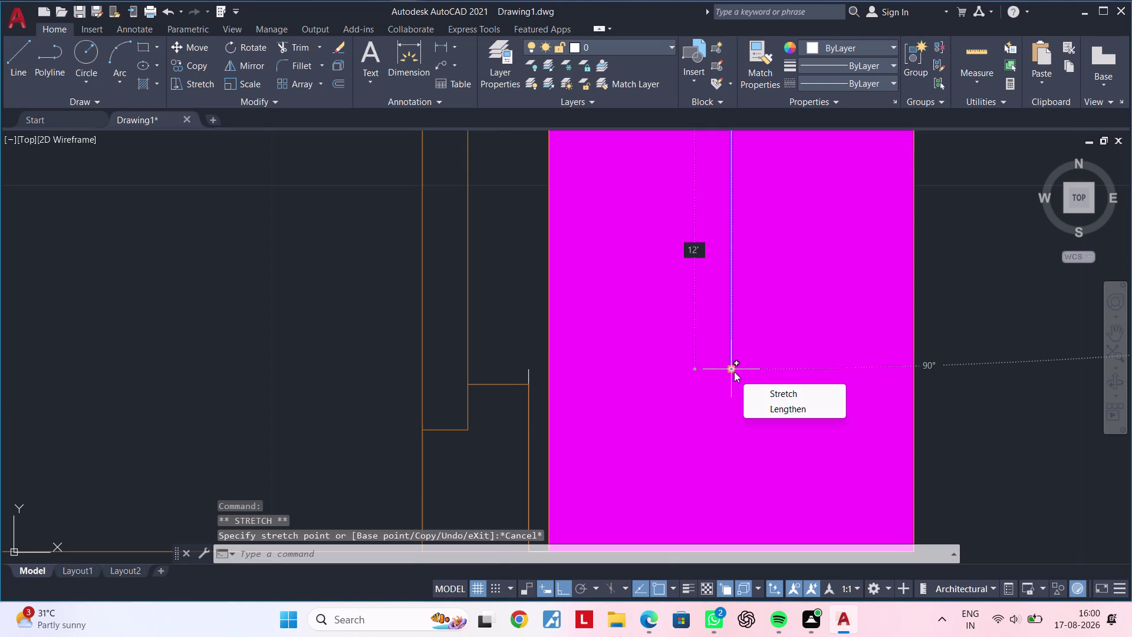
key(l)
Draw a horizontal line from the jamb's top corner into the magenta column.
key(space)
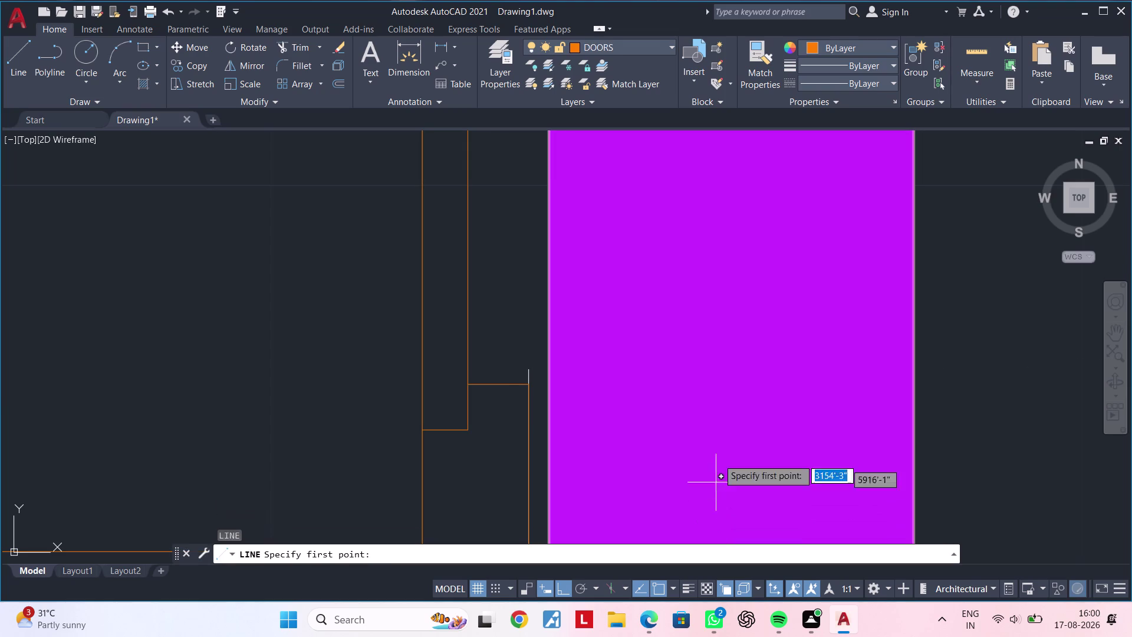
scroll(down, 3)
scroll(up, 3)
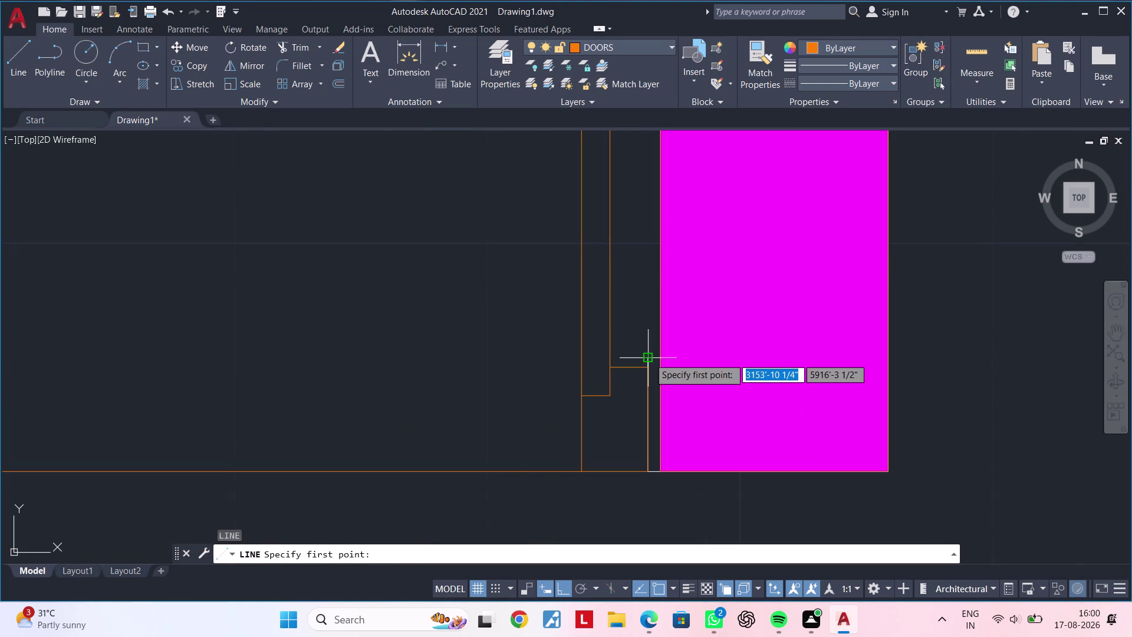
click(650, 358)
click(776, 357)
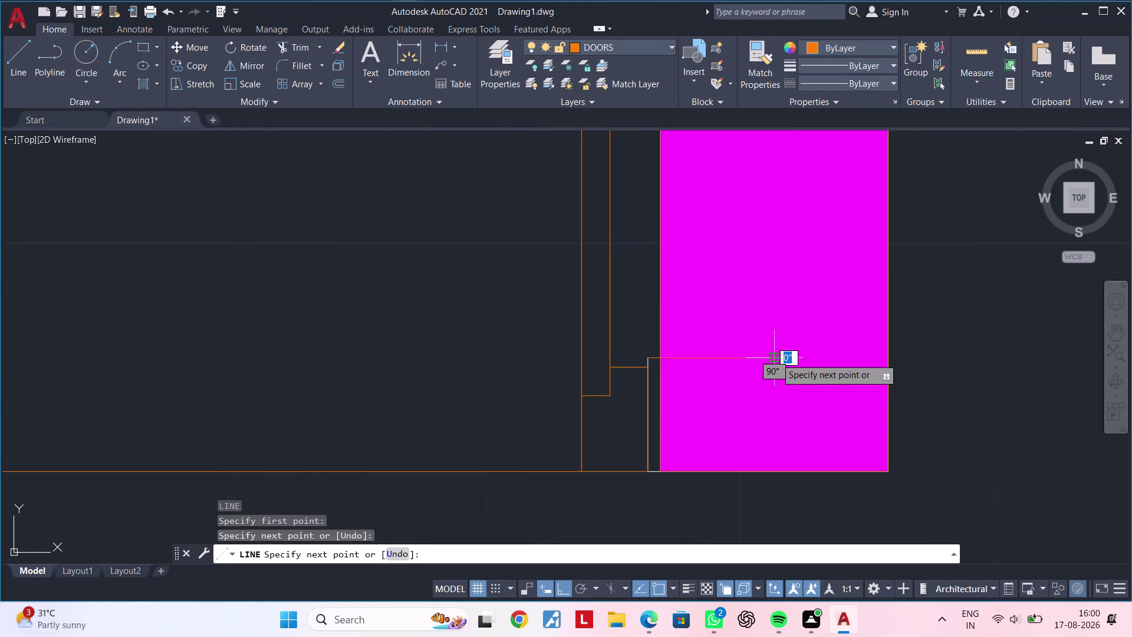
key(Escape)
key(Escape)
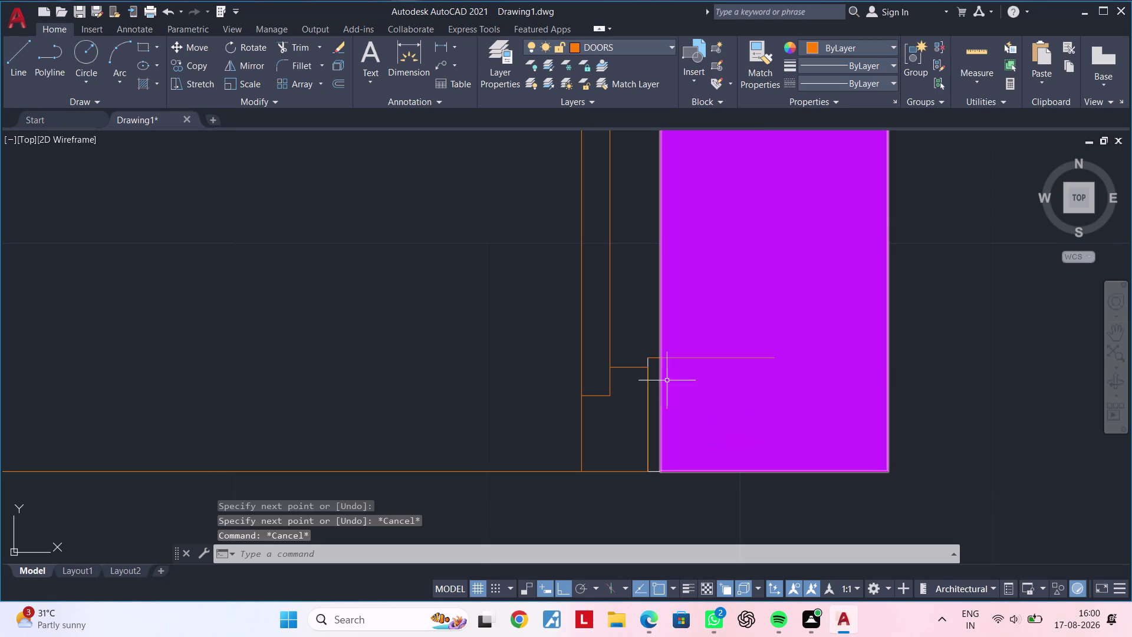
Select the new line, begin a move on it, then cancel.
scroll(up, 3)
click(653, 361)
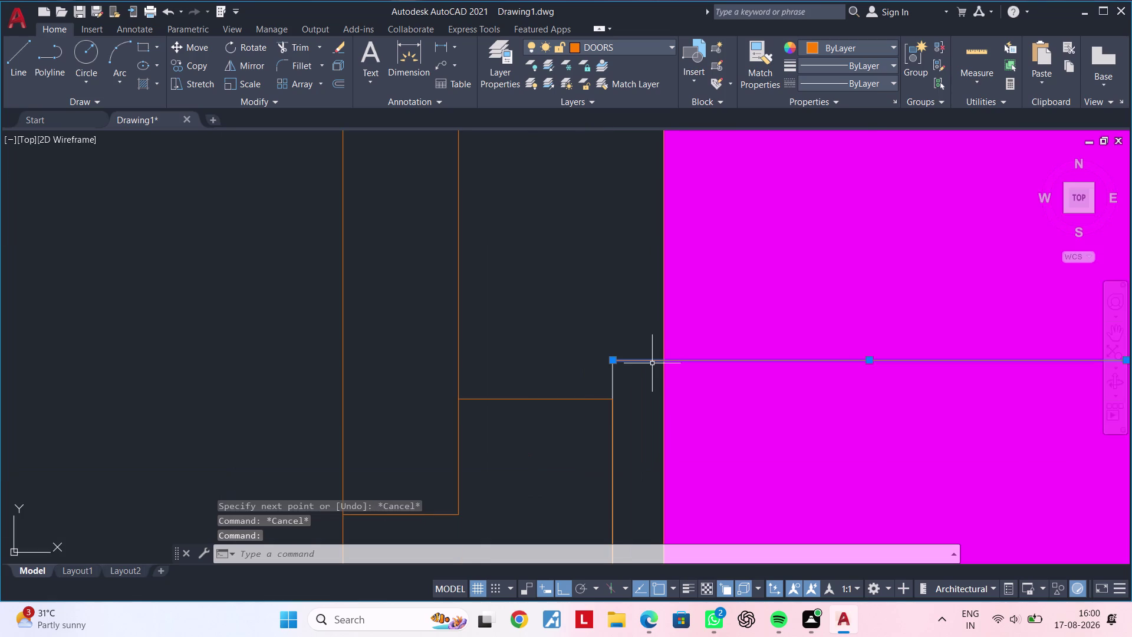
key(m)
key(space)
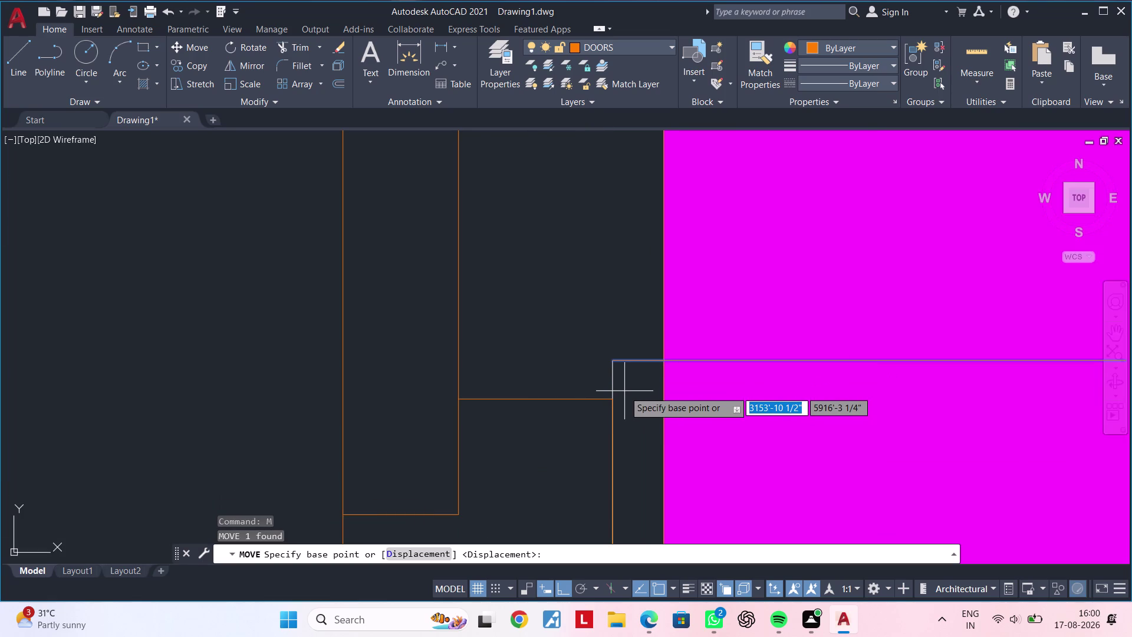
key(Escape)
key(Escape)
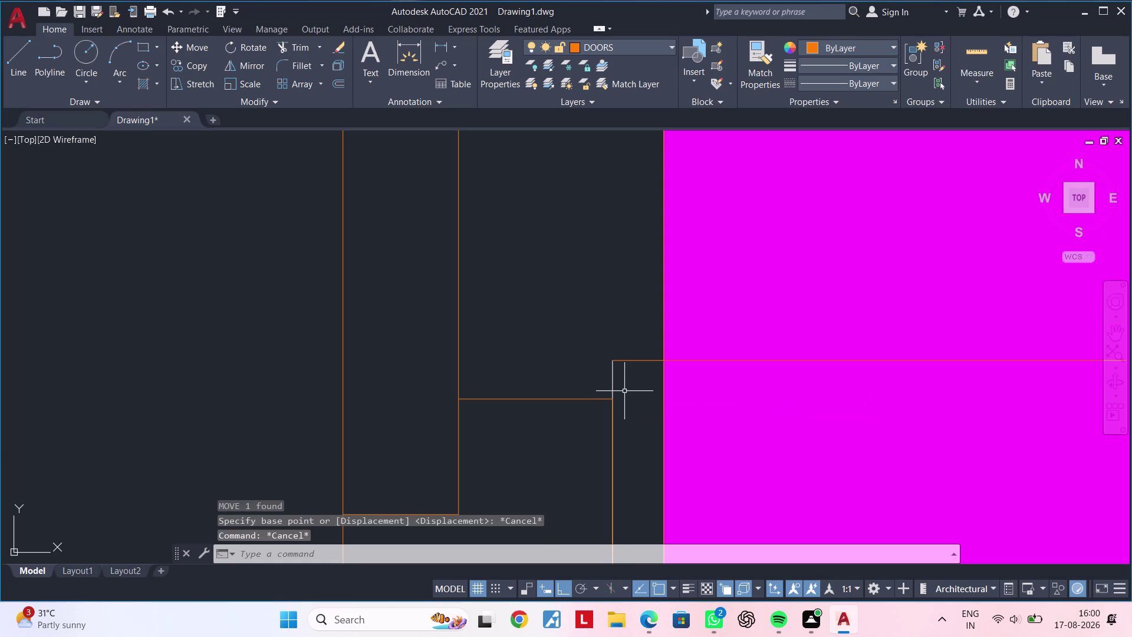
key(m)
key(s)
key(Escape)
key(Escape)
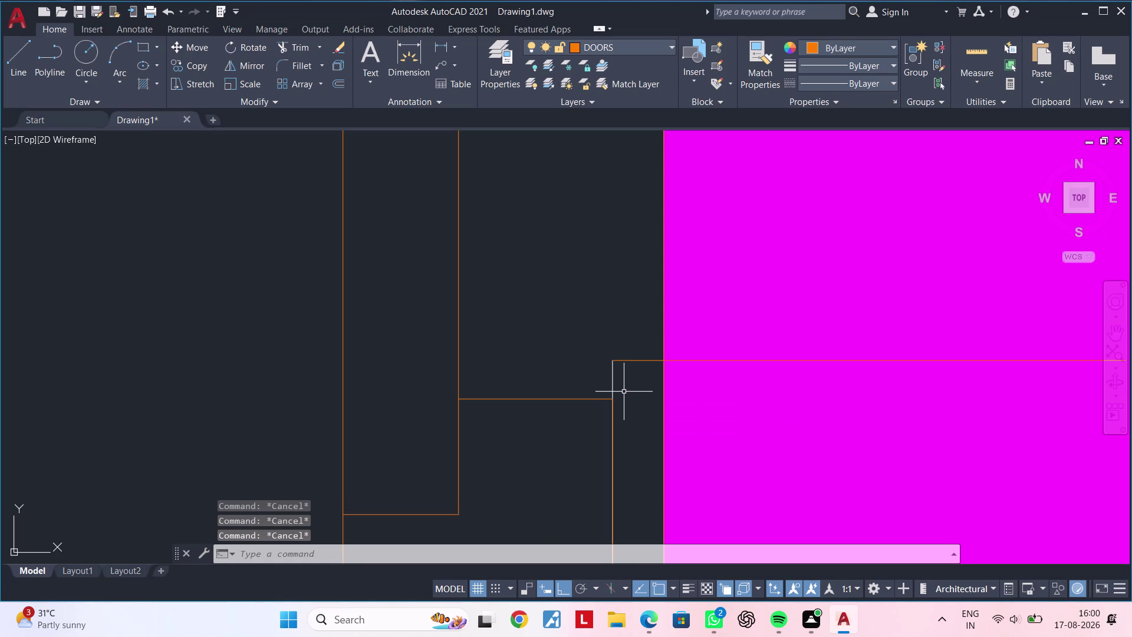
Match properties from one line onto the door jamb line with MA.
key(m)
key(a)
key(space)
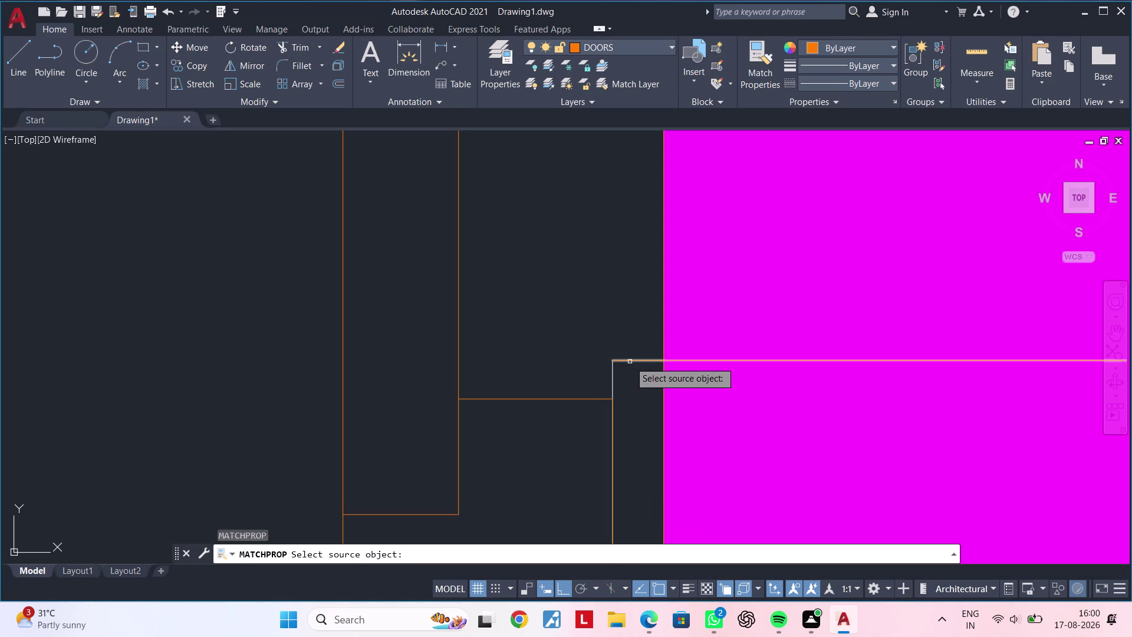
click(613, 372)
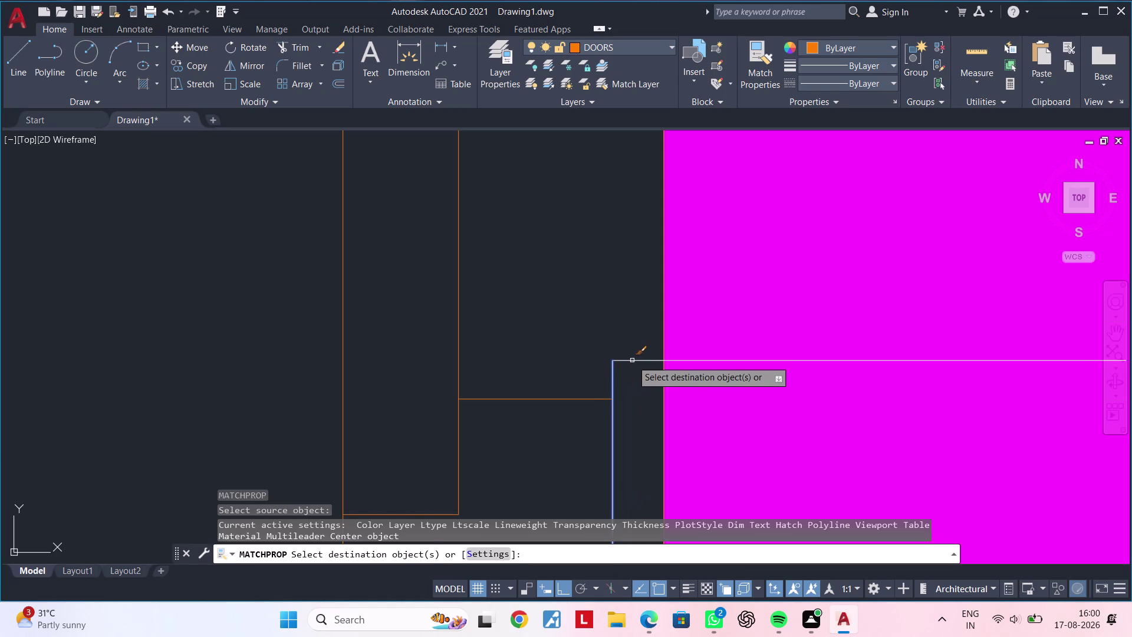
click(632, 361)
scroll(down, 3)
middle_drag(638, 402, 657, 319)
scroll(up, 3)
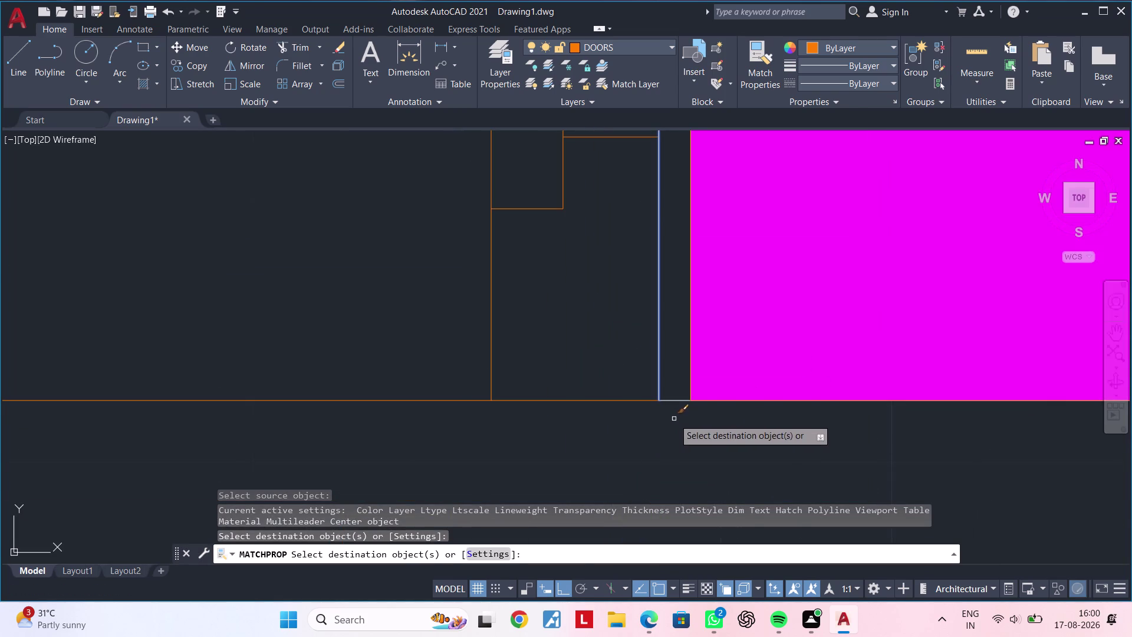
key(Escape)
key(Escape)
Use selection cycling to pick the horizontal line over the right column's hatch.
scroll(down, 3)
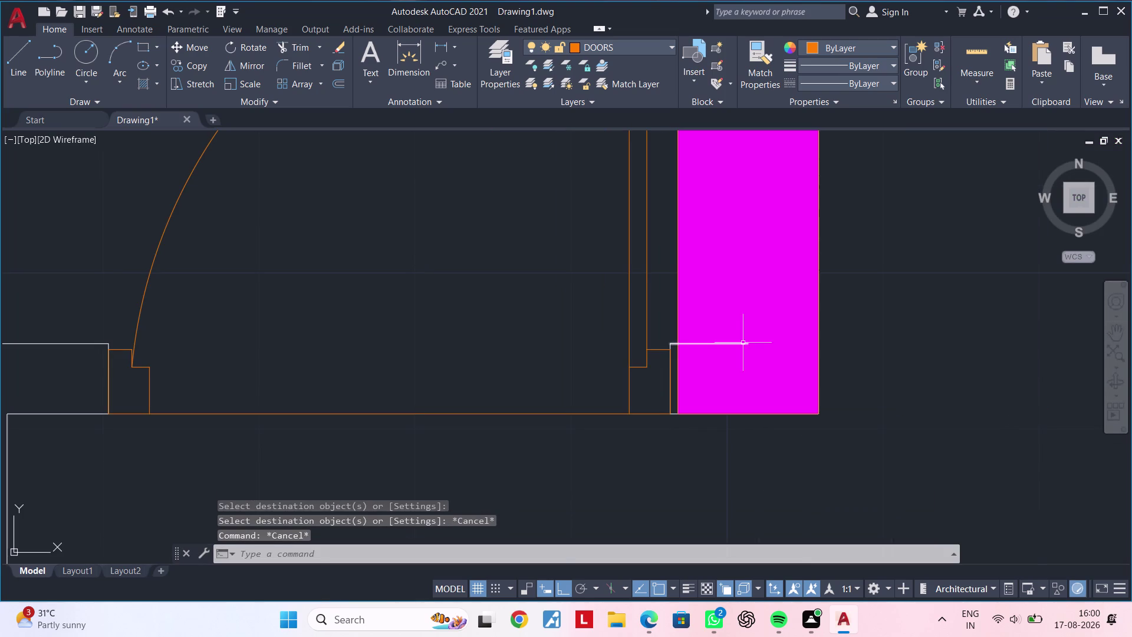
scroll(up, 3)
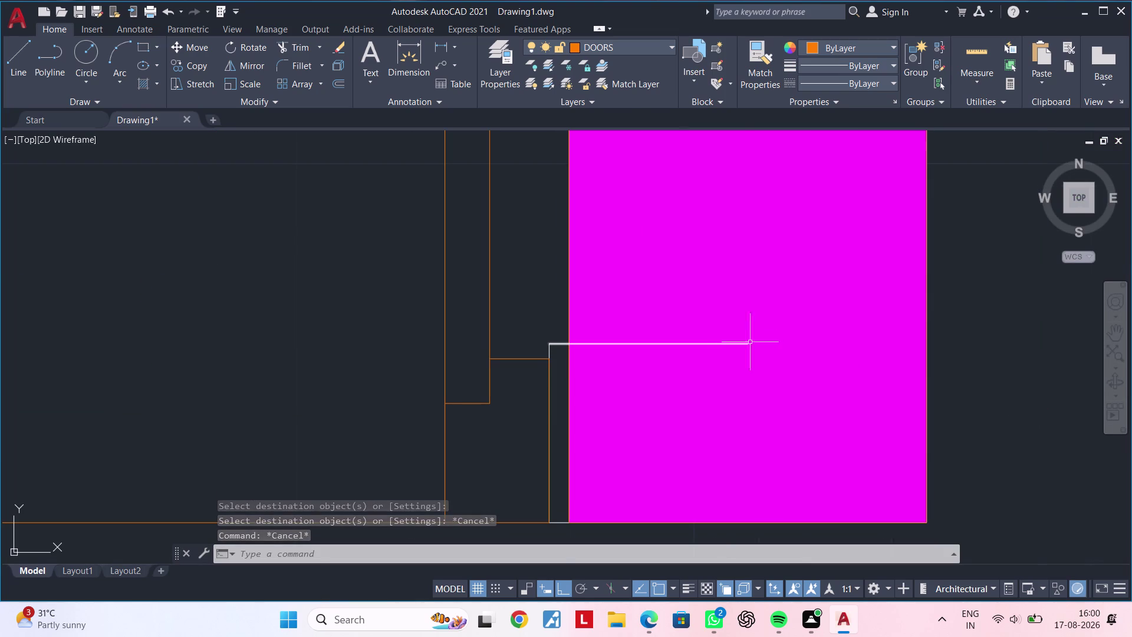
scroll(down, 3)
key(Escape)
key(Escape)
scroll(down, 3)
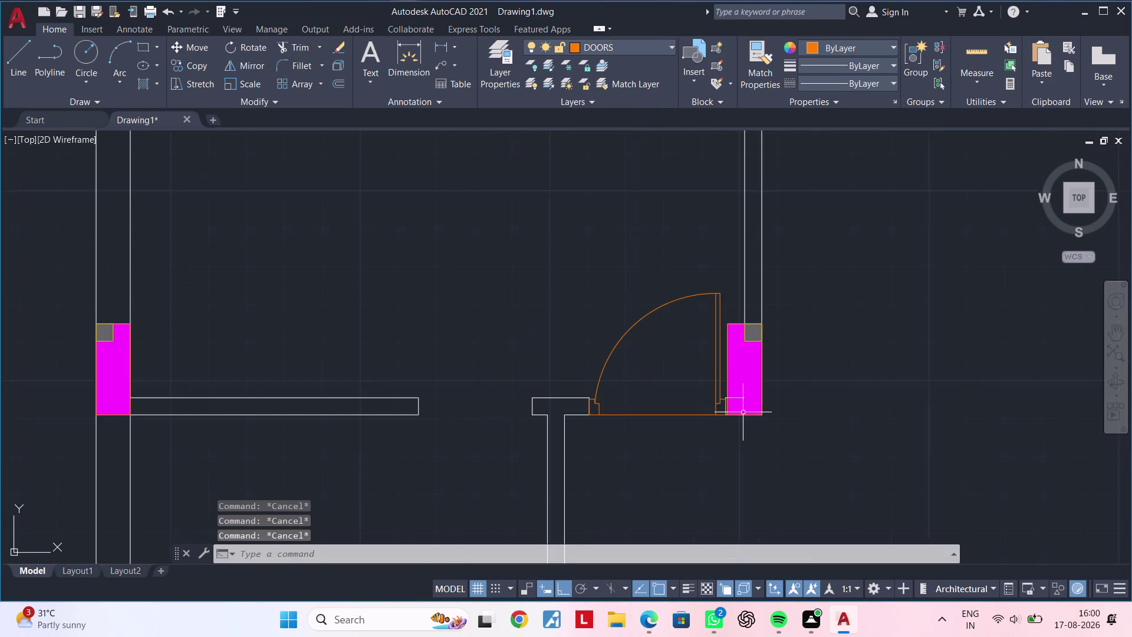
middle_drag(742, 408, 751, 345)
scroll(up, 3)
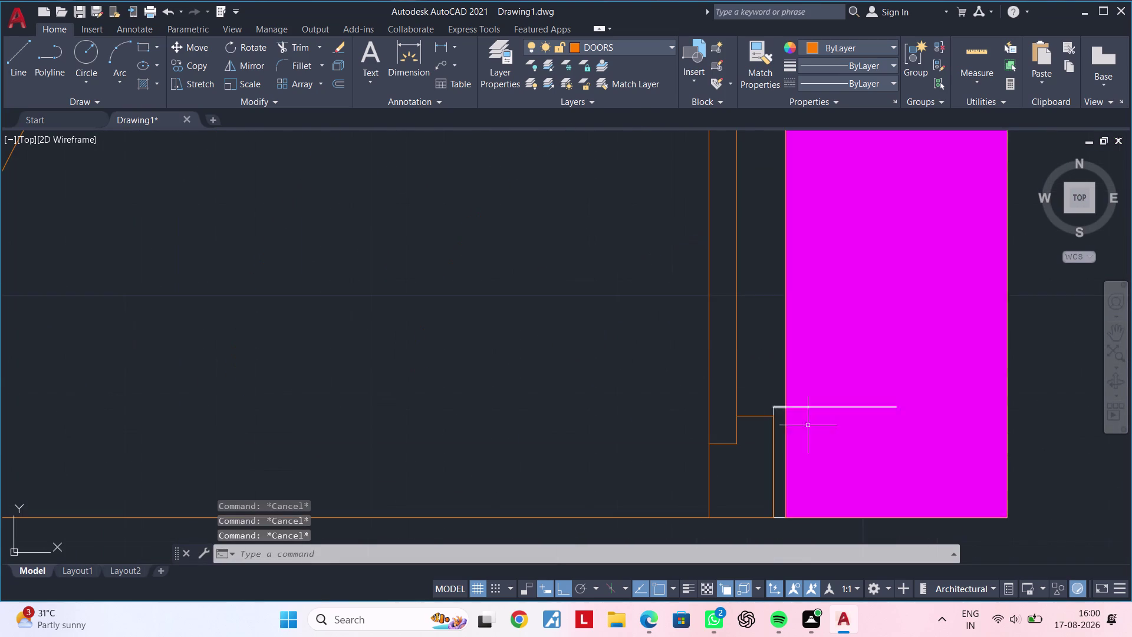
click(775, 404)
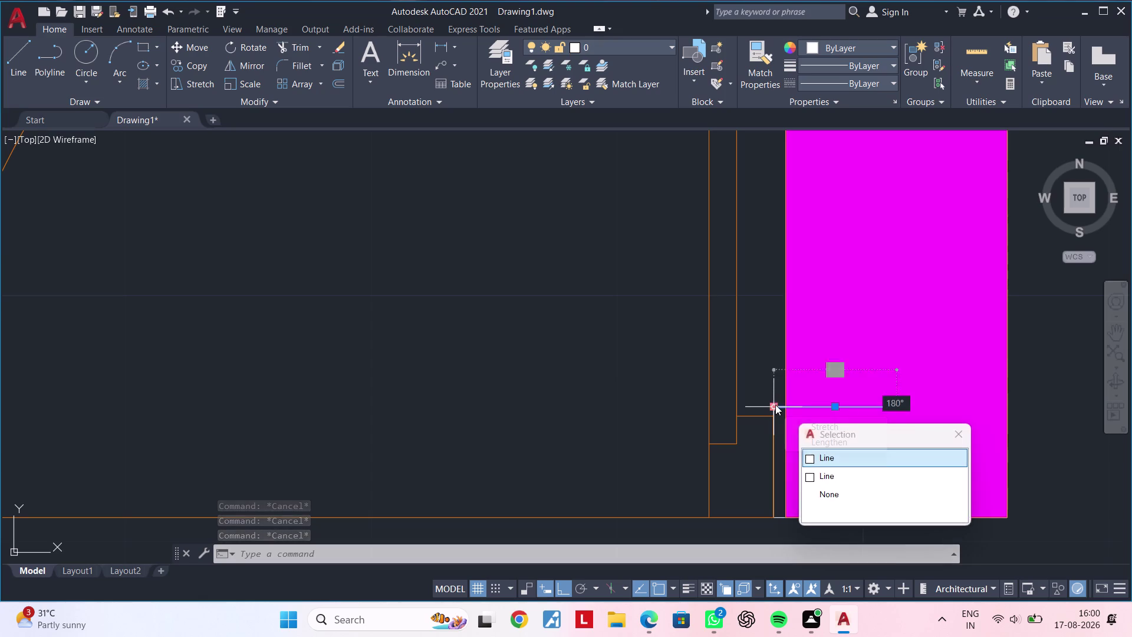
click(898, 380)
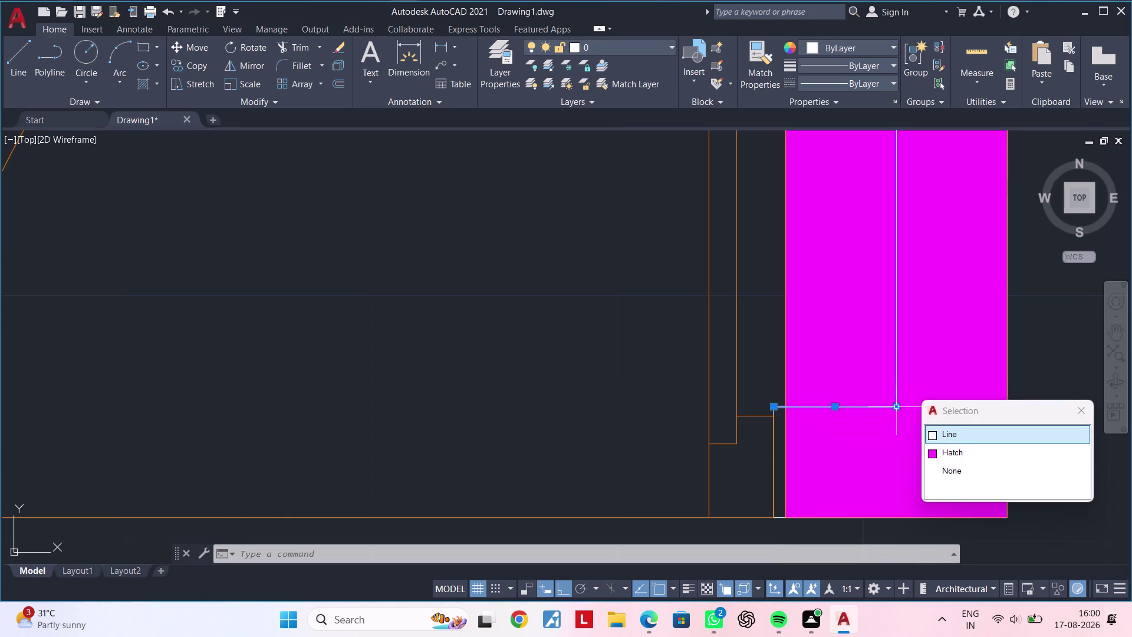
middle_drag(880, 430, 680, 428)
key(Escape)
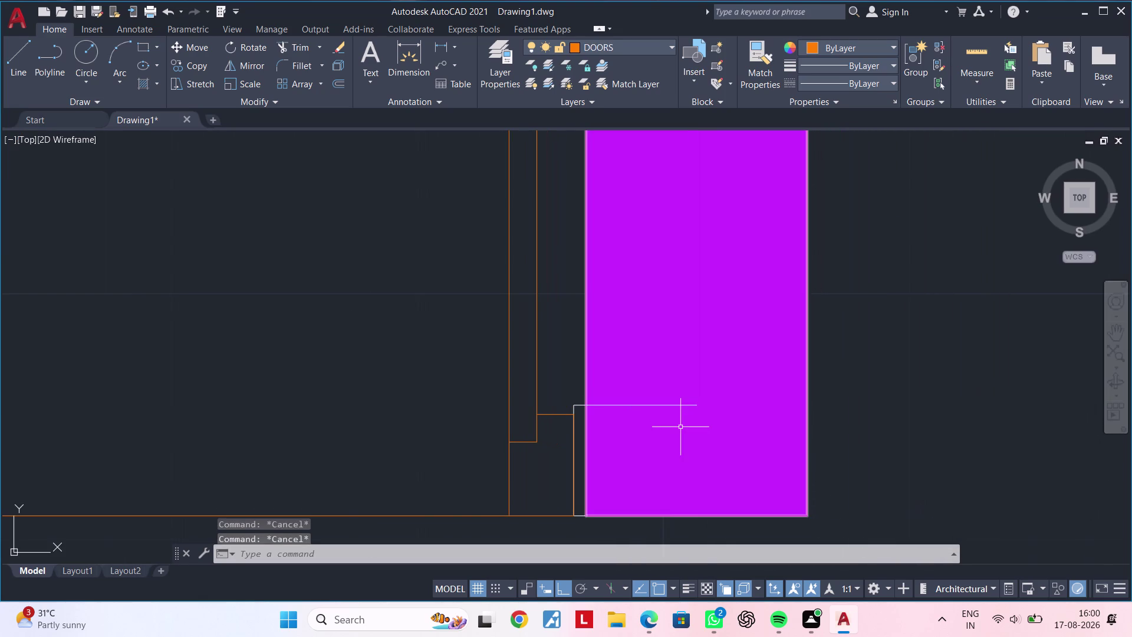
key(Escape)
Delete the stray horizontal line crossing the magenta column.
scroll(down, 3)
middle_drag(694, 419, 896, 334)
scroll(down, 3)
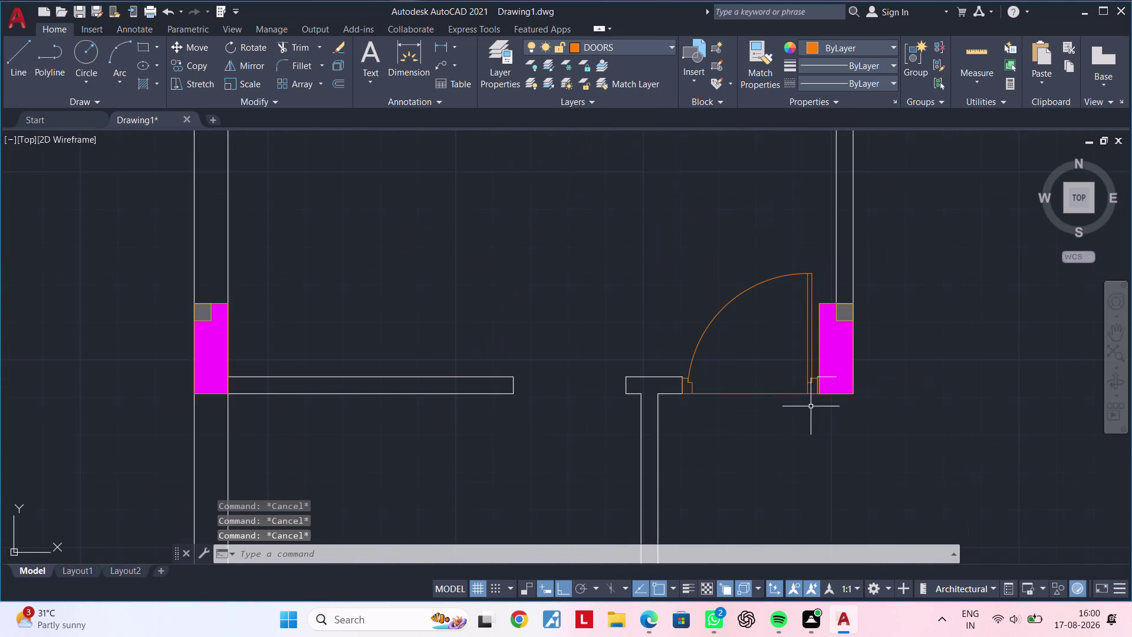
scroll(up, 3)
scroll(up, 3)
click(799, 381)
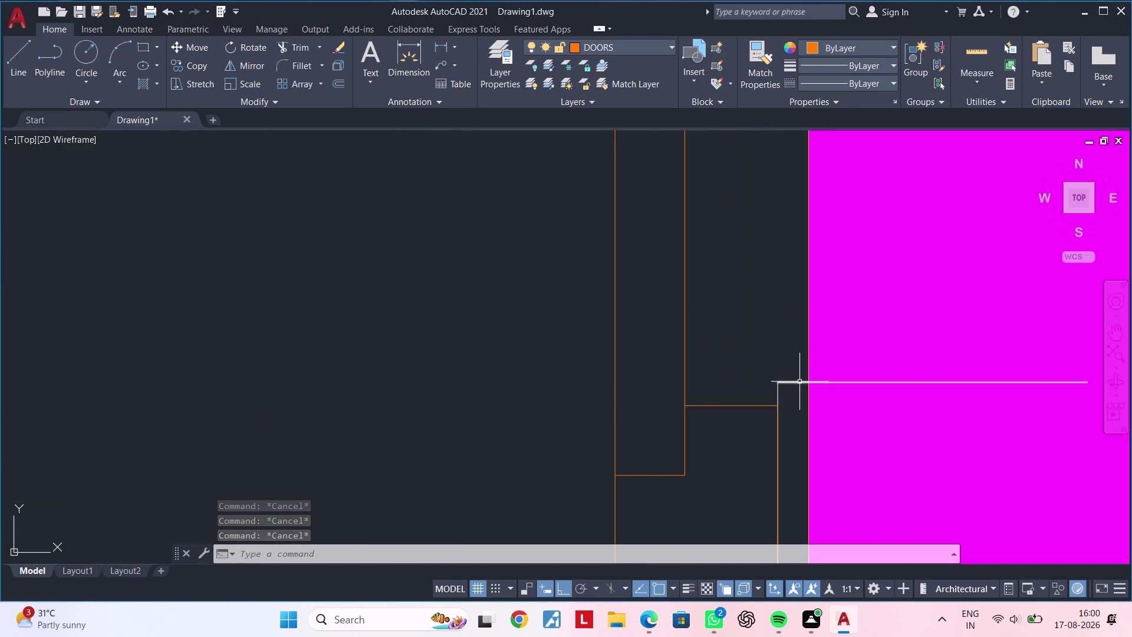
key(Delete)
middle_drag(794, 382, 734, 358)
key(Escape)
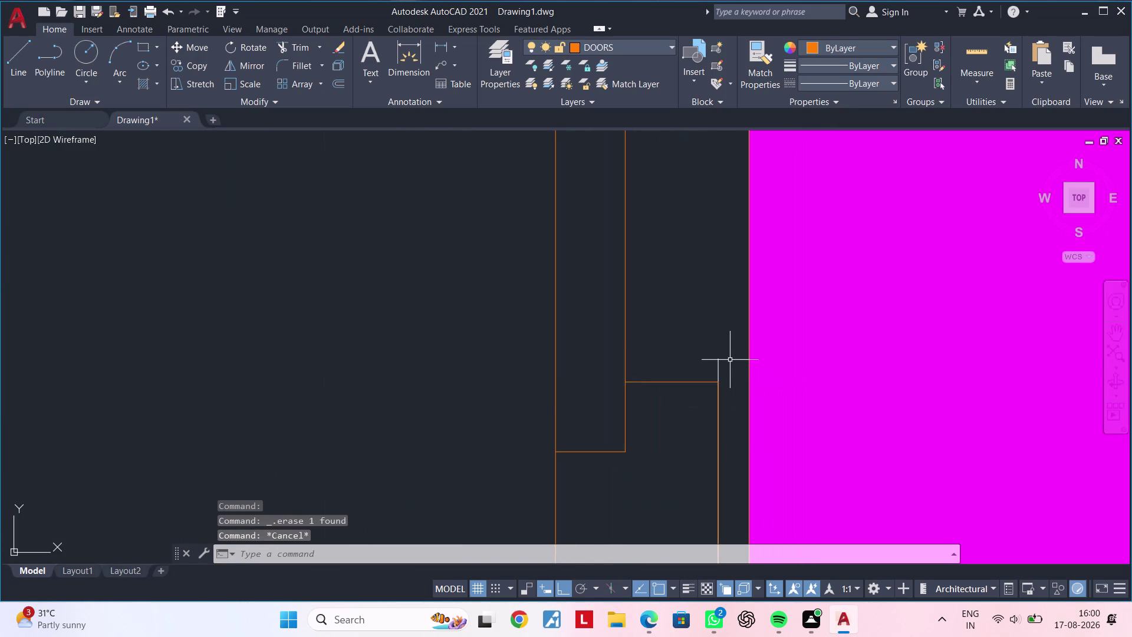
Start EXTEND, pan to the jamb and column edge, then cancel it.
key(Escape)
text(EX)
key(space)
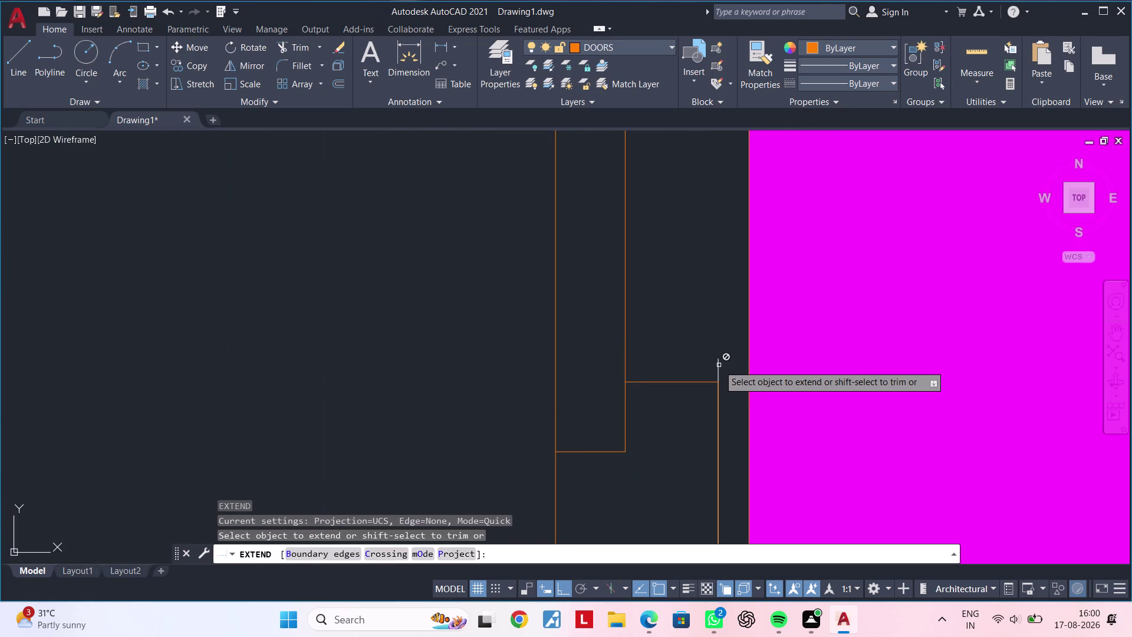
scroll(down, 3)
middle_drag(740, 365, 652, 375)
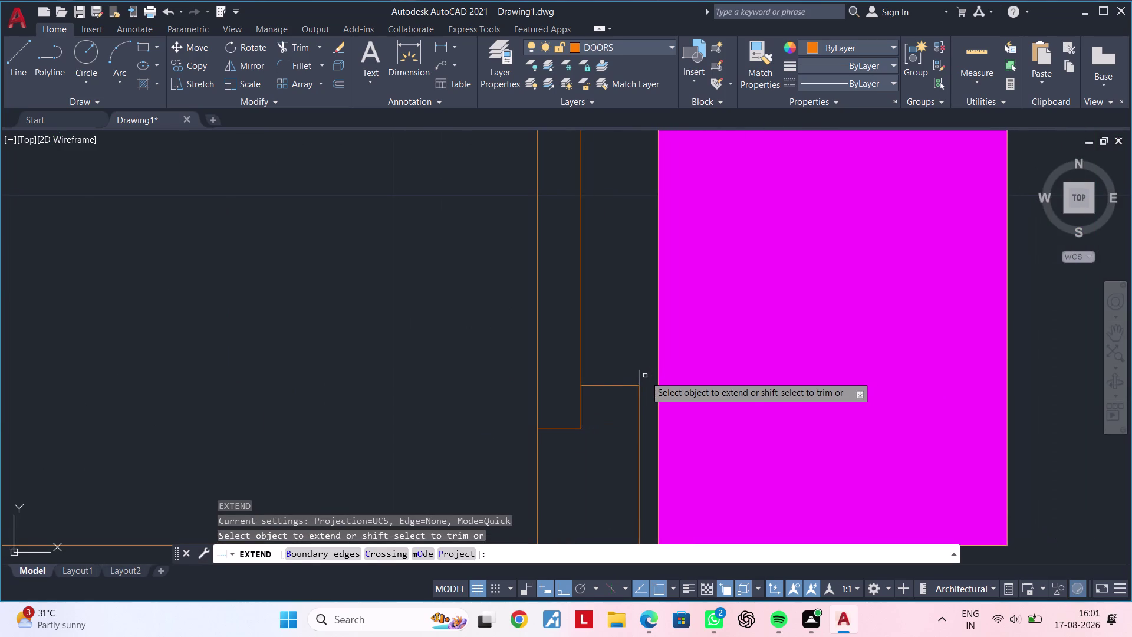
middle_drag(645, 374, 639, 353)
key(Escape)
key(Escape)
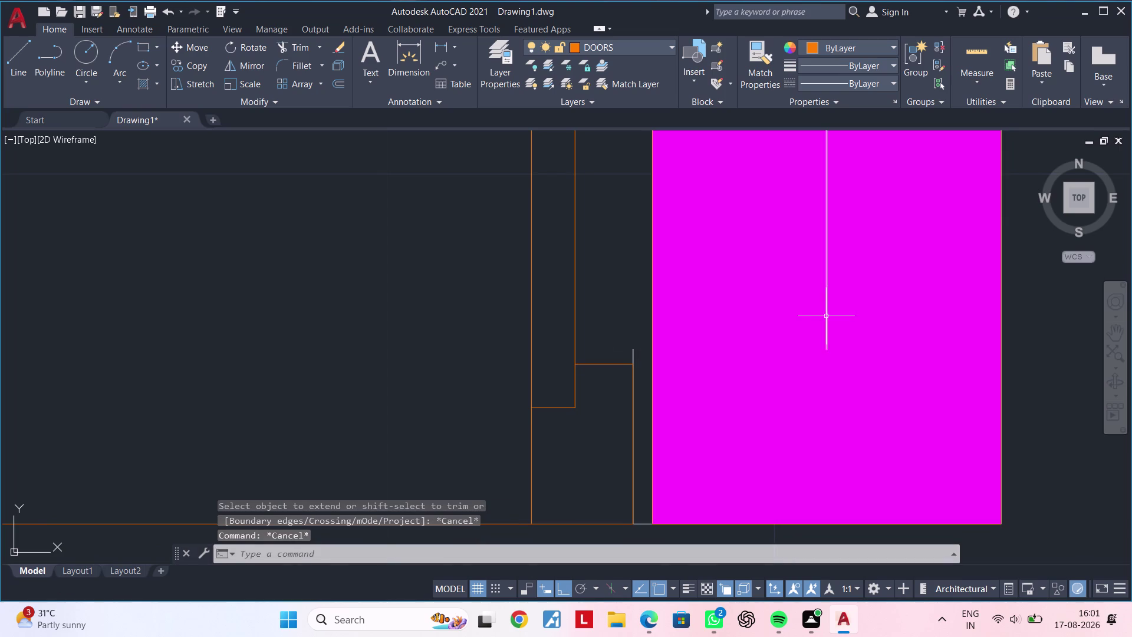
Grip-stretch the vertical line inside the column, then cancel the stretch.
click(826, 316)
click(828, 350)
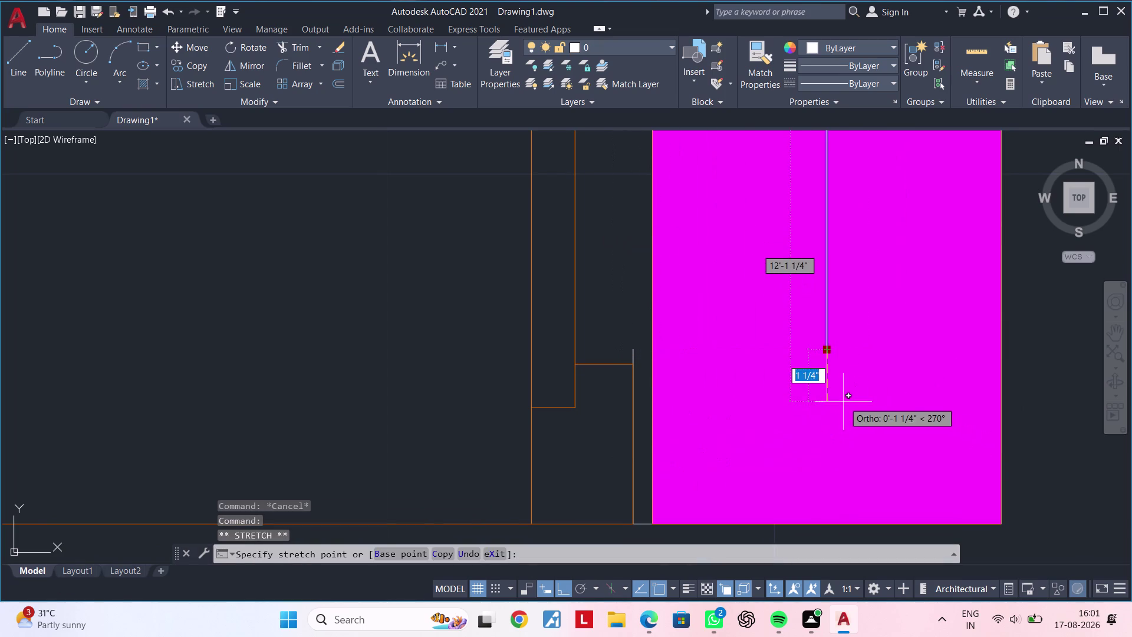
click(835, 384)
key(Escape)
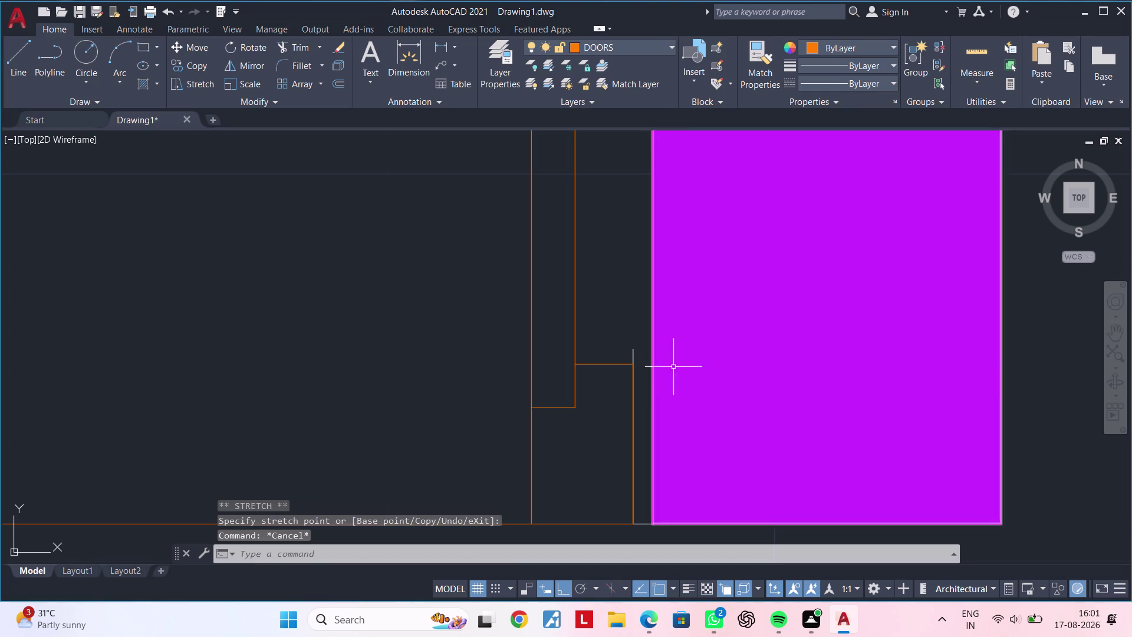
Begin a fillet (F), picking the vertical door jamb line first.
key(f)
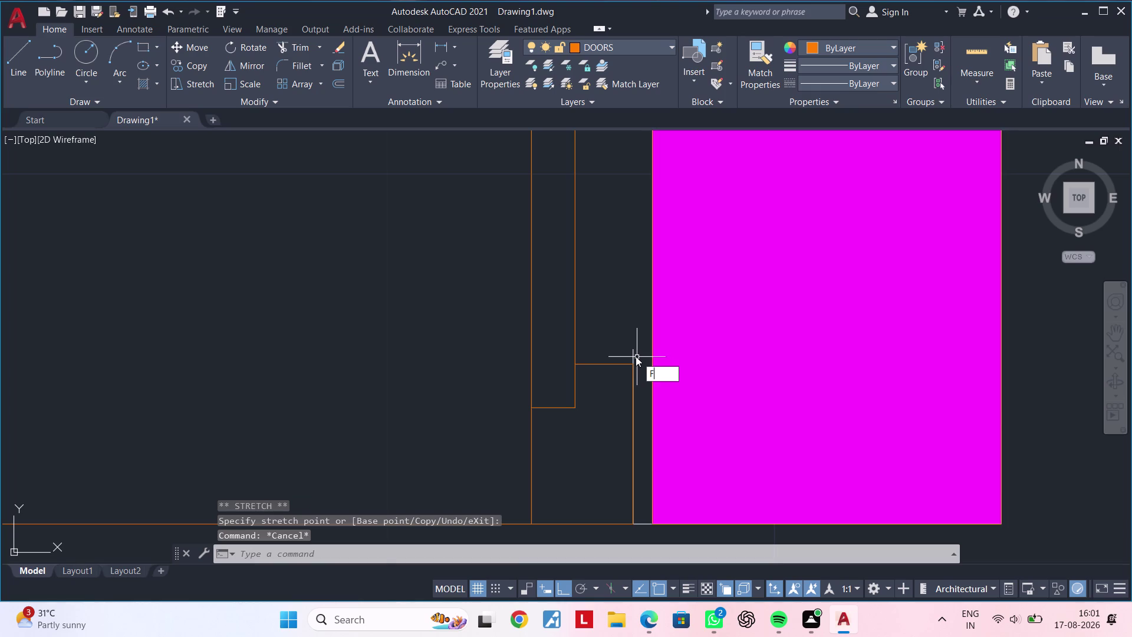
key(space)
click(633, 351)
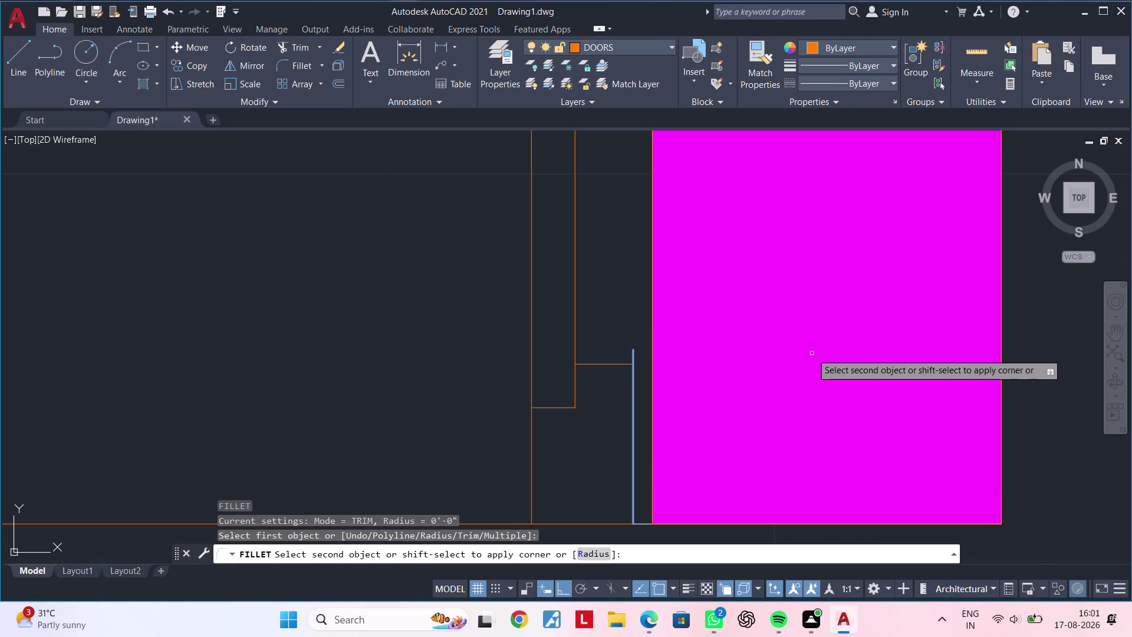
scroll(down, 3)
scroll(down, 3)
middle_drag(809, 342, 805, 396)
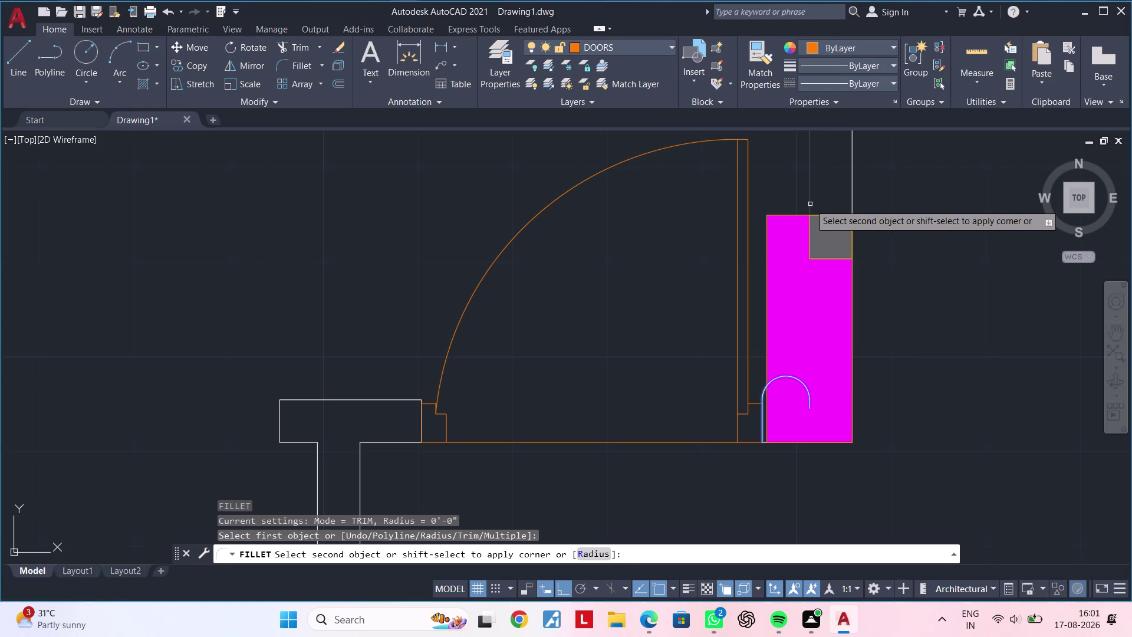
key(Escape)
key(Escape)
scroll(up, 3)
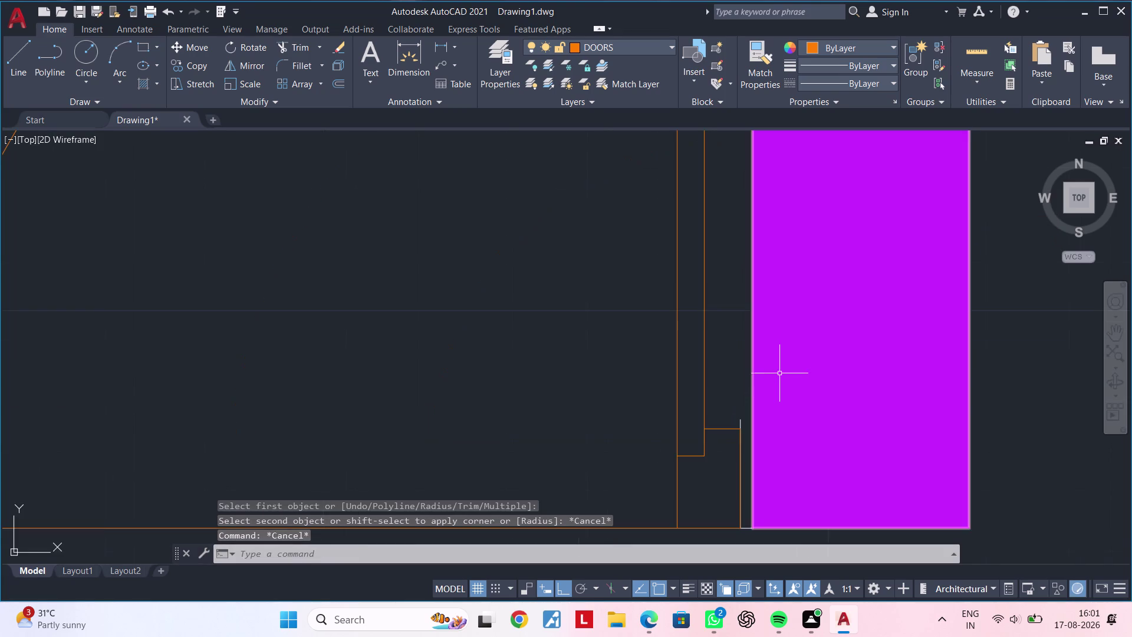
middle_drag(783, 367, 770, 320)
key(Escape)
key(Escape)
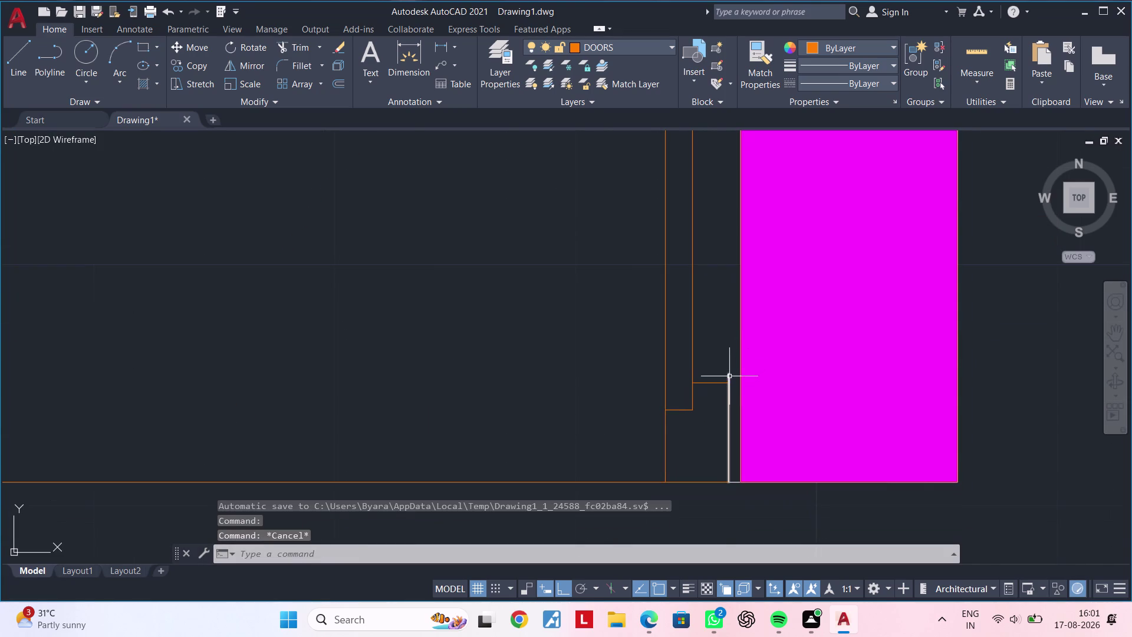
scroll(up, 3)
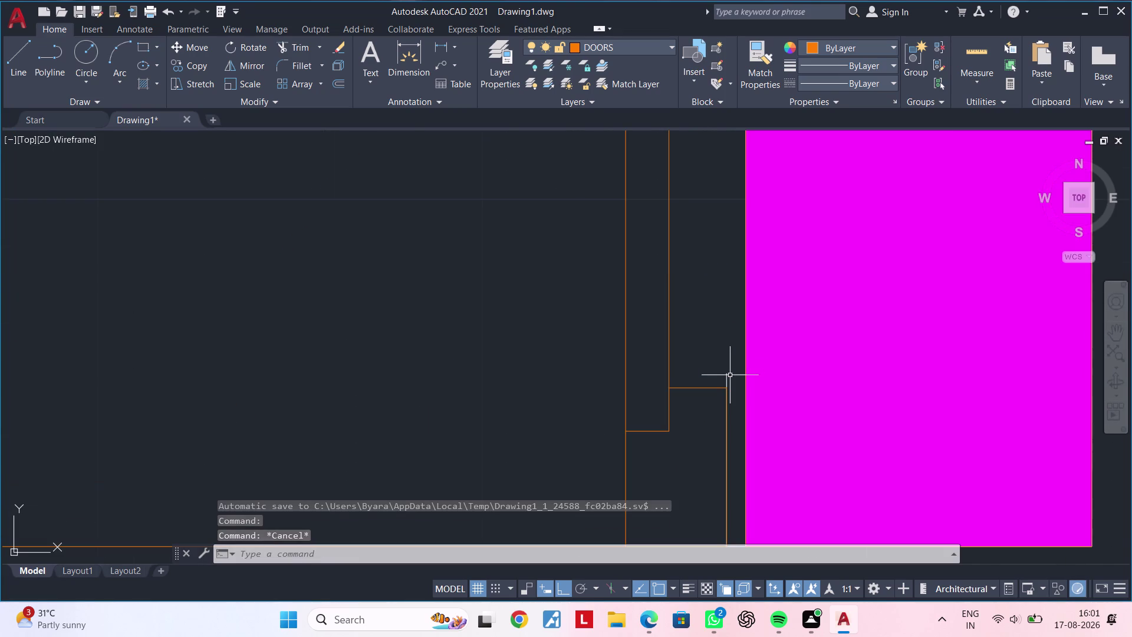
text(E)
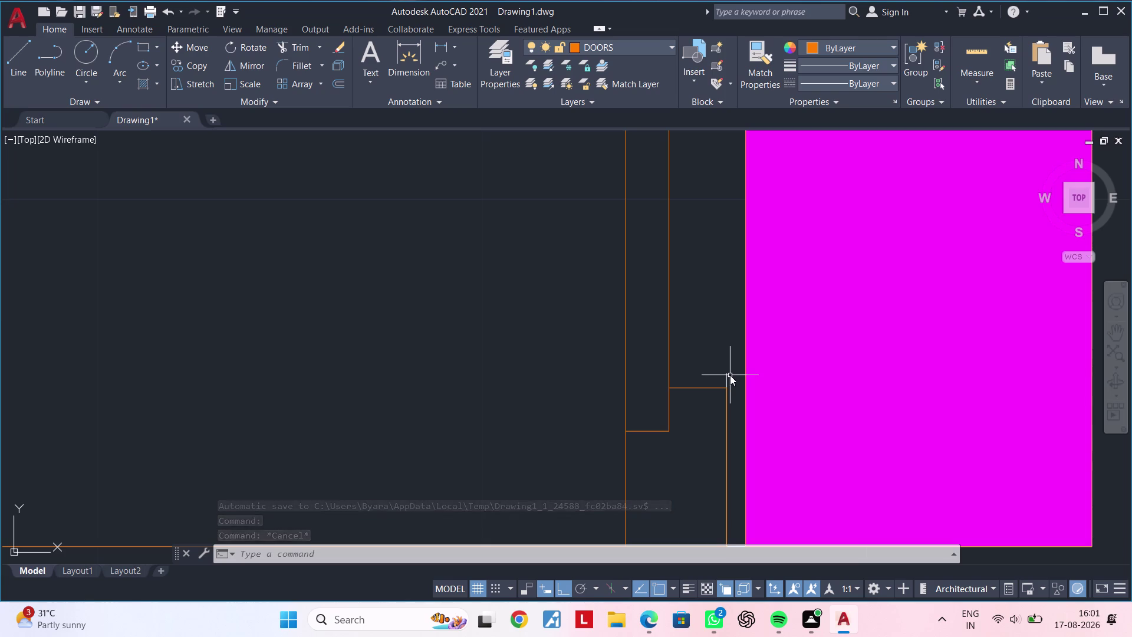
text(X)
key(space)
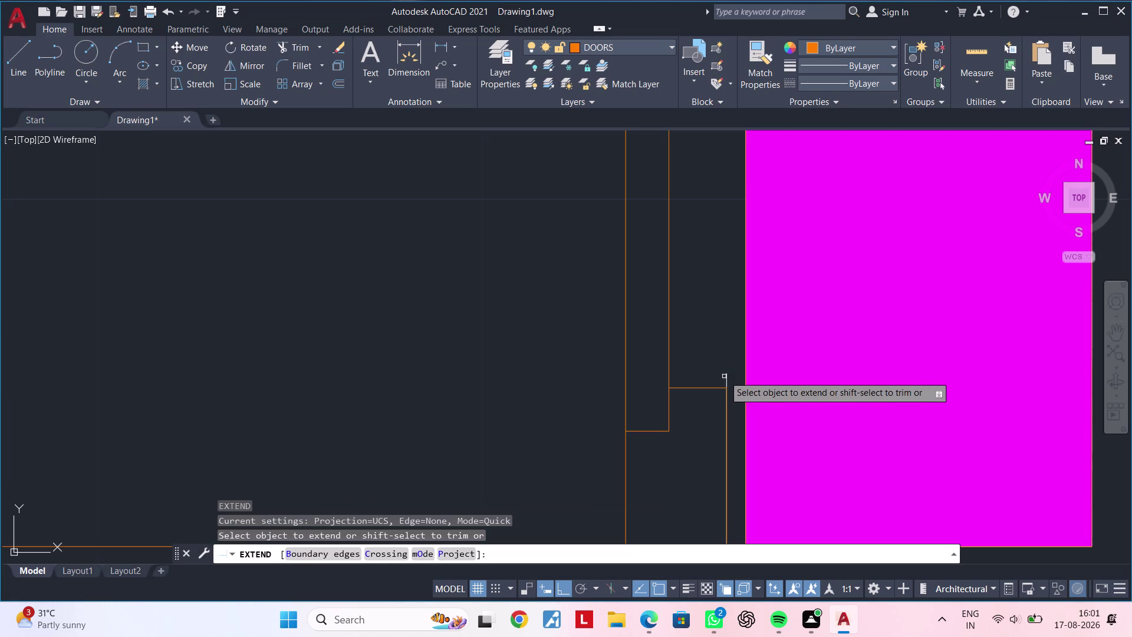
scroll(up, 3)
key(Escape)
scroll(up, 3)
key(Escape)
key(l)
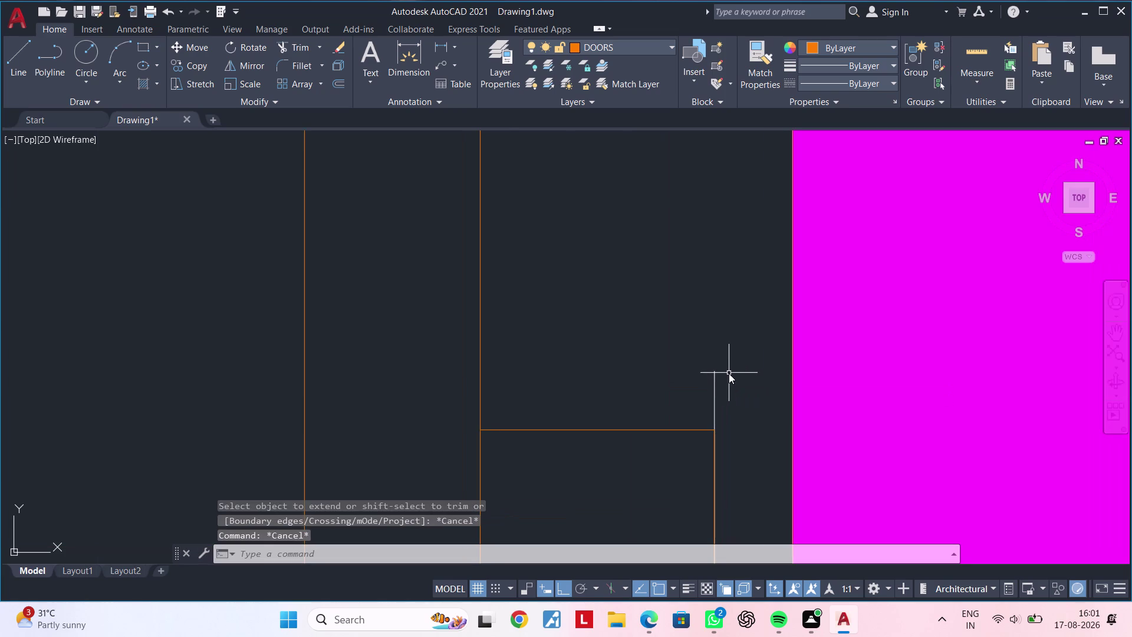
key(space)
scroll(up, 3)
Draw a short 1/4" horizontal line rightward from the jamb corner.
click(709, 369)
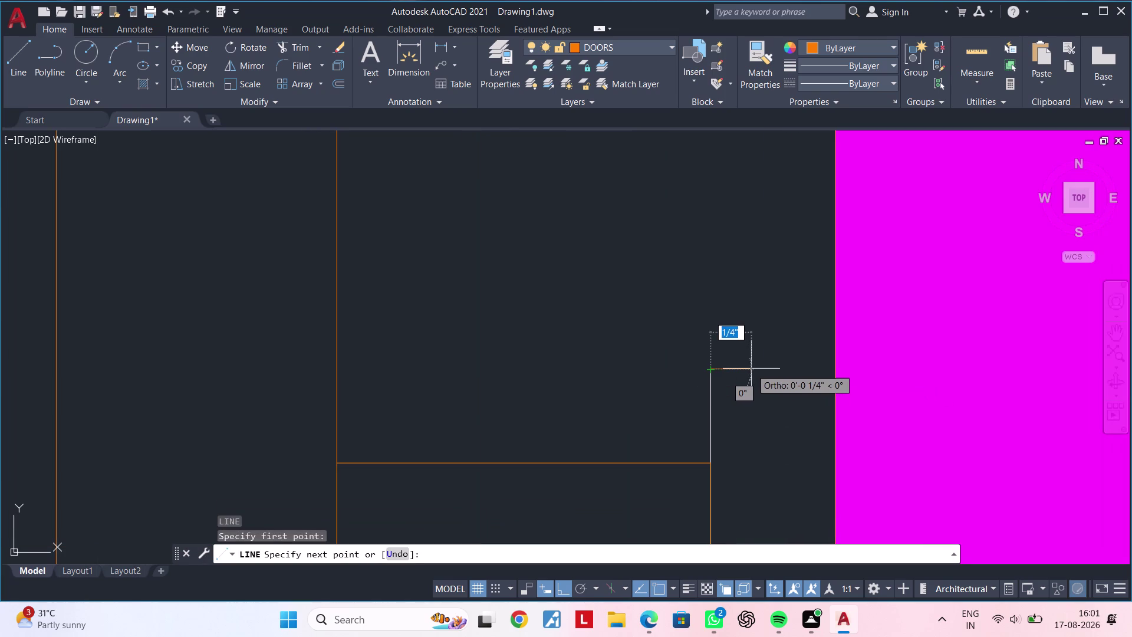
click(773, 369)
key(Escape)
key(Escape)
key(Escape)
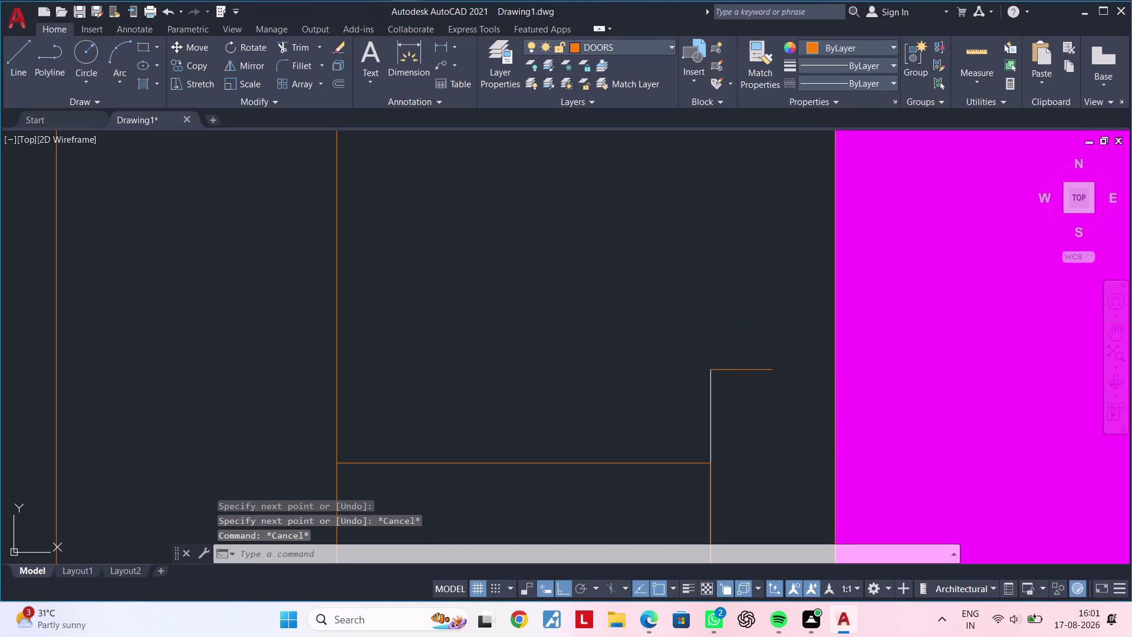
Extend the short new line (EX) across the magenta column hatch.
text(EX)
key(space)
click(765, 369)
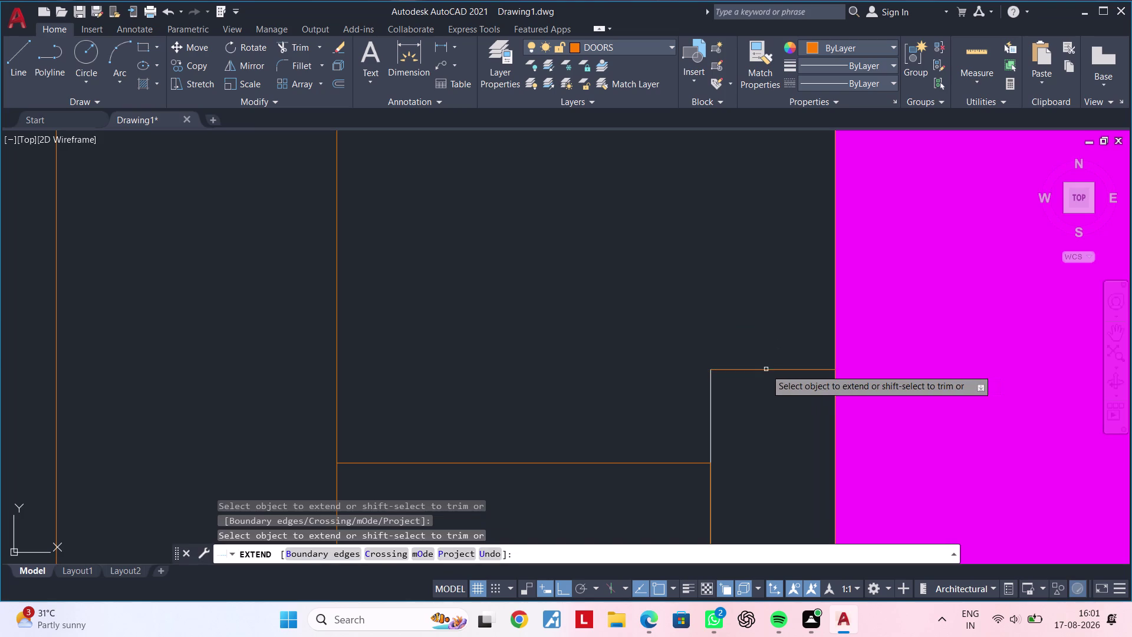
middle_drag(774, 387, 602, 361)
scroll(down, 3)
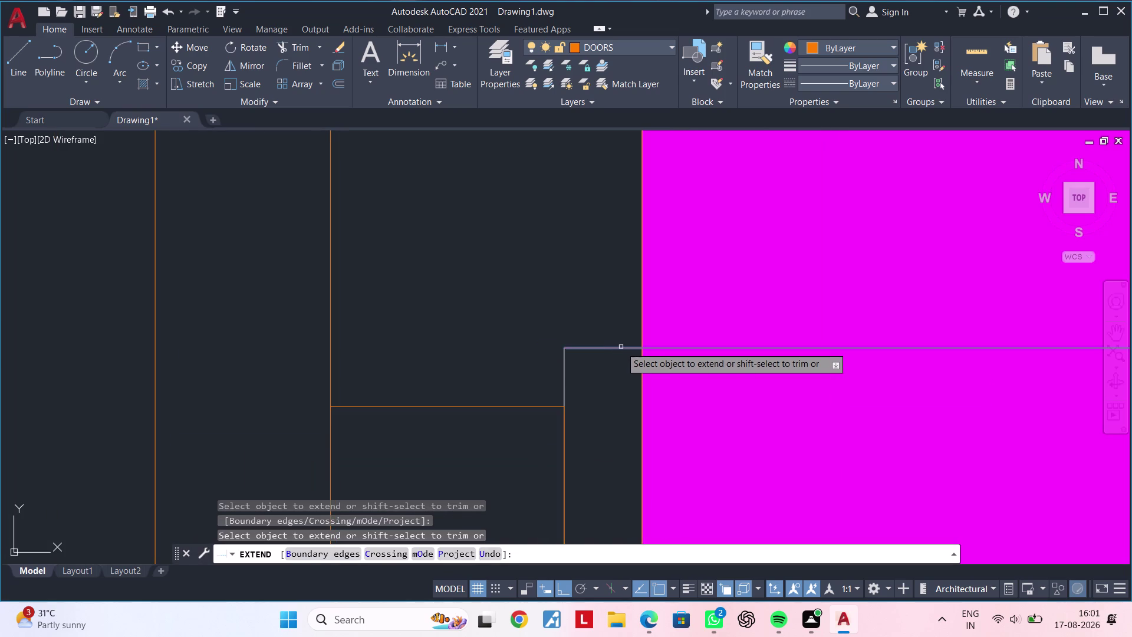
click(621, 347)
scroll(down, 3)
middle_drag(628, 358, 527, 359)
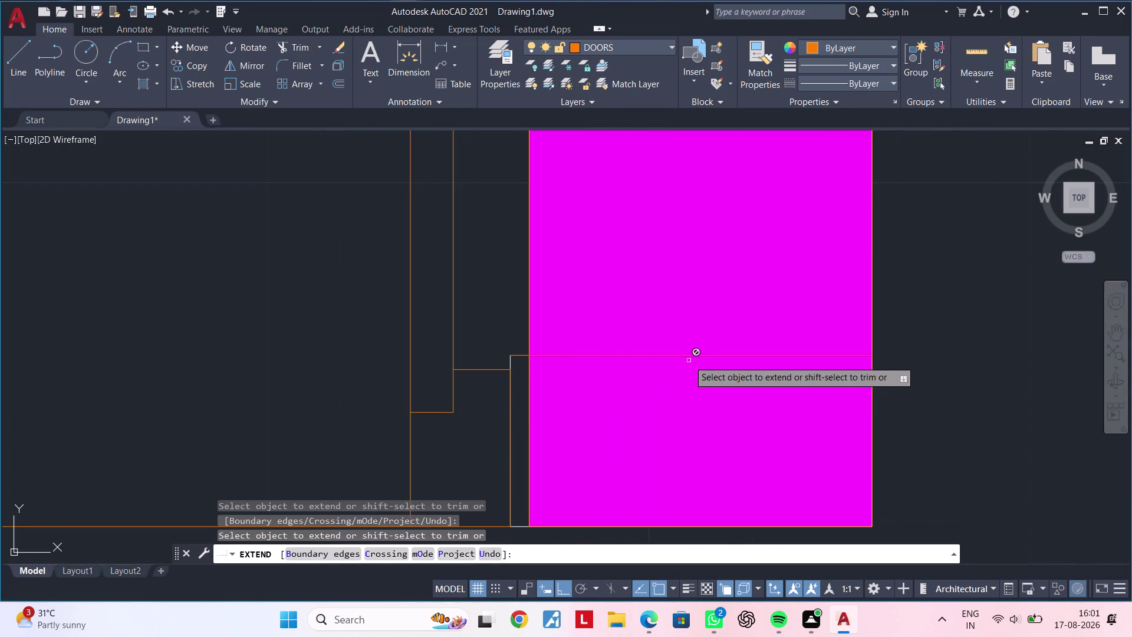
key(Escape)
key(Escape)
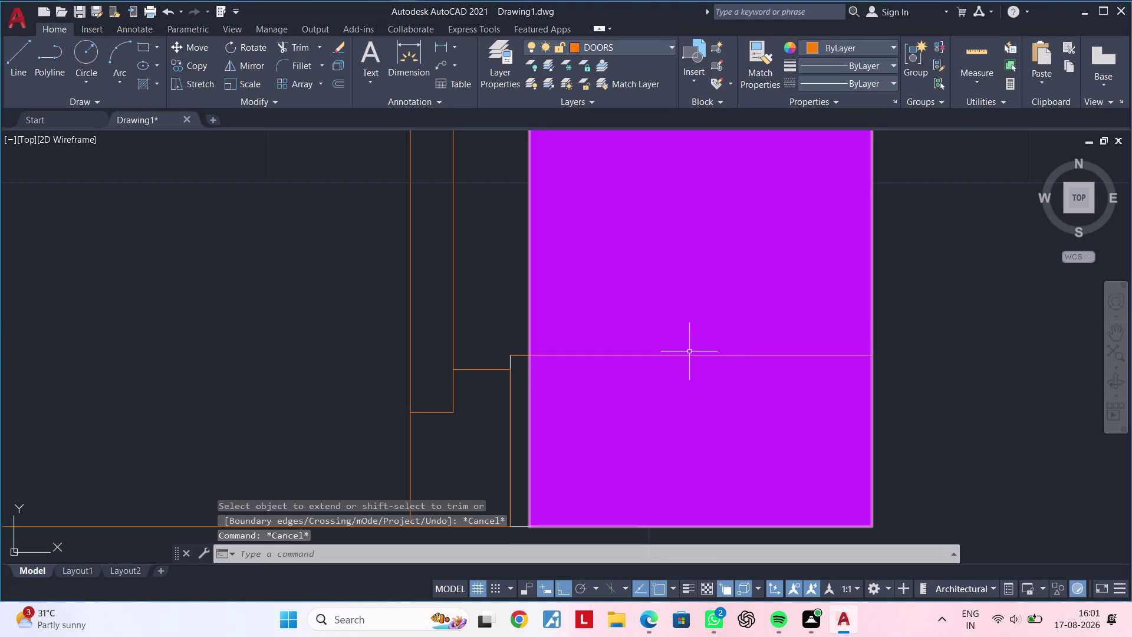
Pan out and select the vertical line inside the column.
scroll(down, 3)
middle_drag(702, 347, 679, 472)
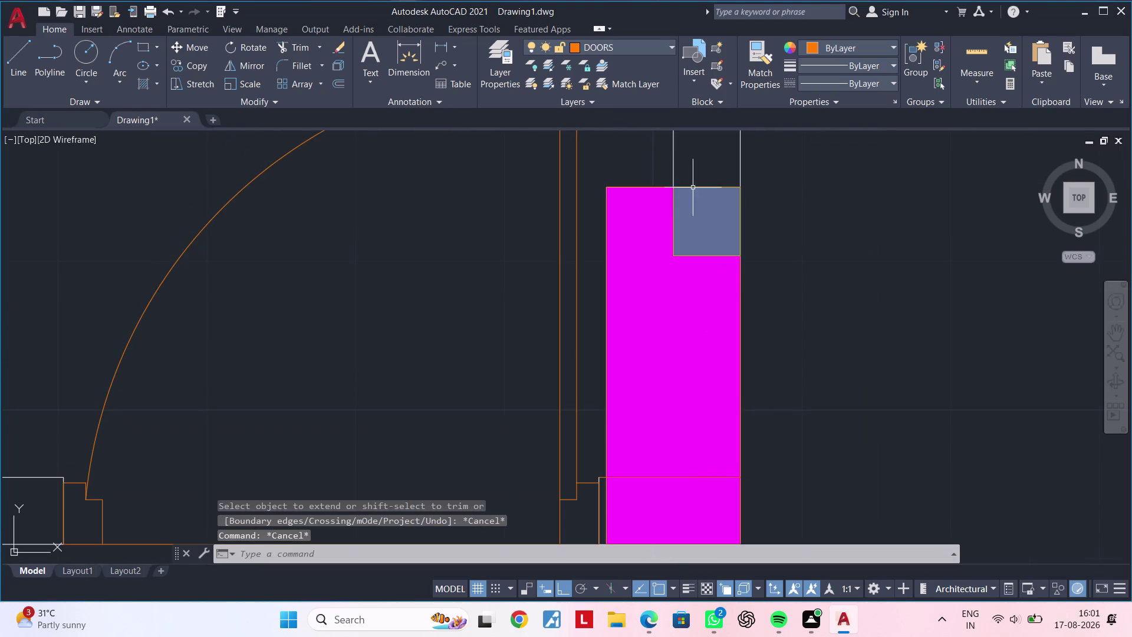
click(673, 171)
Try trimming (TR) the line inside the hatched column, then undo the failed trim.
middle_drag(706, 404, 737, 293)
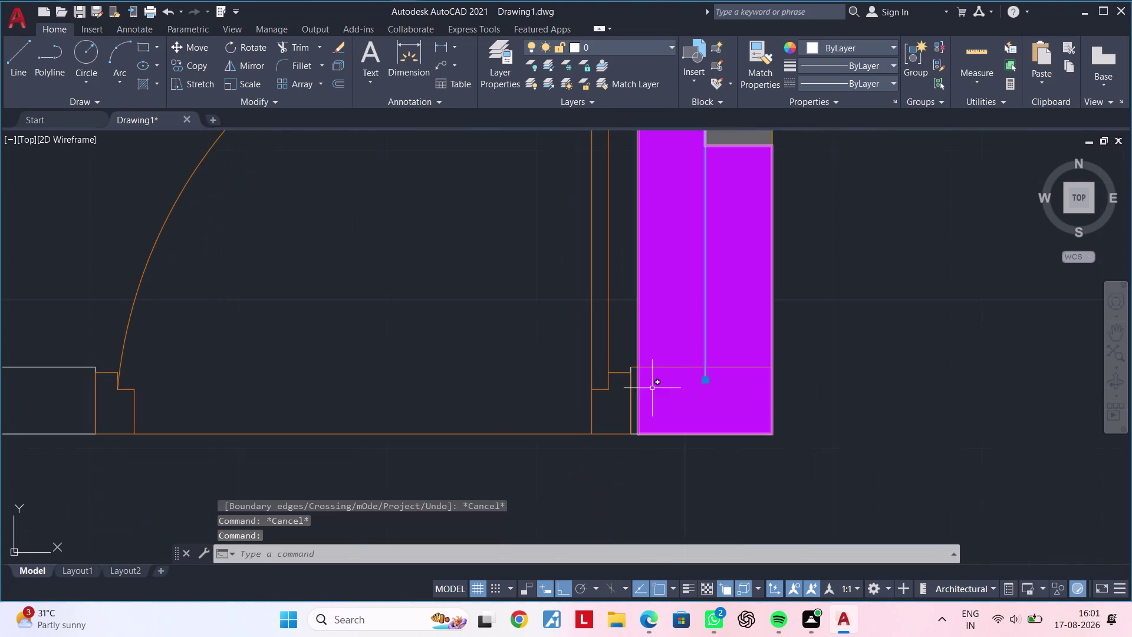
scroll(up, 3)
middle_drag(760, 391, 685, 391)
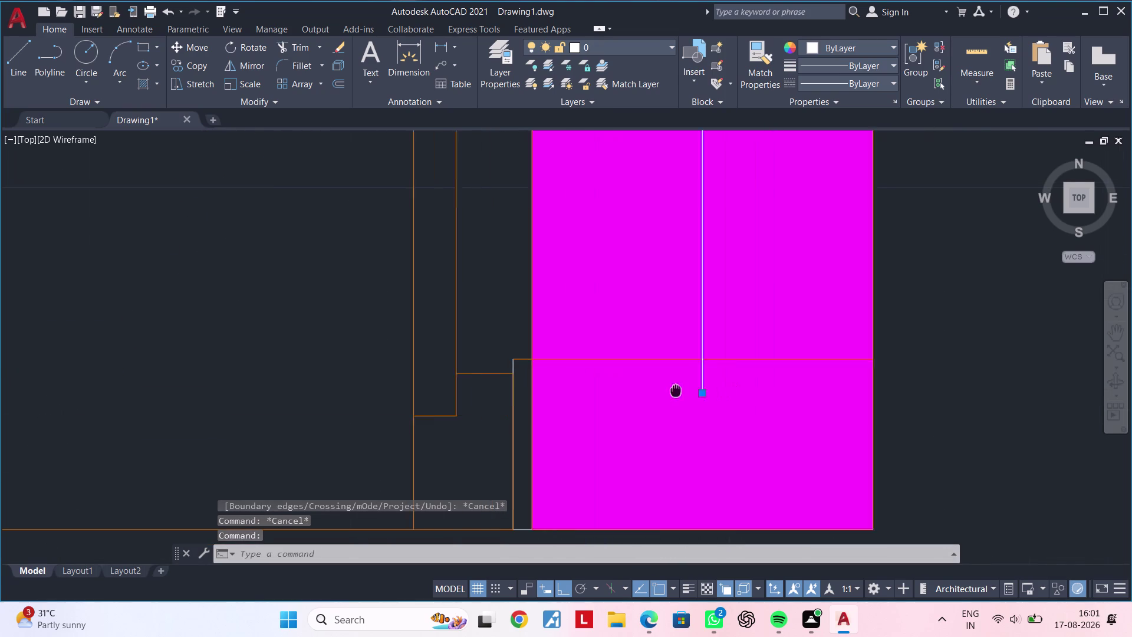
middle_drag(685, 390, 657, 390)
scroll(up, 3)
text(TR)
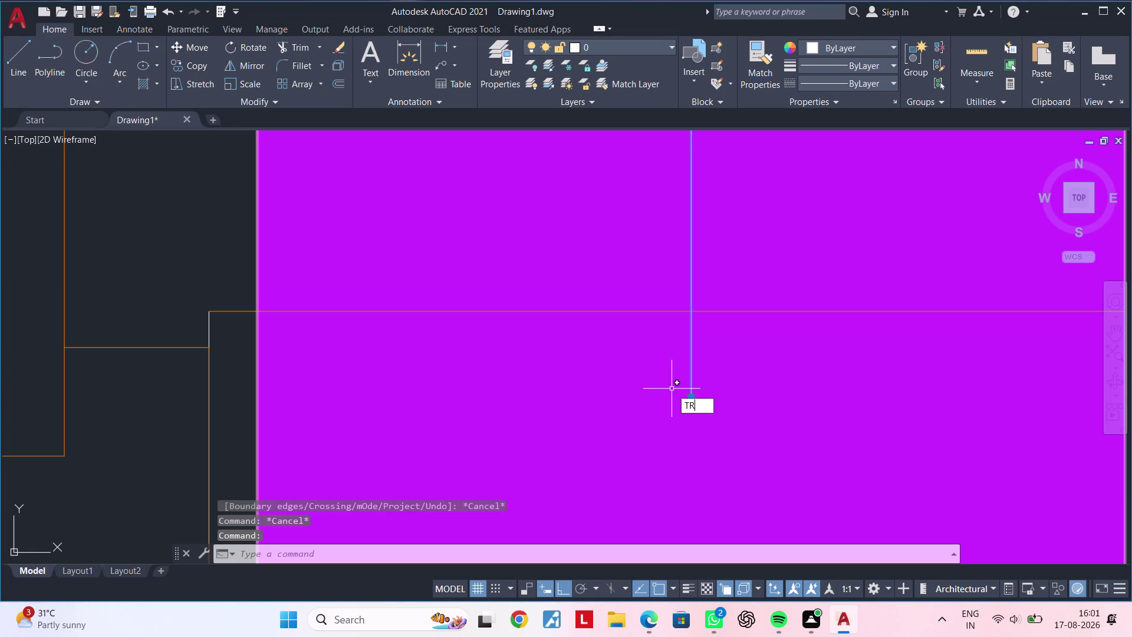
key(space)
click(691, 366)
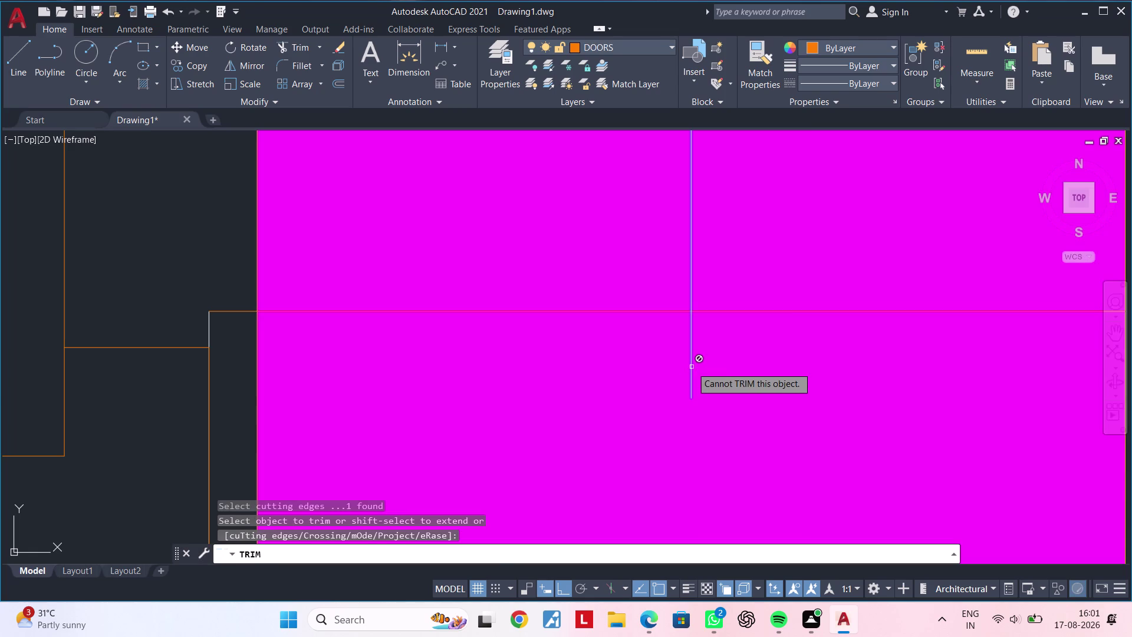
click(742, 437)
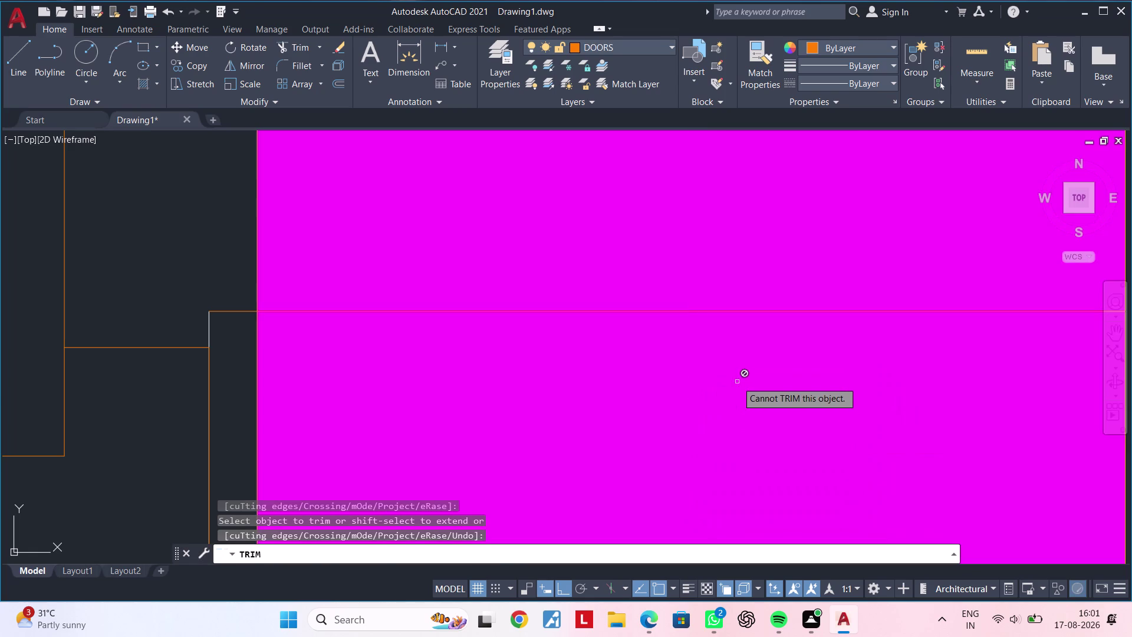
key(ctrl+z)
Cancel pending commands and pan out to show the door and column.
key(Escape)
key(Escape)
key(Escape)
key(Escape)
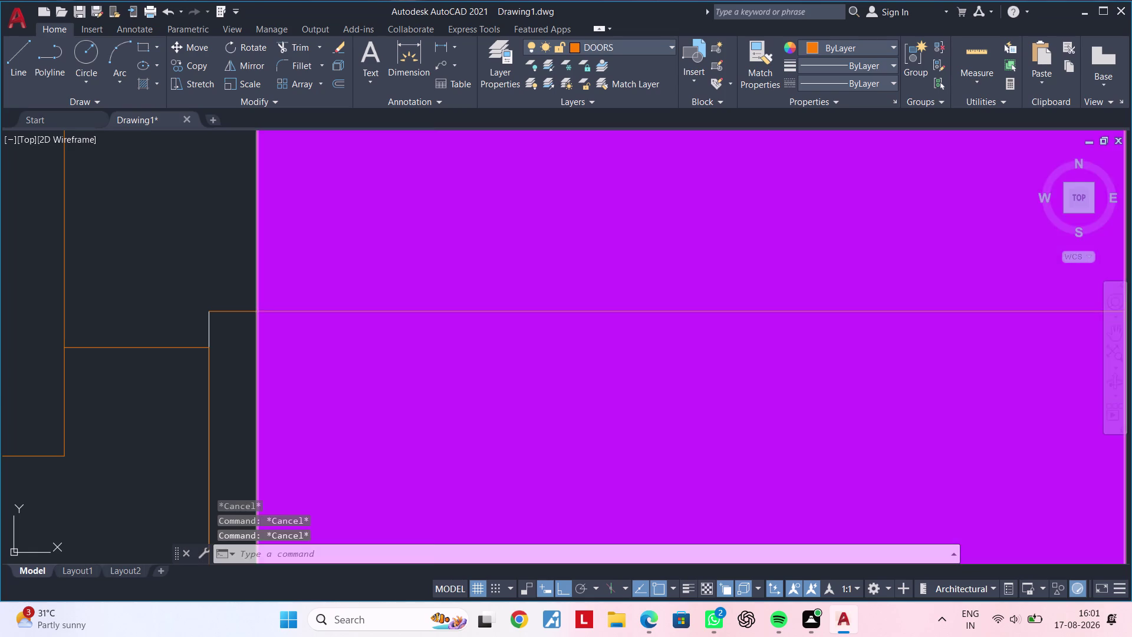
scroll(down, 3)
key(Escape)
middle_drag(732, 371, 712, 455)
key(Escape)
key(Escape)
Restart TRIM and pick among the overlapping objects near the column bottom.
key(t)
key(r)
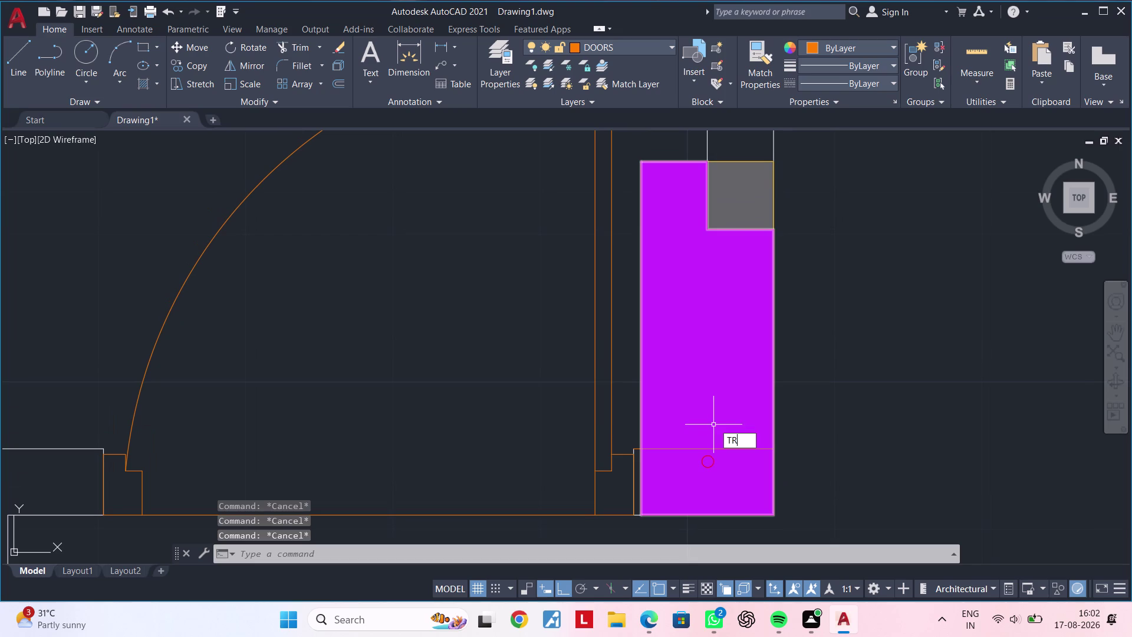
key(space)
scroll(up, 3)
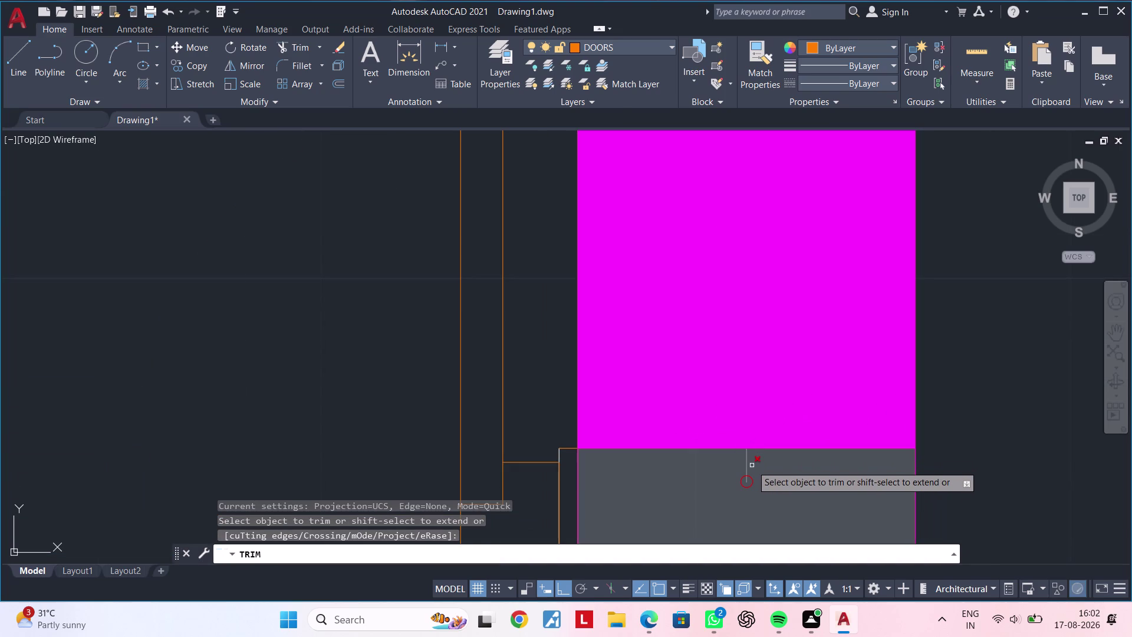
click(746, 469)
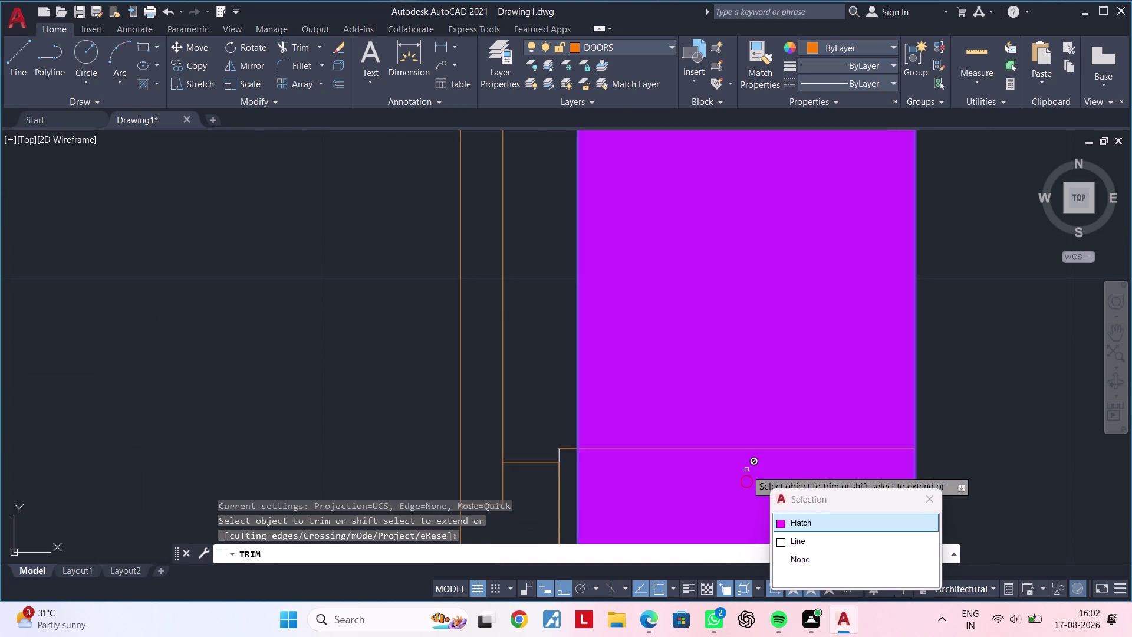
click(791, 544)
scroll(down, 3)
scroll(up, 3)
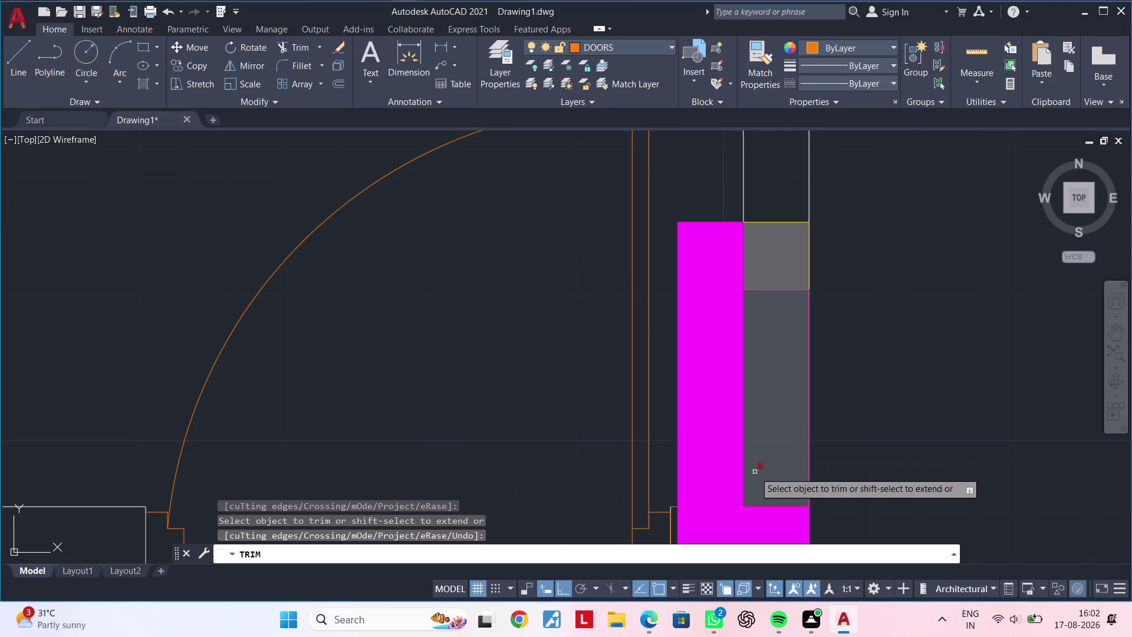
scroll(down, 3)
Choose the Line crossing the column from the Selection list, then end the trim.
middle_drag(766, 461, 771, 360)
scroll(up, 3)
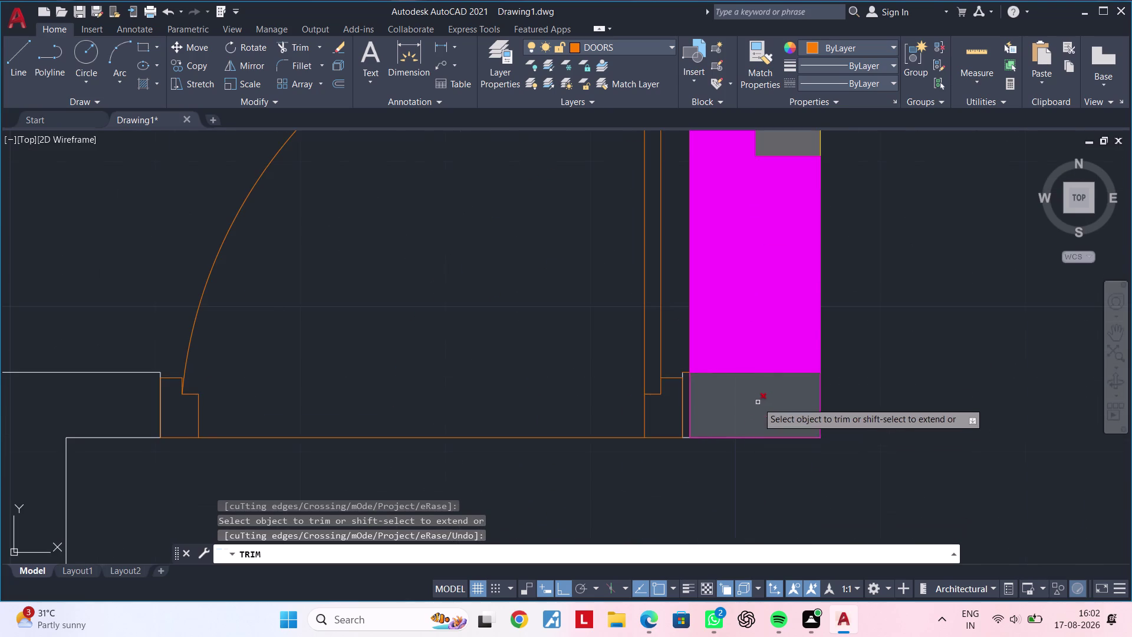
scroll(up, 3)
scroll(down, 3)
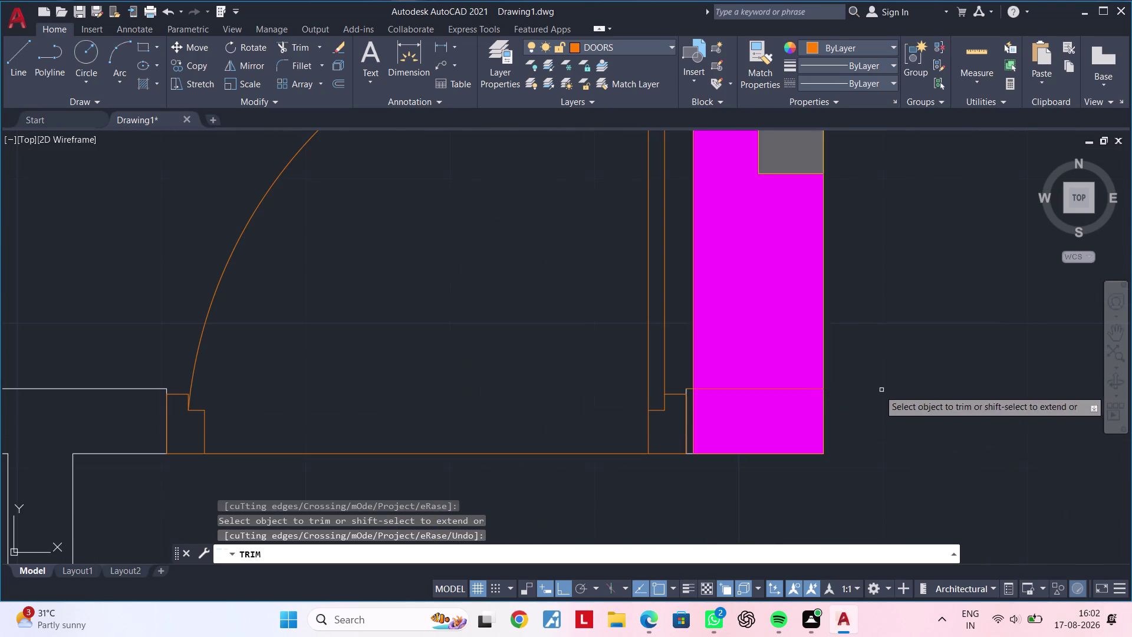
scroll(up, 3)
click(776, 389)
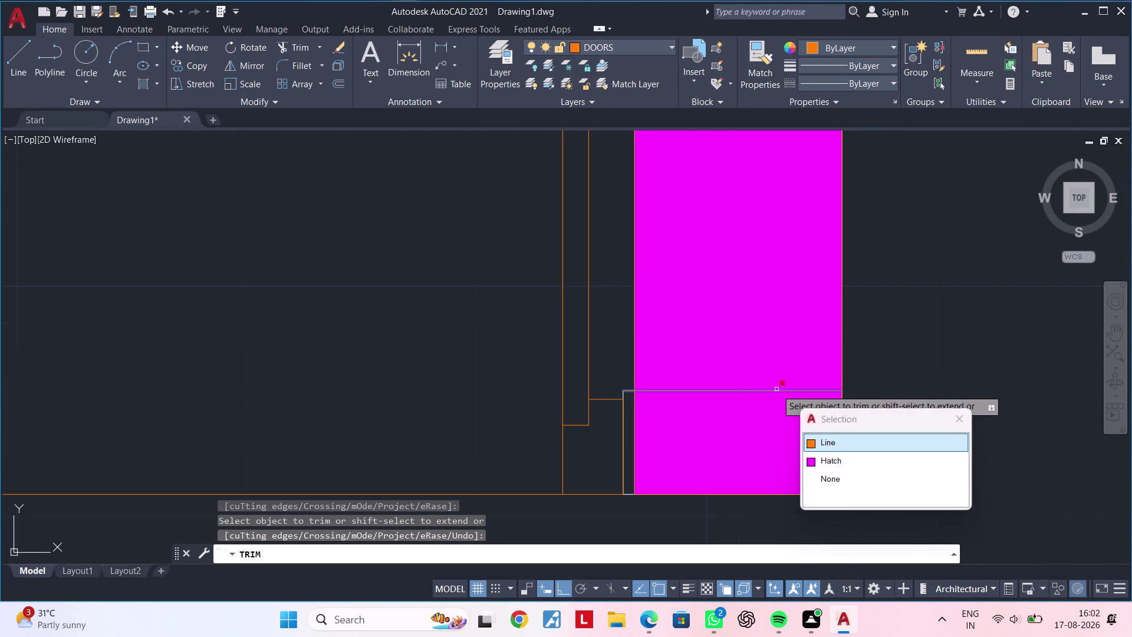
click(842, 444)
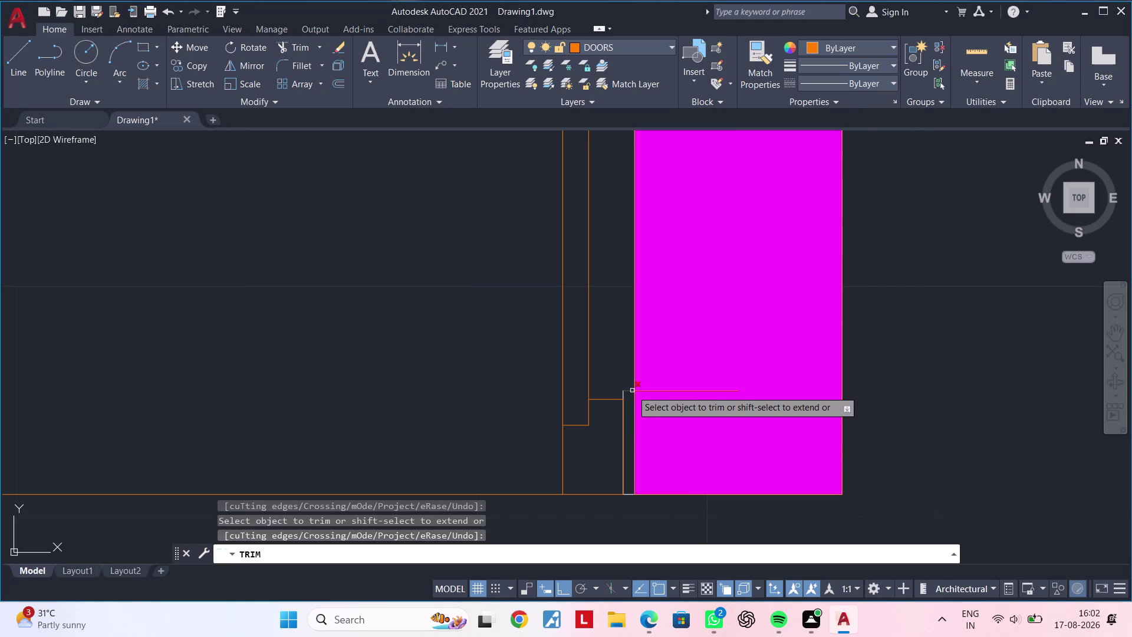
key(Escape)
key(Escape)
Select the jamb line to check it, then clear and pan to the door opening.
click(707, 390)
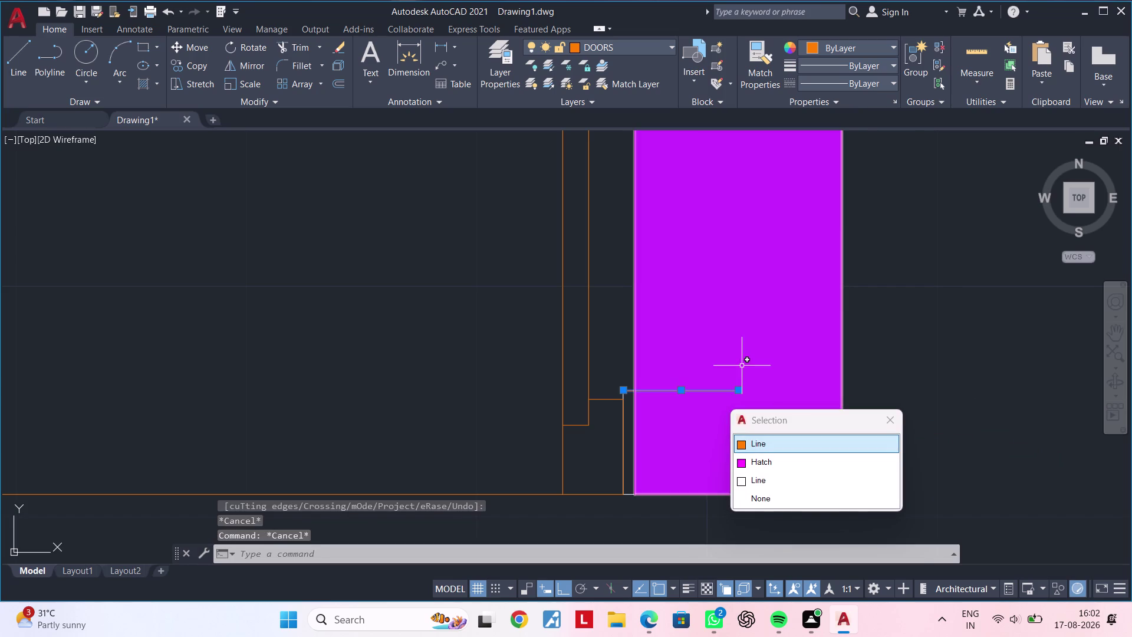
click(740, 364)
scroll(up, 3)
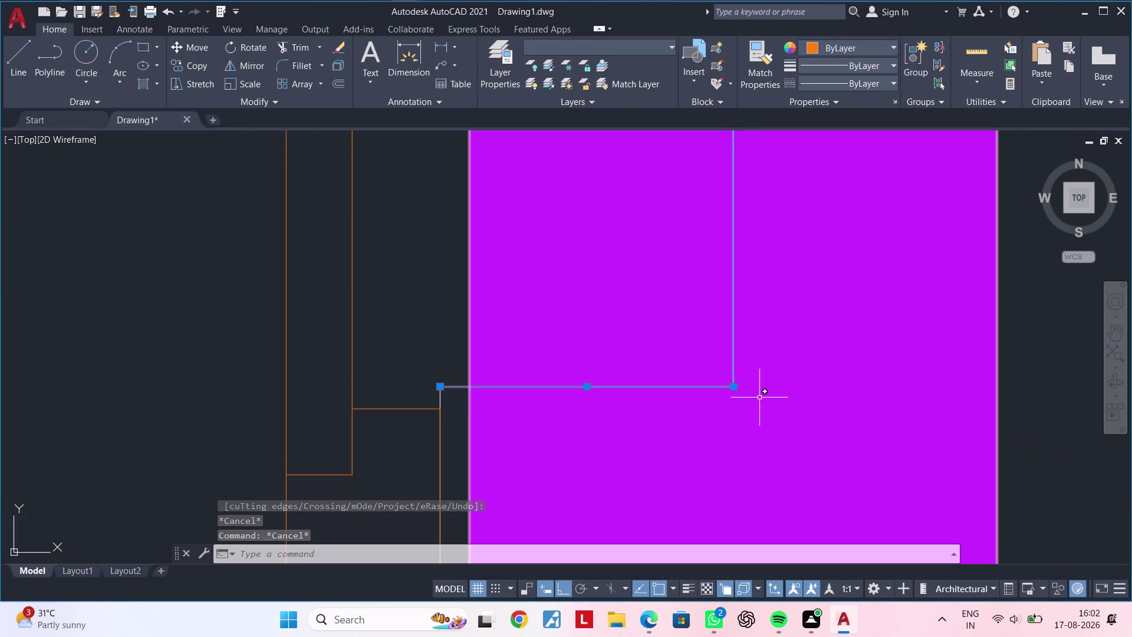
key(Escape)
key(Escape)
scroll(down, 3)
middle_drag(748, 431, 621, 413)
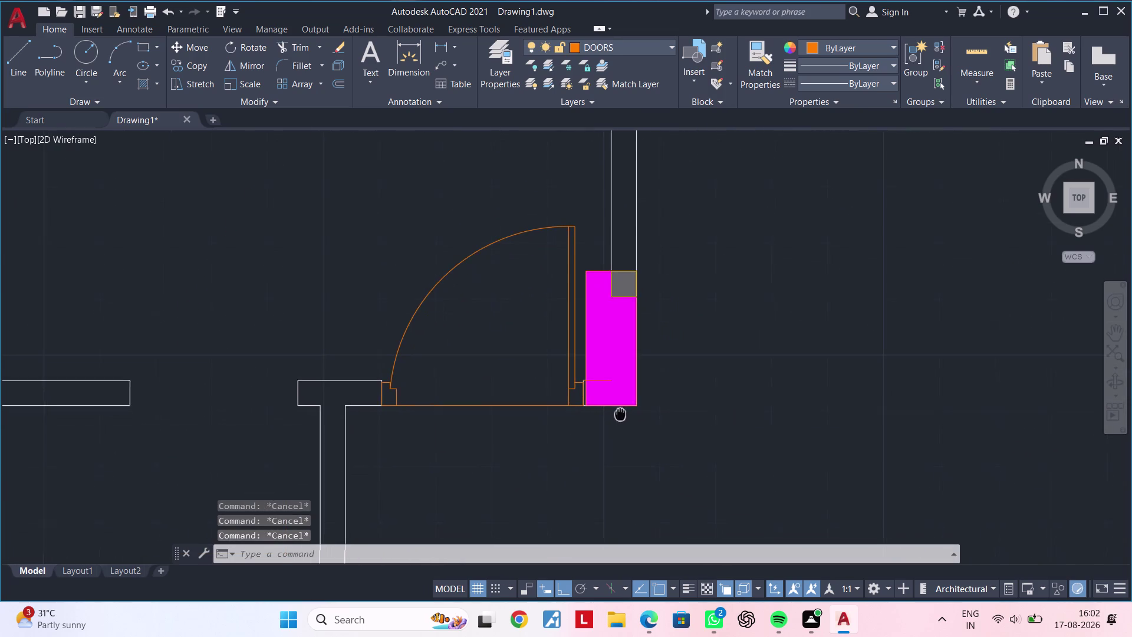
middle_drag(620, 414, 621, 412)
scroll(up, 3)
scroll(down, 3)
middle_drag(606, 397, 739, 389)
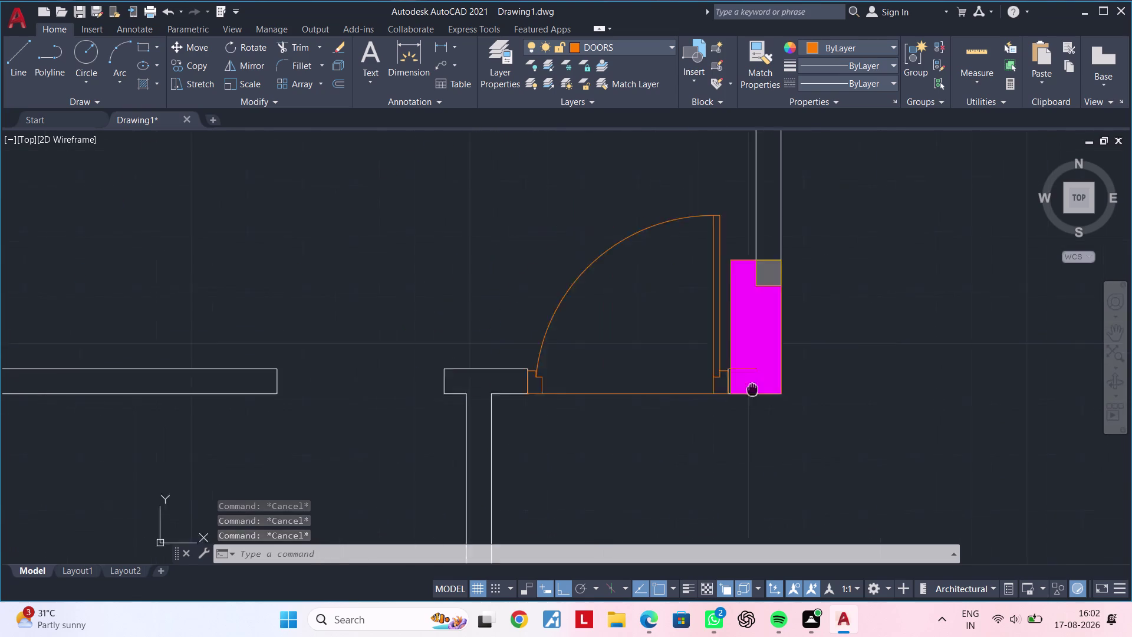
middle_drag(740, 389, 810, 382)
scroll(down, 3)
middle_drag(739, 406, 849, 389)
scroll(down, 3)
middle_drag(802, 407, 651, 401)
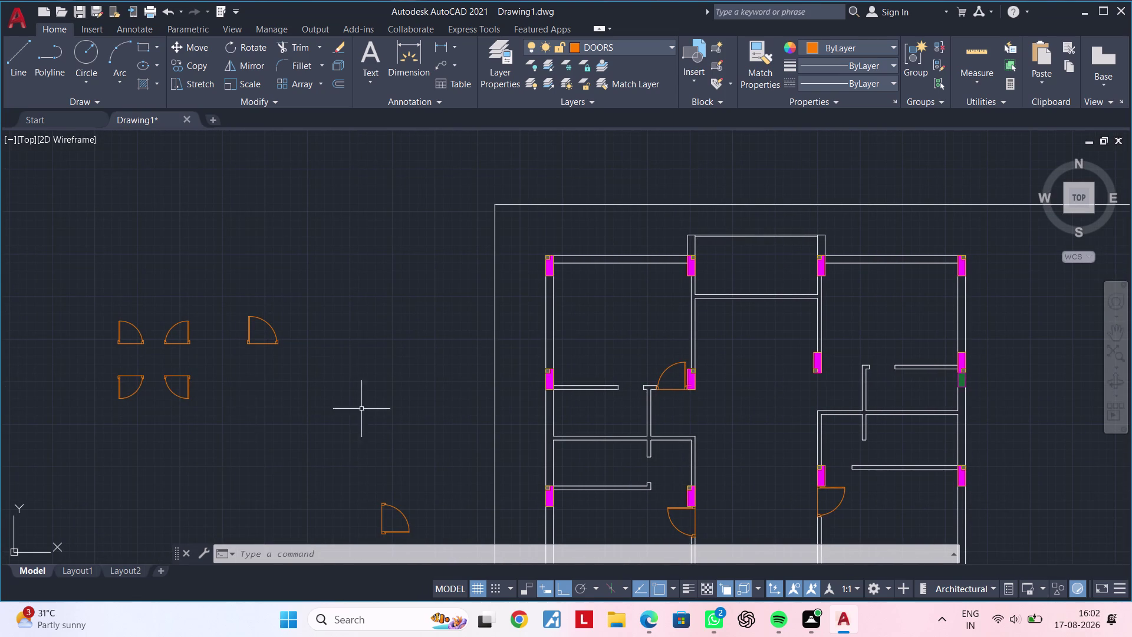
scroll(down, 3)
middle_drag(650, 405, 490, 331)
scroll(up, 3)
middle_drag(443, 331, 457, 382)
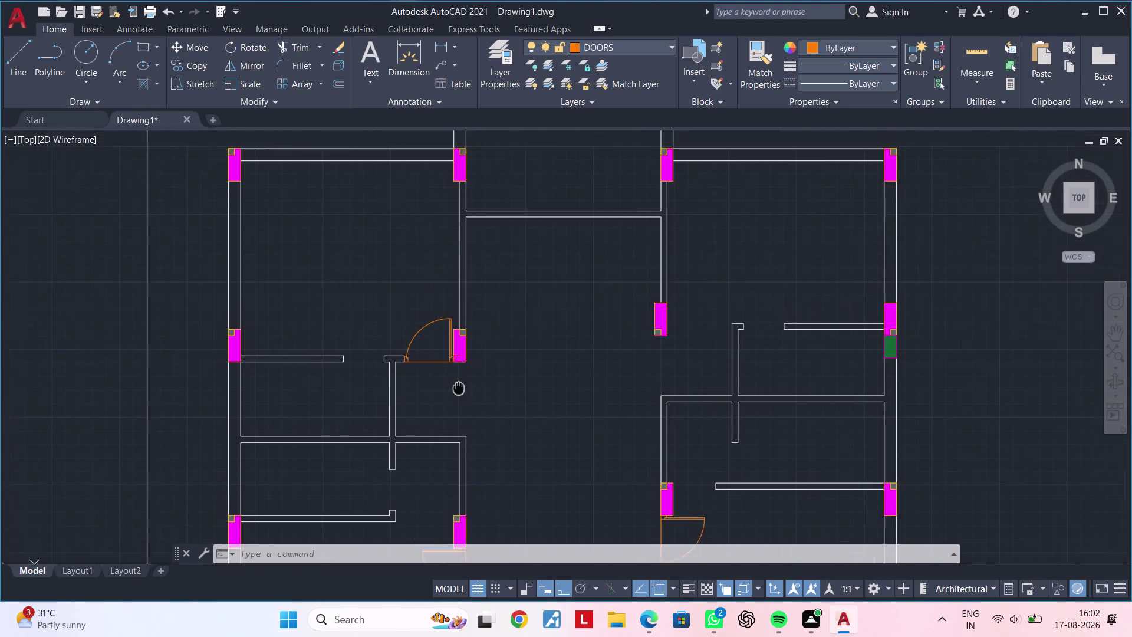
middle_drag(456, 382, 471, 393)
scroll(up, 3)
middle_drag(476, 402, 555, 404)
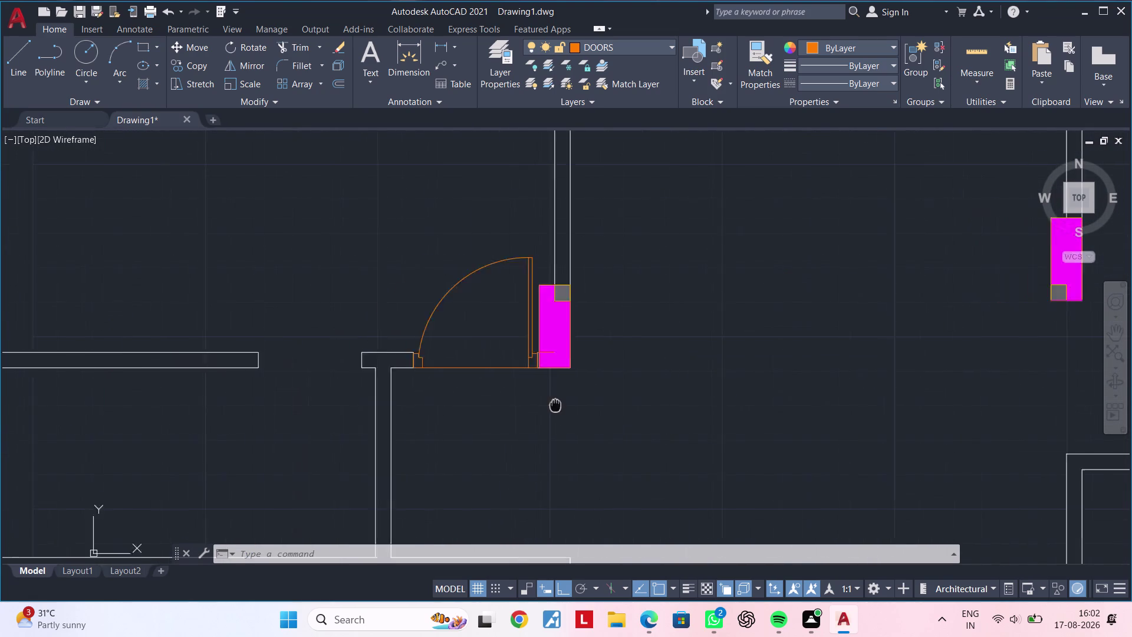
middle_drag(555, 404, 610, 403)
scroll(down, 3)
middle_drag(616, 413, 474, 387)
scroll(down, 3)
middle_drag(477, 384, 527, 371)
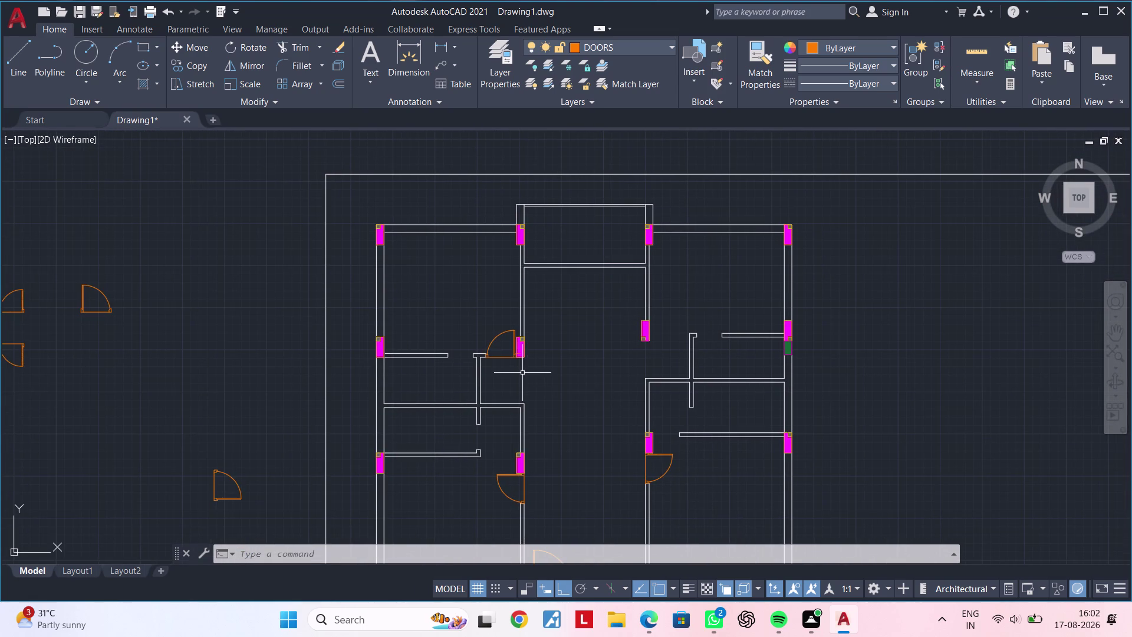
middle_drag(113, 376, 448, 360)
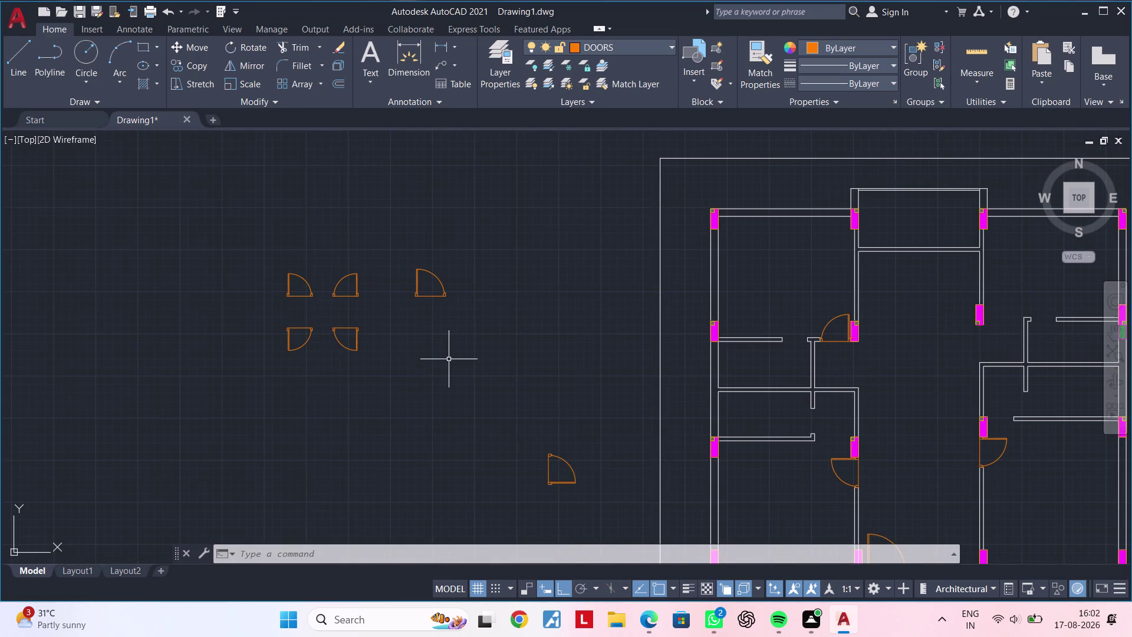
scroll(up, 3)
Window-select the lower-left spare door and start COPY from its corner.
click(280, 309)
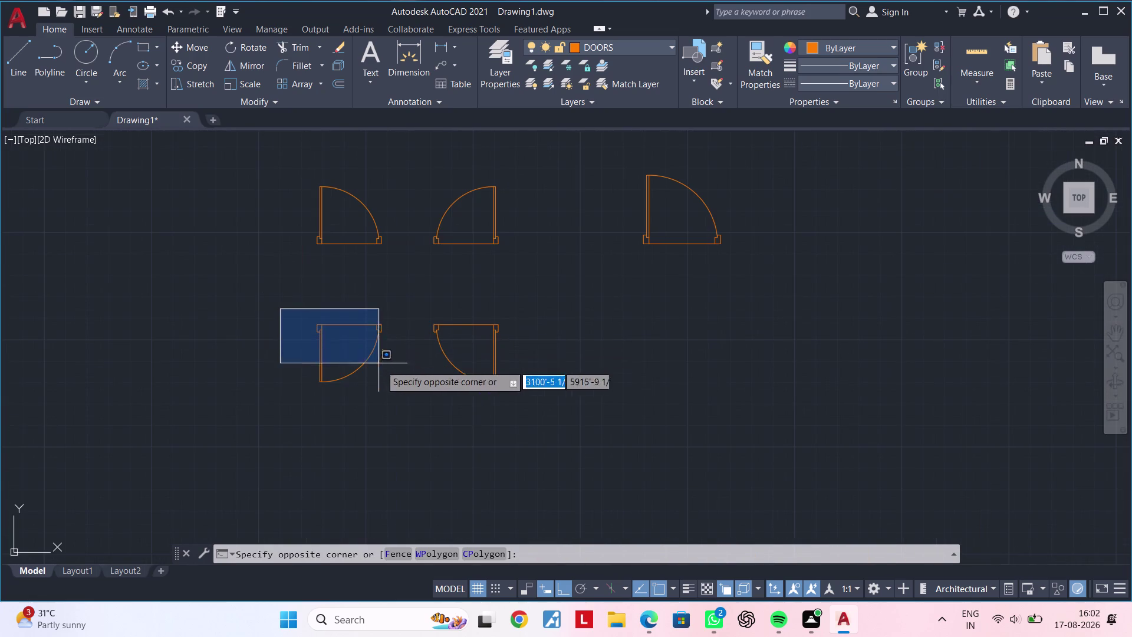
click(410, 402)
key(c)
key(o)
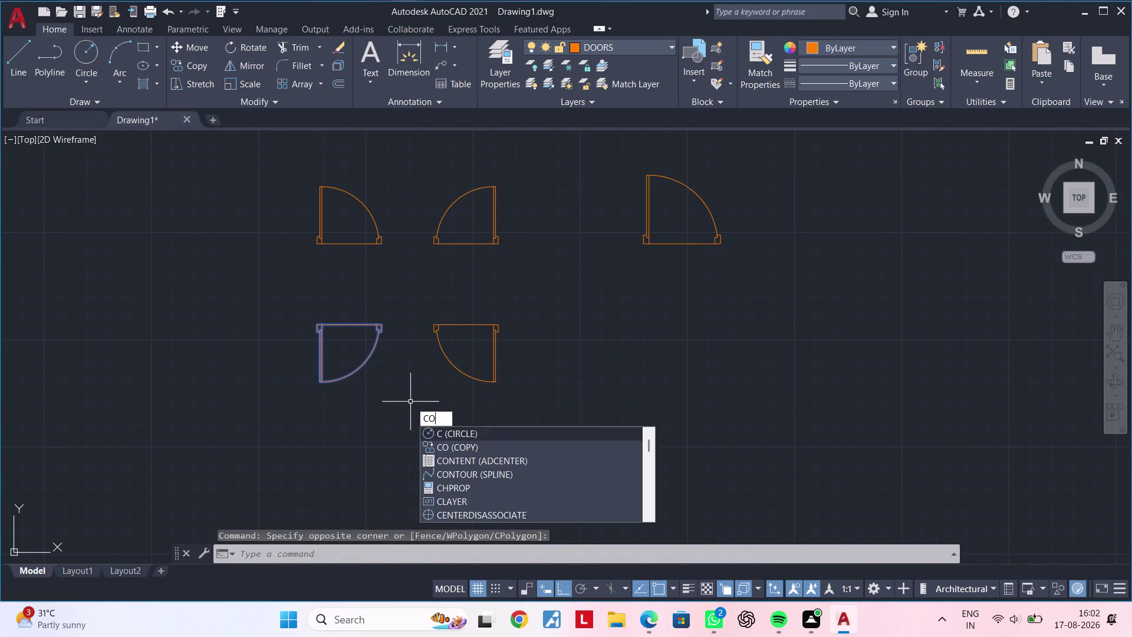
key(space)
scroll(up, 3)
click(303, 257)
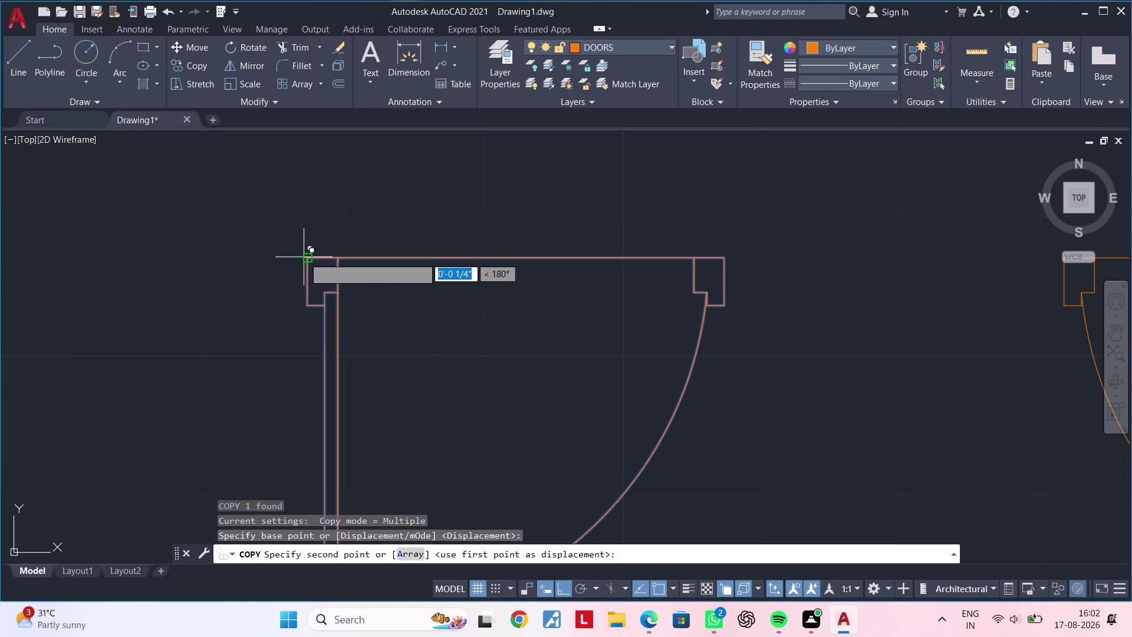
Place the door copy in the wall opening in the plan's right half.
scroll(down, 3)
middle_drag(679, 354, 40, 345)
scroll(down, 3)
middle_drag(679, 365, 106, 353)
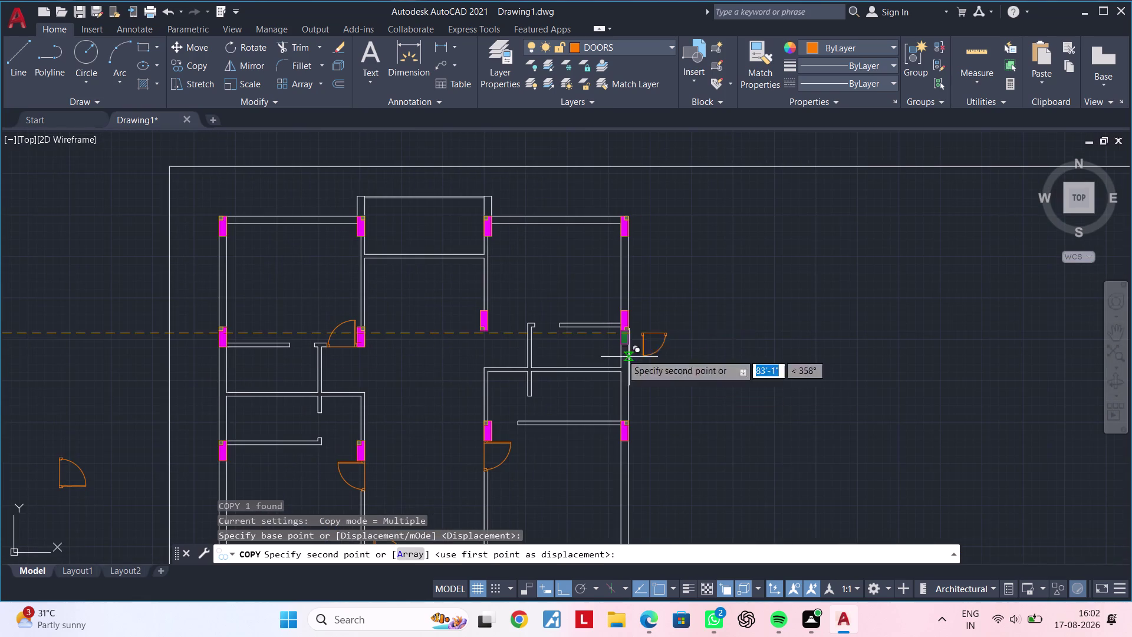
scroll(up, 3)
scroll(up, 3)
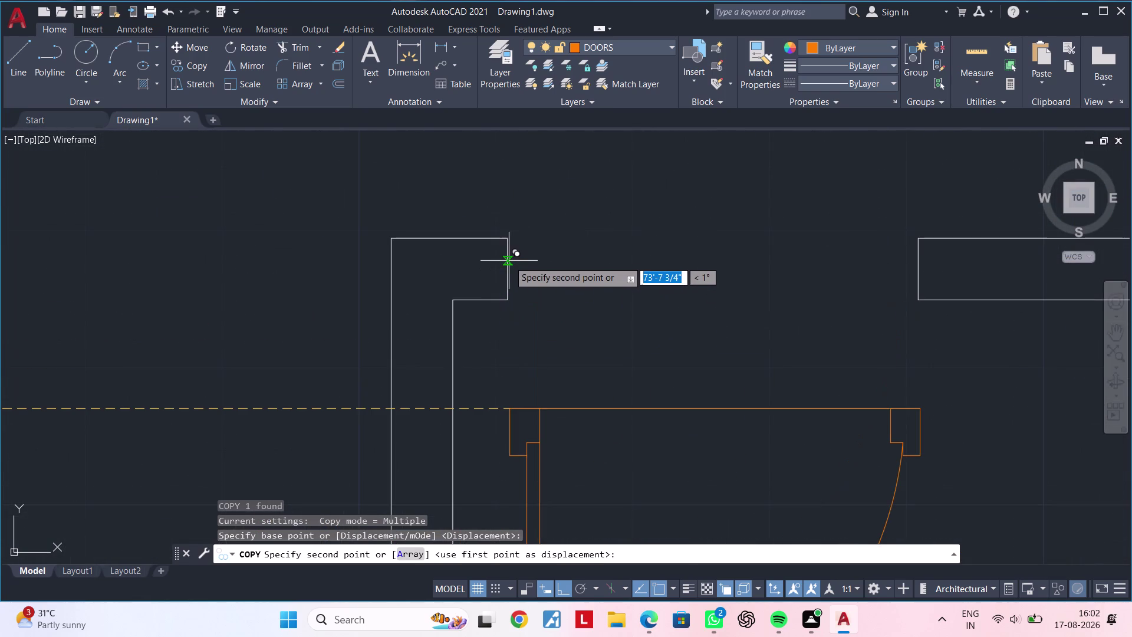
click(507, 244)
scroll(down, 3)
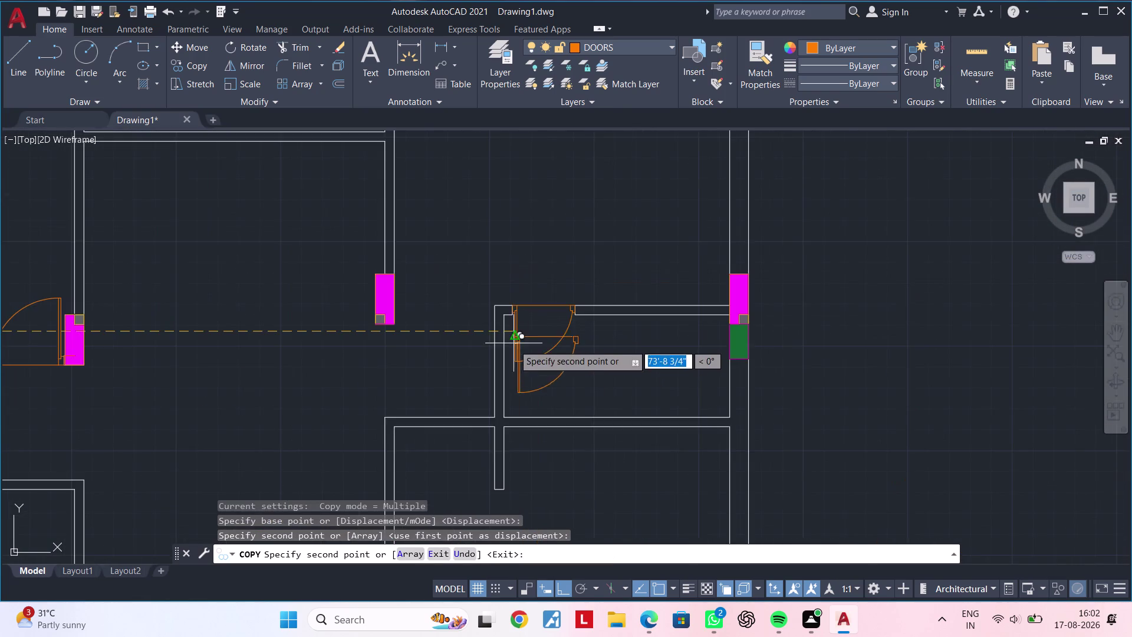
scroll(down, 3)
middle_drag(464, 392, 714, 347)
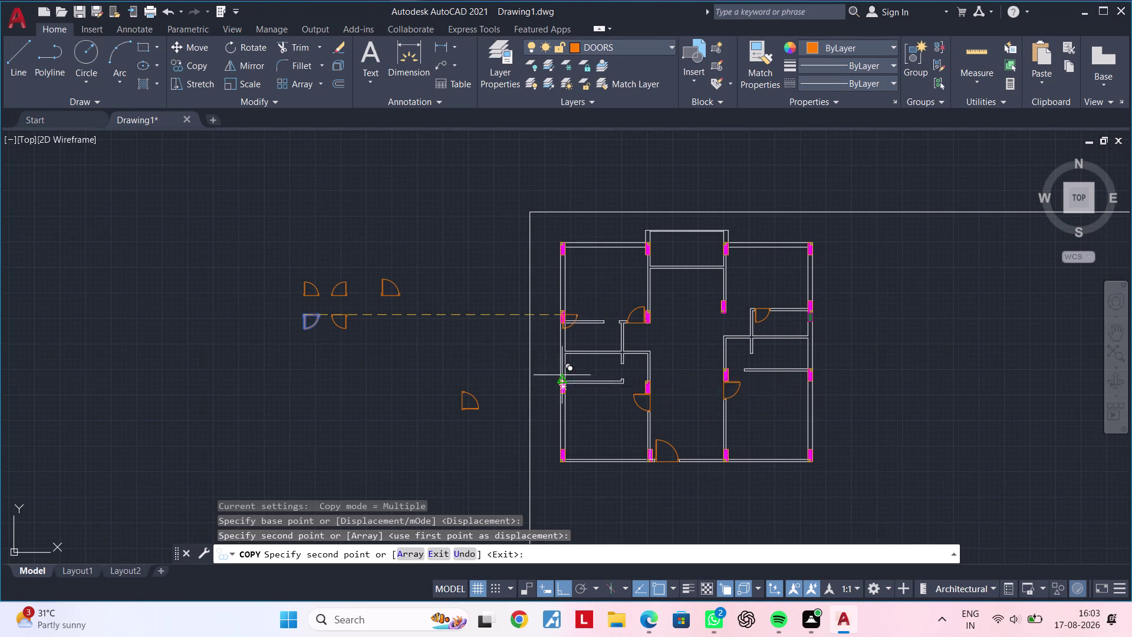
key(Escape)
Pan and zoom back to the spare door blocks.
scroll(up, 3)
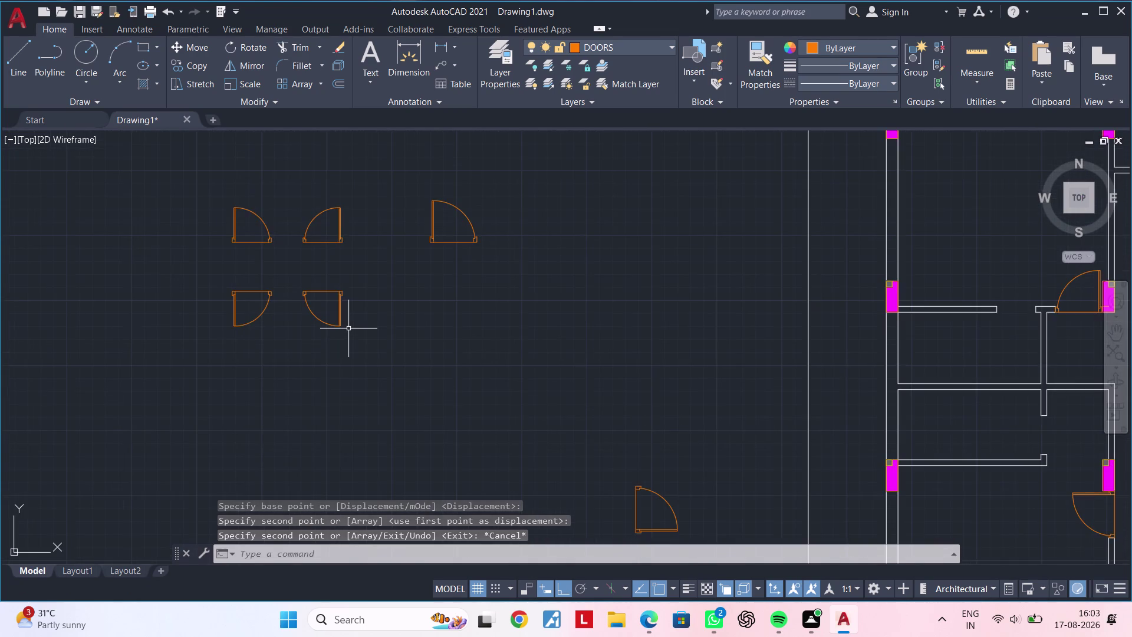
middle_drag(359, 325, 439, 354)
scroll(up, 3)
Window-select the top-left spare door and COPY it from its lower corner.
click(273, 164)
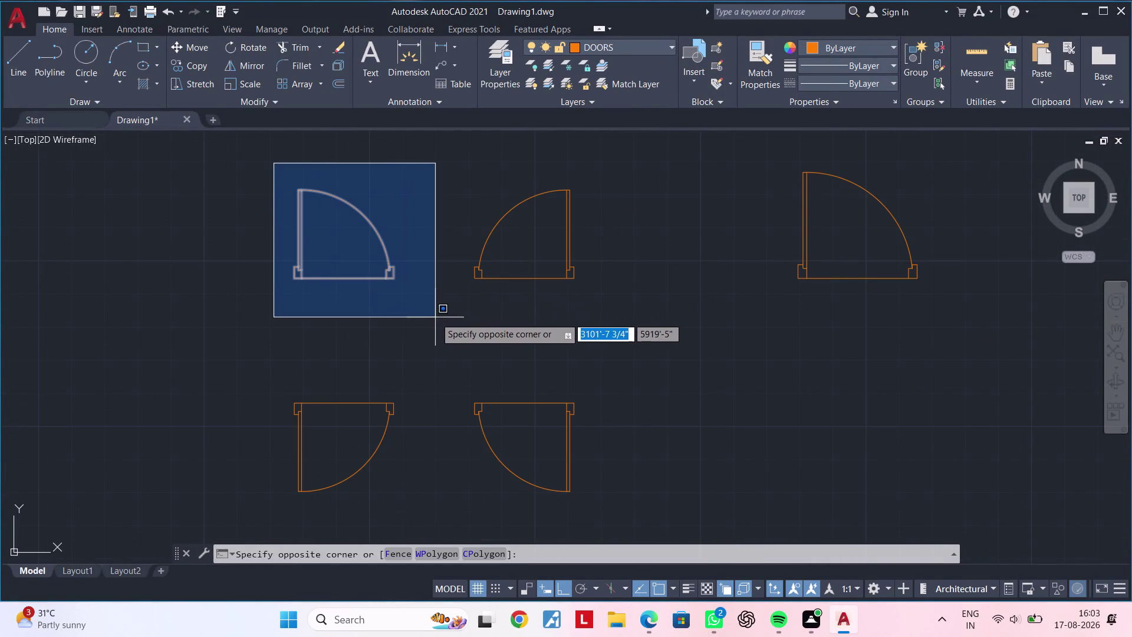
click(423, 314)
text(CO)
key(space)
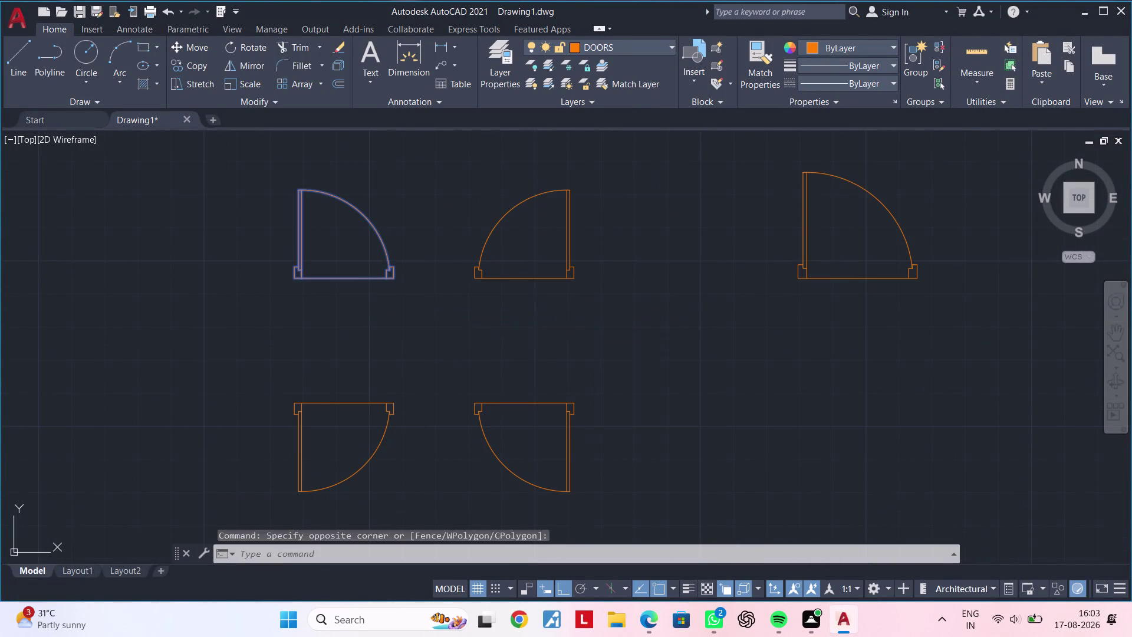
scroll(up, 3)
click(286, 260)
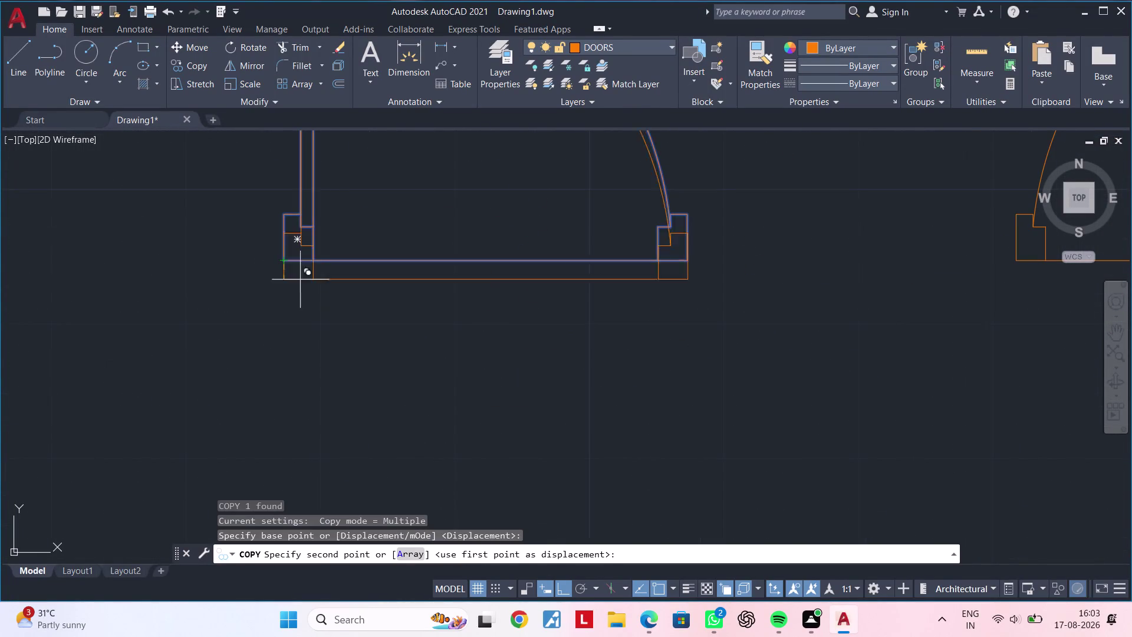
Place the door copy just right of the plan's right exterior wall.
scroll(down, 3)
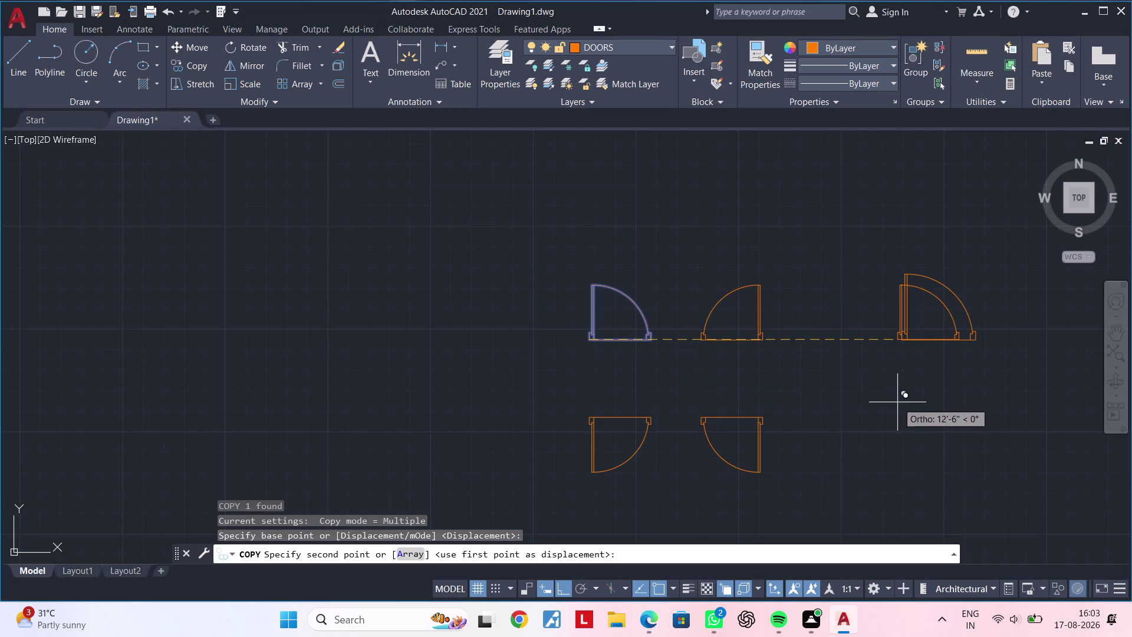
middle_click(334, 393)
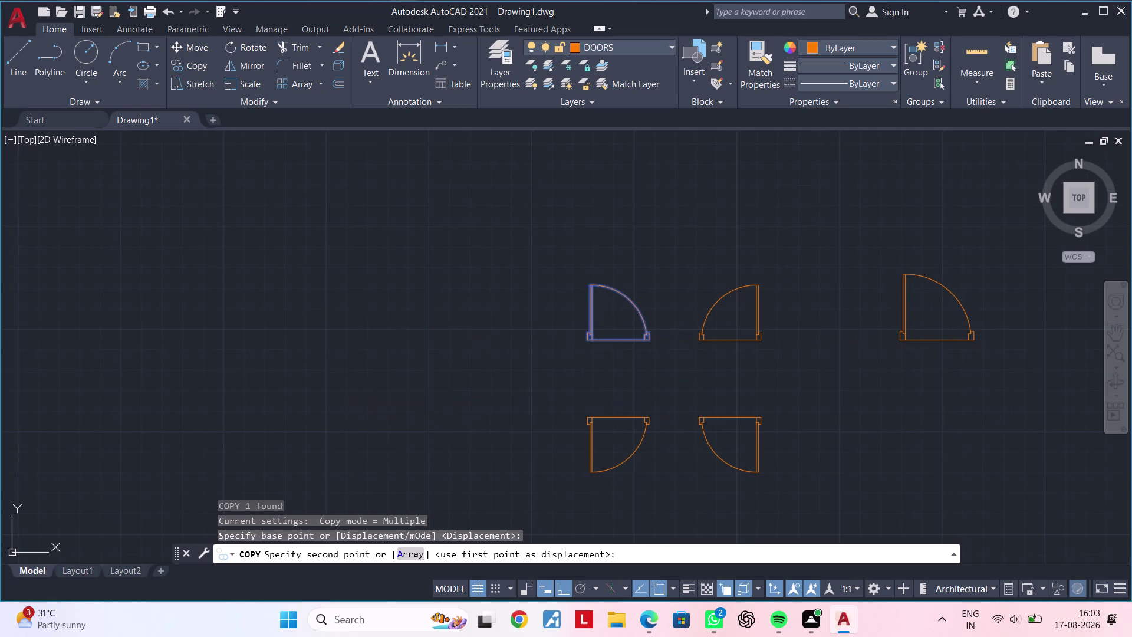
scroll(down, 3)
middle_drag(916, 407, 360, 374)
scroll(up, 3)
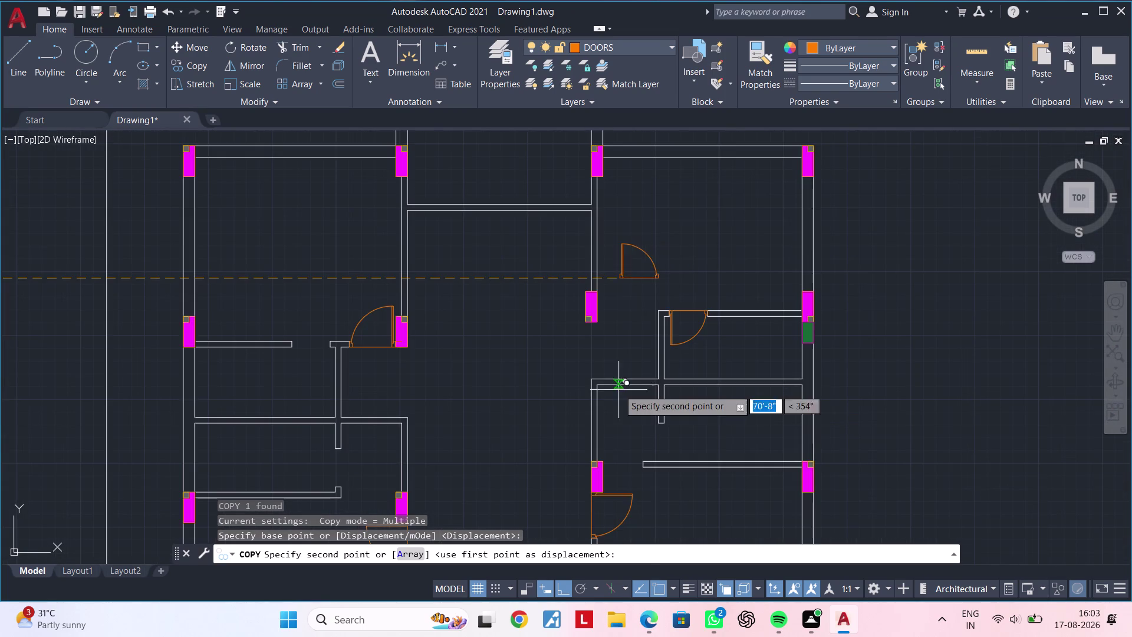
scroll(up, 3)
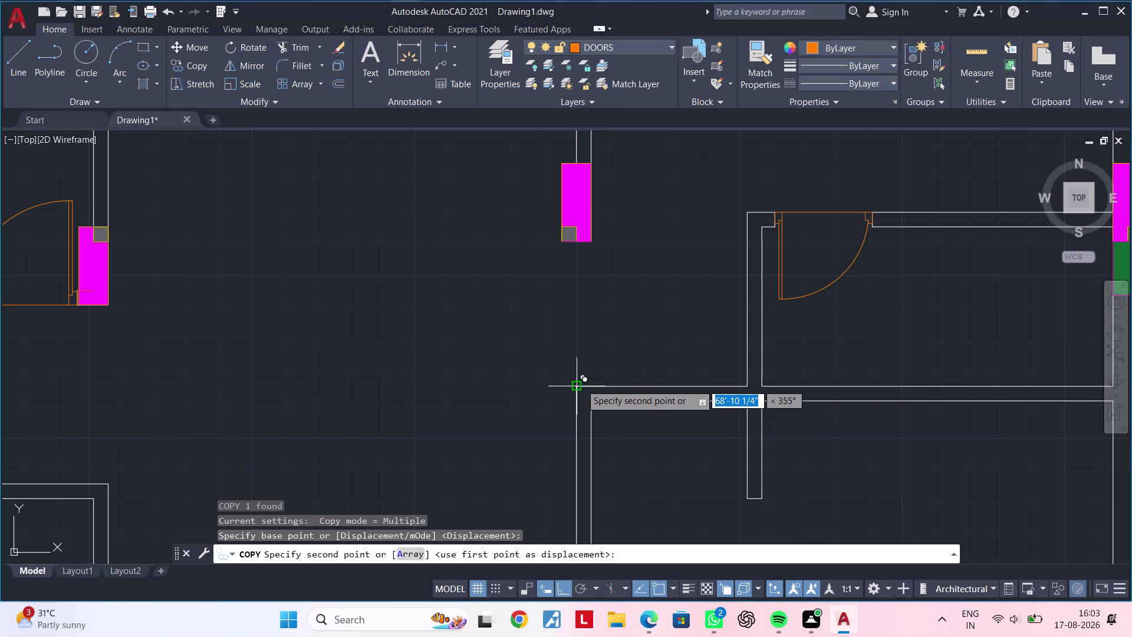
scroll(down, 3)
middle_drag(686, 410, 638, 323)
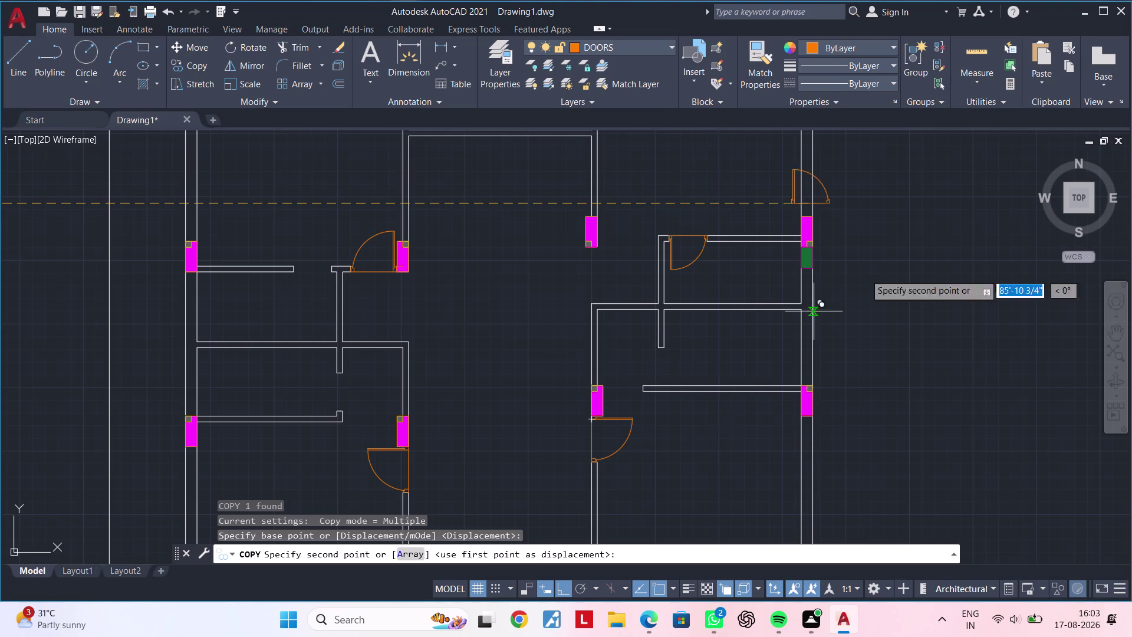
click(918, 307)
key(Escape)
key(Escape)
Clear pending commands and window-select the new door copy.
middle_drag(952, 258, 879, 345)
key(Escape)
key(Escape)
click(829, 214)
click(996, 376)
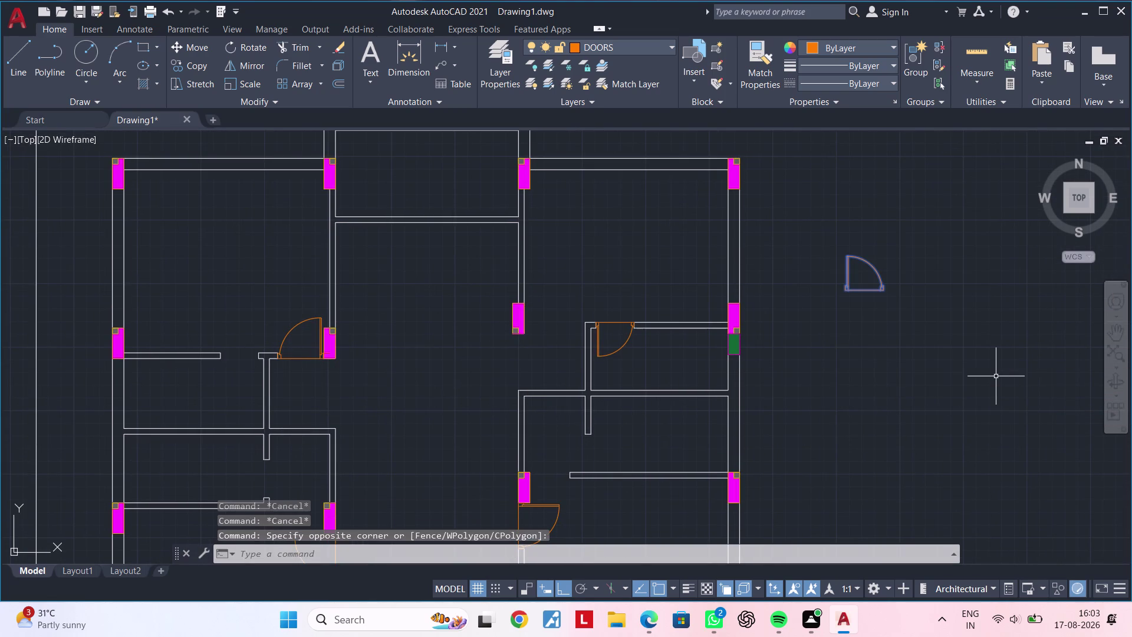
Start moving (M) the selected door copy, panning over the plan's right side.
text(M)
key(space)
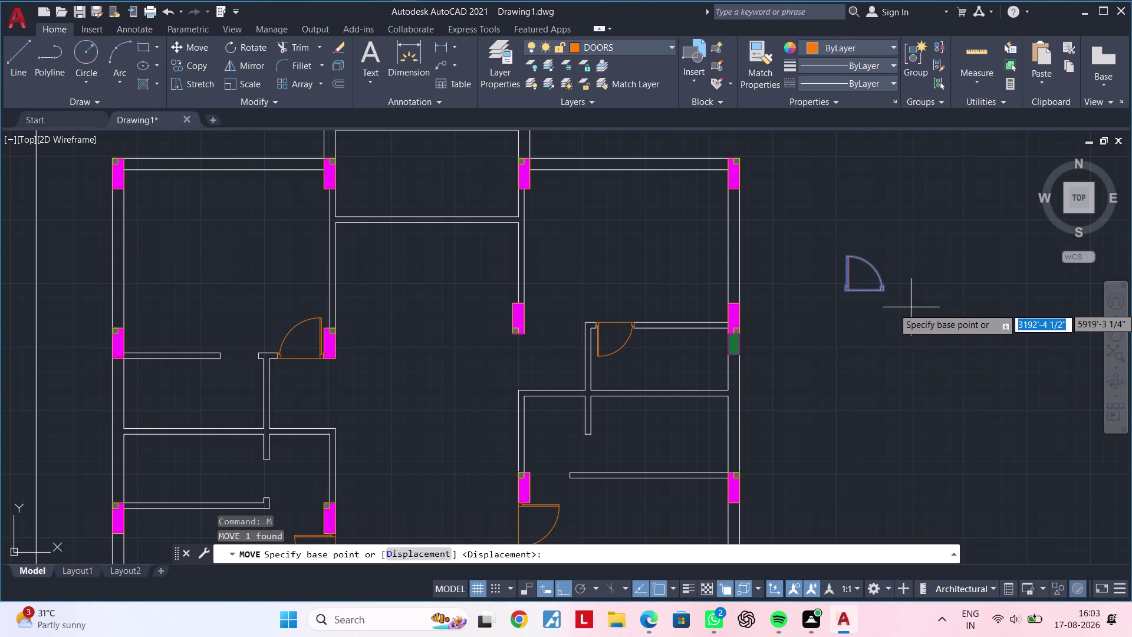
scroll(up, 3)
scroll(up, 3)
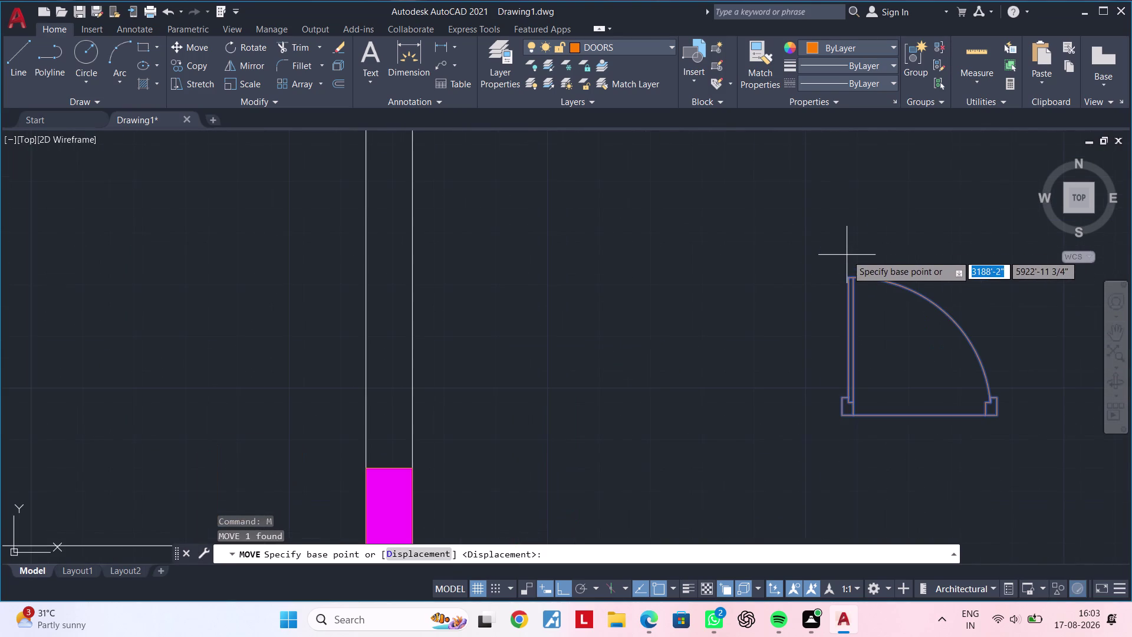
scroll(down, 3)
middle_drag(862, 306, 875, 249)
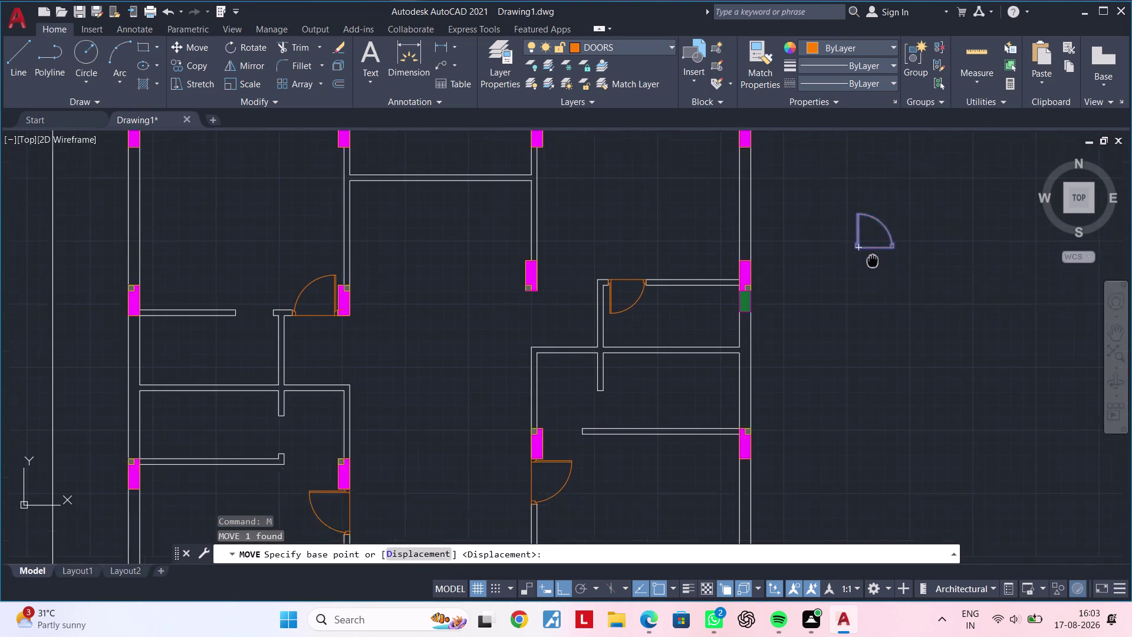
middle_drag(875, 248, 892, 177)
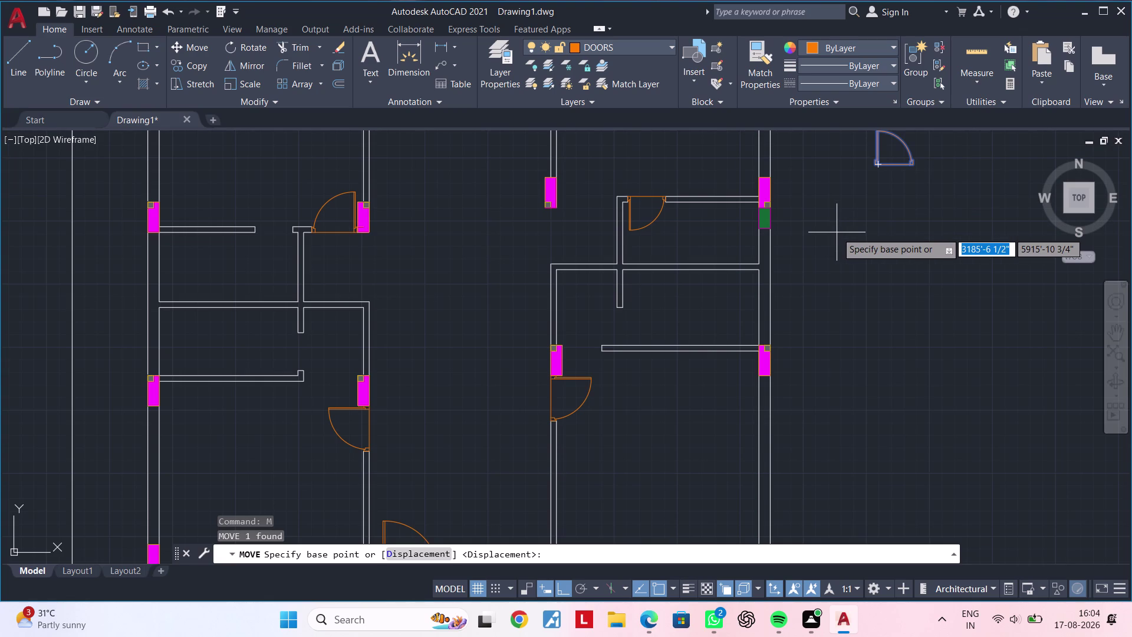
middle_drag(889, 234, 849, 384)
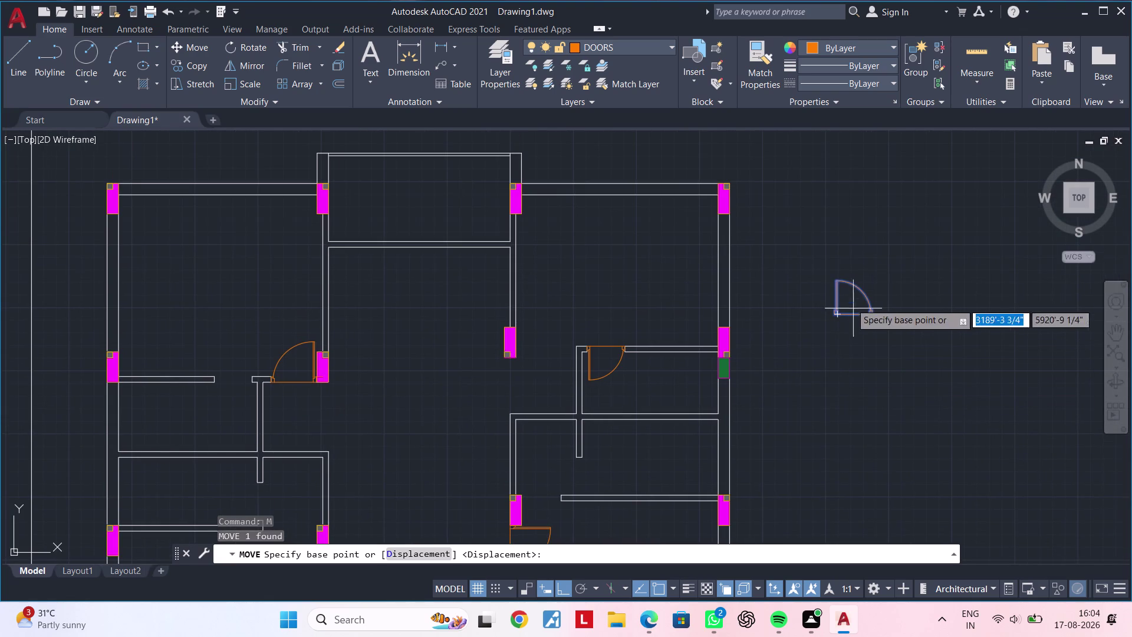